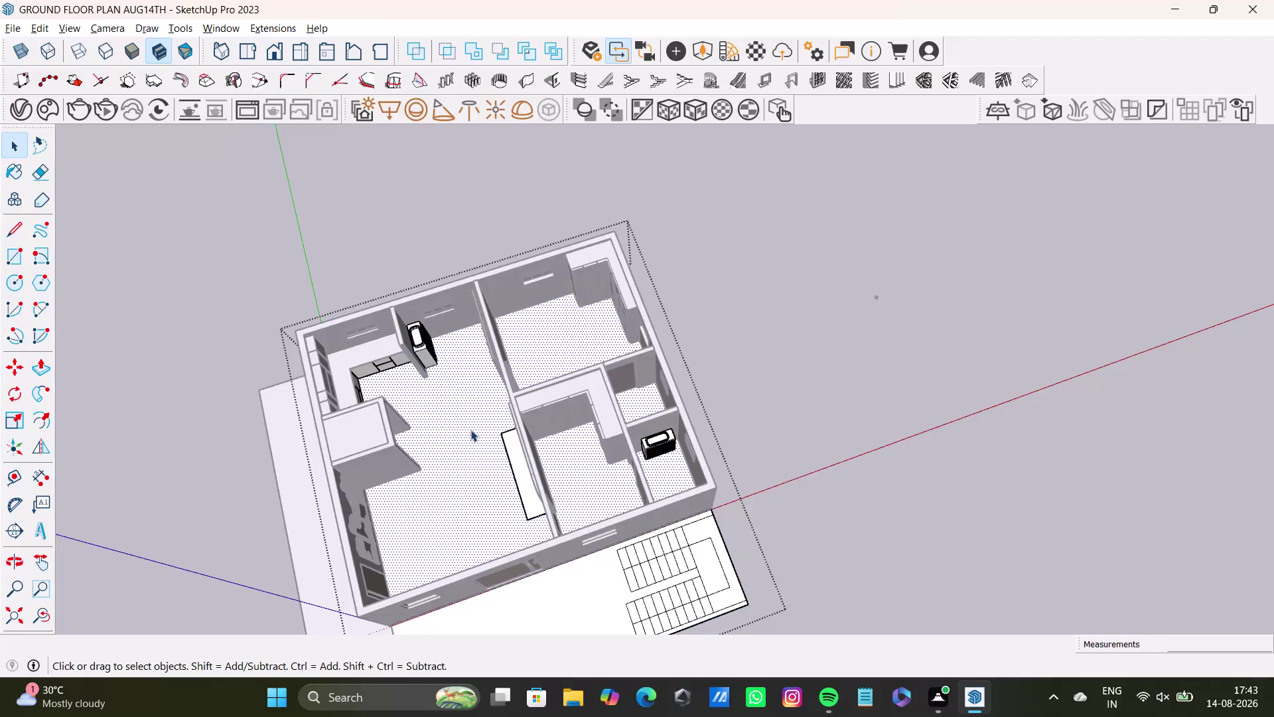
Orbit to a top-down view of the ground floor and activate the Paint Bucket tool.
click(471, 426)
scroll(up, 3)
middle_drag(476, 415, 496, 396)
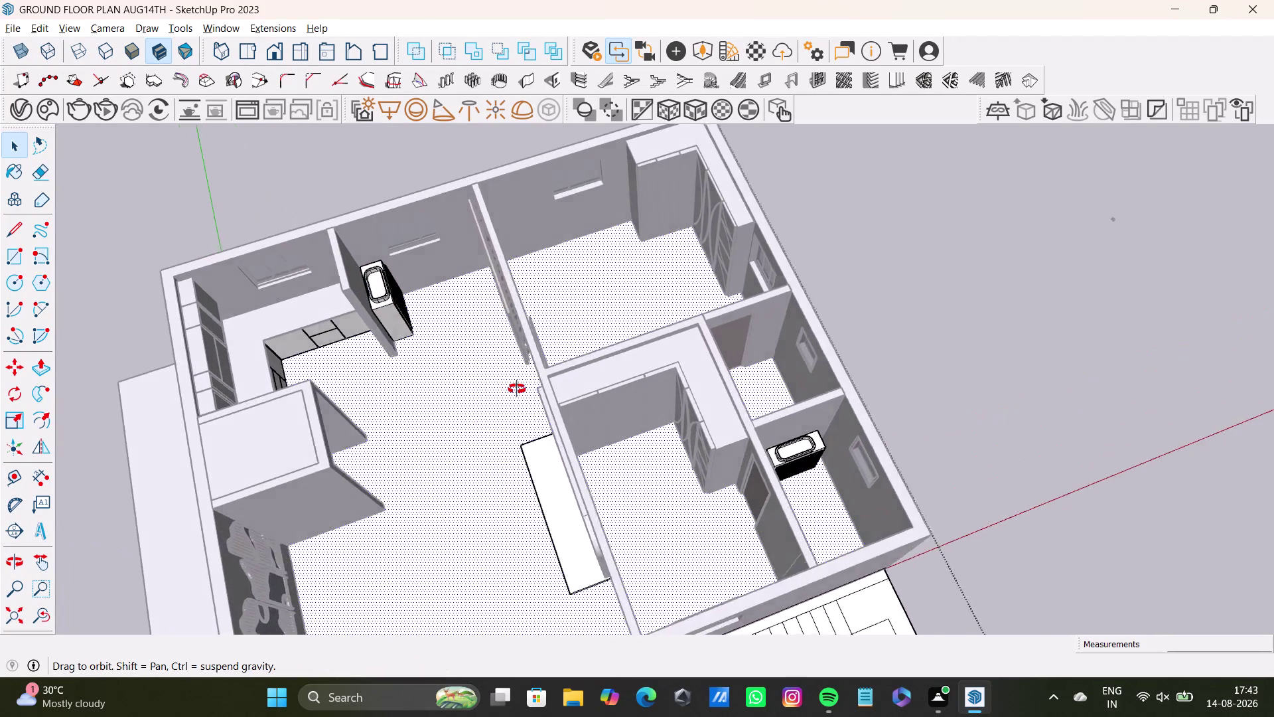
middle_drag(496, 396, 402, 490)
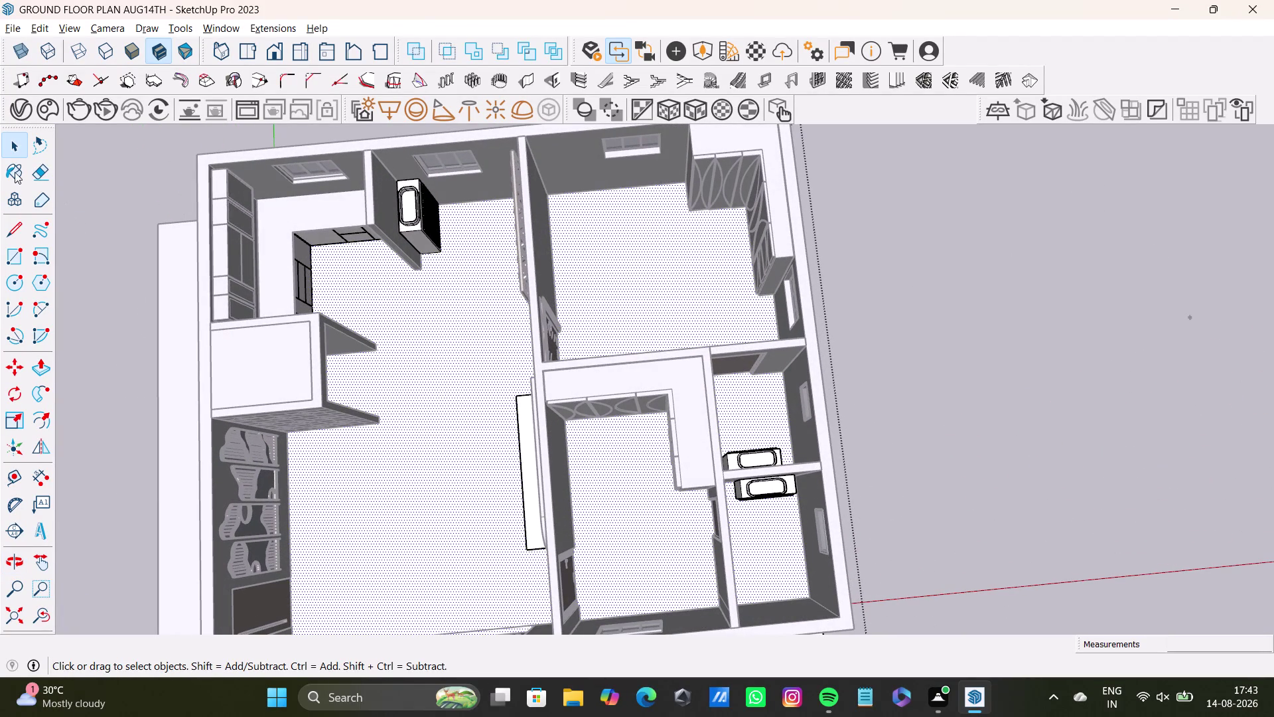
click(15, 170)
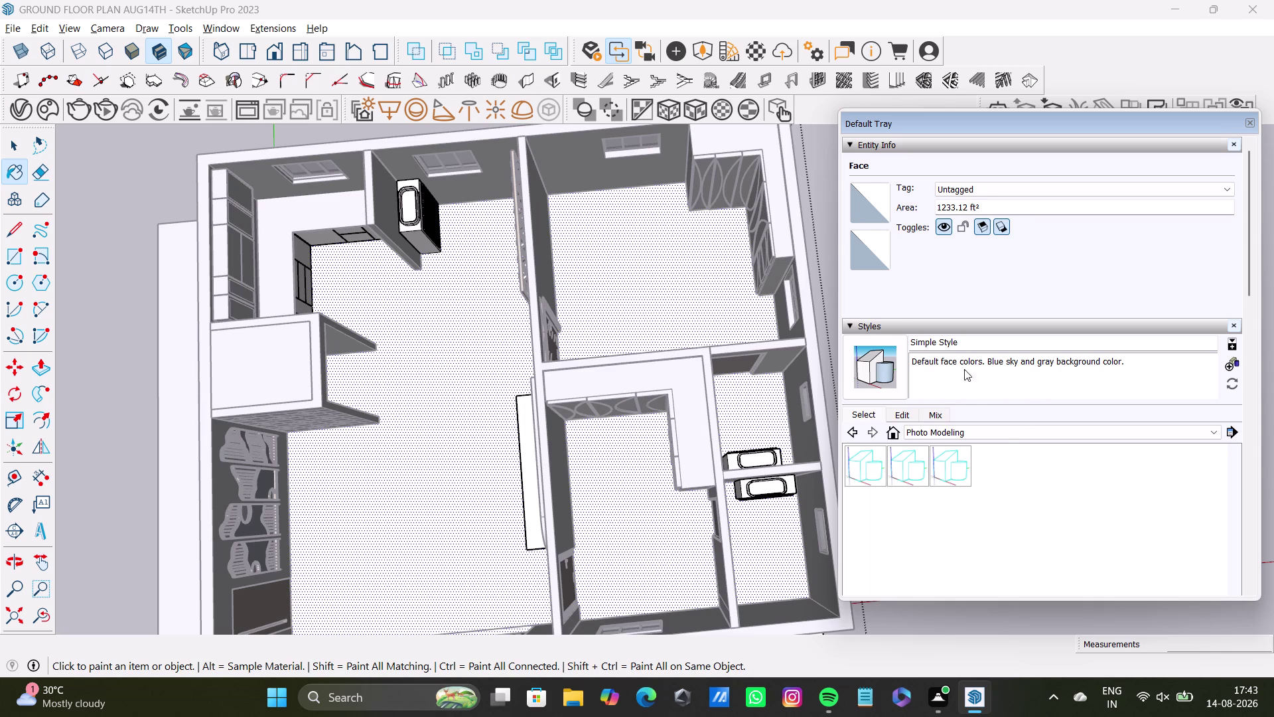
Browse the style collections and inspect the current style's edge settings.
scroll(down, 3)
click(992, 395)
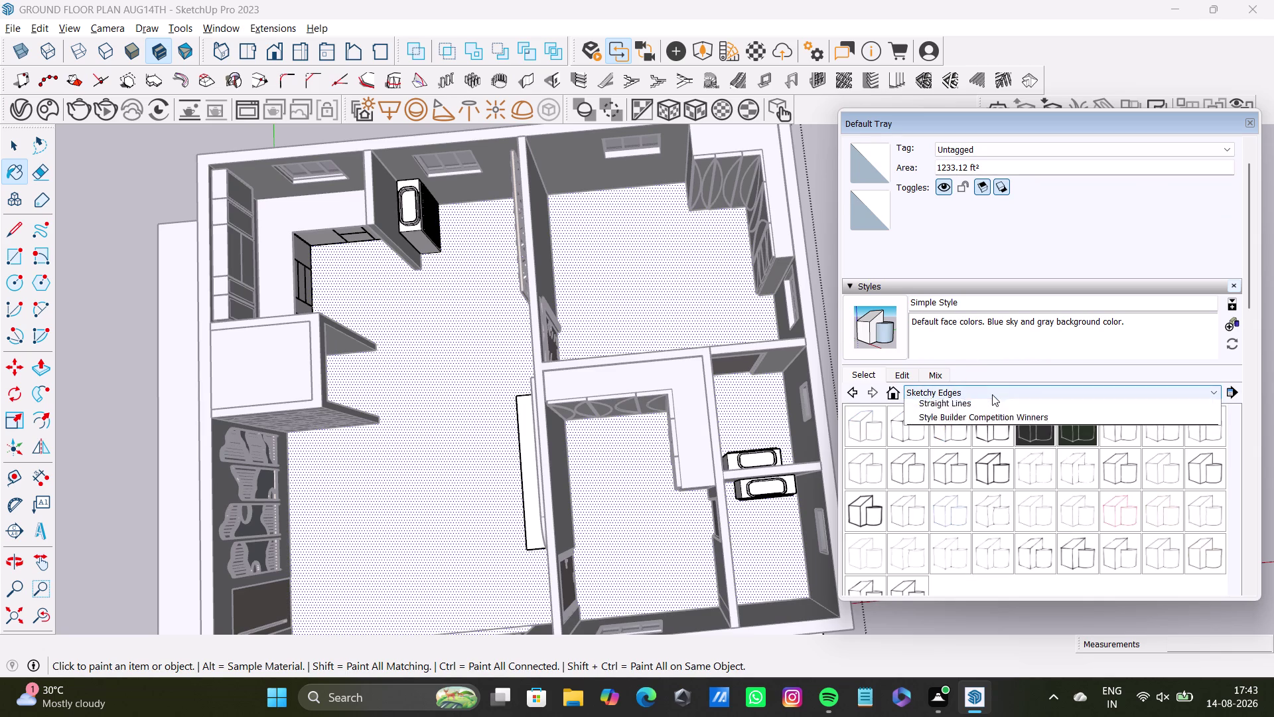
scroll(up, 3)
scroll(down, 3)
click(906, 374)
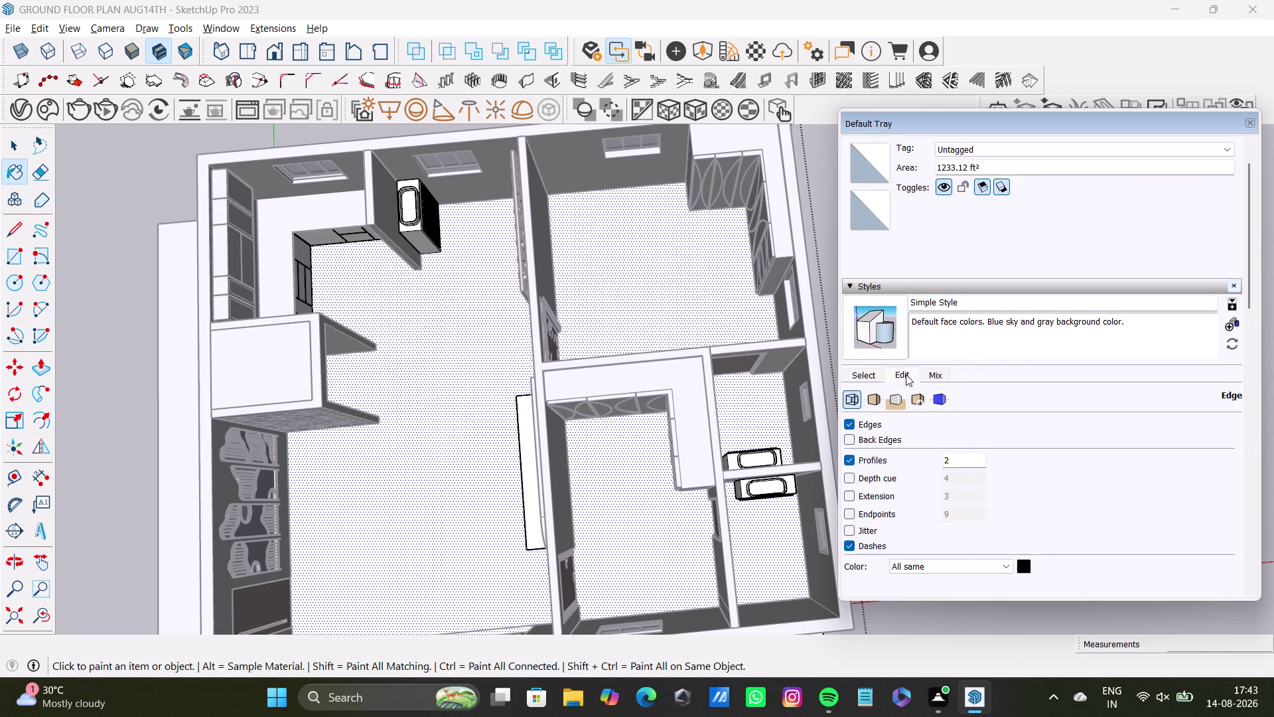
click(871, 375)
Try the Sketchy Edges Scribble Light style on the model, then undo it.
click(1133, 396)
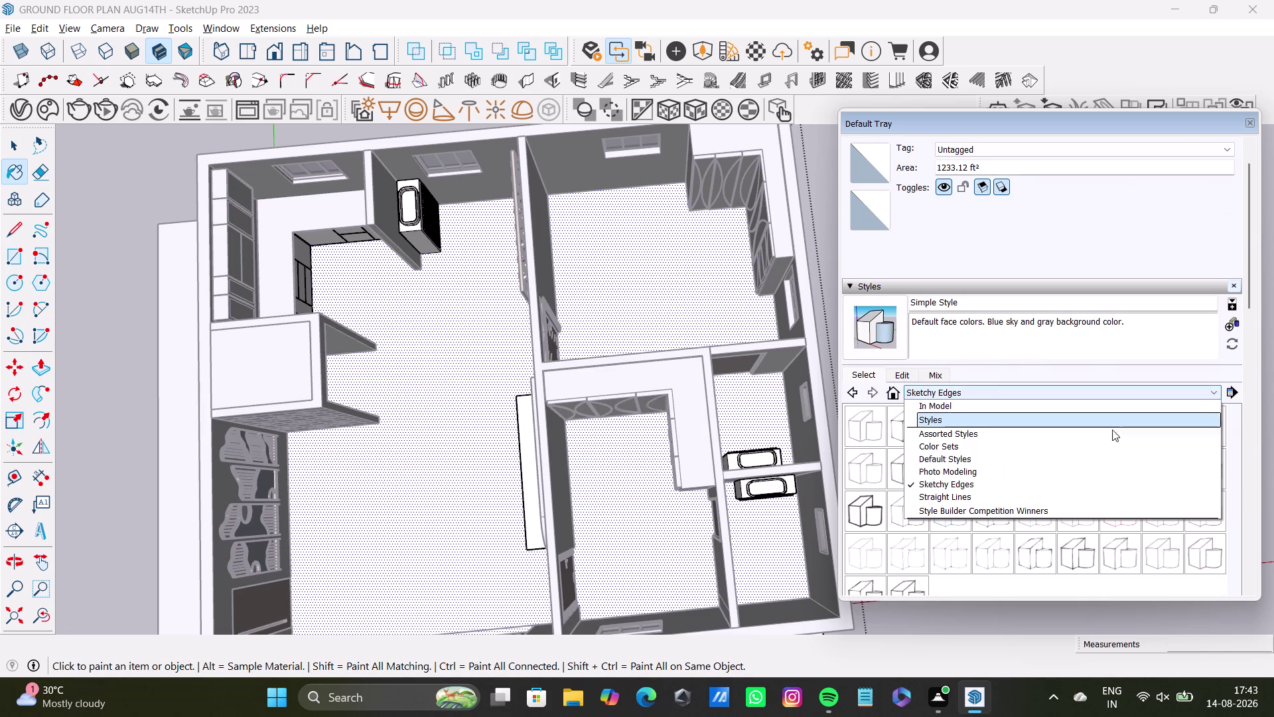
scroll(down, 3)
scroll(down, 3)
click(1102, 535)
scroll(down, 3)
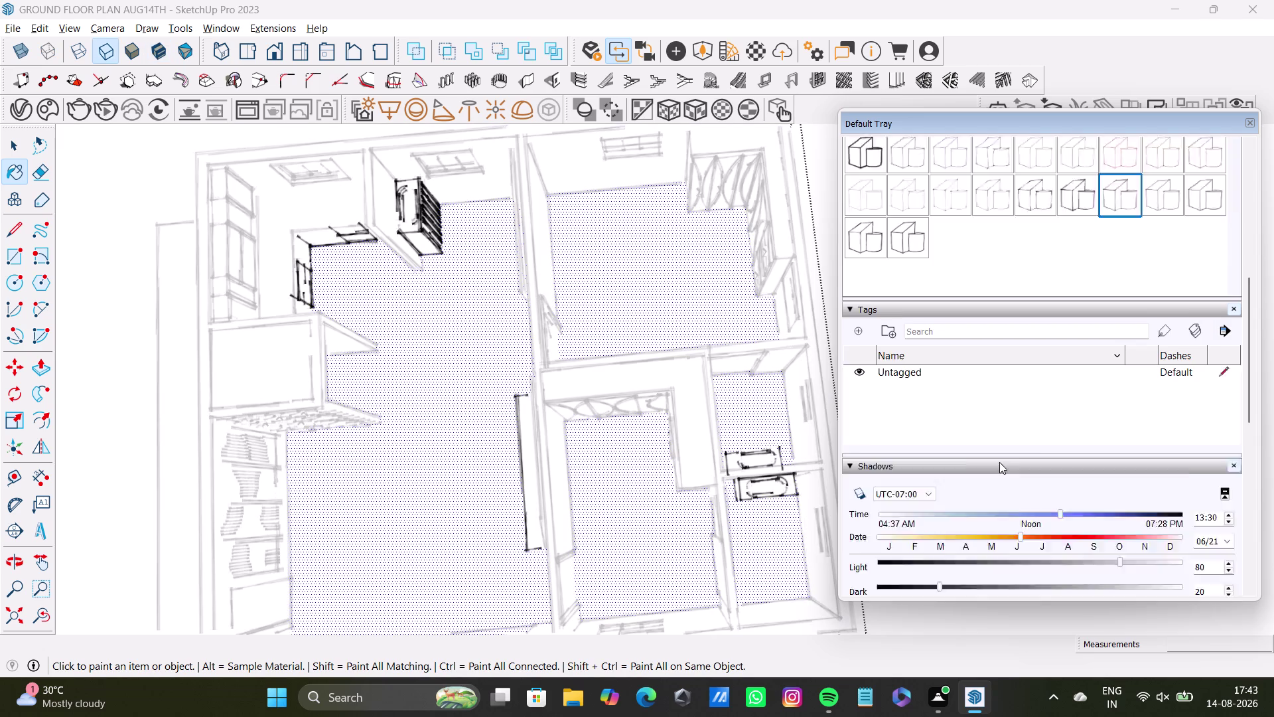
scroll(down, 3)
scroll(down, 3)
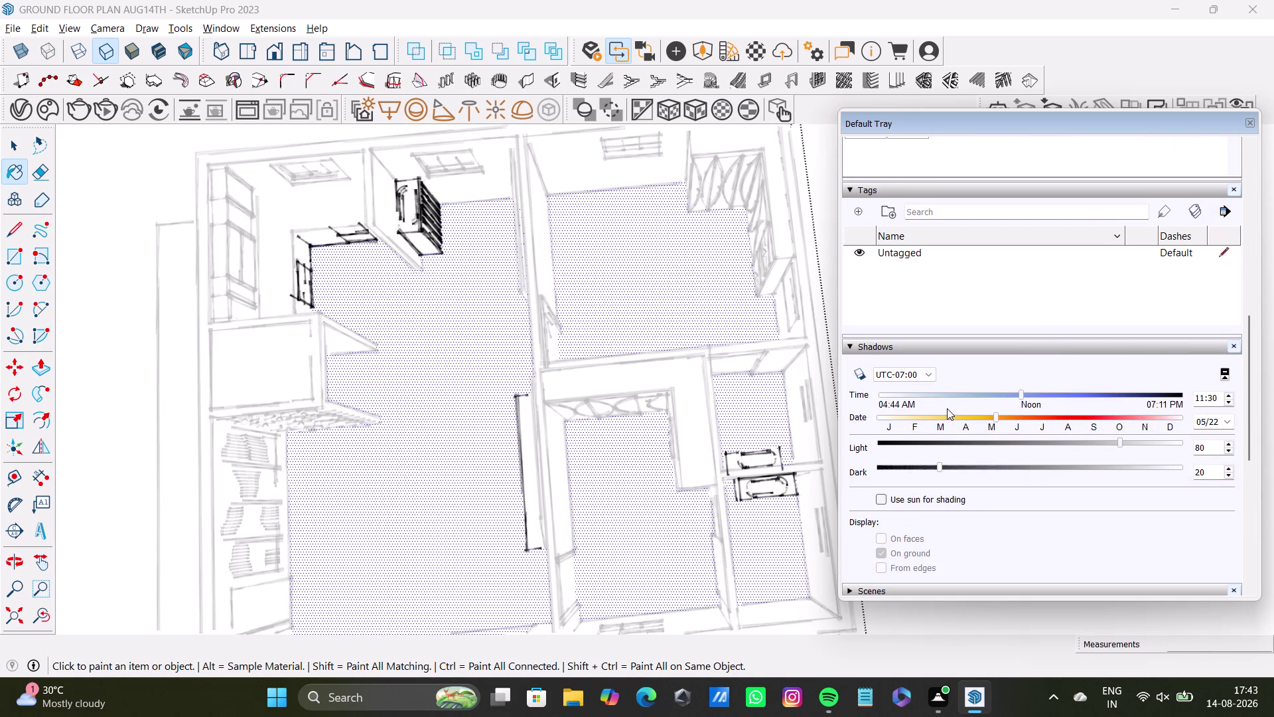
scroll(down, 3)
key(ctrl+z)
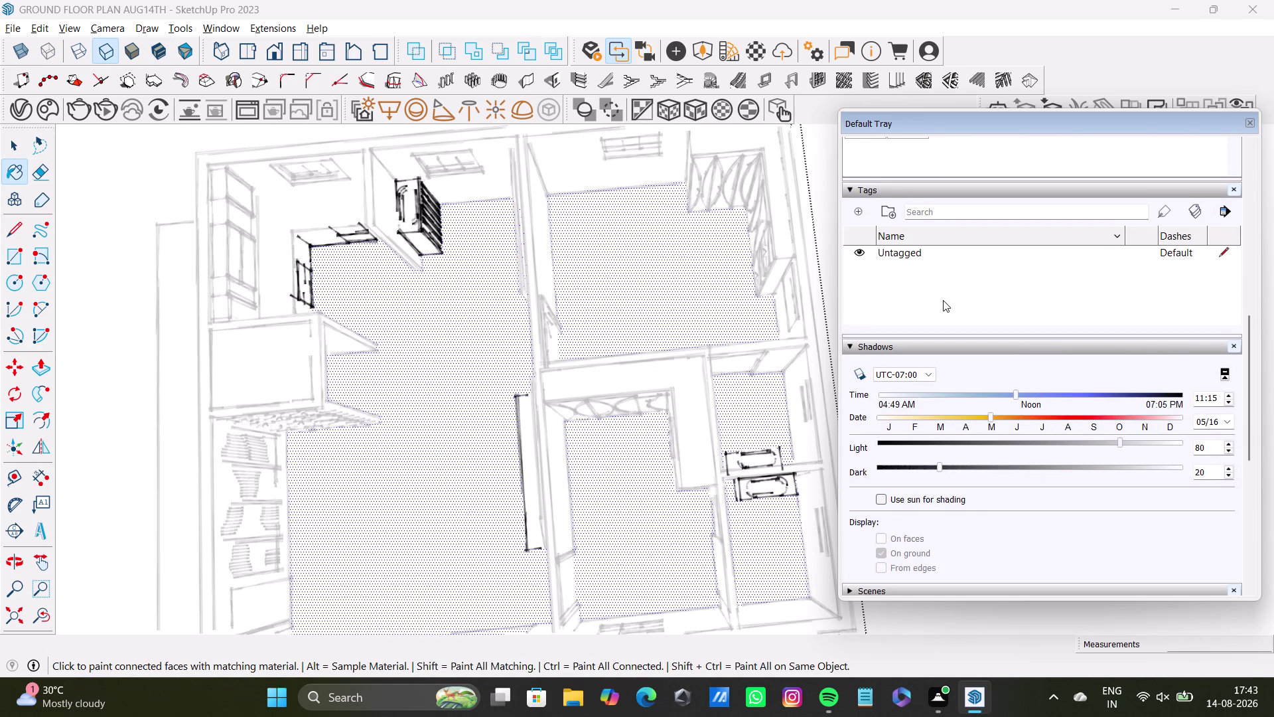
key(ctrl+z)
Orbit and zoom in closer to the ground floor rooms.
click(1247, 129)
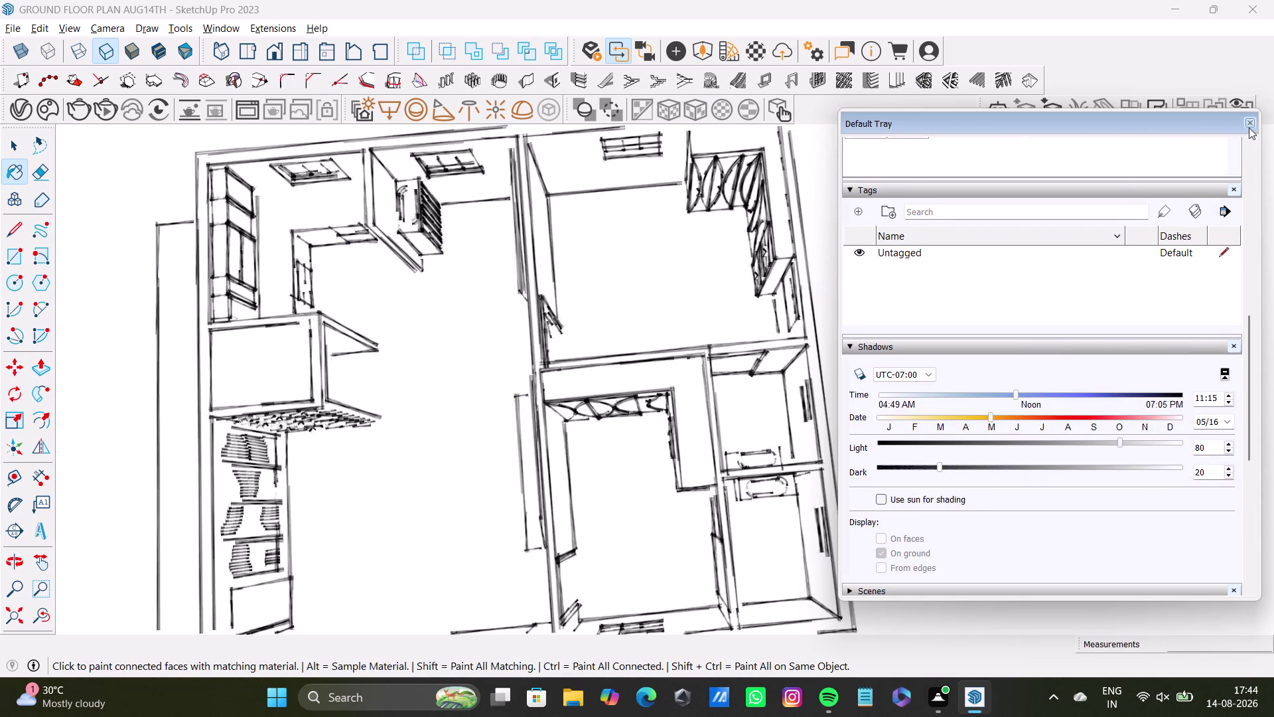
scroll(up, 3)
middle_drag(953, 350, 822, 276)
scroll(up, 3)
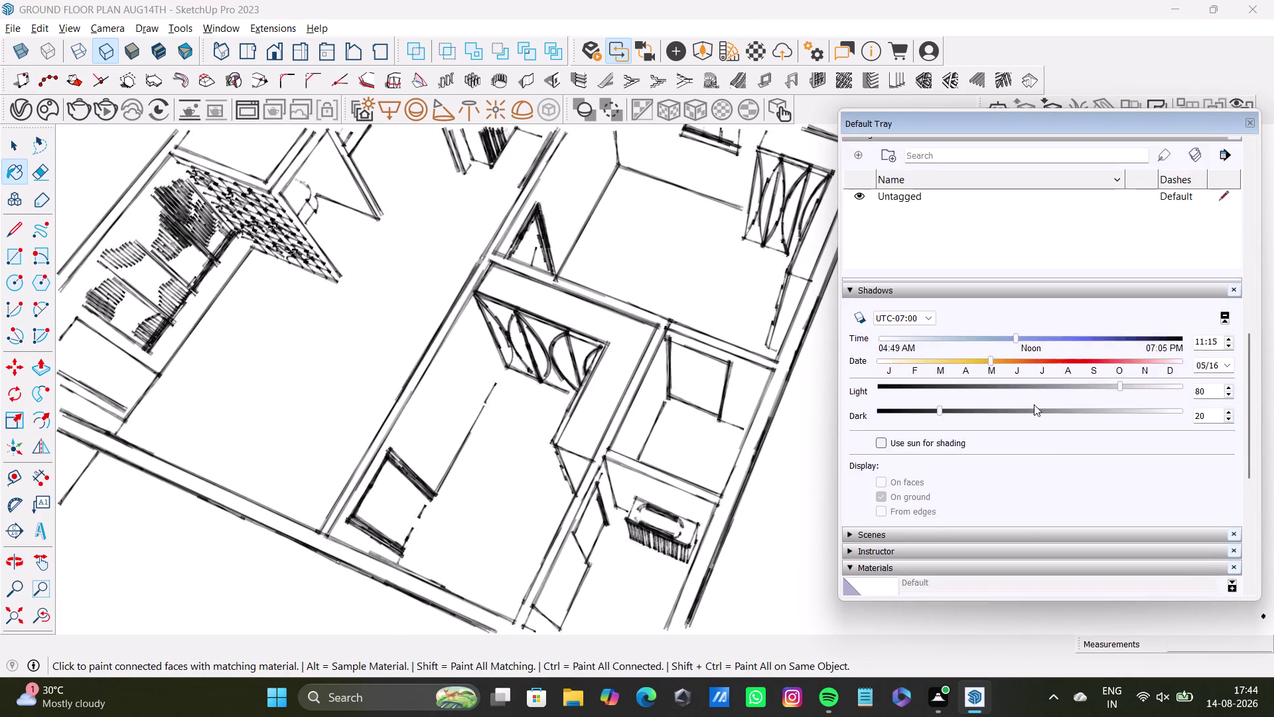
scroll(up, 3)
scroll(up, 3)
scroll(up, 3)
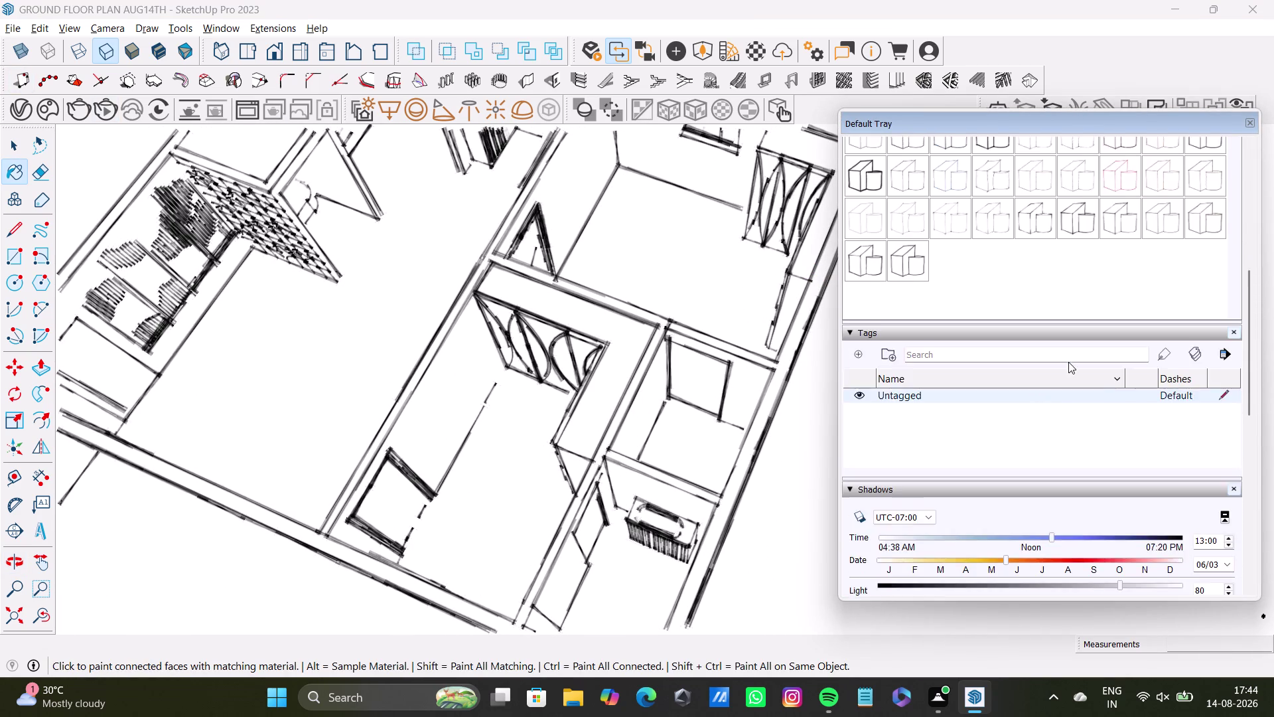
scroll(up, 3)
scroll(up, 3)
Apply the In Model Simple Style and bring up the Materials panel.
click(935, 299)
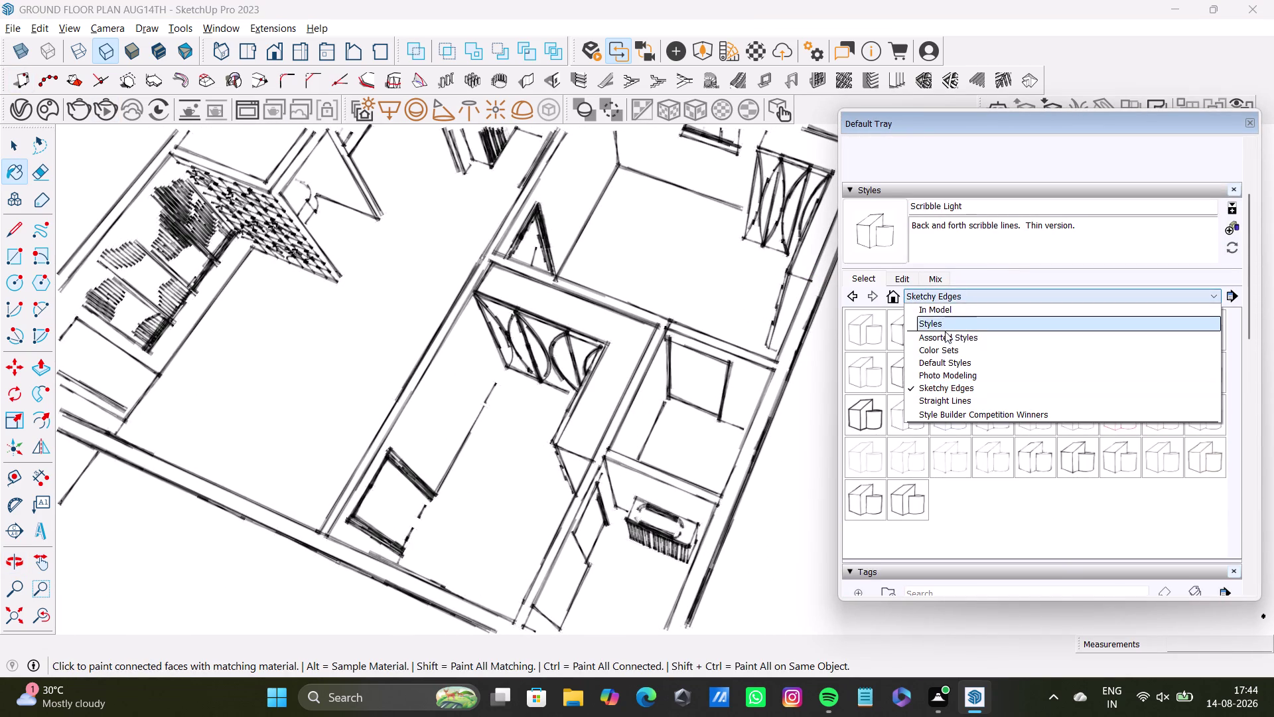
click(943, 313)
click(911, 330)
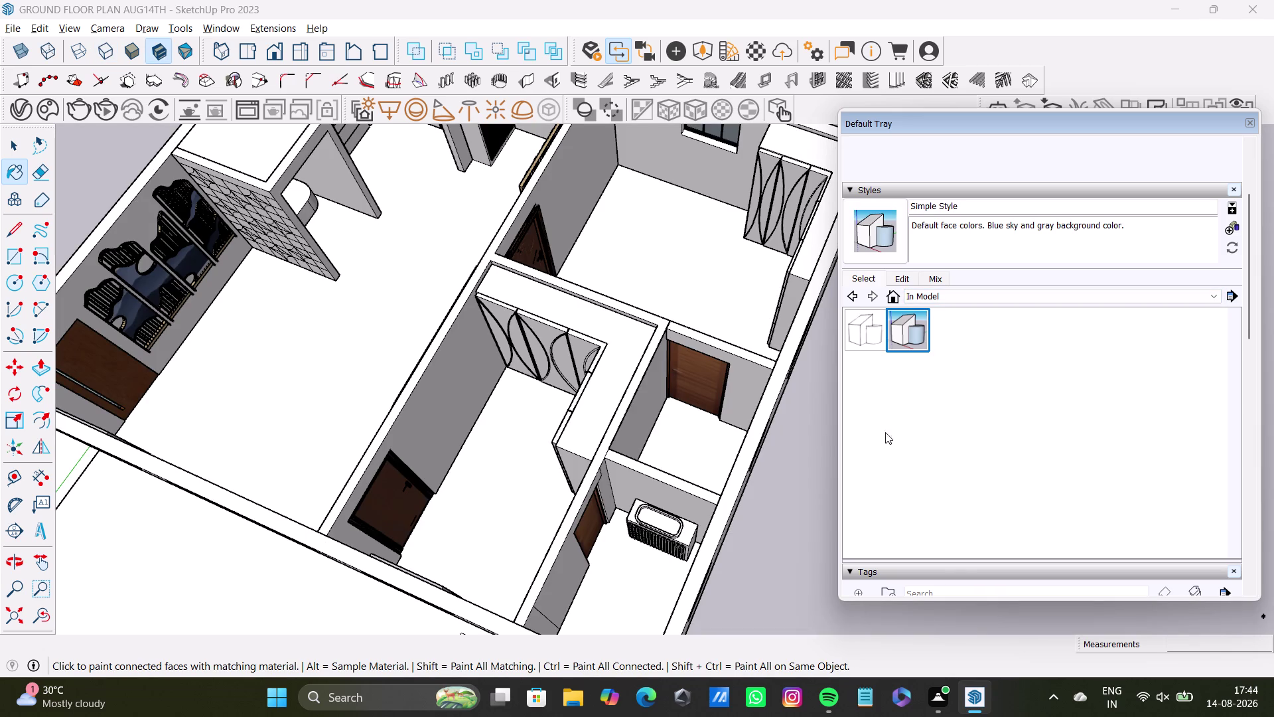
click(804, 526)
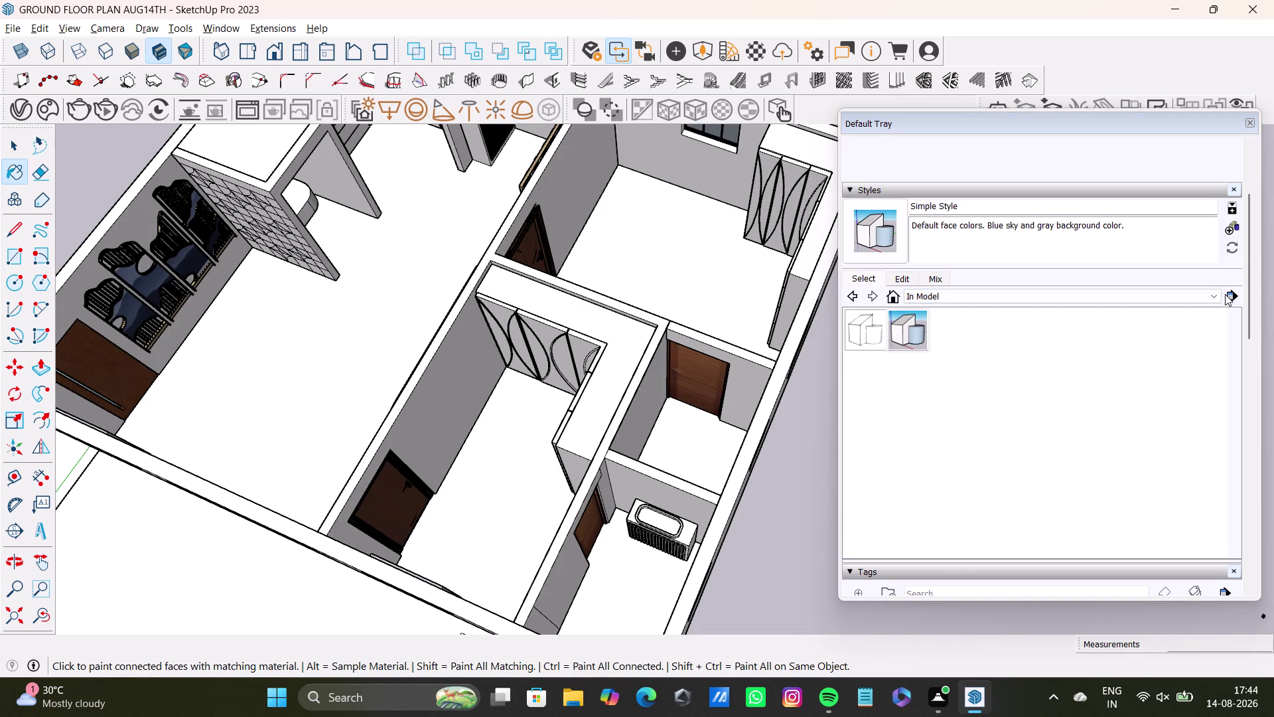
click(1215, 296)
click(1142, 490)
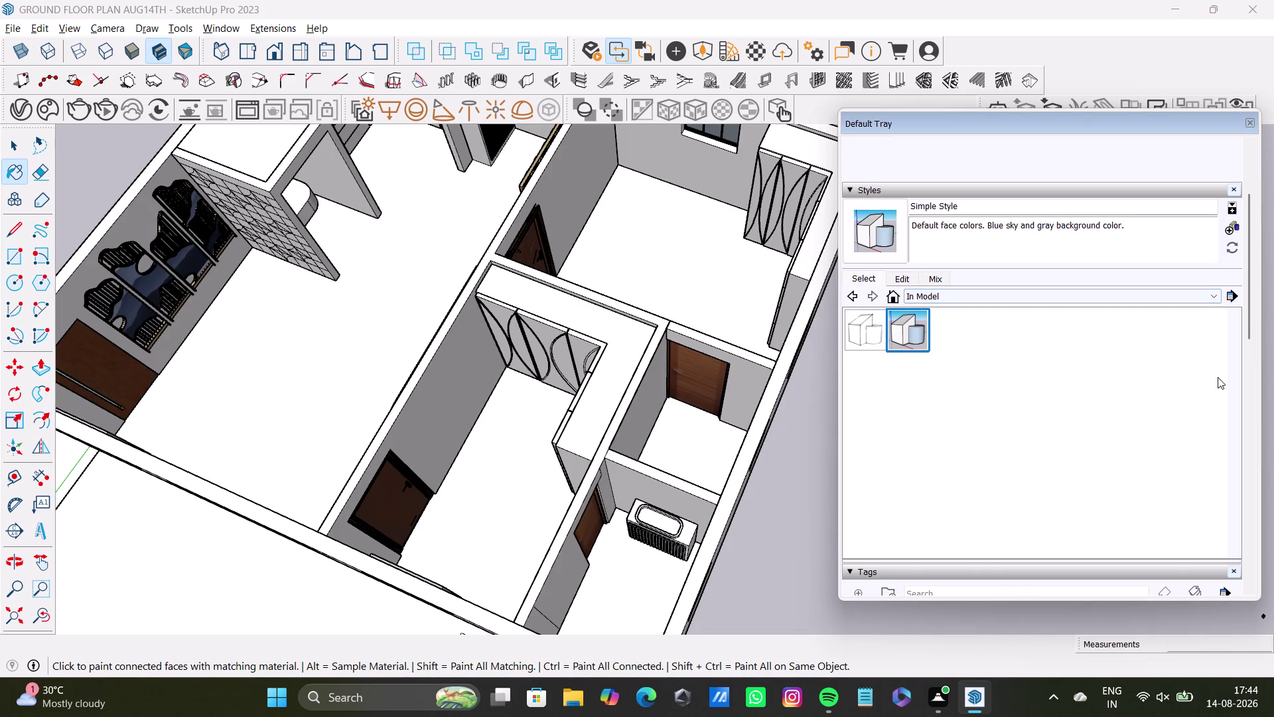
drag(1249, 312, 1256, 499)
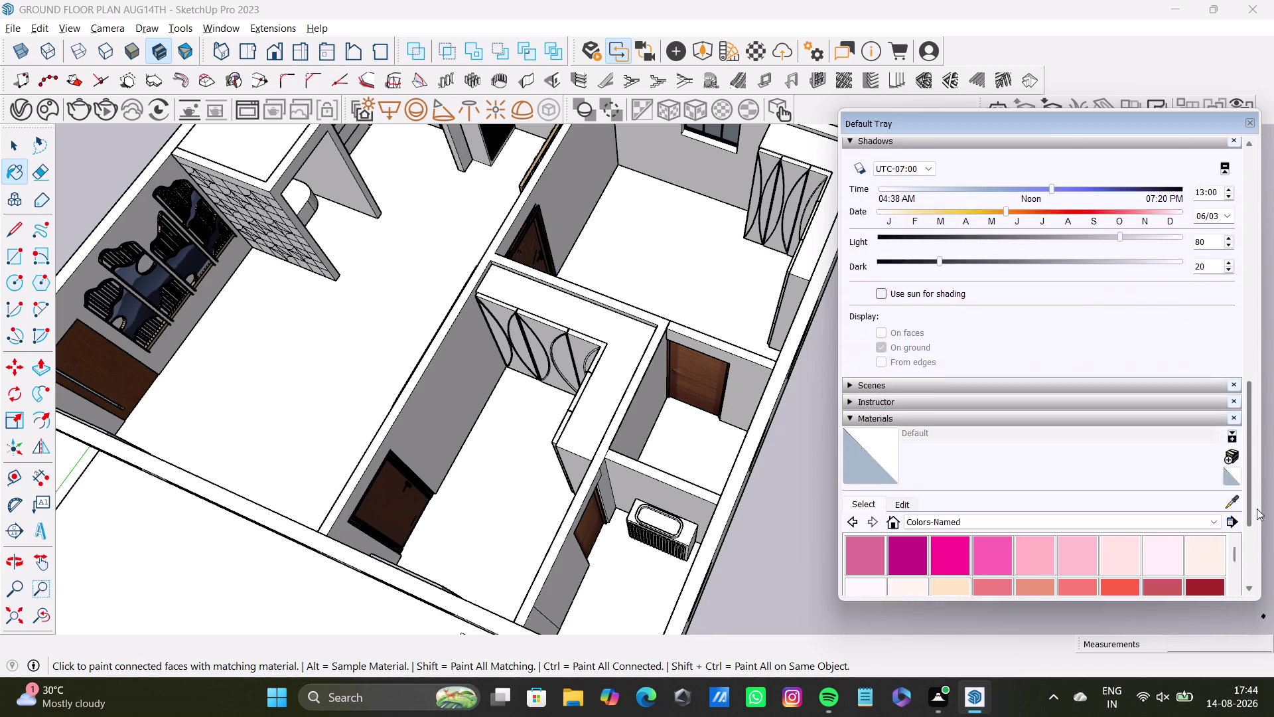
Switch the Materials tray from the light pink colours to the Tile collection.
drag(1257, 499, 1253, 553)
click(1026, 389)
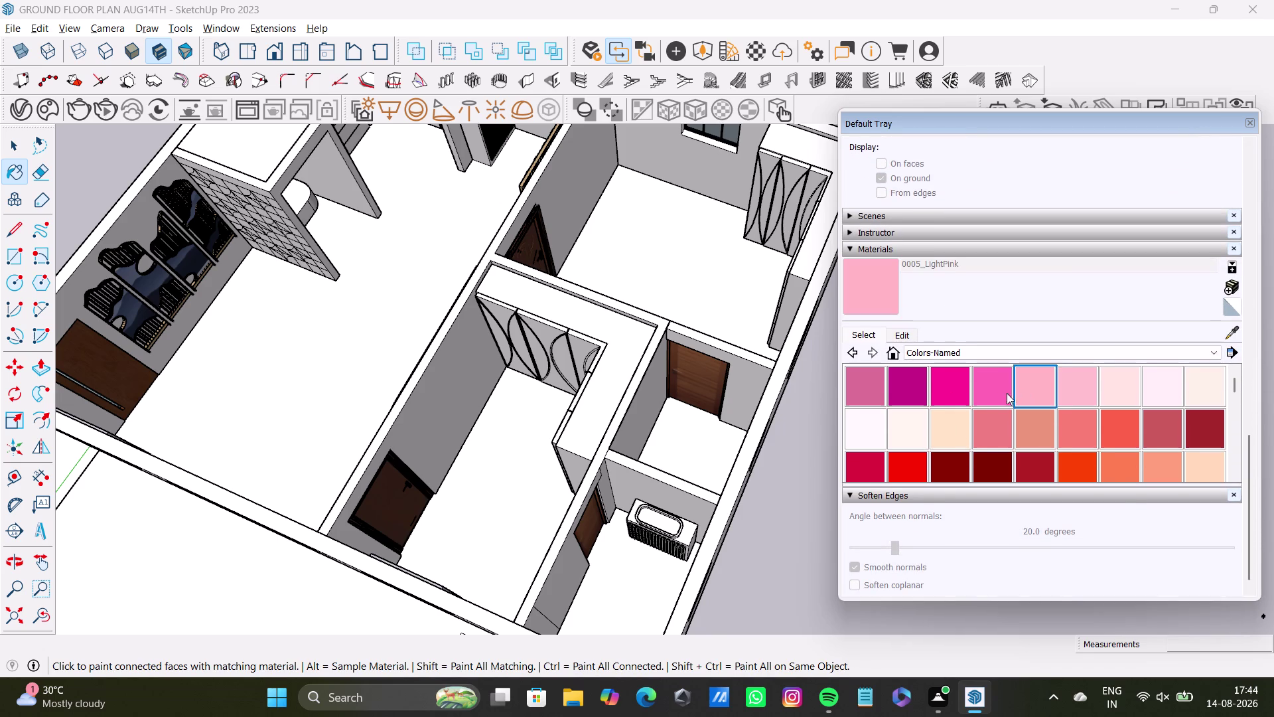
scroll(up, 3)
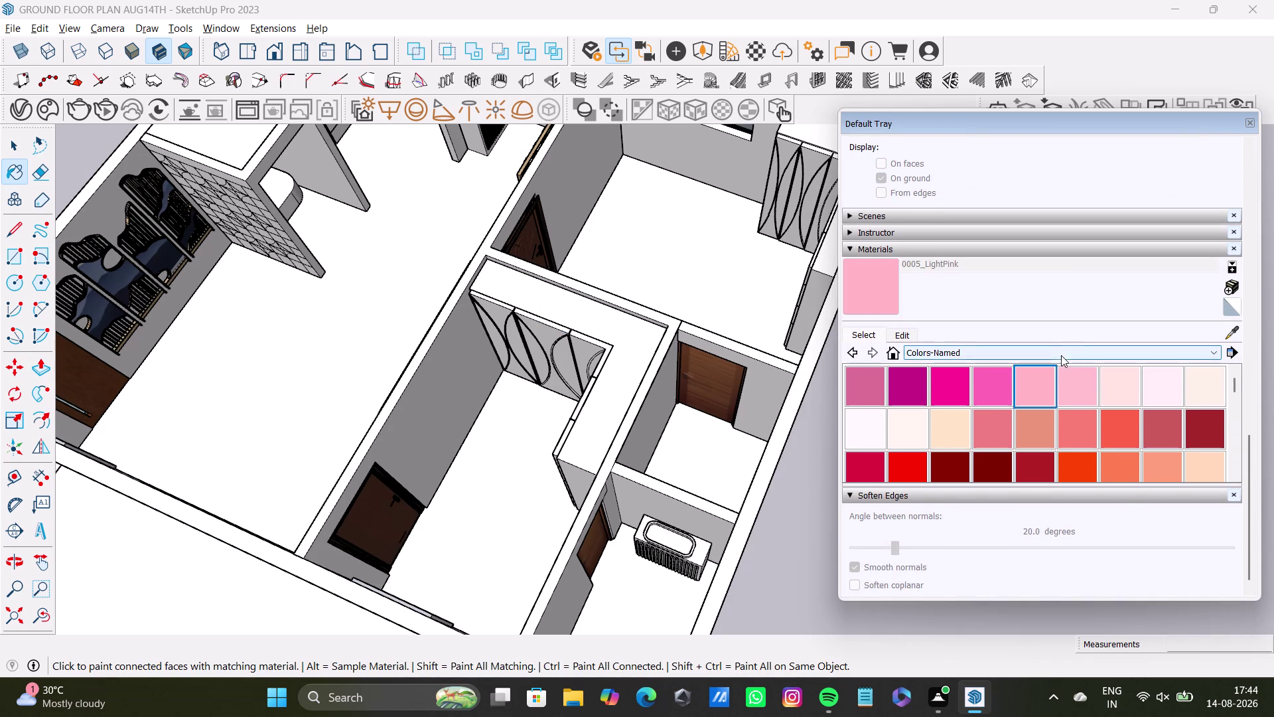
click(1061, 355)
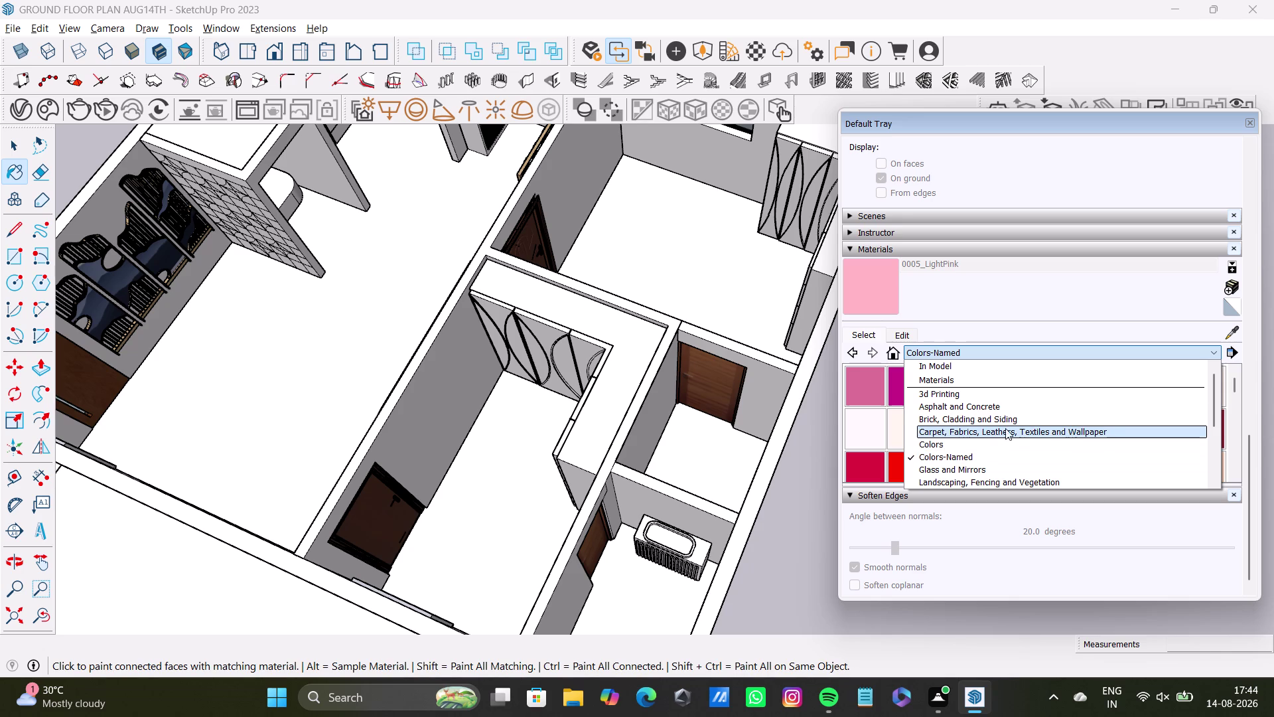
scroll(down, 3)
scroll(down, 3)
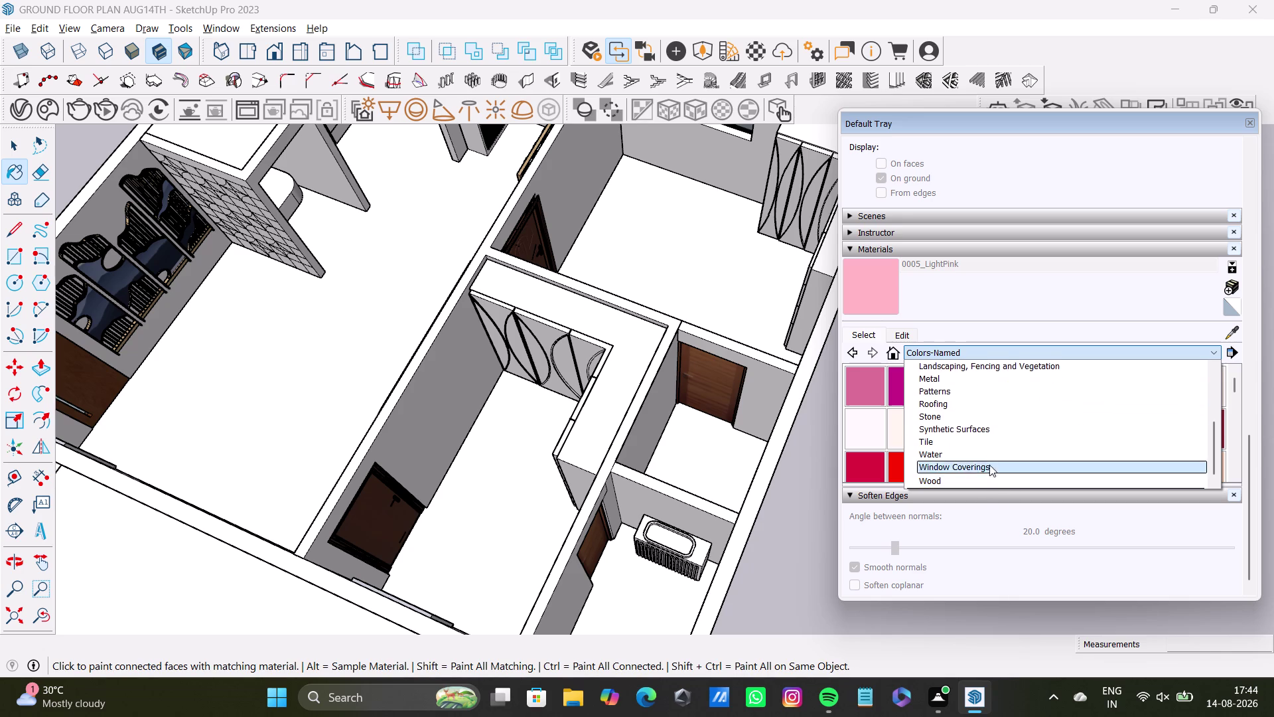
click(982, 445)
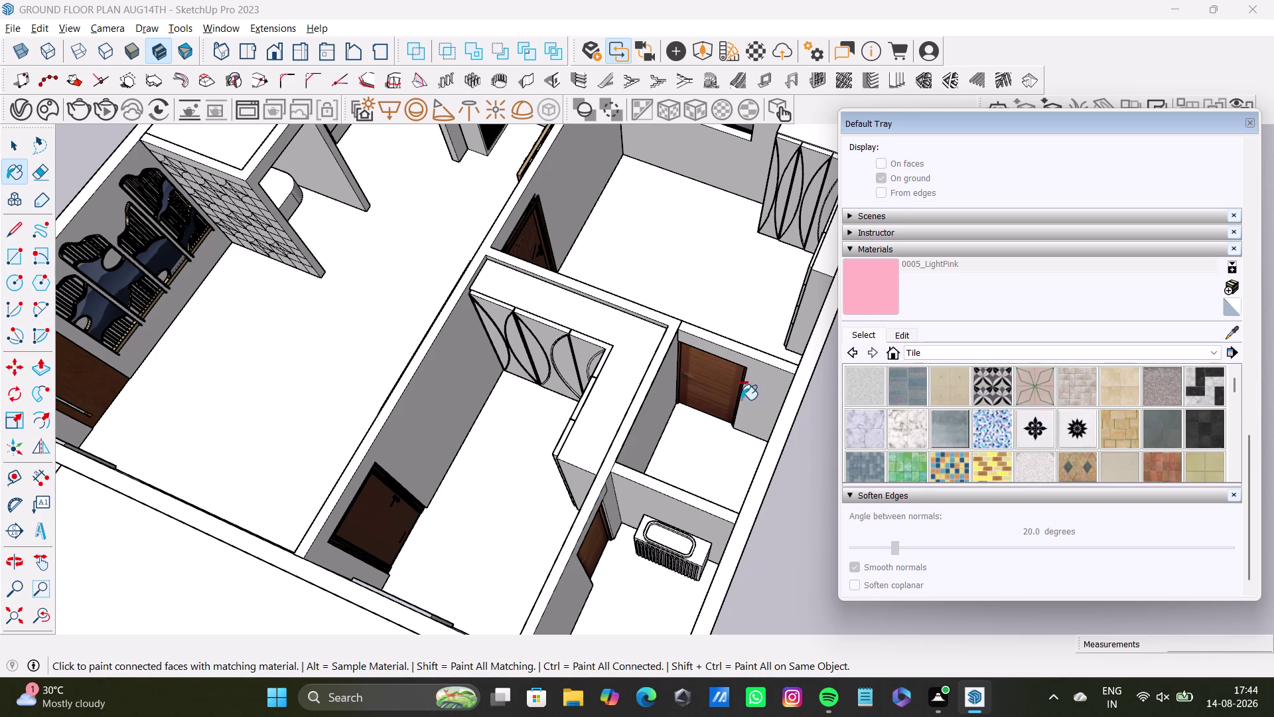
scroll(up, 3)
middle_drag(708, 445, 589, 441)
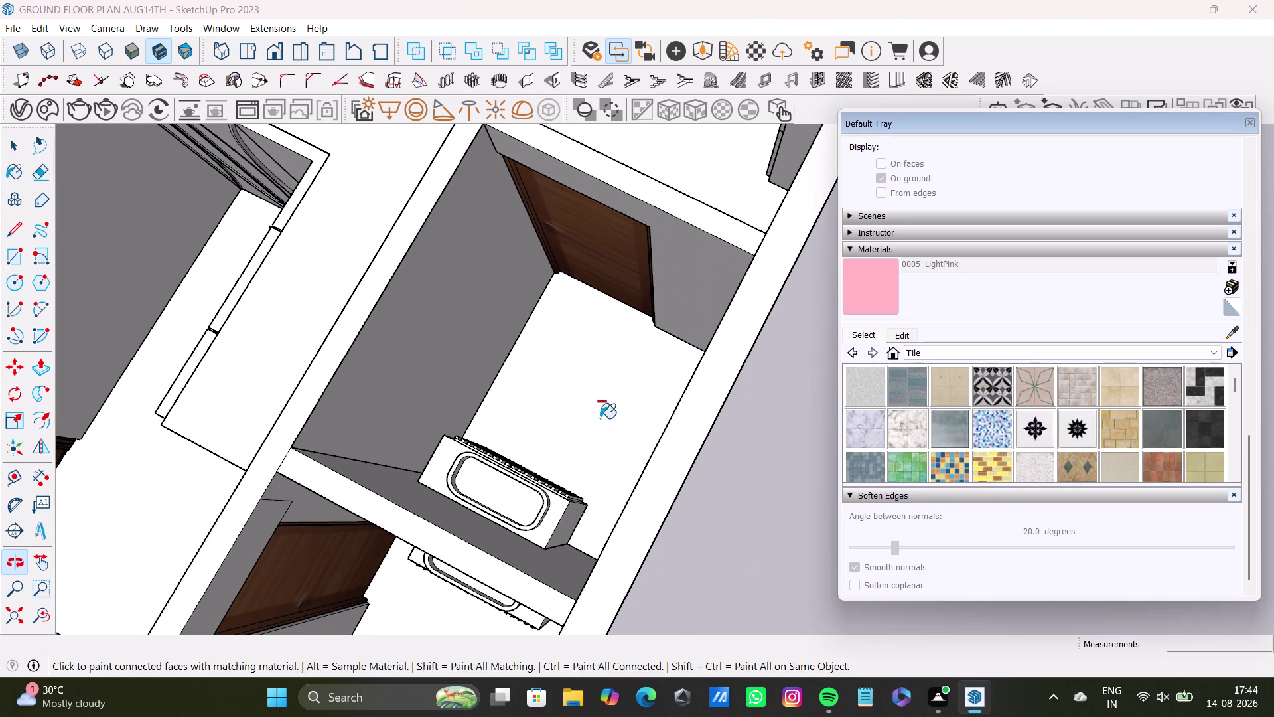
key(space)
click(599, 403)
middle_drag(653, 401, 734, 380)
scroll(down, 3)
middle_drag(650, 412, 697, 465)
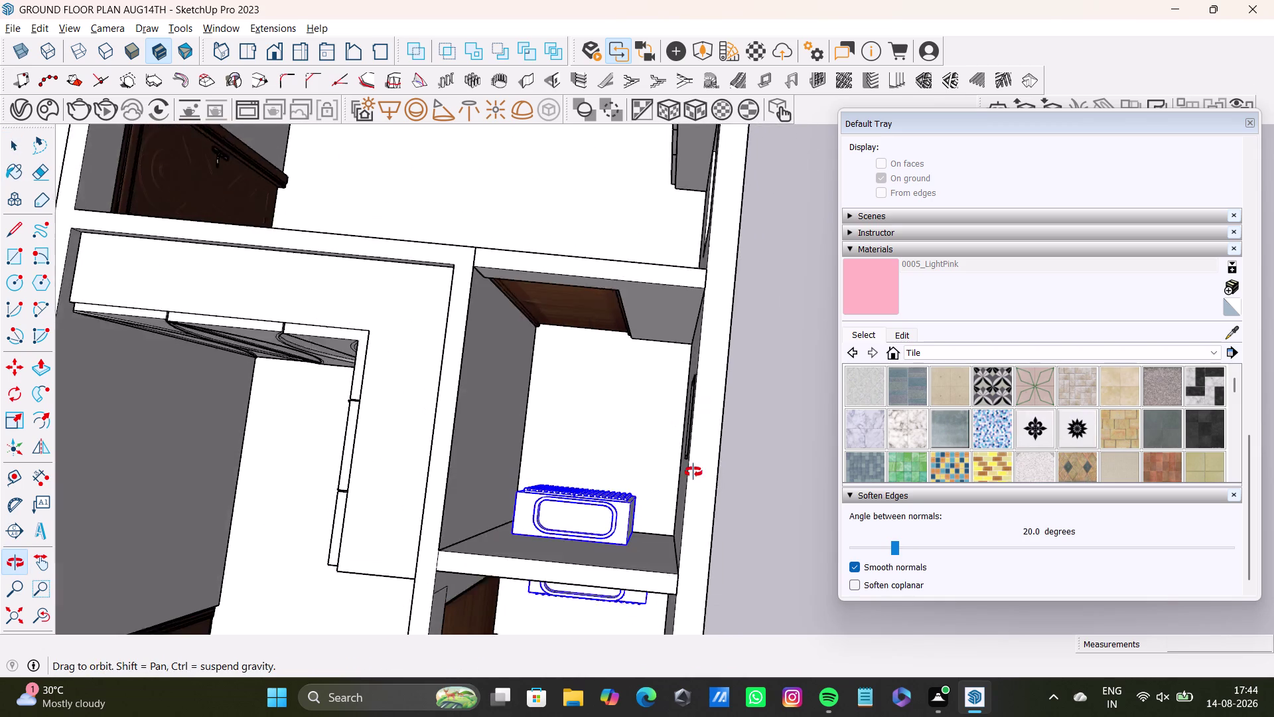
middle_drag(698, 465, 676, 482)
triple_click(629, 409)
click(629, 409)
double_click(628, 410)
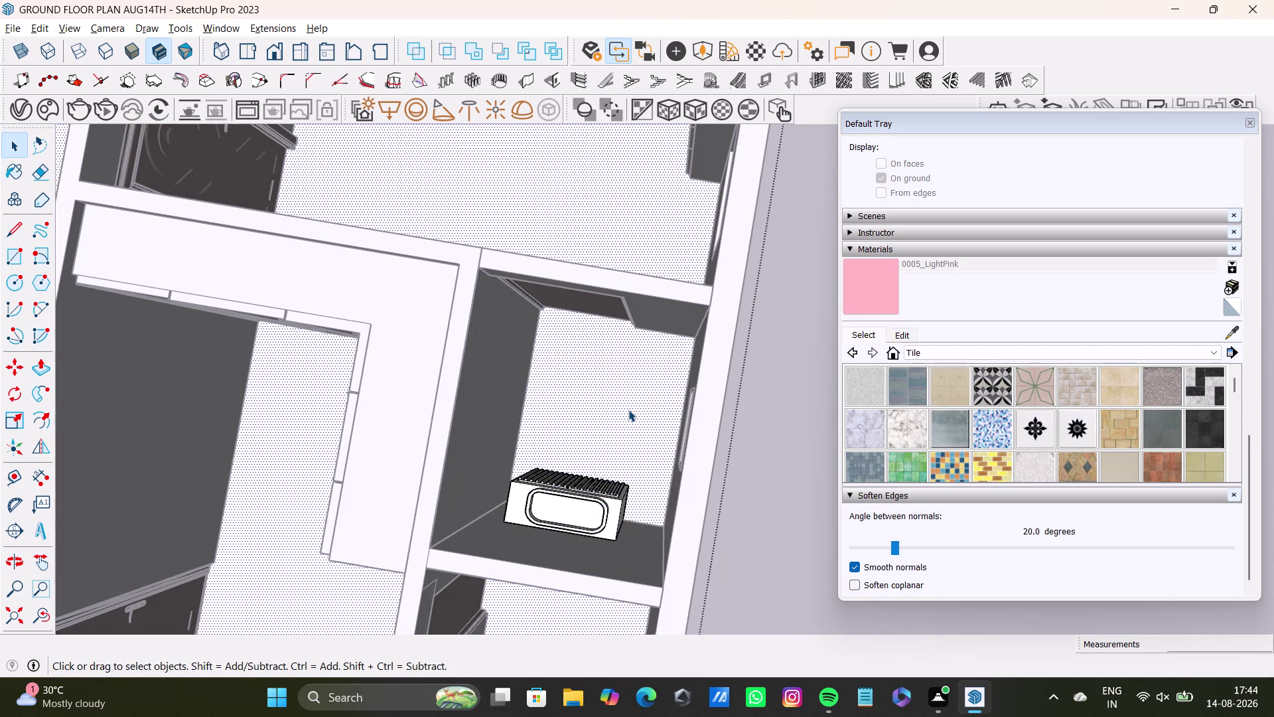
double_click(629, 409)
click(12, 255)
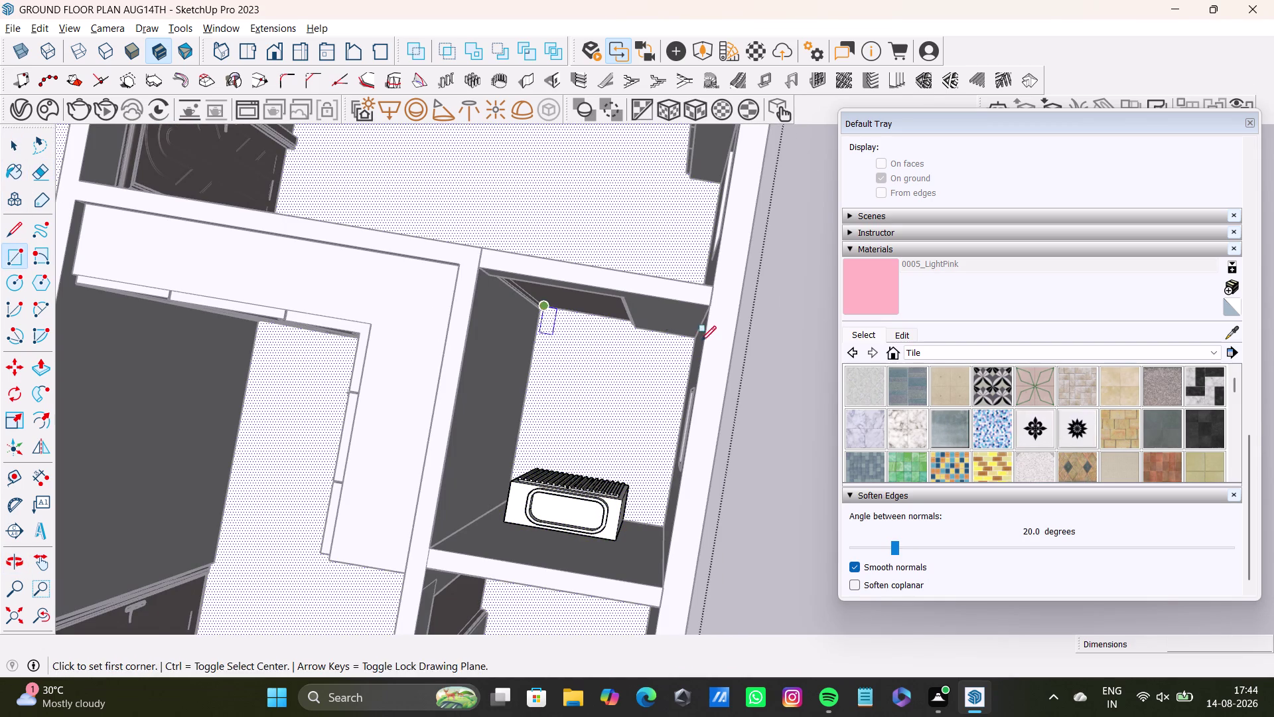
scroll(up, 3)
middle_drag(680, 348, 756, 264)
click(528, 276)
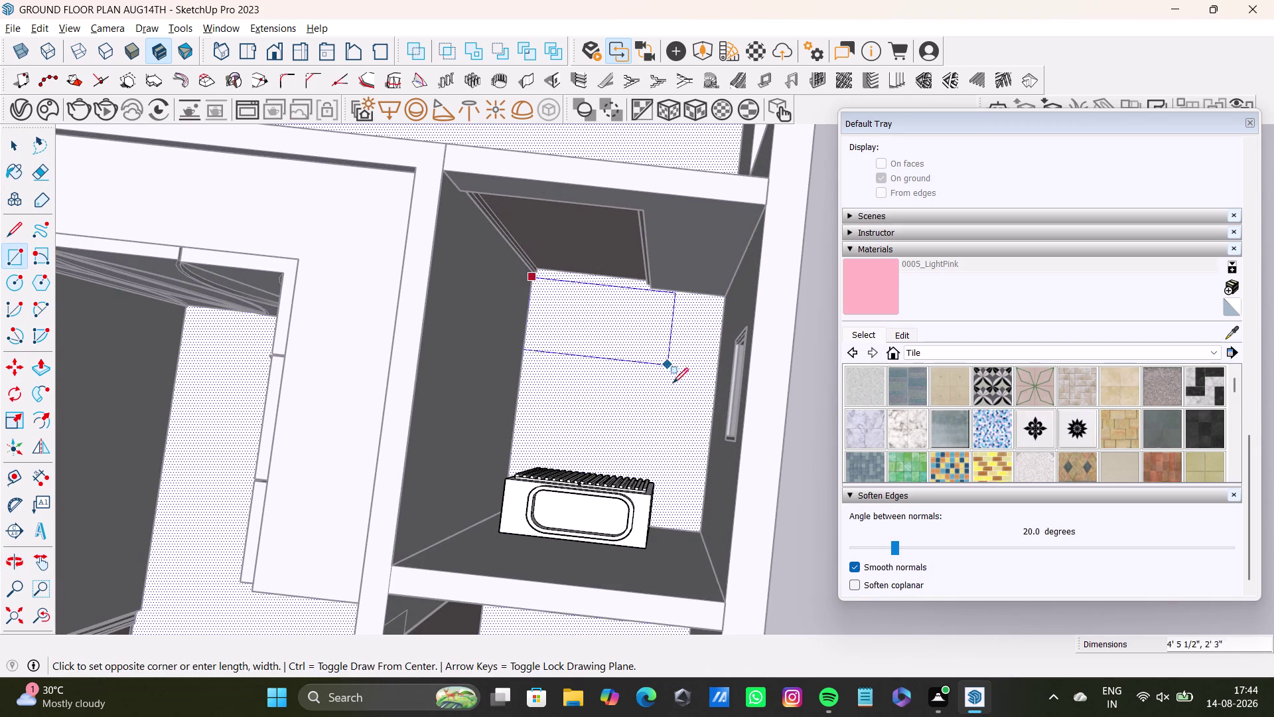
click(695, 530)
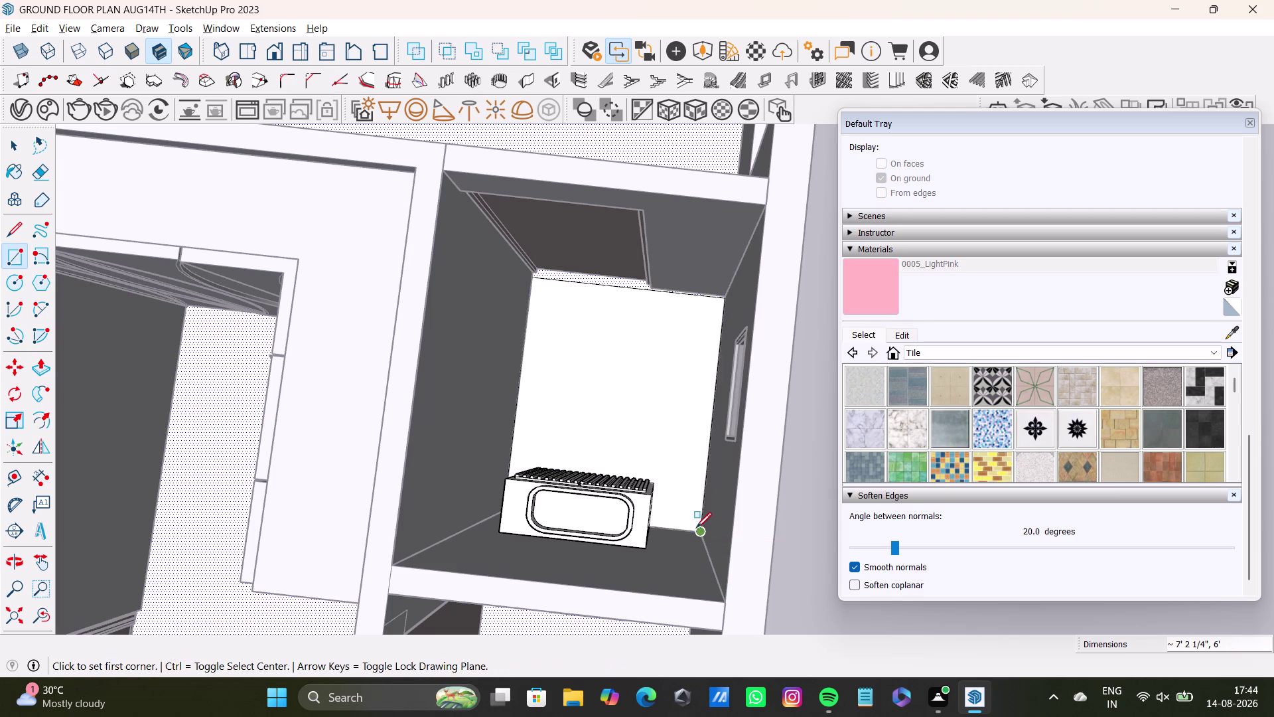
key(space)
scroll(up, 3)
middle_drag(644, 311, 570, 255)
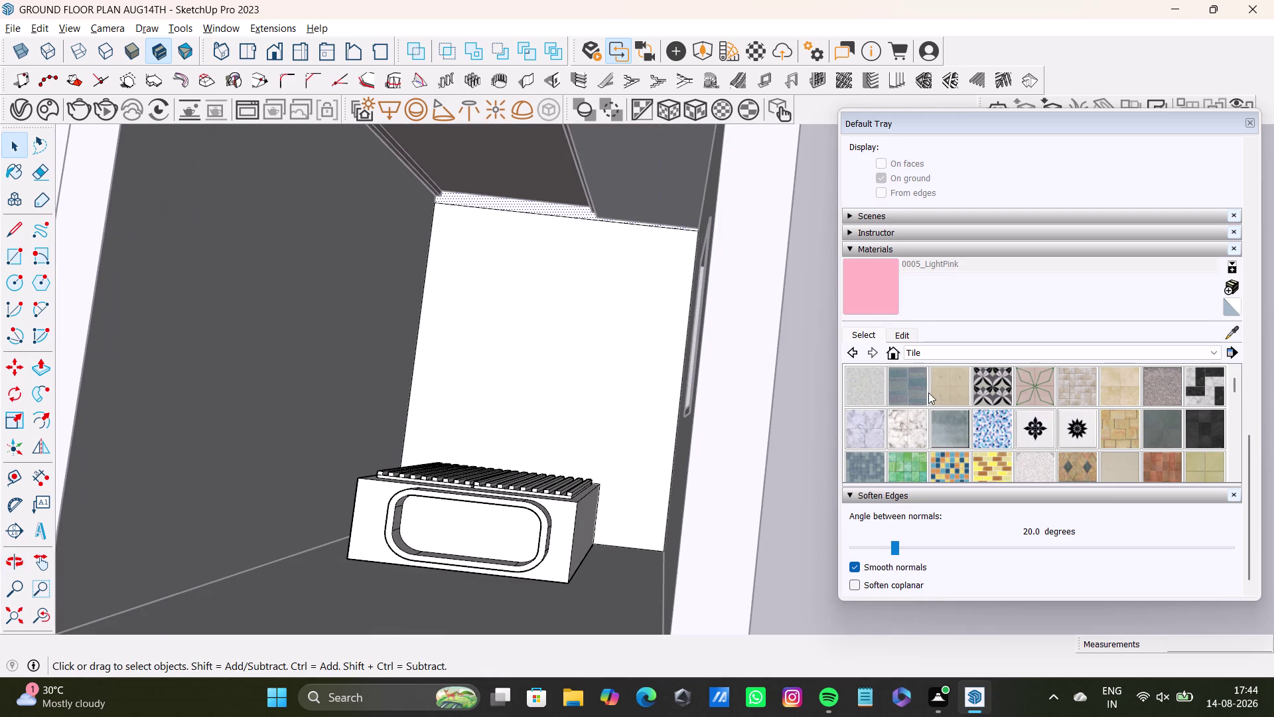
click(913, 392)
click(623, 351)
scroll(down, 3)
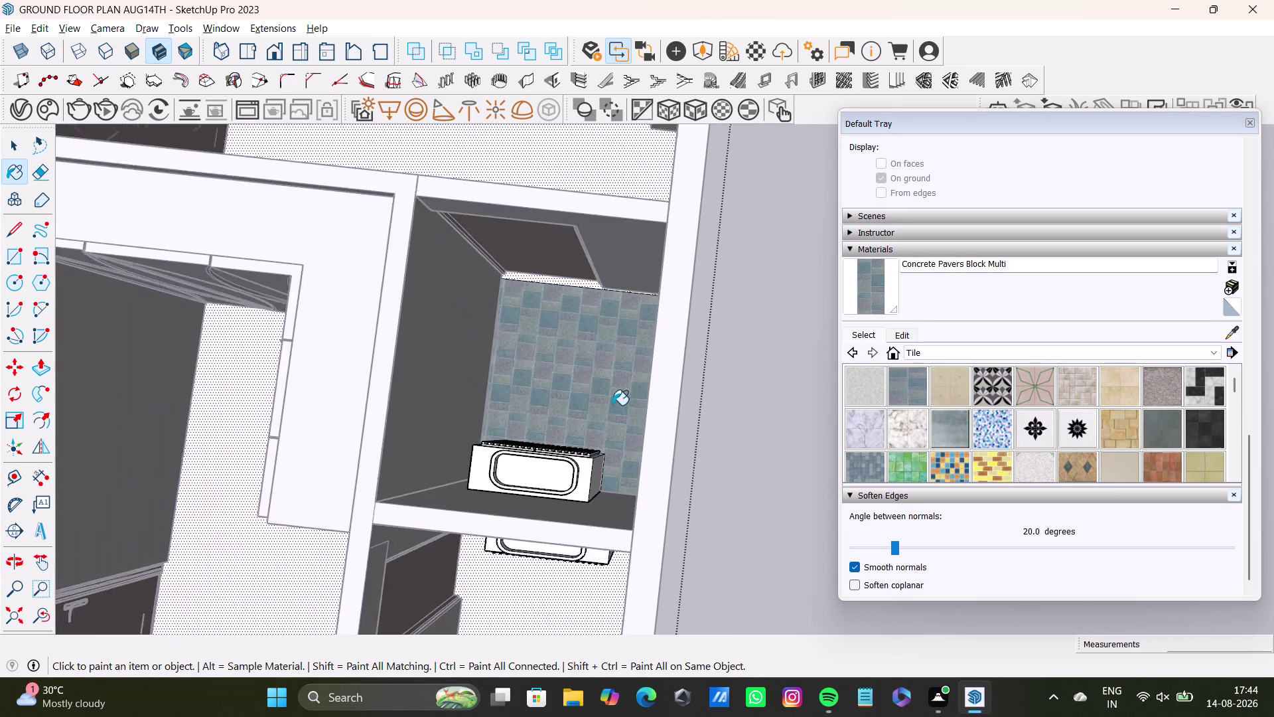
middle_drag(606, 380, 500, 358)
scroll(up, 3)
middle_drag(582, 284, 579, 353)
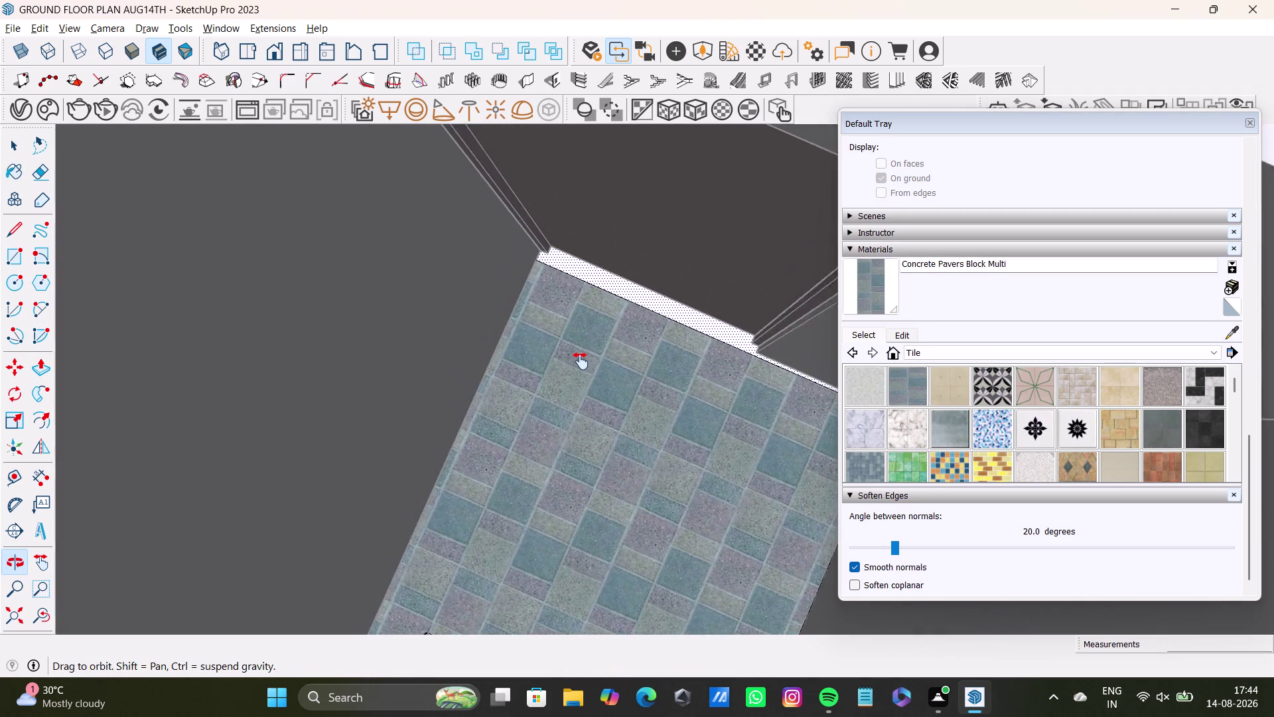
middle_drag(579, 353, 580, 399)
scroll(up, 3)
middle_drag(605, 337, 613, 293)
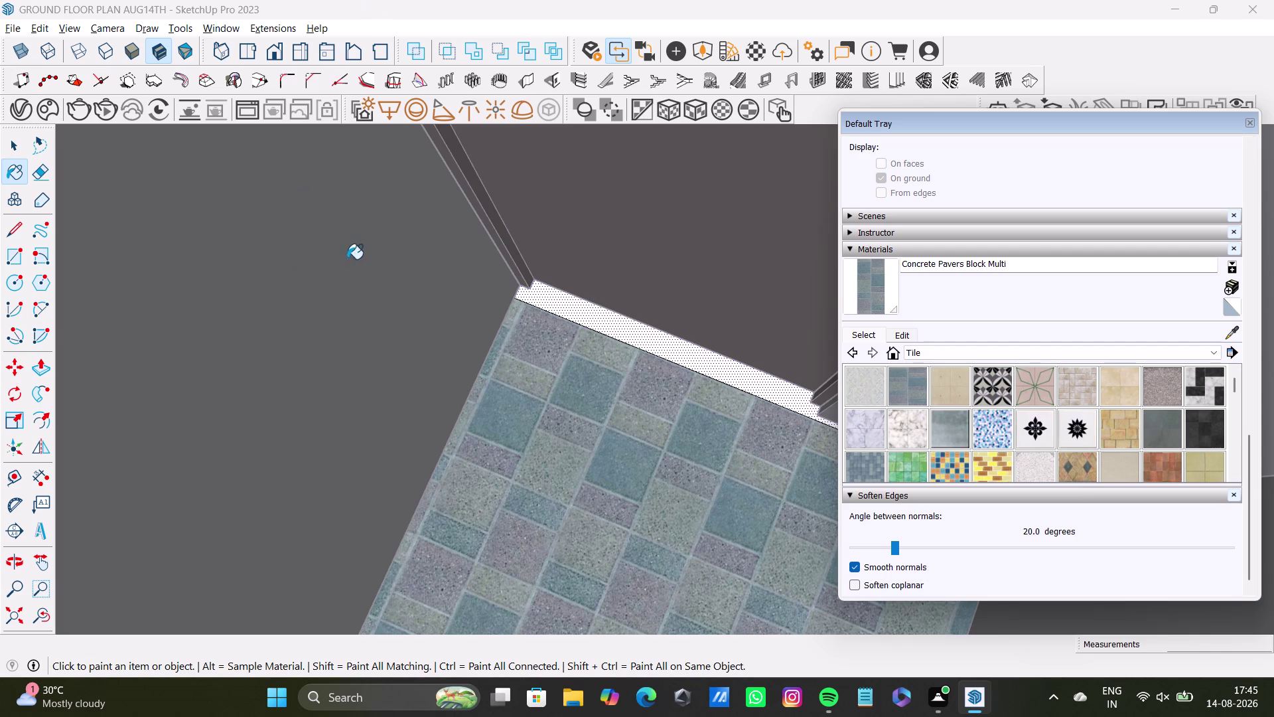
Draw a rectangle over the first white wall strip.
drag(999, 125, 1203, 464)
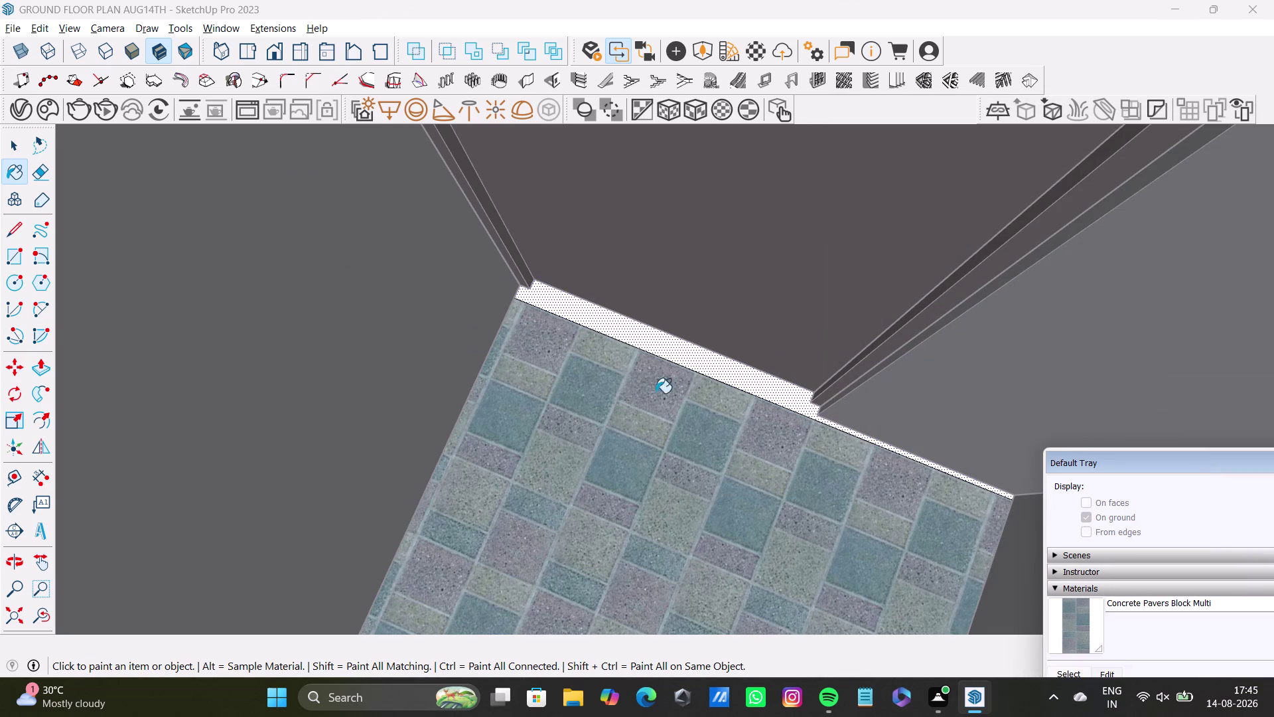
key(space)
key(space)
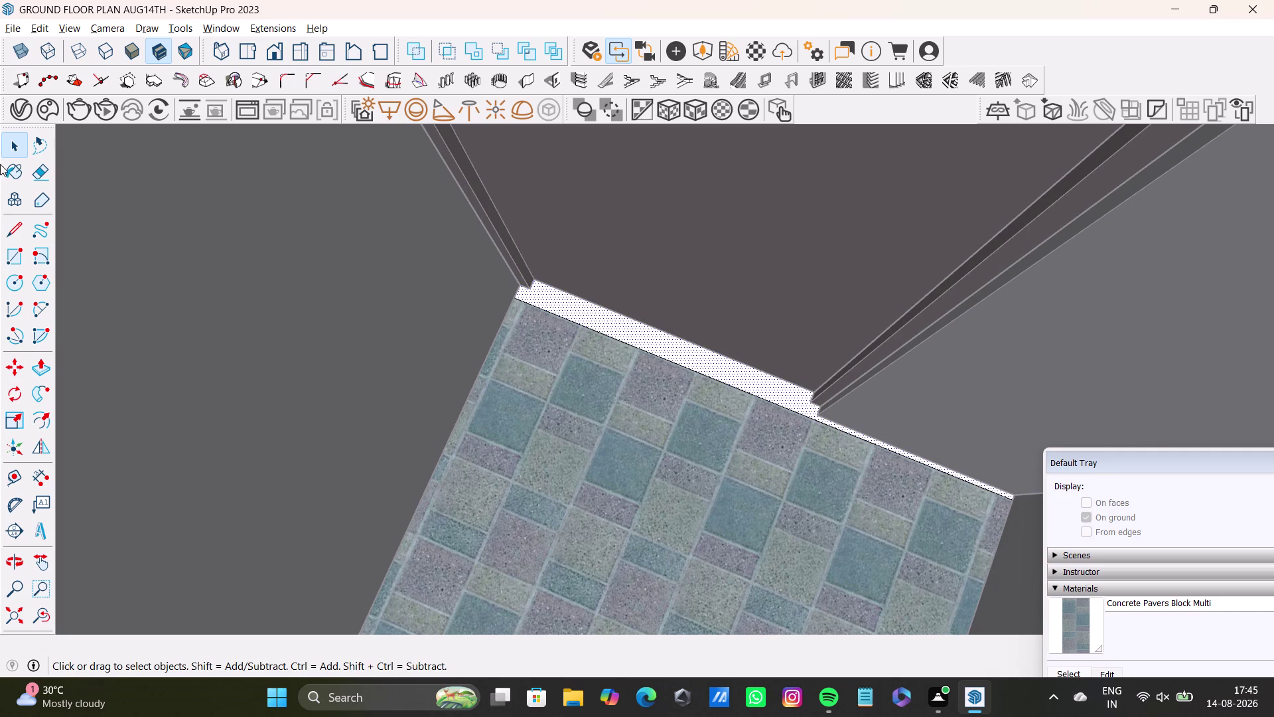
click(15, 254)
scroll(up, 3)
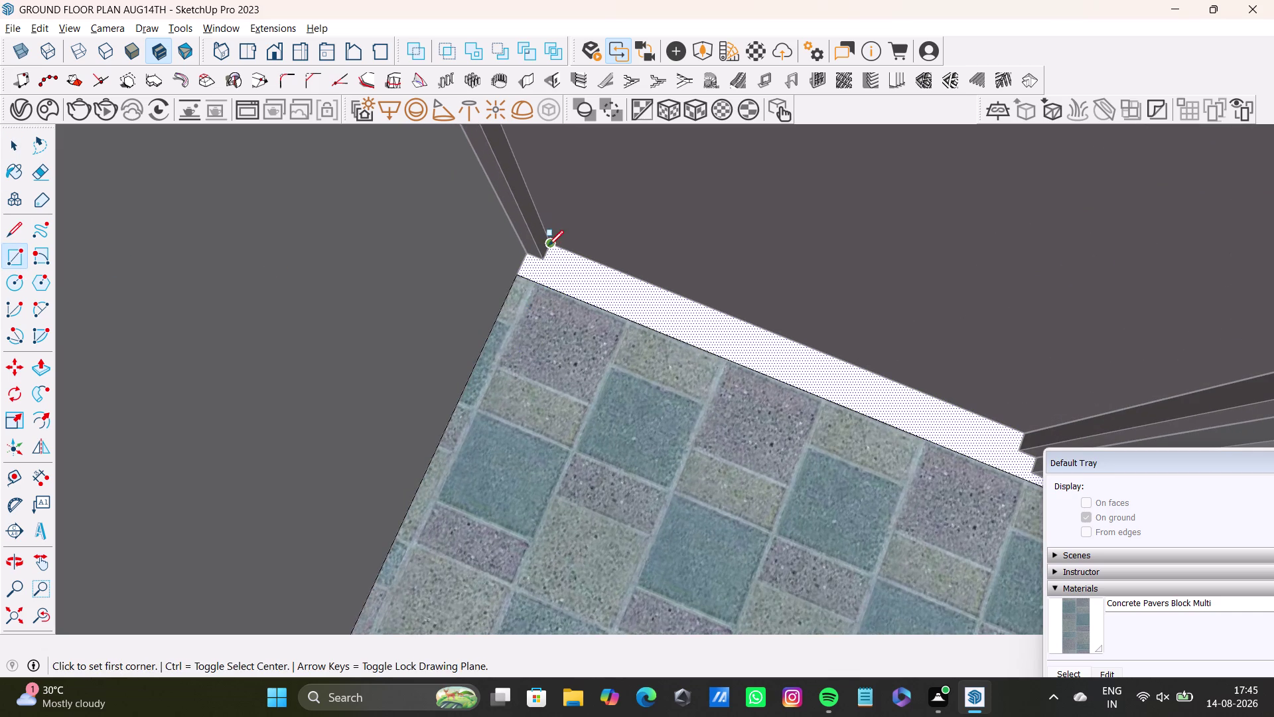
drag(550, 245, 568, 255)
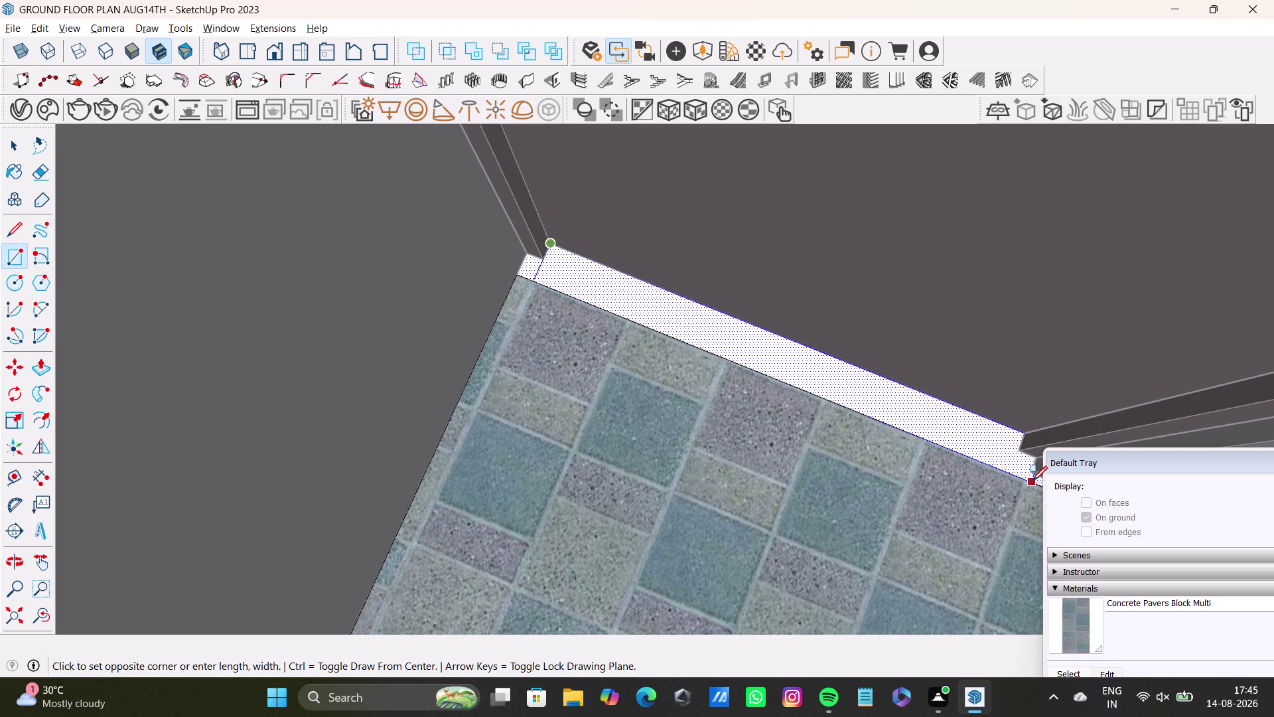
click(1032, 481)
Fill the wall strip with Concrete Pavers Block Multi tile.
click(1078, 623)
click(970, 446)
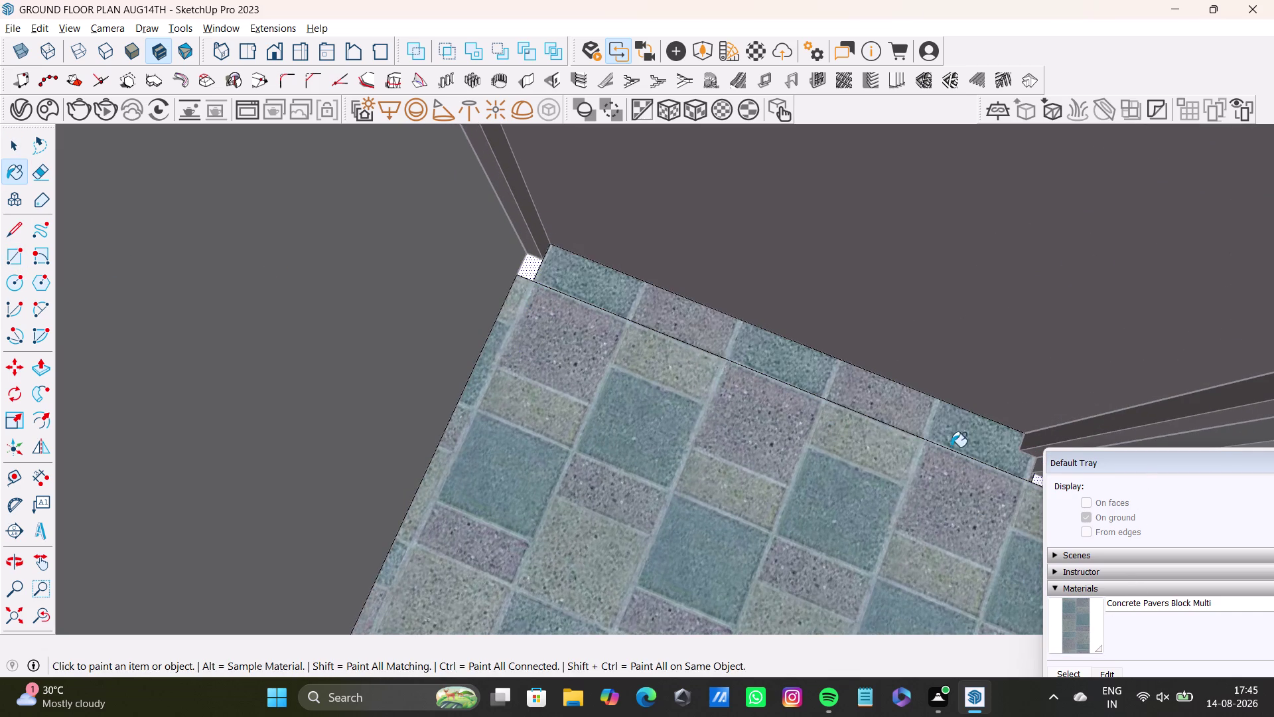
click(529, 273)
scroll(down, 3)
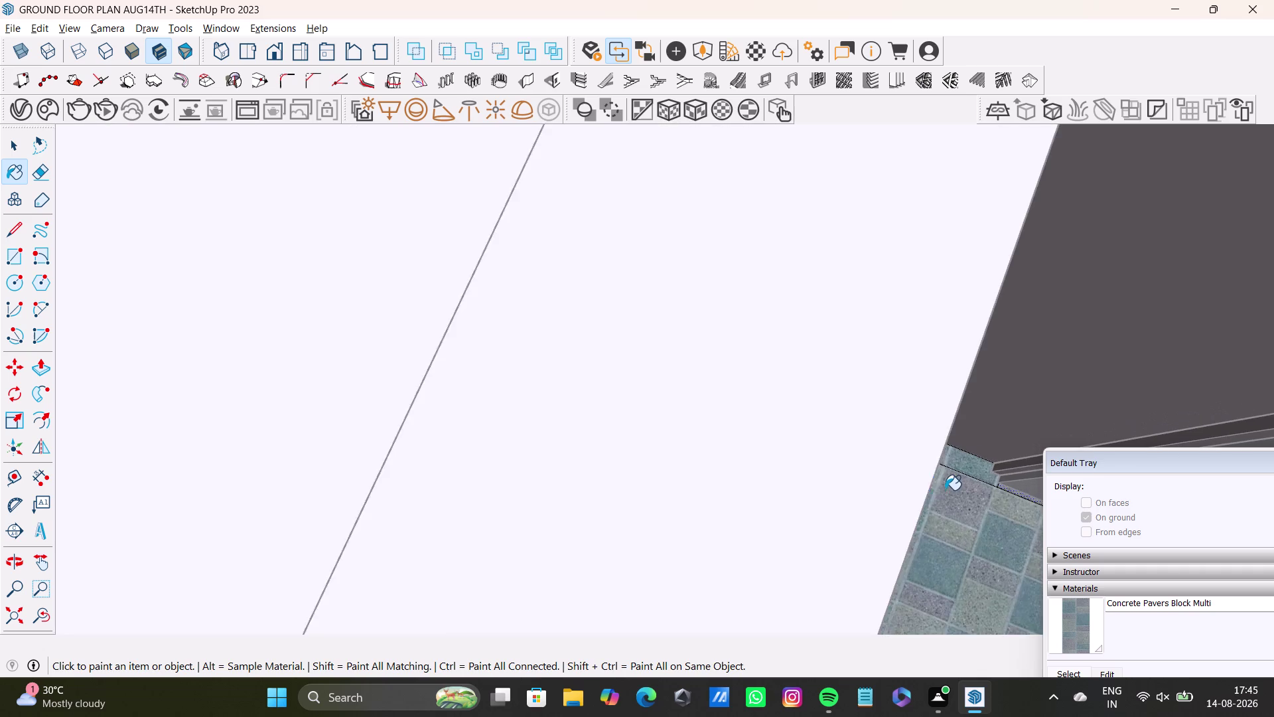
scroll(down, 3)
key(ctrl+z)
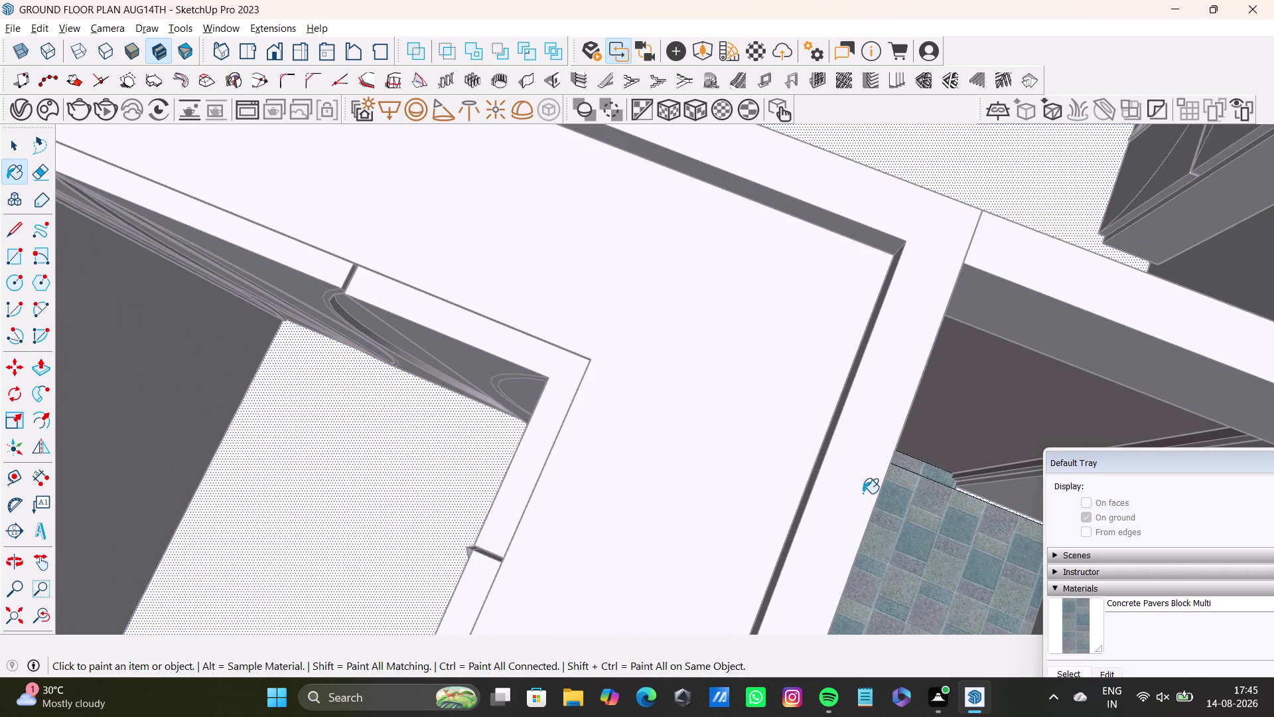
scroll(up, 3)
middle_drag(943, 468, 802, 444)
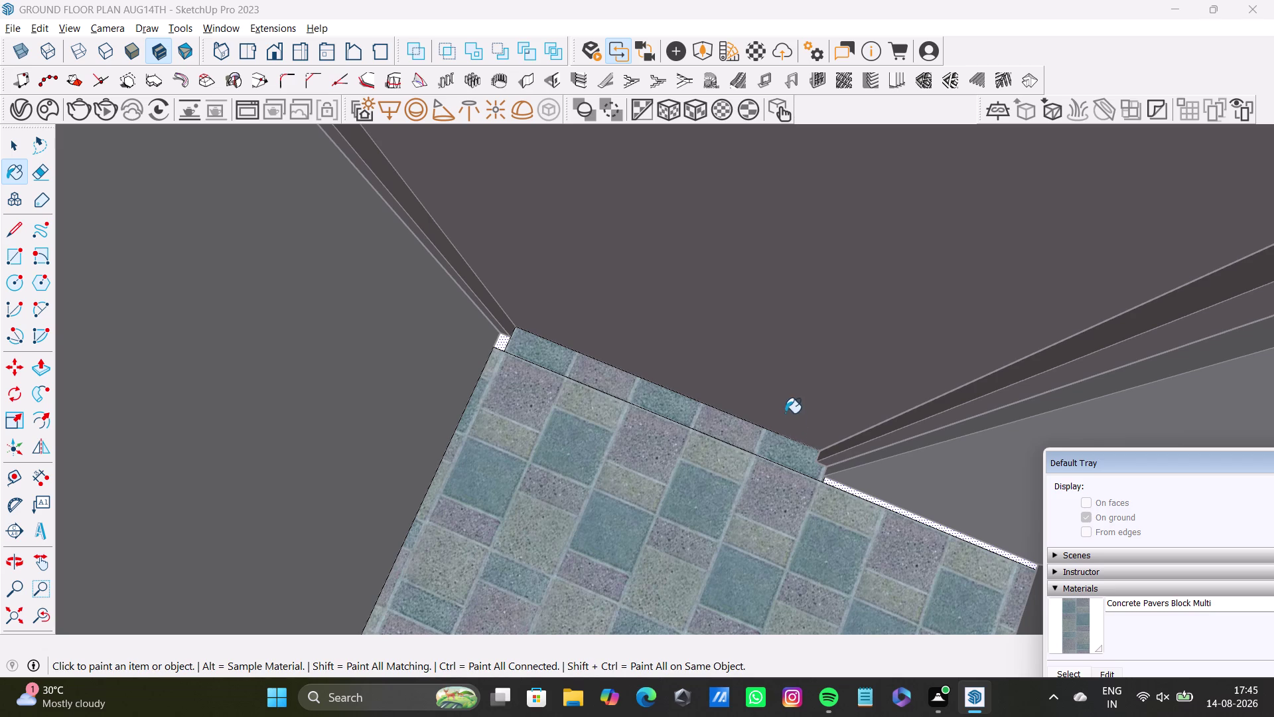
Draw a rectangle along the full length of the remaining untiled strip.
key(space)
scroll(up, 3)
middle_drag(849, 497, 736, 443)
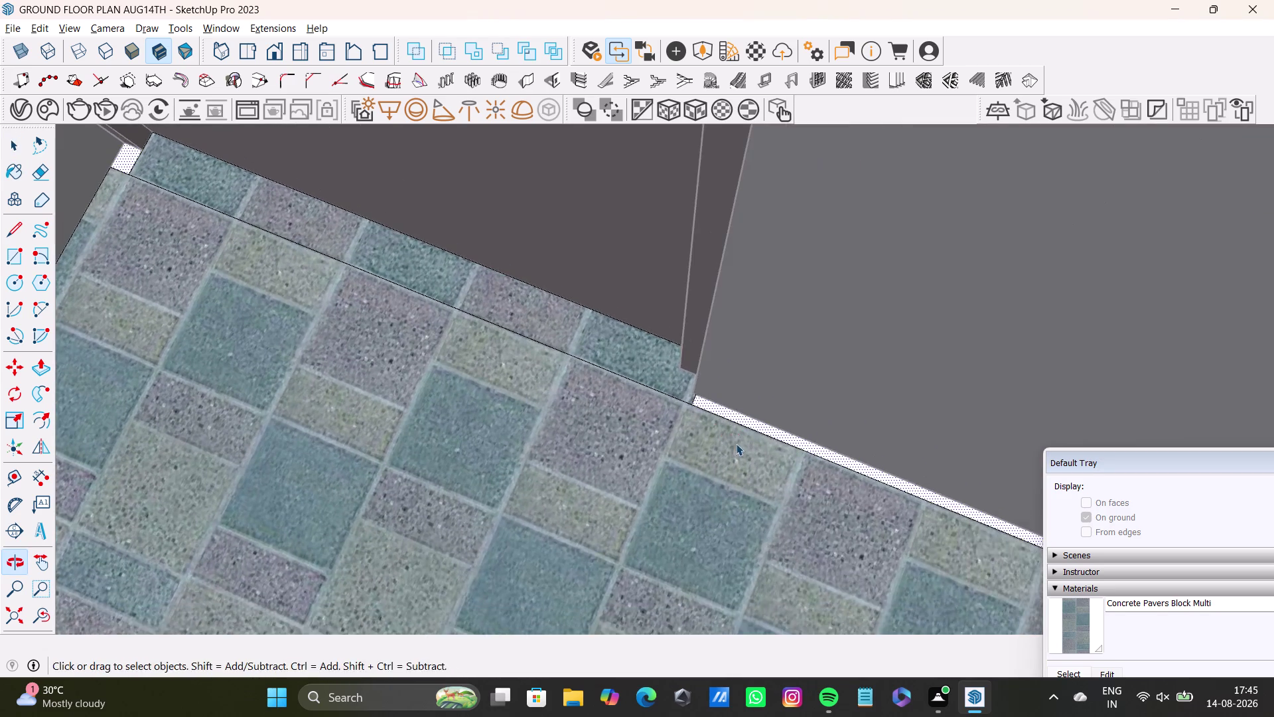
middle_drag(735, 447, 873, 452)
scroll(up, 3)
middle_drag(786, 483, 818, 444)
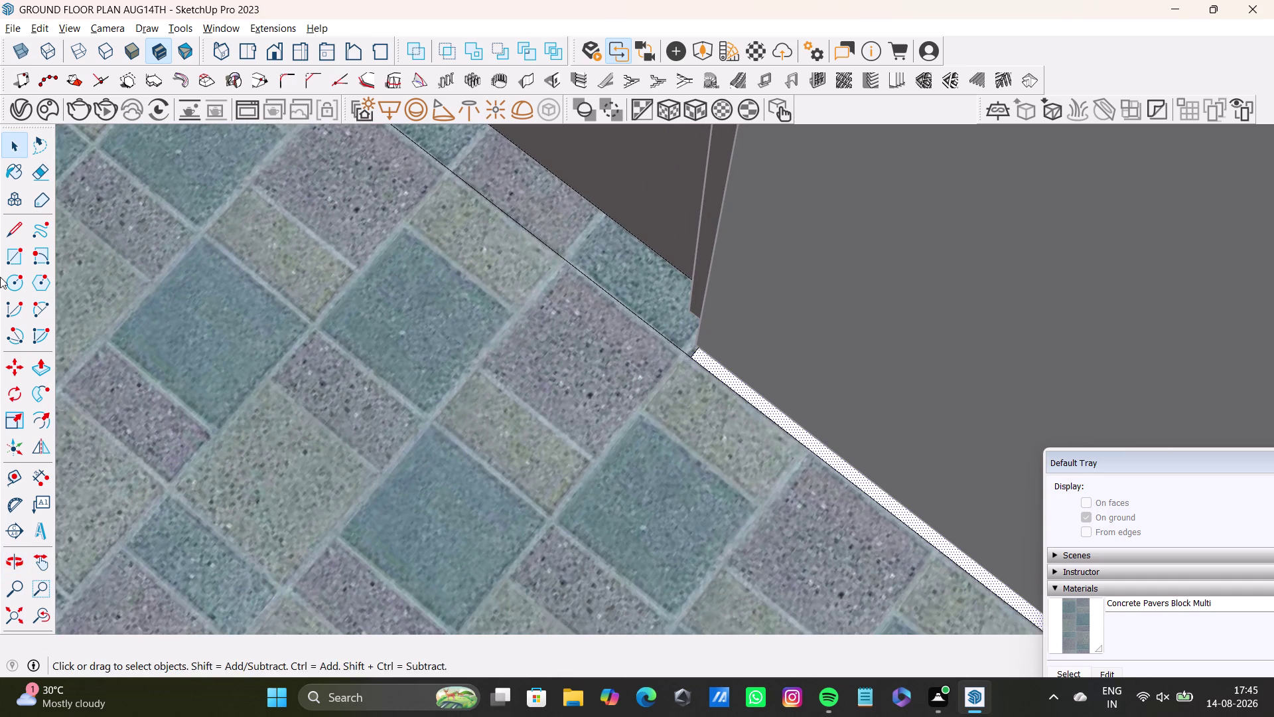
drag(13, 250, 23, 253)
scroll(up, 3)
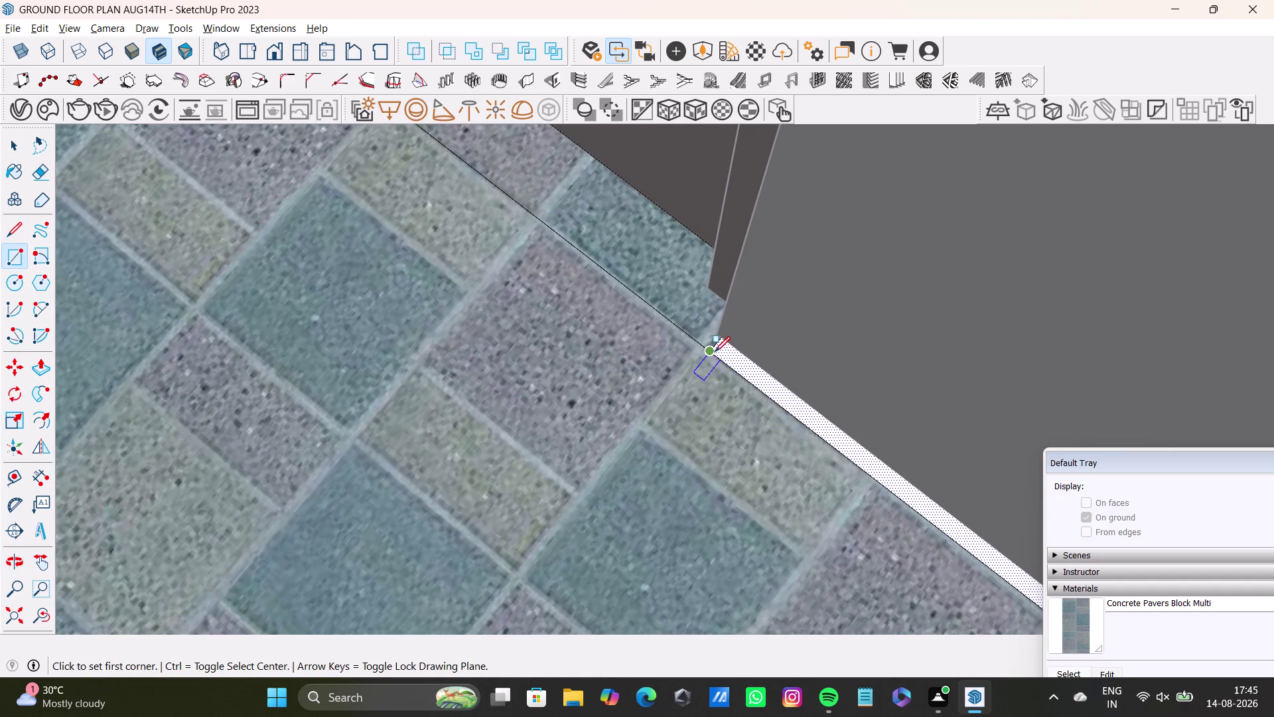
click(714, 352)
scroll(down, 3)
middle_drag(1029, 606, 898, 510)
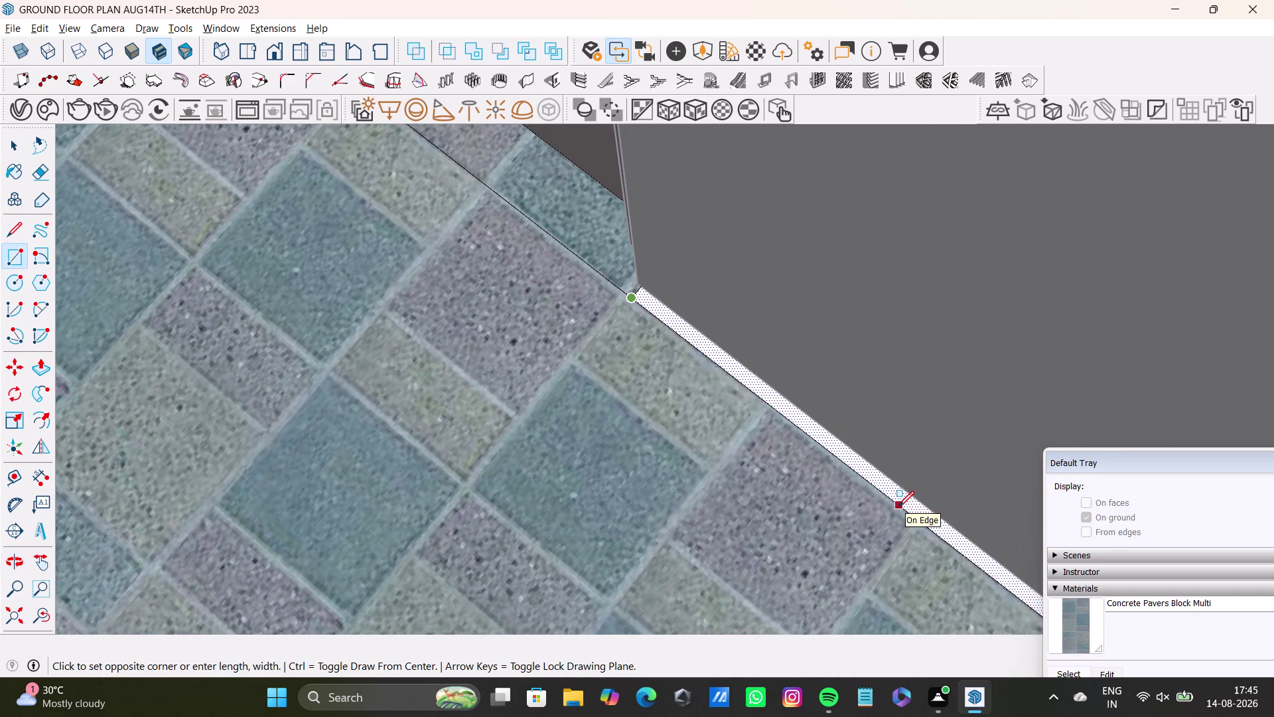
scroll(down, 3)
middle_drag(957, 545, 921, 433)
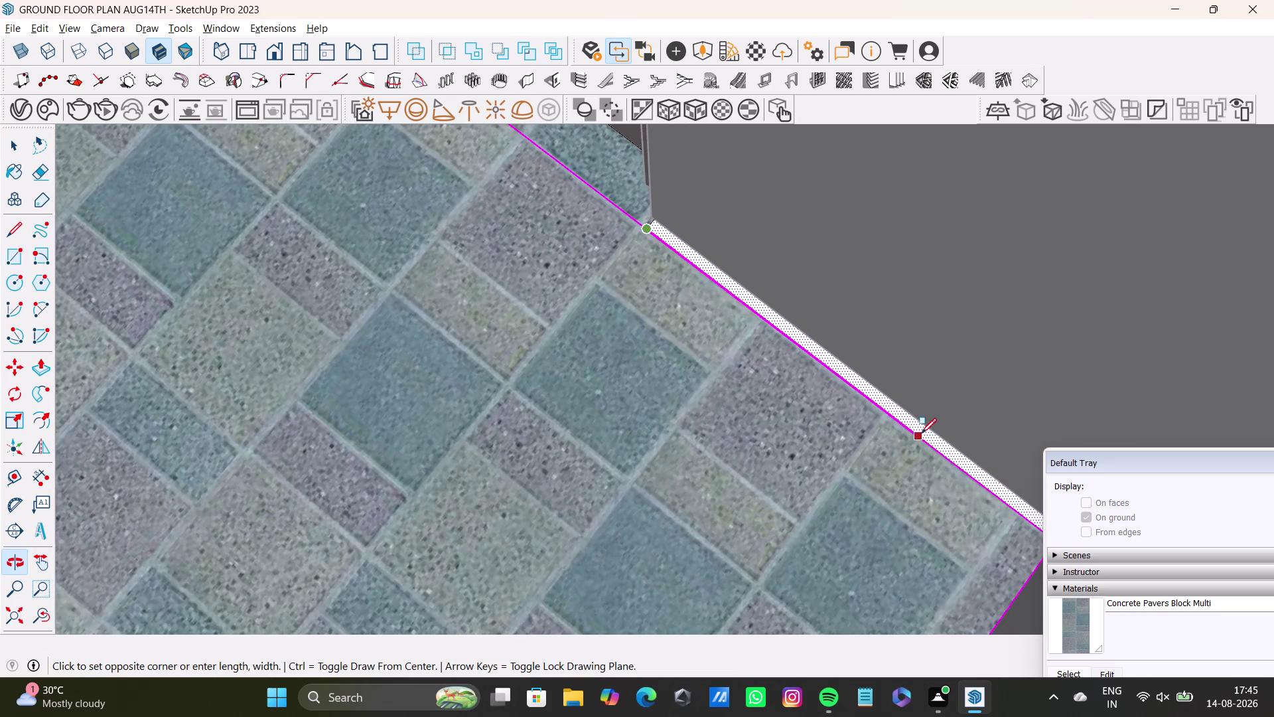
scroll(down, 3)
key(Up)
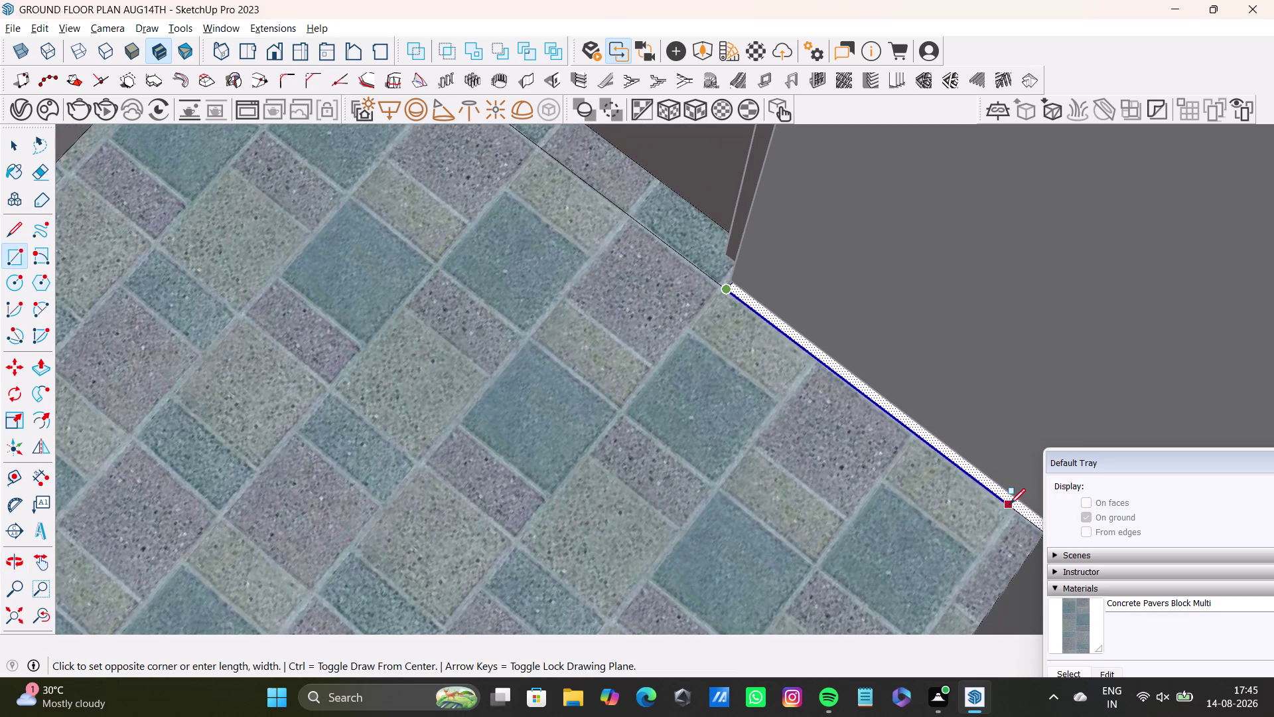
middle_drag(1035, 516, 947, 468)
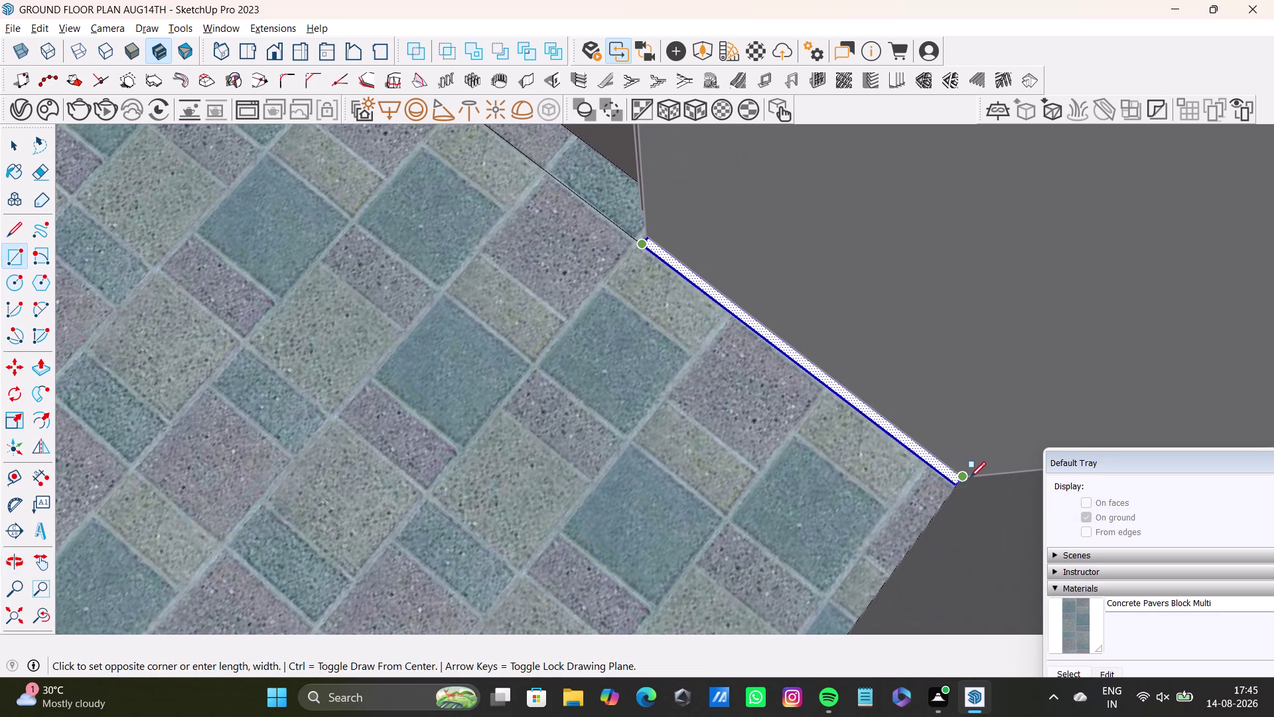
click(970, 479)
Tile the new strip with Concrete Pavers Block Multi.
key(space)
drag(1131, 461, 1053, 396)
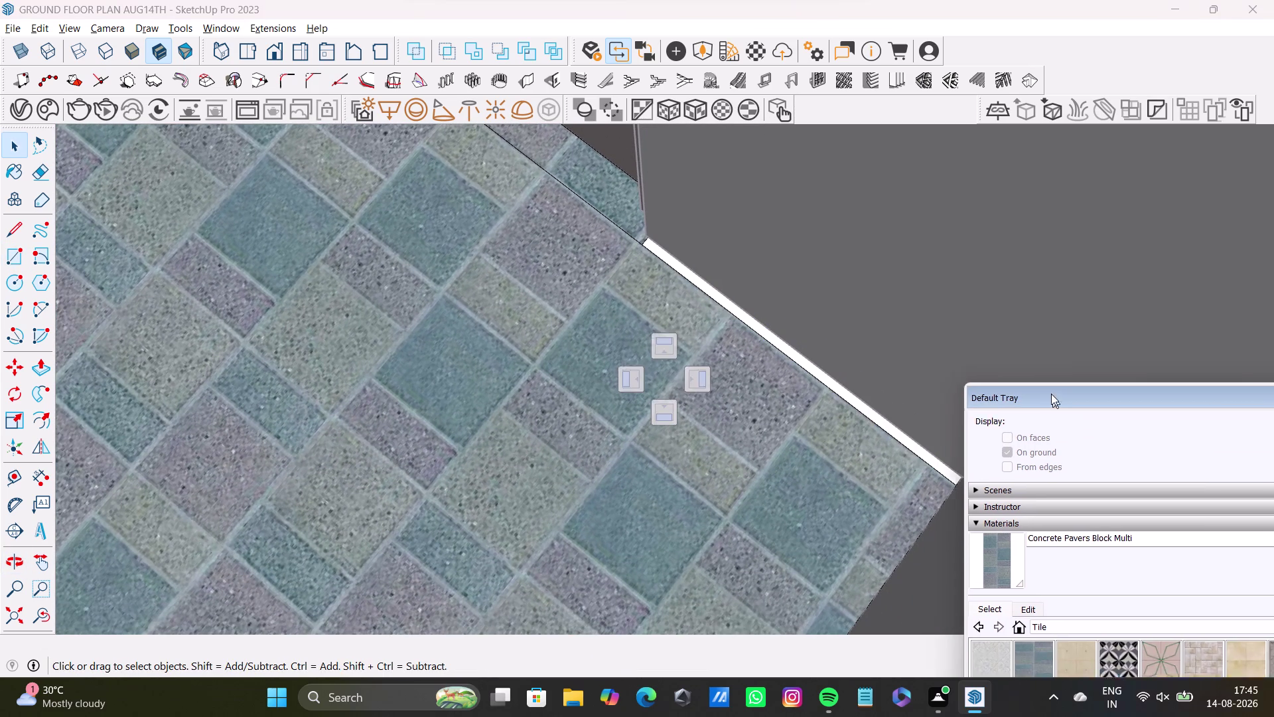
drag(1052, 396, 1095, 261)
click(1070, 528)
click(919, 453)
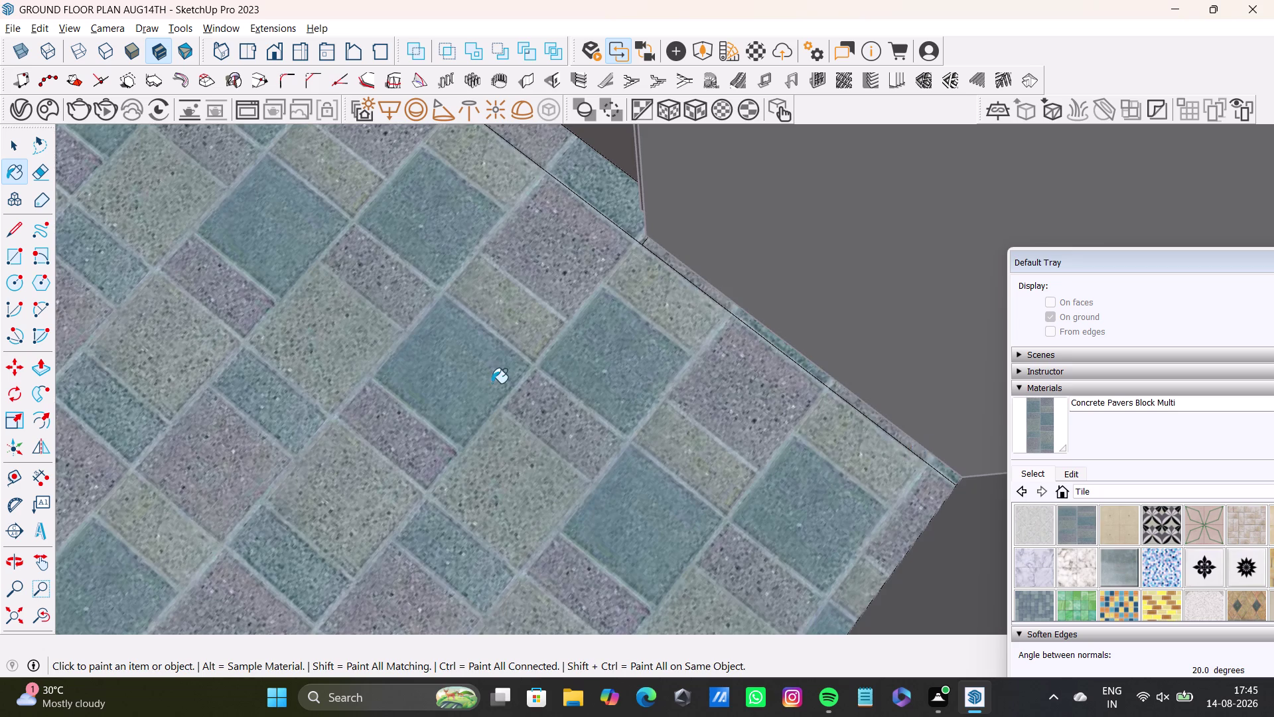
scroll(down, 3)
Draw a small rectangle over the corner gap.
middle_drag(502, 371, 794, 554)
scroll(up, 3)
middle_drag(609, 271, 642, 349)
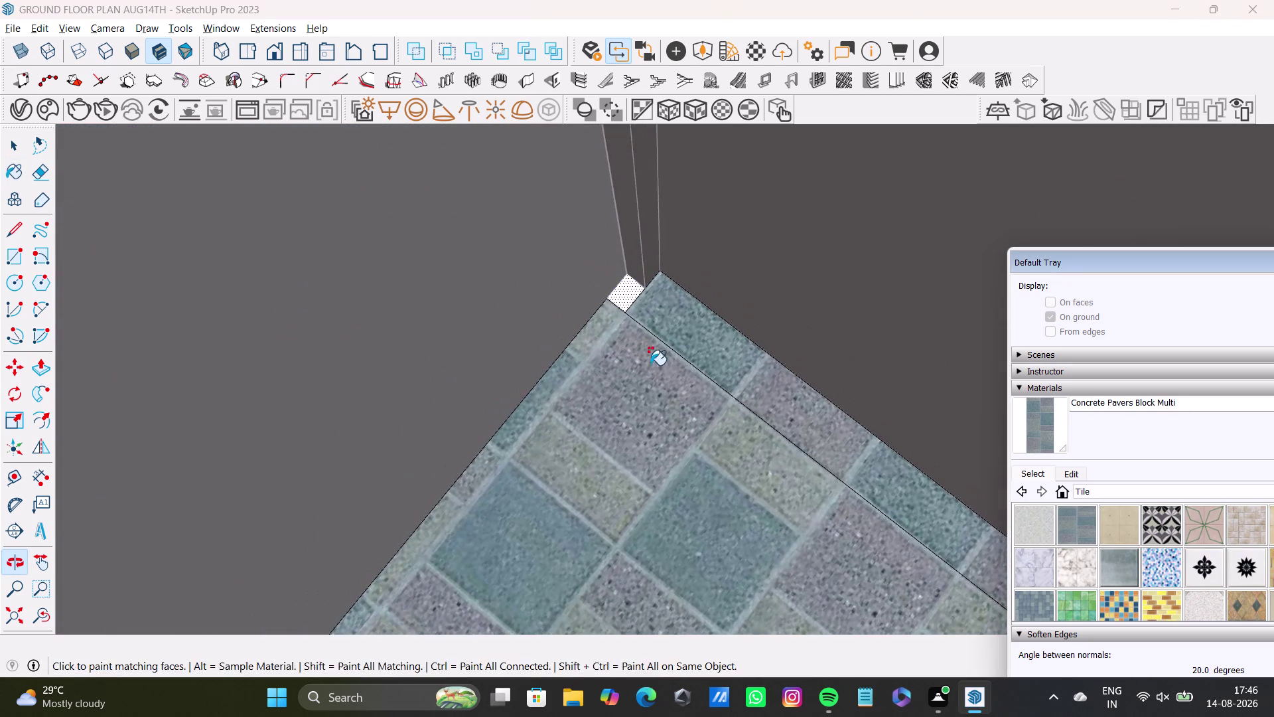
middle_drag(549, 305, 767, 225)
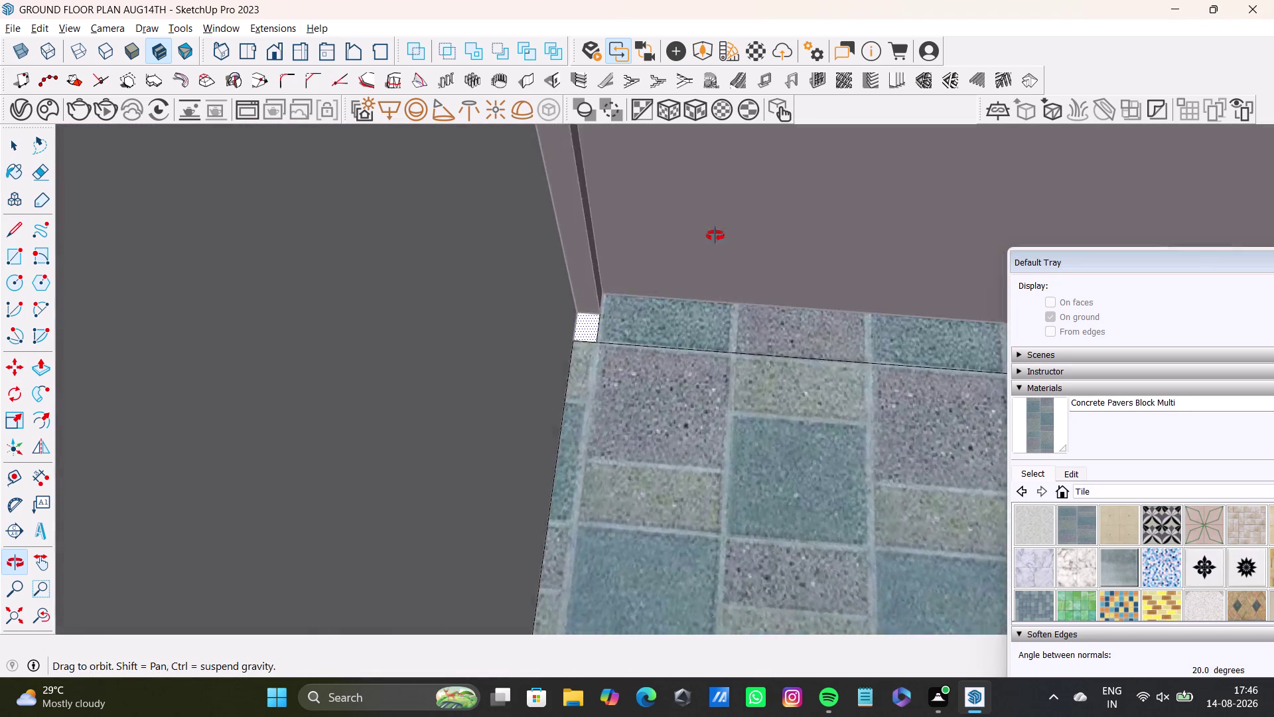
middle_drag(767, 225, 630, 240)
drag(12, 260, 22, 260)
scroll(up, 3)
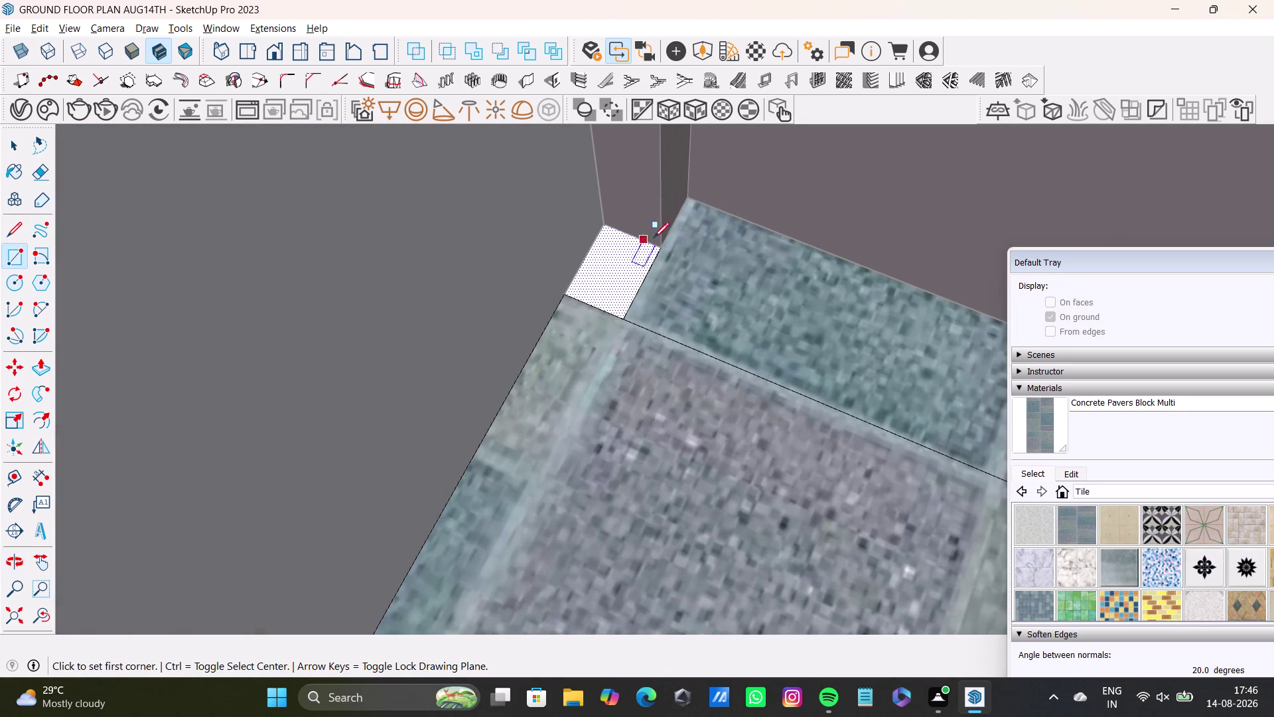
click(659, 248)
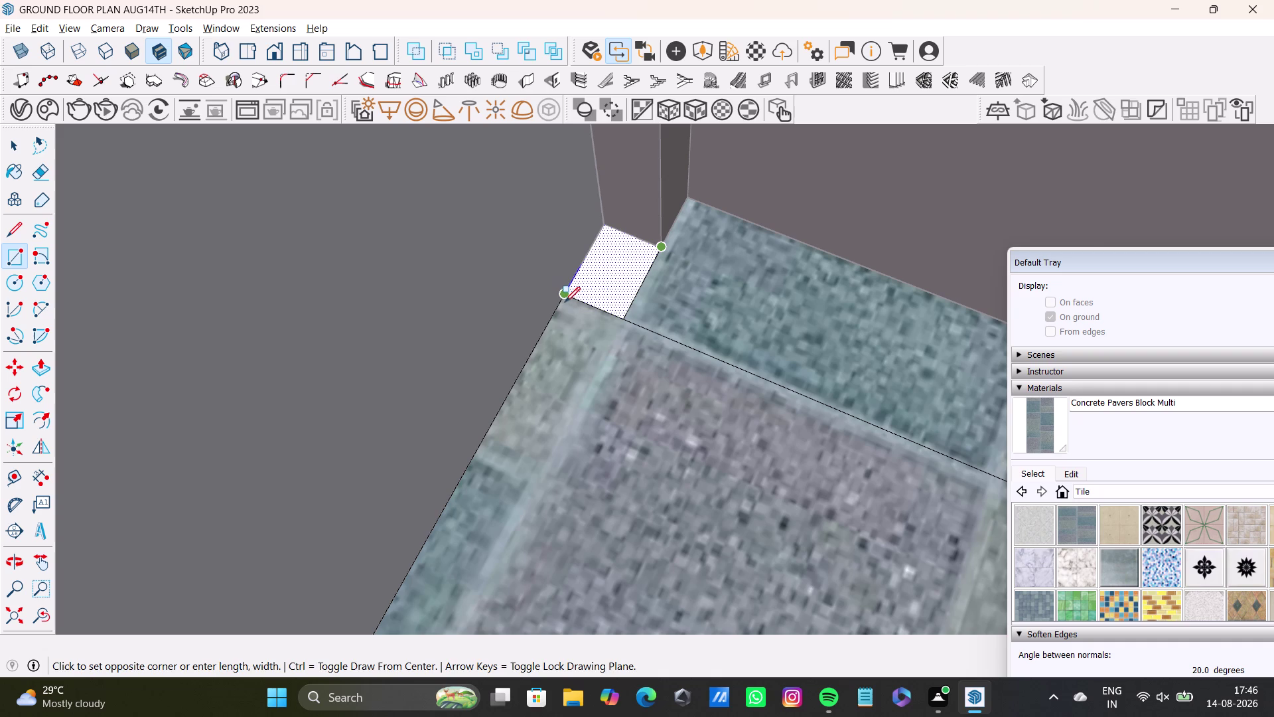
click(562, 296)
Tile the corner square with the pavers and view the whole room.
key(space)
click(1070, 526)
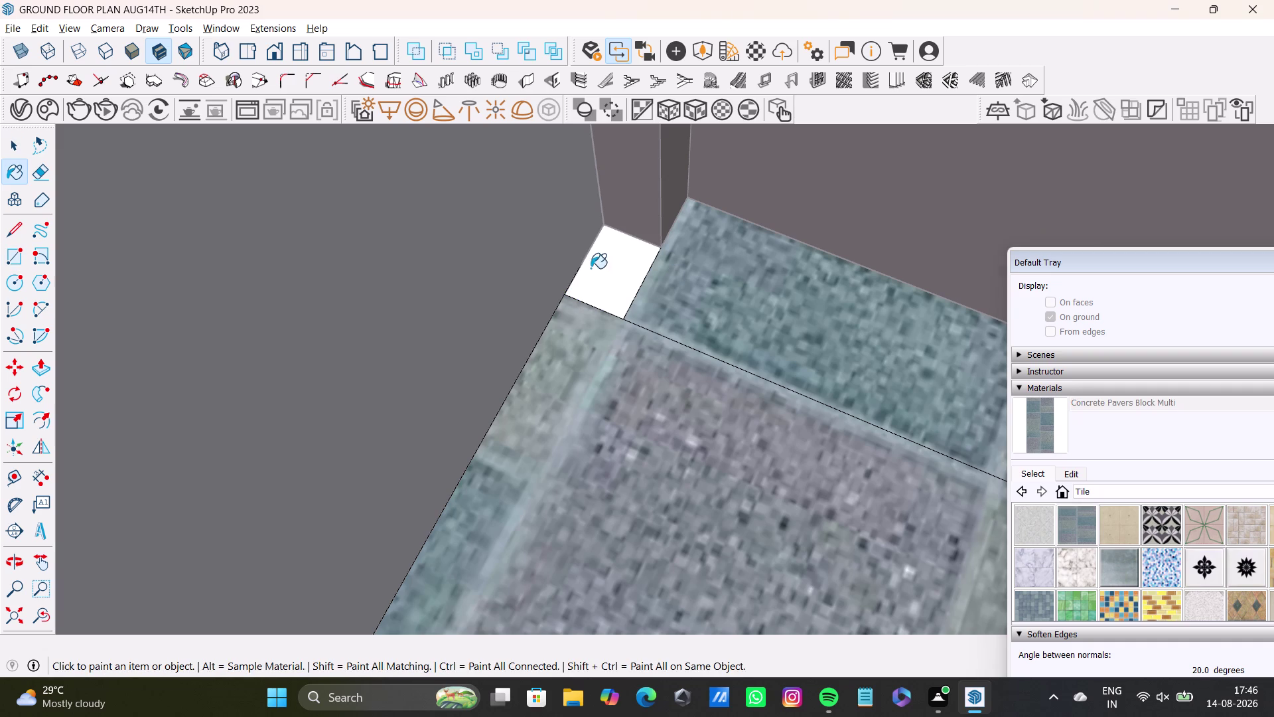
click(591, 268)
scroll(down, 3)
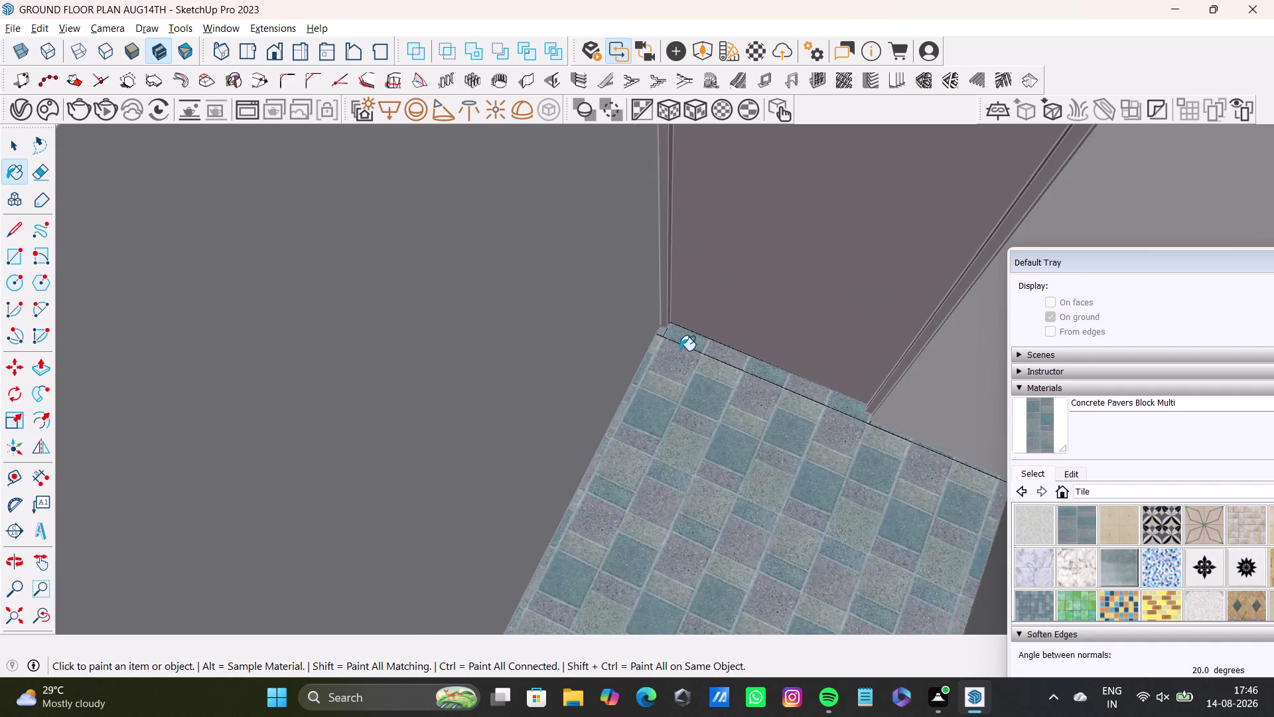
scroll(down, 3)
middle_drag(792, 410, 301, 470)
middle_drag(642, 483, 463, 464)
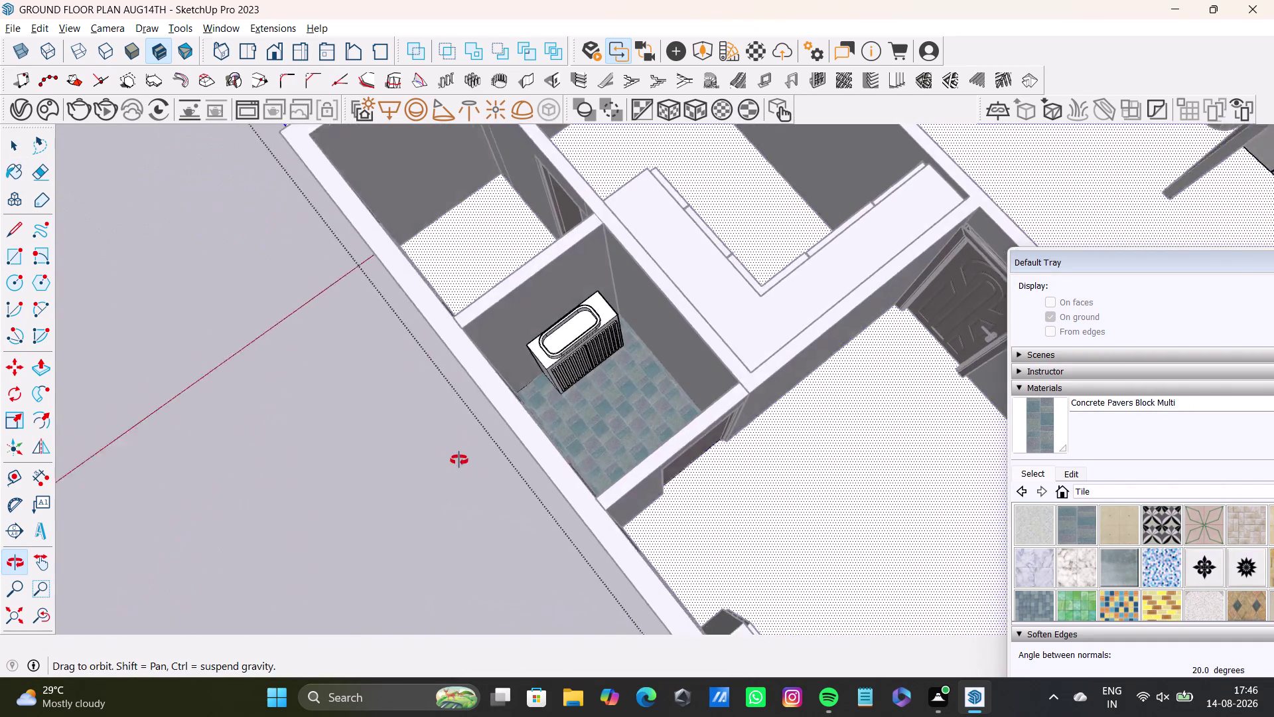
Orbit into the bathroom and begin a floor rectangle, then cancel it.
middle_drag(463, 464, 812, 528)
middle_drag(636, 439, 864, 352)
scroll(up, 3)
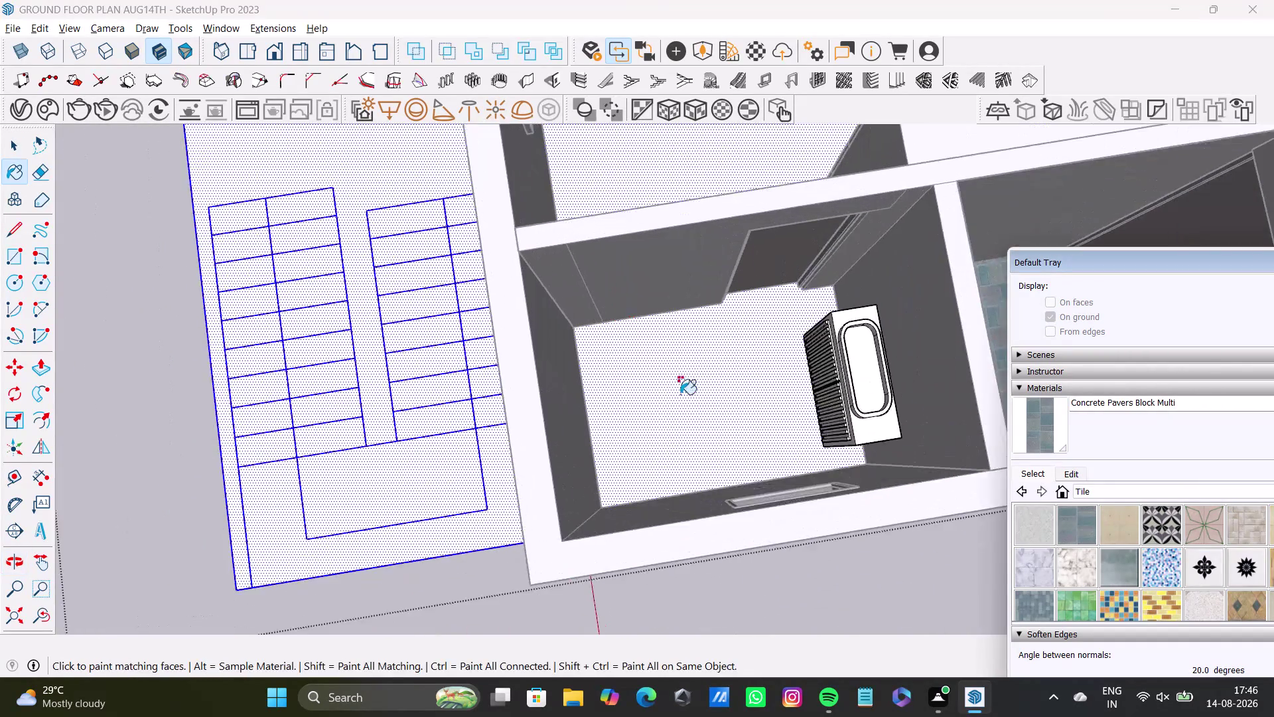
scroll(up, 3)
middle_drag(715, 402, 493, 435)
key(space)
middle_drag(517, 431, 584, 420)
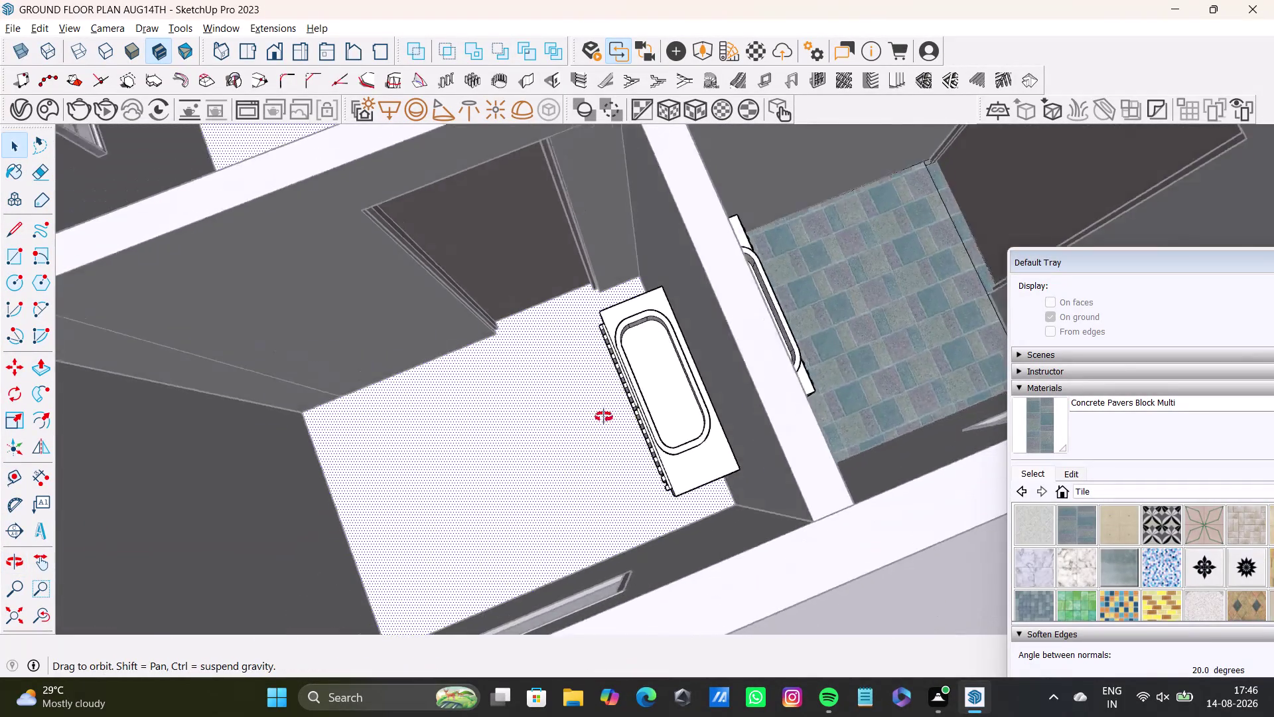
middle_drag(583, 420, 718, 396)
click(13, 260)
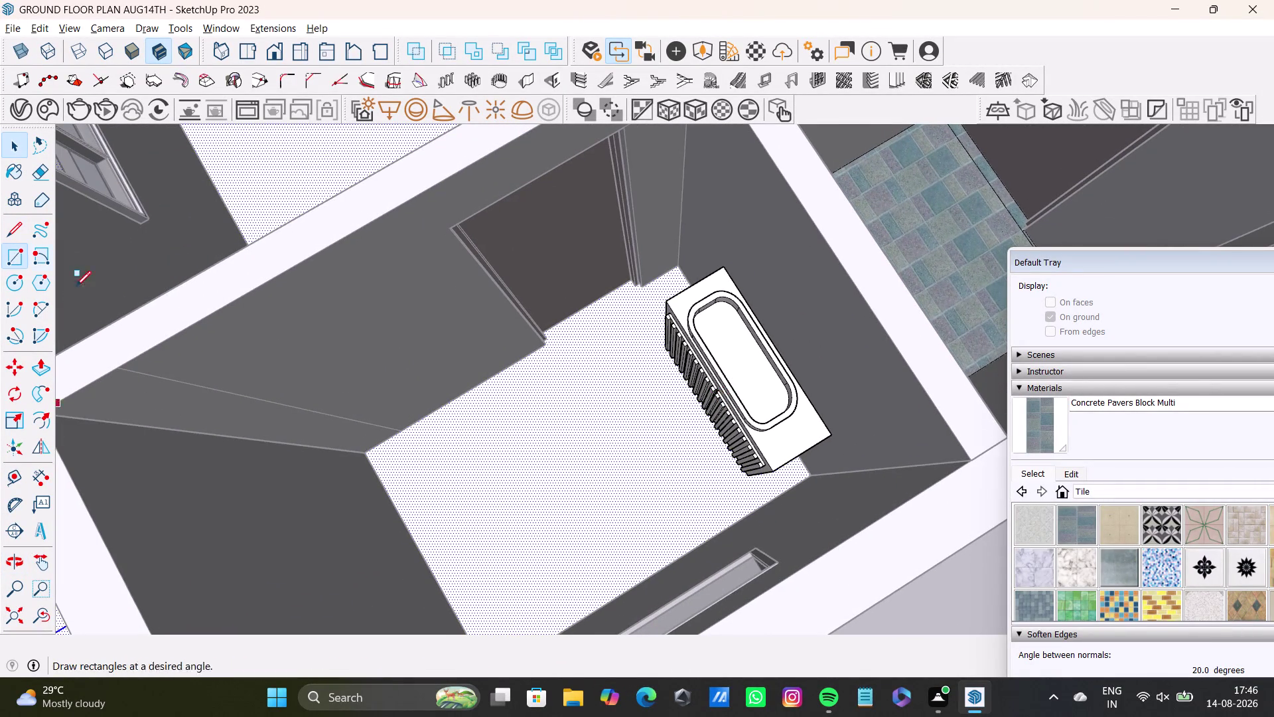
scroll(up, 3)
scroll(up, 3)
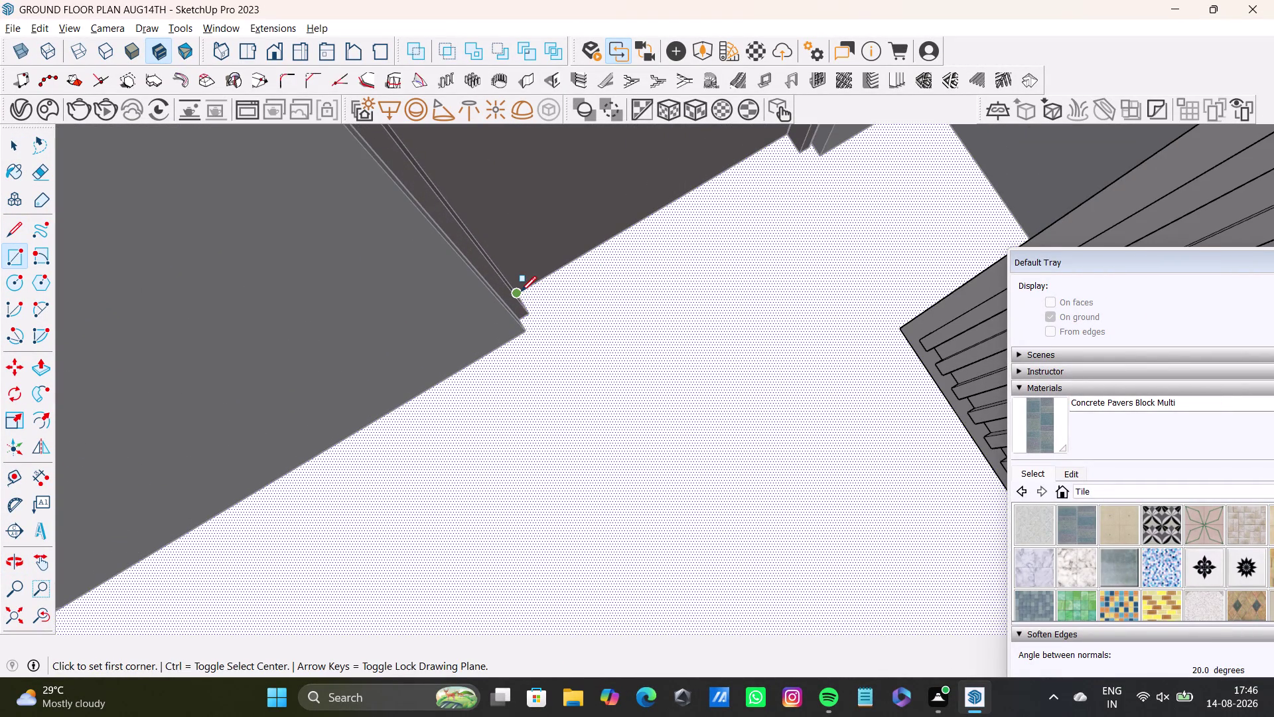
click(521, 292)
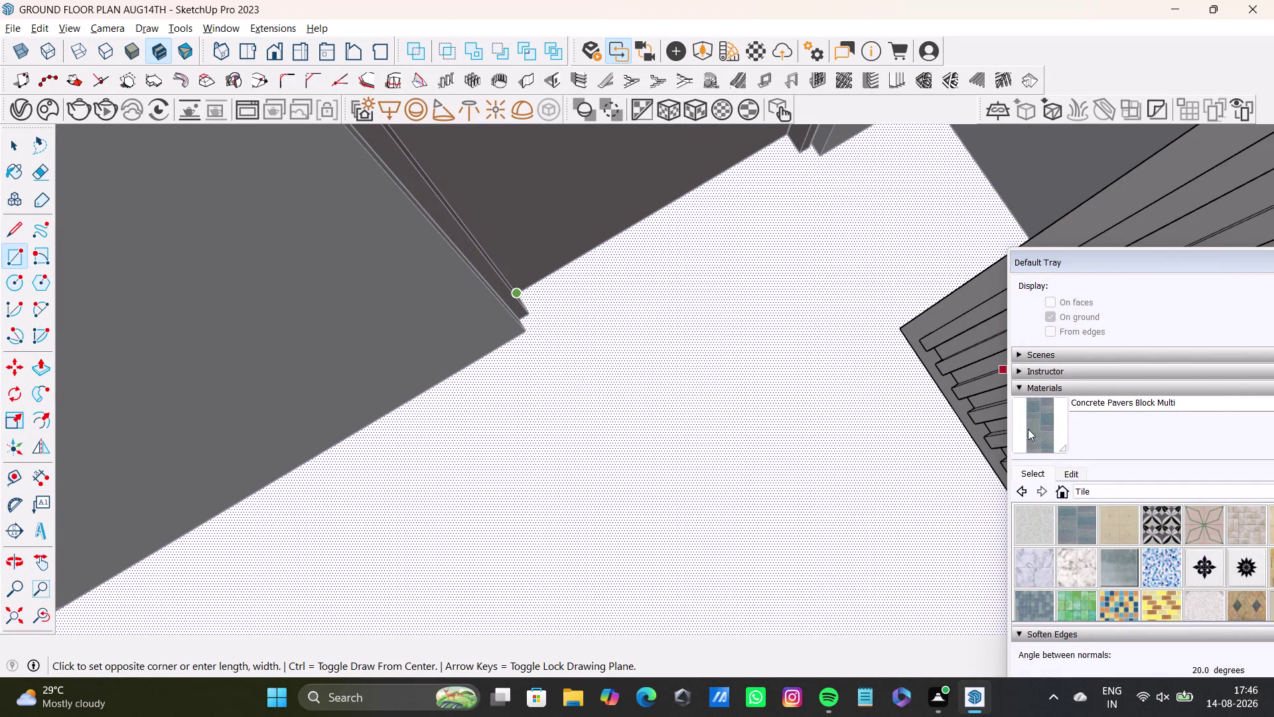
scroll(down, 3)
middle_drag(792, 537, 843, 348)
scroll(up, 3)
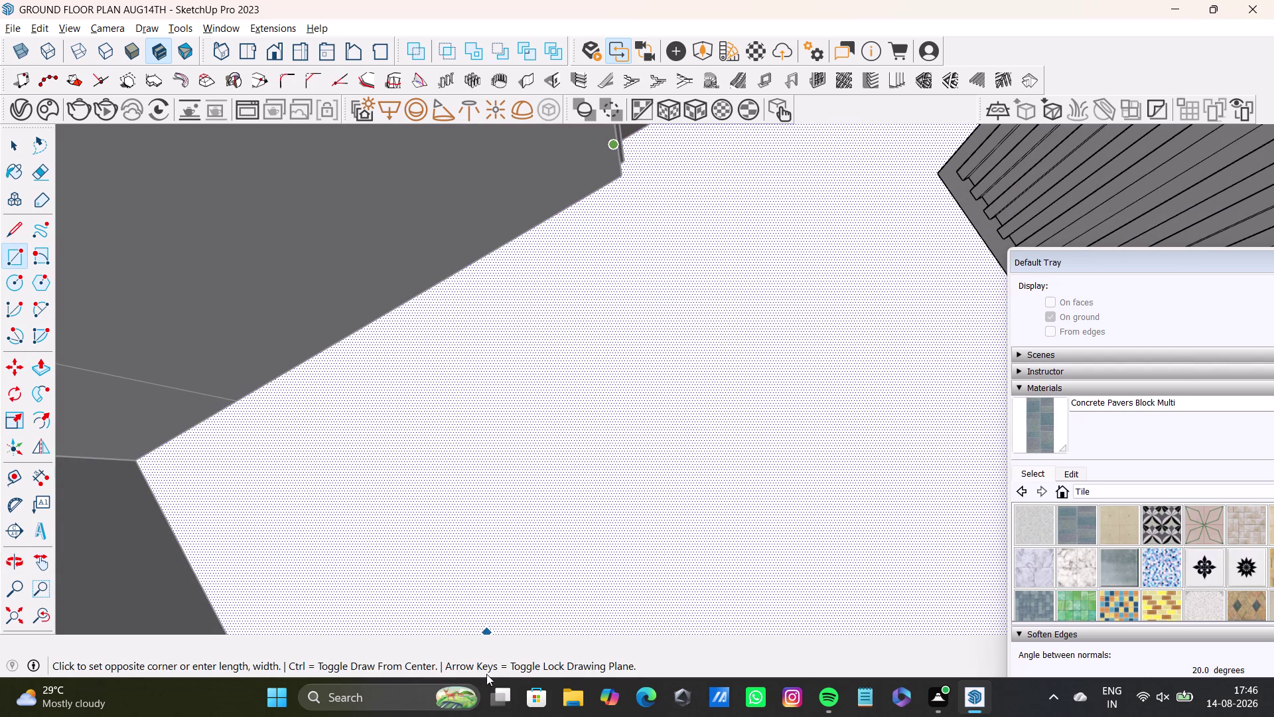
scroll(down, 3)
key(space)
Draw a rectangle over the bathroom floor beside the vanity.
middle_drag(464, 492, 523, 404)
middle_drag(529, 452, 814, 510)
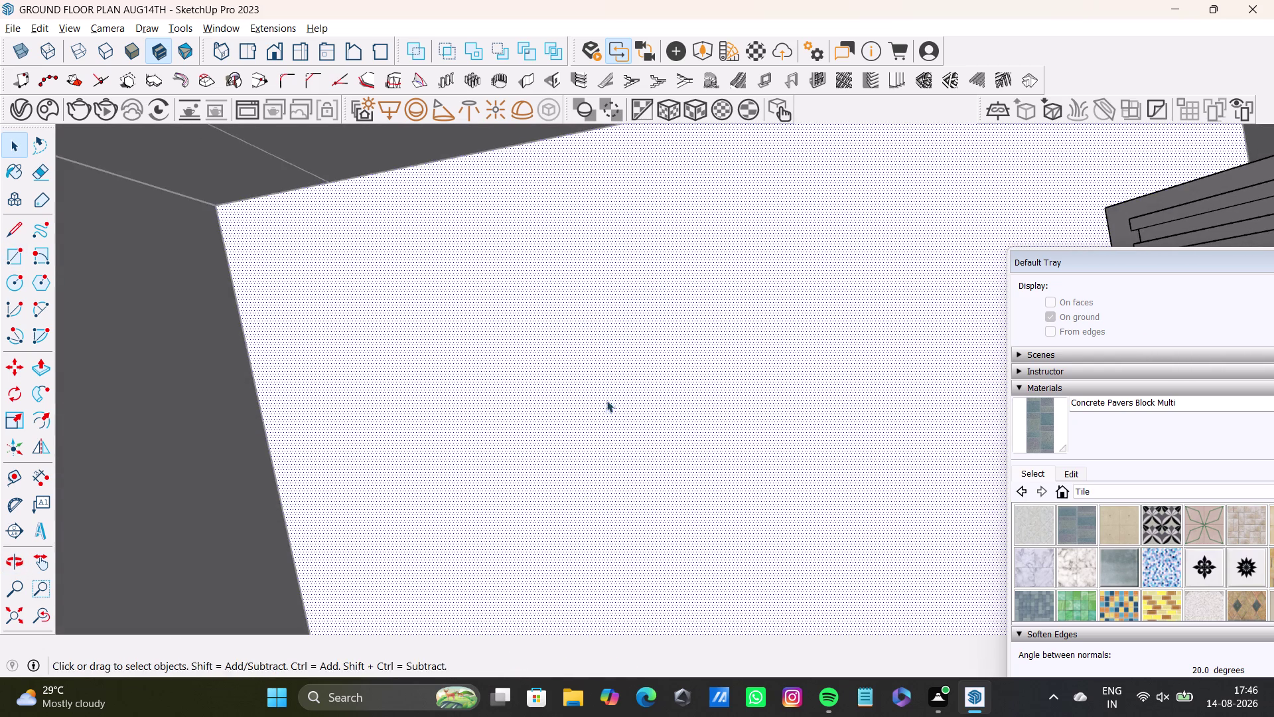
middle_drag(754, 586, 622, 402)
middle_drag(736, 526, 718, 661)
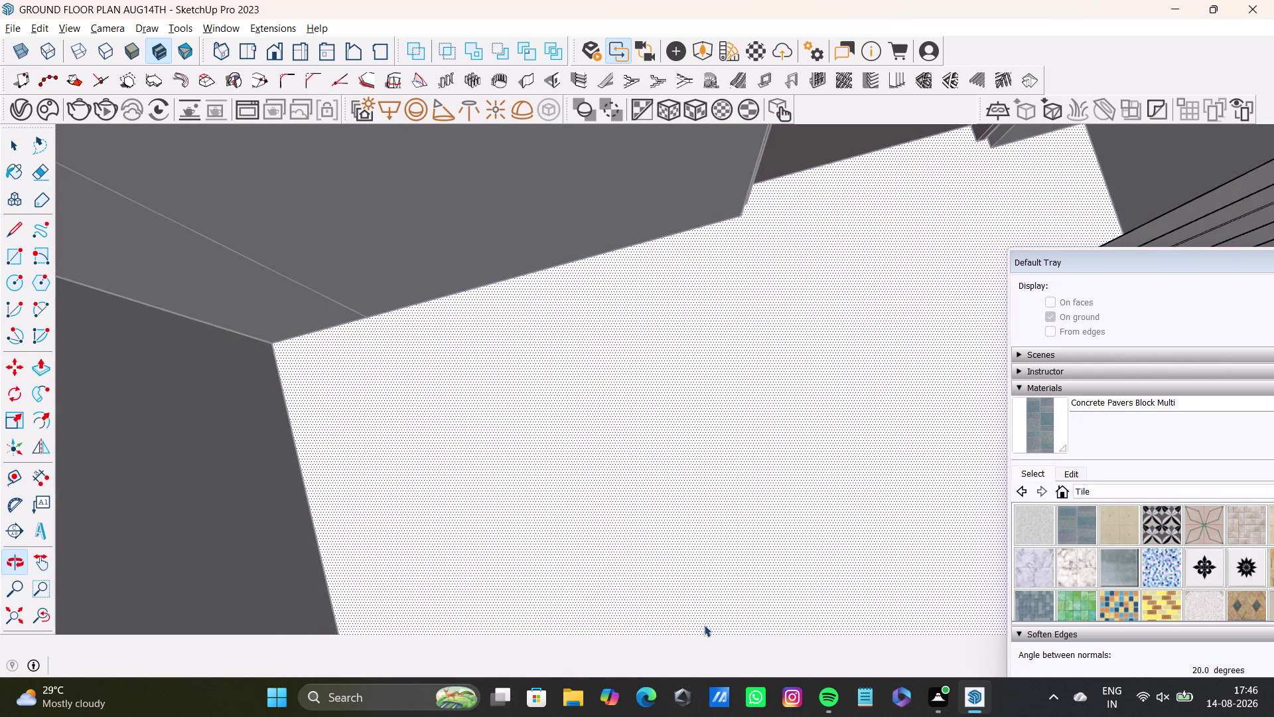
scroll(down, 3)
middle_drag(709, 555, 688, 478)
middle_drag(706, 513, 415, 526)
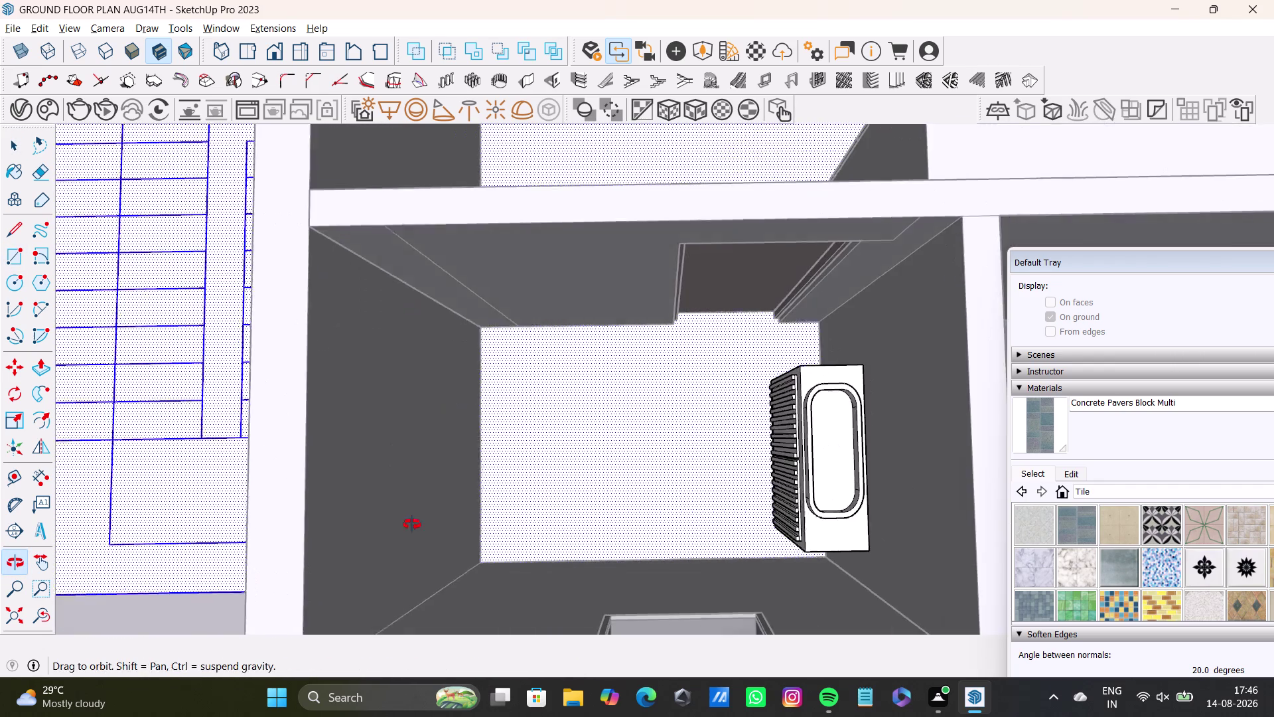
middle_drag(414, 525, 412, 523)
middle_drag(584, 521, 662, 584)
middle_drag(679, 585, 674, 481)
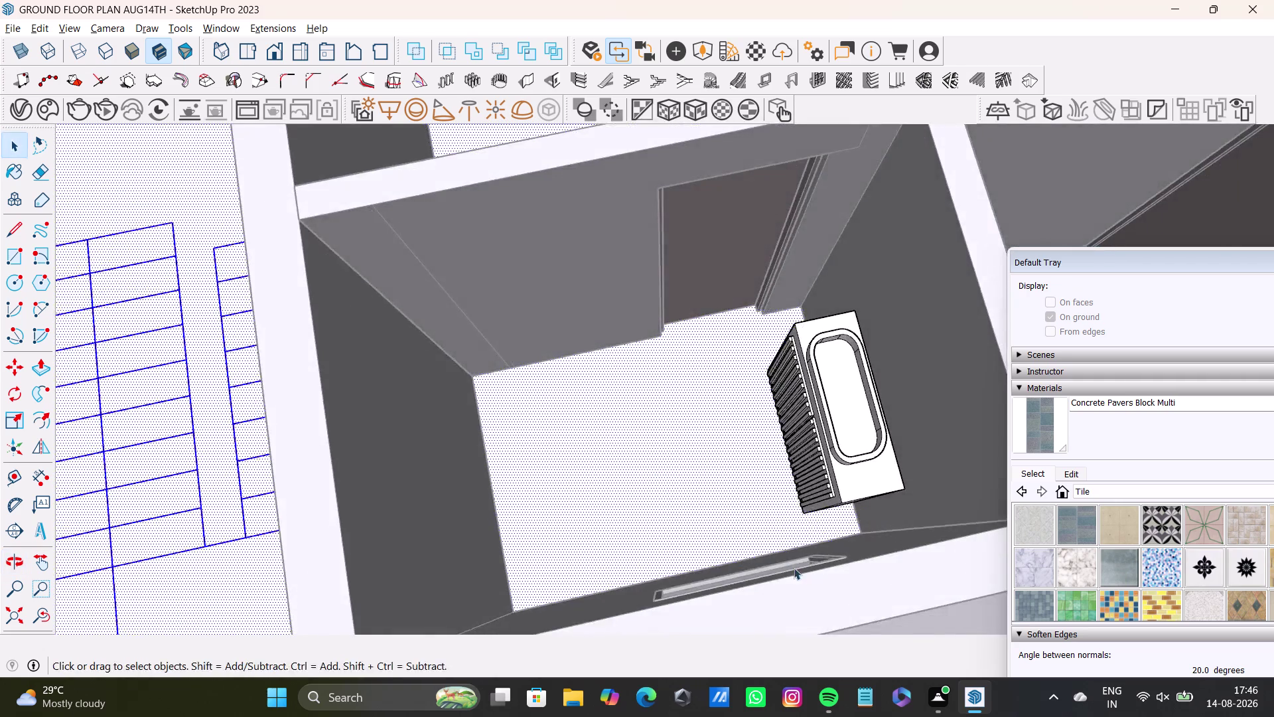
middle_drag(792, 572, 325, 556)
middle_drag(602, 496, 617, 567)
middle_drag(662, 542, 660, 621)
drag(12, 255, 17, 255)
scroll(up, 3)
middle_drag(576, 426, 557, 367)
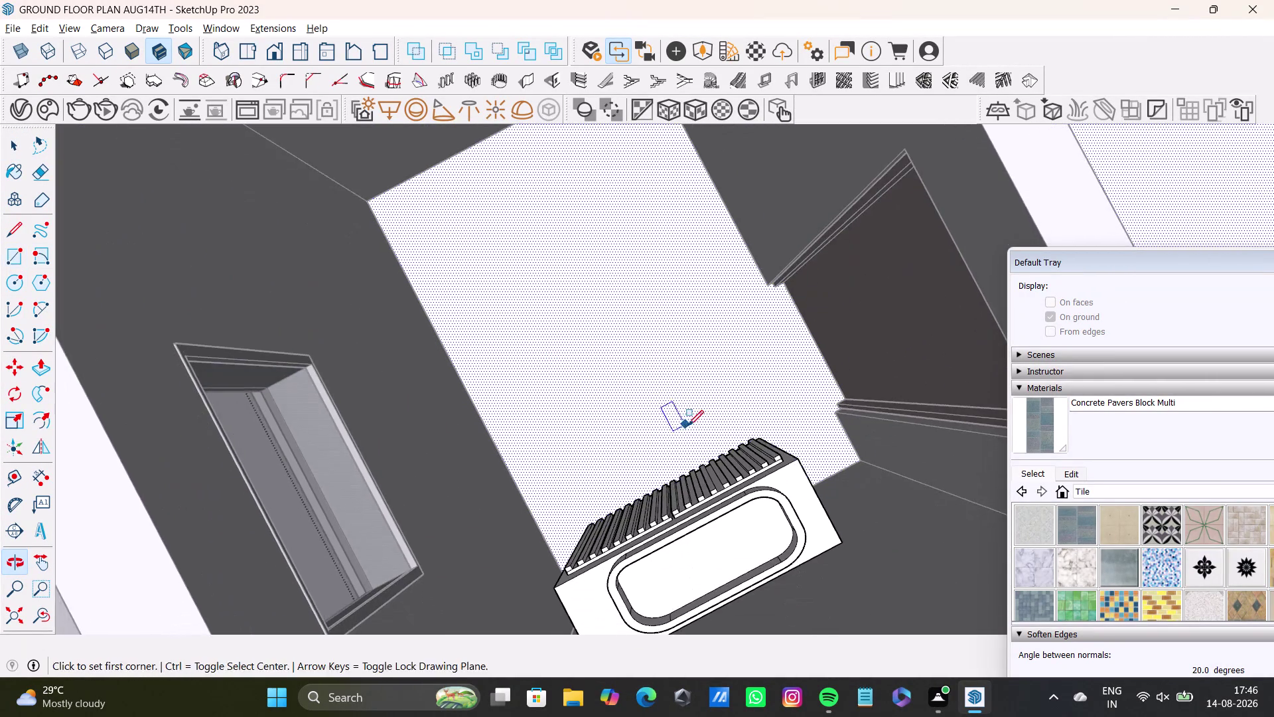
middle_drag(687, 428, 585, 366)
middle_drag(900, 573, 678, 617)
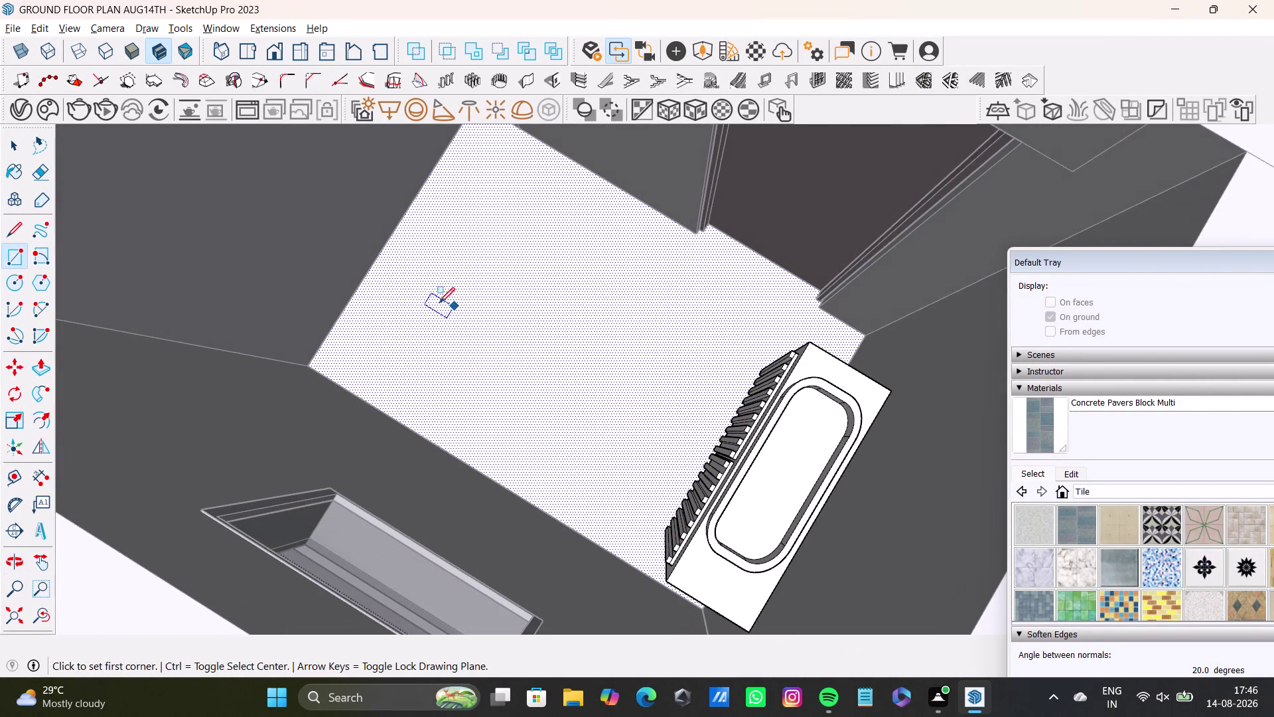
drag(313, 361, 331, 349)
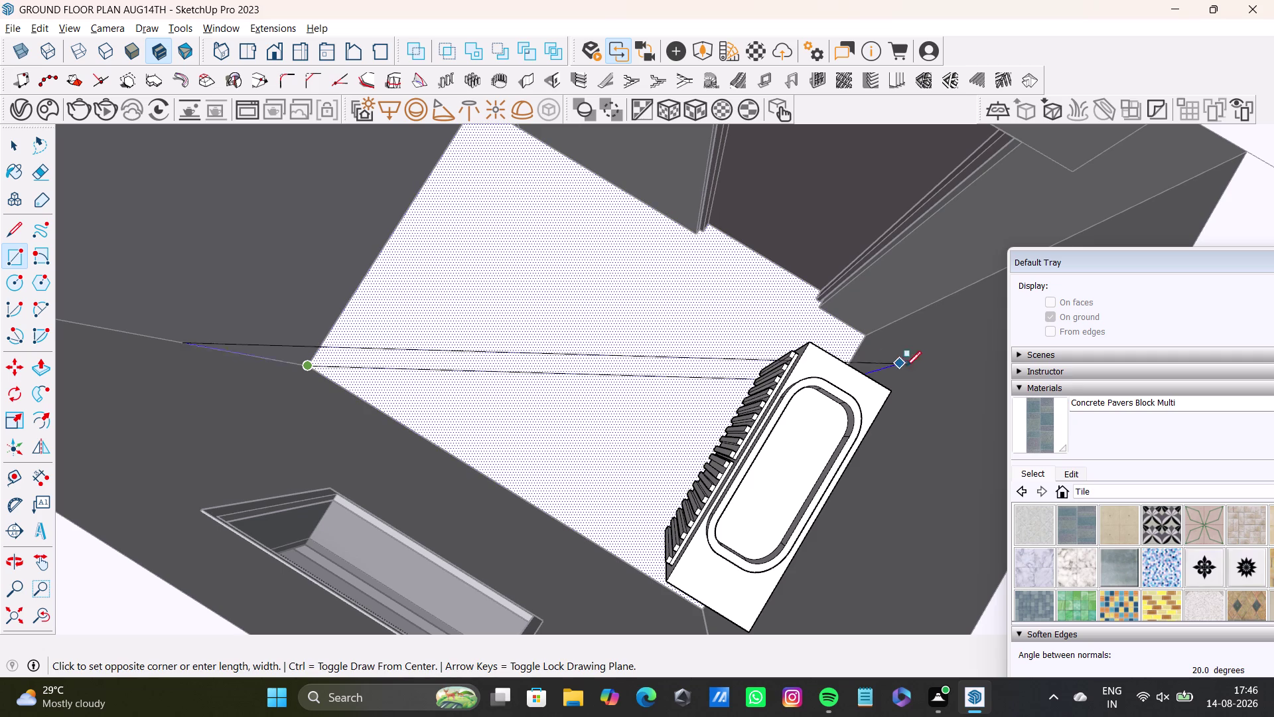
click(864, 332)
key(space)
Draw a rectangle over the threshold strip in front of the bathroom doorway.
scroll(up, 3)
middle_drag(743, 295, 720, 449)
middle_drag(719, 449, 848, 446)
scroll(up, 3)
middle_drag(643, 363, 819, 349)
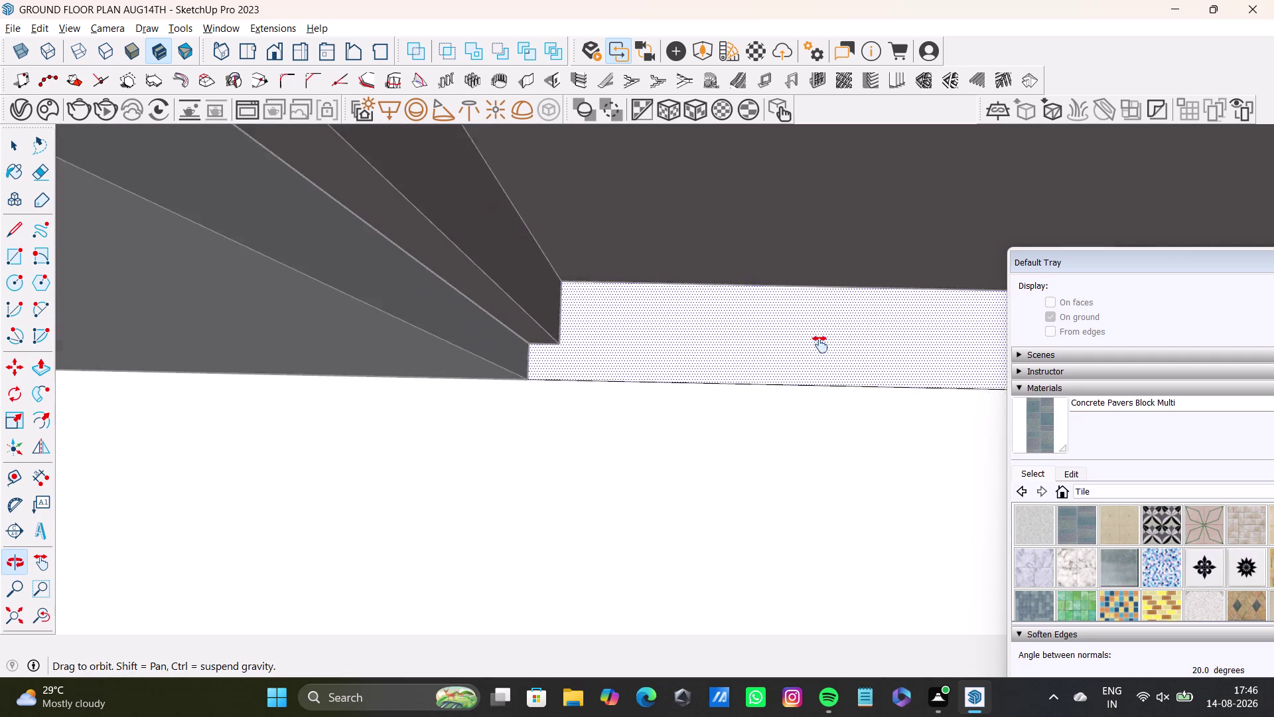
middle_drag(818, 349, 821, 341)
middle_drag(819, 408, 612, 323)
middle_click(626, 345)
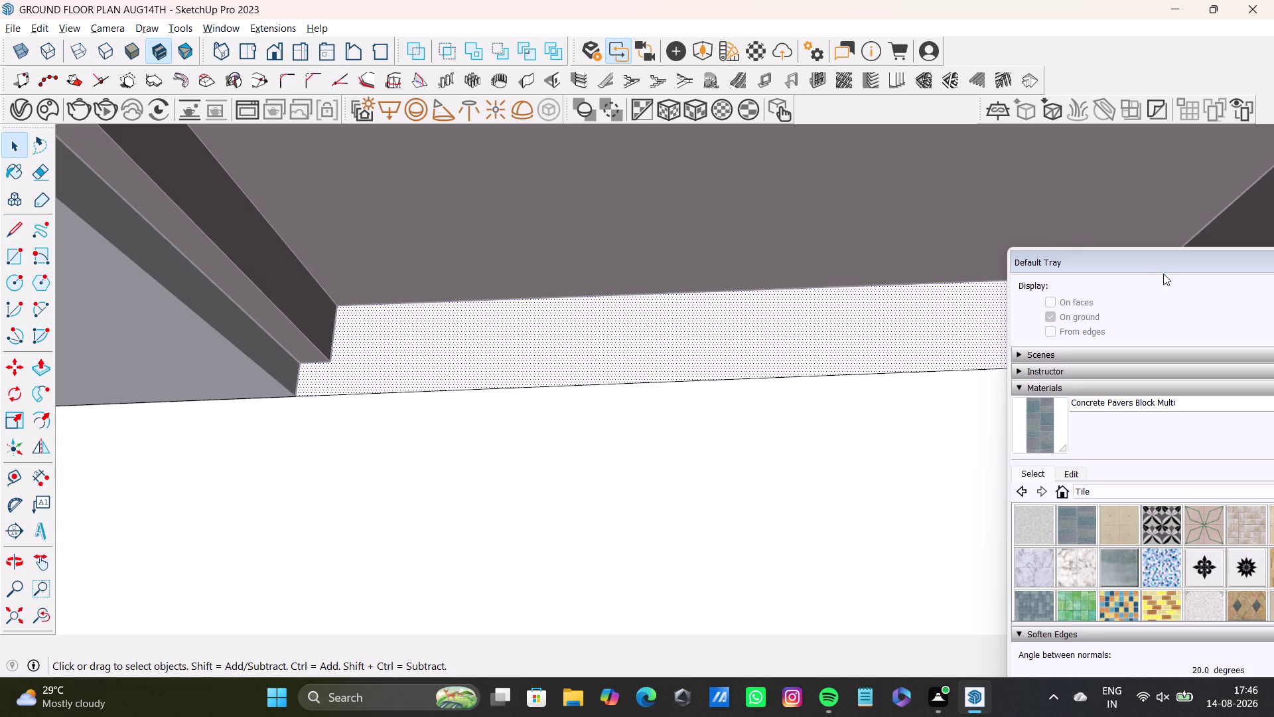
drag(1165, 264, 1169, 480)
click(21, 260)
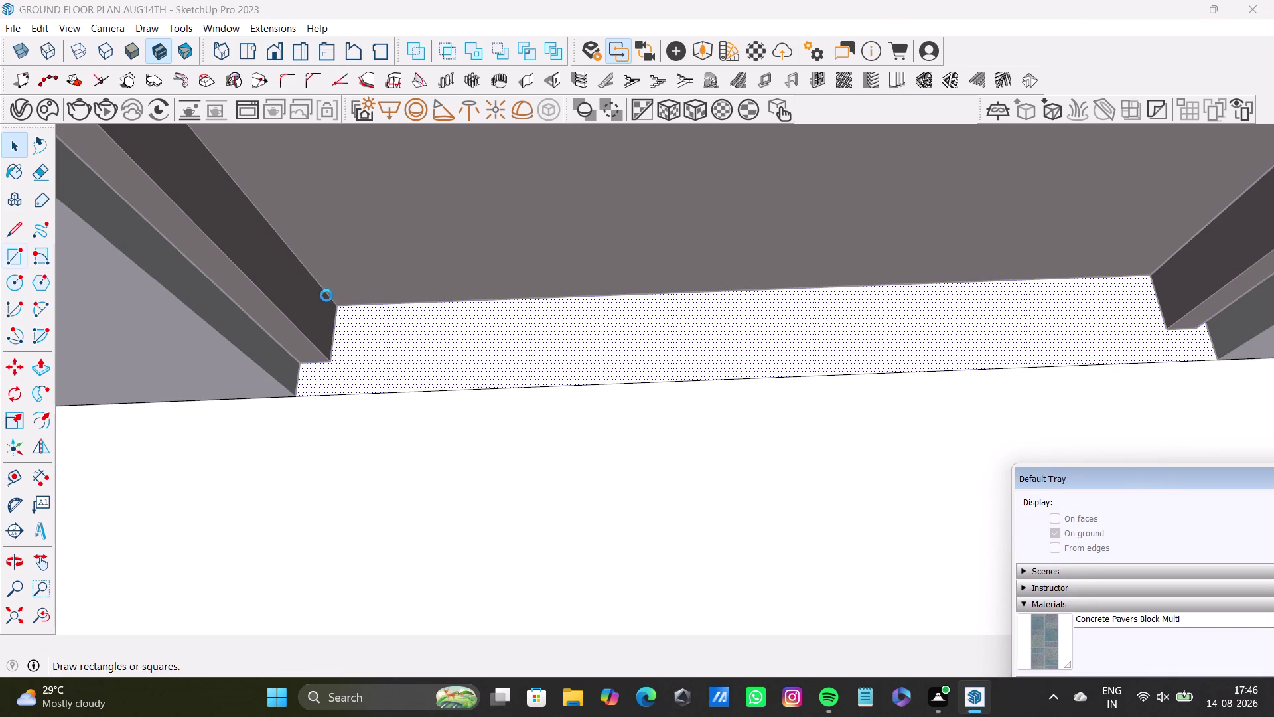
scroll(up, 3)
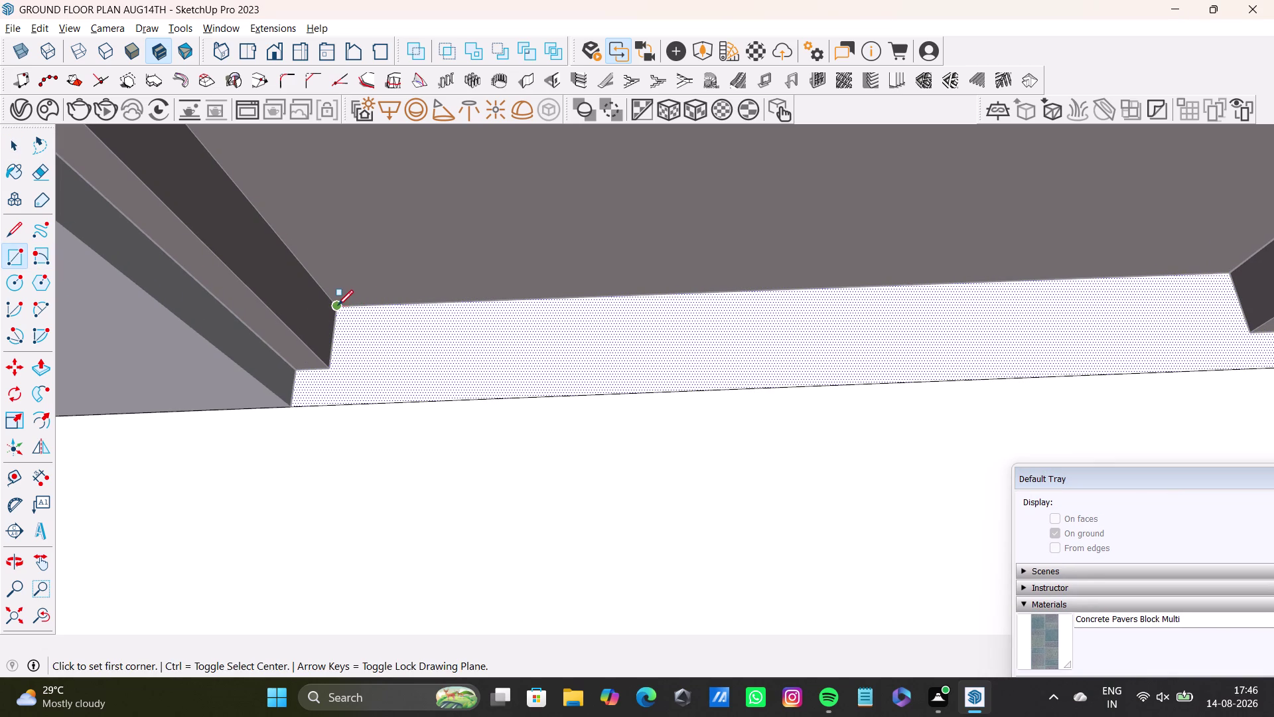
key(ctrl+s)
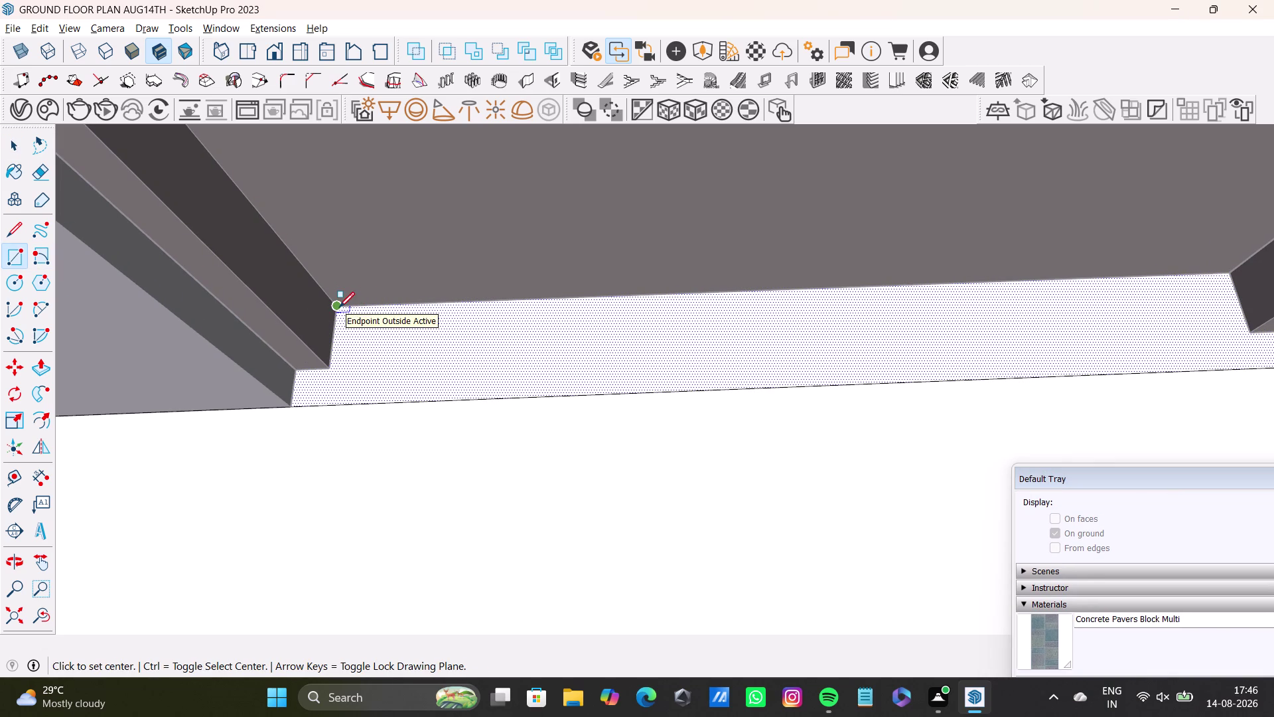
click(339, 305)
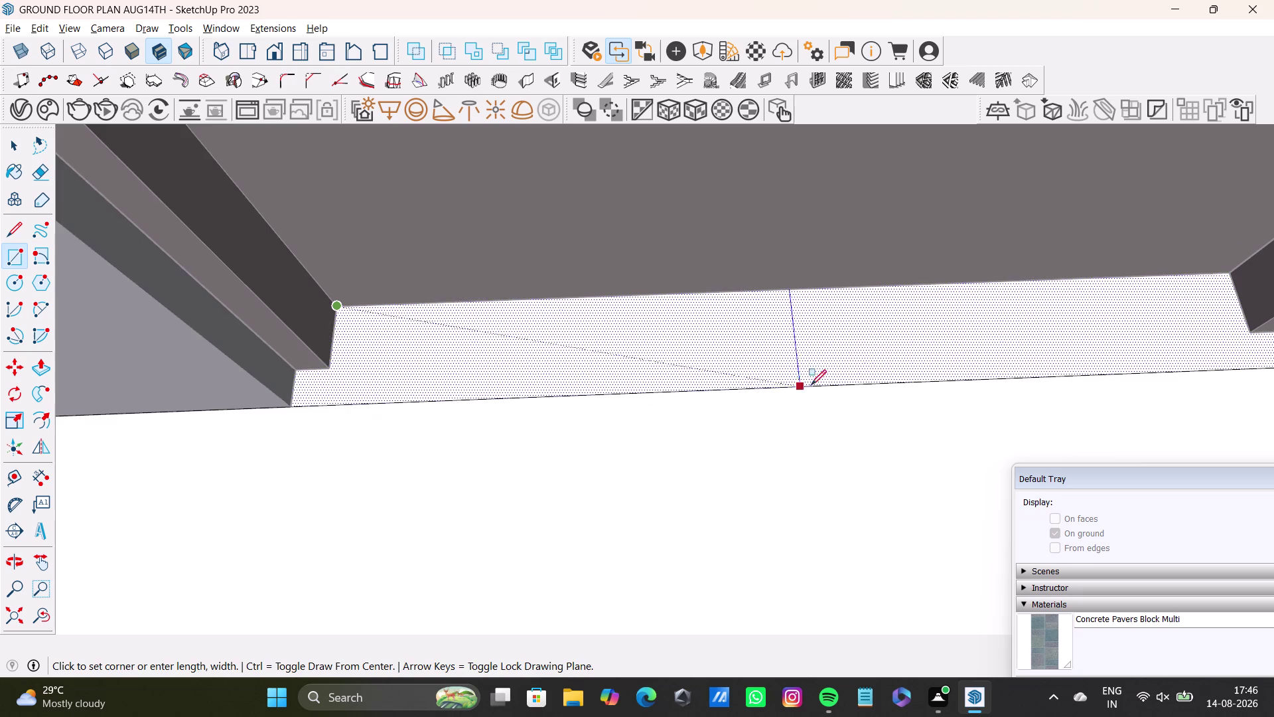
scroll(down, 3)
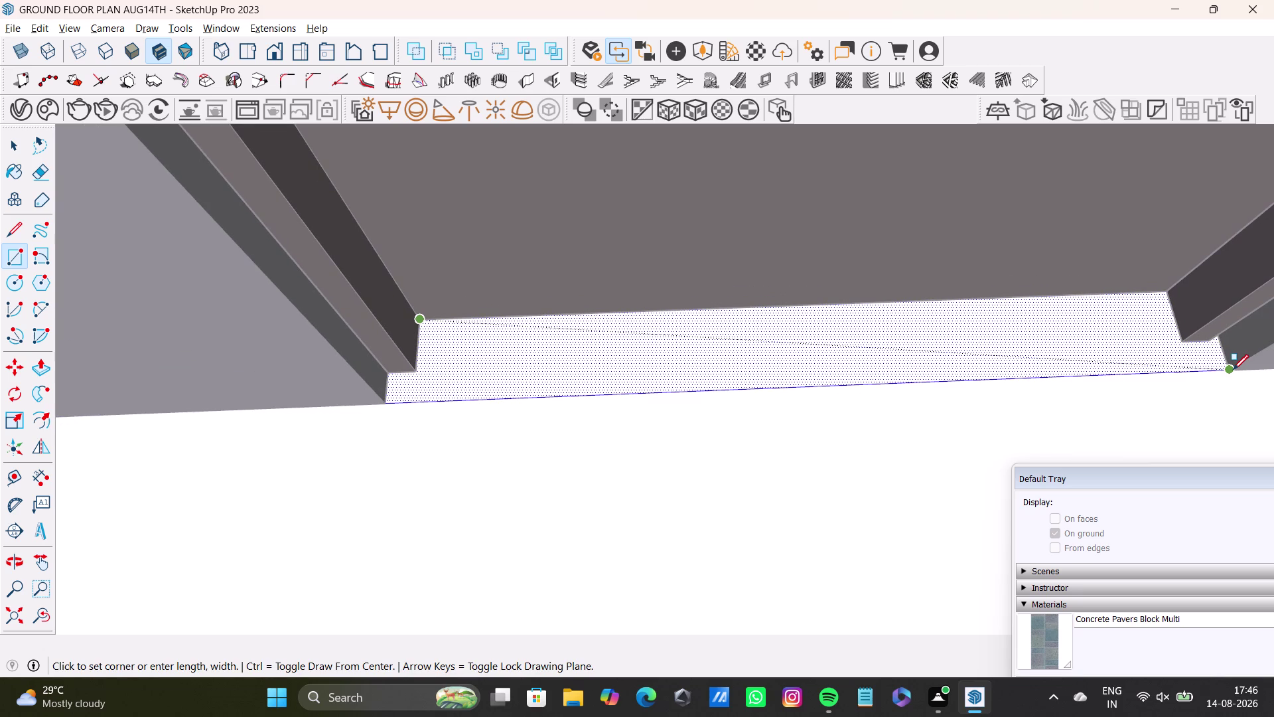
click(1235, 370)
key(space)
Paint the threshold strip with Concrete Pavers Block Multi.
scroll(down, 3)
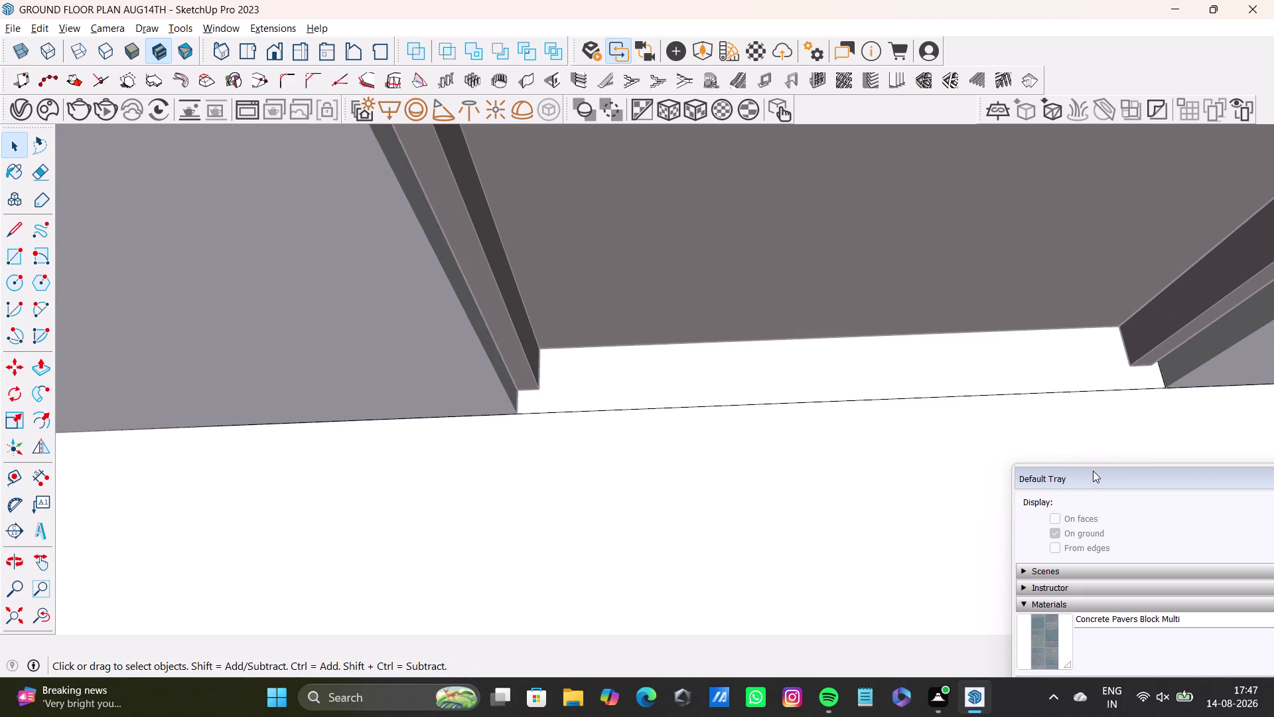
drag(1097, 473, 1093, 288)
click(1050, 451)
click(899, 378)
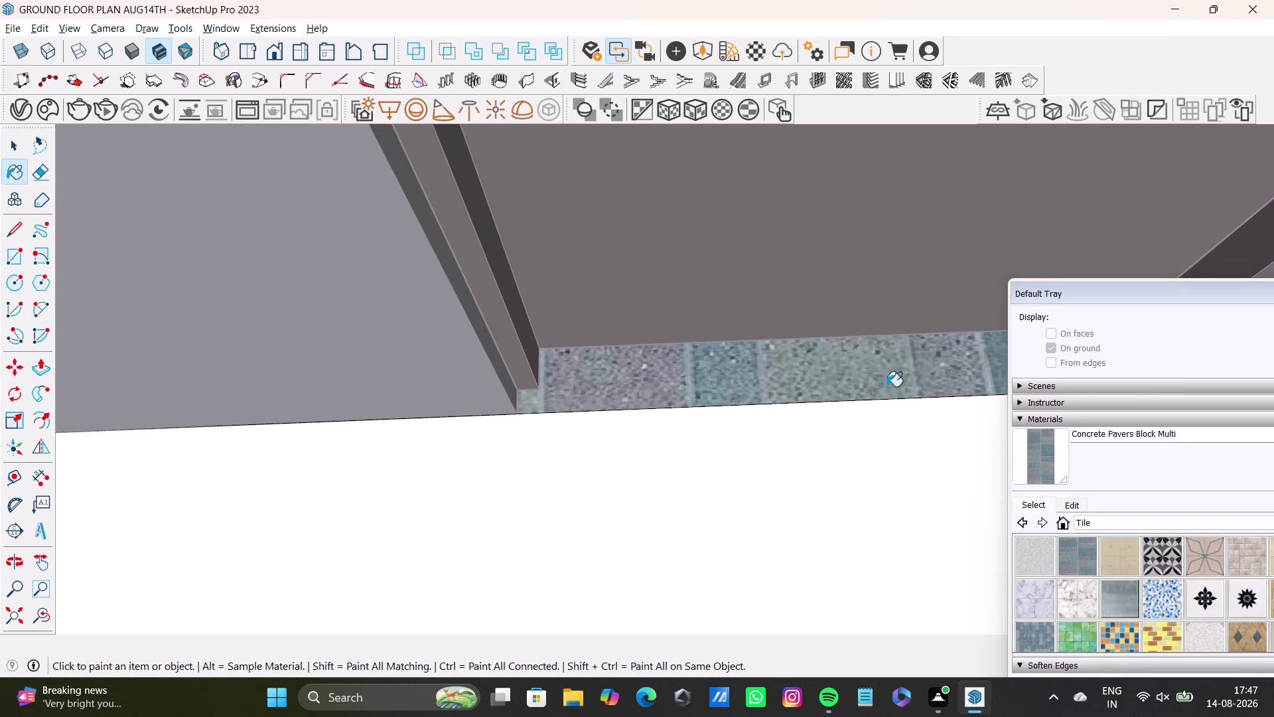
click(752, 467)
scroll(down, 3)
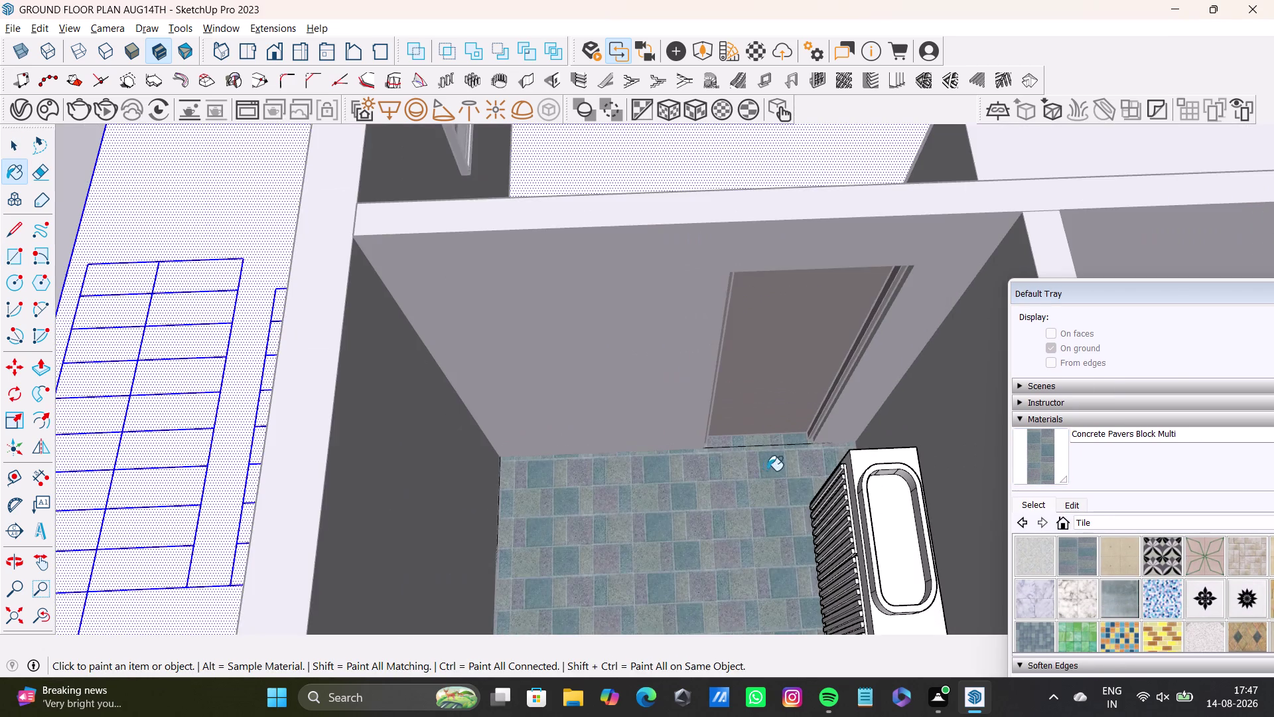
middle_drag(775, 496, 530, 369)
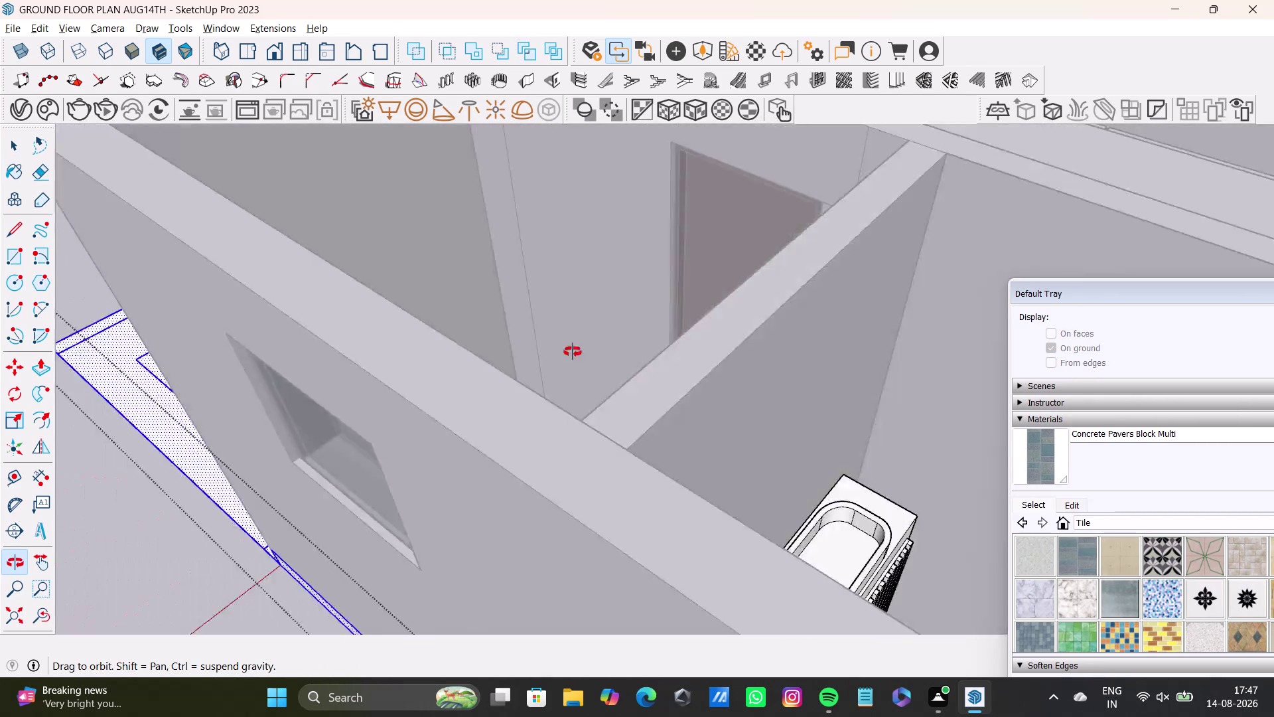
middle_drag(531, 369, 883, 548)
scroll(down, 3)
middle_drag(804, 474, 670, 464)
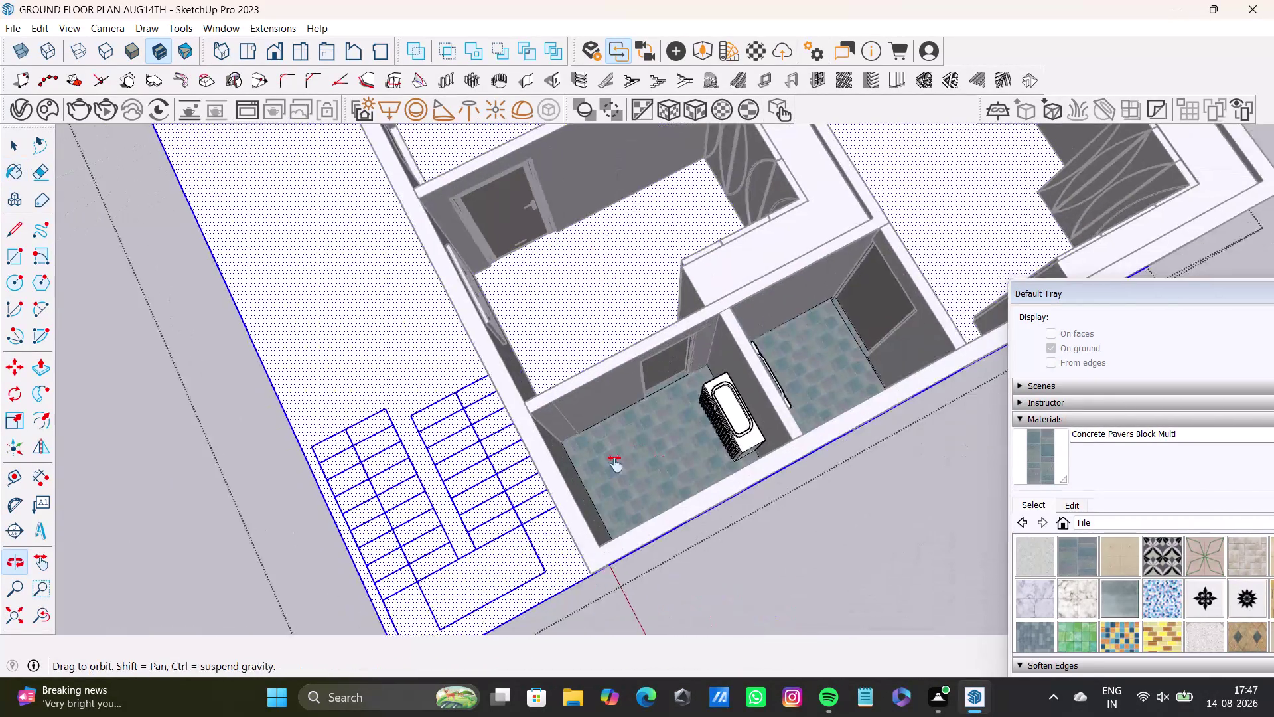
middle_drag(670, 464, 586, 464)
middle_drag(588, 396, 703, 343)
key(space)
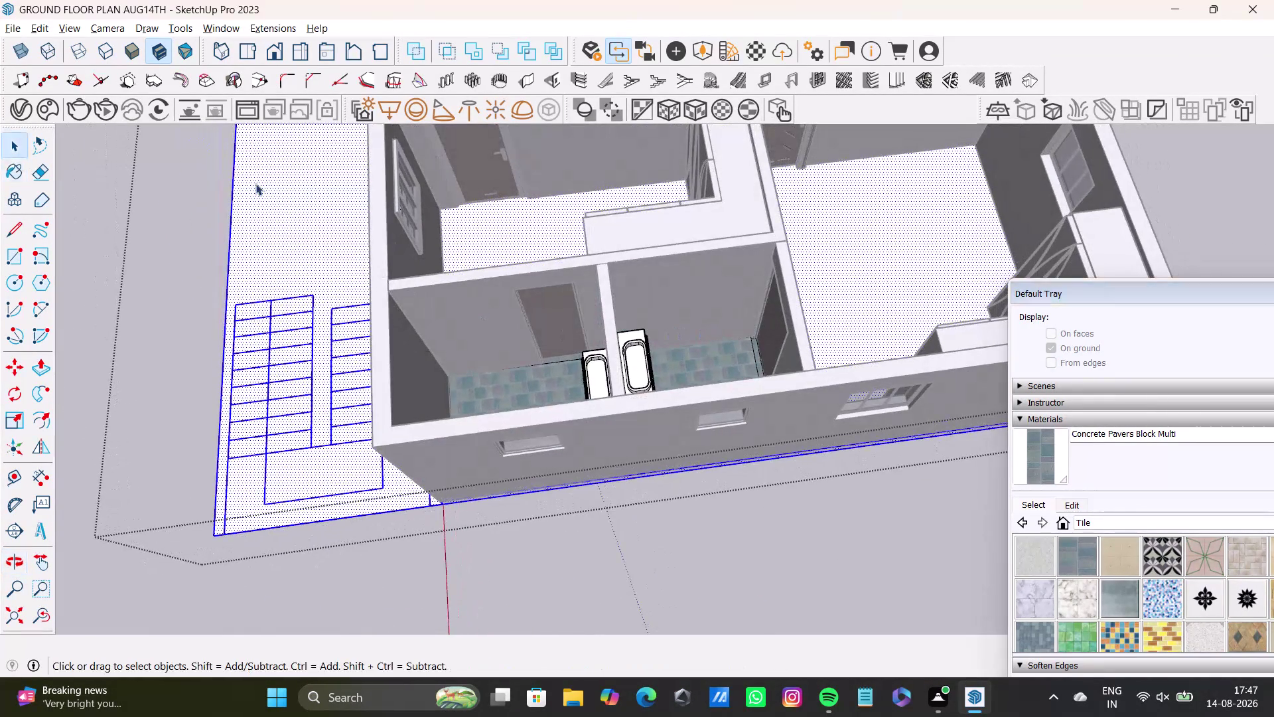
click(256, 183)
middle_drag(384, 276, 708, 325)
click(961, 248)
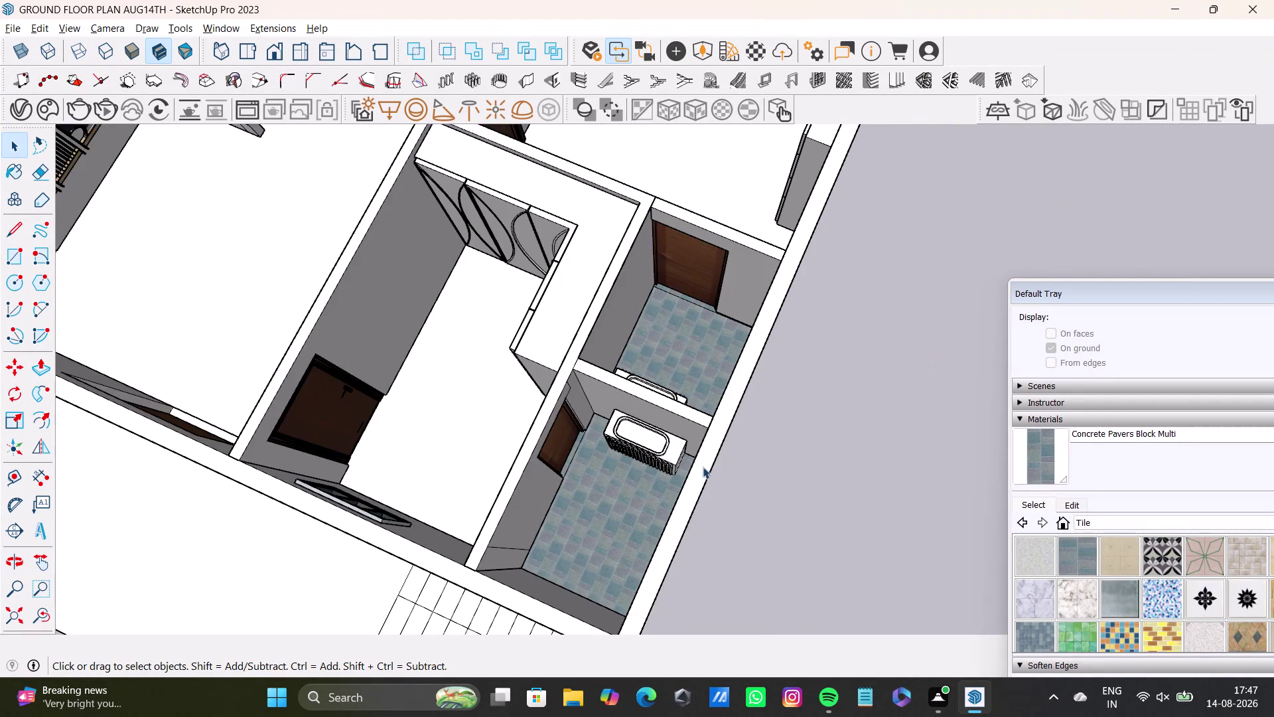
scroll(up, 3)
middle_drag(662, 445, 757, 332)
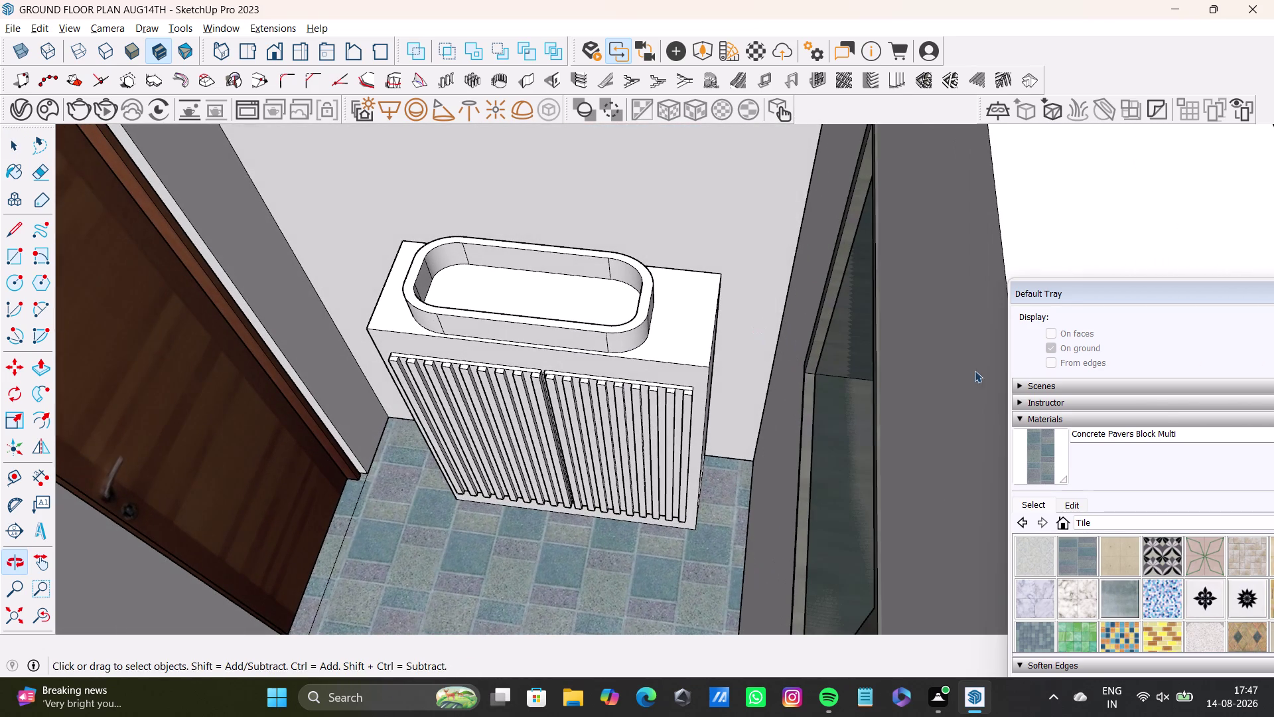
drag(1095, 289, 1070, 139)
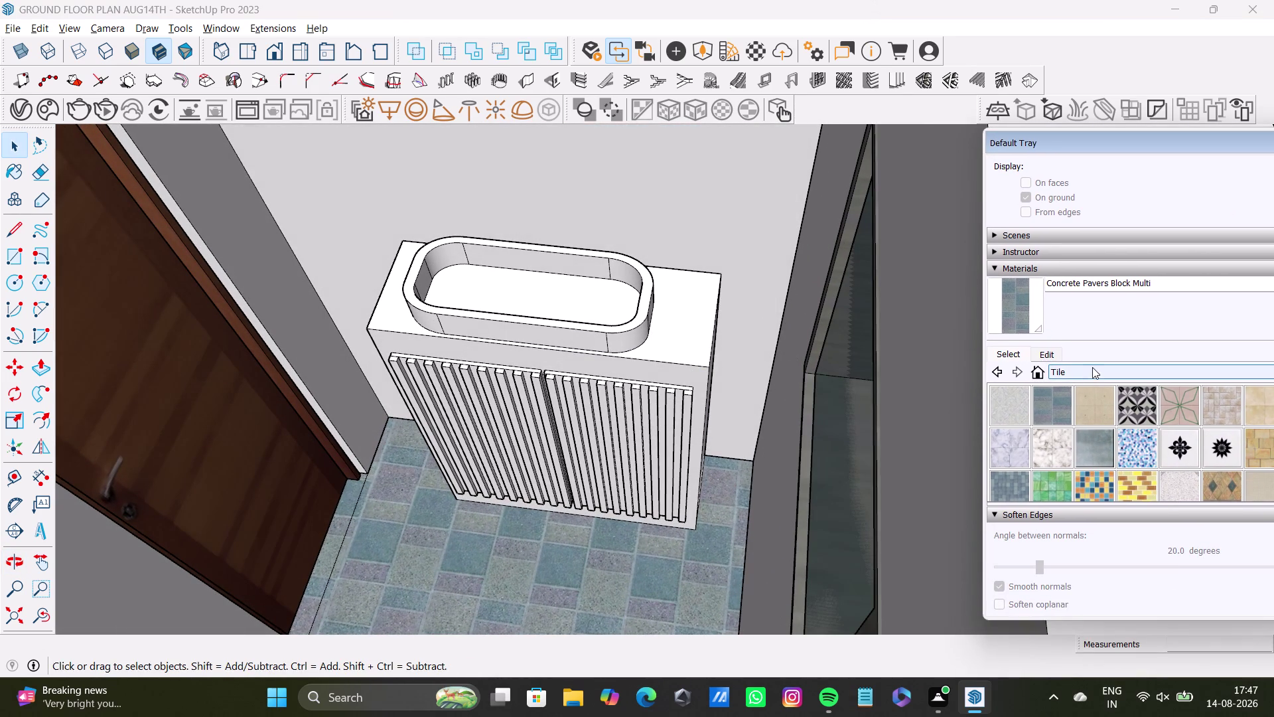
click(1092, 375)
scroll(up, 3)
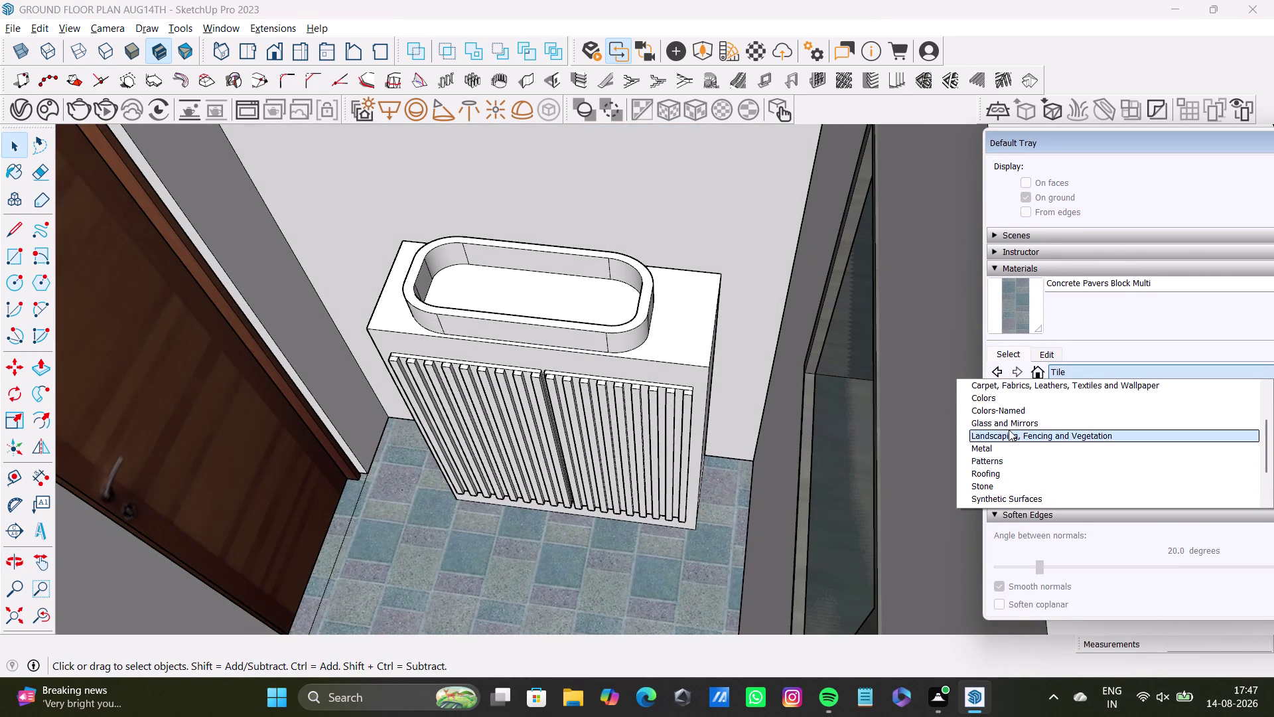
scroll(up, 3)
click(1003, 449)
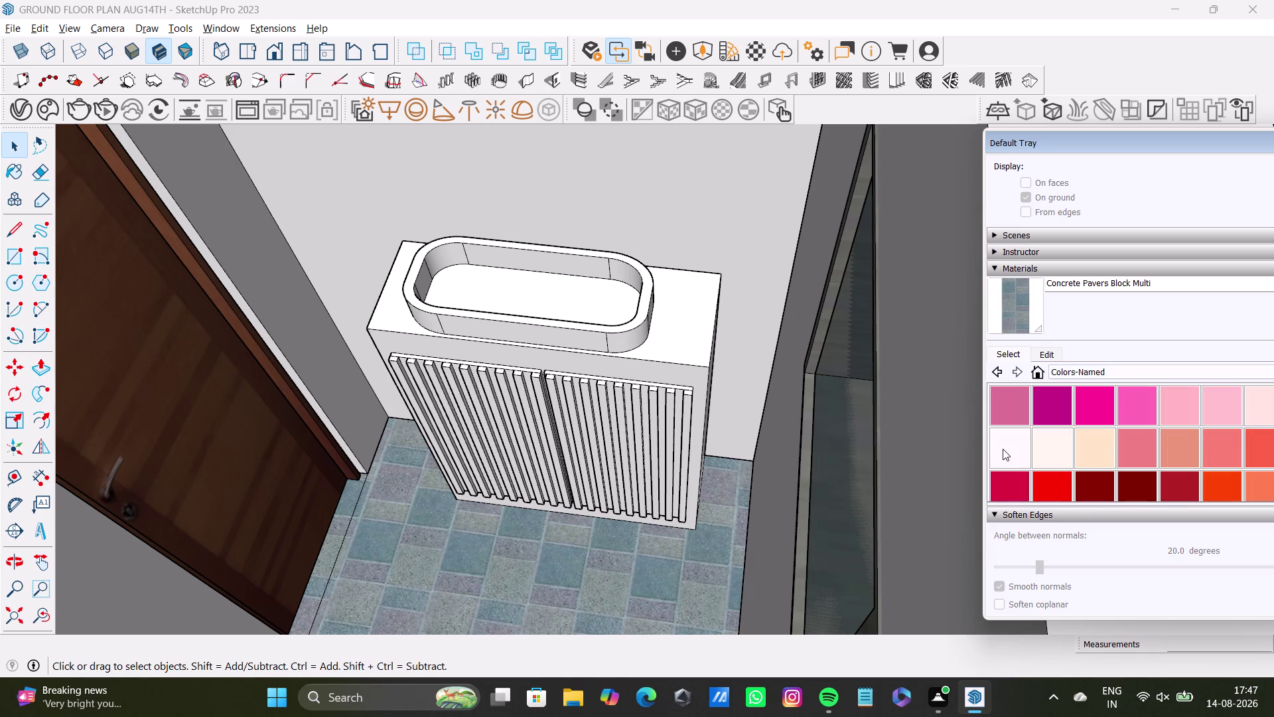
scroll(down, 3)
scroll(down, 3)
scroll(down, 3)
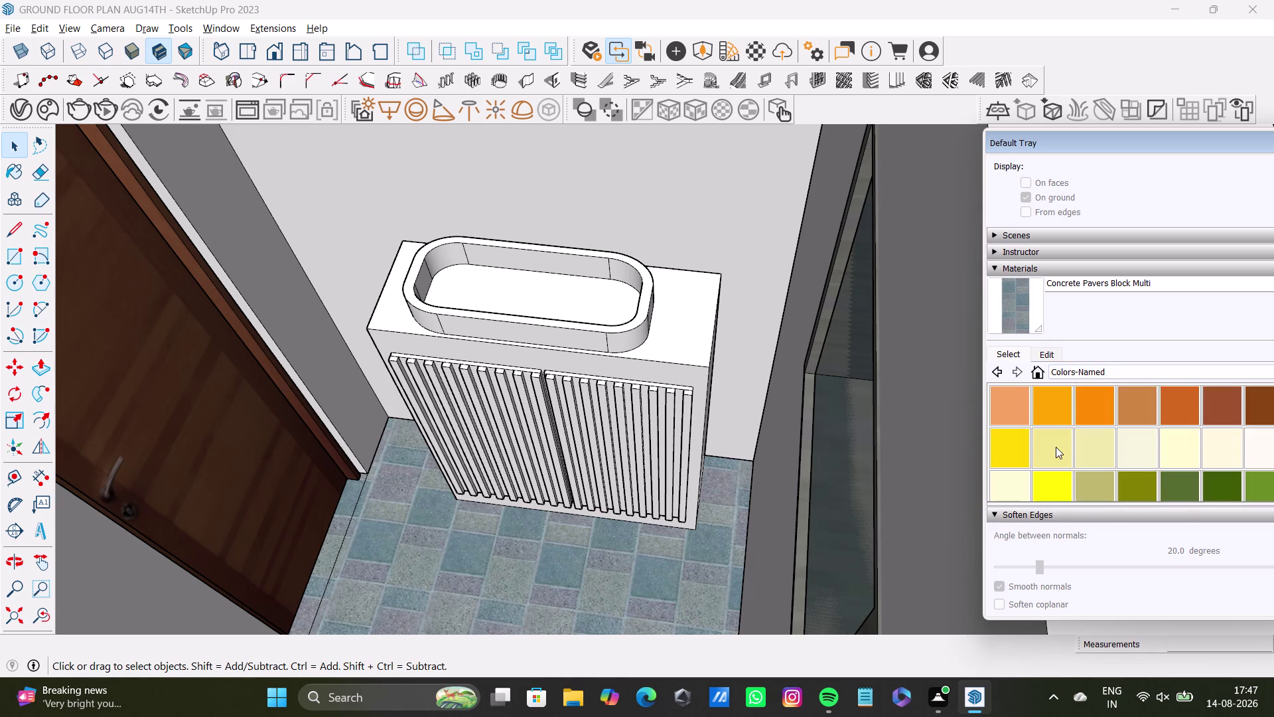
scroll(down, 3)
scroll(down, 3)
scroll(down, 3)
scroll(down, 3)
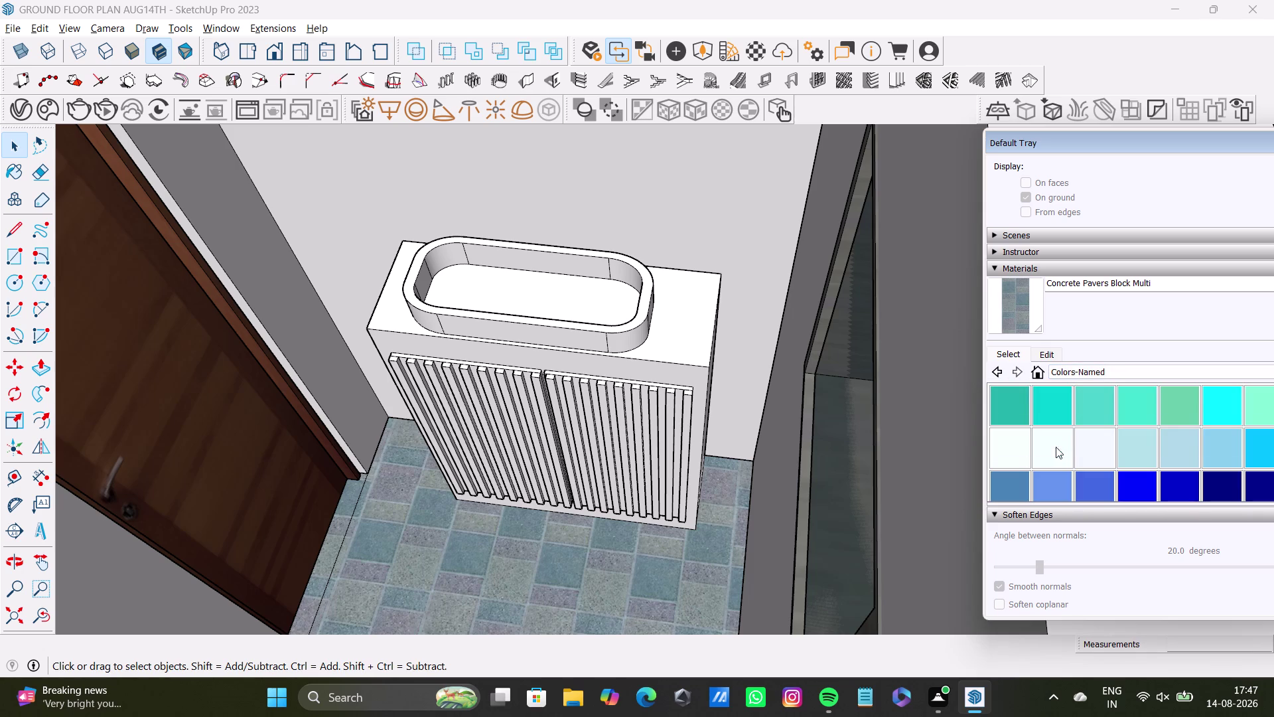
click(1175, 445)
scroll(up, 3)
click(687, 333)
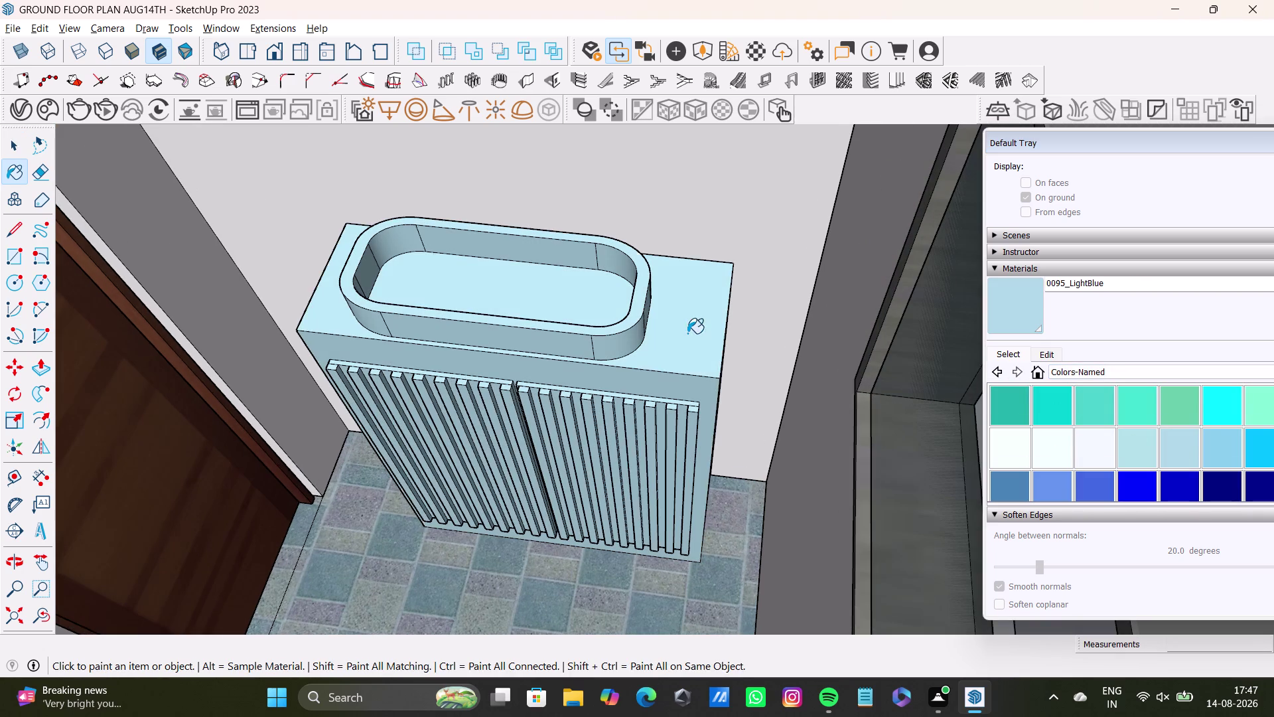
key(ctrl+z)
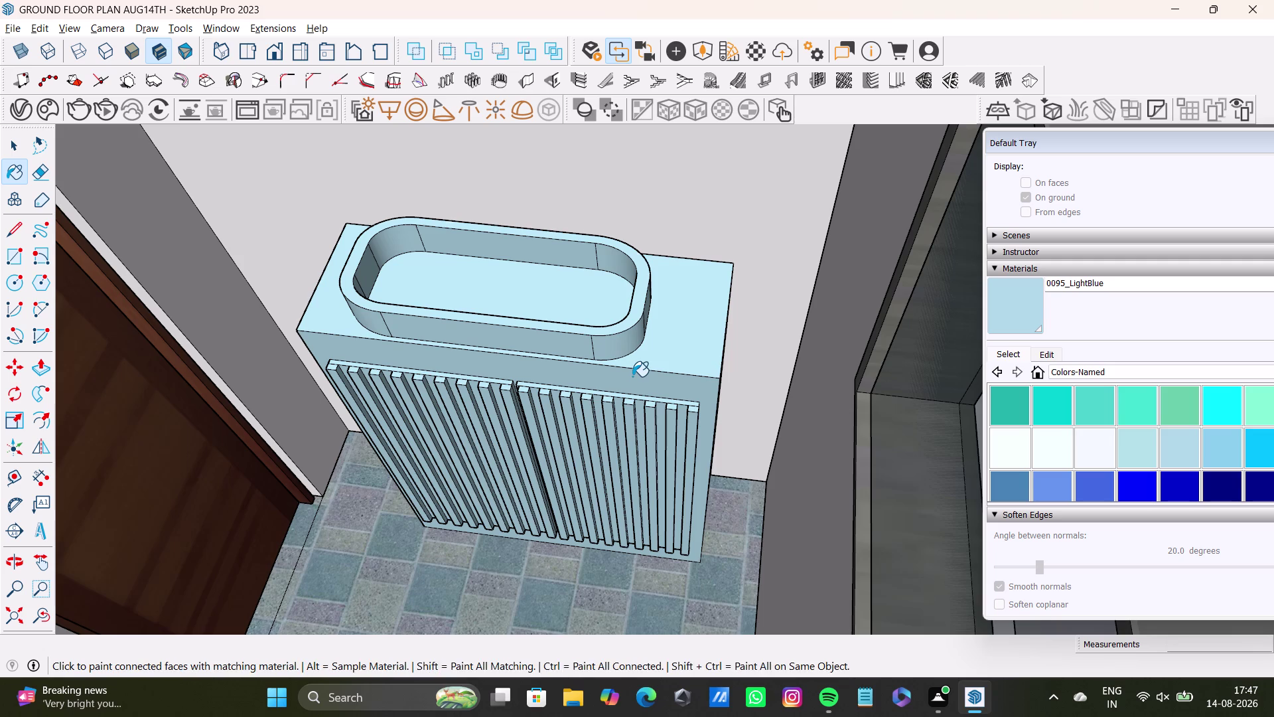
key(space)
triple_click(687, 359)
click(687, 359)
double_click(695, 367)
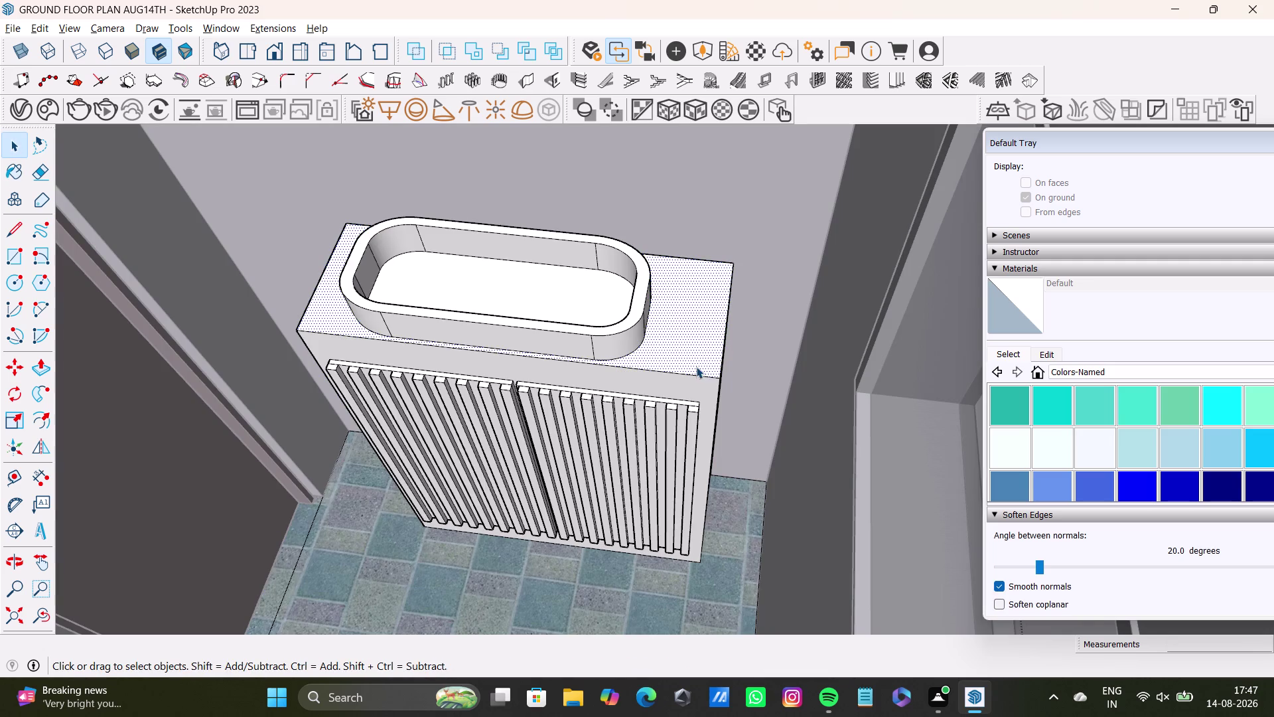
click(700, 393)
scroll(up, 3)
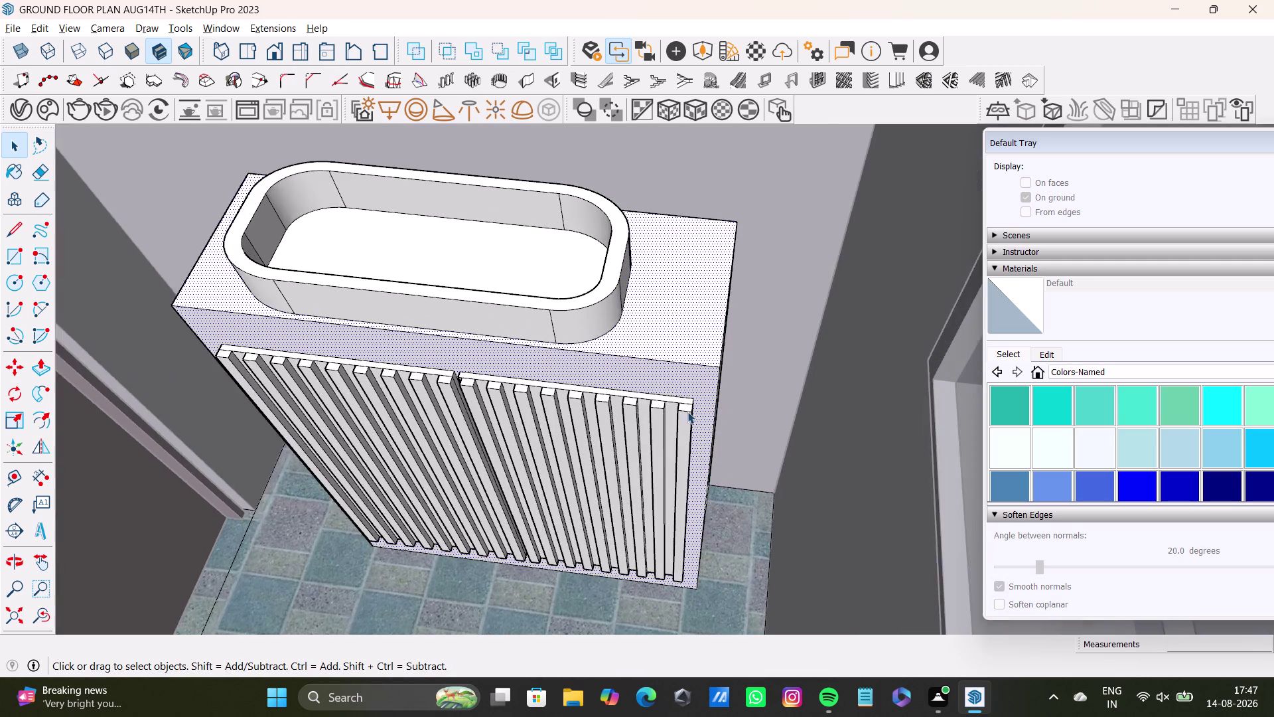
scroll(up, 3)
click(657, 409)
click(667, 393)
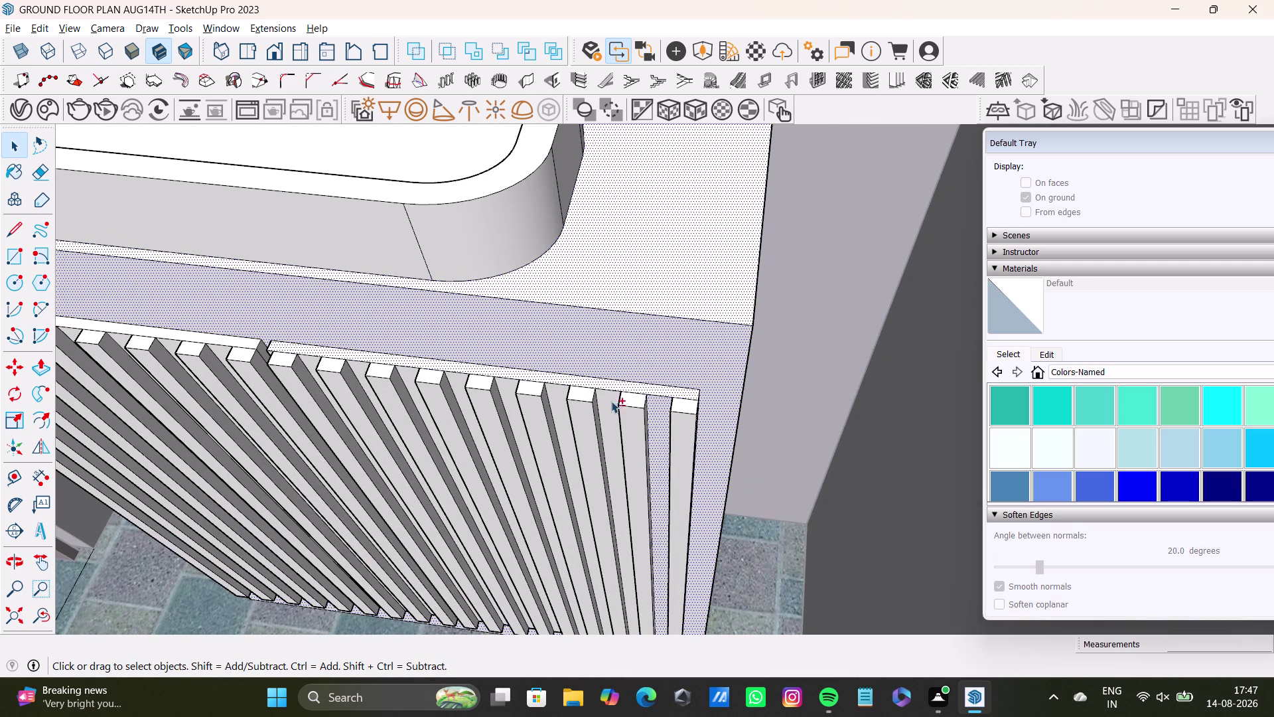
click(609, 404)
click(558, 397)
click(506, 386)
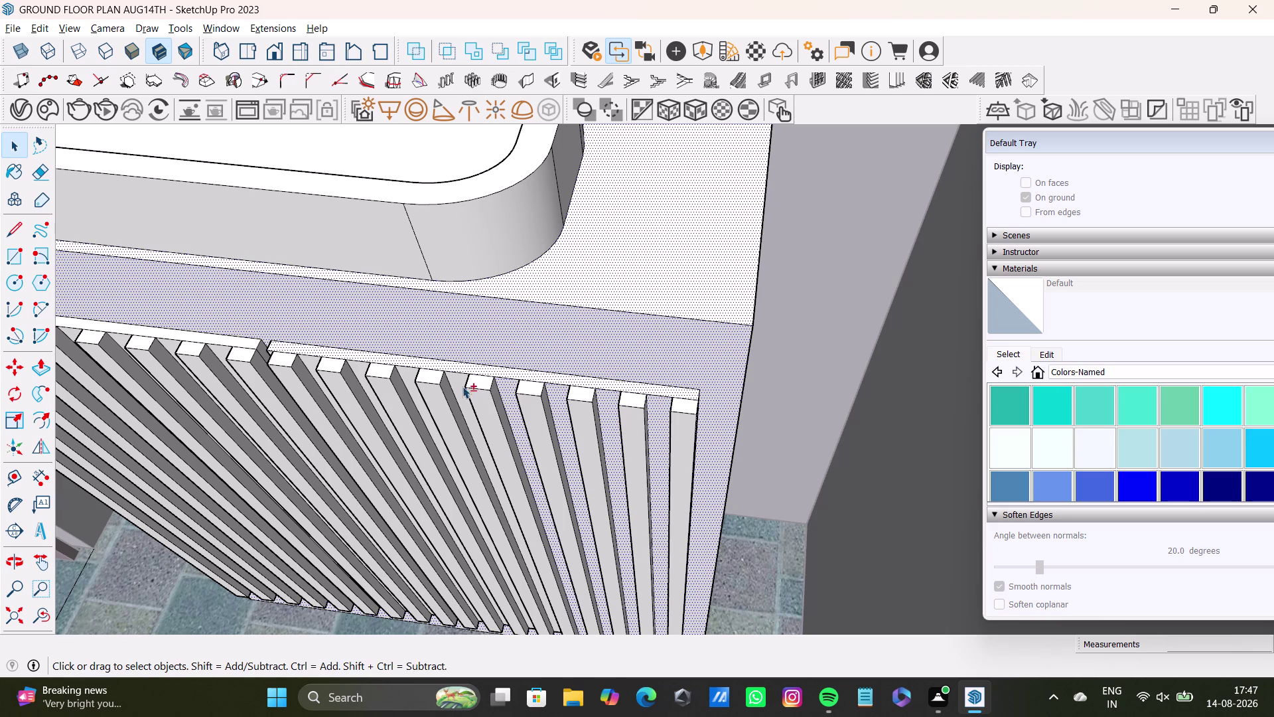
click(459, 386)
click(412, 371)
click(361, 365)
click(313, 359)
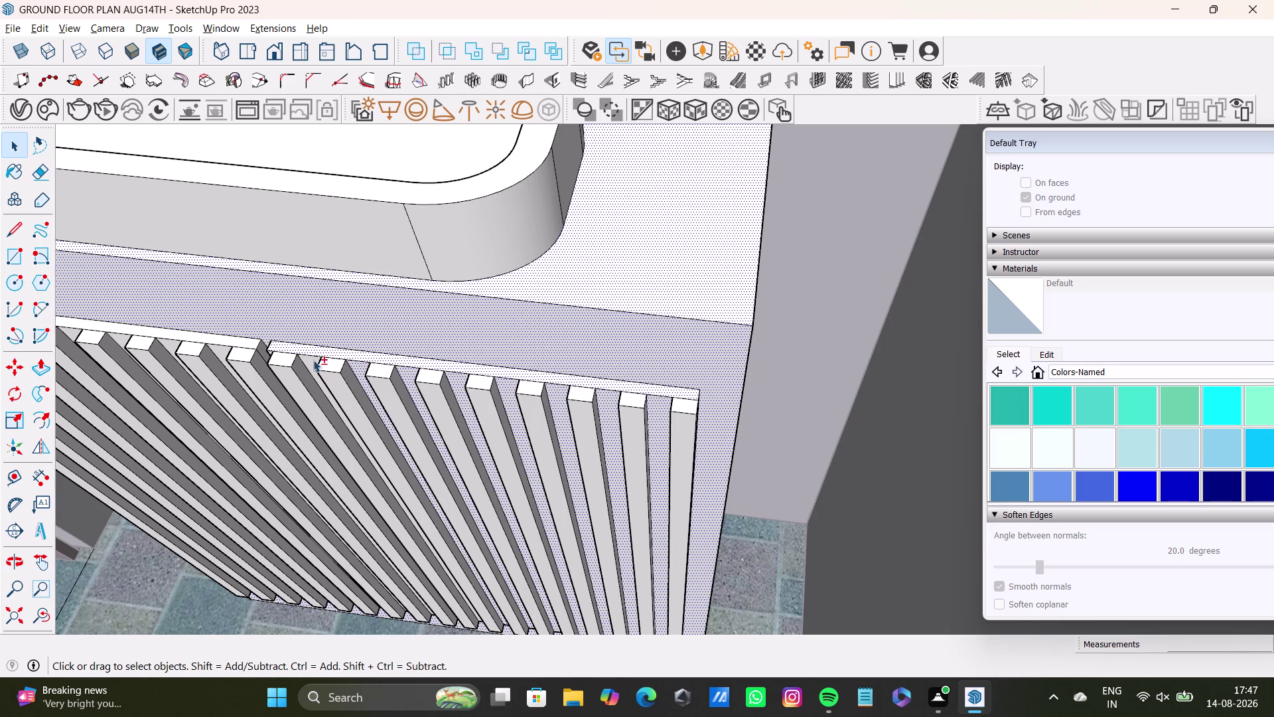
middle_drag(329, 356, 629, 331)
scroll(up, 3)
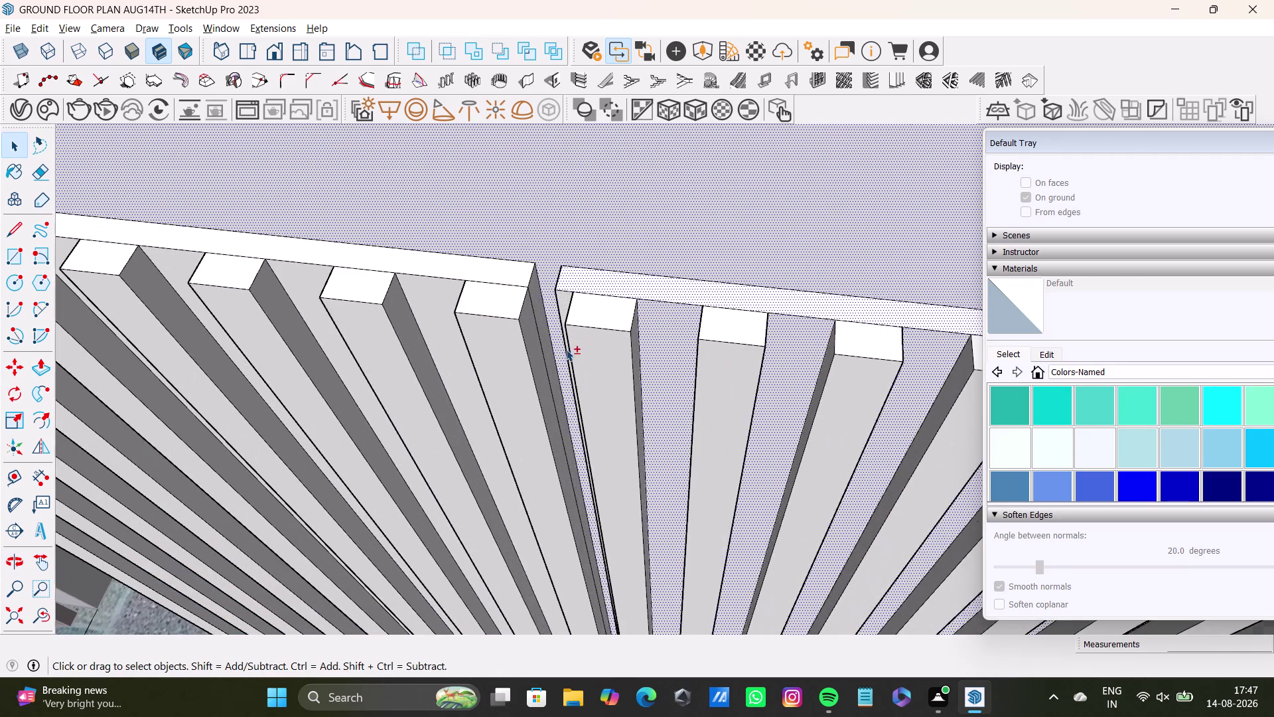
scroll(up, 3)
middle_drag(569, 346, 651, 333)
click(643, 295)
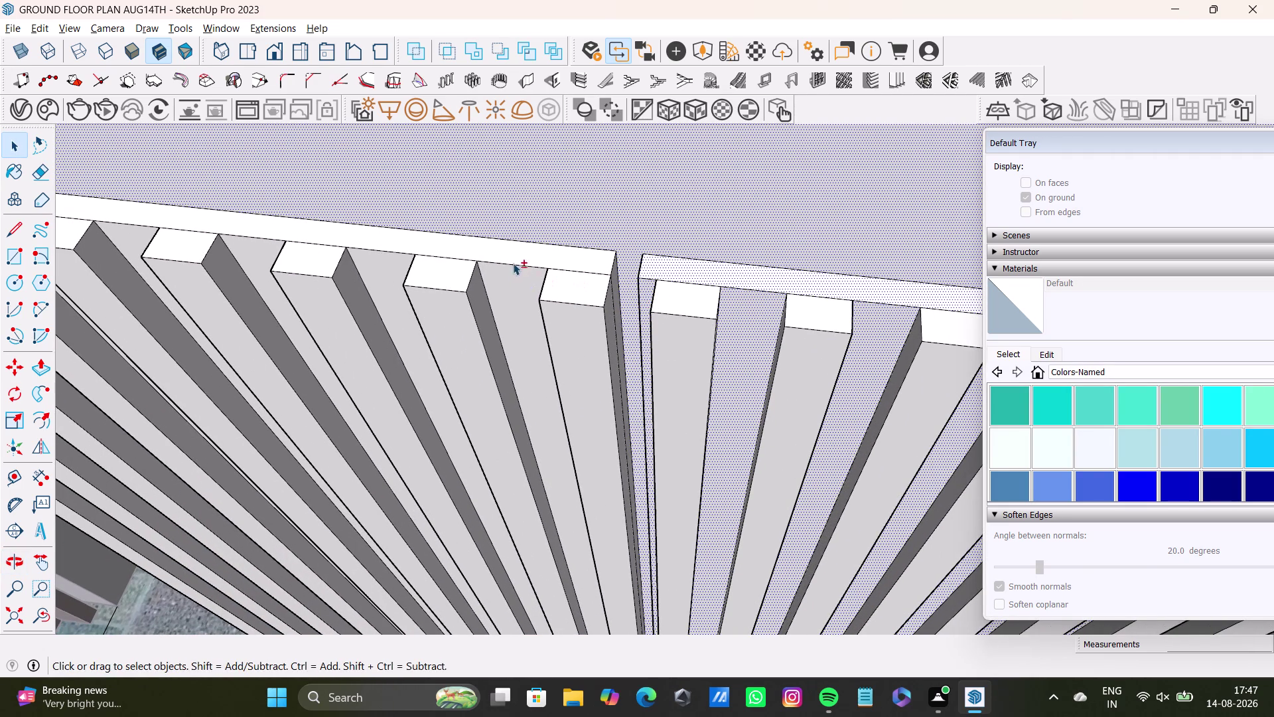
click(528, 253)
click(527, 285)
drag(384, 263, 406, 264)
click(749, 269)
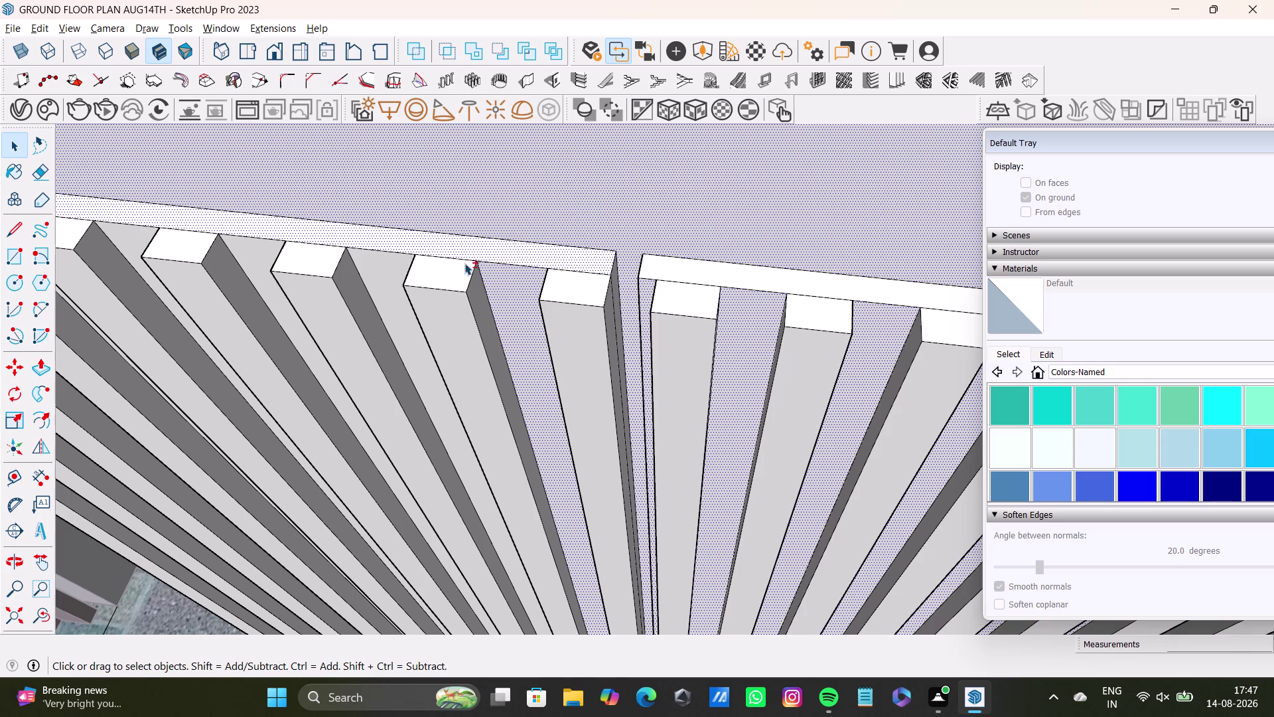
click(793, 288)
click(395, 285)
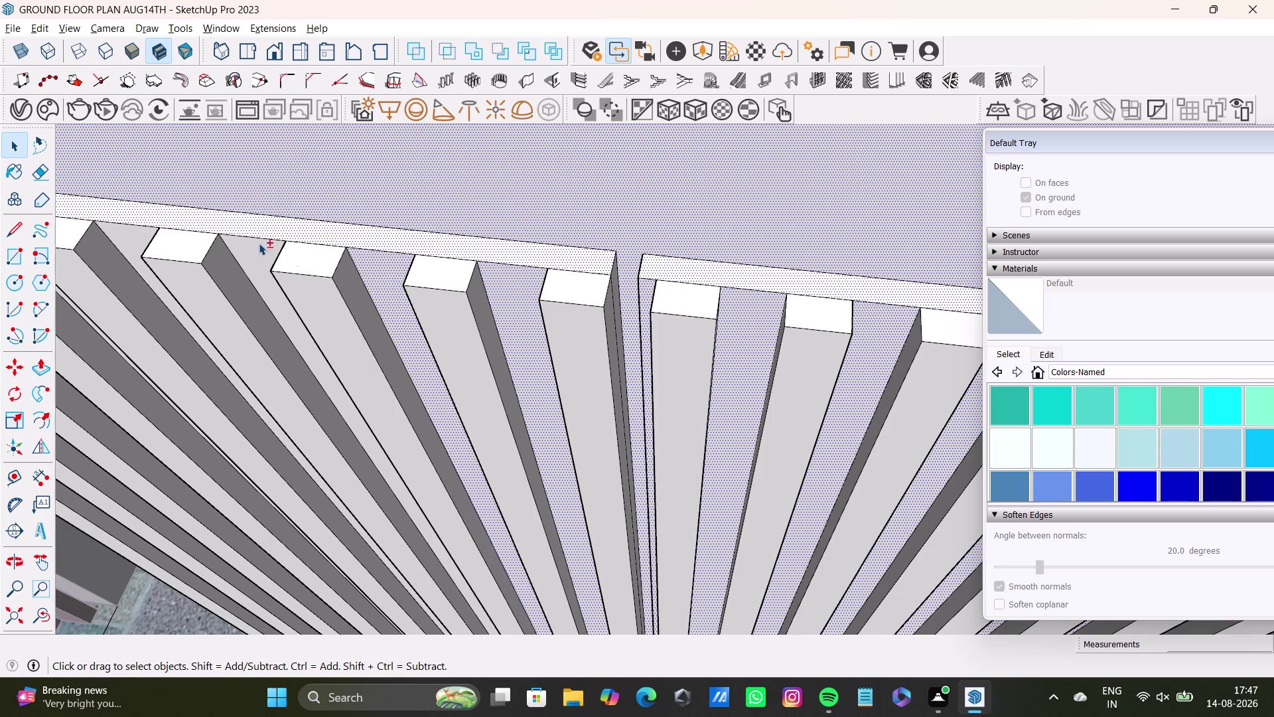
click(247, 248)
click(140, 235)
middle_drag(236, 273, 884, 260)
click(567, 313)
click(471, 315)
click(338, 306)
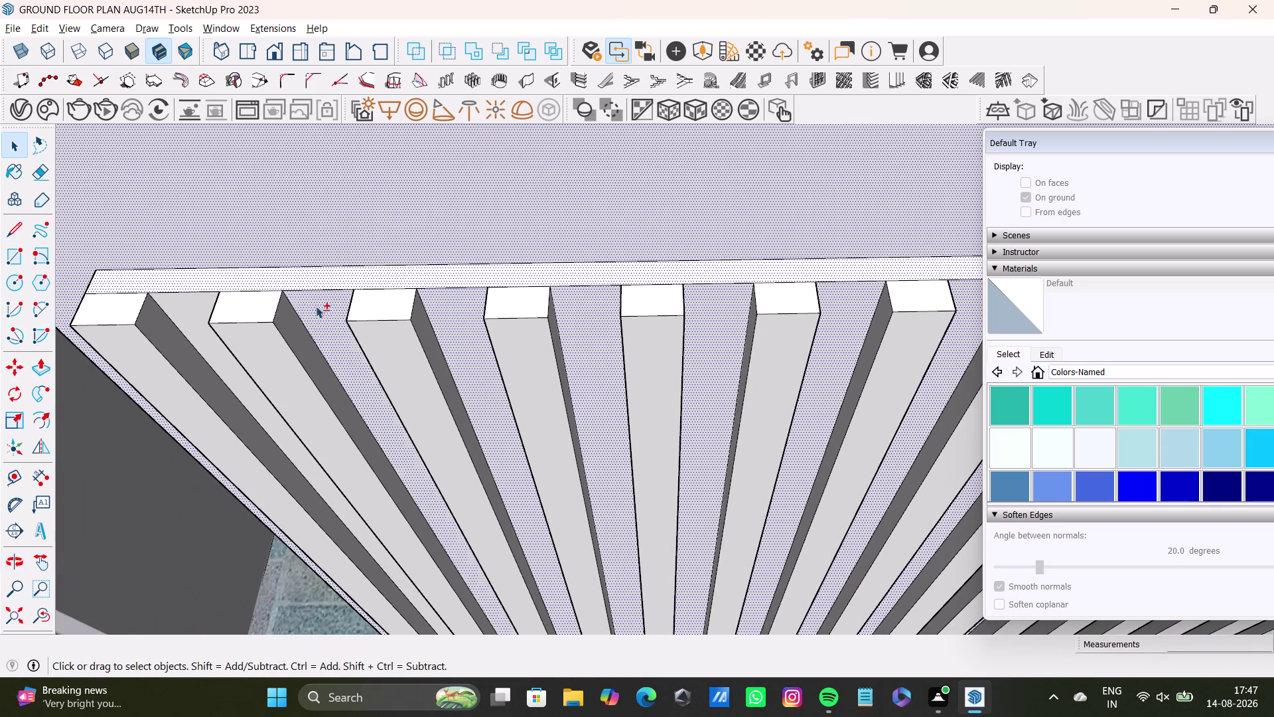
click(203, 303)
middle_drag(242, 334, 508, 317)
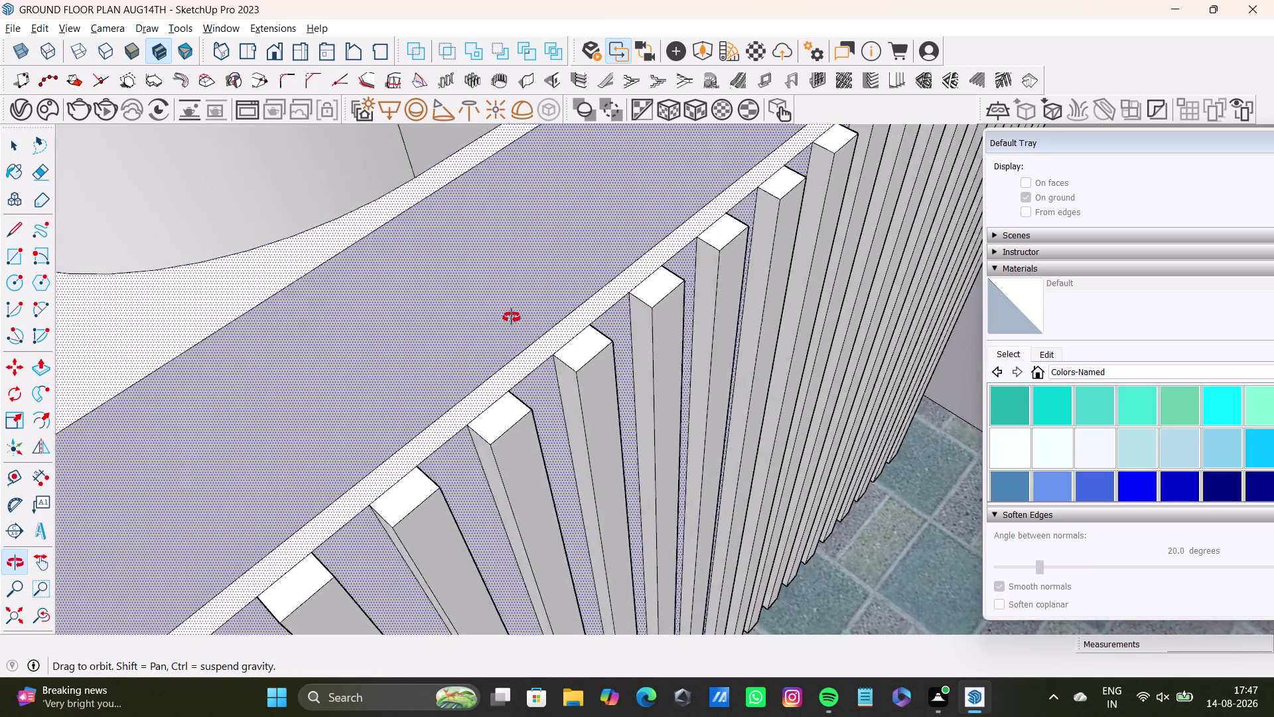
middle_drag(508, 318, 535, 315)
scroll(down, 3)
middle_drag(543, 362, 656, 253)
click(389, 331)
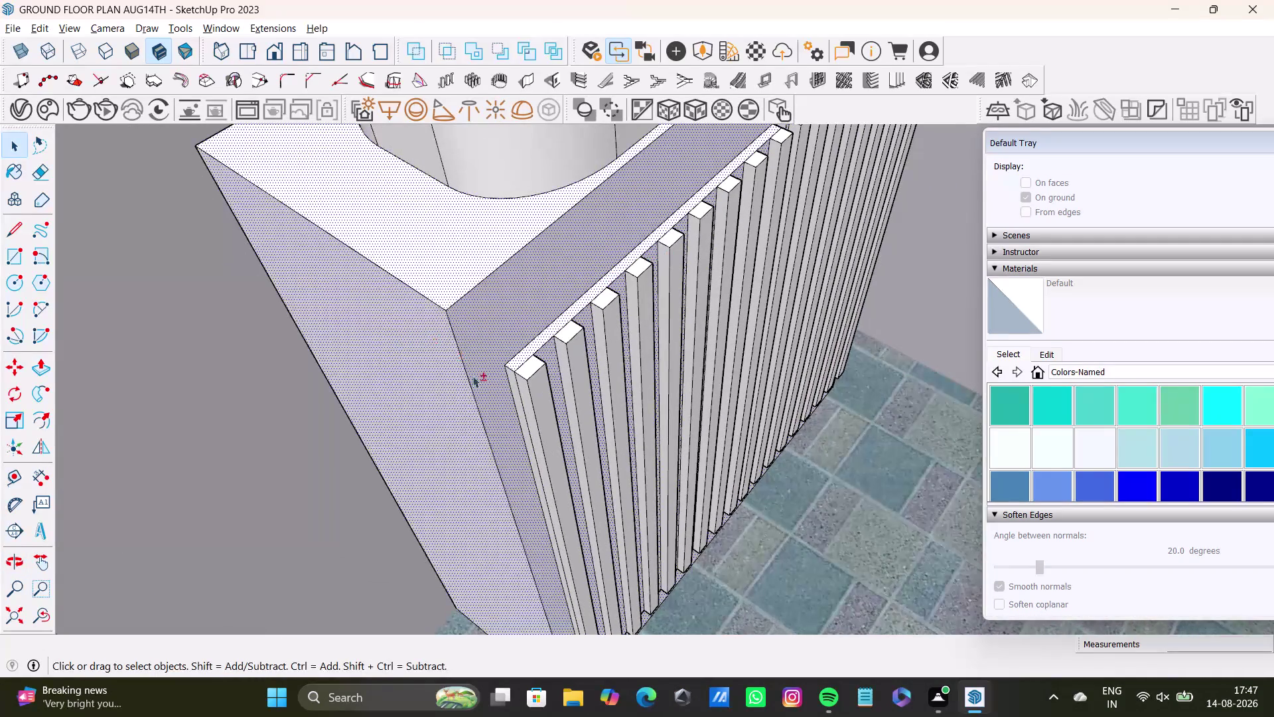
scroll(up, 3)
click(501, 382)
scroll(down, 3)
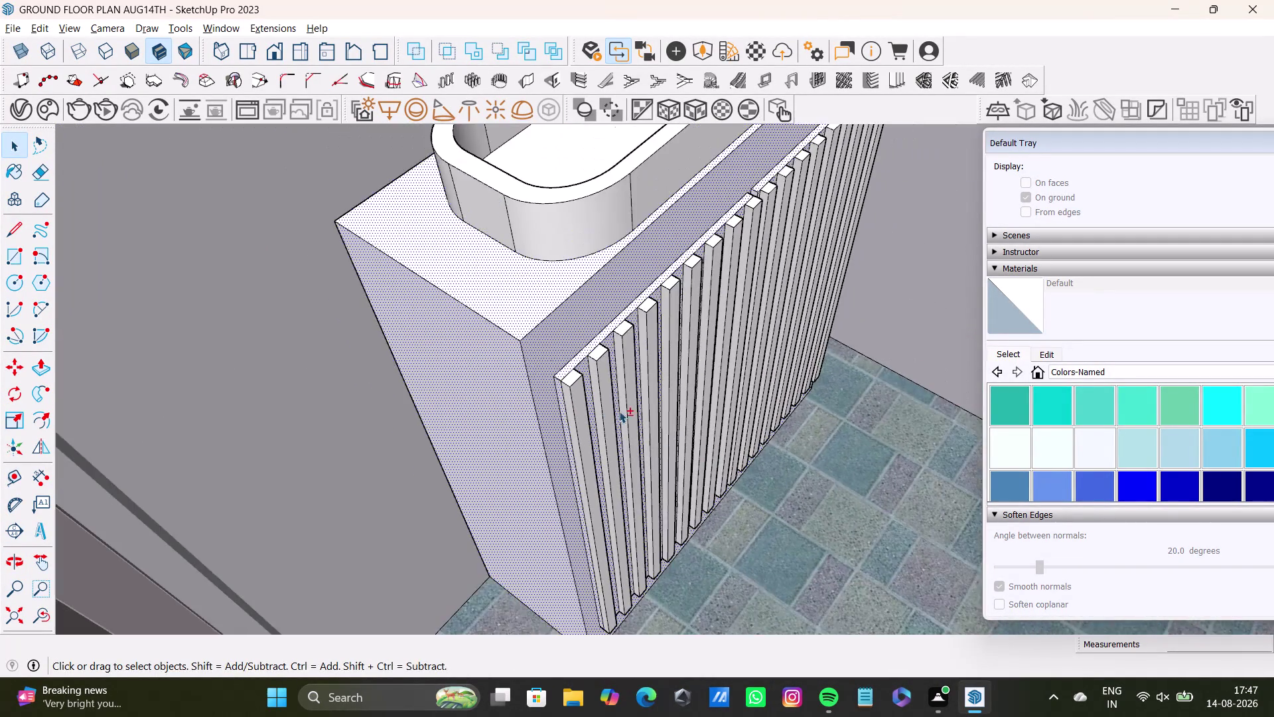
middle_drag(708, 450, 665, 325)
scroll(up, 3)
scroll(down, 3)
click(16, 623)
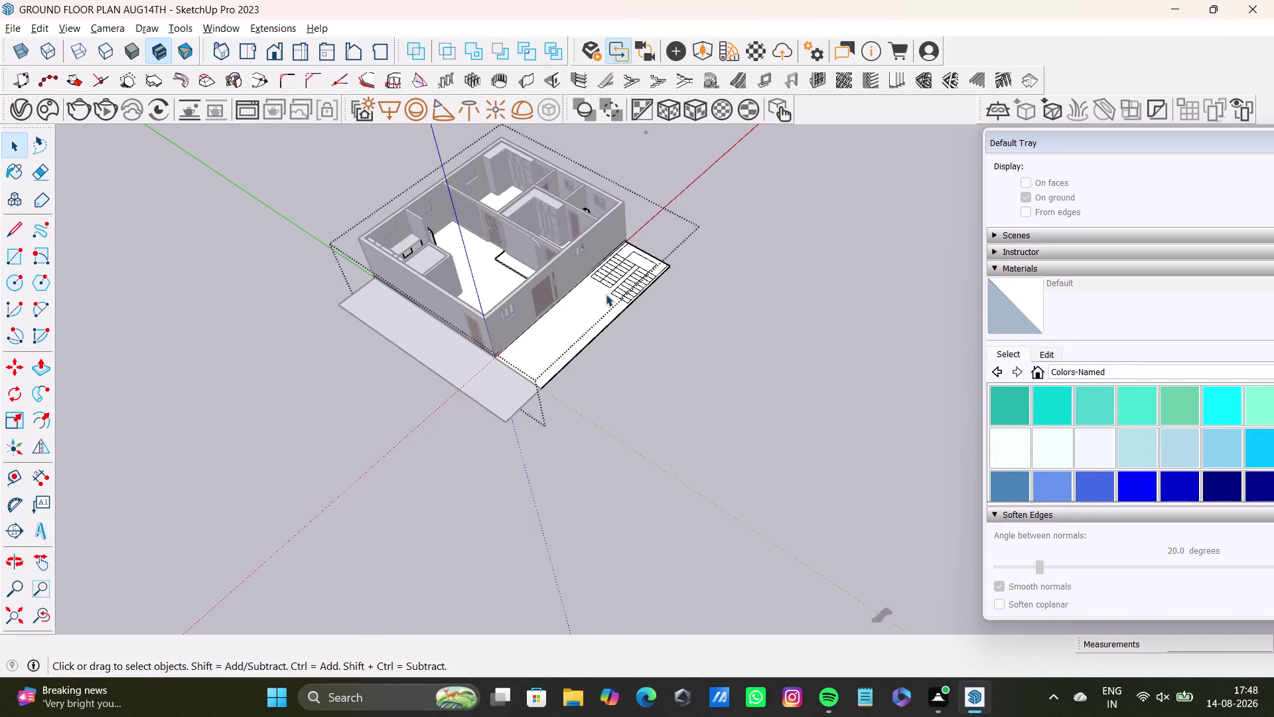
Orbit into the bathroom to face the vanity's slatted front.
scroll(up, 3)
middle_drag(577, 223, 576, 228)
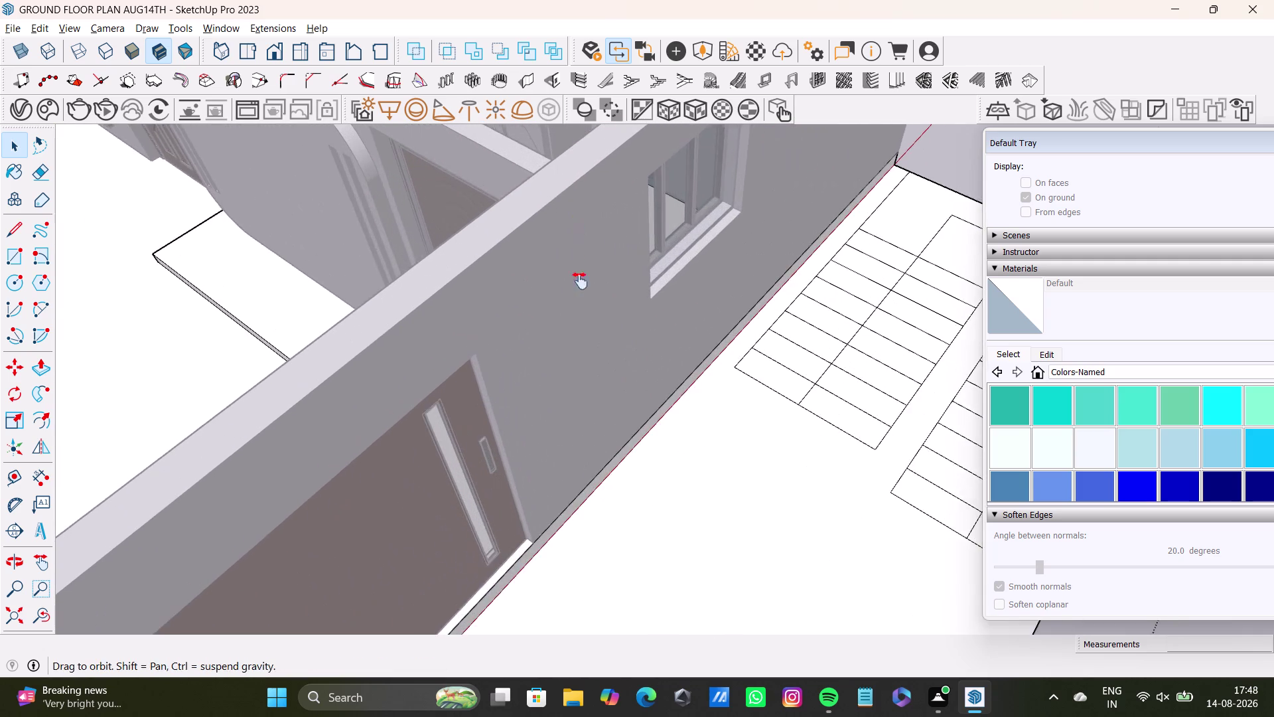
middle_drag(577, 227, 590, 658)
middle_drag(558, 279, 339, 344)
scroll(up, 3)
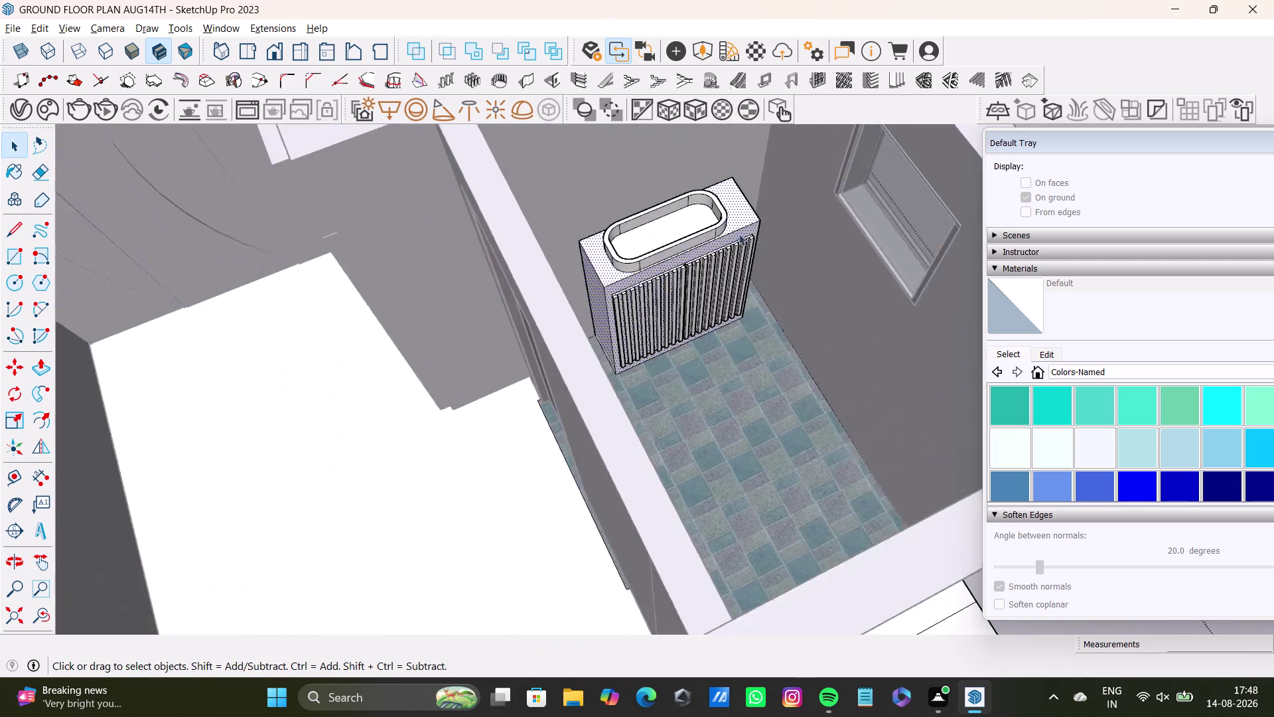
scroll(up, 3)
middle_drag(772, 262, 757, 272)
middle_drag(771, 287, 458, 286)
middle_drag(574, 258, 695, 300)
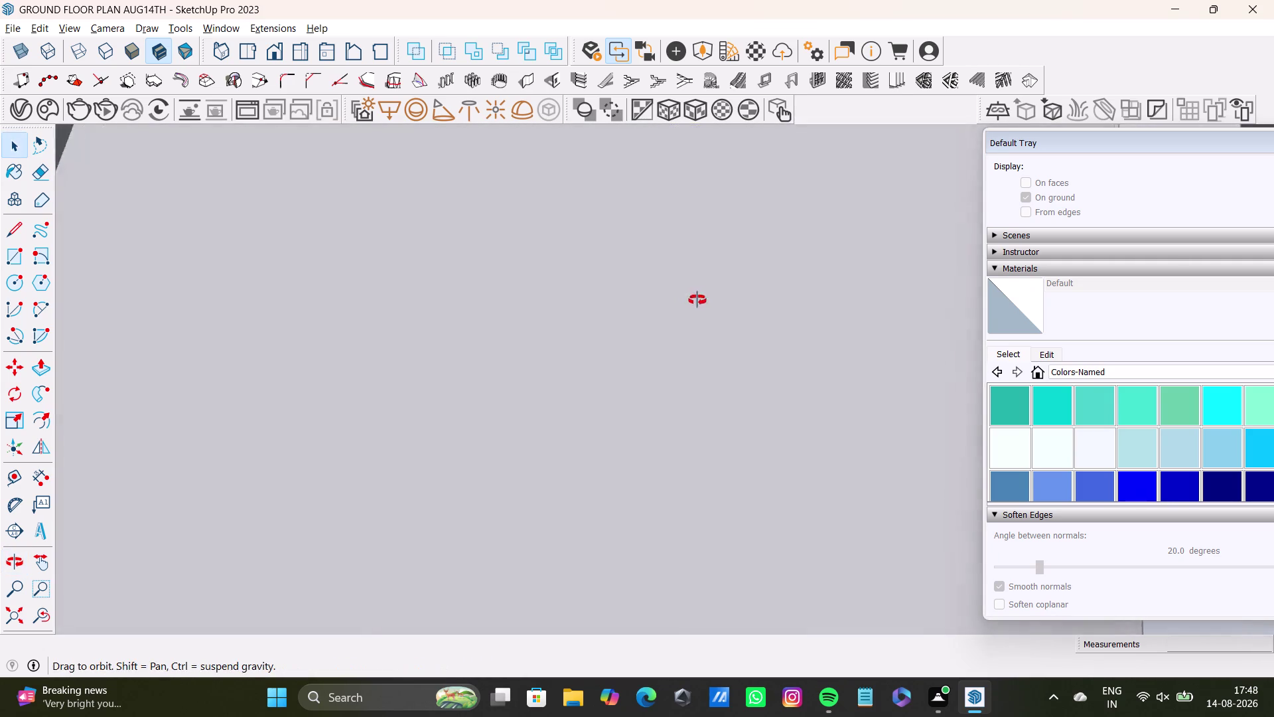
middle_drag(695, 300, 832, 298)
Select 0095_LightBlue from the Colors-Named materials as the active paint.
click(33, 610)
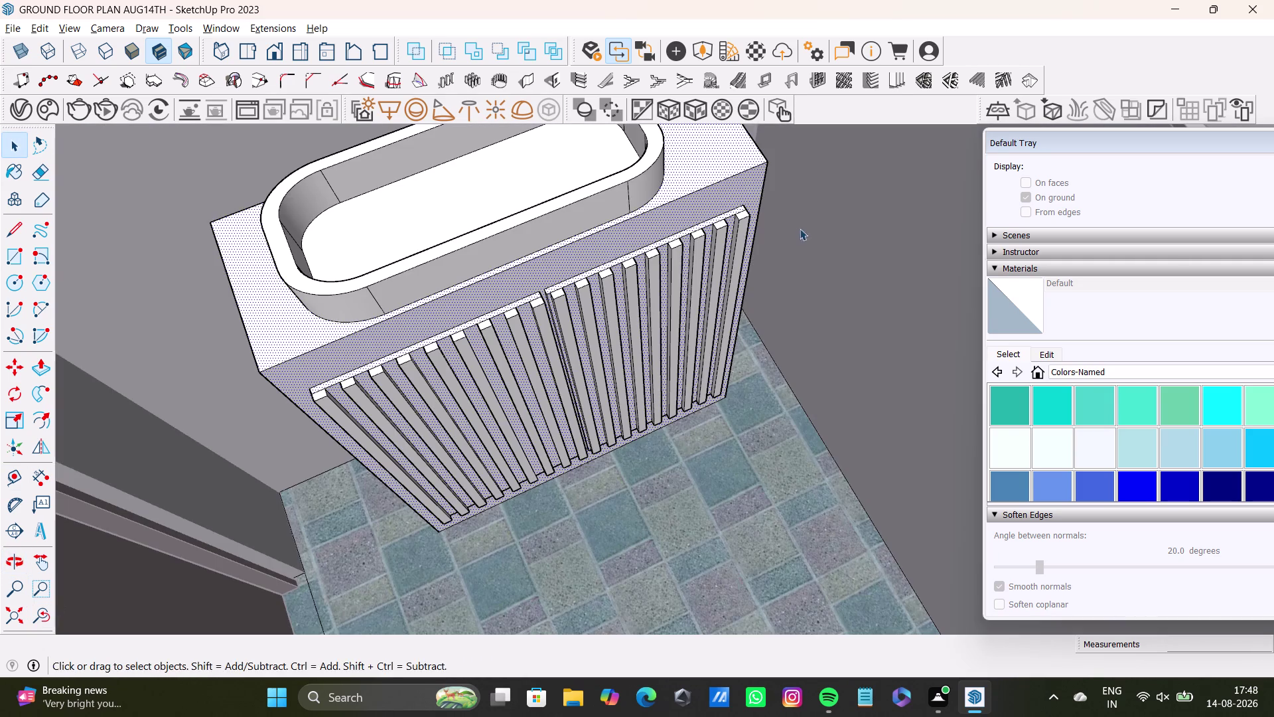
middle_drag(804, 242, 787, 398)
middle_drag(785, 403, 653, 442)
scroll(up, 3)
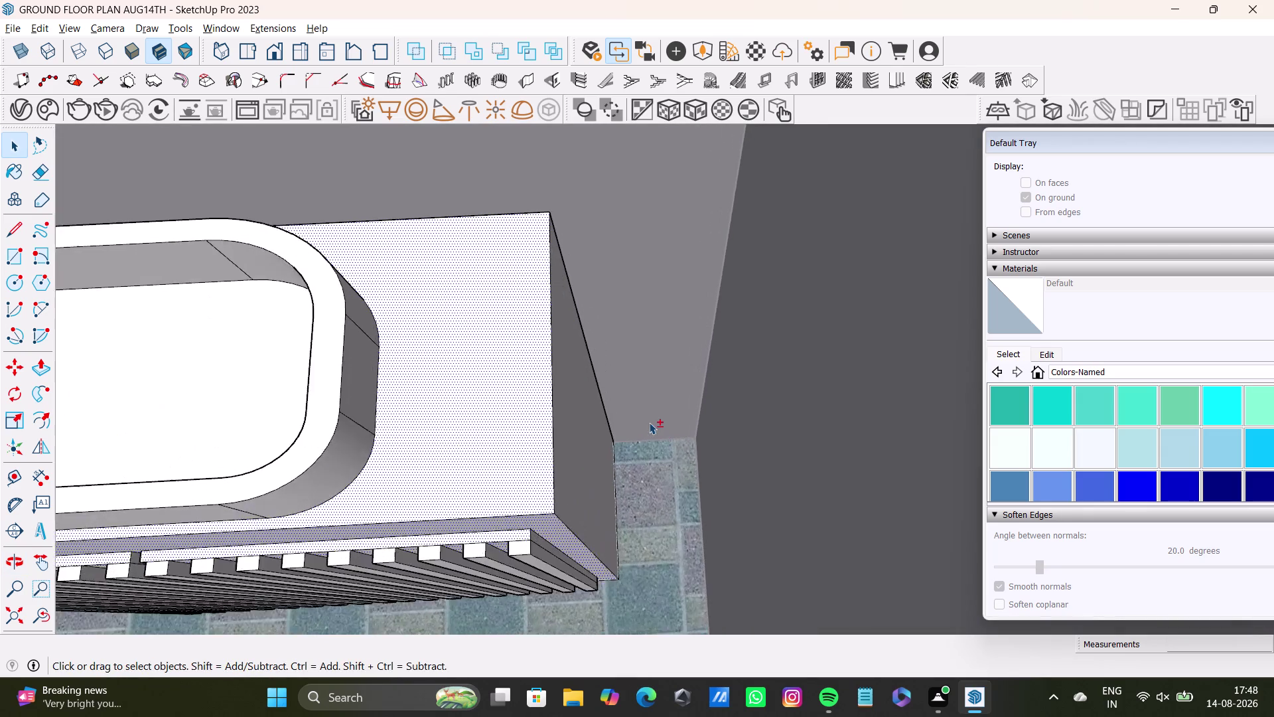
scroll(up, 3)
click(533, 410)
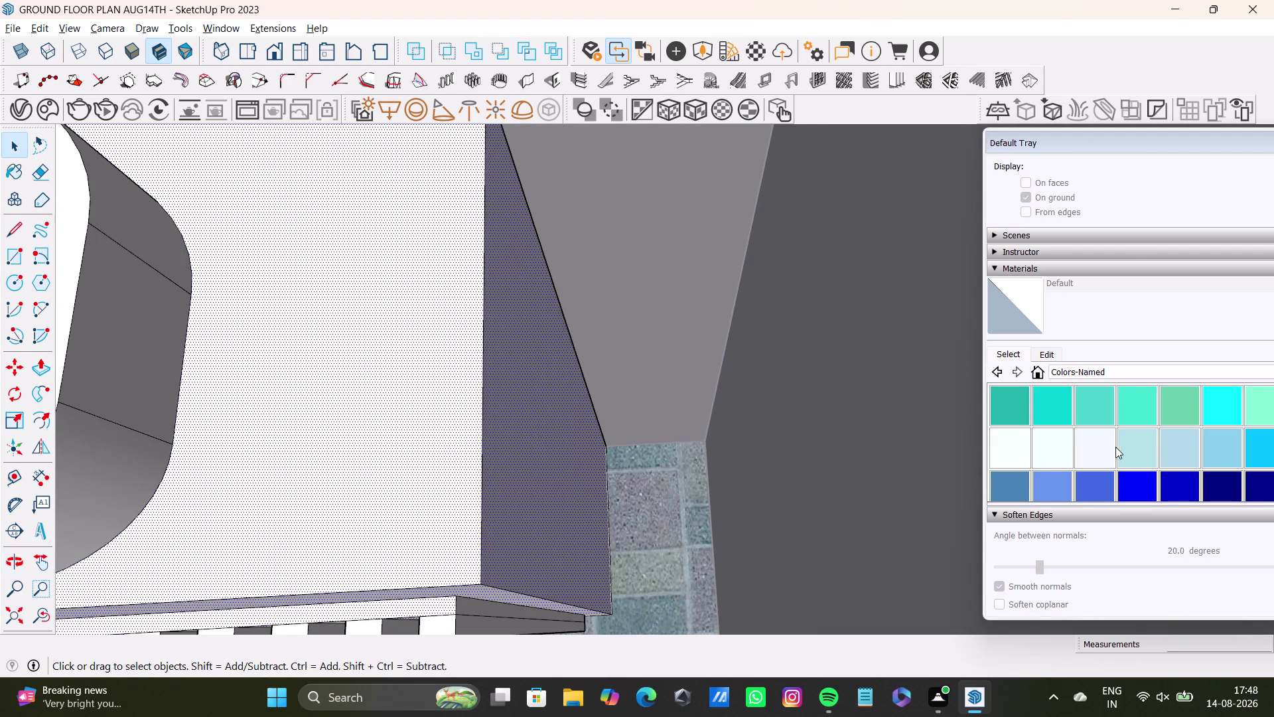
click(1128, 452)
click(1176, 453)
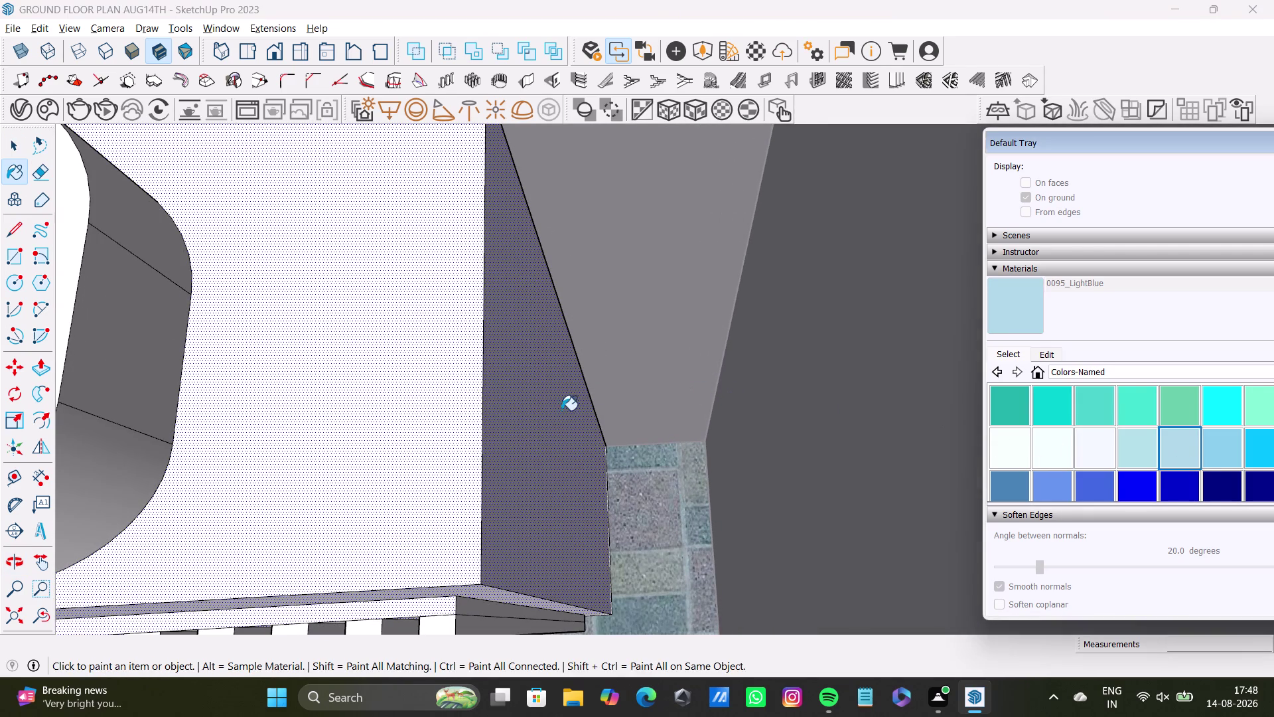
Paint the vanity cabinet light blue.
click(554, 410)
scroll(down, 3)
middle_drag(565, 430, 847, 296)
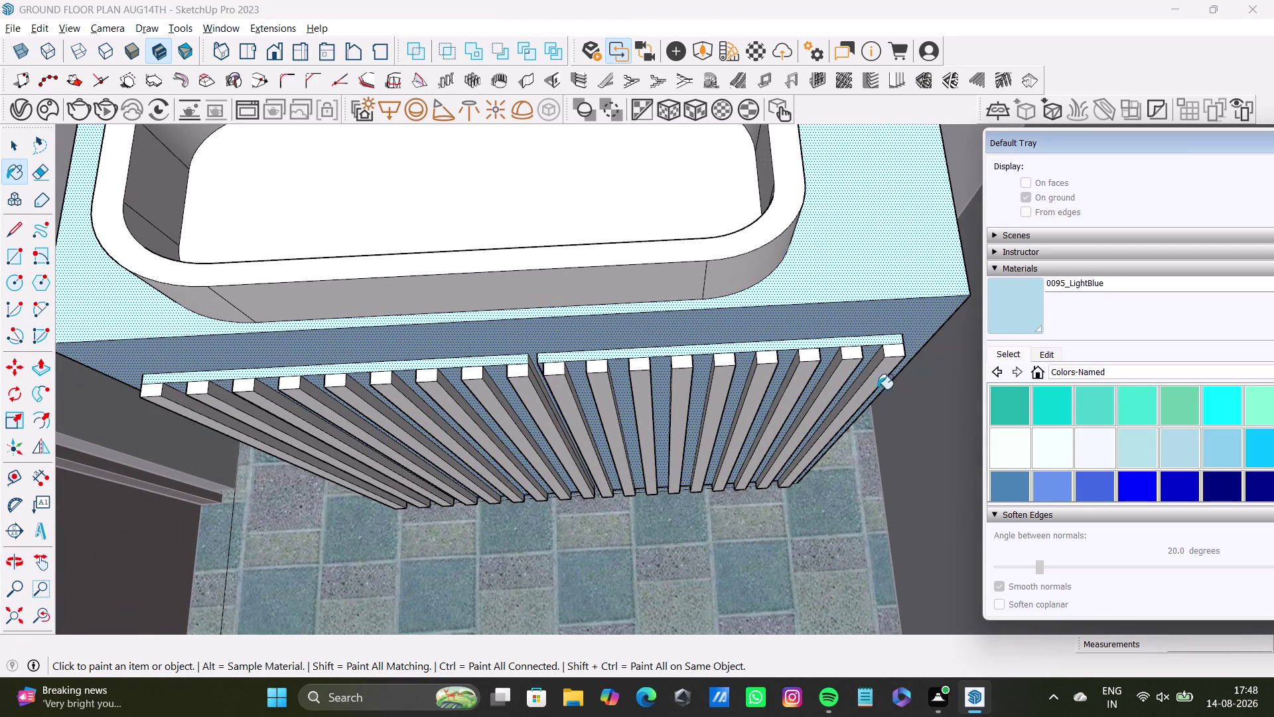
Load Wood Veneer 02 from the Wood materials collection.
click(1106, 369)
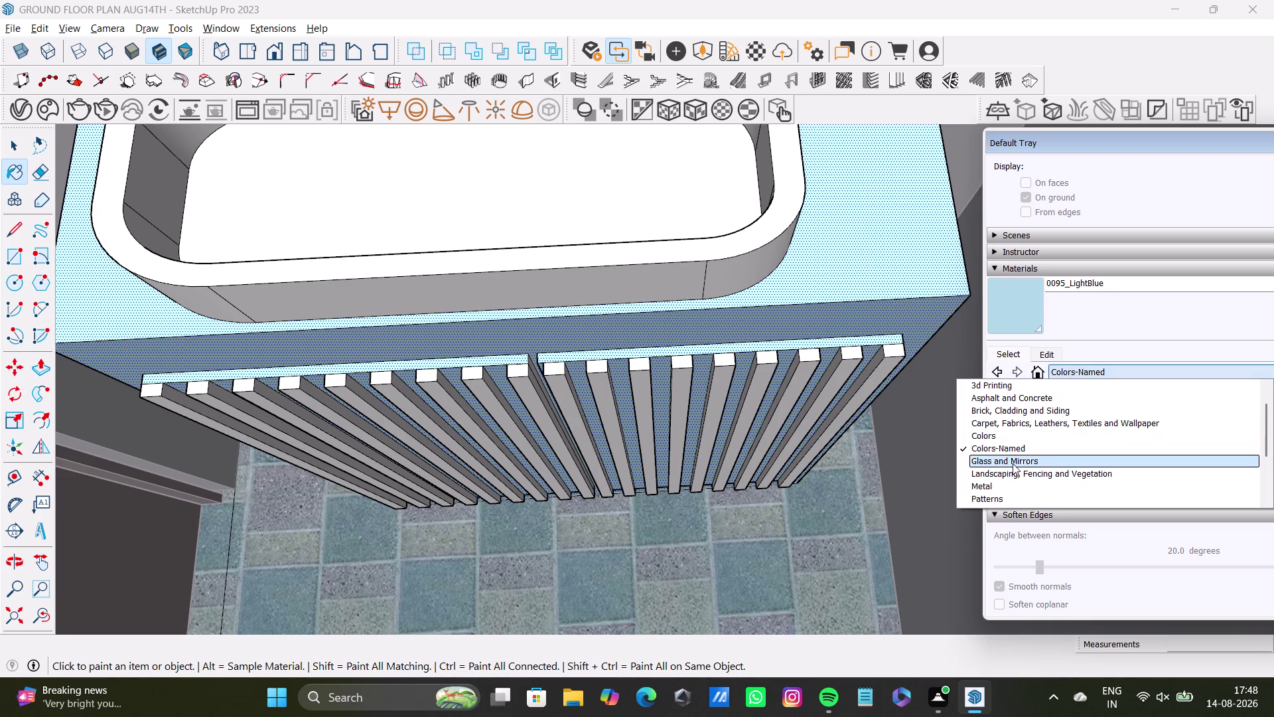
scroll(down, 3)
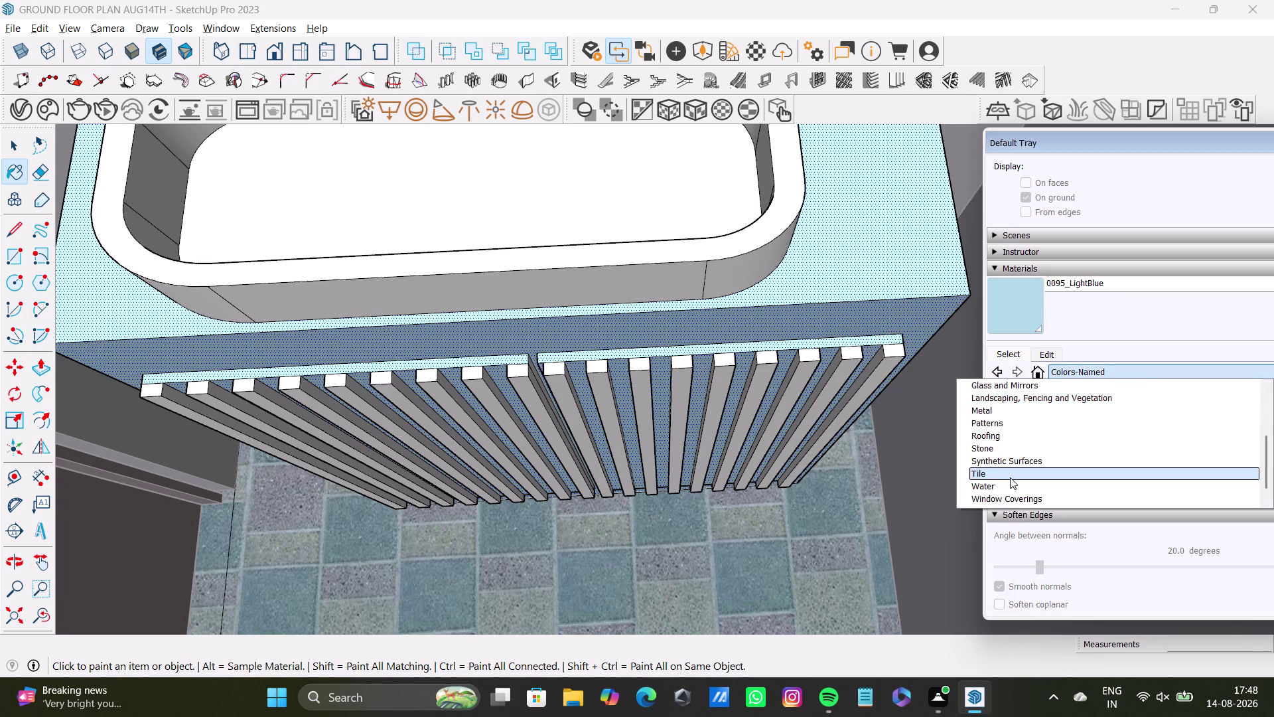
scroll(down, 3)
scroll(down, 3)
click(996, 501)
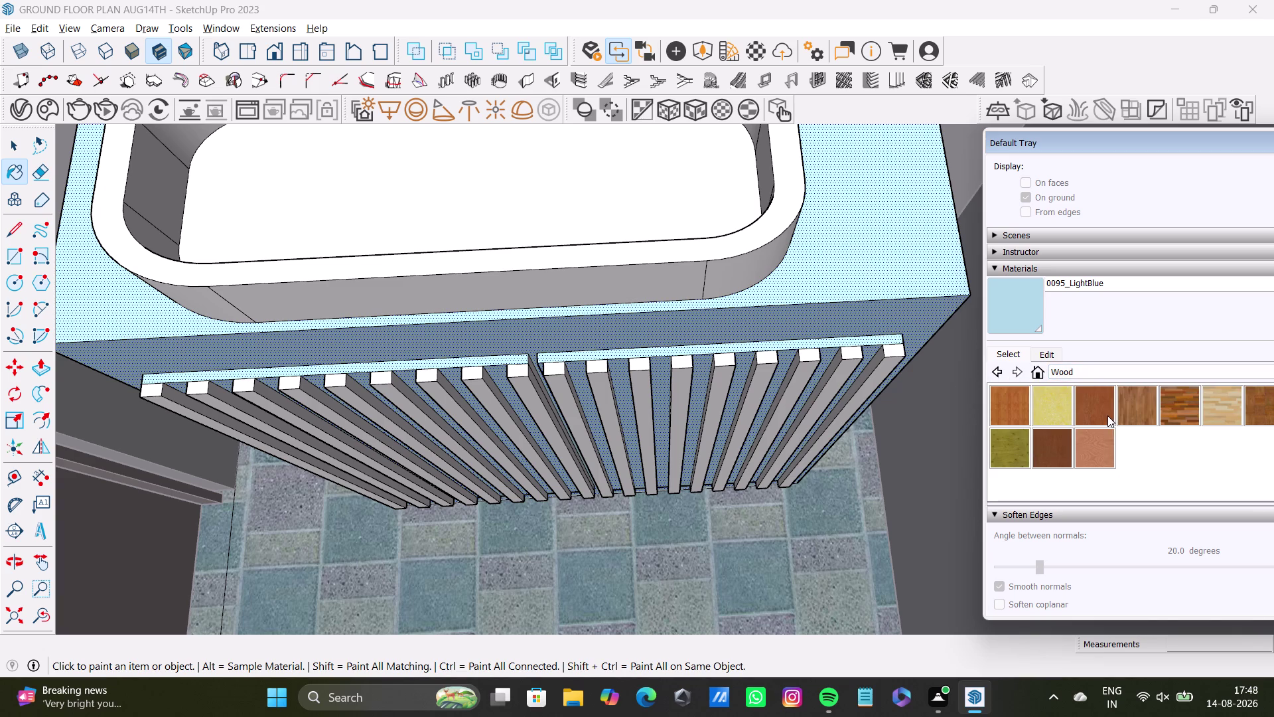
click(1092, 455)
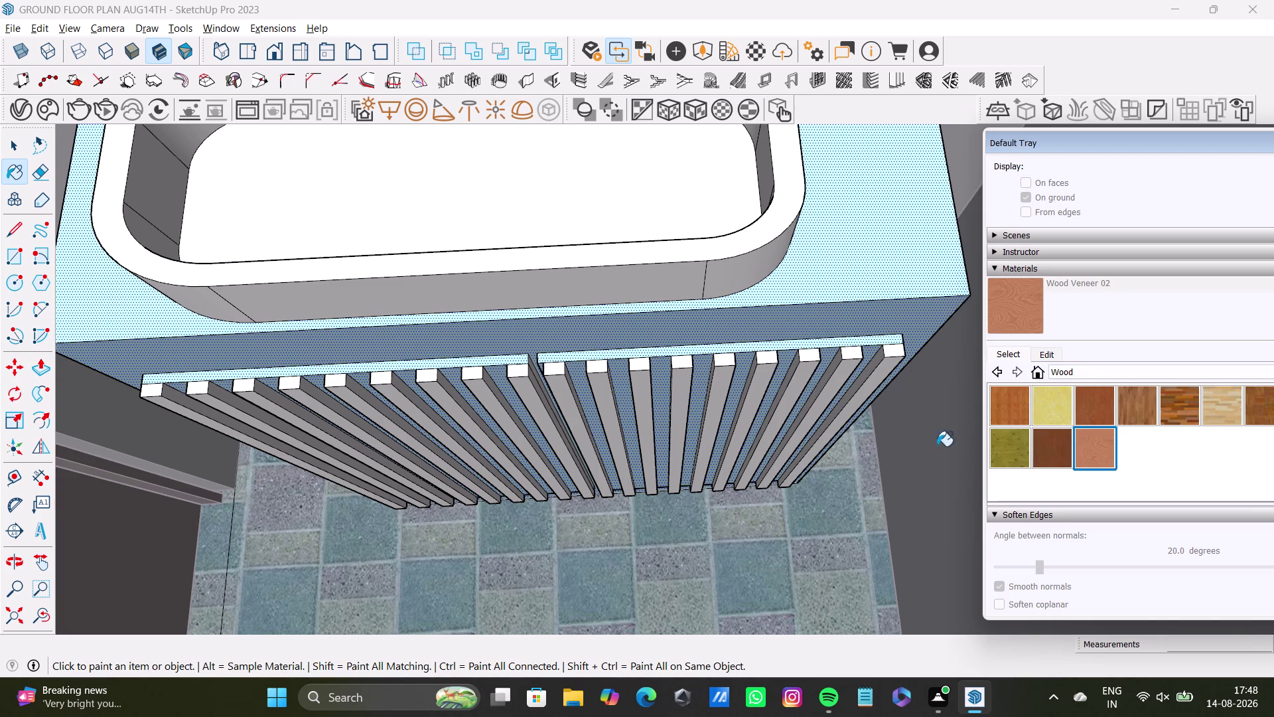
scroll(up, 3)
key(space)
Select the vanity's slats and all geometry connected to them.
click(904, 366)
double_click(902, 361)
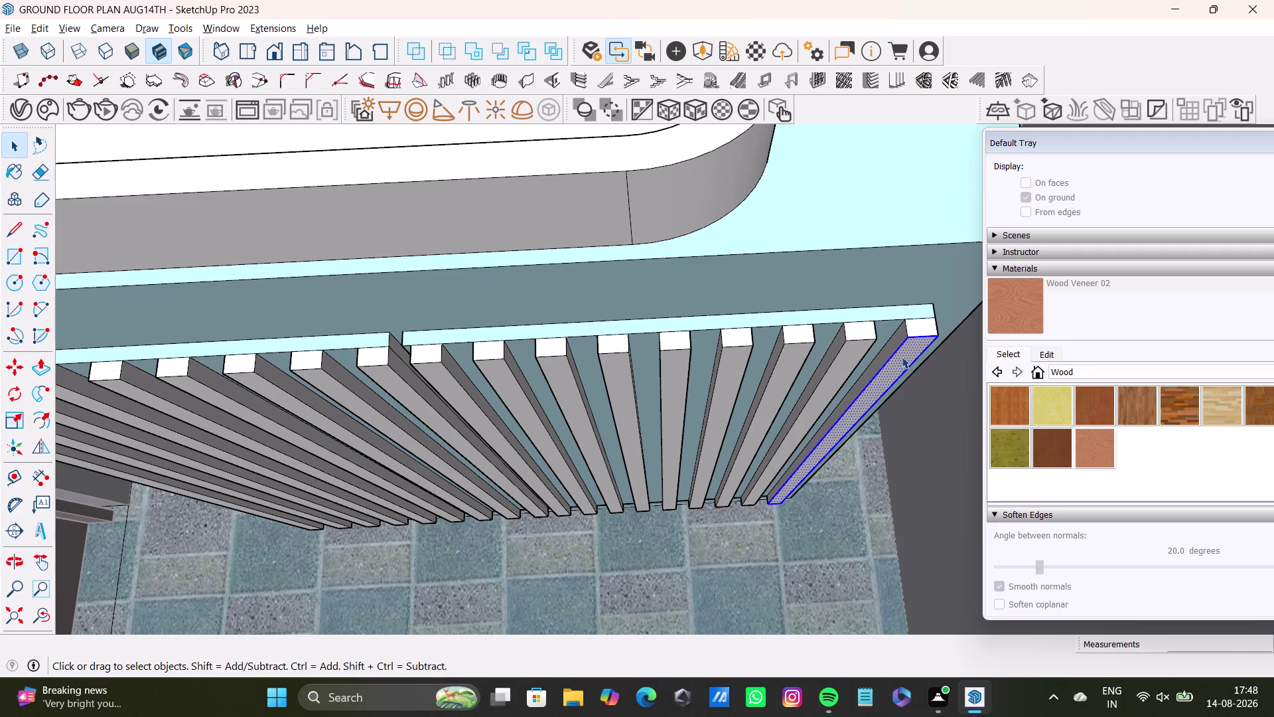
double_click(918, 329)
double_click(899, 346)
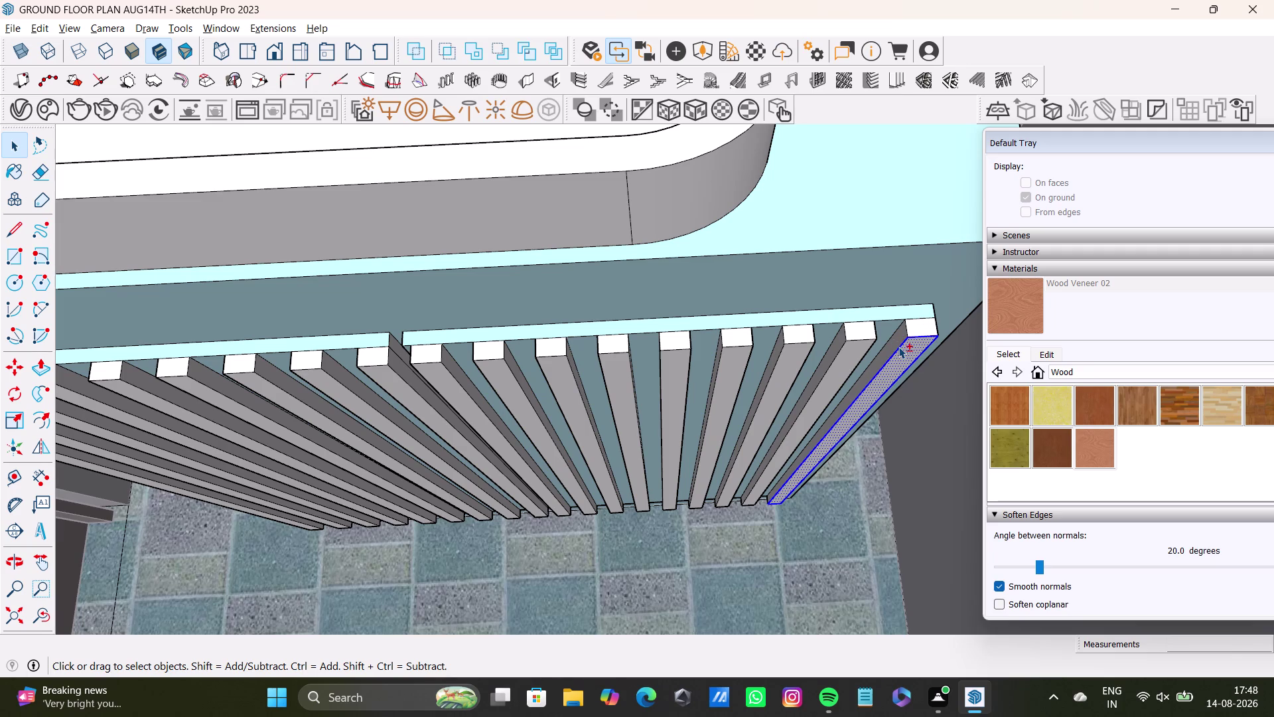
double_click(903, 341)
double_click(919, 327)
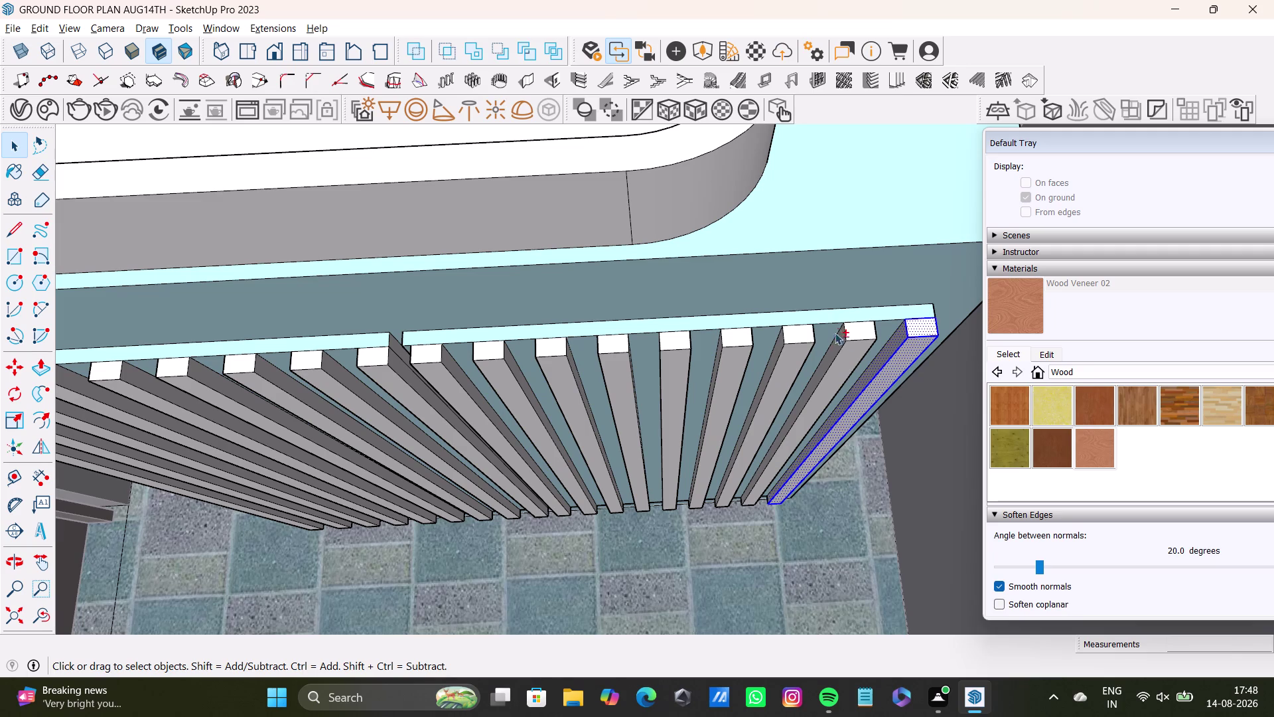
double_click(857, 335)
double_click(852, 352)
triple_click(842, 342)
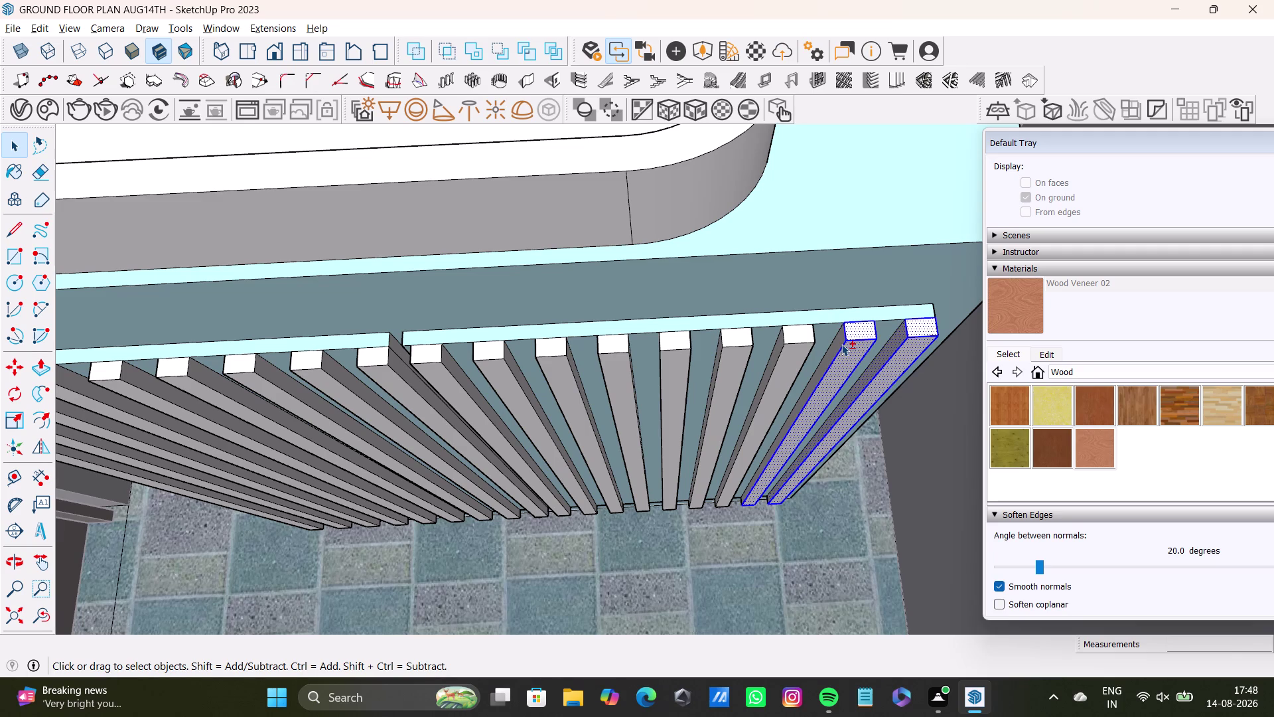
click(841, 344)
Zoom out over the vanity in the tiled bathroom and switch on smooth normals.
scroll(down, 3)
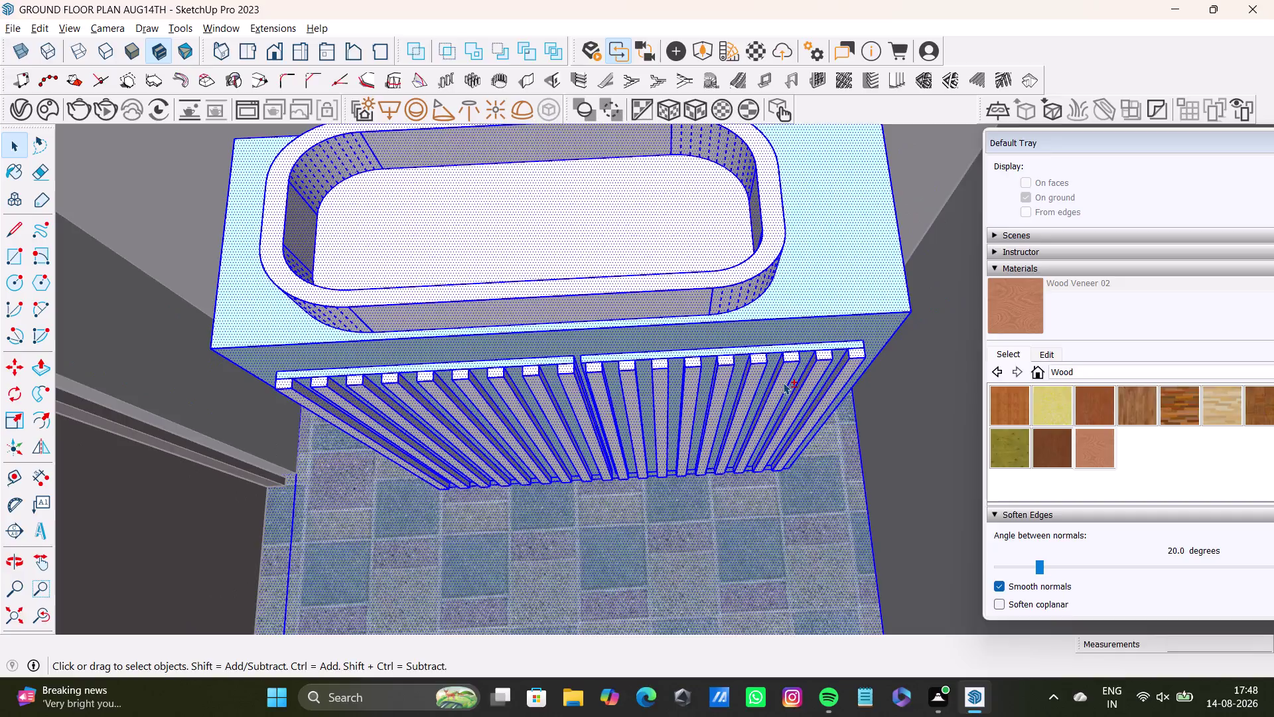
middle_drag(783, 382, 806, 363)
scroll(down, 3)
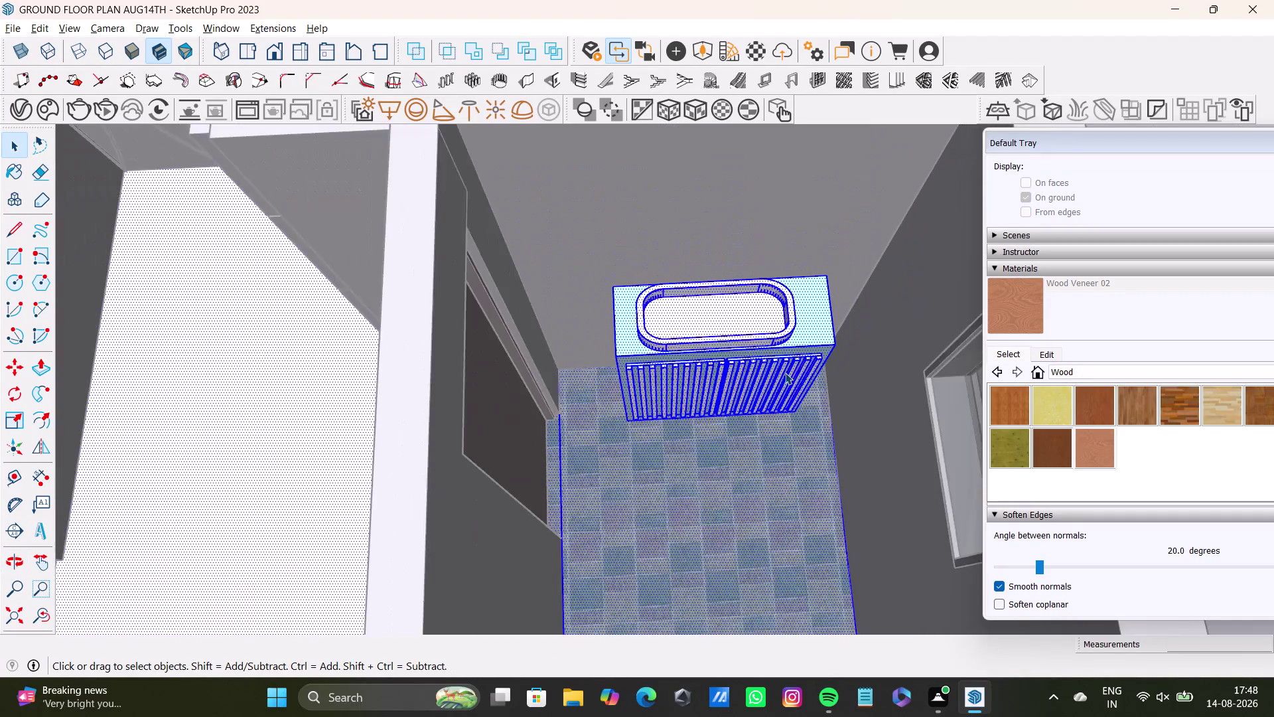
scroll(down, 3)
key(space)
click(962, 177)
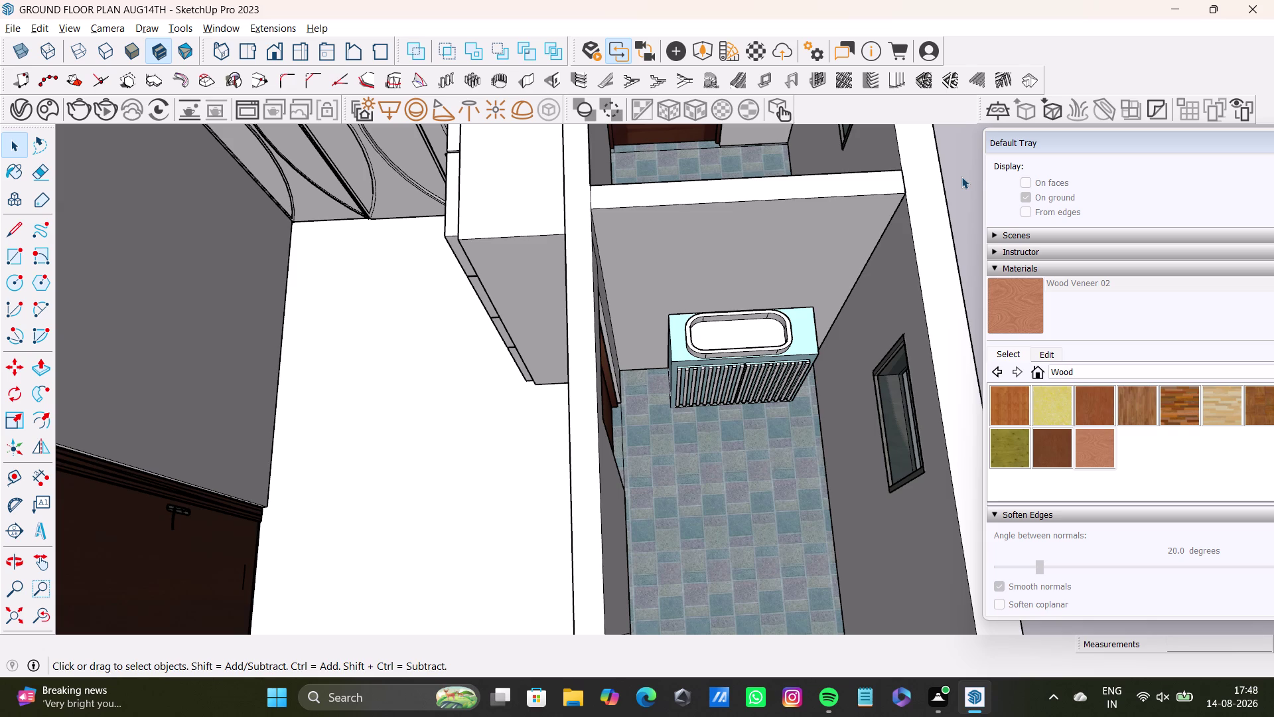
Orbit to face the vanity front and select the first few vertical slats.
key(space)
scroll(up, 3)
middle_drag(761, 379, 774, 340)
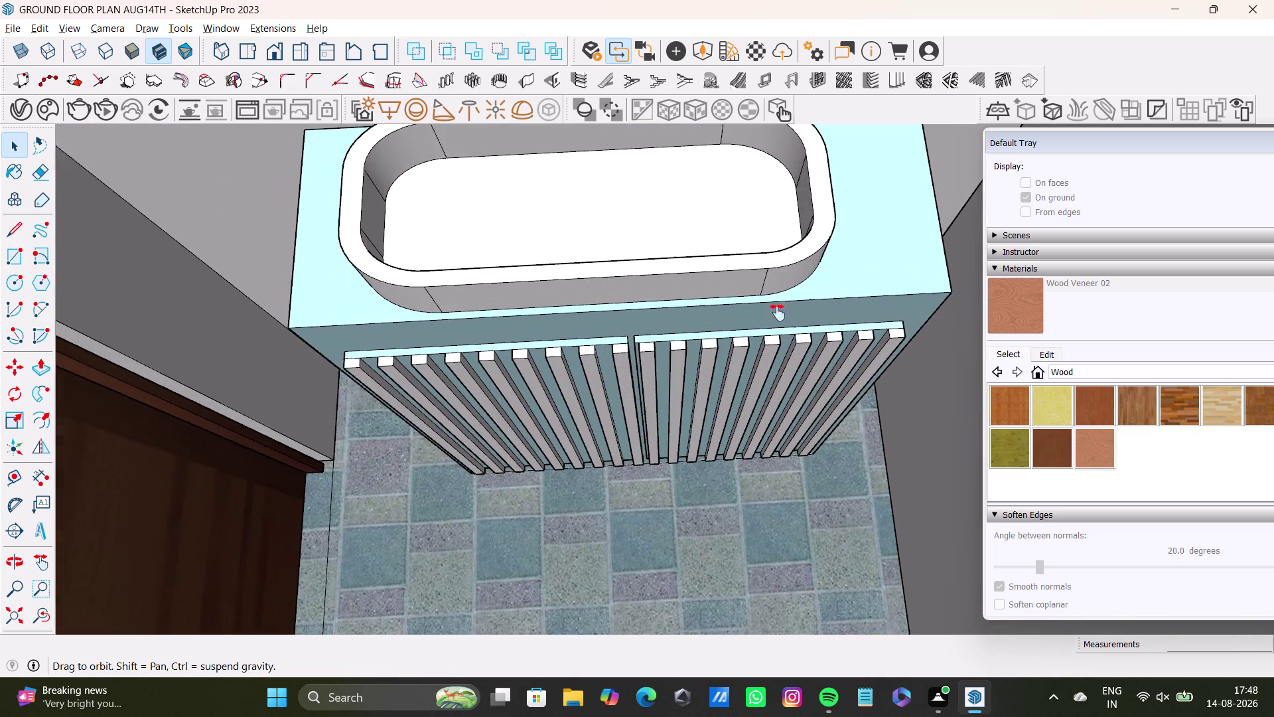
middle_drag(774, 340, 778, 267)
triple_click(777, 279)
triple_click(777, 280)
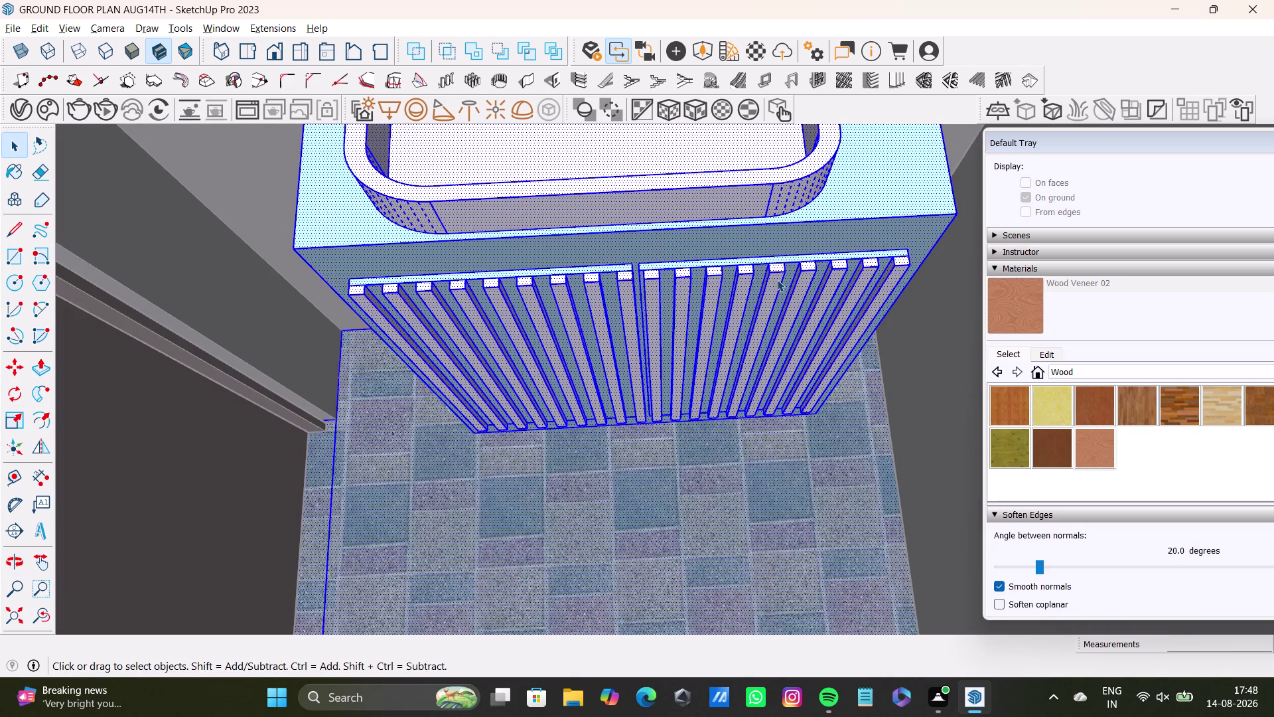
click(777, 279)
double_click(772, 282)
scroll(up, 3)
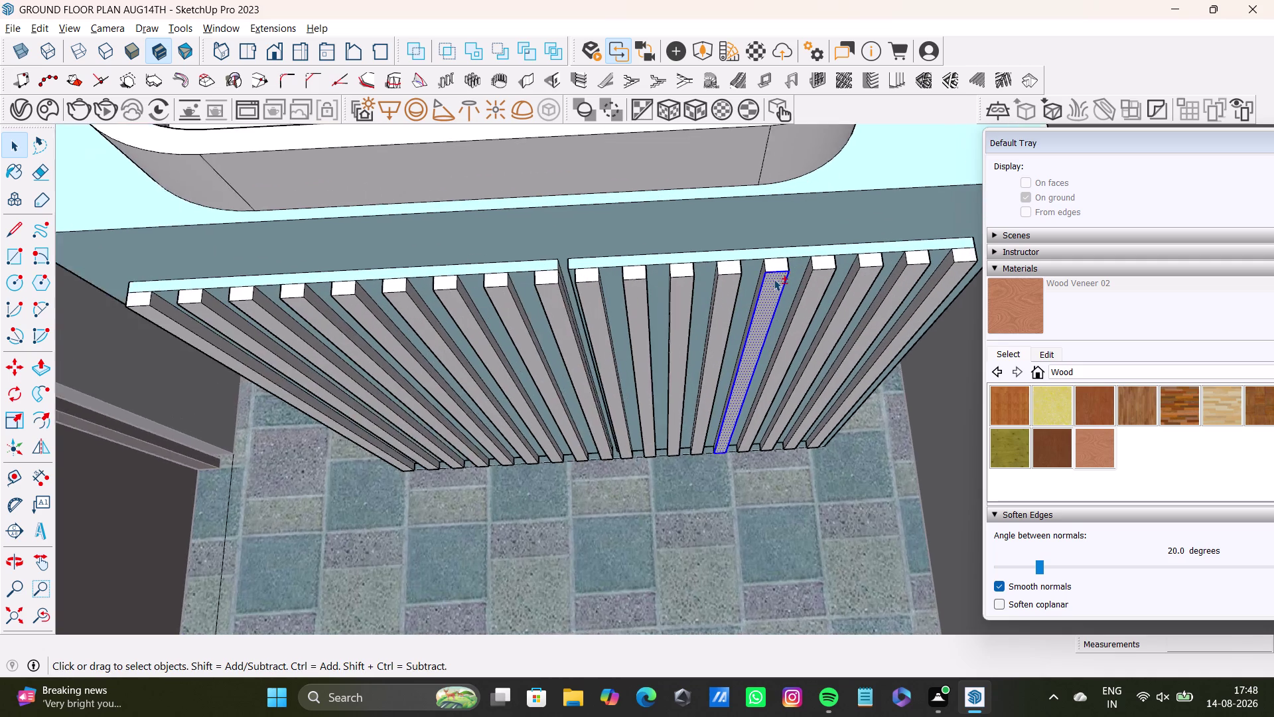
scroll(up, 3)
double_click(781, 264)
double_click(838, 256)
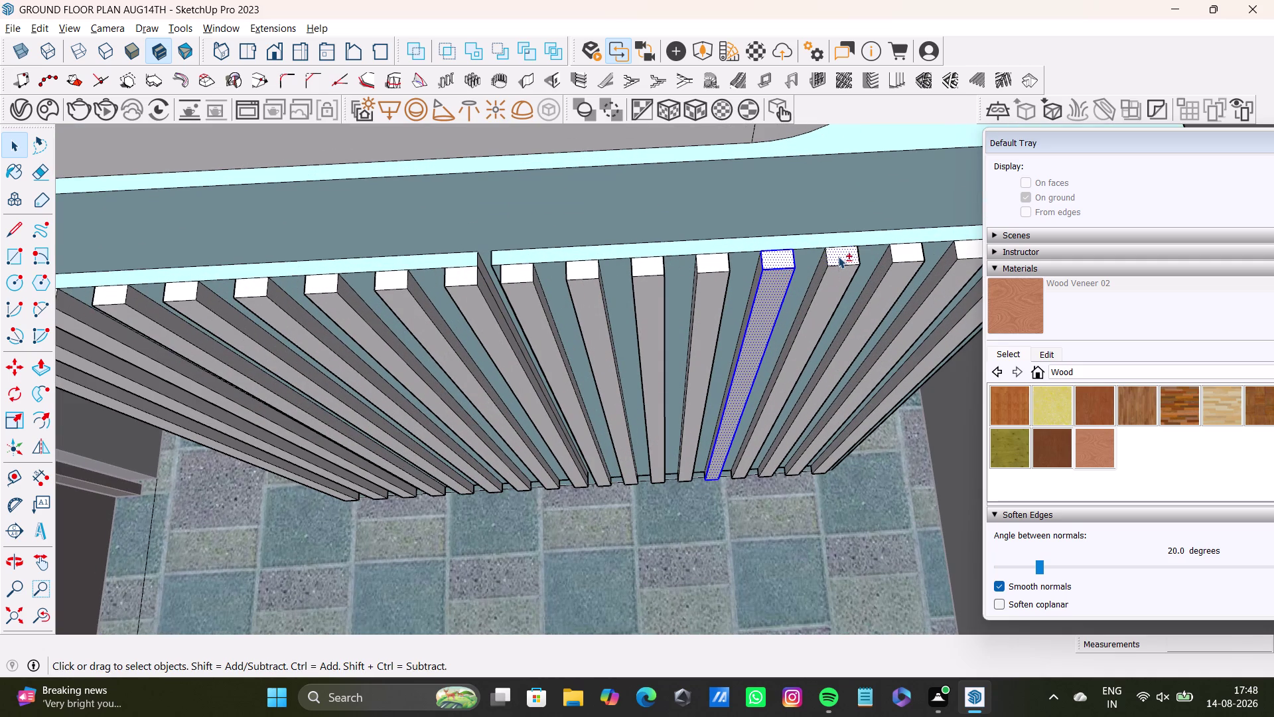
double_click(836, 278)
triple_click(824, 269)
click(822, 270)
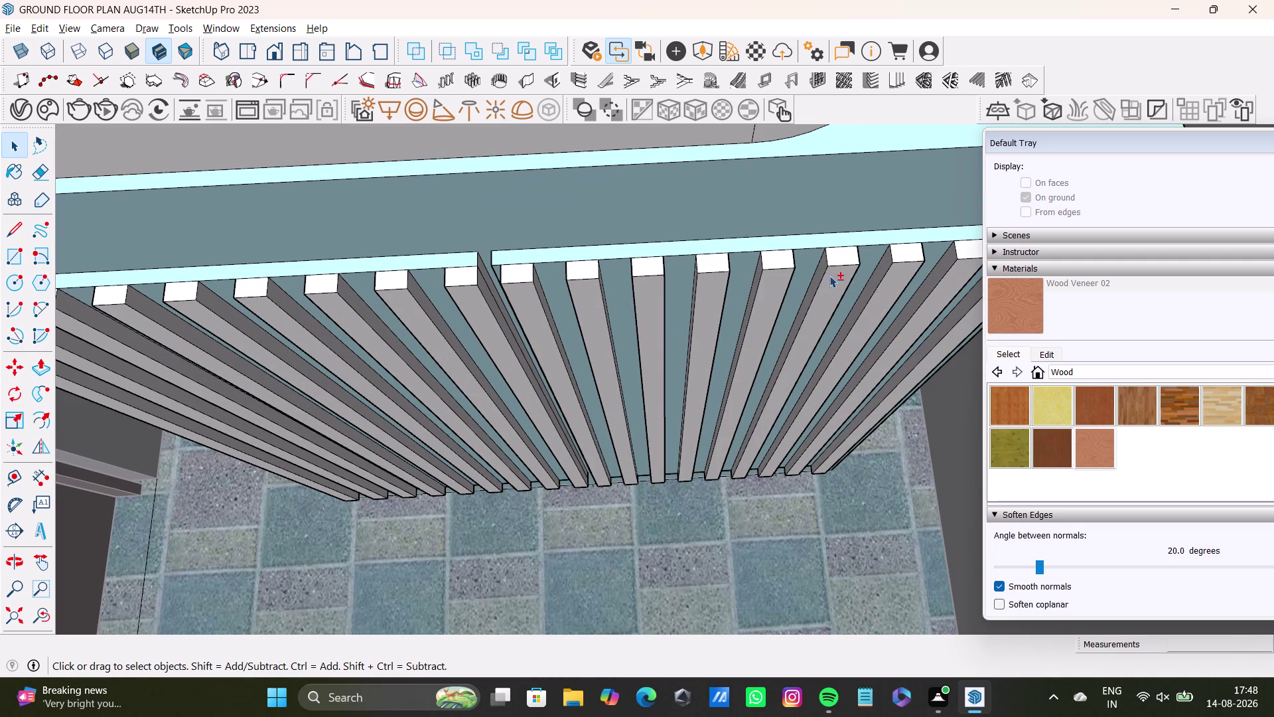
double_click(830, 275)
double_click(842, 259)
double_click(821, 270)
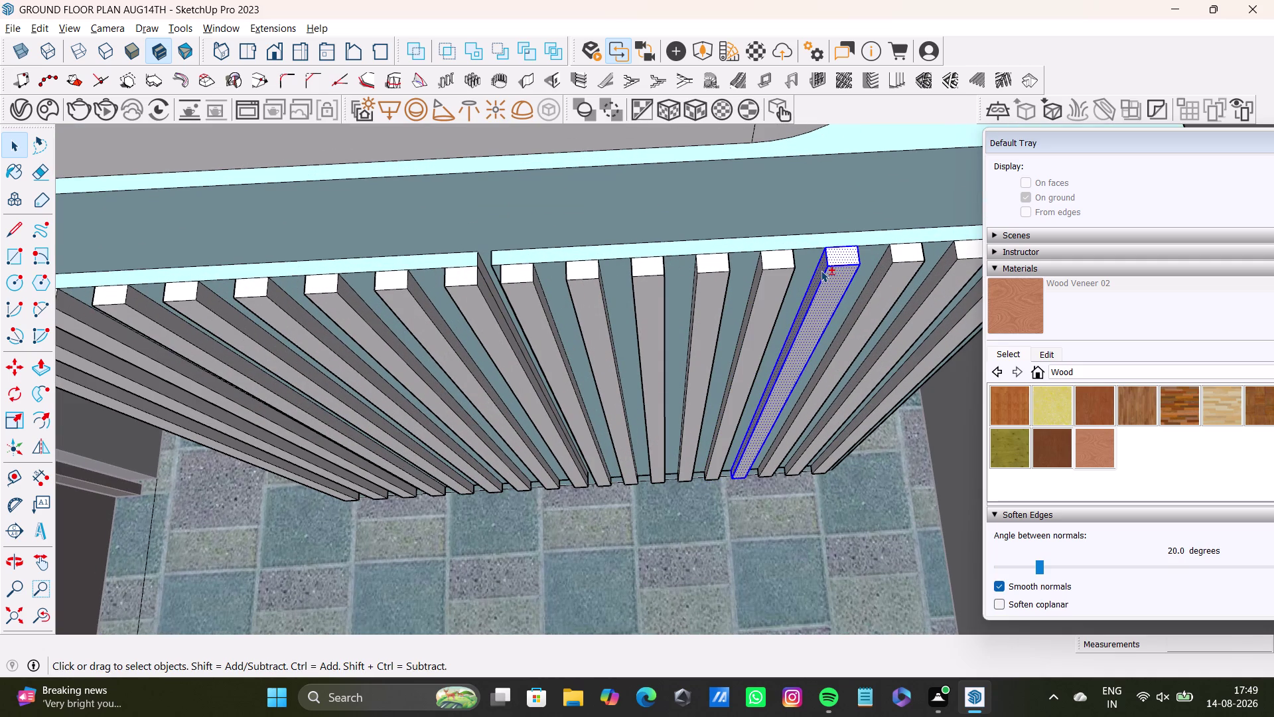
double_click(776, 267)
double_click(760, 273)
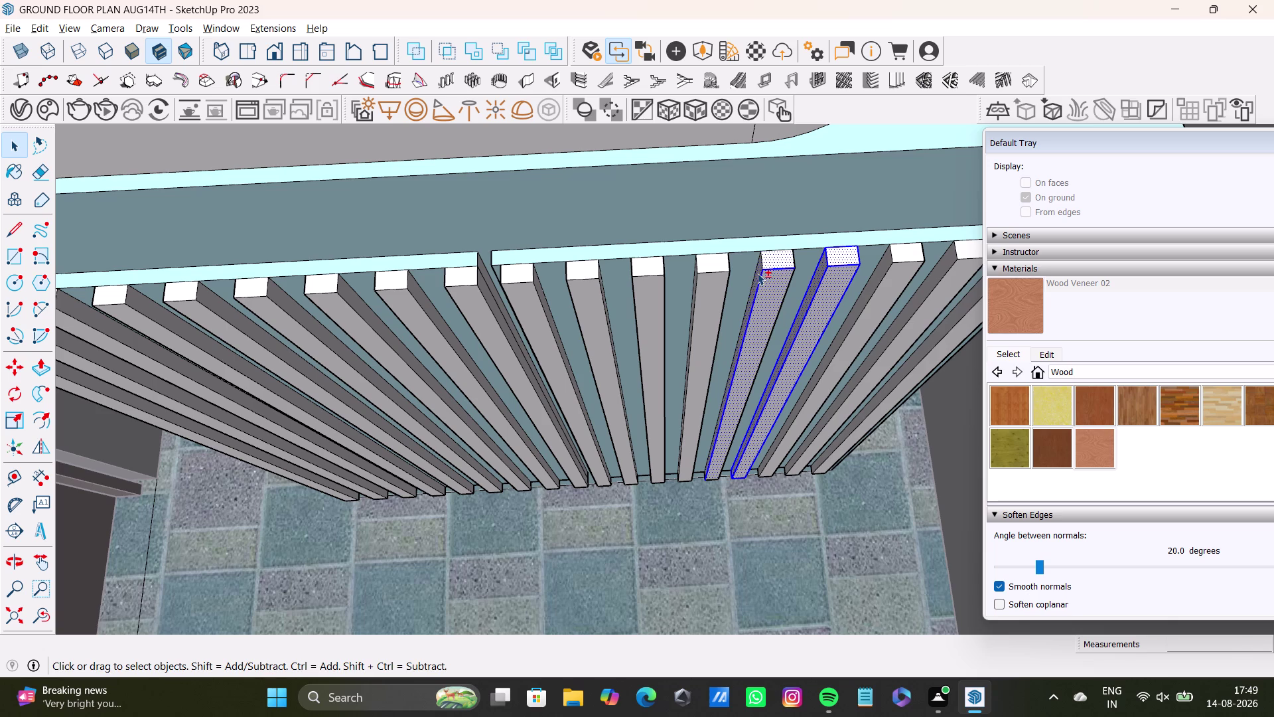
Add the next run of slats along the cabinet front to the selection.
middle_drag(750, 294, 827, 282)
double_click(702, 249)
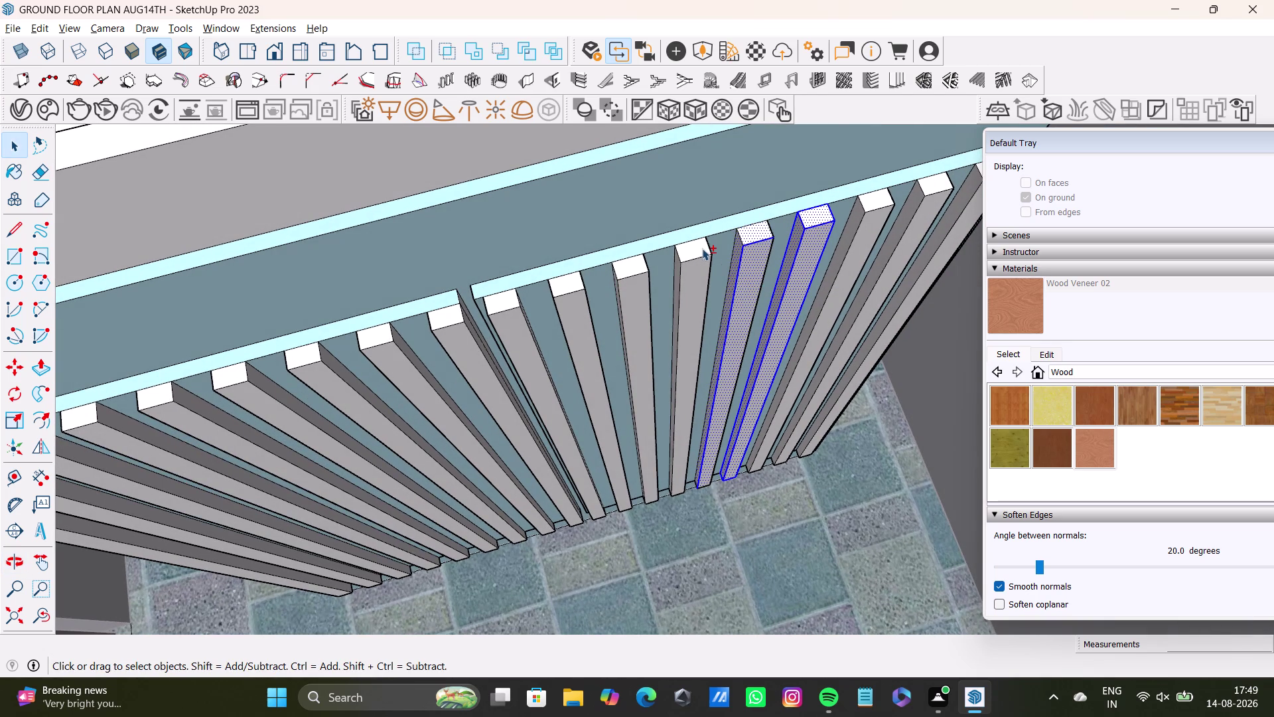
double_click(700, 276)
middle_drag(698, 276, 767, 251)
scroll(up, 3)
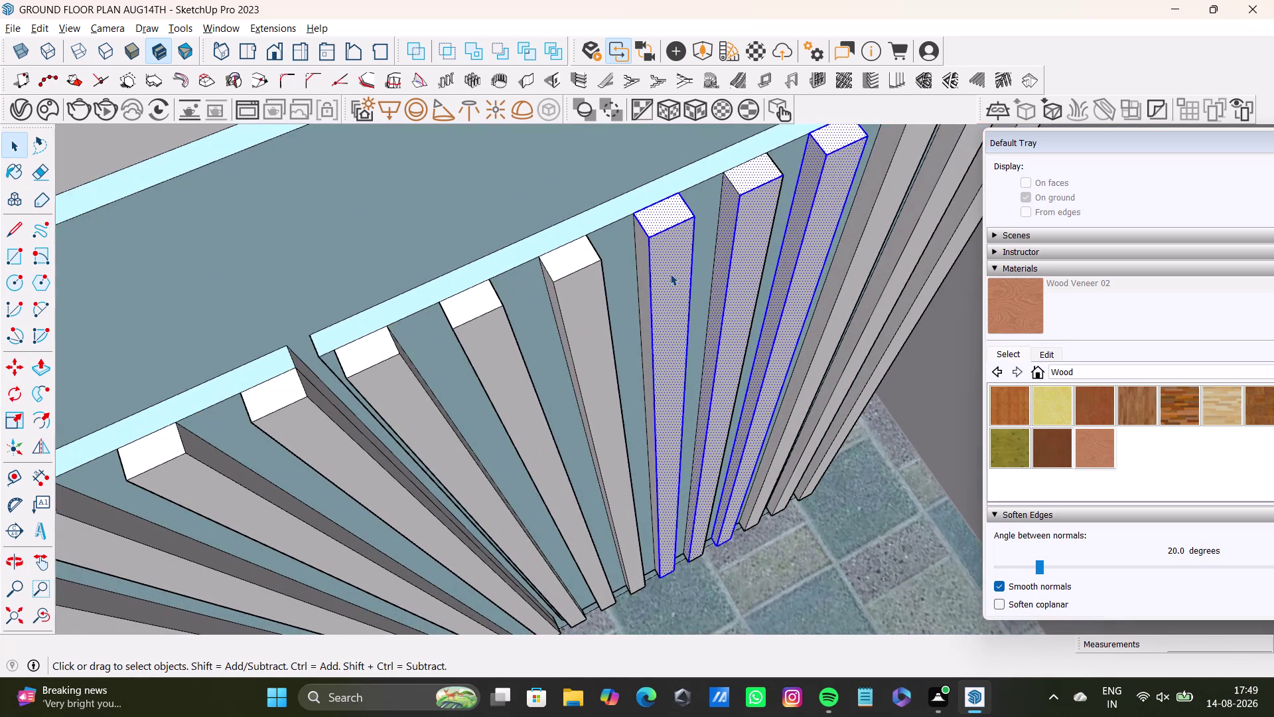
scroll(up, 3)
click(638, 242)
click(558, 252)
click(564, 287)
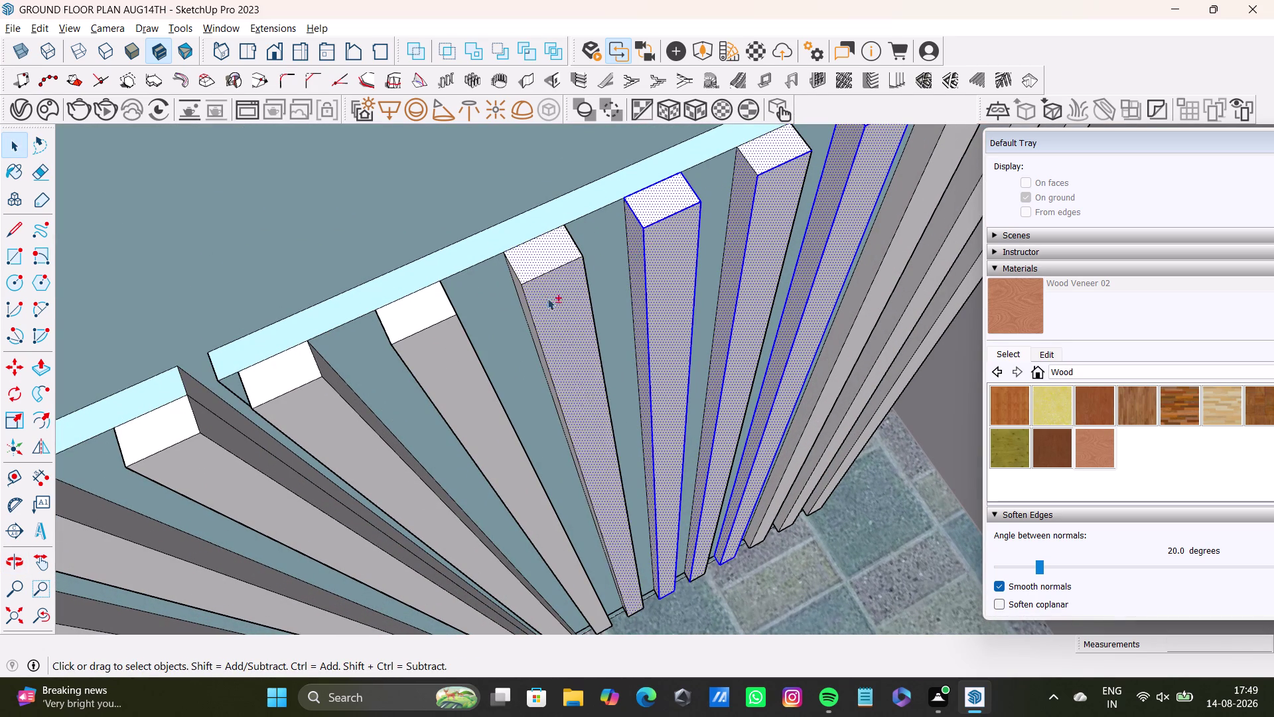
middle_drag(570, 321, 684, 253)
click(513, 329)
middle_drag(608, 348, 523, 369)
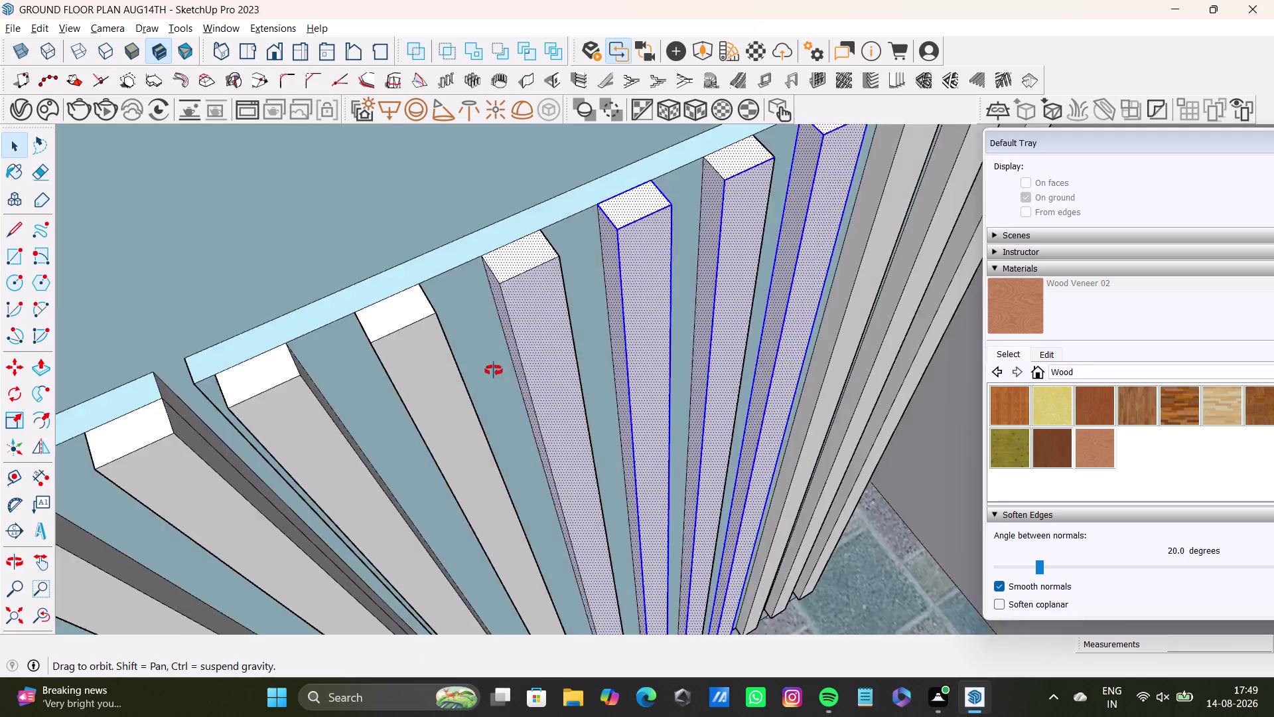
middle_drag(523, 369, 291, 321)
click(587, 217)
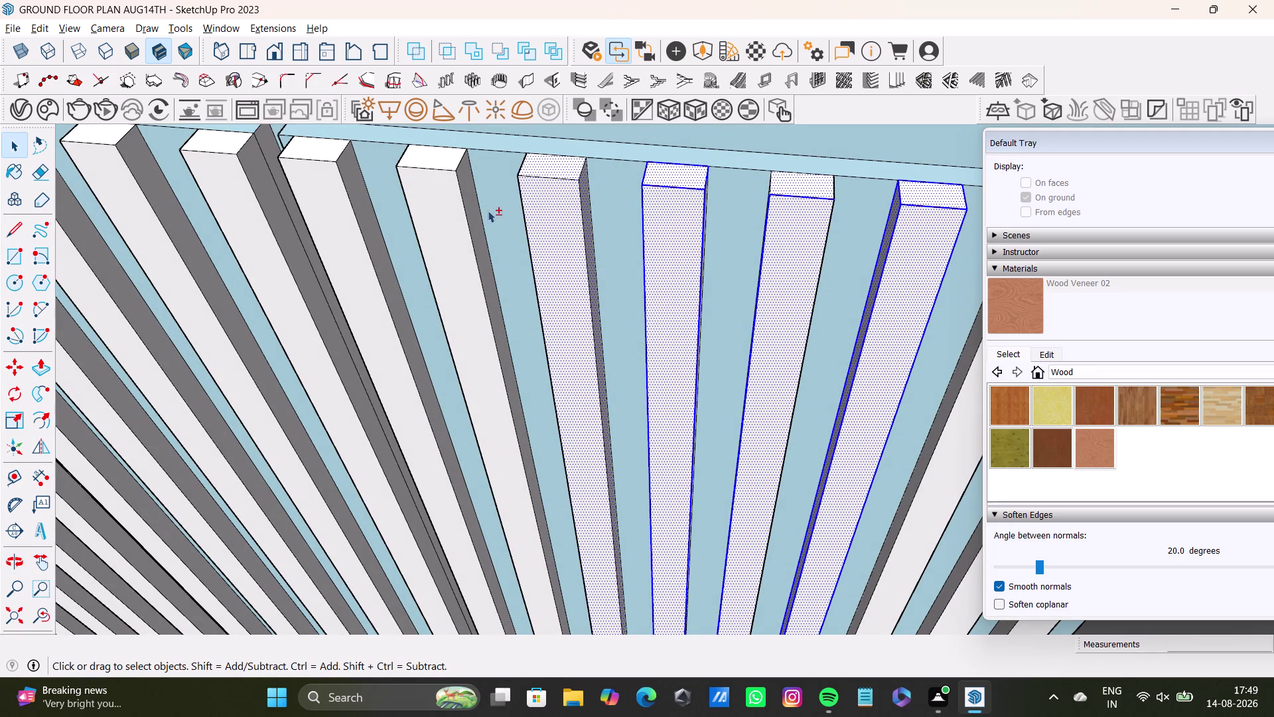
click(477, 209)
click(454, 157)
click(464, 178)
click(450, 205)
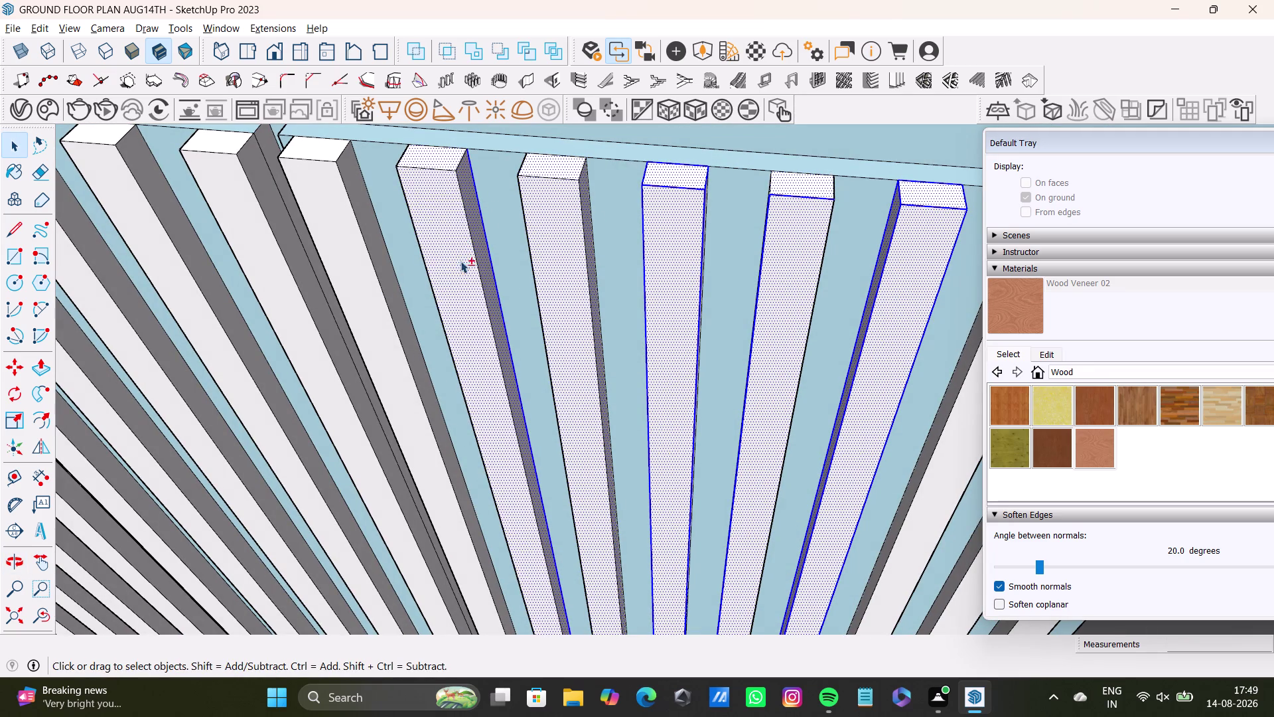
middle_drag(462, 266, 633, 319)
middle_drag(631, 321, 894, 319)
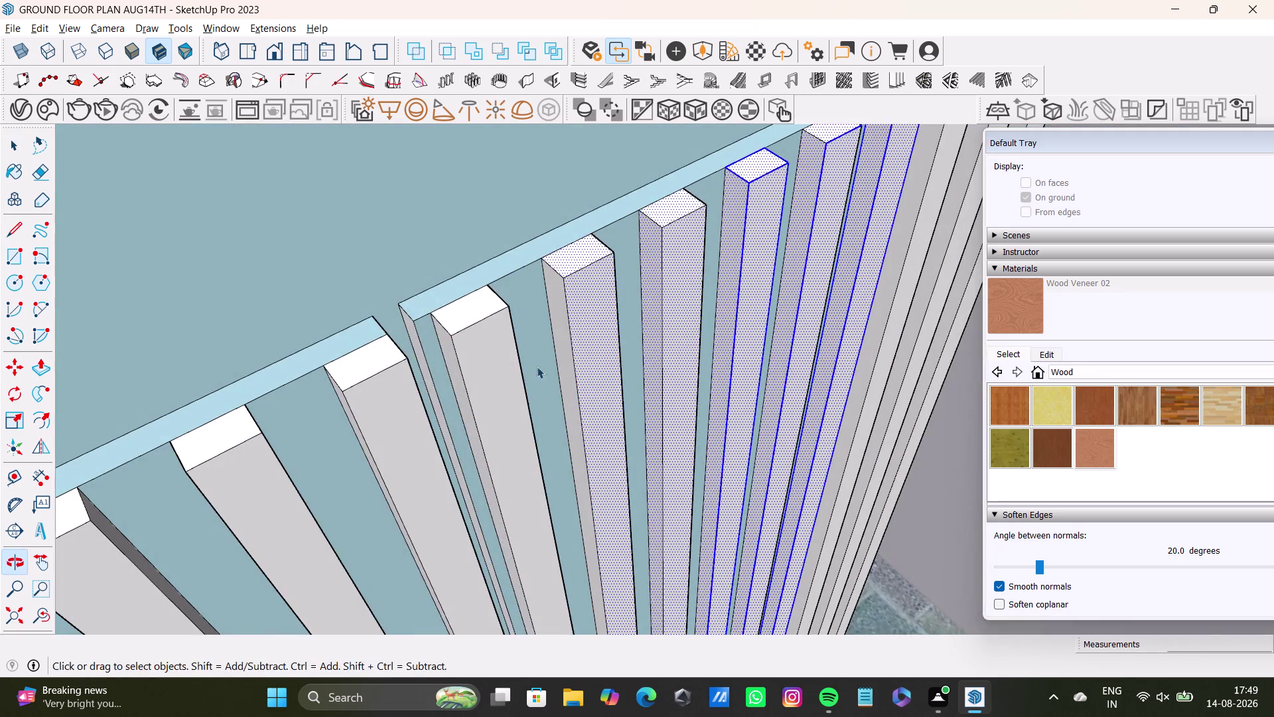
middle_drag(551, 340, 578, 263)
click(591, 256)
click(511, 280)
click(502, 222)
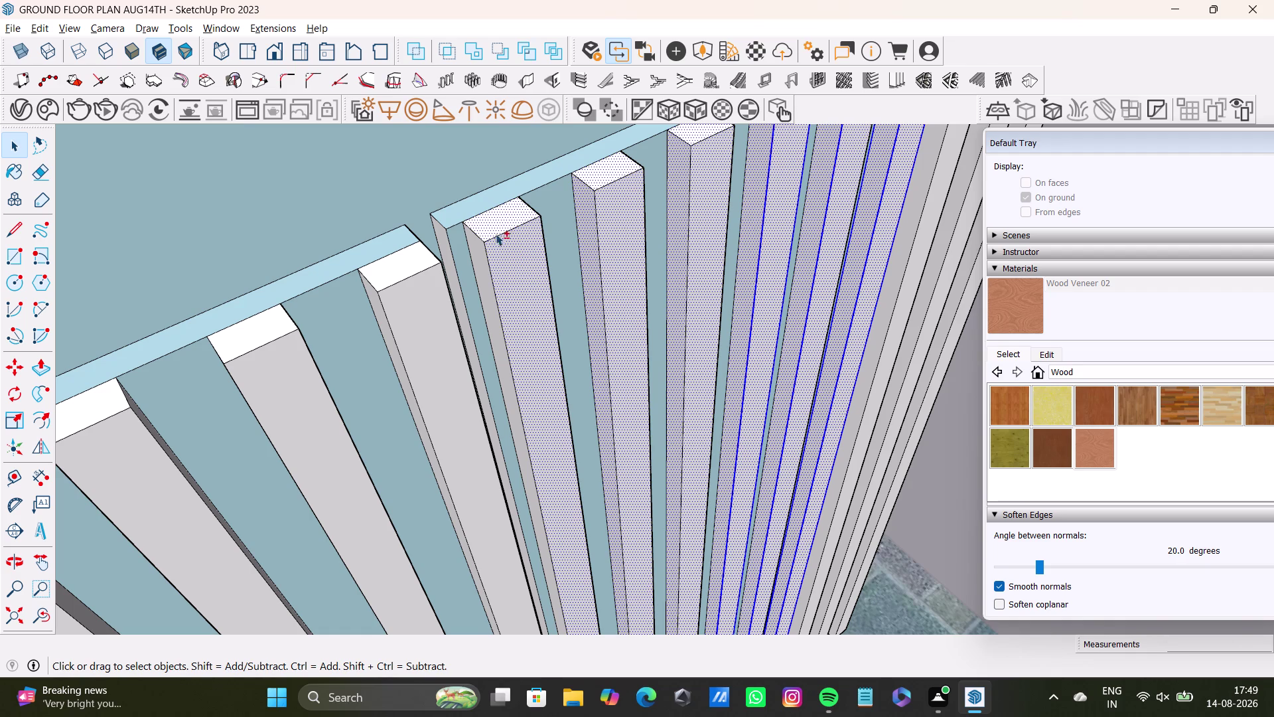
click(479, 251)
click(422, 304)
click(405, 266)
click(377, 307)
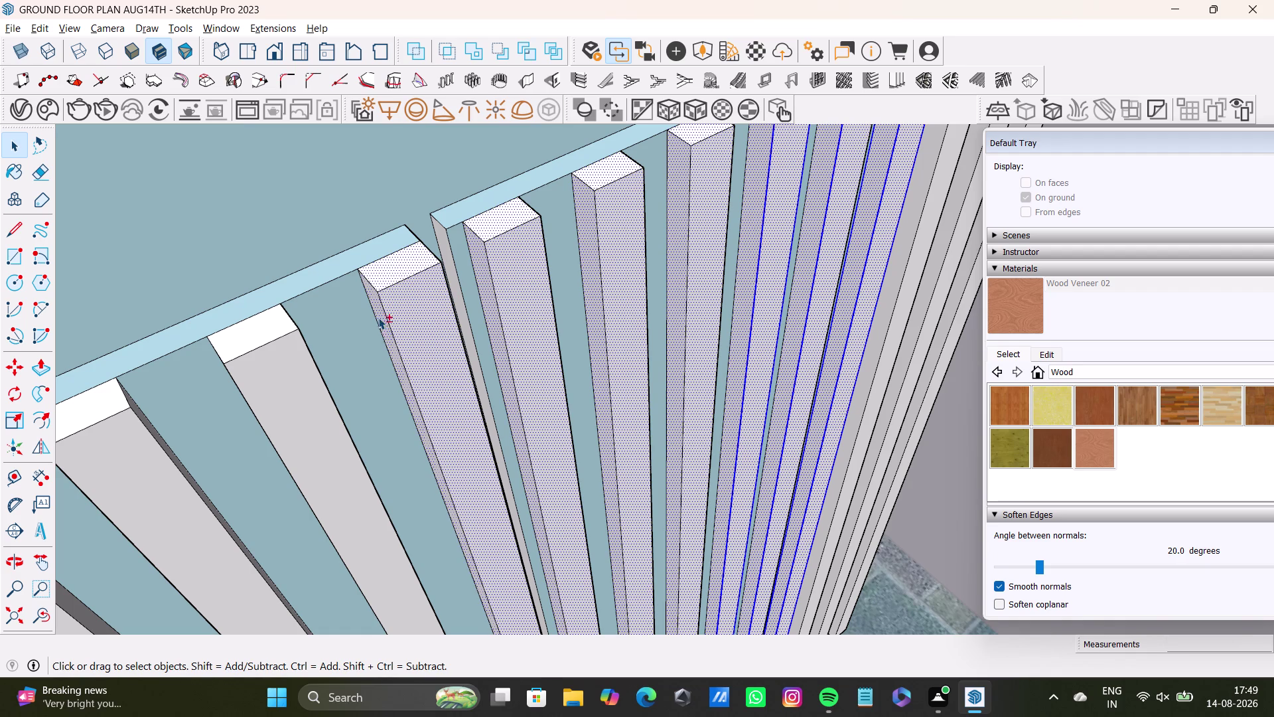
drag(224, 339, 233, 342)
click(265, 370)
click(249, 336)
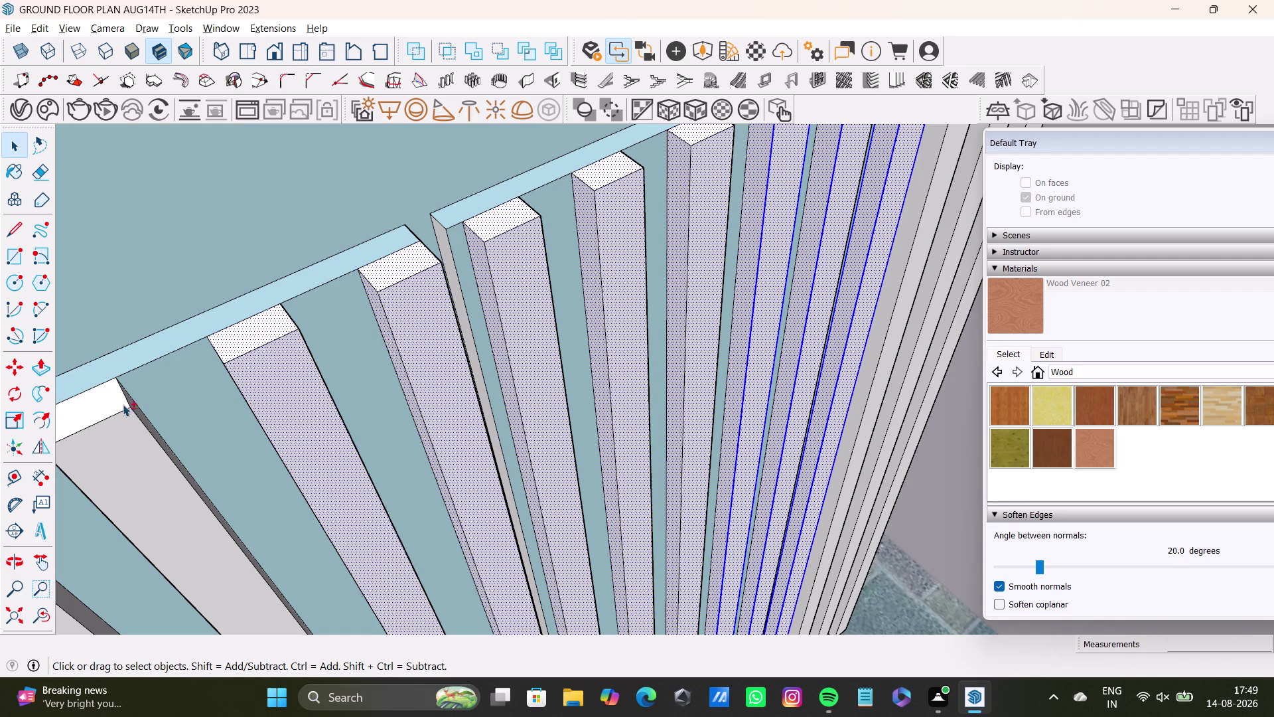
click(101, 409)
click(125, 449)
Zoom in and add the left-hand slats, through the last slat on the left.
middle_drag(244, 478, 0, 418)
scroll(up, 3)
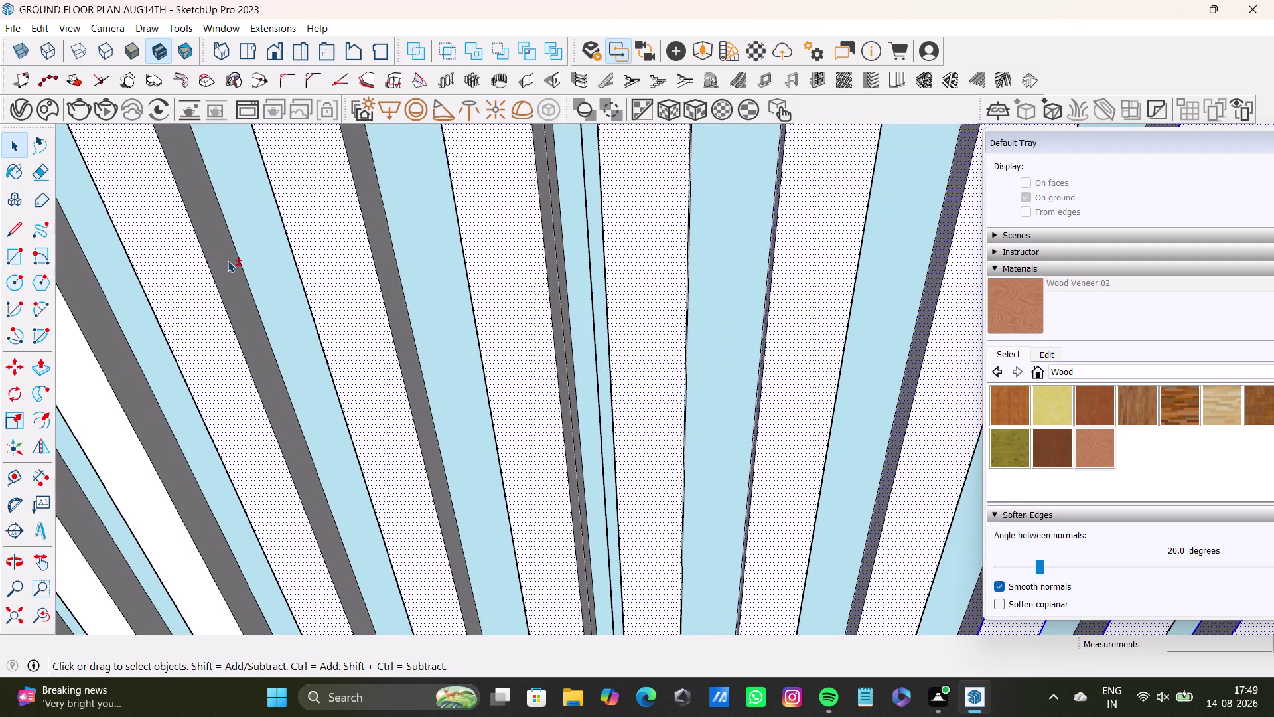
click(228, 260)
click(391, 289)
click(560, 318)
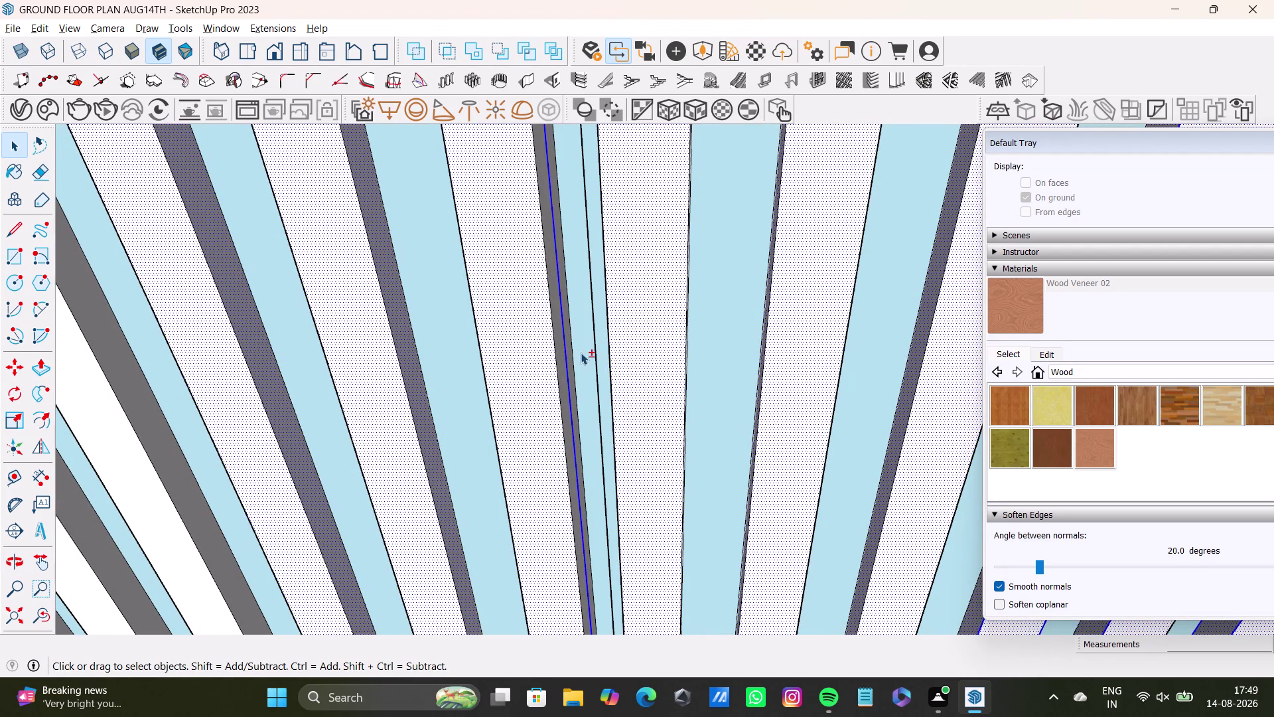
click(569, 346)
scroll(down, 3)
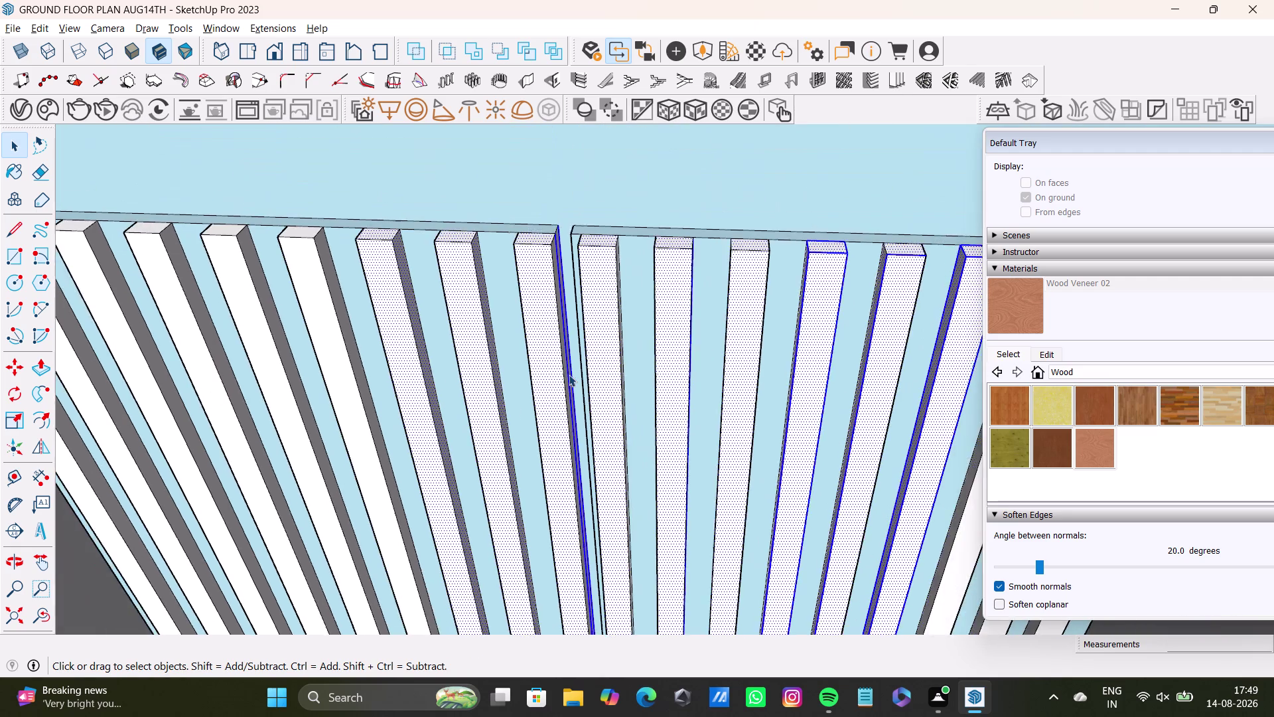
middle_drag(570, 372, 426, 395)
scroll(up, 3)
click(574, 236)
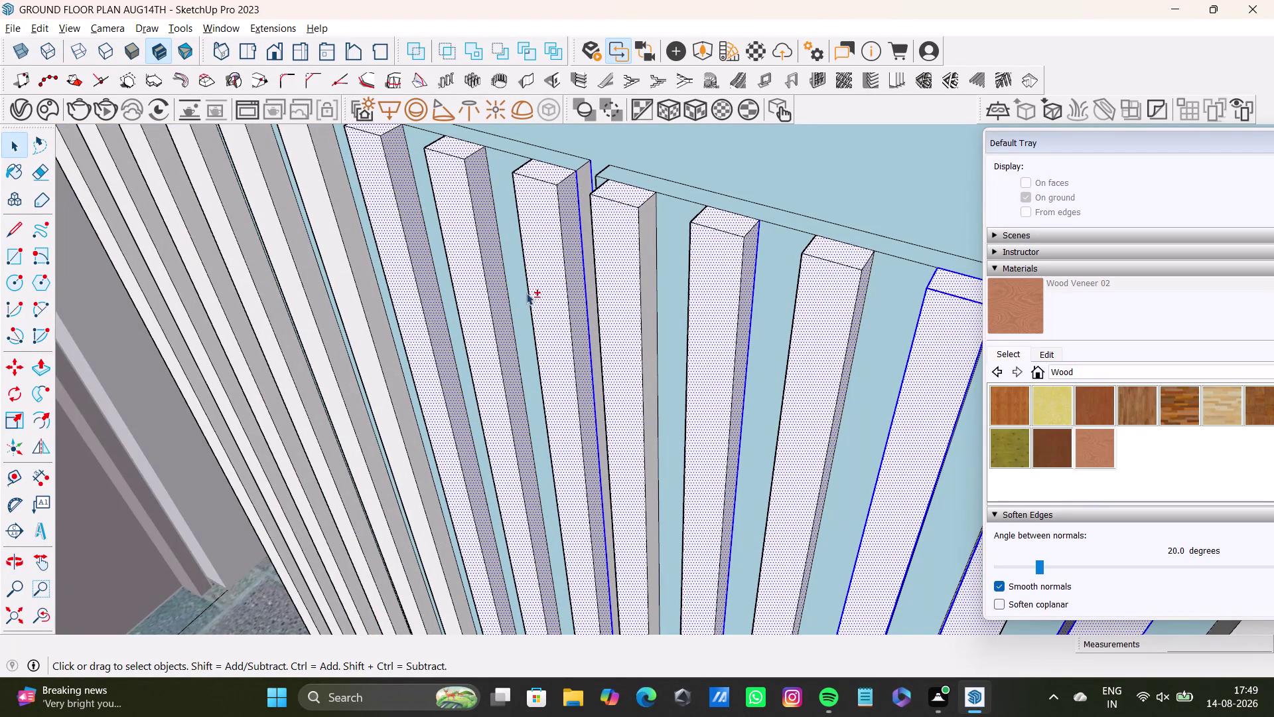
click(650, 255)
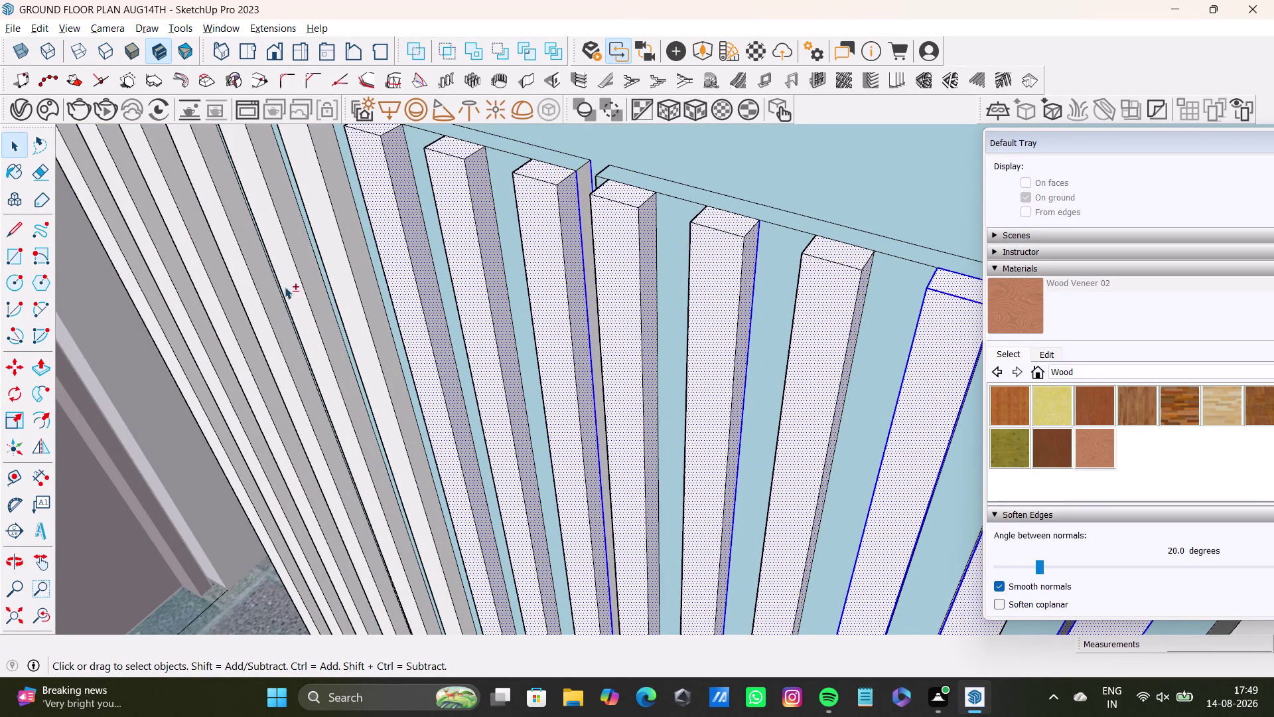
scroll(down, 3)
middle_drag(254, 281, 424, 367)
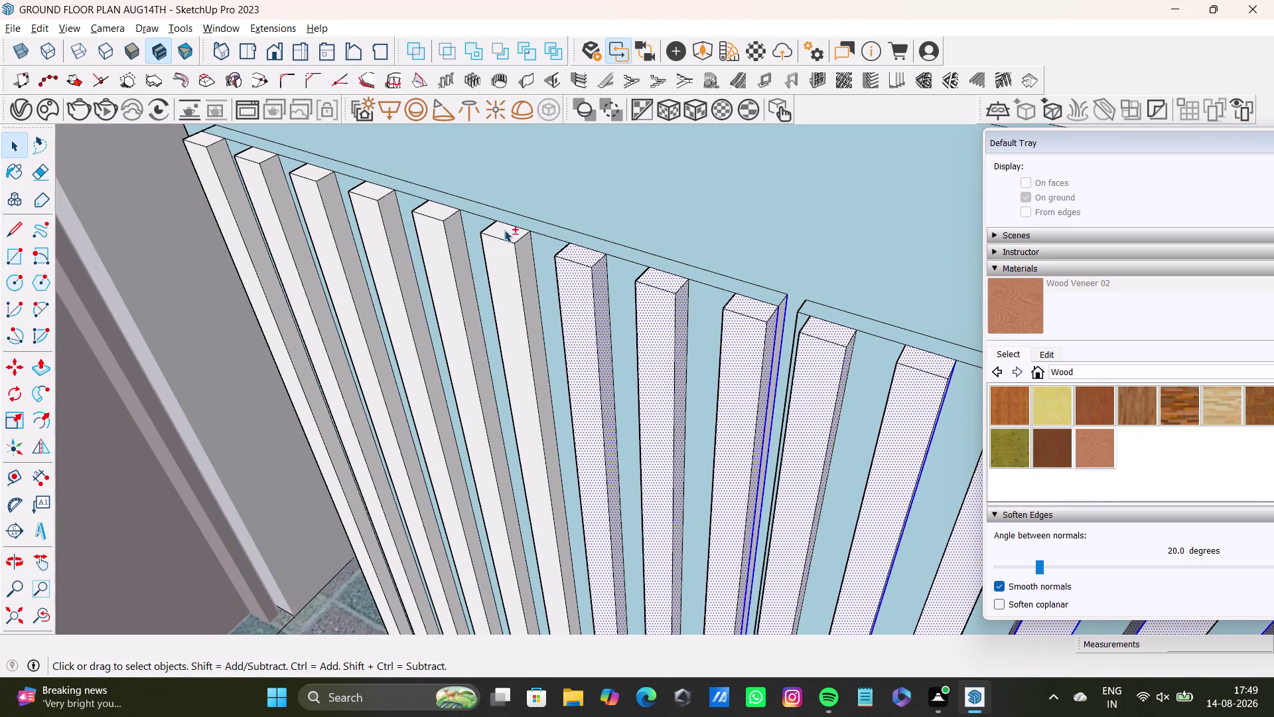
click(504, 230)
click(505, 256)
click(524, 251)
click(432, 210)
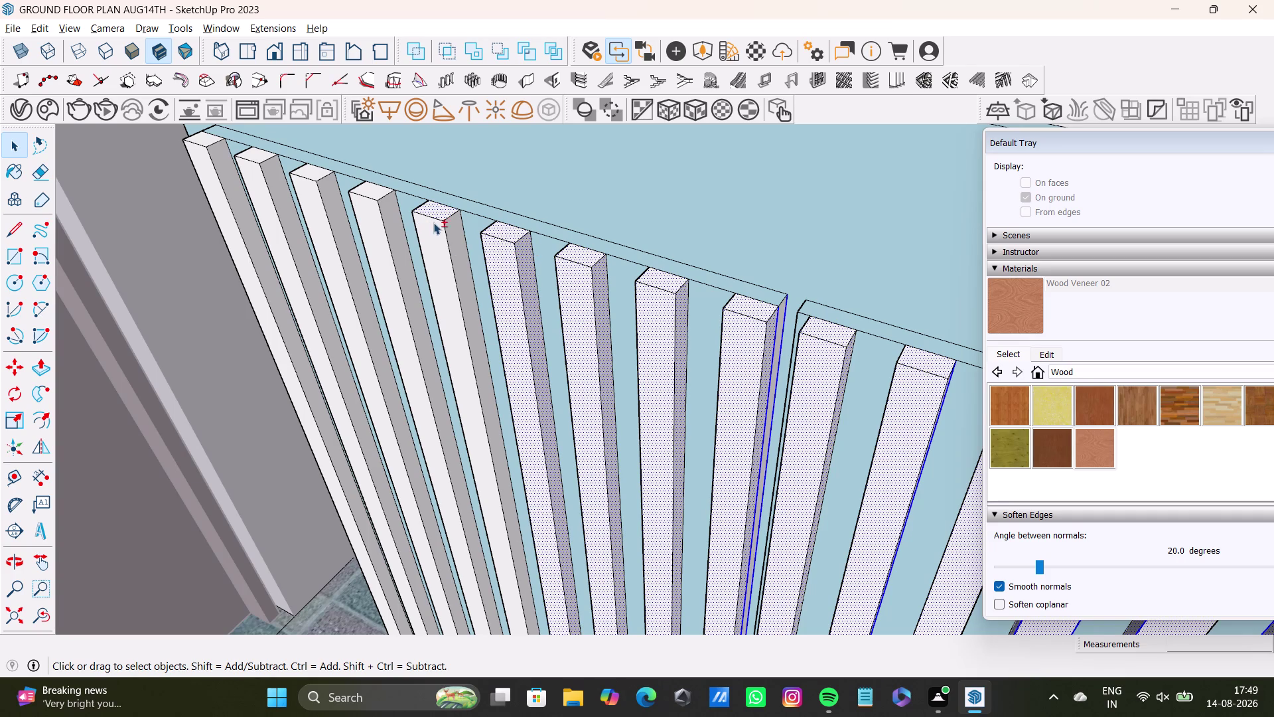
click(435, 238)
click(450, 234)
click(368, 187)
drag(367, 216, 377, 220)
click(391, 219)
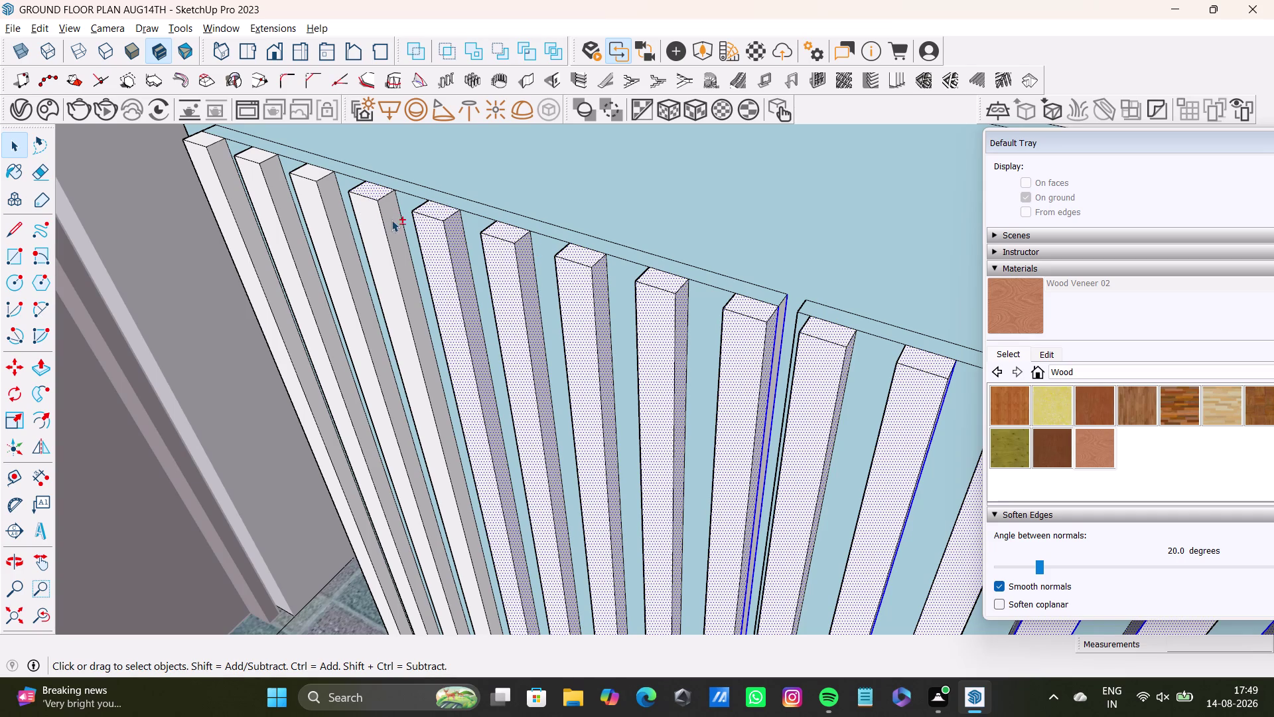
click(369, 222)
click(315, 173)
click(312, 193)
click(327, 194)
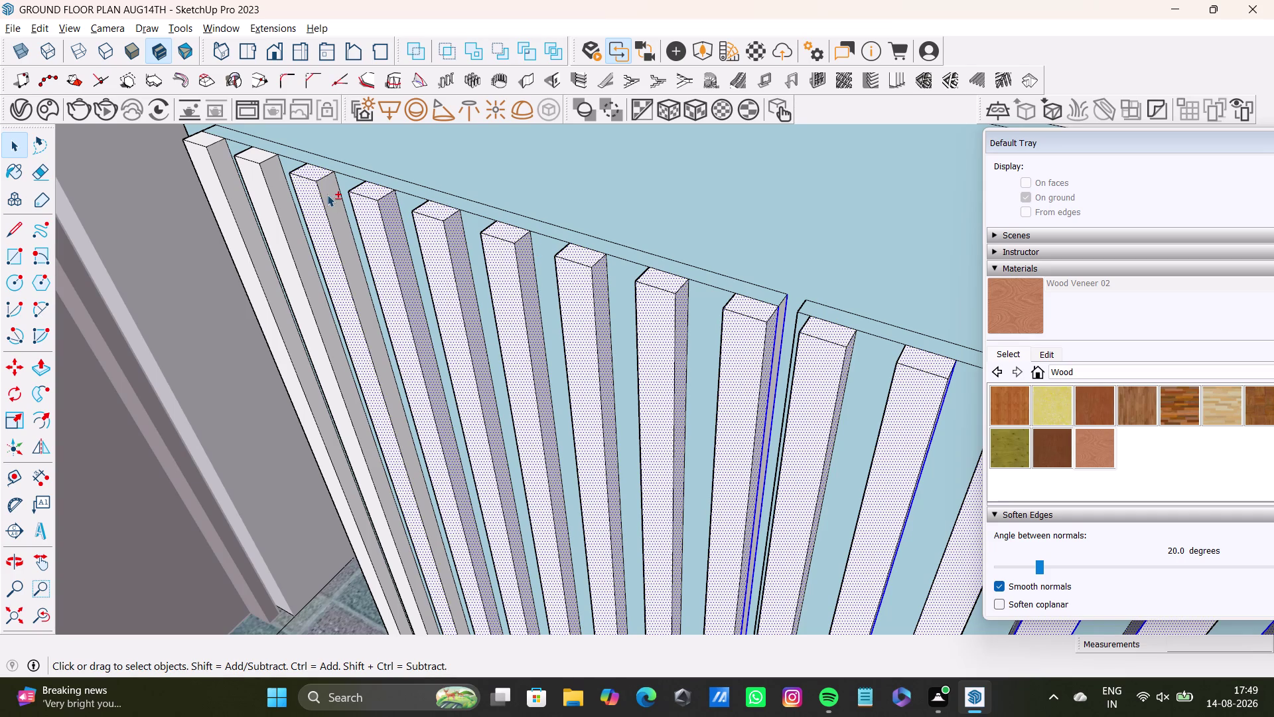
click(267, 149)
click(253, 167)
click(256, 155)
click(273, 170)
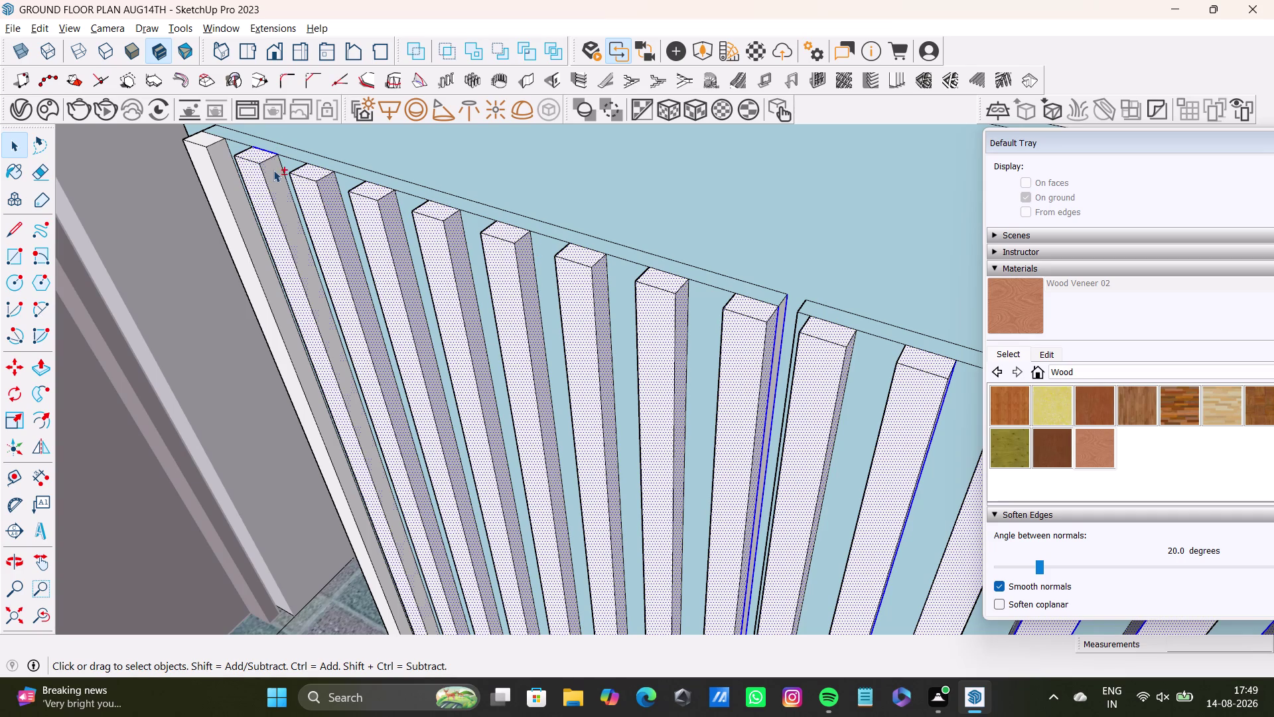
click(205, 136)
click(207, 162)
click(219, 162)
click(211, 138)
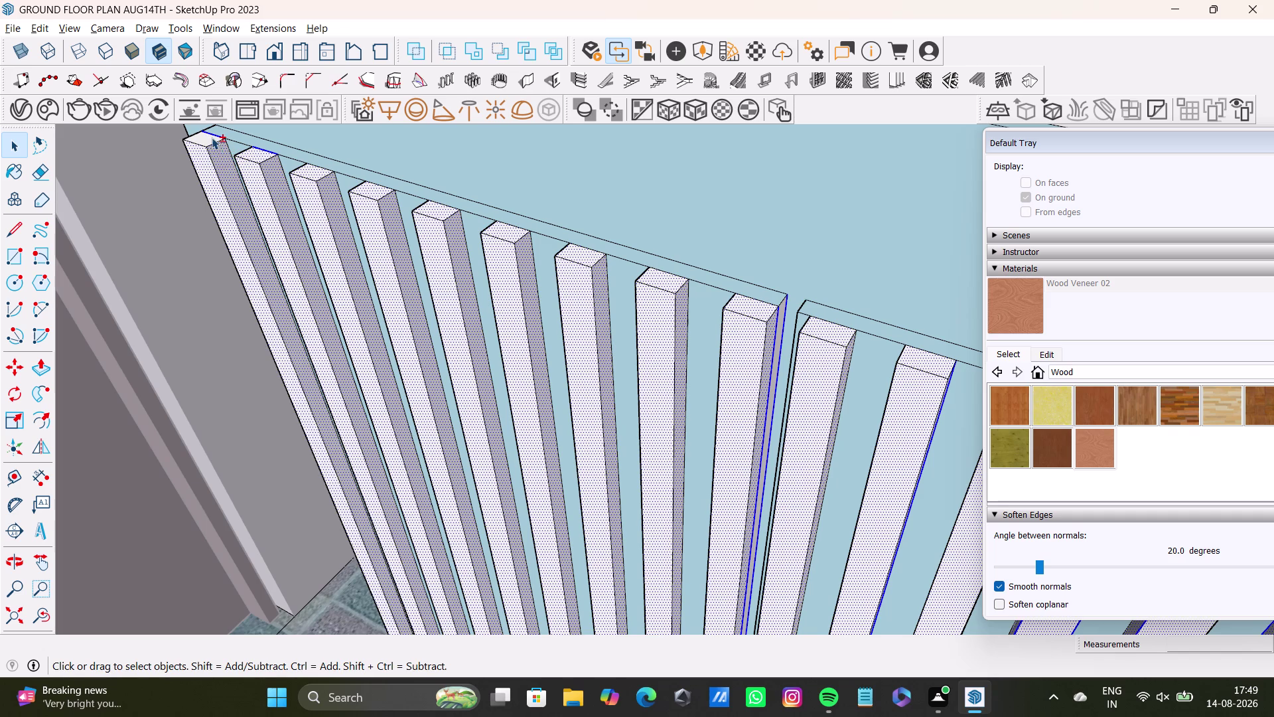
Add the remaining middle slats and the outermost end slat to the selection.
middle_drag(324, 295, 729, 314)
middle_drag(684, 385, 691, 370)
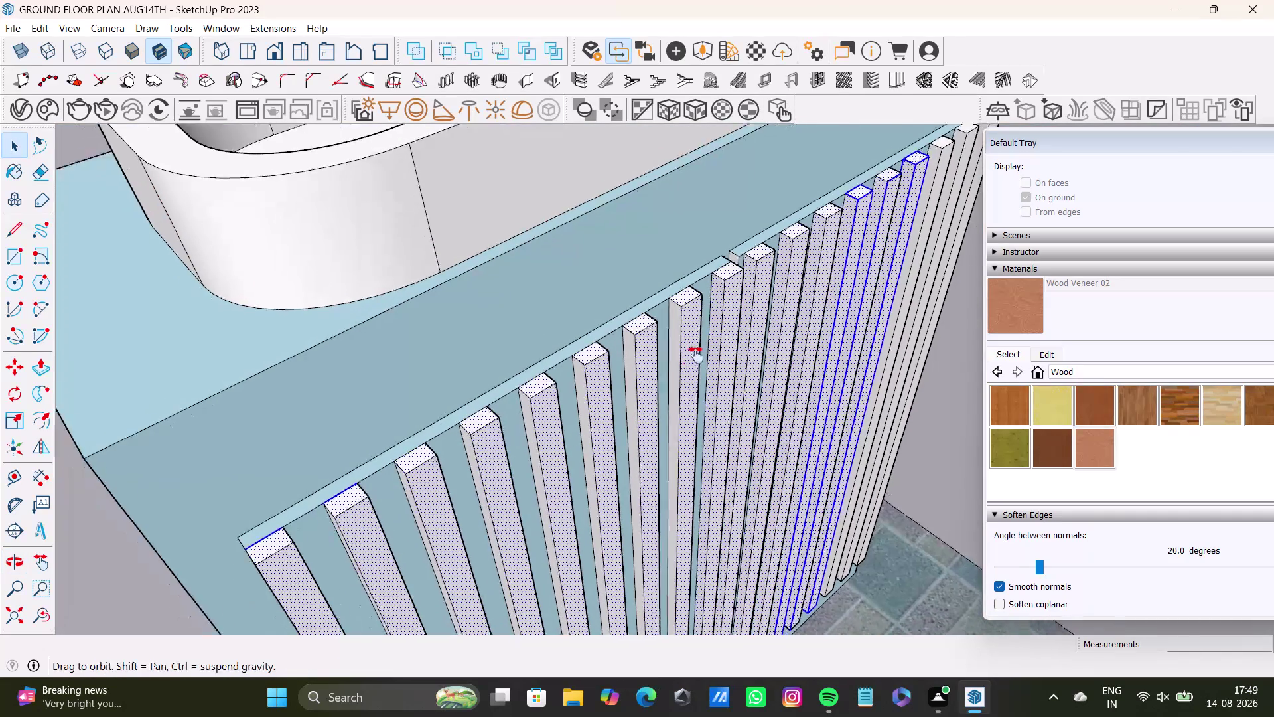
middle_drag(692, 369, 710, 260)
click(694, 230)
click(653, 248)
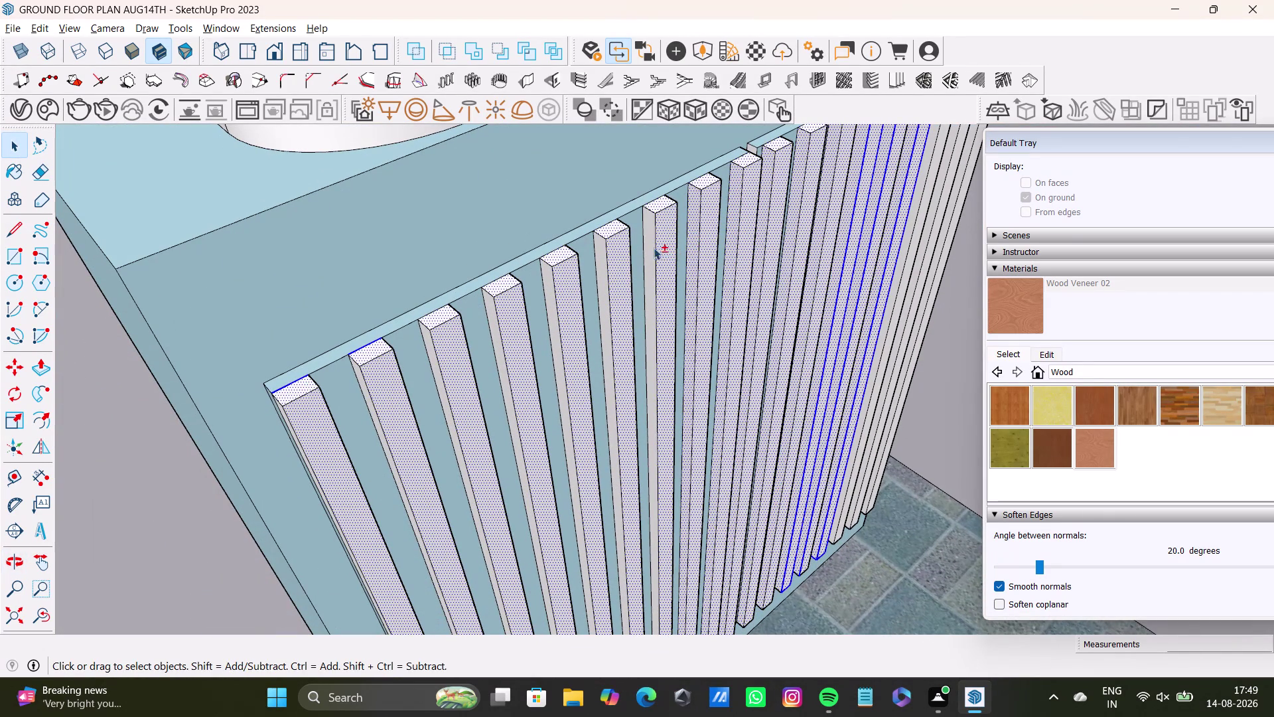
click(603, 264)
click(645, 230)
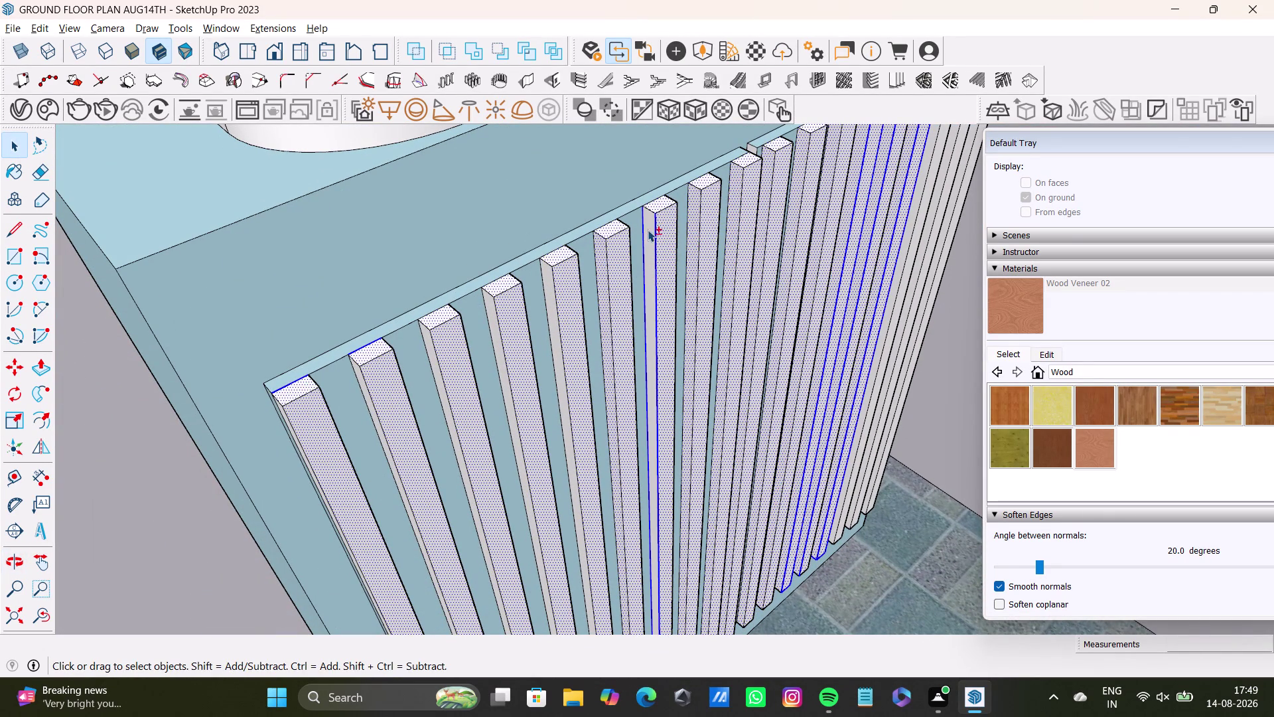
click(650, 242)
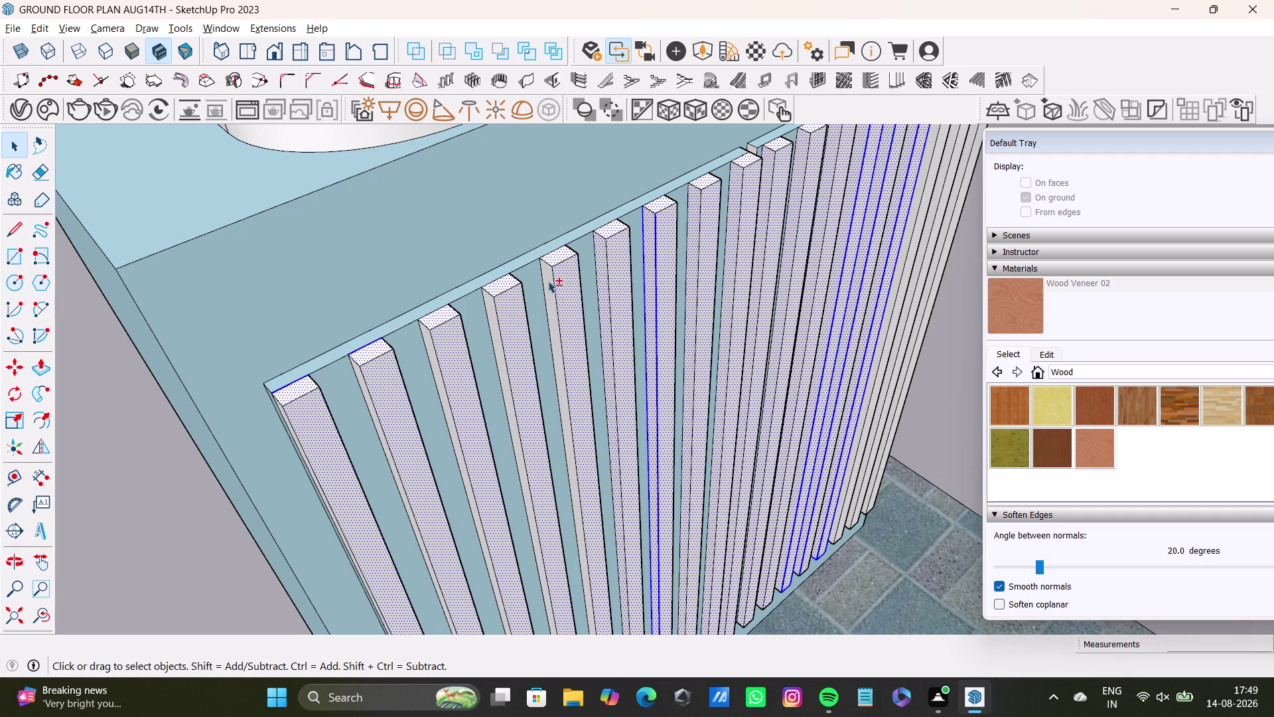
click(548, 281)
click(501, 326)
click(494, 326)
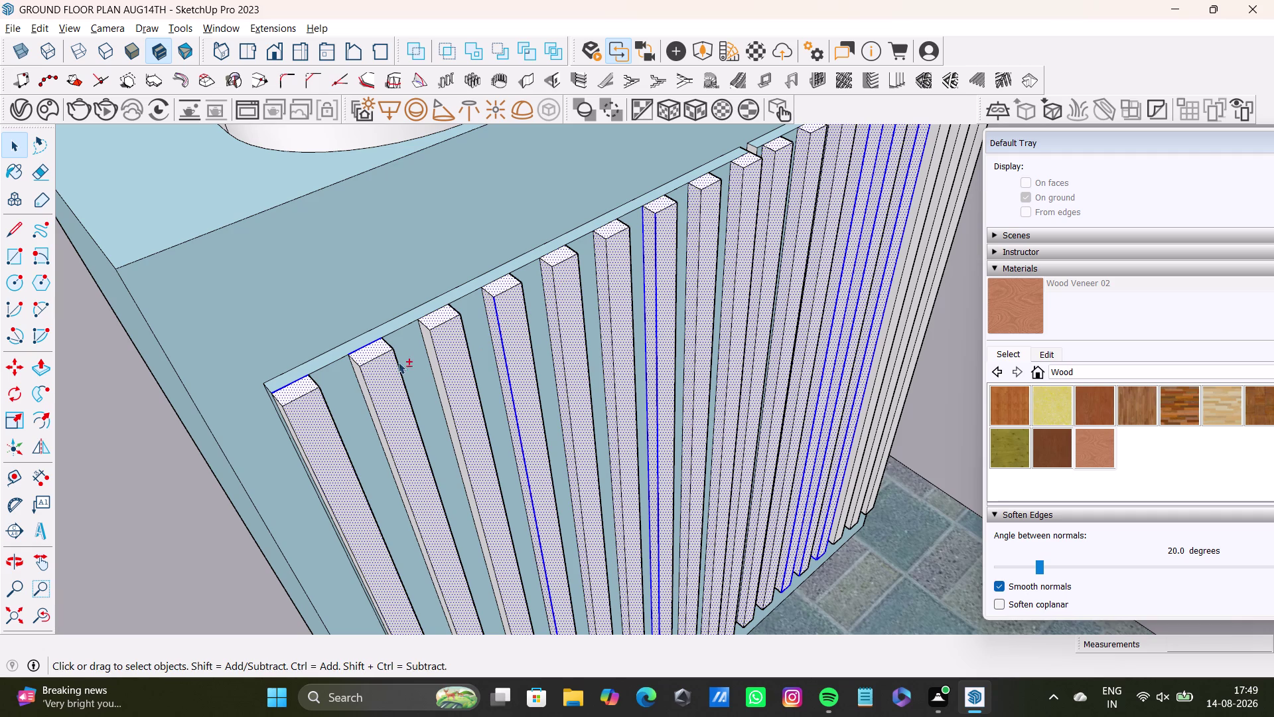
click(426, 340)
click(362, 387)
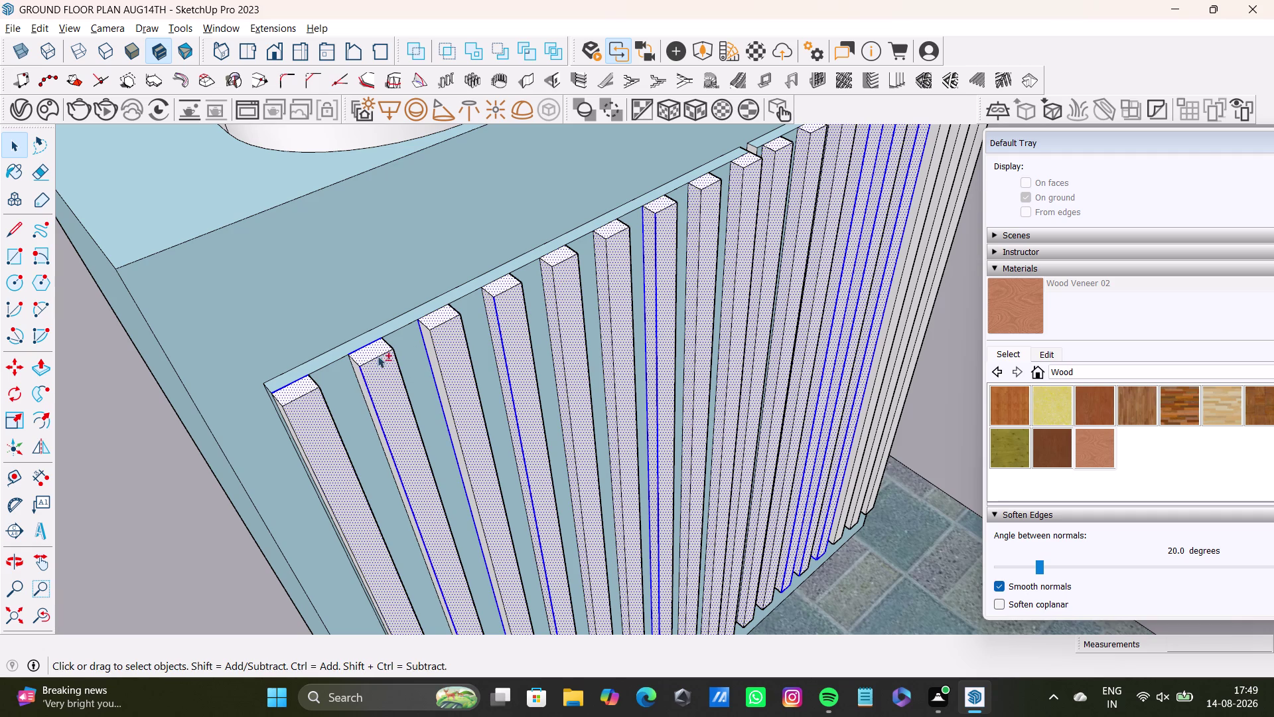
scroll(up, 3)
click(356, 368)
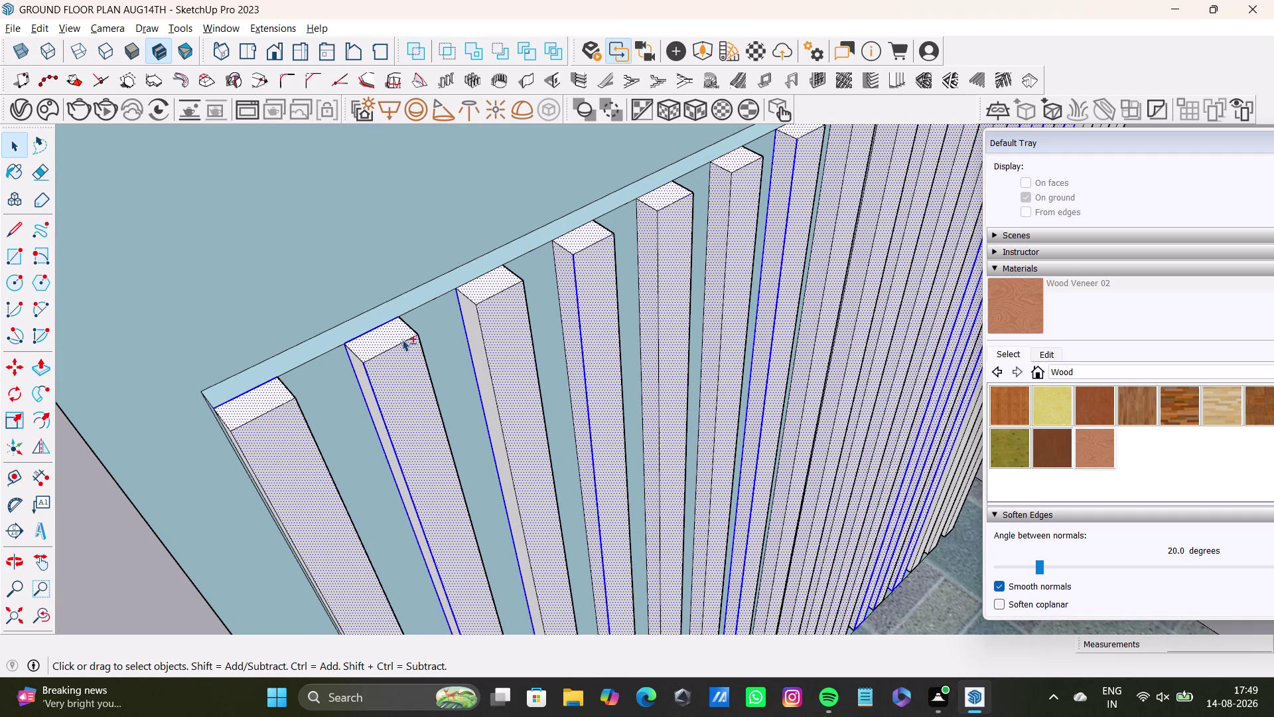
click(471, 315)
click(361, 373)
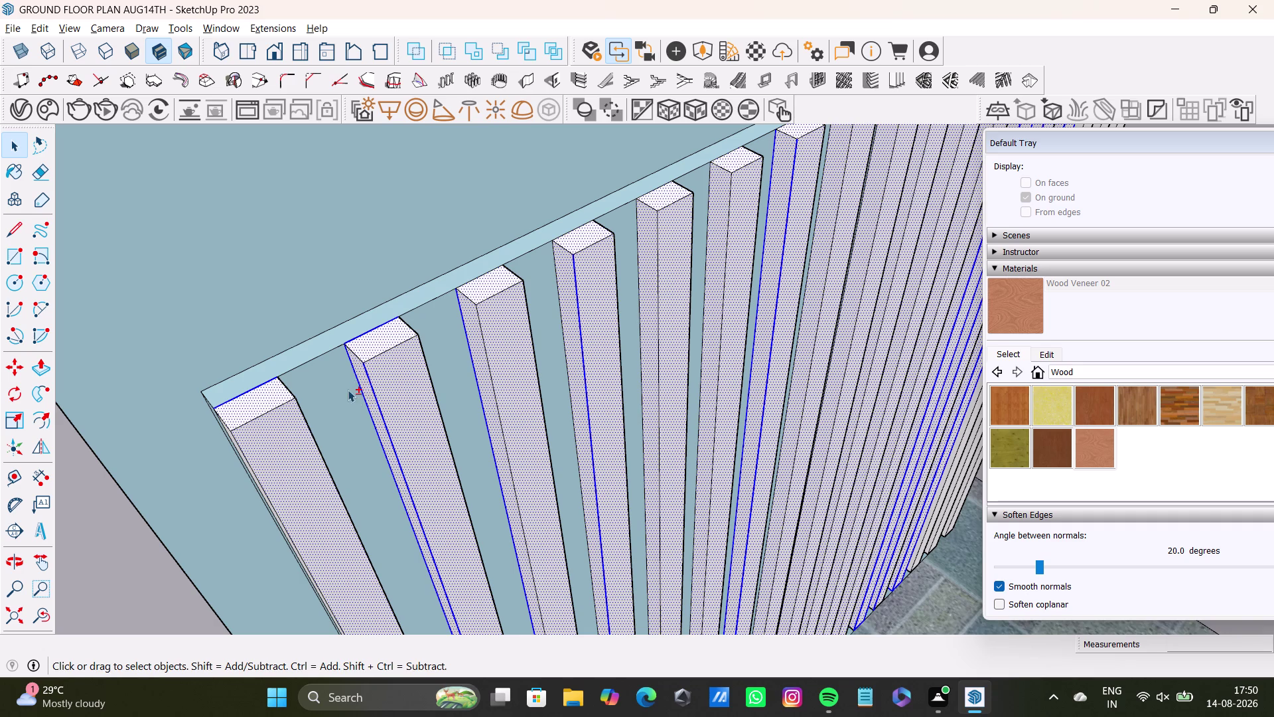
middle_drag(378, 407, 469, 285)
middle_drag(343, 377, 421, 370)
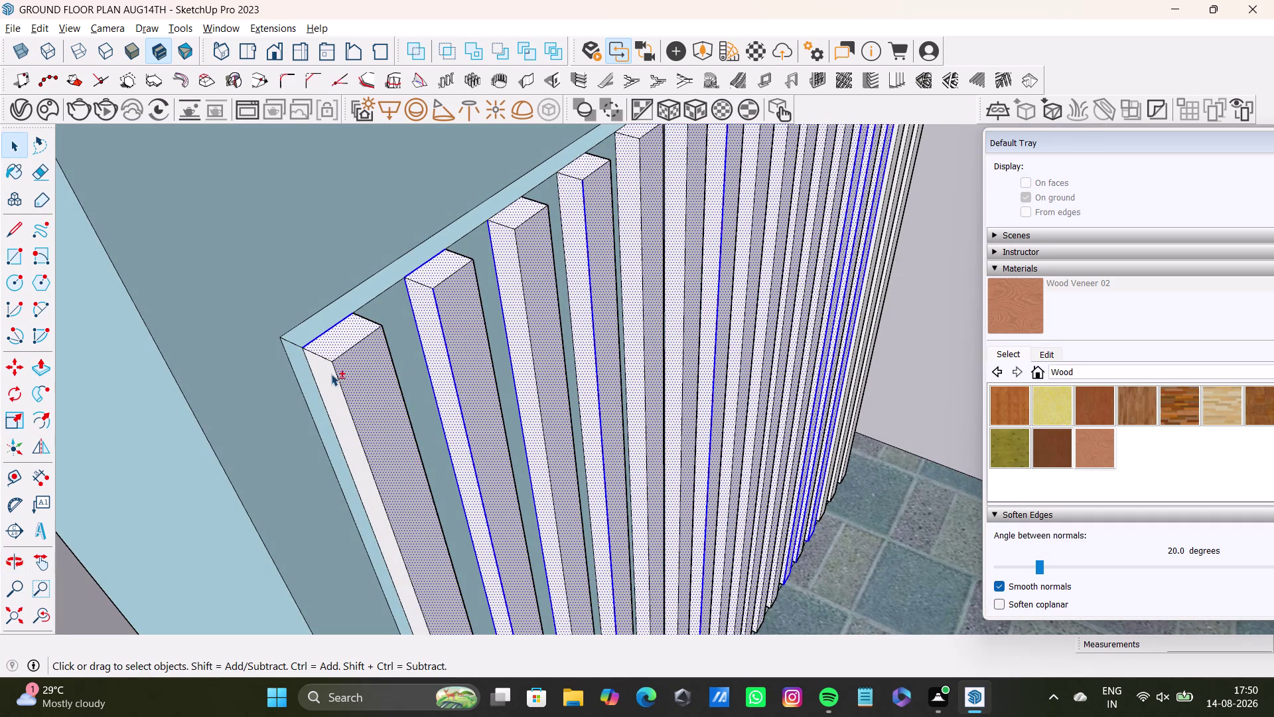
click(332, 373)
middle_drag(465, 359, 354, 338)
scroll(down, 3)
middle_drag(501, 318, 366, 374)
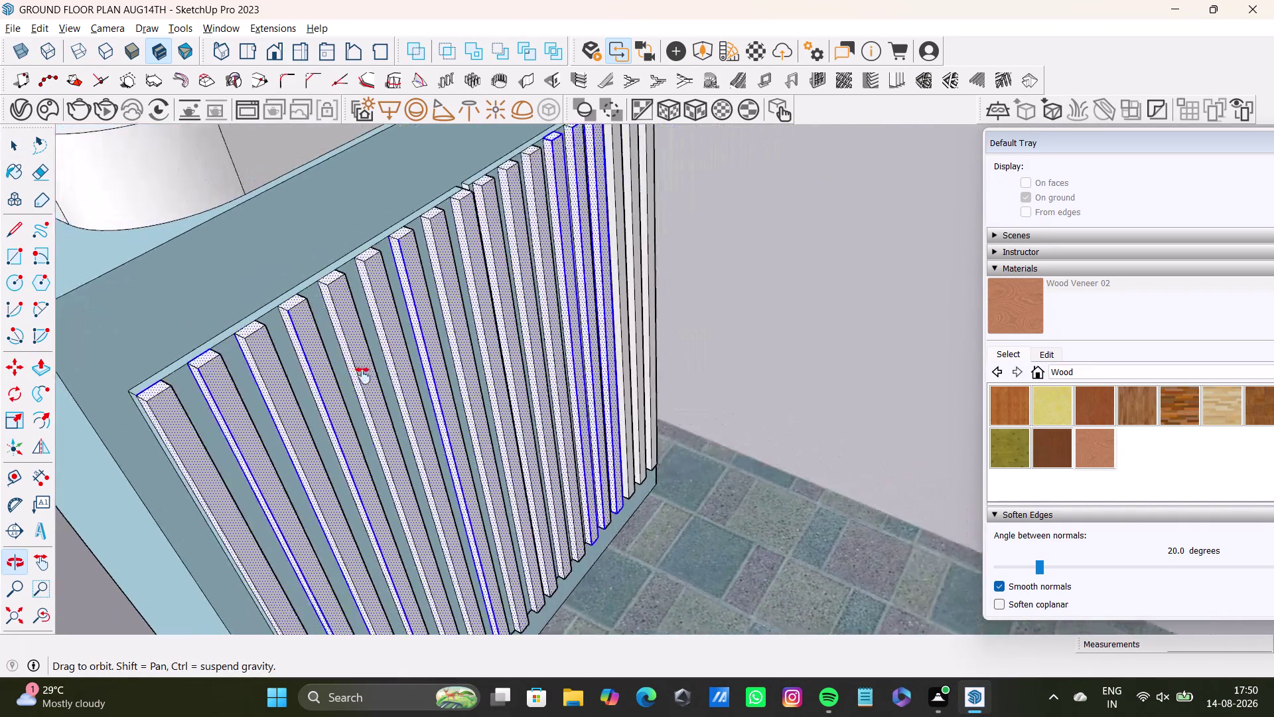
middle_drag(366, 374, 355, 466)
scroll(up, 3)
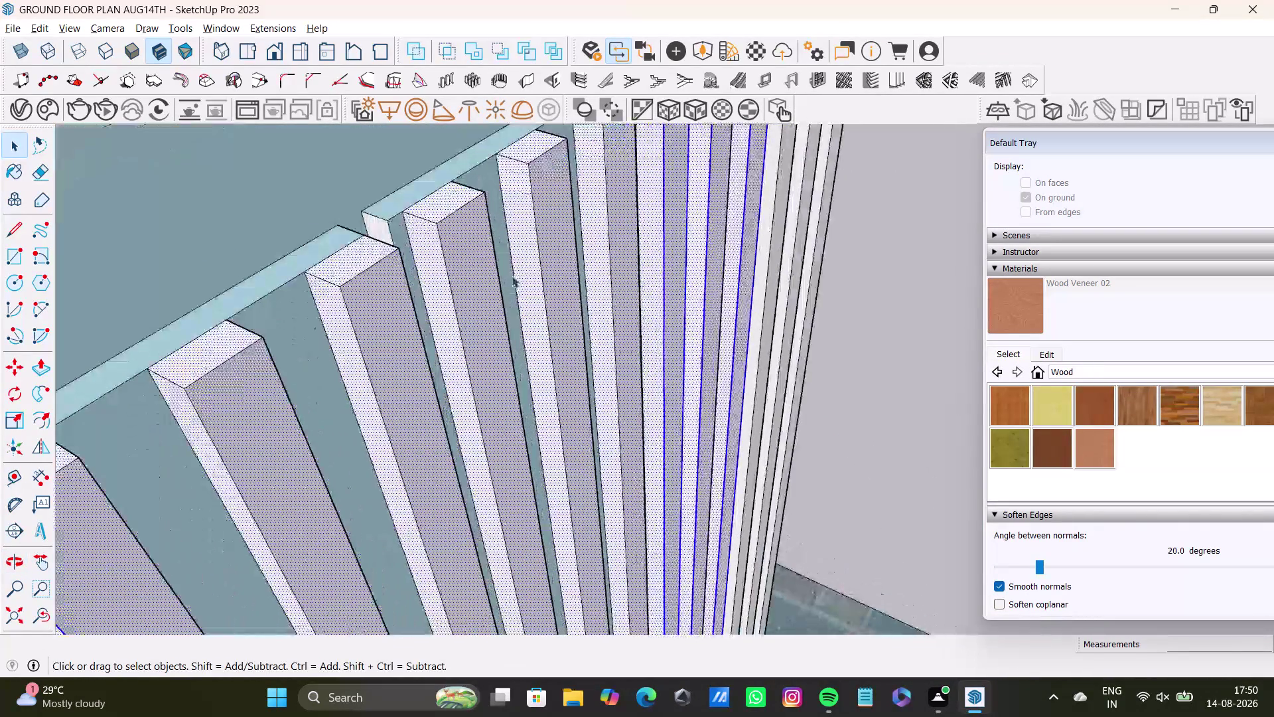
middle_drag(513, 275, 358, 447)
scroll(down, 3)
middle_drag(621, 285, 511, 345)
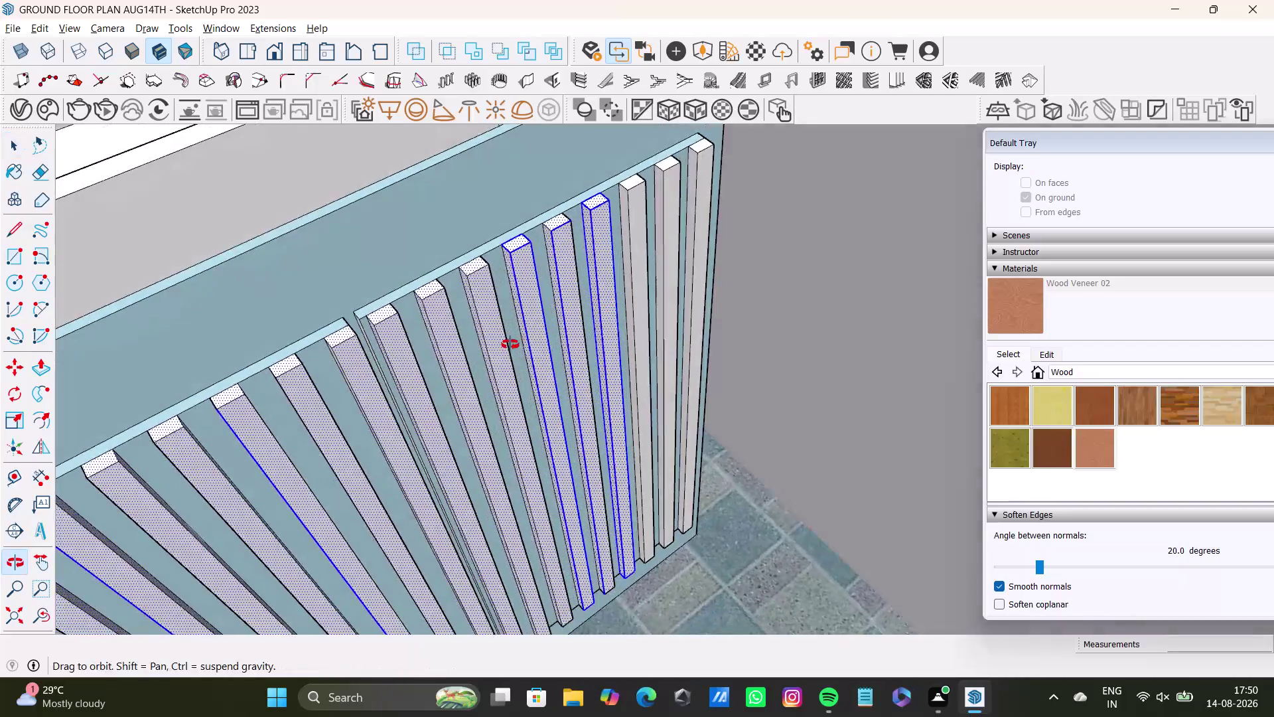
middle_drag(511, 346, 511, 342)
middle_drag(521, 328, 380, 417)
scroll(up, 3)
middle_drag(500, 321, 522, 305)
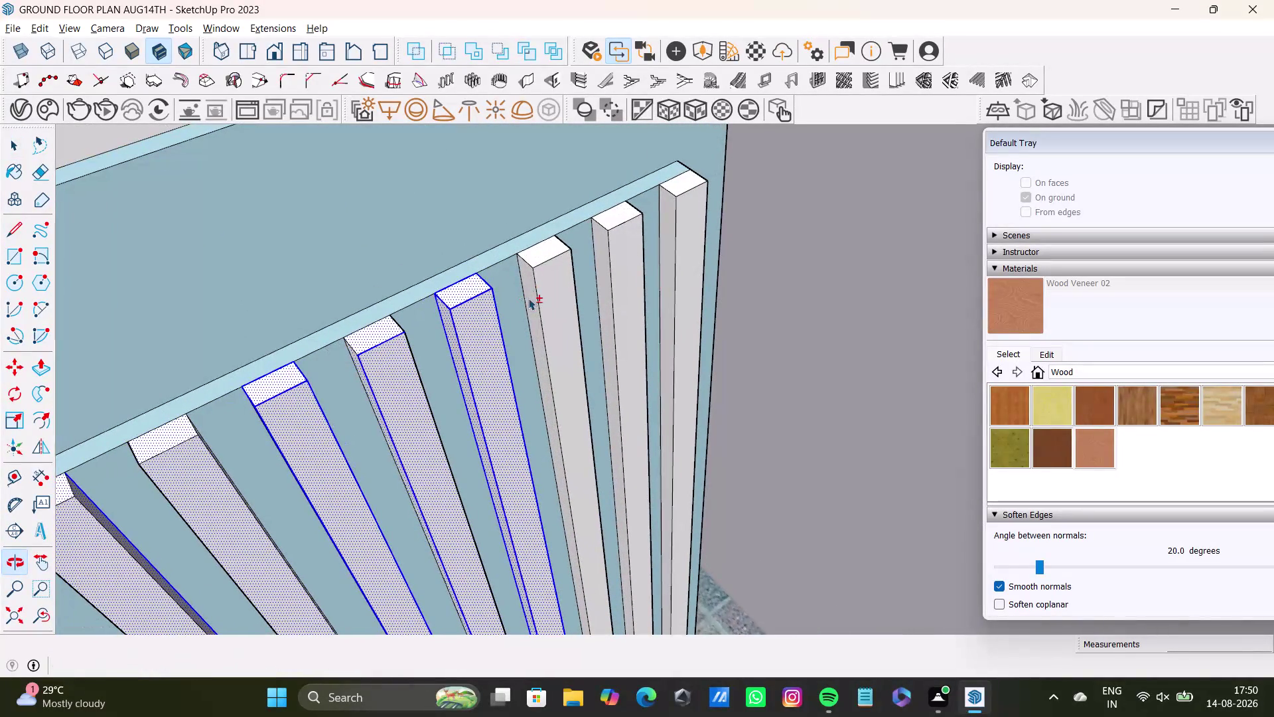
Add the far-side slats to the selection, up to the last end slat.
click(537, 256)
click(549, 282)
click(524, 284)
click(532, 285)
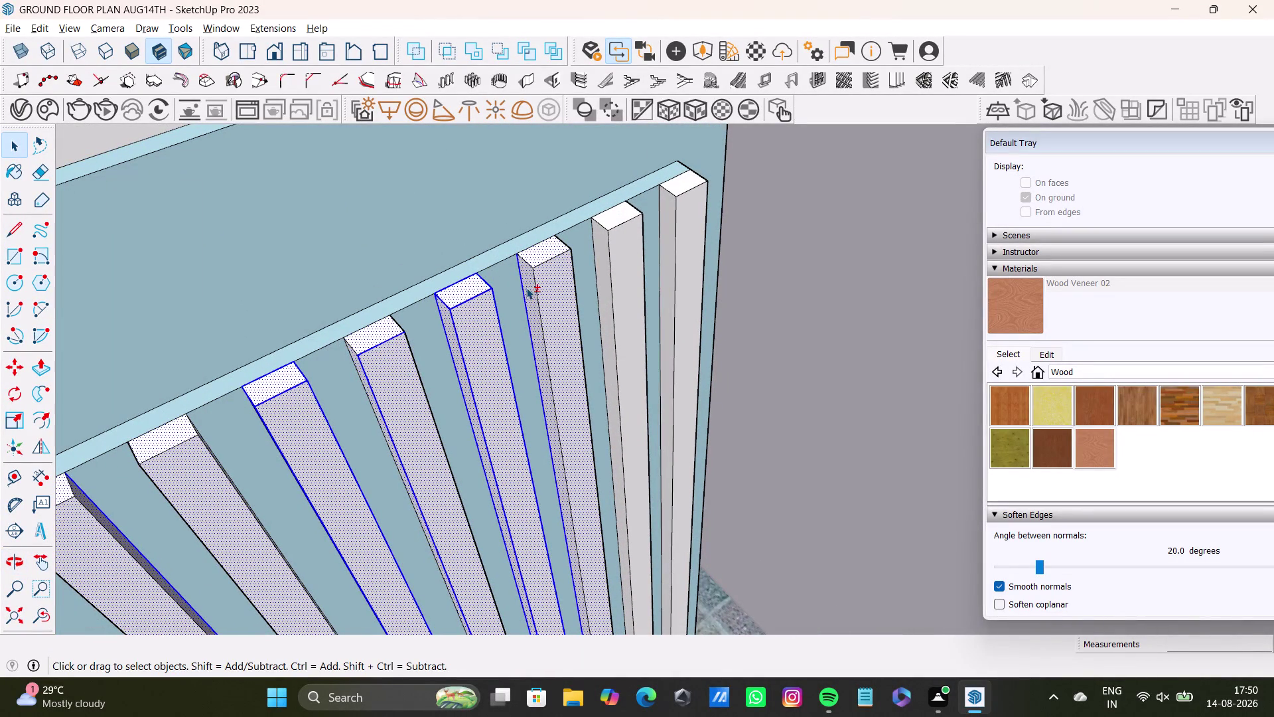
click(611, 214)
click(615, 247)
click(599, 250)
middle_drag(629, 305, 581, 327)
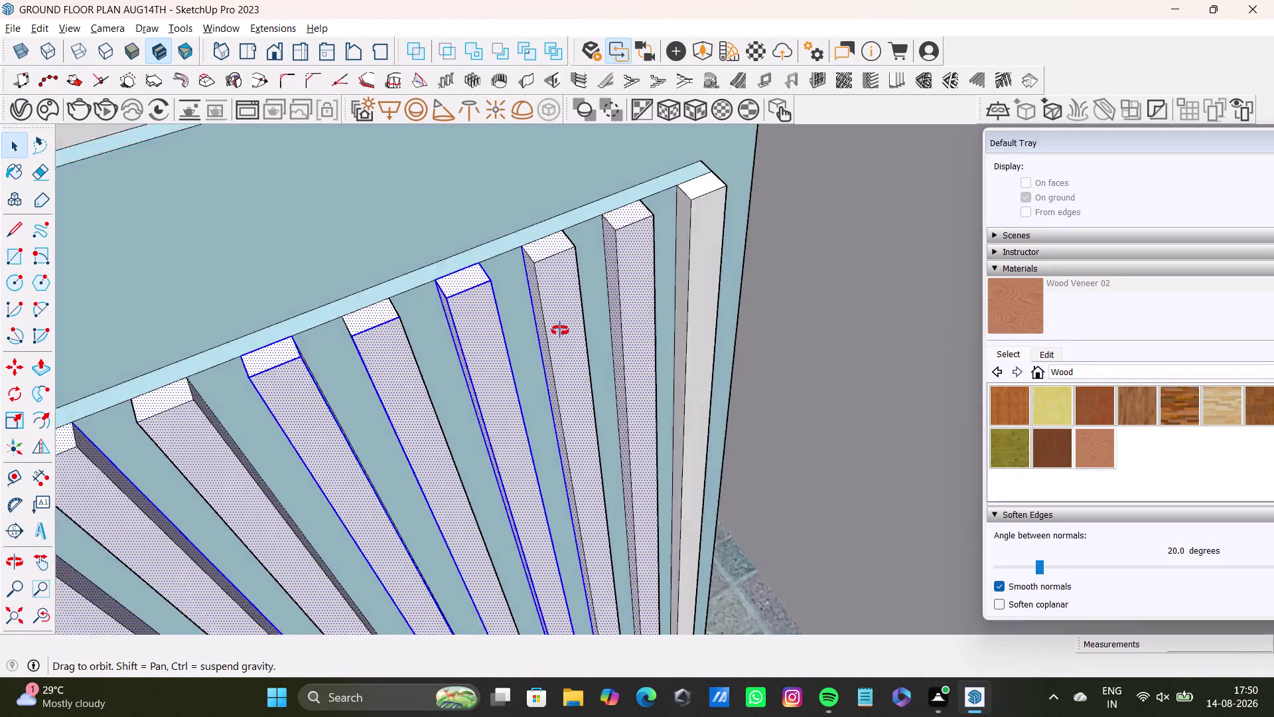
middle_drag(581, 327, 146, 222)
scroll(up, 3)
click(532, 167)
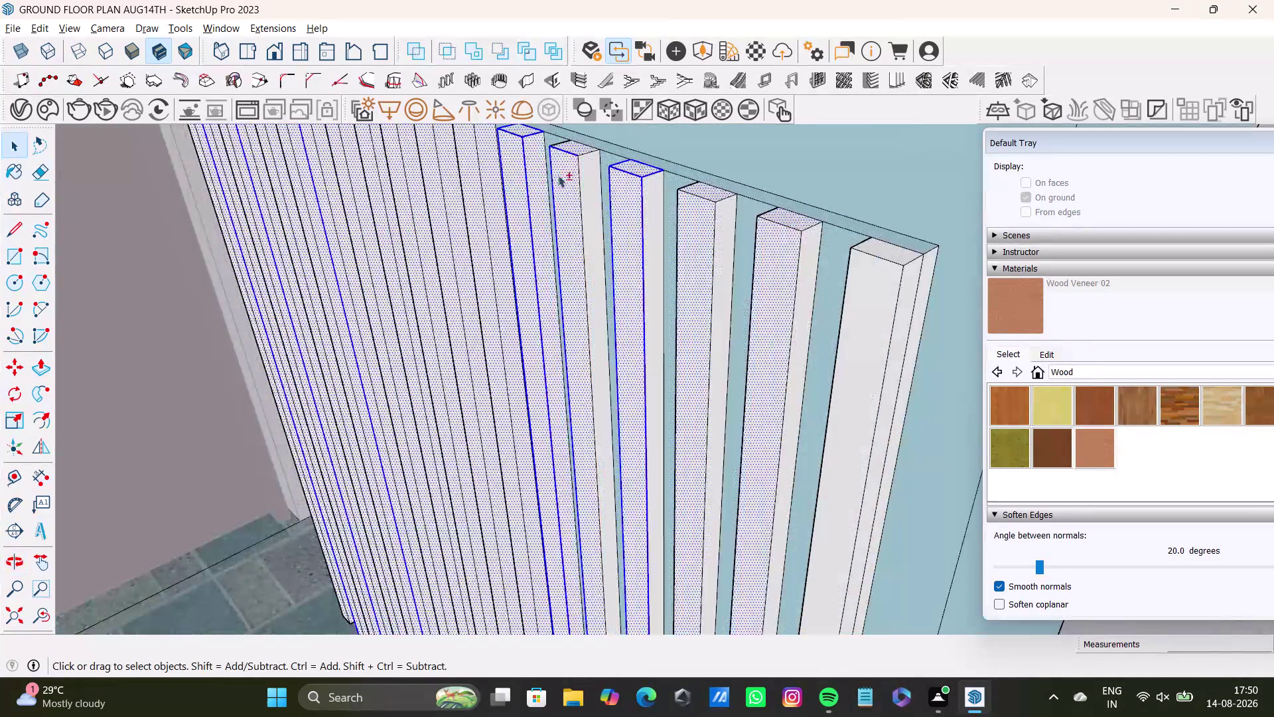
click(590, 185)
click(647, 205)
click(724, 231)
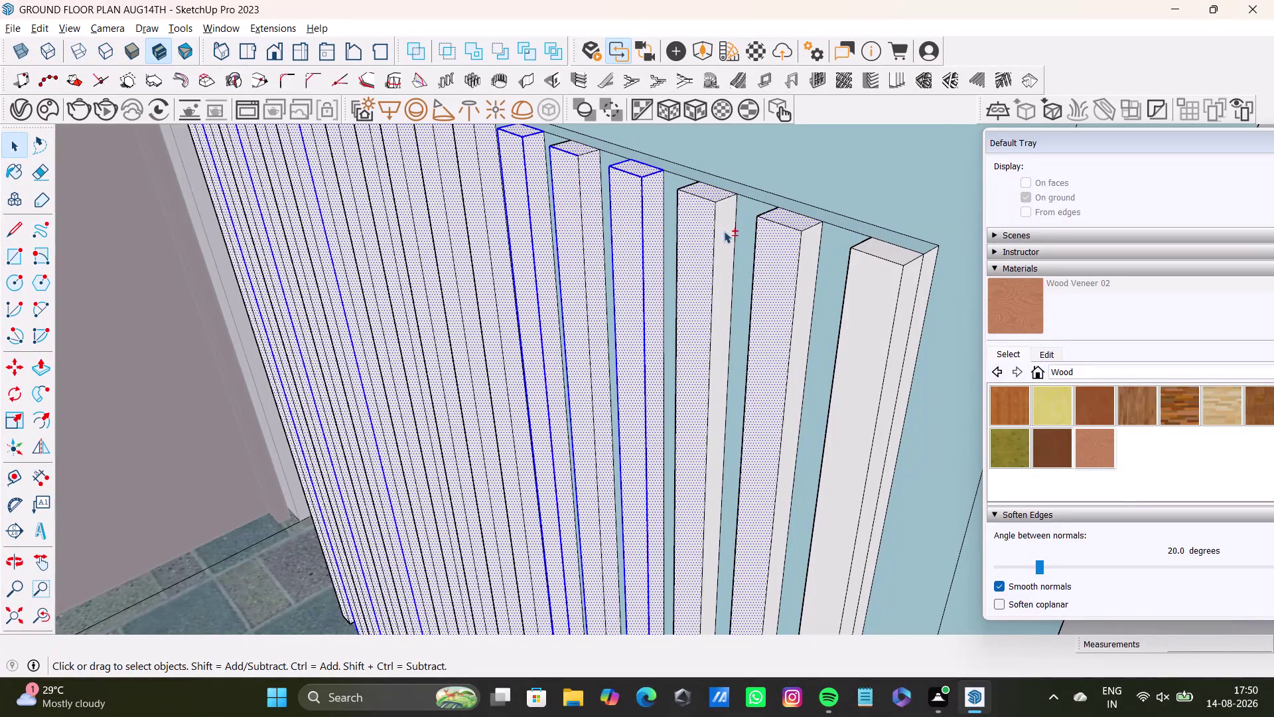
click(810, 266)
click(874, 276)
click(891, 251)
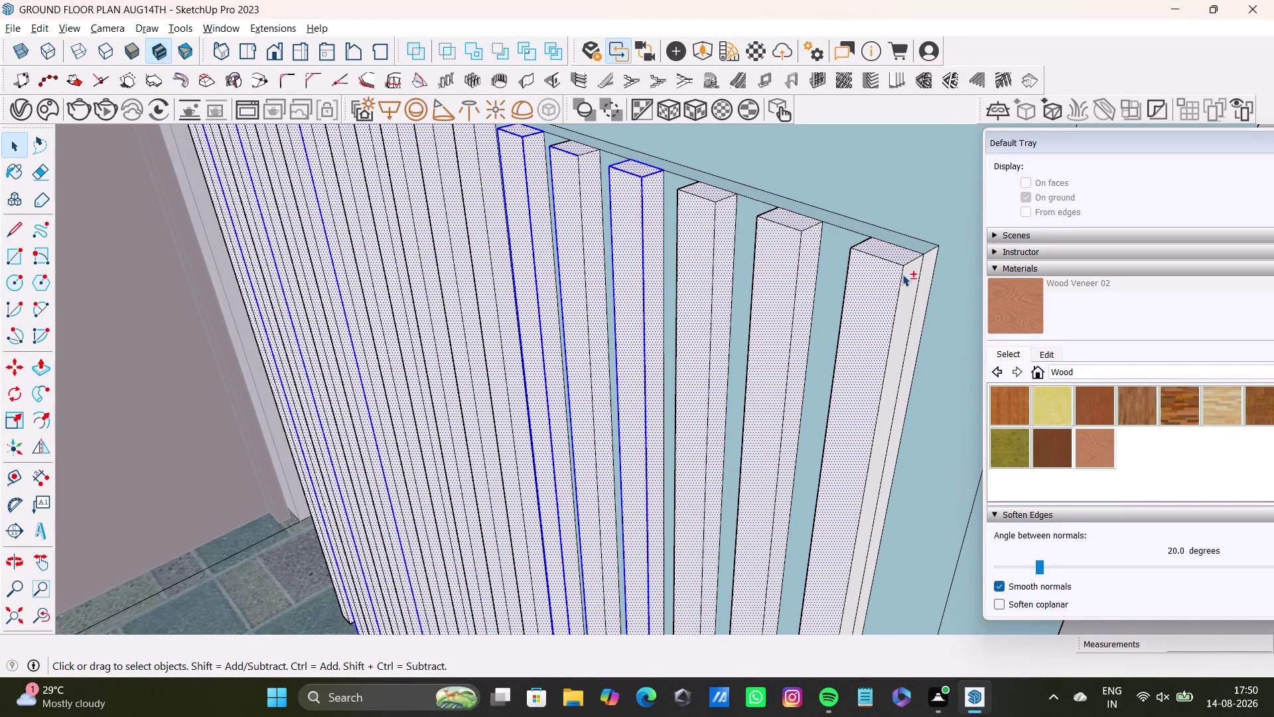
click(903, 279)
click(904, 319)
Check the slat selection, add one missed slat, and return to the previous view.
middle_drag(818, 400, 1035, 430)
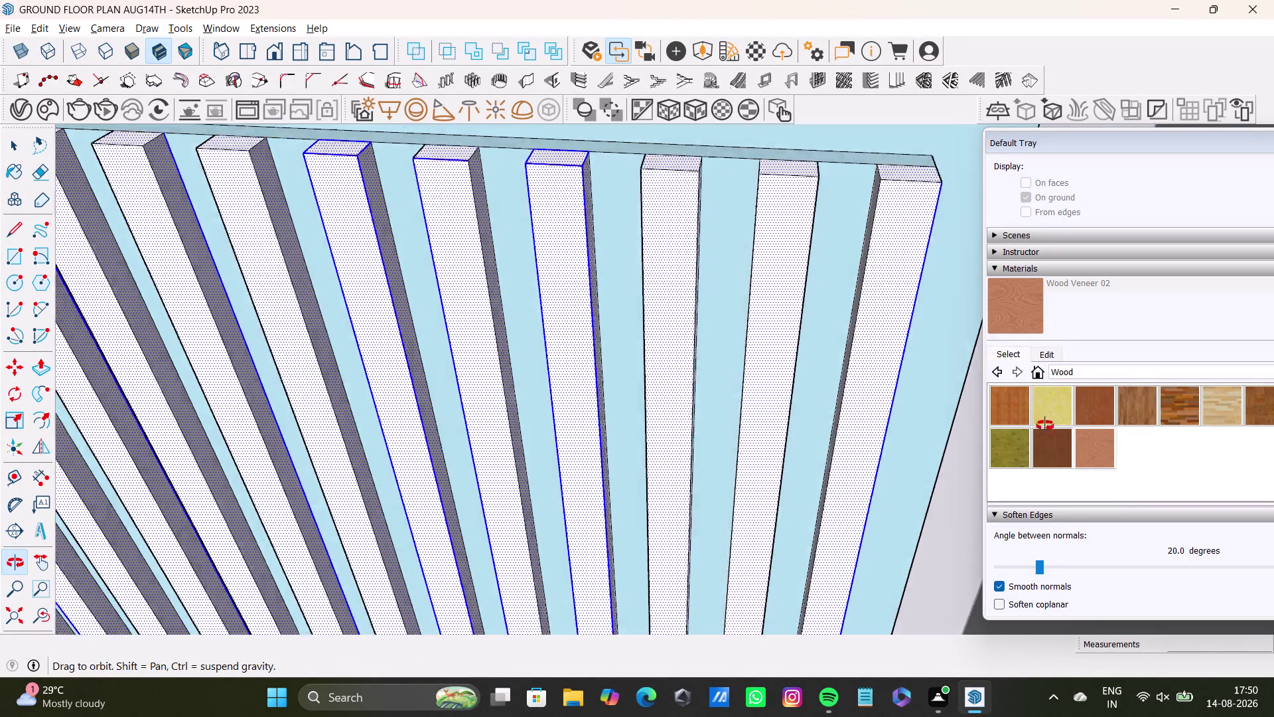
middle_drag(1036, 431, 1057, 414)
middle_drag(810, 337, 777, 421)
middle_drag(767, 425, 907, 384)
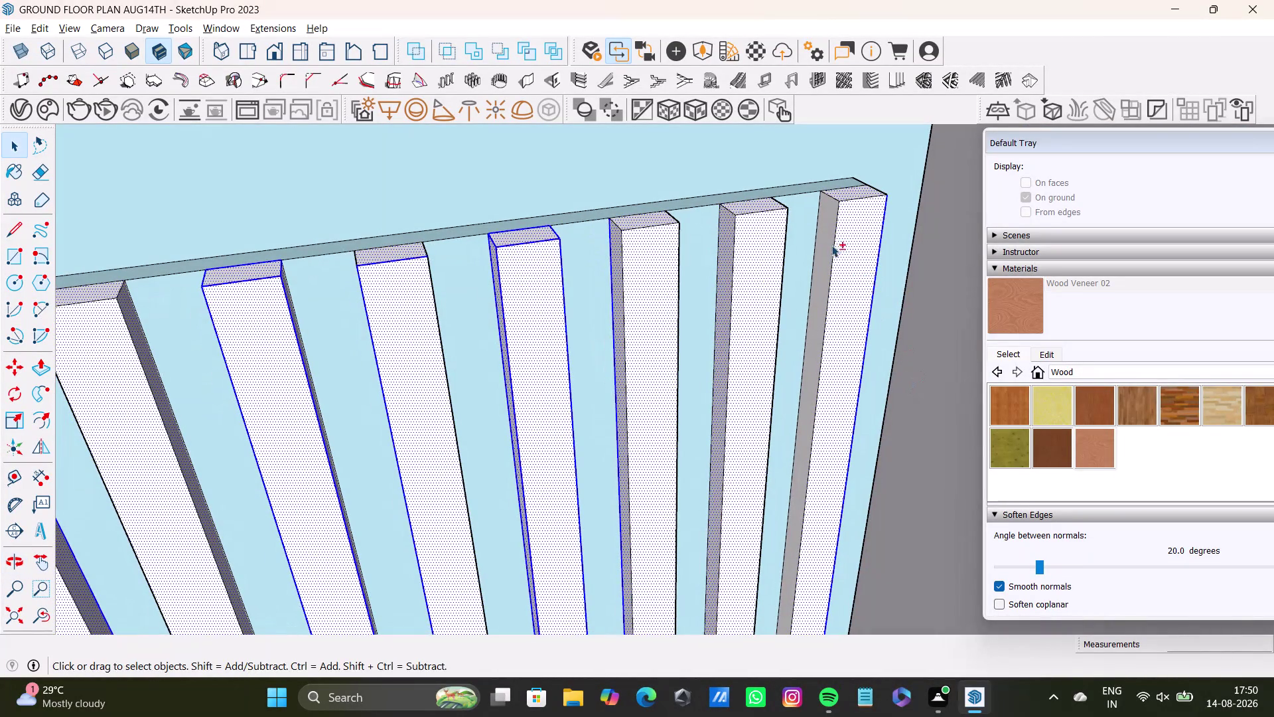
click(826, 245)
scroll(down, 3)
scroll(up, 3)
scroll(down, 3)
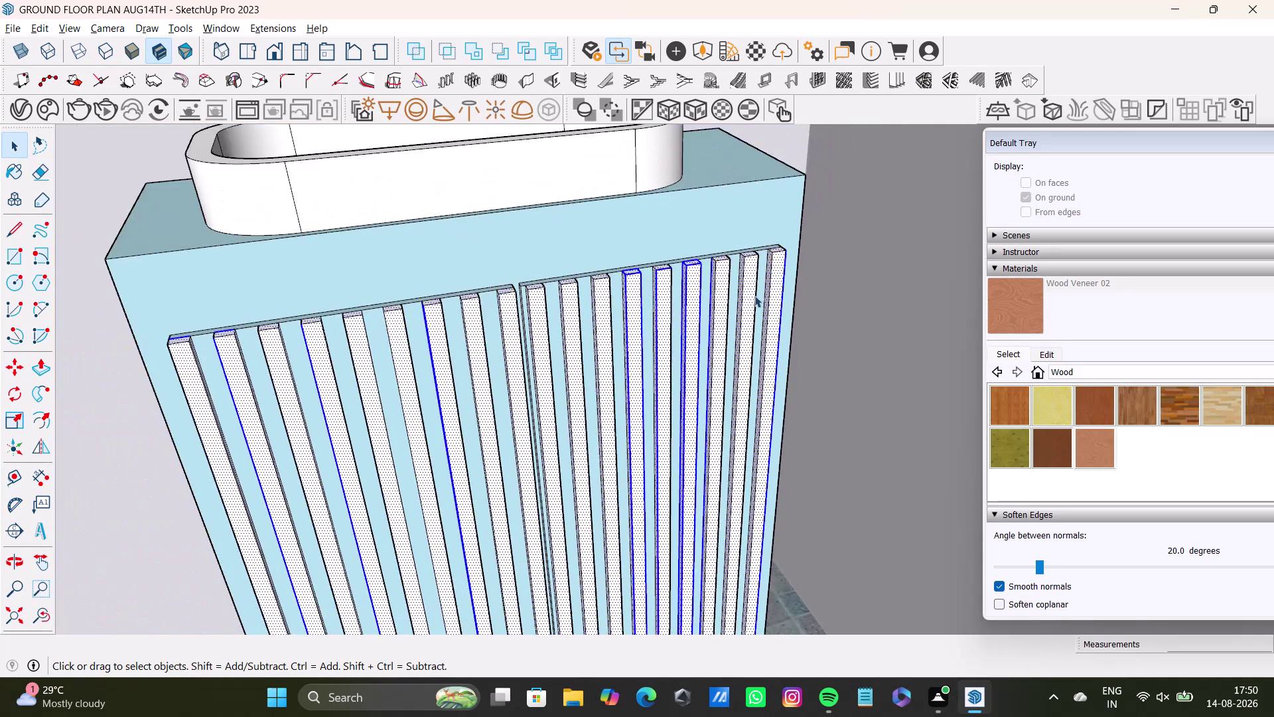
scroll(down, 3)
middle_drag(754, 295, 740, 277)
click(34, 626)
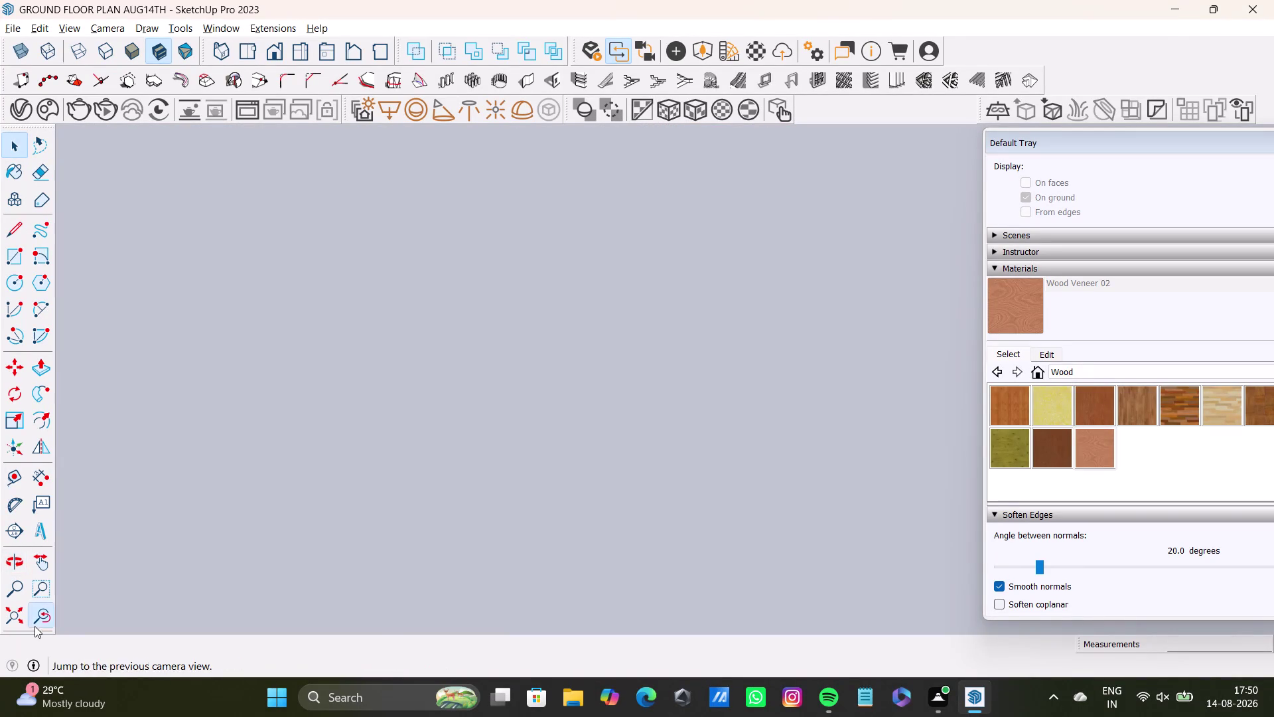
click(40, 615)
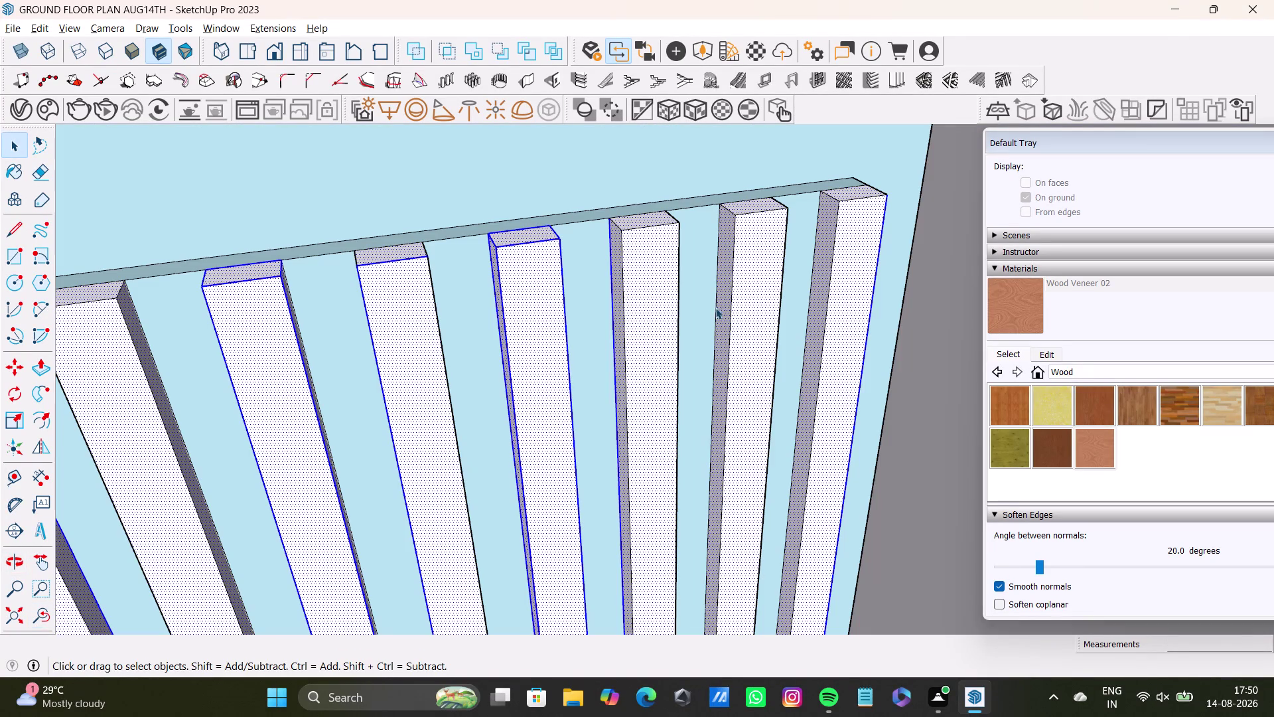
click(1011, 299)
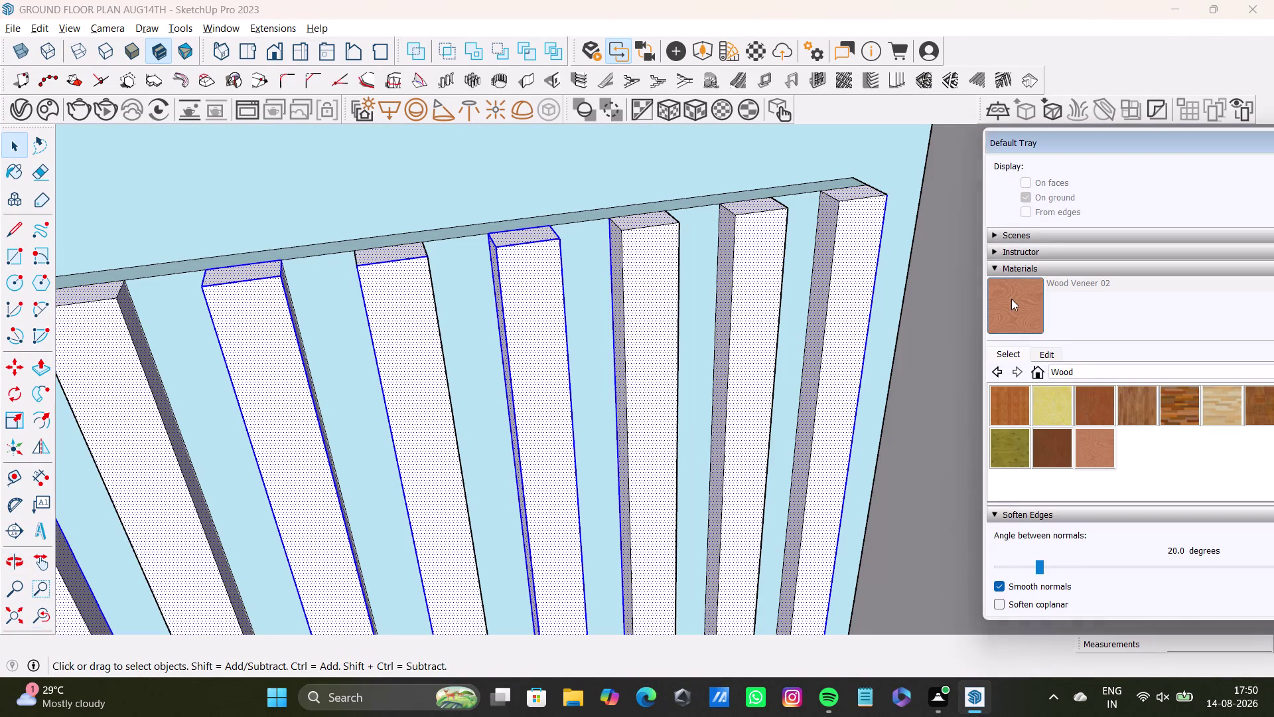
Pick Wood Veneer 02 and paint the selected vertical slats with it.
click(864, 237)
scroll(down, 3)
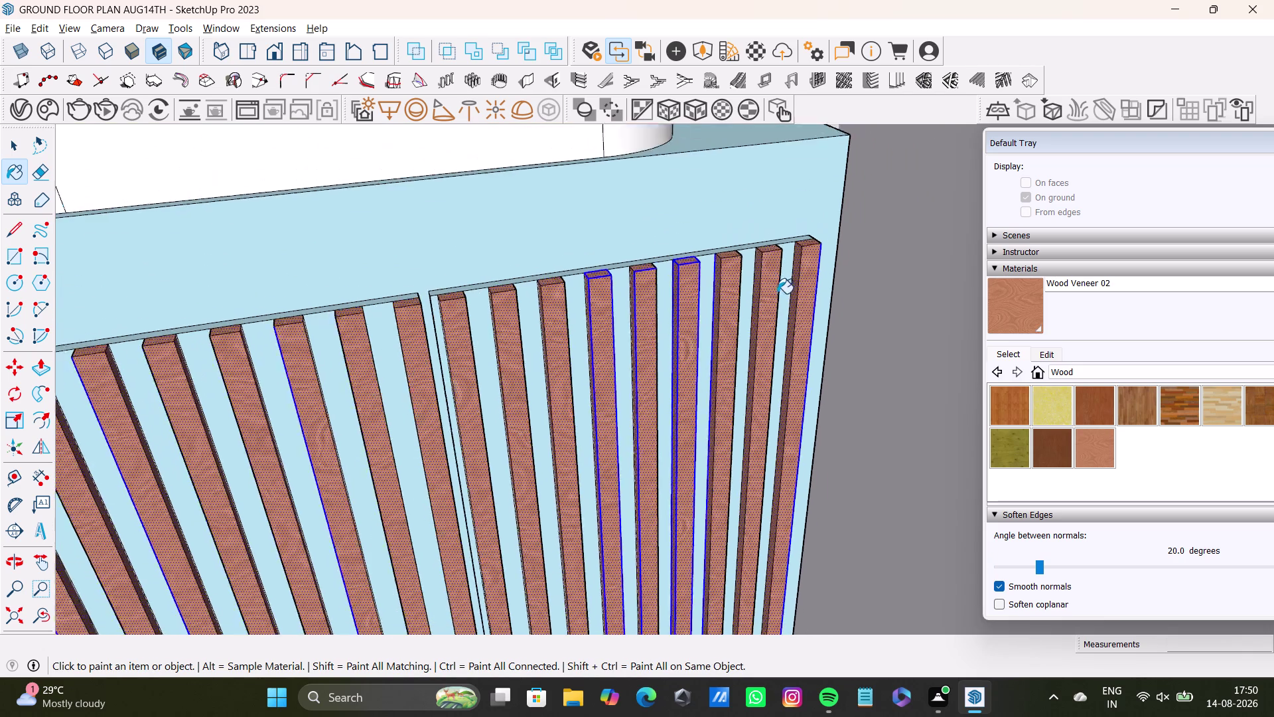
scroll(down, 3)
scroll(down, 3)
middle_drag(744, 305, 739, 300)
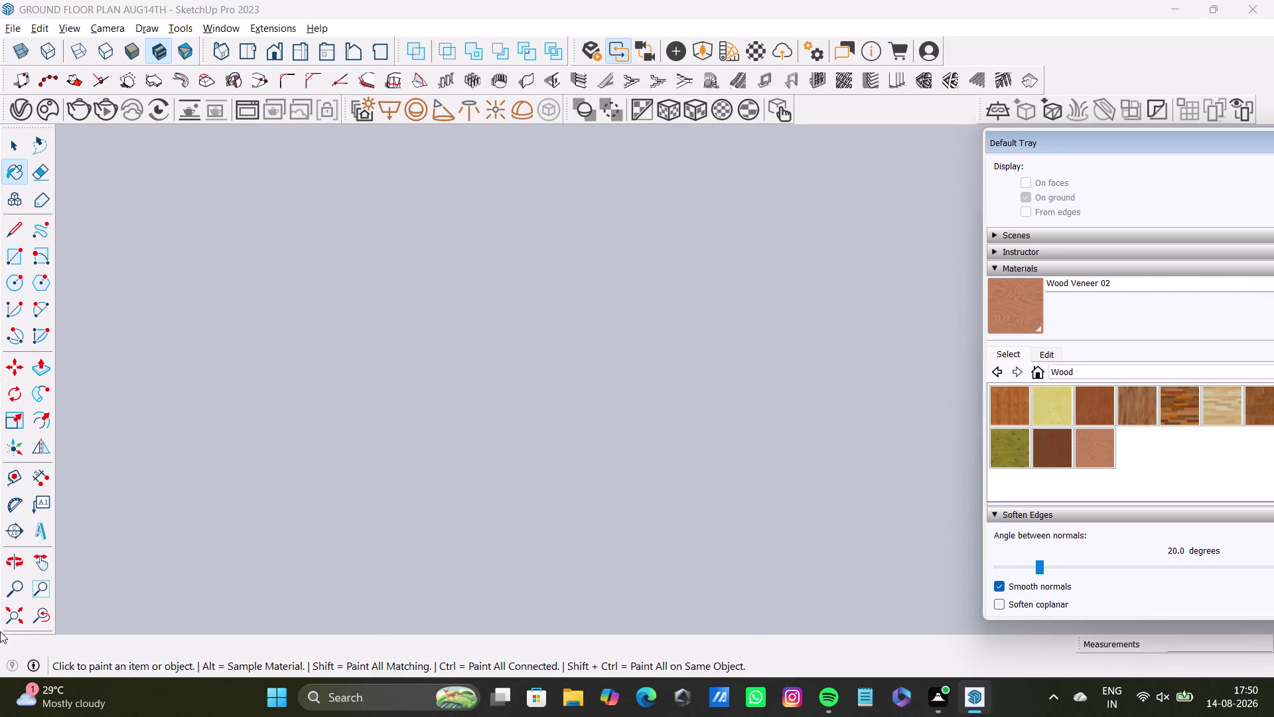
click(11, 624)
click(37, 613)
scroll(up, 3)
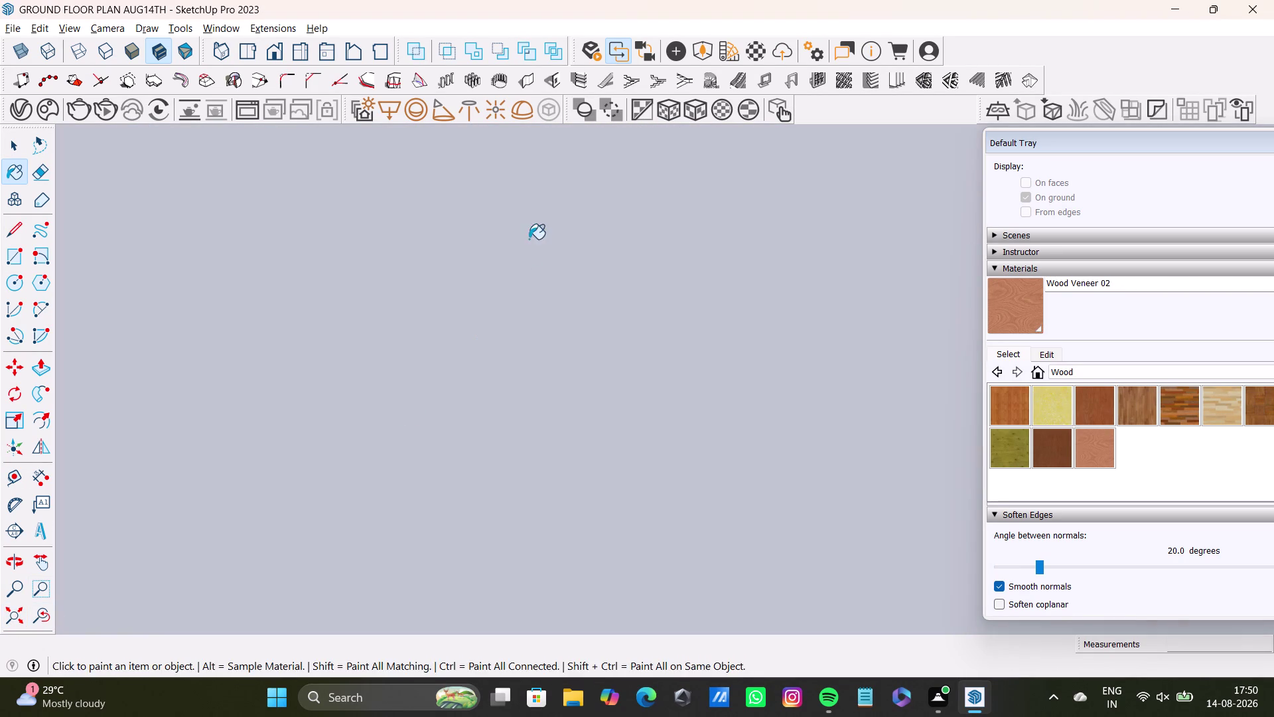
scroll(up, 3)
click(8, 615)
scroll(up, 3)
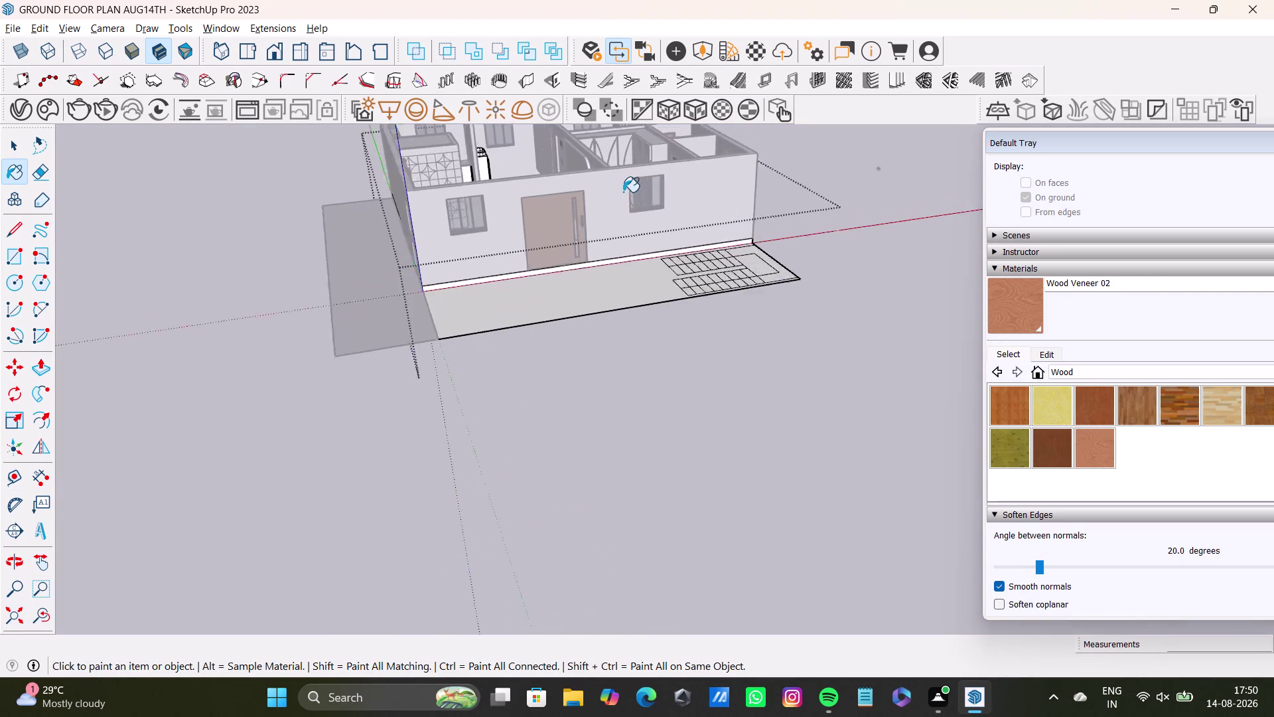
scroll(up, 3)
Orbit back down into the washroom to face the washbasin cabinet.
middle_drag(705, 169, 696, 498)
scroll(up, 3)
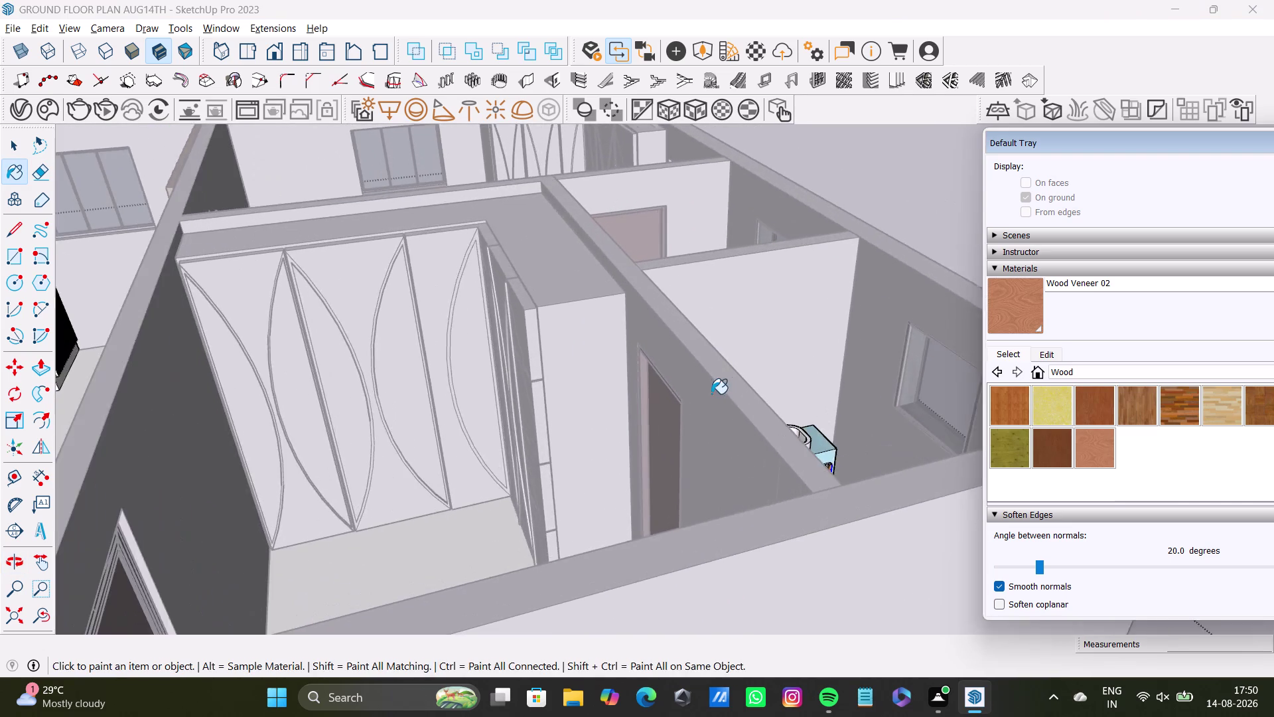
middle_drag(729, 405, 410, 417)
middle_drag(532, 380, 501, 359)
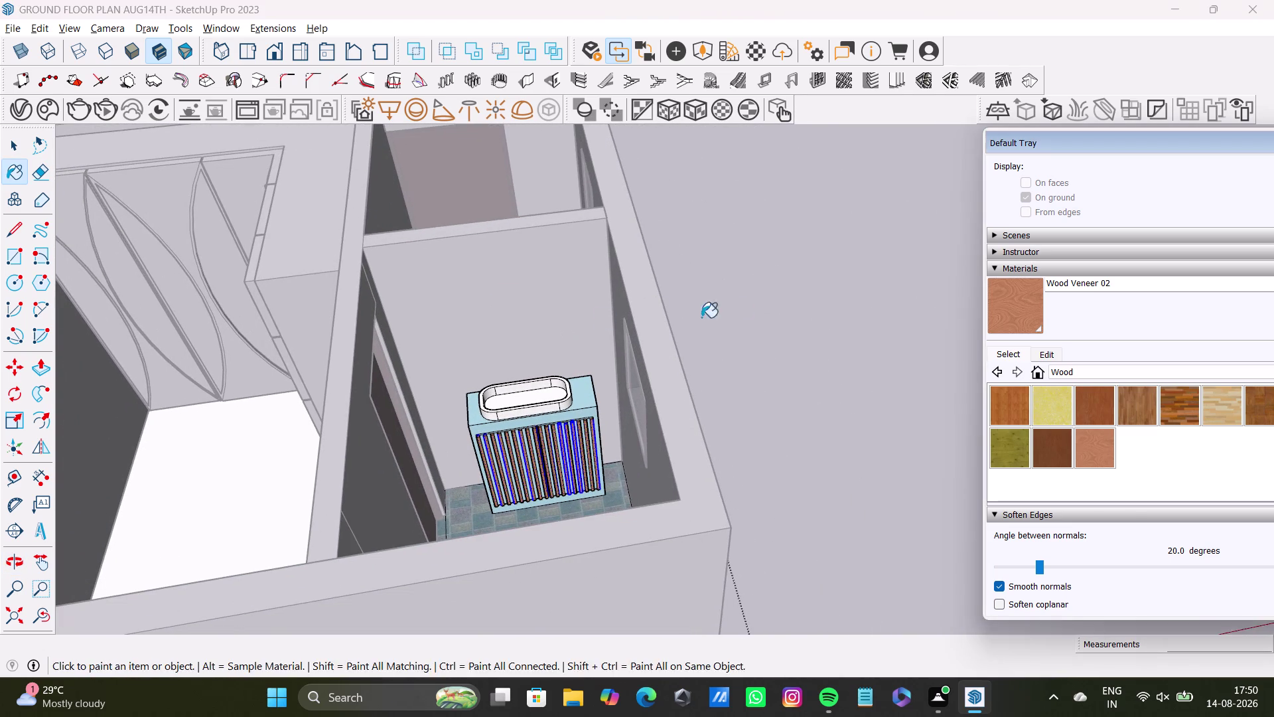
key(space)
click(784, 289)
scroll(up, 3)
middle_drag(547, 394, 578, 345)
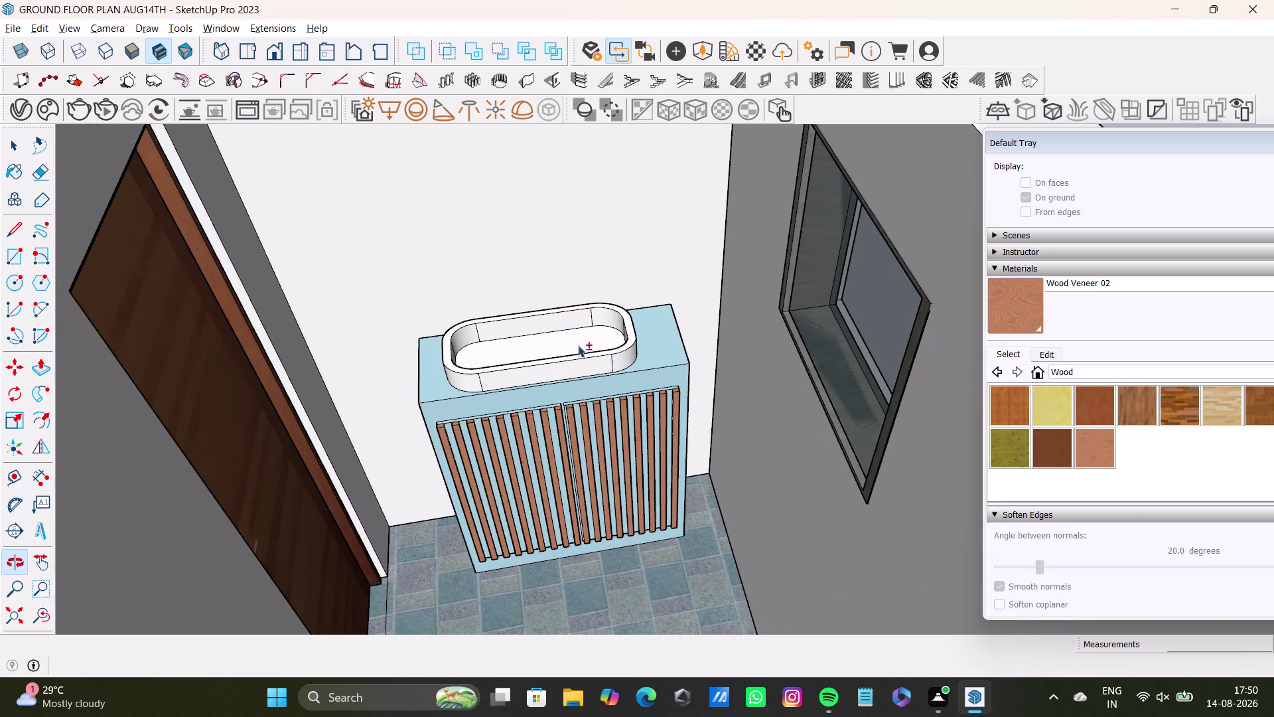
Open the bathtub for editing and select the basin's bottom surfaces.
double_click(593, 364)
double_click(593, 358)
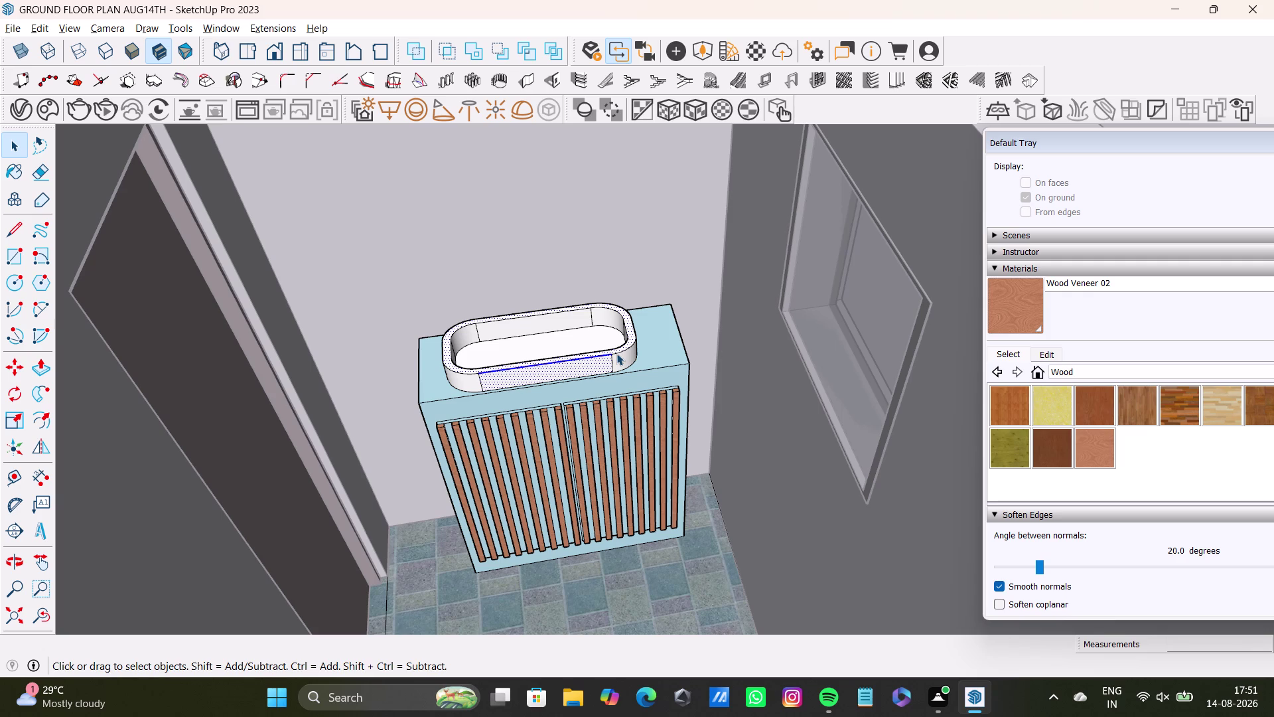
click(562, 346)
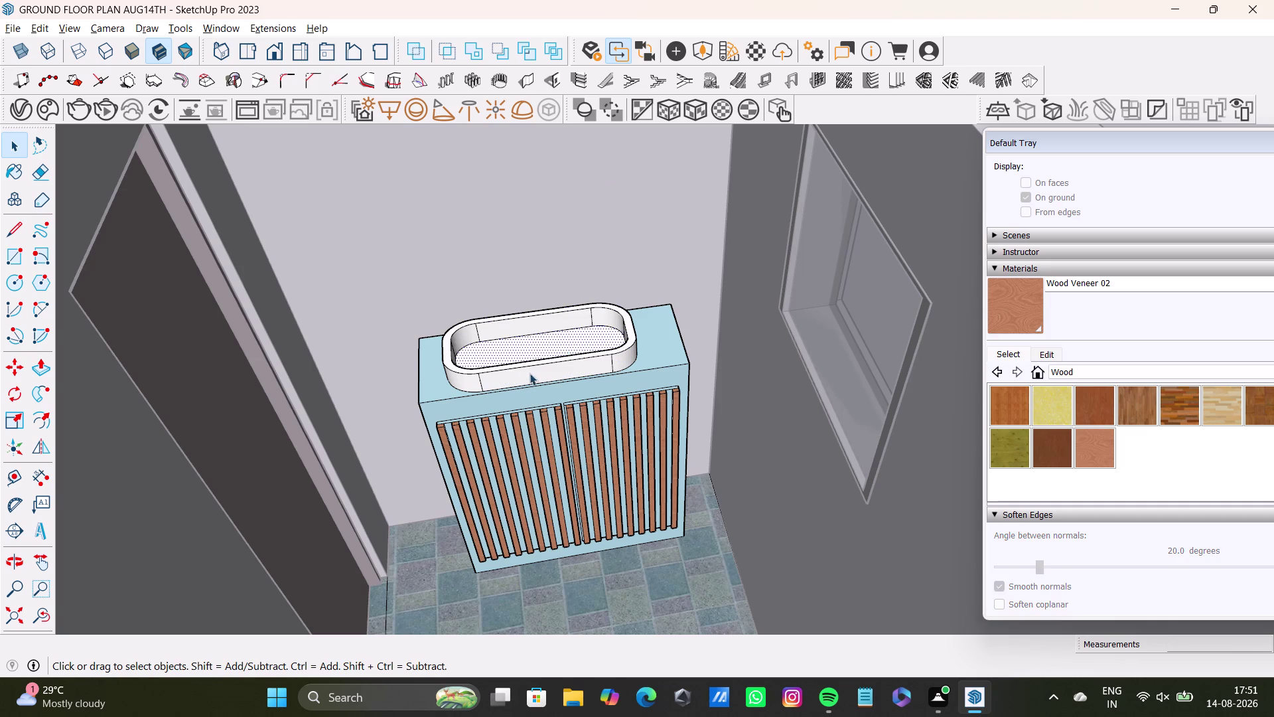
scroll(up, 3)
click(428, 400)
click(432, 397)
click(521, 402)
double_click(522, 394)
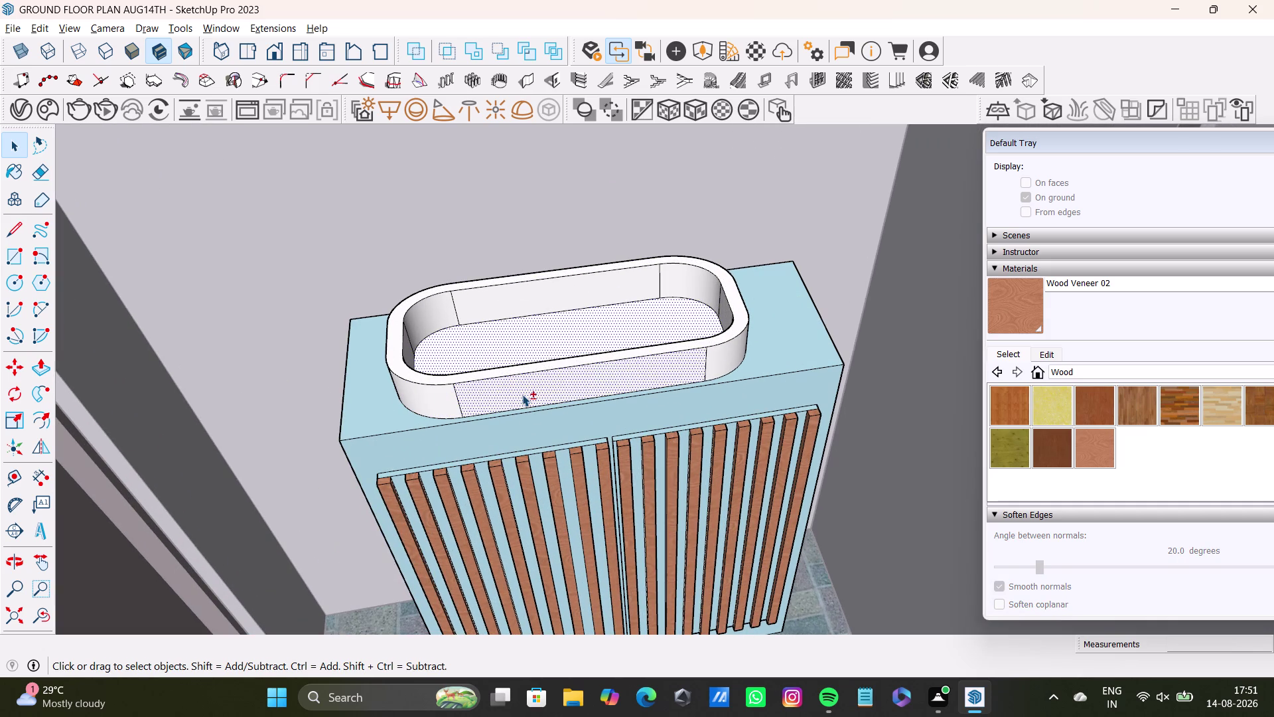
Add the basin's front inner wall, curved corner, other faces and floor to the selection.
double_click(438, 392)
double_click(421, 379)
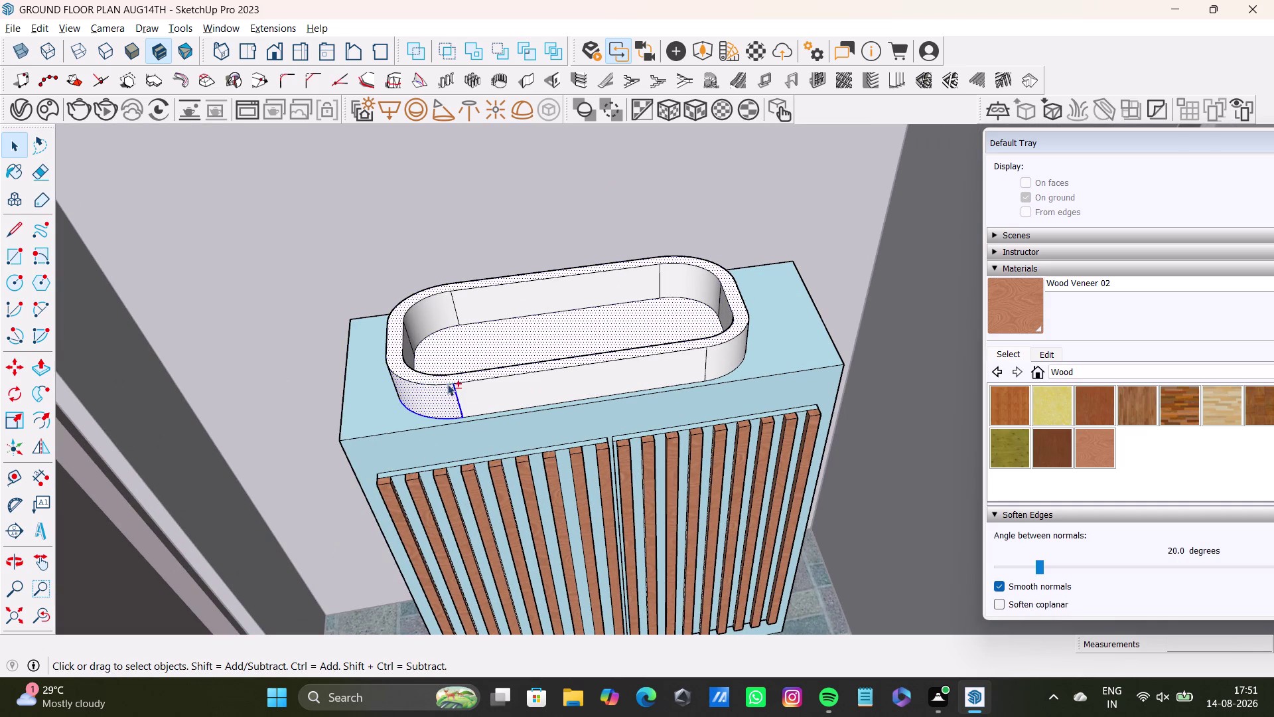
double_click(487, 387)
click(732, 349)
click(693, 286)
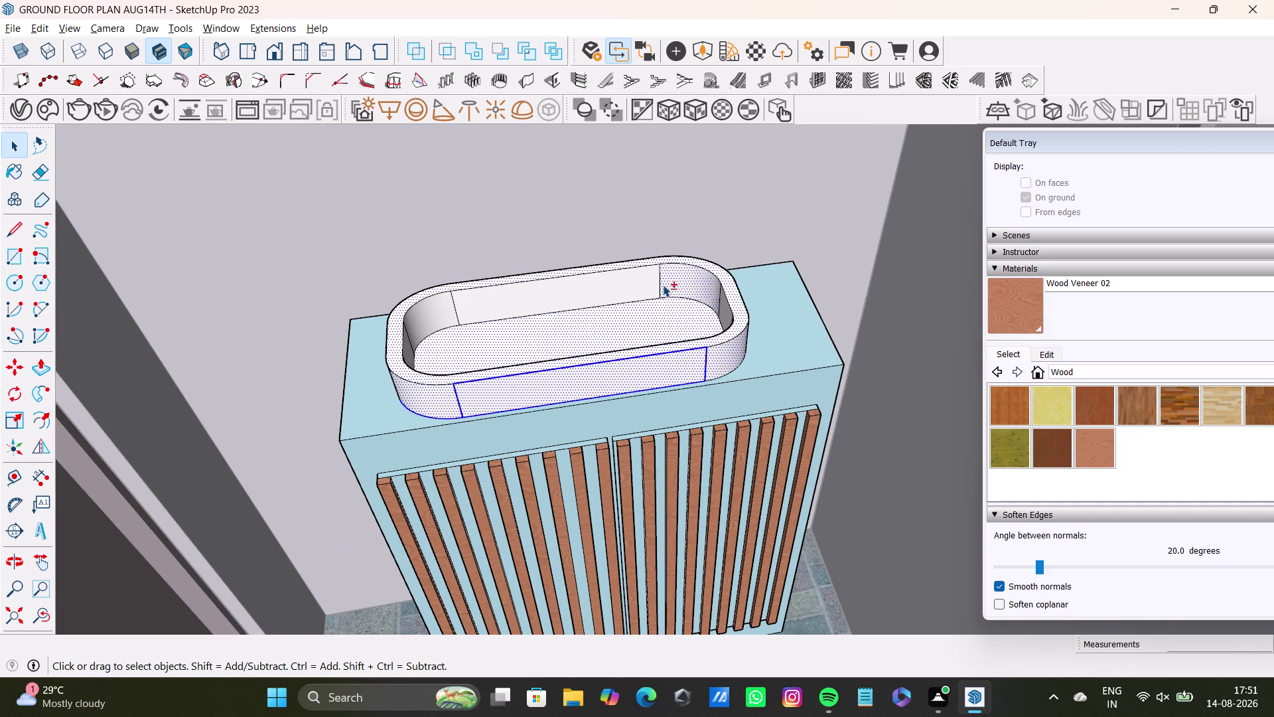
click(639, 281)
click(421, 320)
click(409, 349)
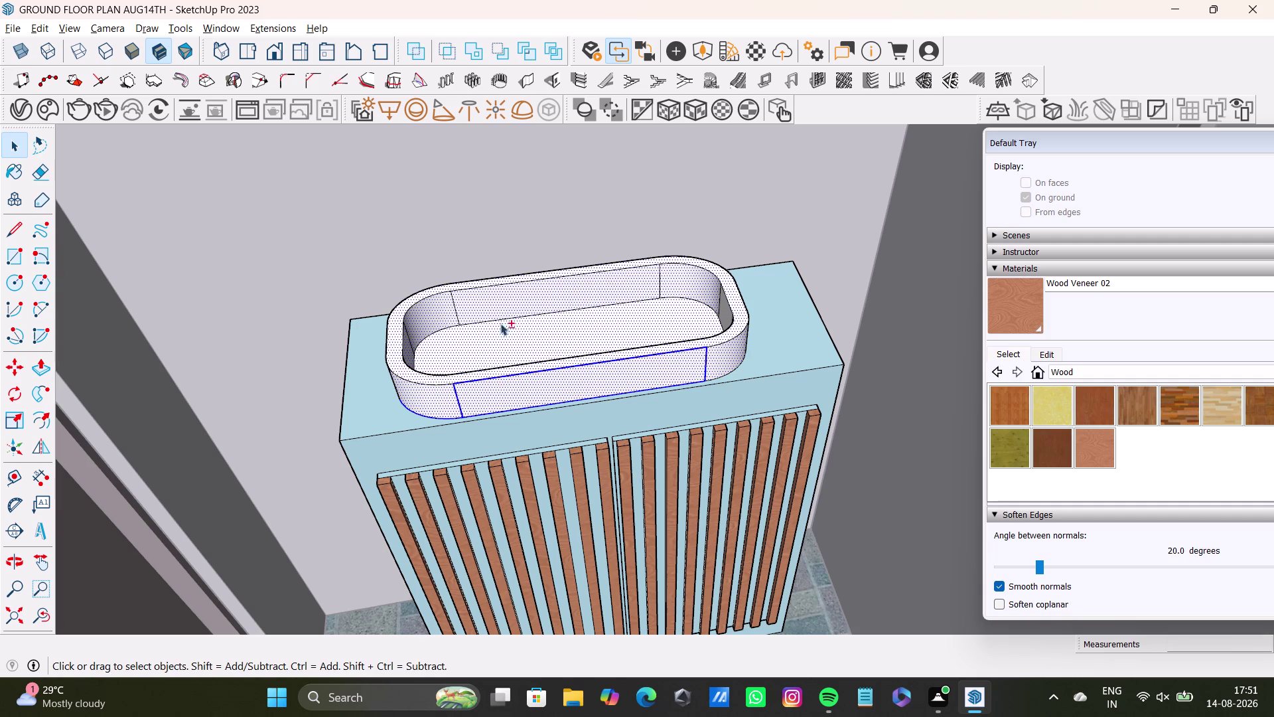
click(726, 315)
Orbit out over the whole floor plan and back around the bathtub.
middle_drag(718, 339, 856, 308)
middle_drag(855, 308, 617, 462)
click(14, 610)
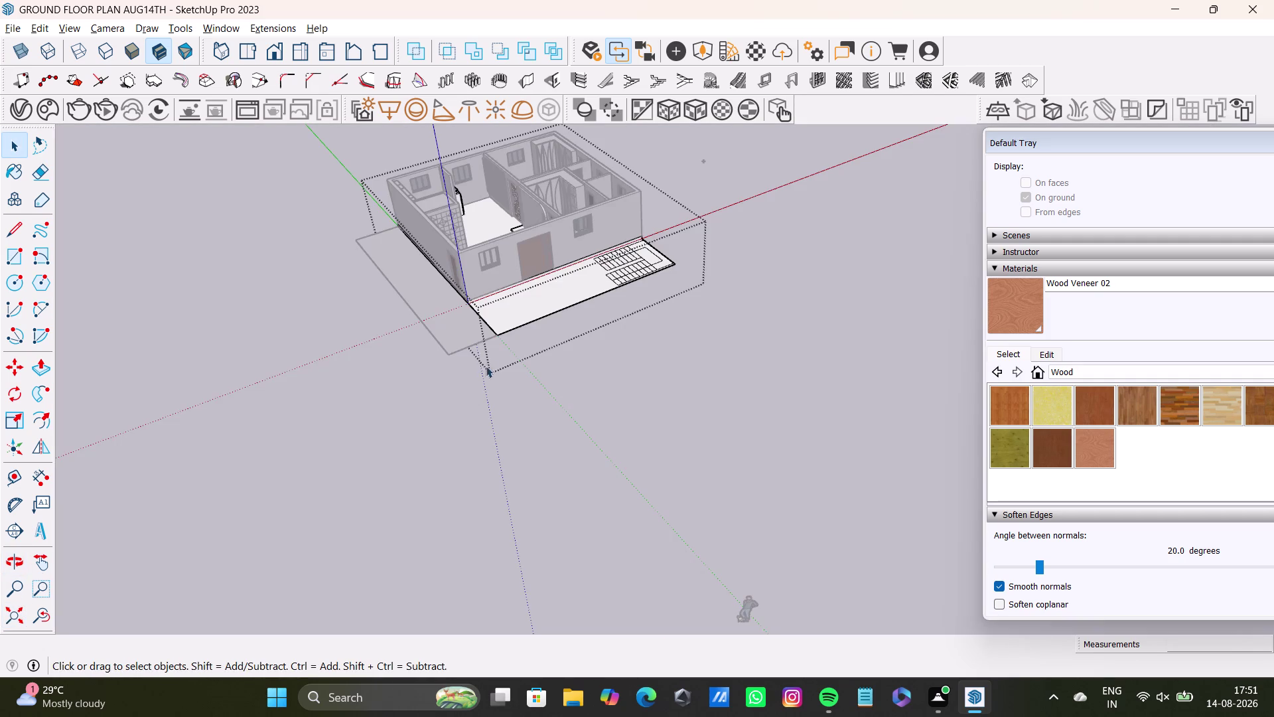
scroll(up, 3)
middle_drag(625, 235, 582, 263)
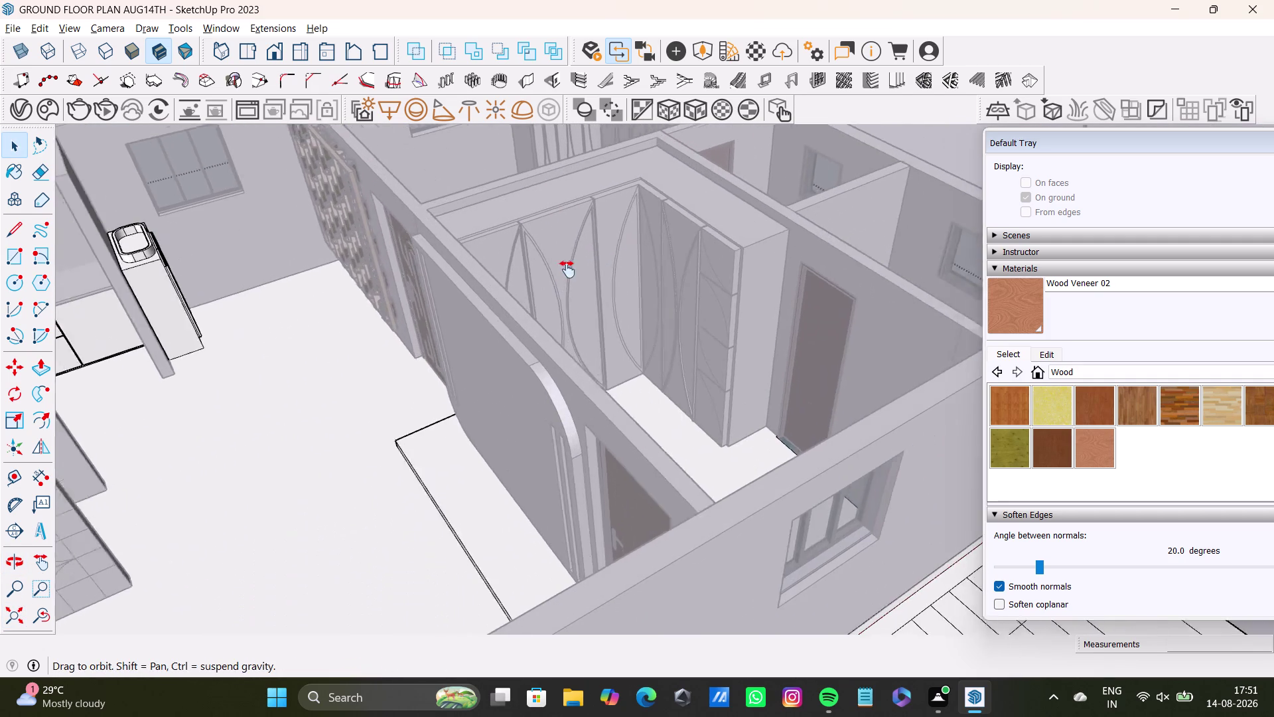
middle_drag(582, 263, 320, 428)
scroll(up, 3)
middle_drag(621, 486, 587, 374)
scroll(up, 3)
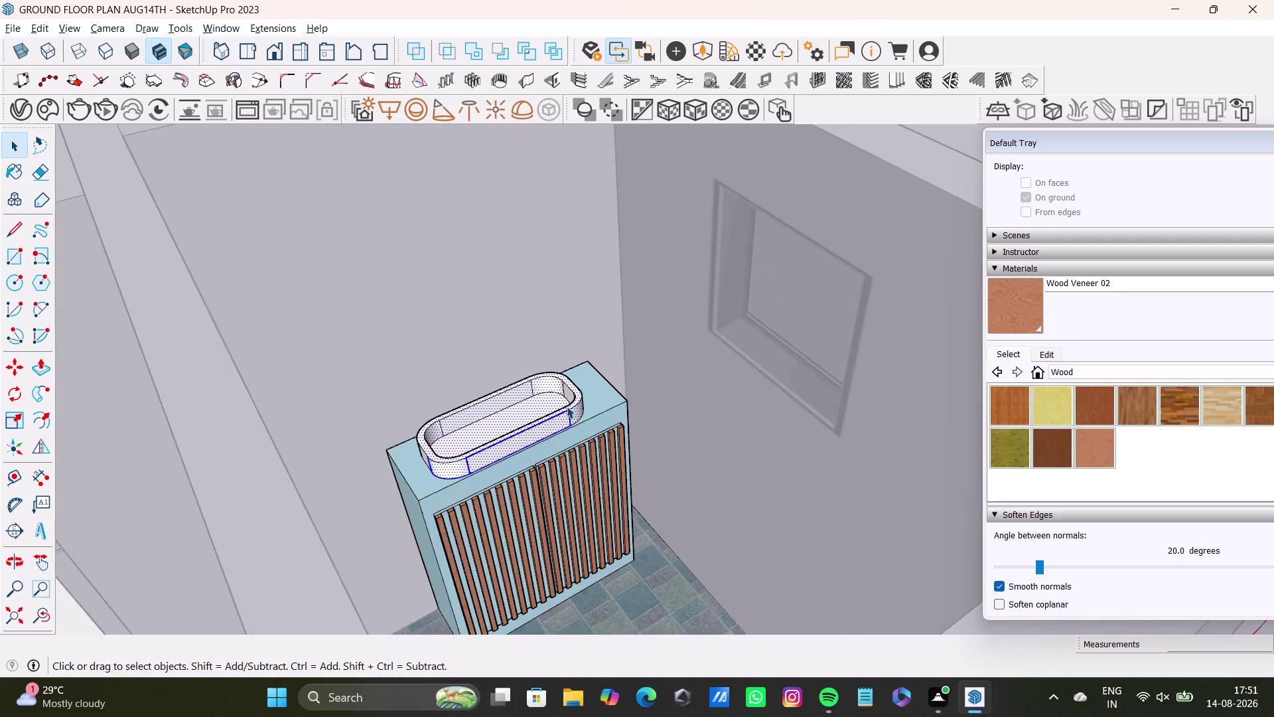
scroll(up, 3)
scroll(up, 3)
middle_drag(551, 412, 544, 372)
scroll(up, 3)
middle_drag(545, 380, 615, 372)
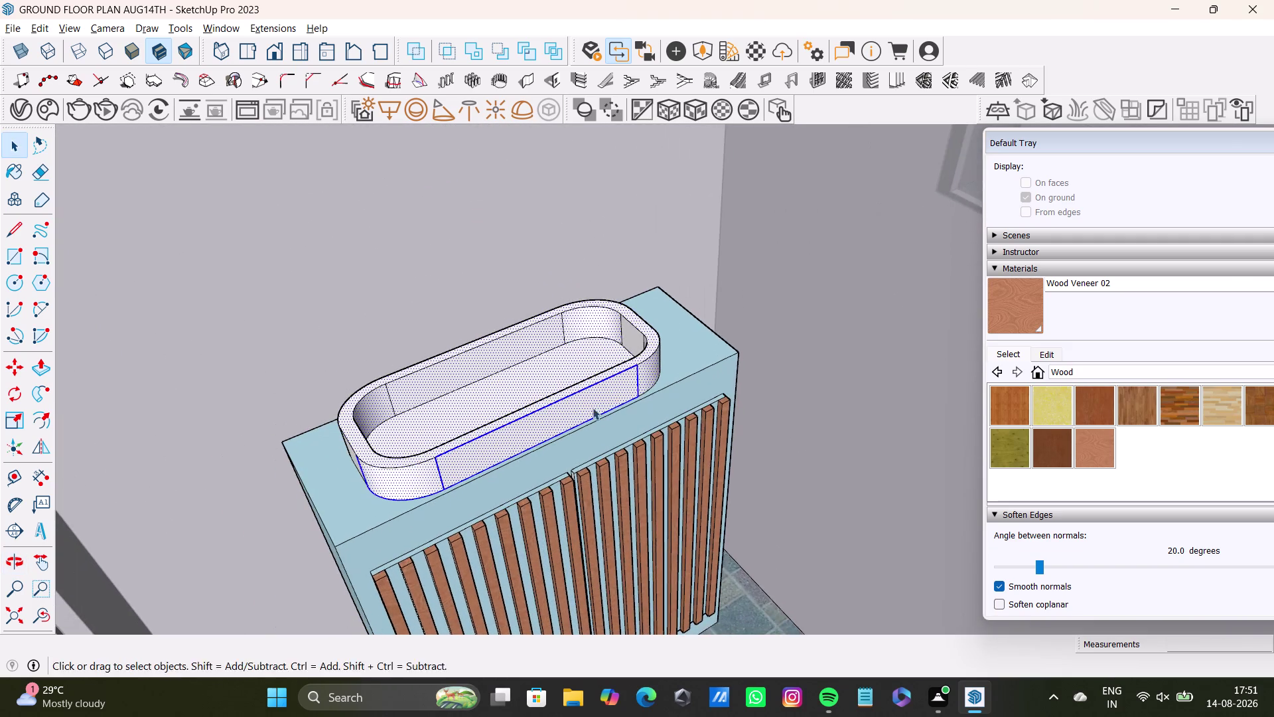
middle_drag(593, 408, 727, 442)
Add the tub's end walls to the selection and show the material category list.
click(608, 352)
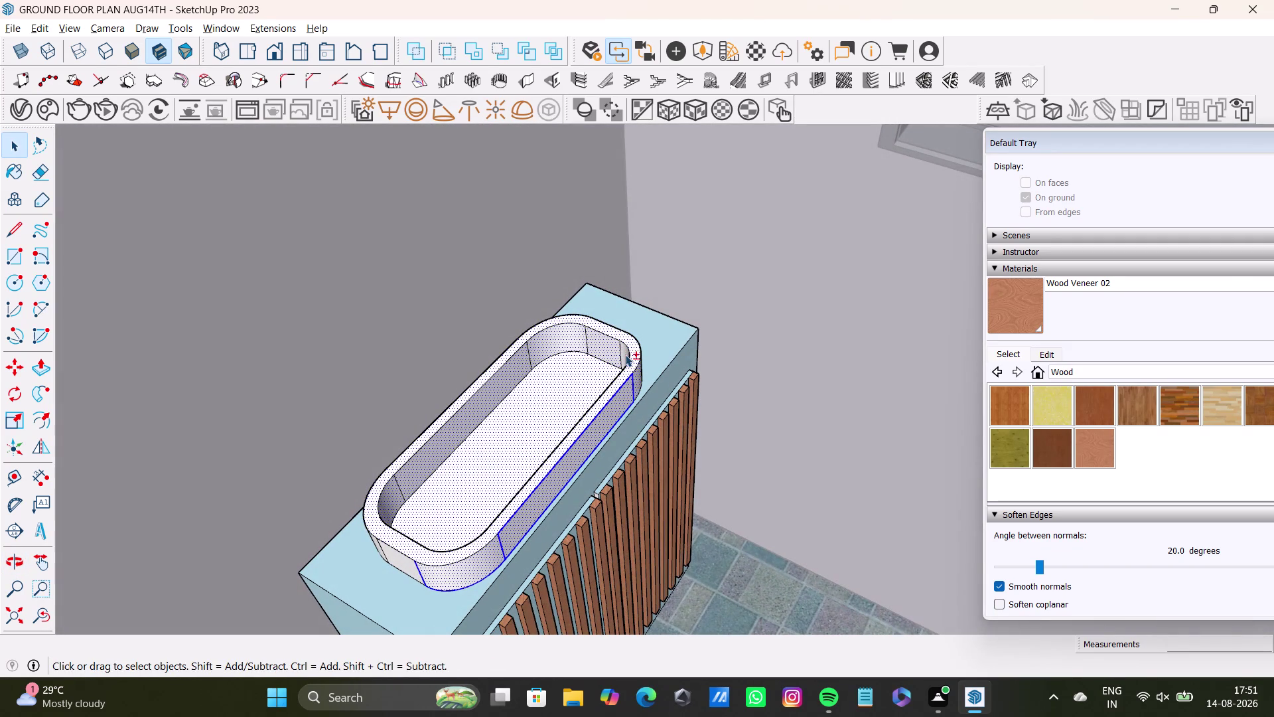
click(625, 354)
middle_drag(623, 387, 635, 468)
middle_drag(611, 437, 550, 353)
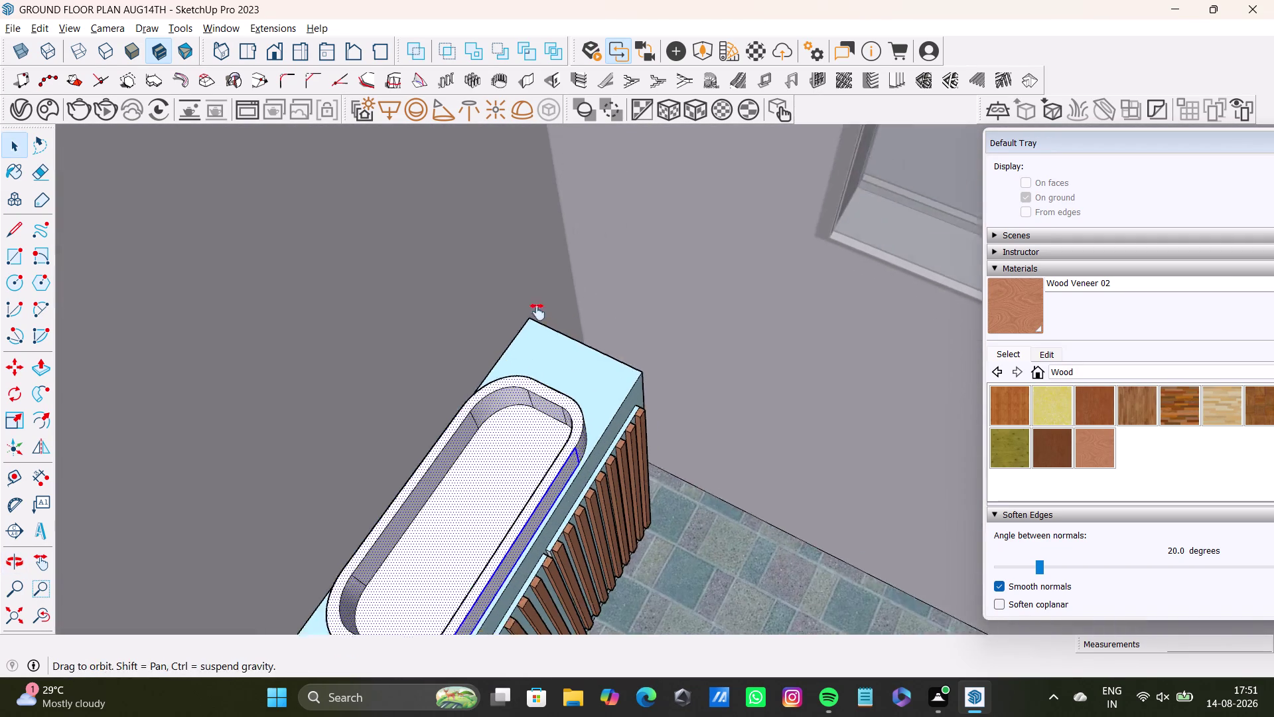
middle_drag(550, 353, 531, 278)
click(1170, 373)
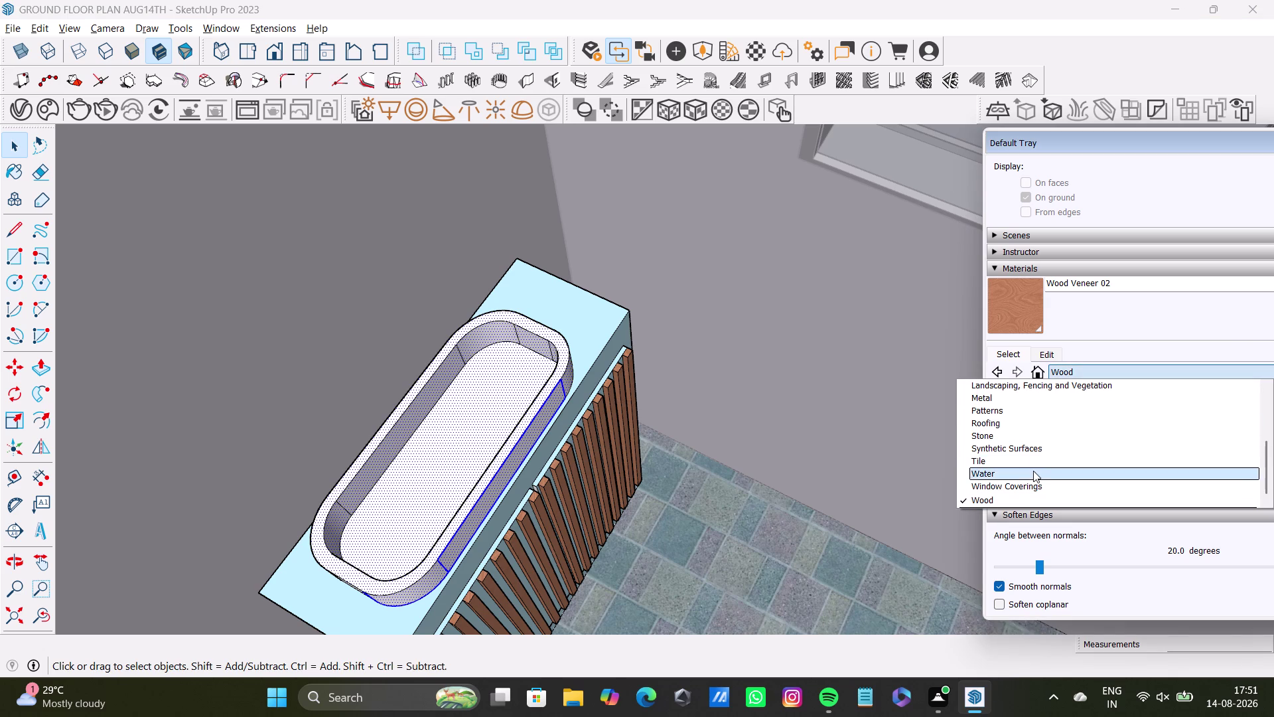
Paint the selected basin faces with Carrera Marble from the Stone collection.
click(1004, 439)
scroll(up, 3)
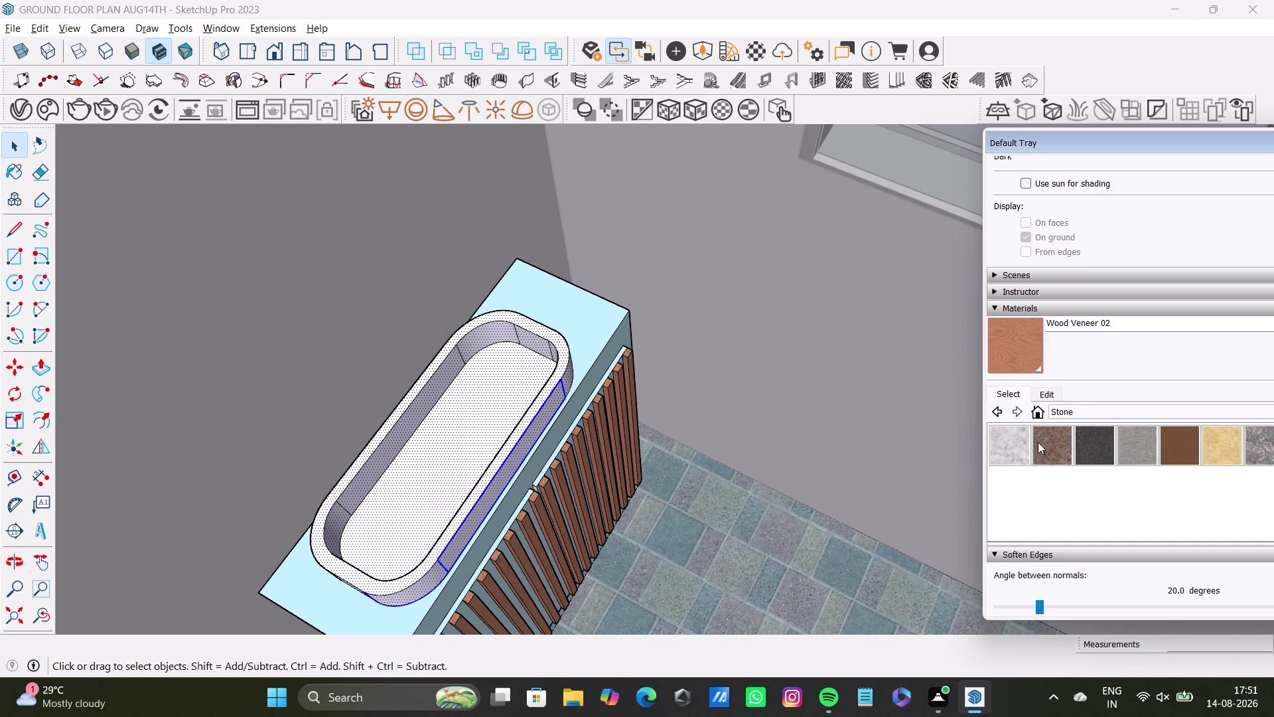
click(1018, 444)
click(562, 362)
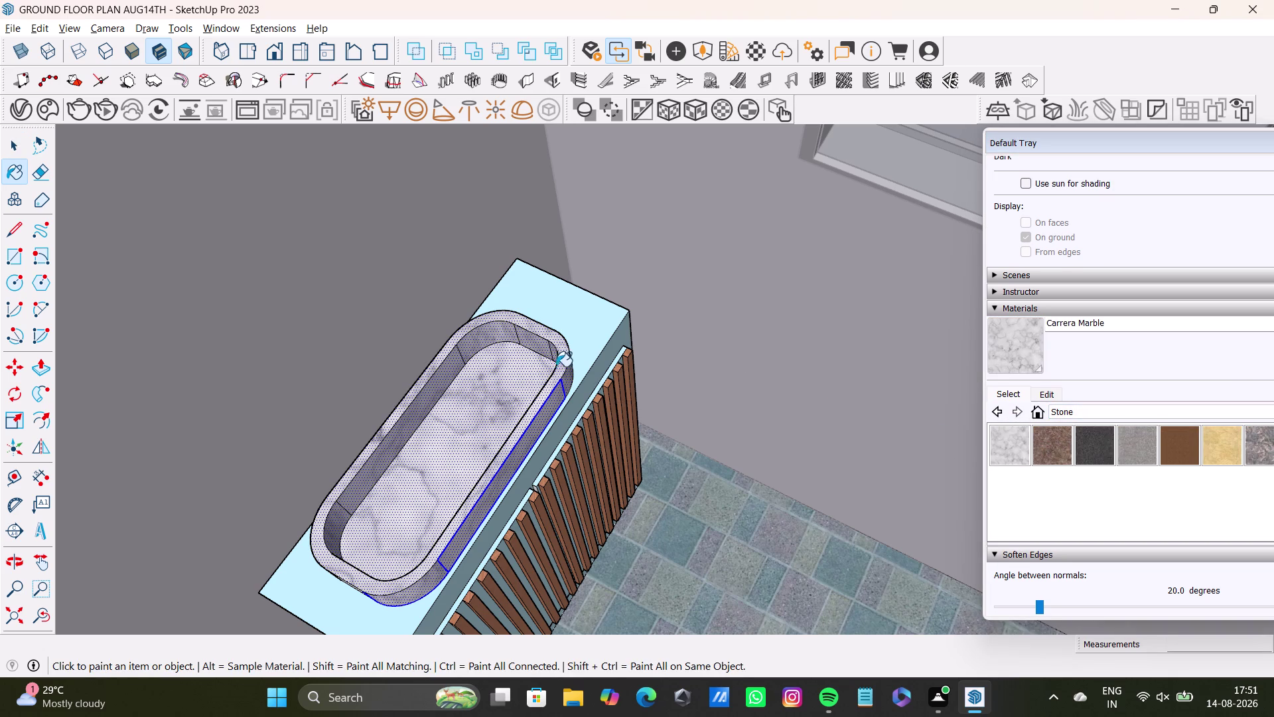
key(space)
Clear the selection and orbit around the bathroom.
scroll(down, 3)
click(804, 185)
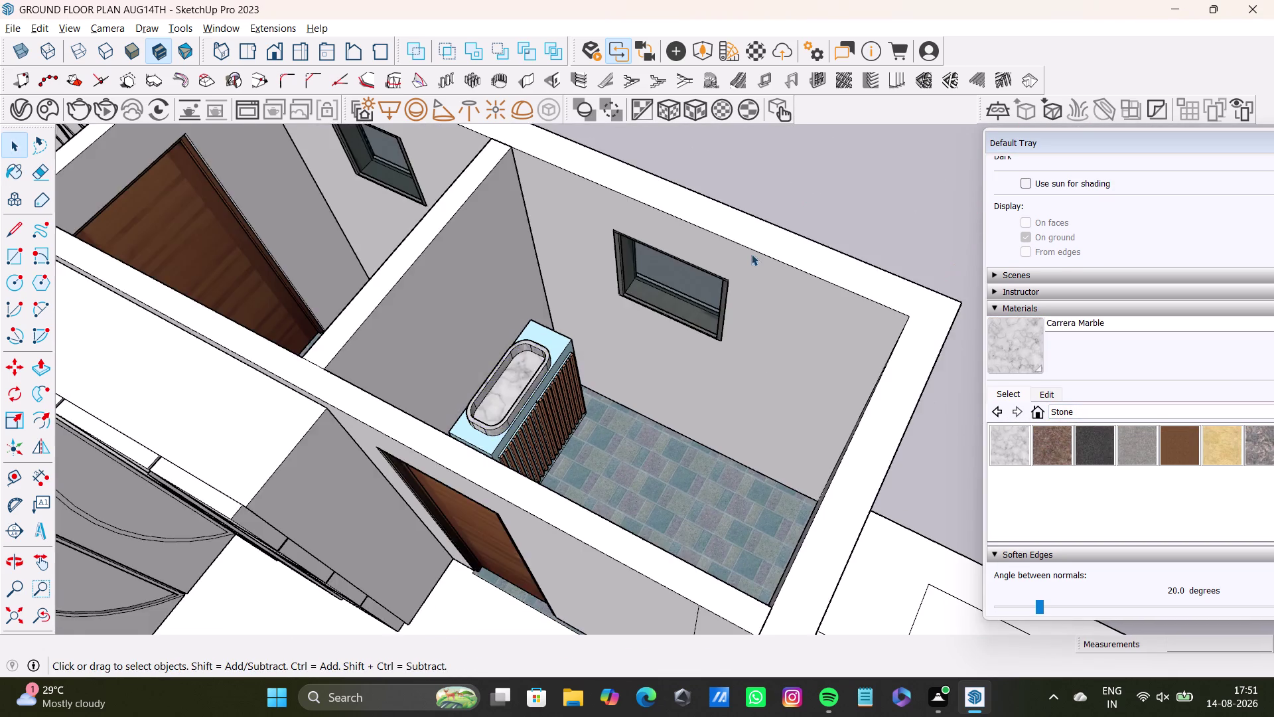
middle_drag(779, 359, 527, 332)
middle_drag(614, 333, 690, 590)
scroll(up, 3)
middle_drag(553, 413, 980, 488)
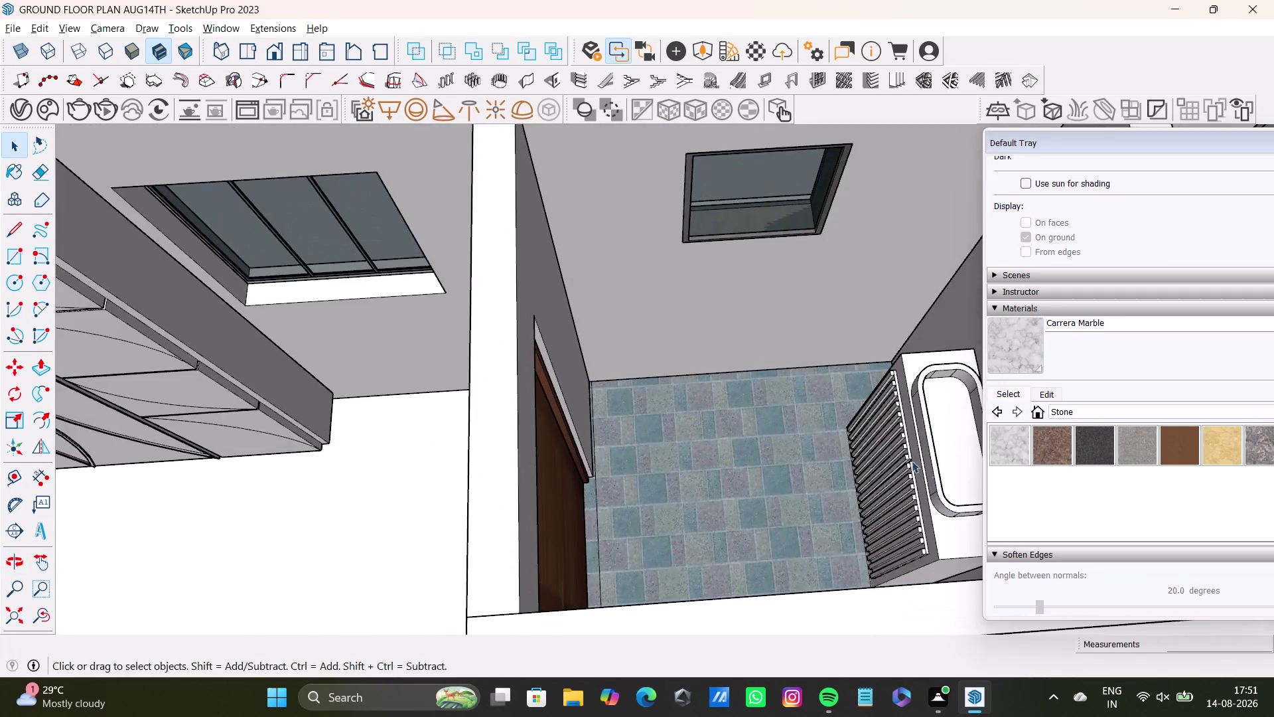
Orbit down toward the bathtub and select the whole bathtub unit.
middle_drag(759, 360, 475, 350)
middle_drag(474, 375, 818, 407)
middle_drag(766, 411, 744, 252)
scroll(up, 3)
middle_drag(720, 380, 708, 301)
click(724, 342)
triple_click(727, 346)
triple_click(727, 344)
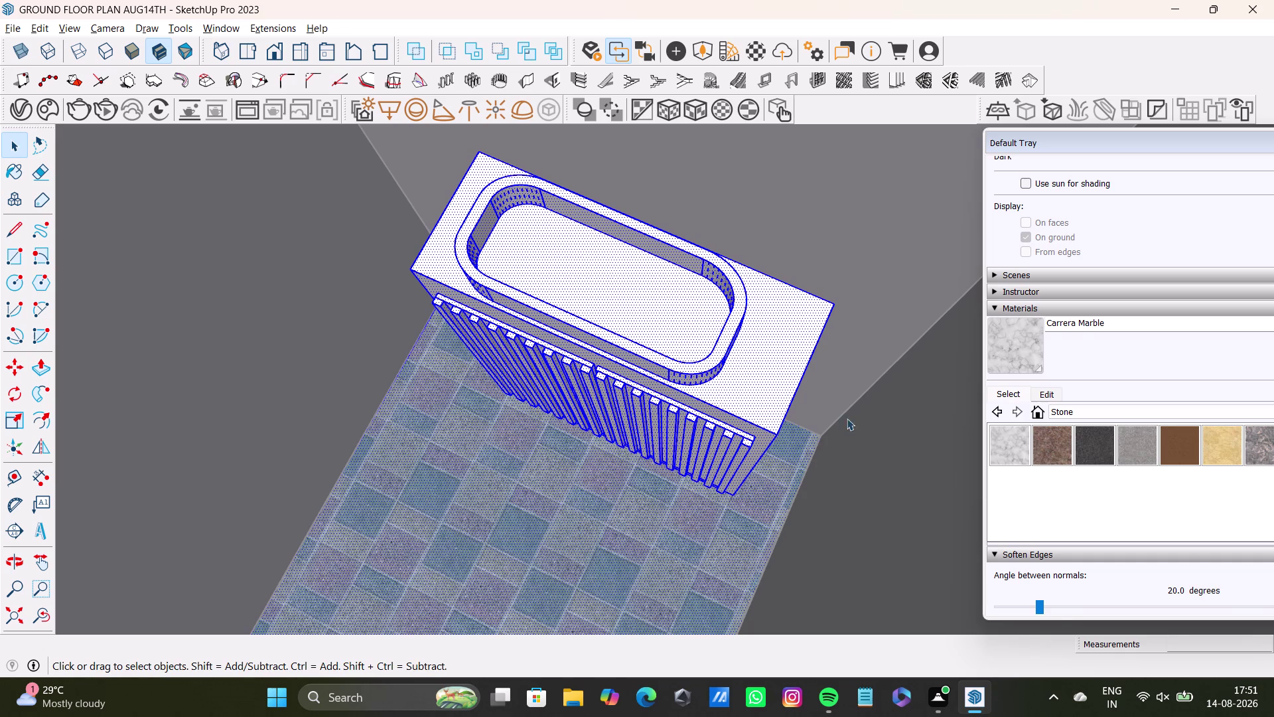
drag(1011, 500, 1026, 503)
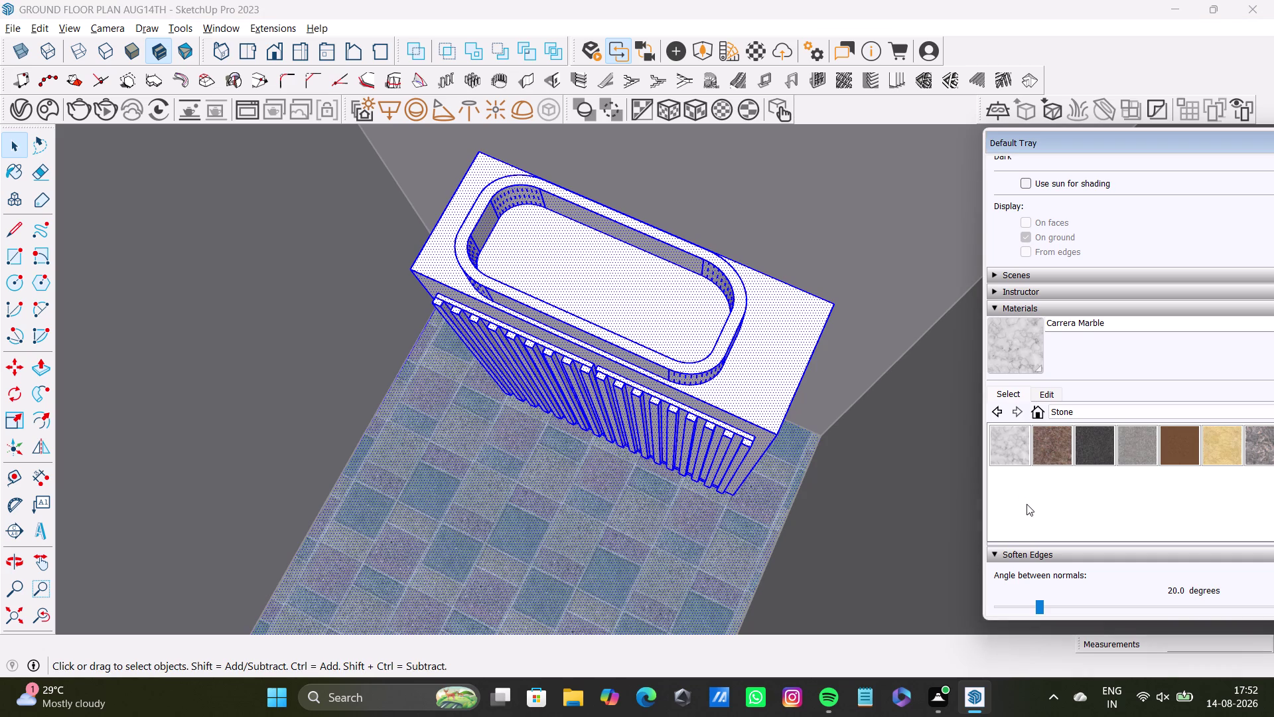
click(1027, 504)
scroll(up, 3)
scroll(up, 3)
click(720, 390)
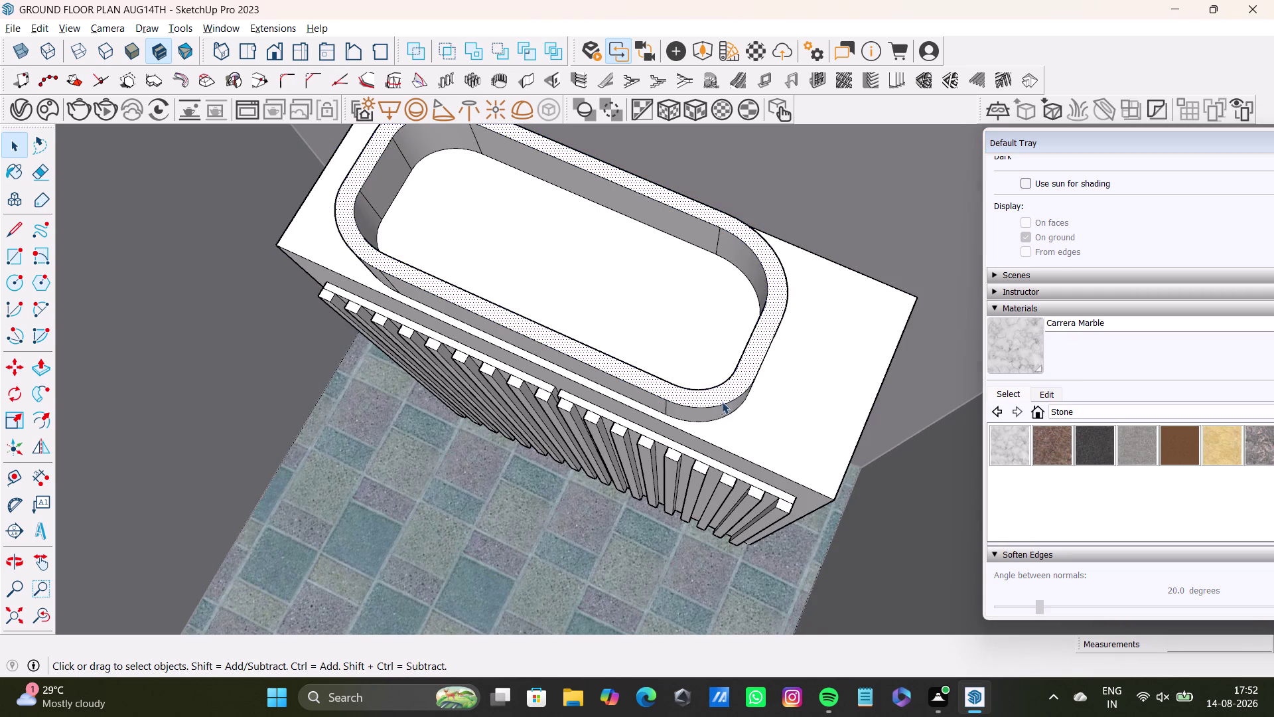
Clear the selection and click curved edges and faces of the basin.
scroll(up, 3)
click(714, 406)
click(706, 416)
click(626, 395)
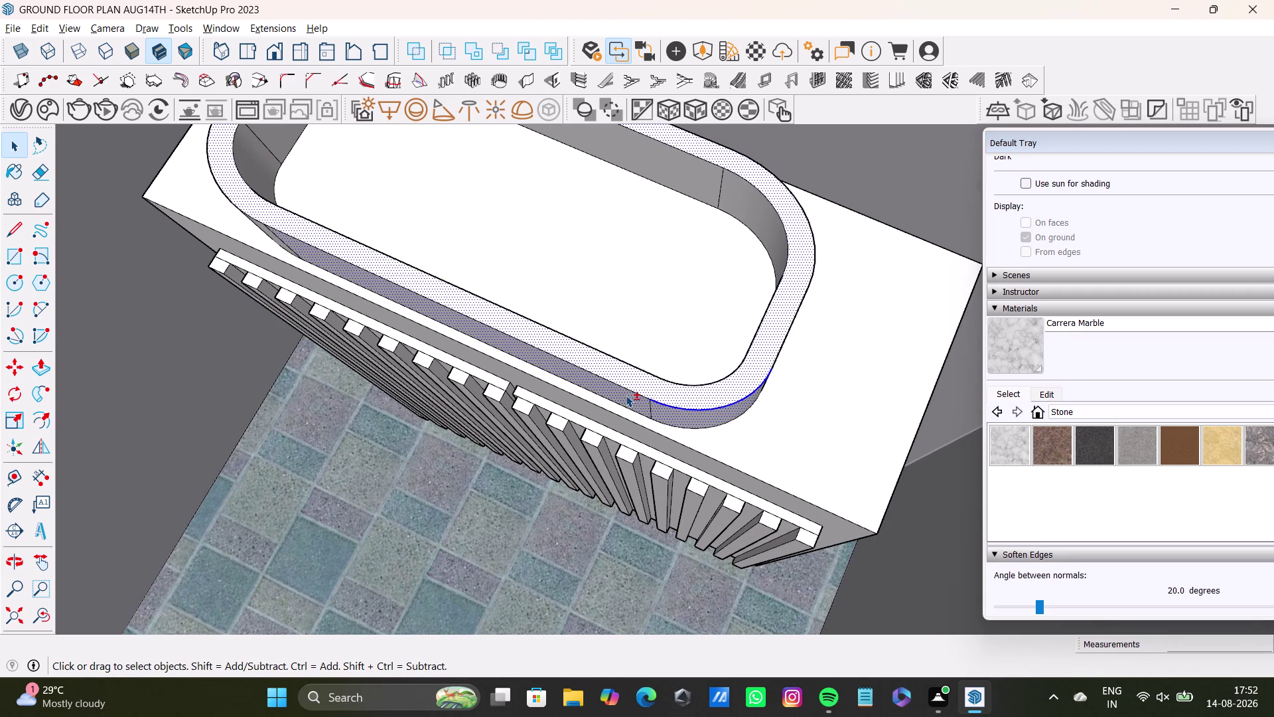
click(716, 302)
click(754, 206)
click(688, 173)
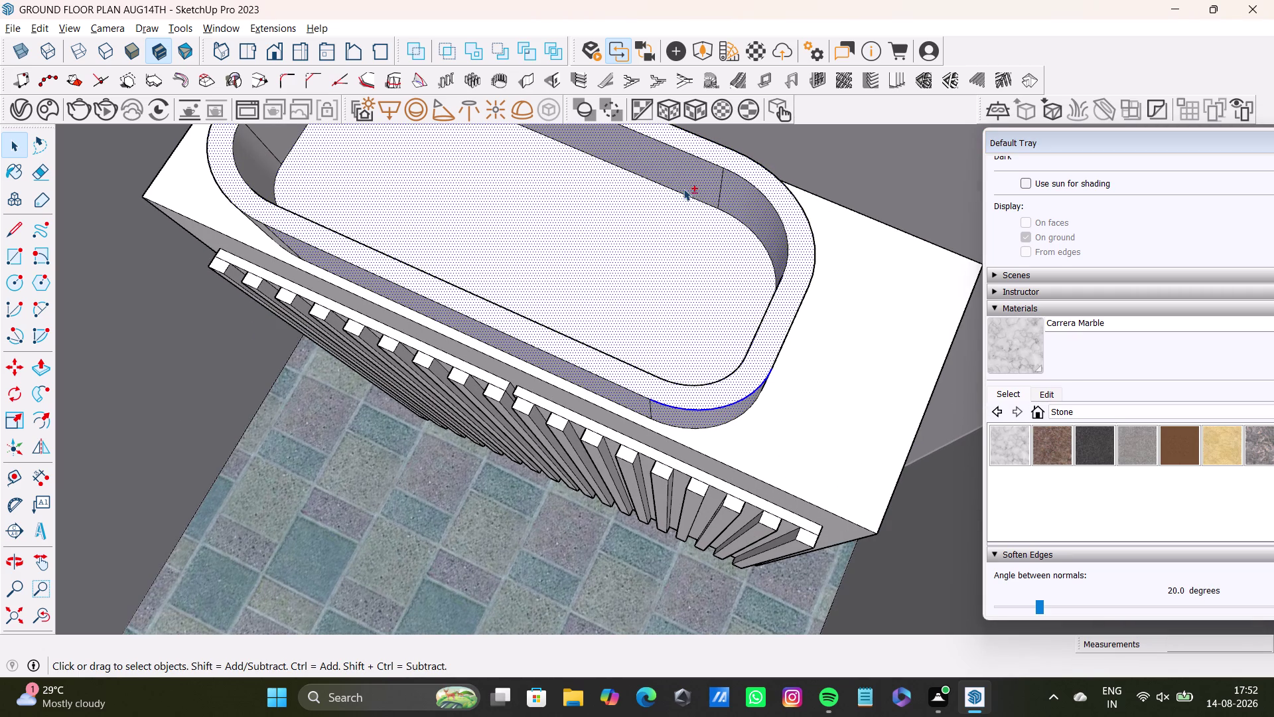
middle_drag(703, 223, 777, 385)
click(451, 219)
click(362, 255)
click(339, 336)
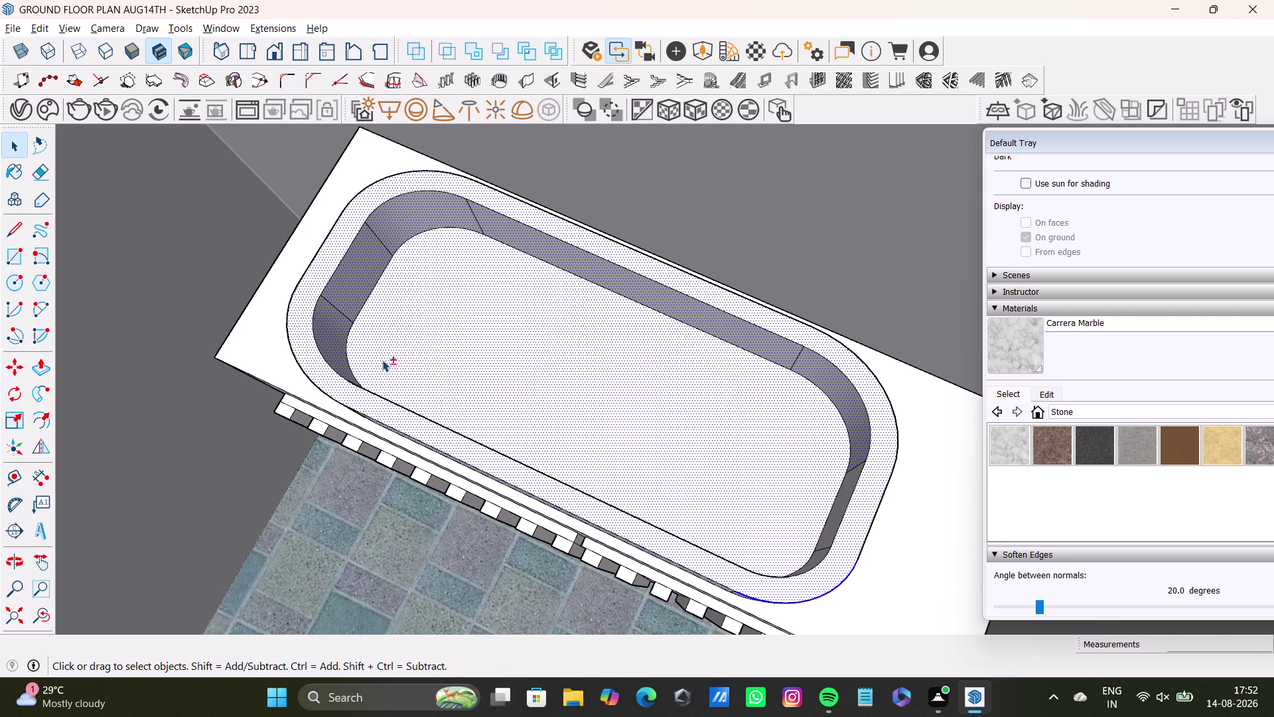
Orbit around the bathtub while clicking more of its surfaces.
middle_drag(541, 395, 438, 381)
middle_drag(429, 422, 648, 404)
middle_drag(593, 430, 800, 320)
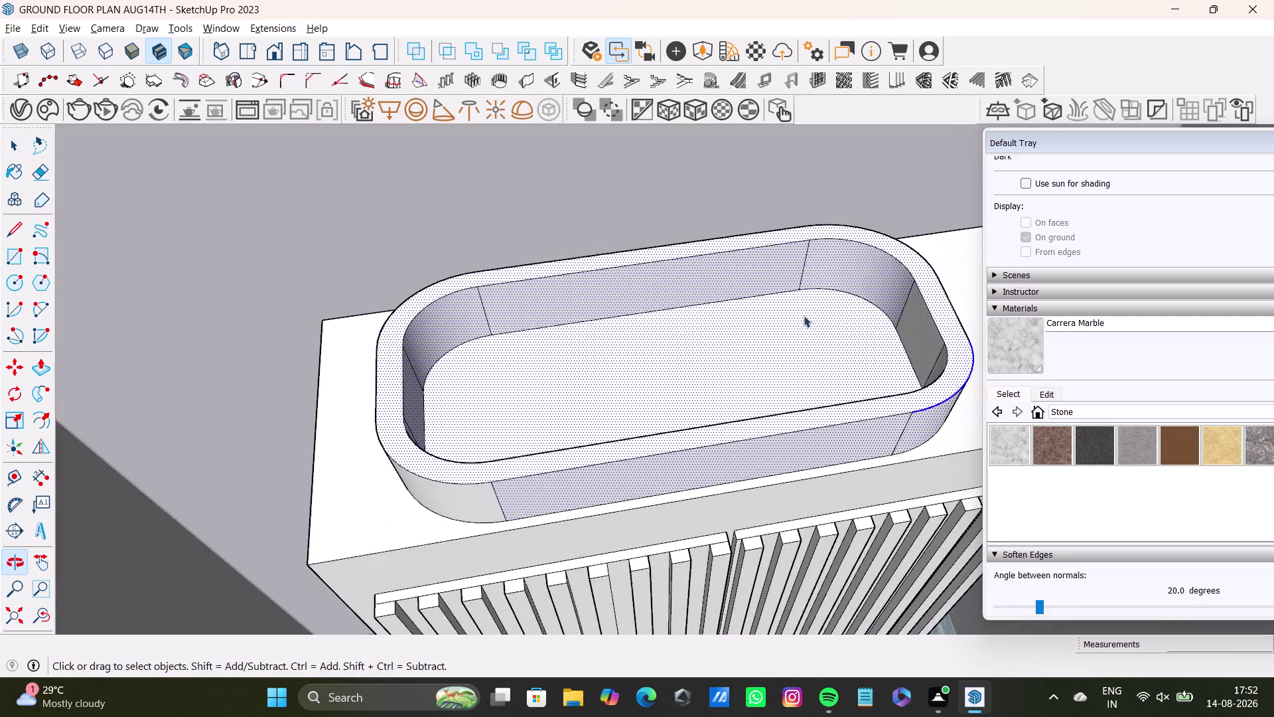
middle_drag(611, 452, 643, 308)
drag(471, 358, 481, 359)
click(498, 353)
middle_drag(689, 329, 363, 304)
middle_drag(560, 255, 734, 272)
click(730, 201)
click(771, 228)
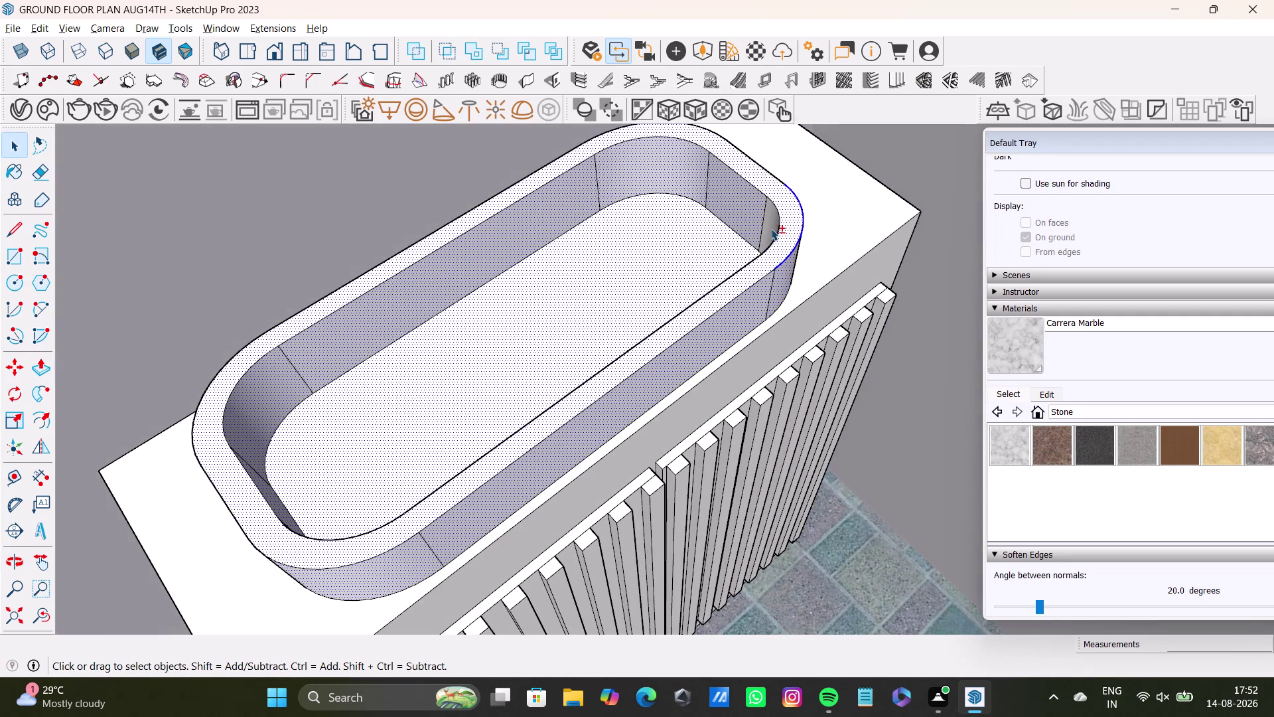
Orbit to inspect the tub's side, clicking further surfaces along it.
middle_drag(608, 378, 694, 328)
middle_drag(649, 373, 989, 351)
middle_drag(724, 450, 795, 422)
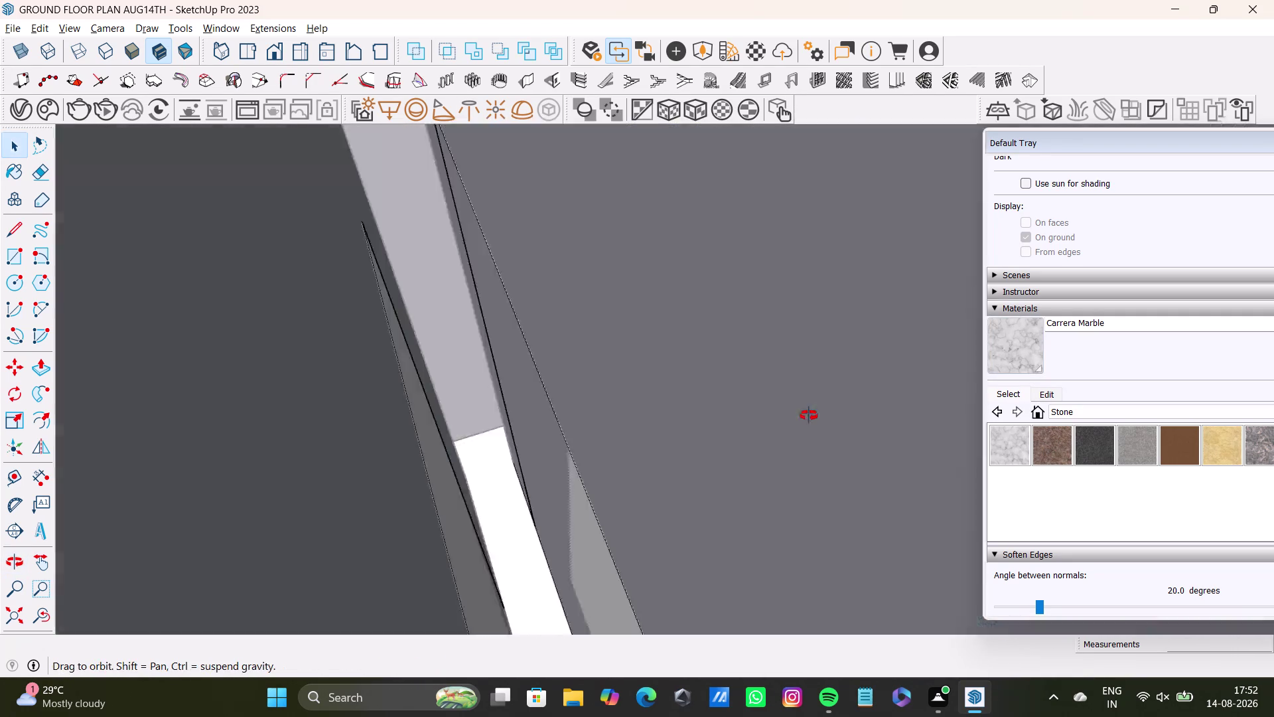
middle_drag(795, 422, 680, 449)
scroll(up, 3)
middle_drag(544, 435, 547, 423)
middle_drag(489, 415, 619, 419)
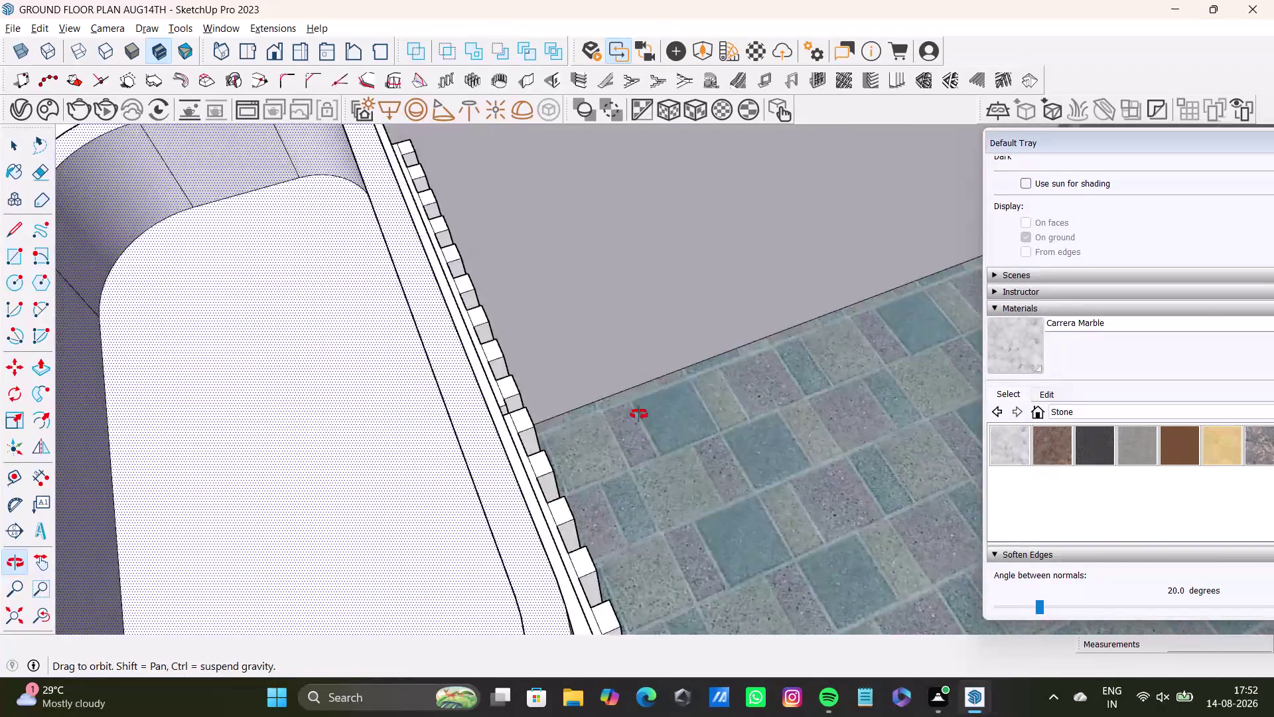
middle_drag(619, 419, 729, 371)
click(462, 480)
middle_drag(549, 488, 571, 424)
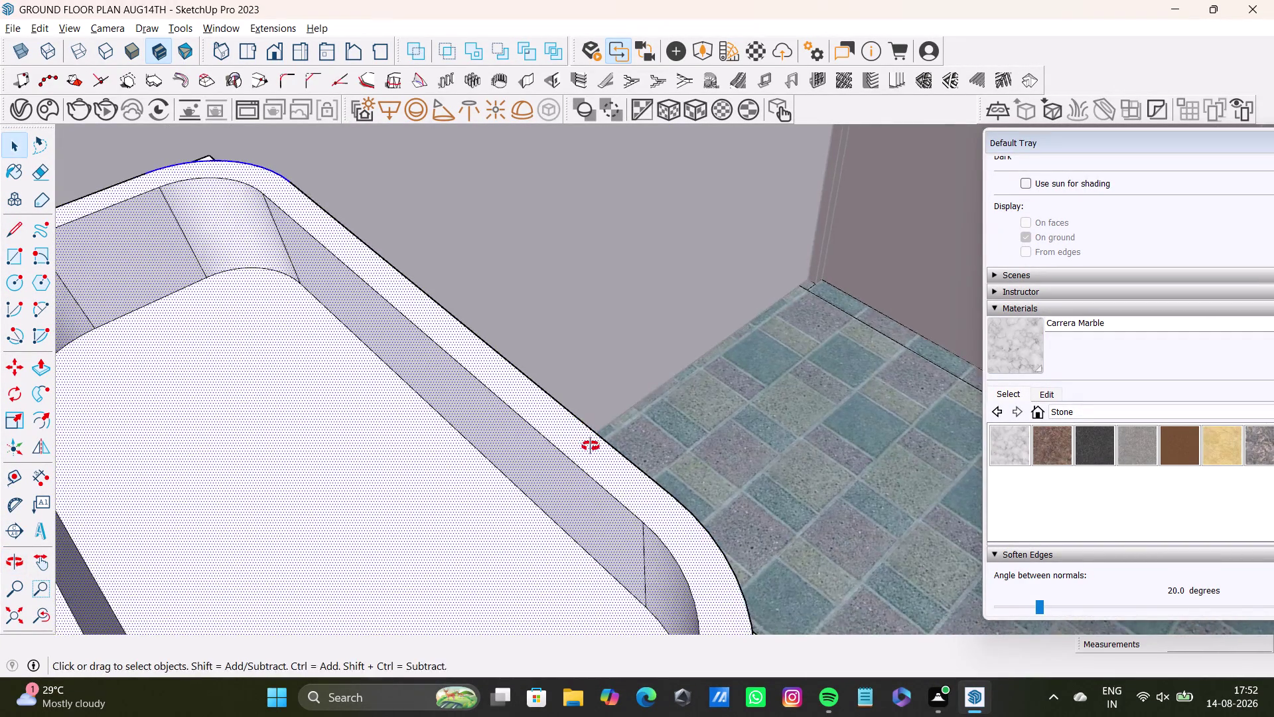
middle_drag(590, 446, 240, 472)
scroll(down, 3)
click(384, 453)
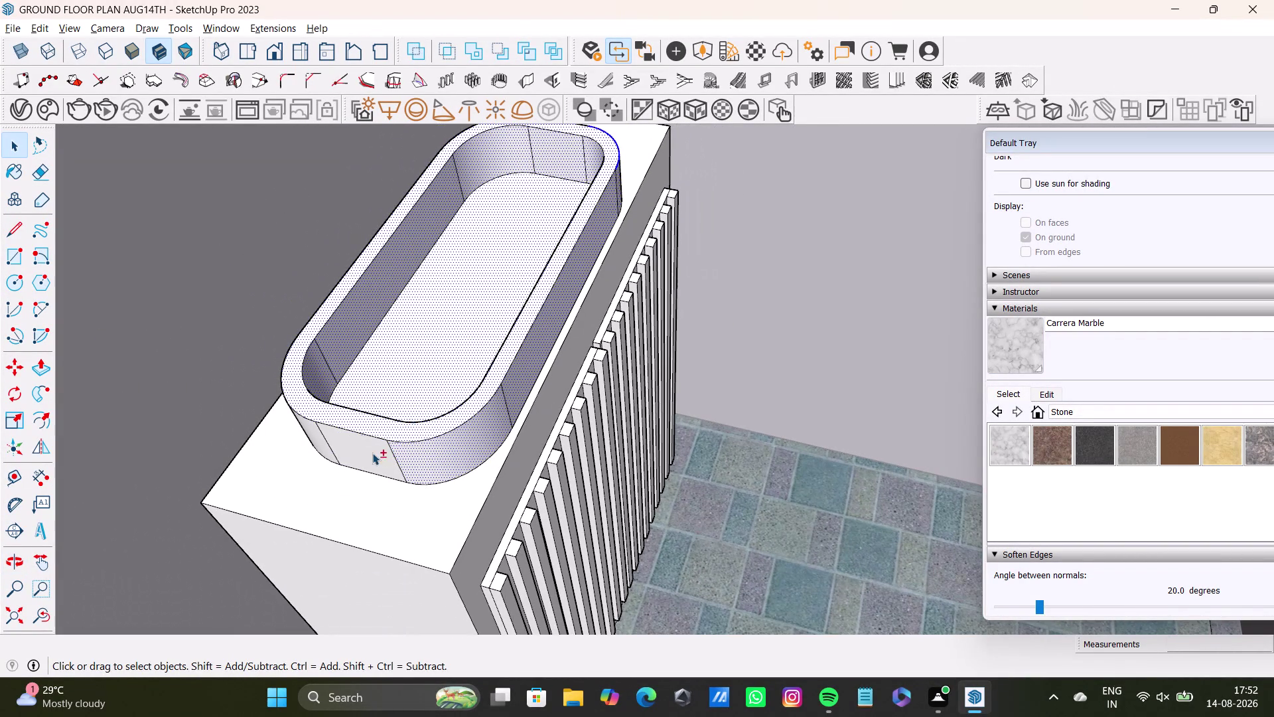
click(305, 432)
Orbit around the slatted front and back over the tub's basin.
middle_drag(483, 417, 385, 499)
middle_drag(543, 356, 265, 376)
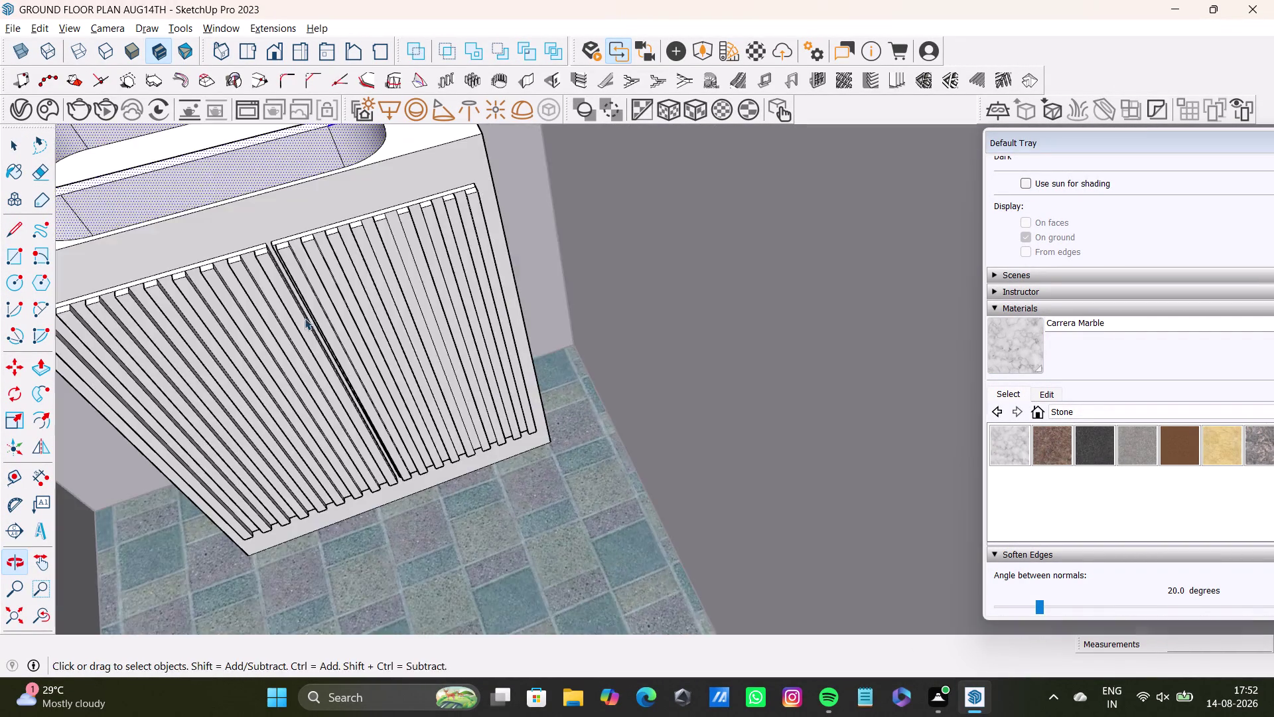
middle_drag(356, 261, 525, 508)
scroll(up, 3)
middle_drag(543, 434, 321, 470)
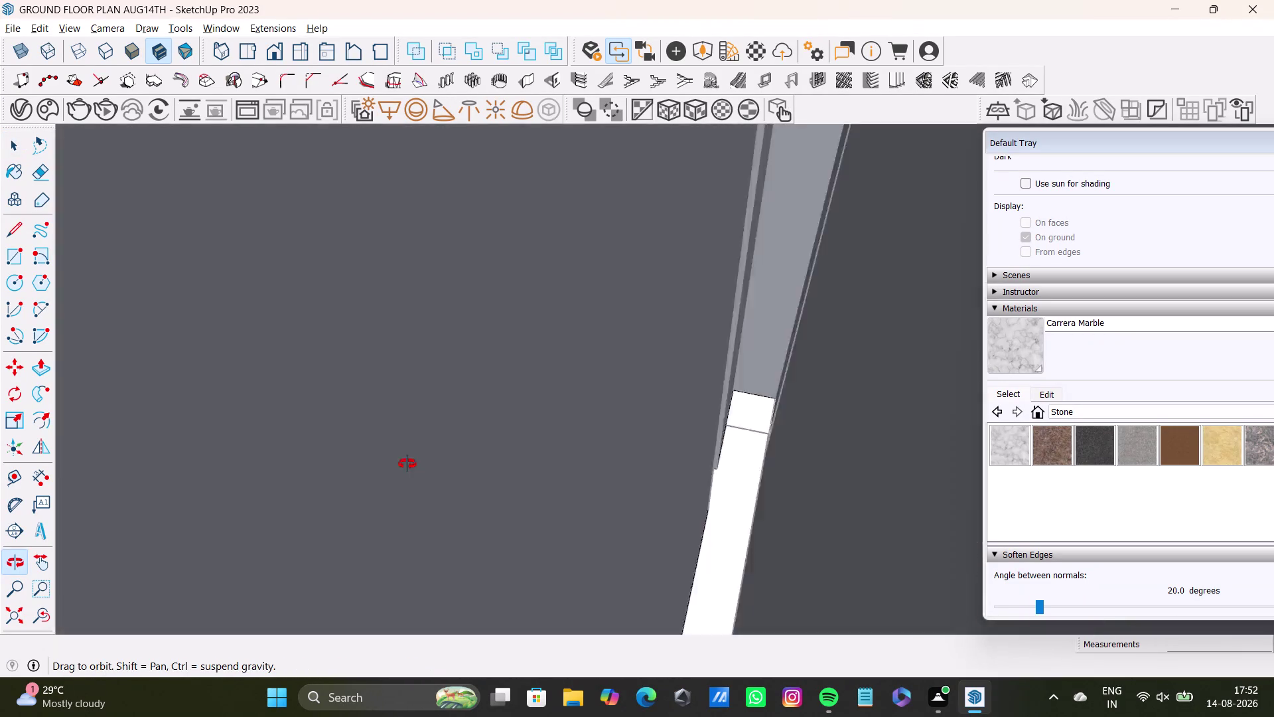
middle_drag(320, 470, 536, 458)
middle_drag(533, 370, 595, 351)
middle_drag(600, 338, 579, 529)
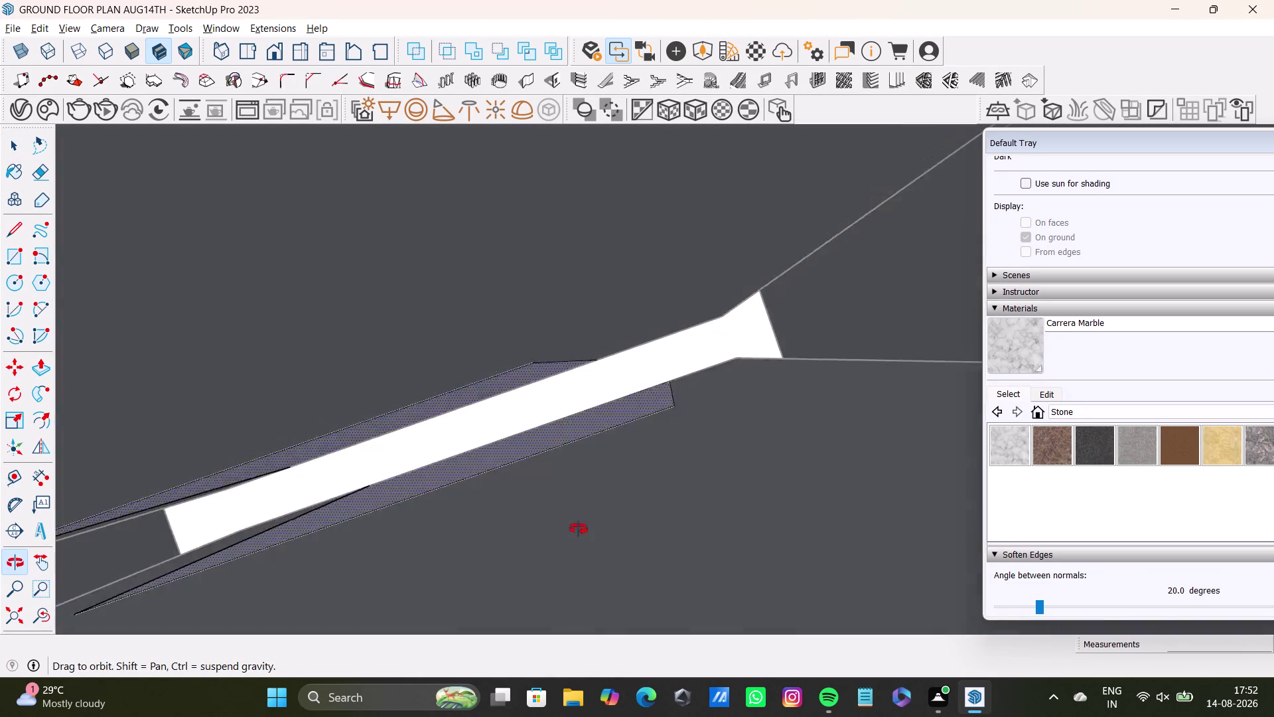
middle_drag(579, 529, 581, 465)
scroll(up, 3)
middle_drag(581, 465, 406, 397)
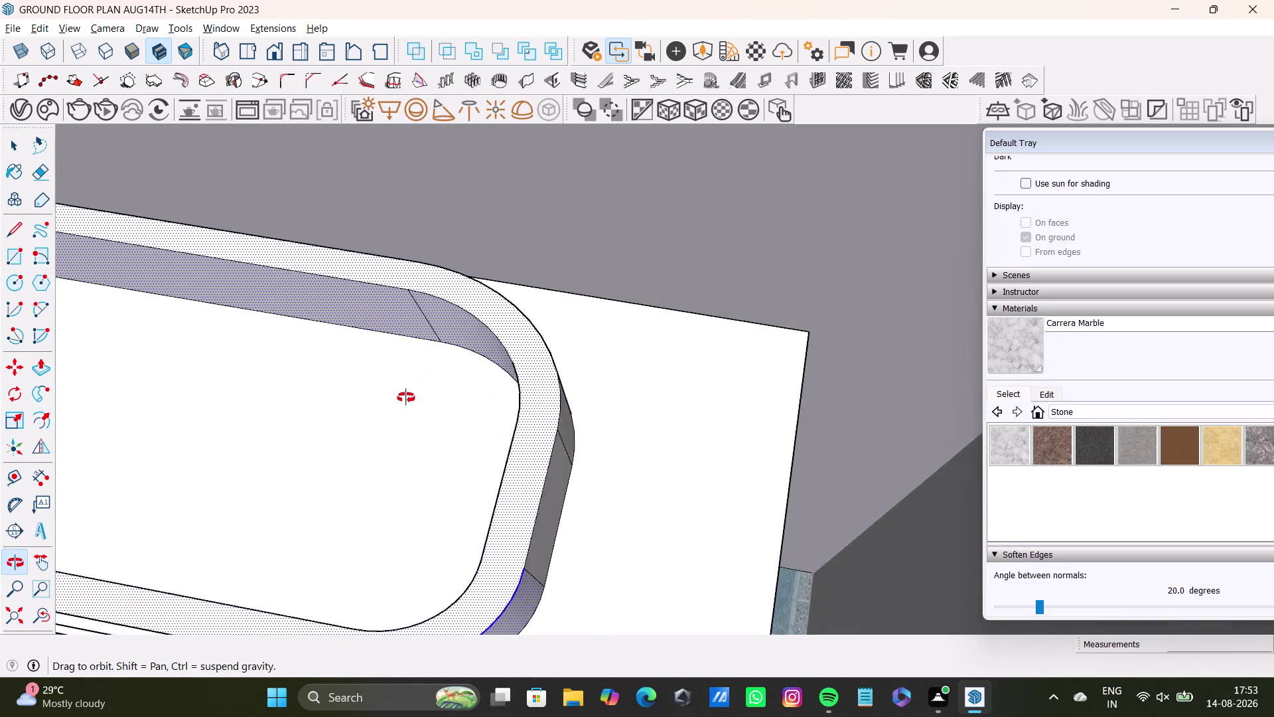
middle_drag(406, 398, 366, 353)
Select the basin's inner floor and walls and paint them Carrera Marble.
click(545, 471)
click(565, 422)
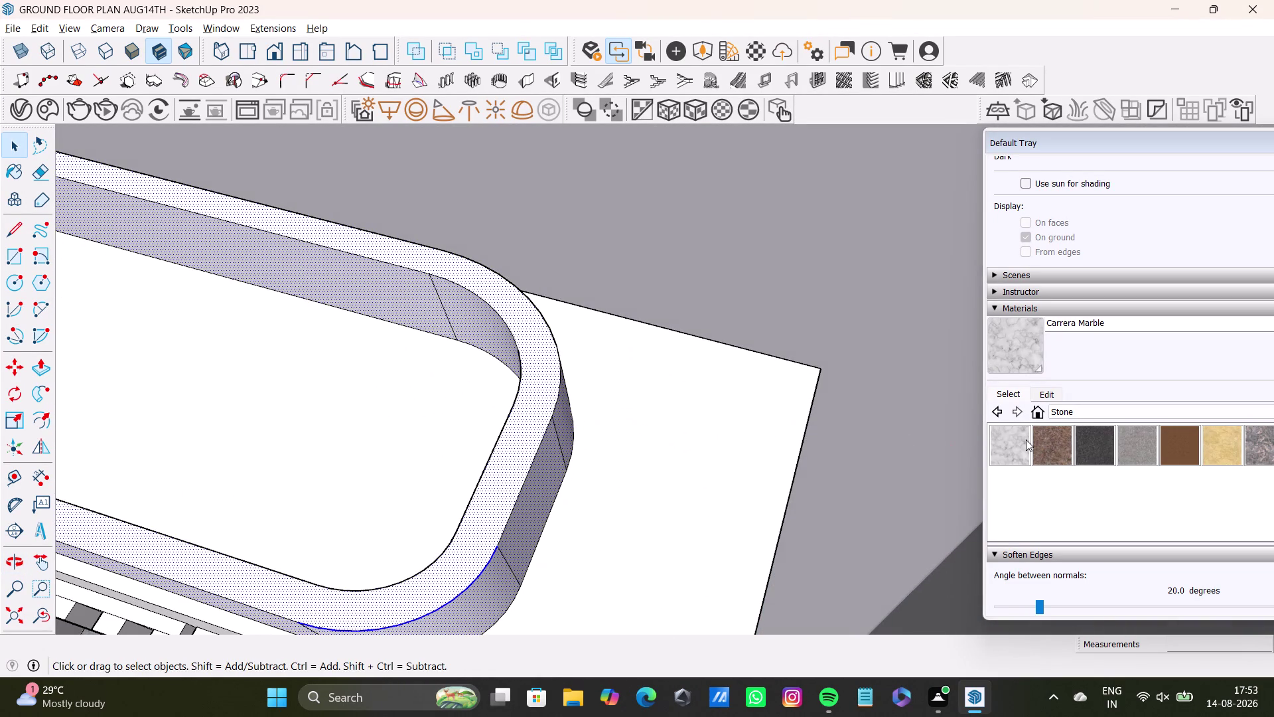
click(1024, 440)
click(549, 365)
Paint the basin surfaces and basin rim with Carrera Marble.
click(459, 388)
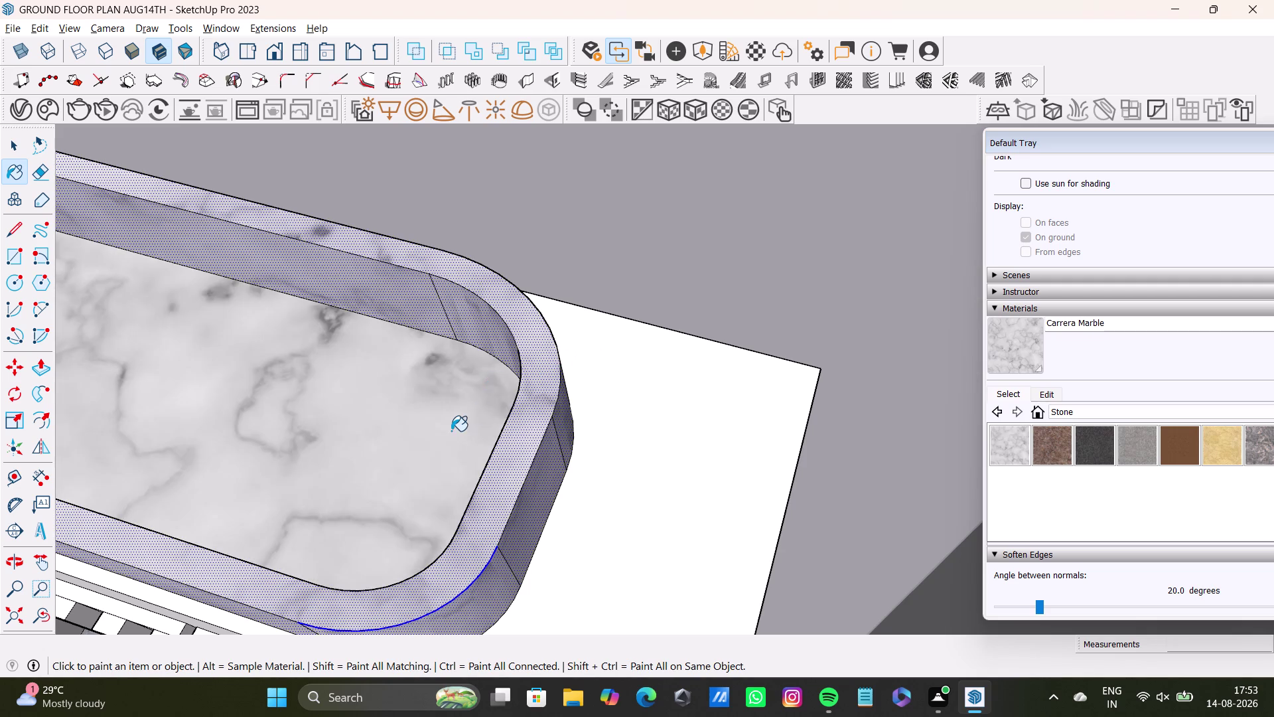
scroll(down, 3)
middle_drag(452, 434, 603, 391)
click(19, 615)
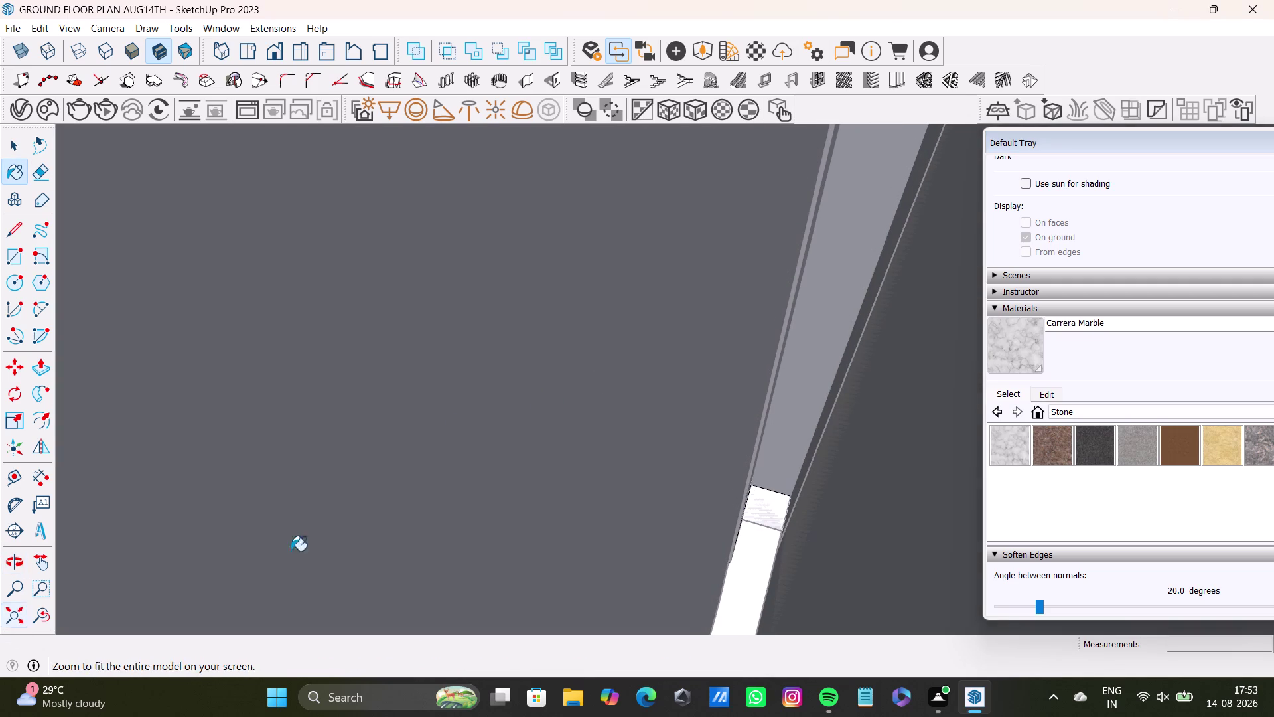
scroll(up, 3)
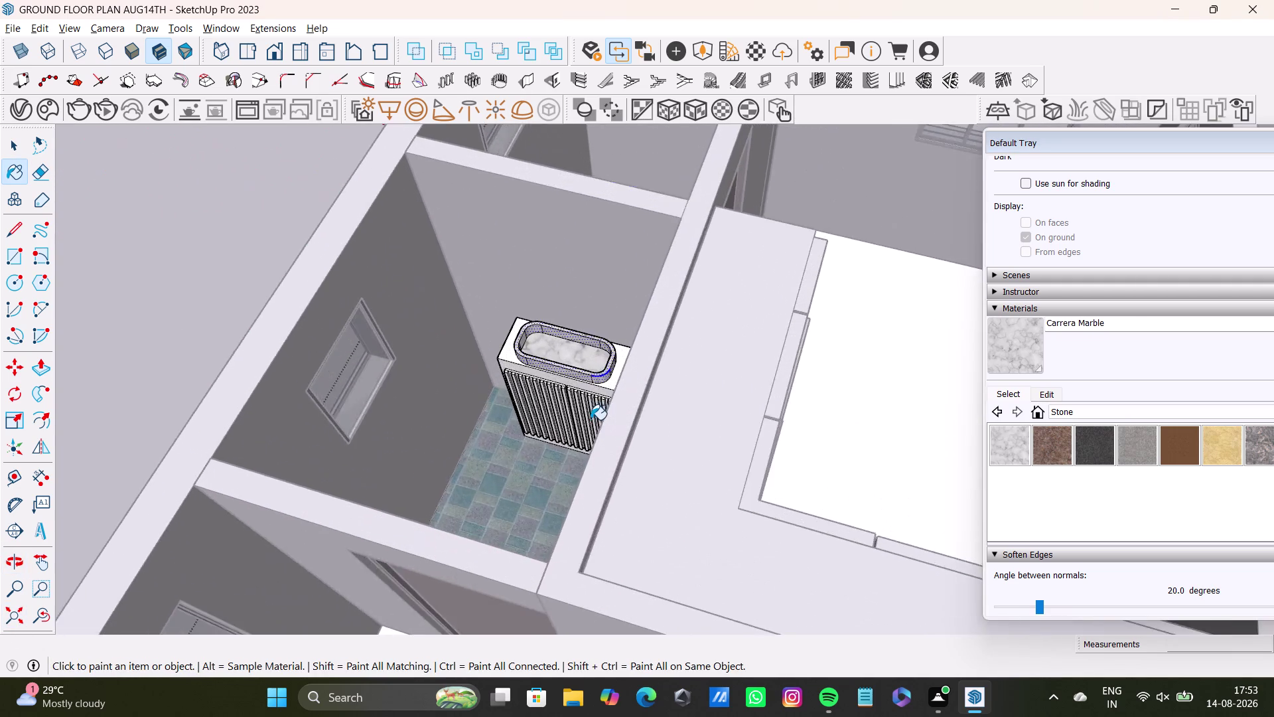
scroll(up, 3)
key(space)
middle_drag(557, 466, 712, 466)
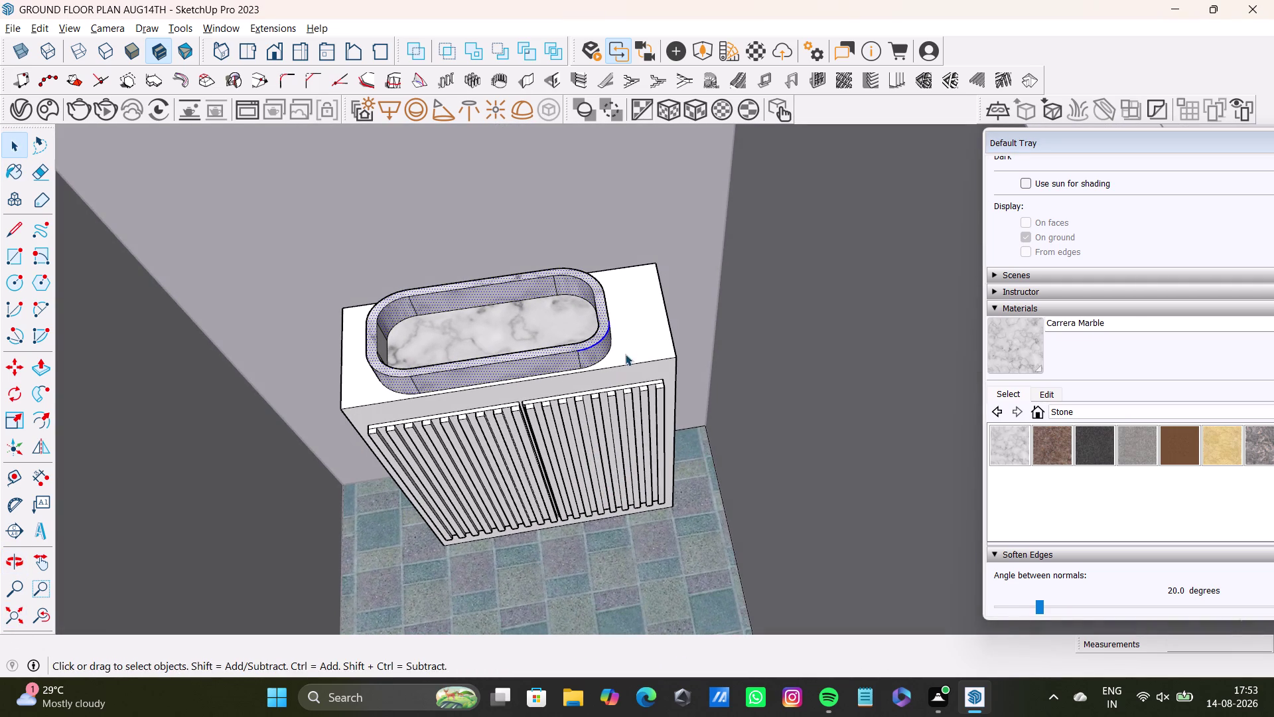
click(635, 332)
click(650, 370)
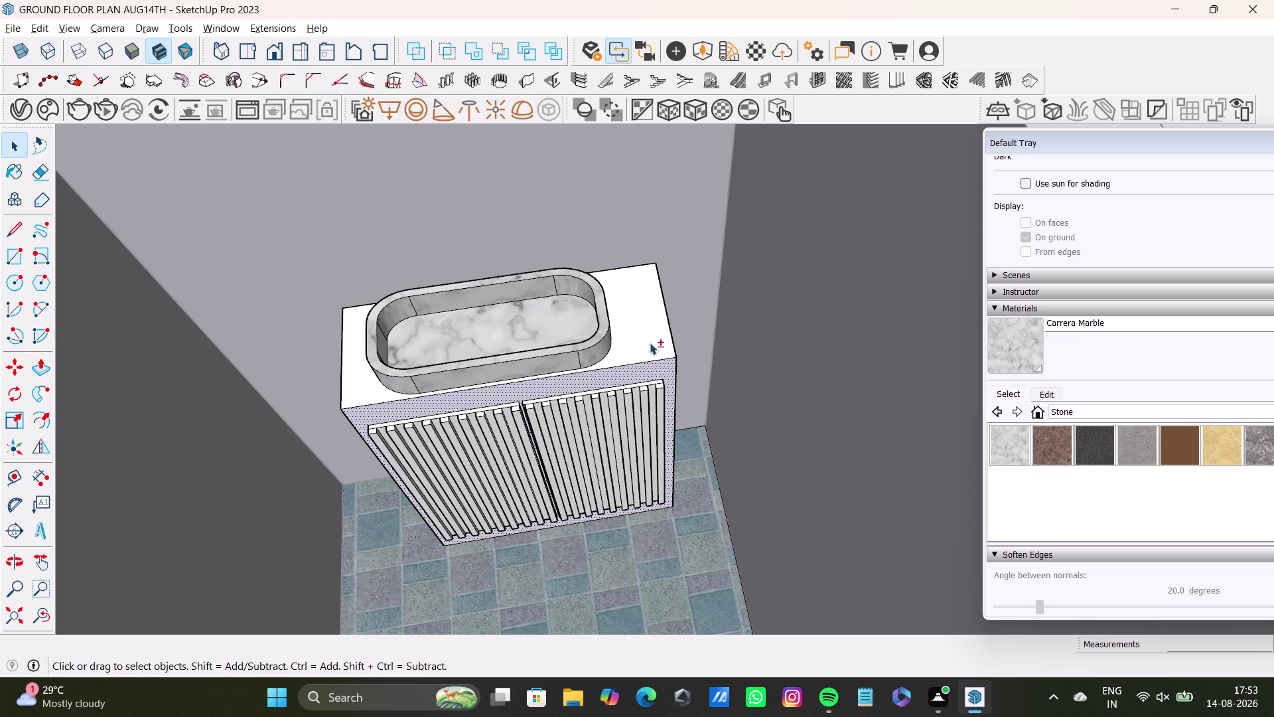
Orbit around the vanity cabinet to inspect its corner and side faces.
click(649, 342)
middle_drag(670, 364, 623, 387)
scroll(up, 3)
scroll(up, 3)
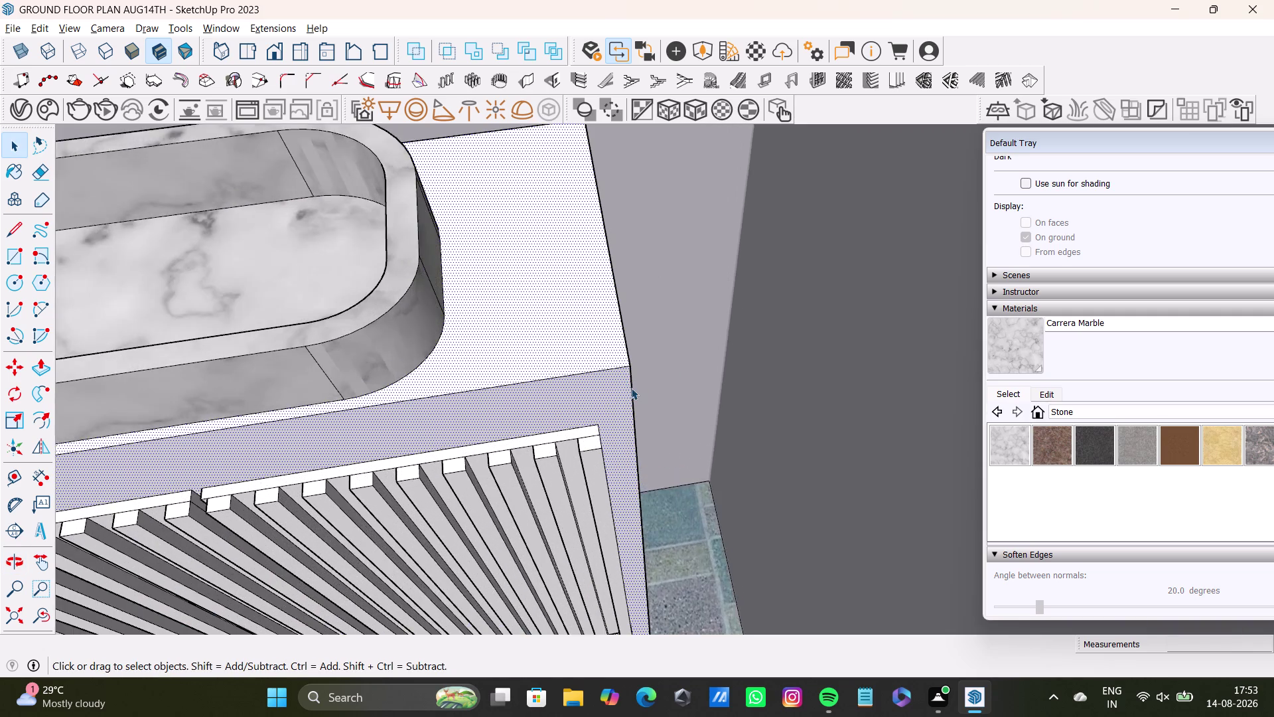
scroll(up, 3)
middle_drag(631, 388, 627, 364)
middle_drag(622, 376, 472, 414)
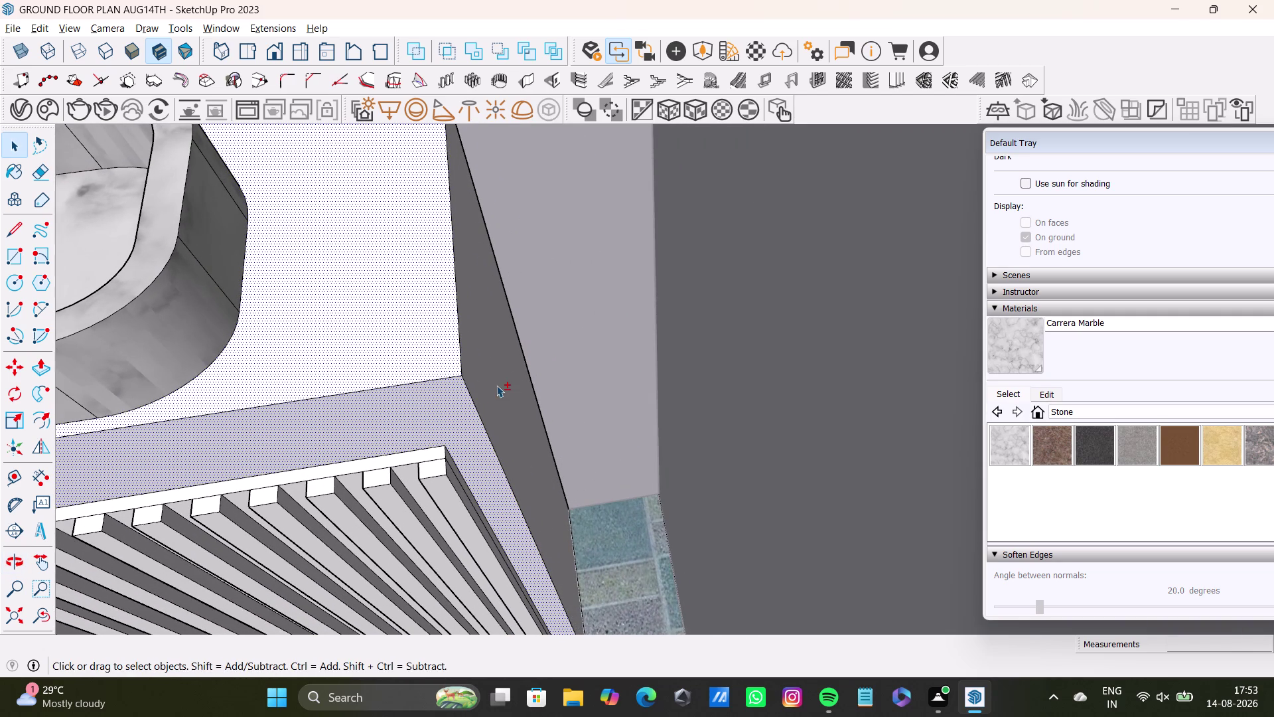
click(499, 384)
scroll(down, 3)
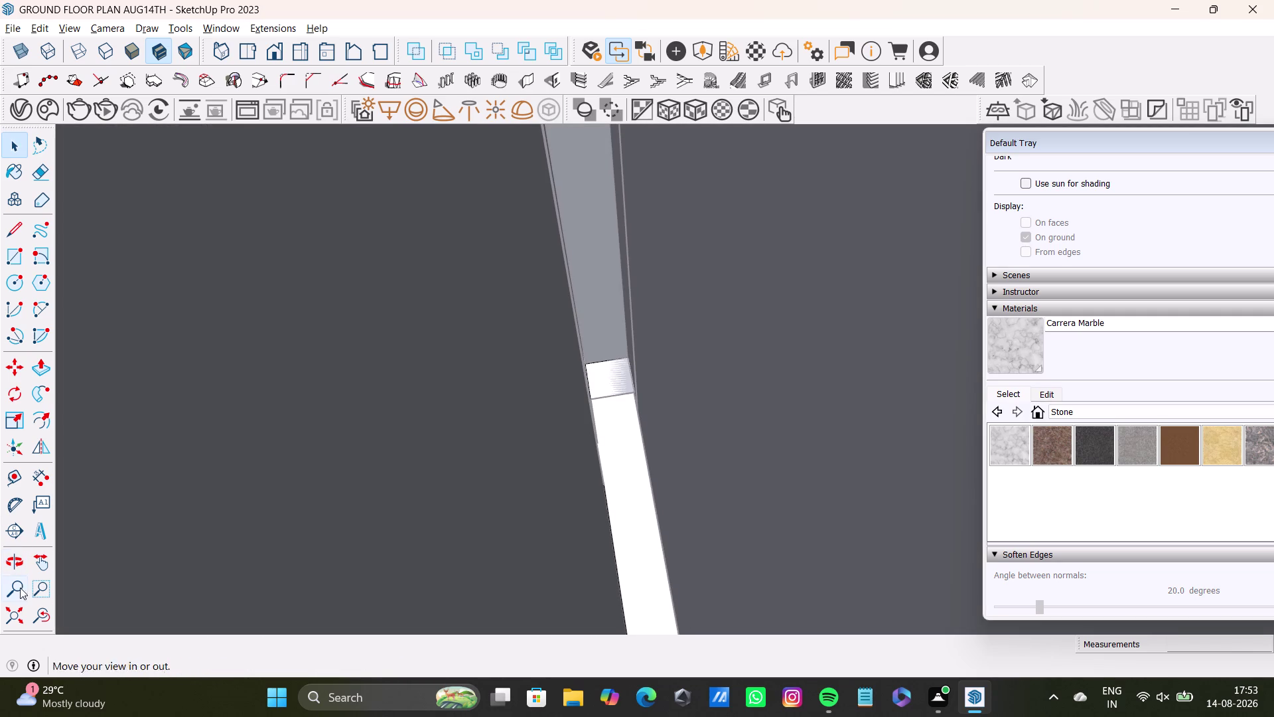
Zoom out and orbit back around the vanity to view the whole bathroom.
click(16, 611)
scroll(up, 3)
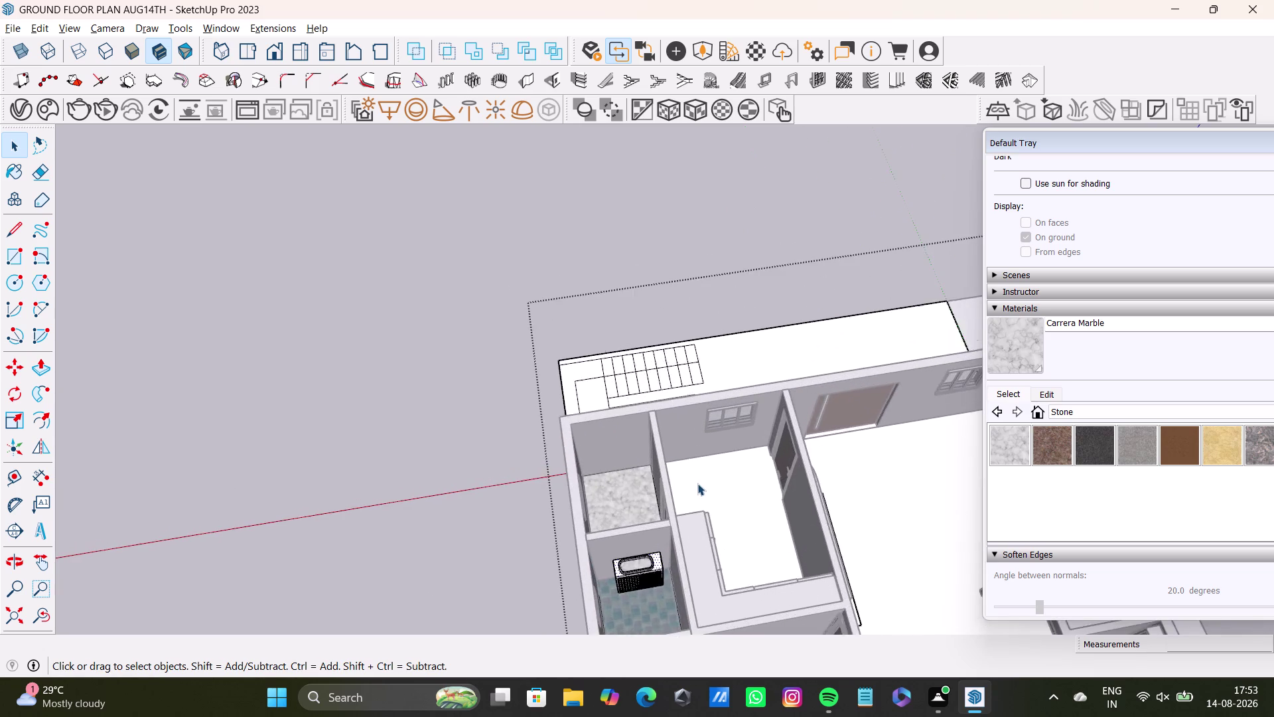
scroll(up, 3)
middle_drag(648, 527, 703, 309)
scroll(up, 3)
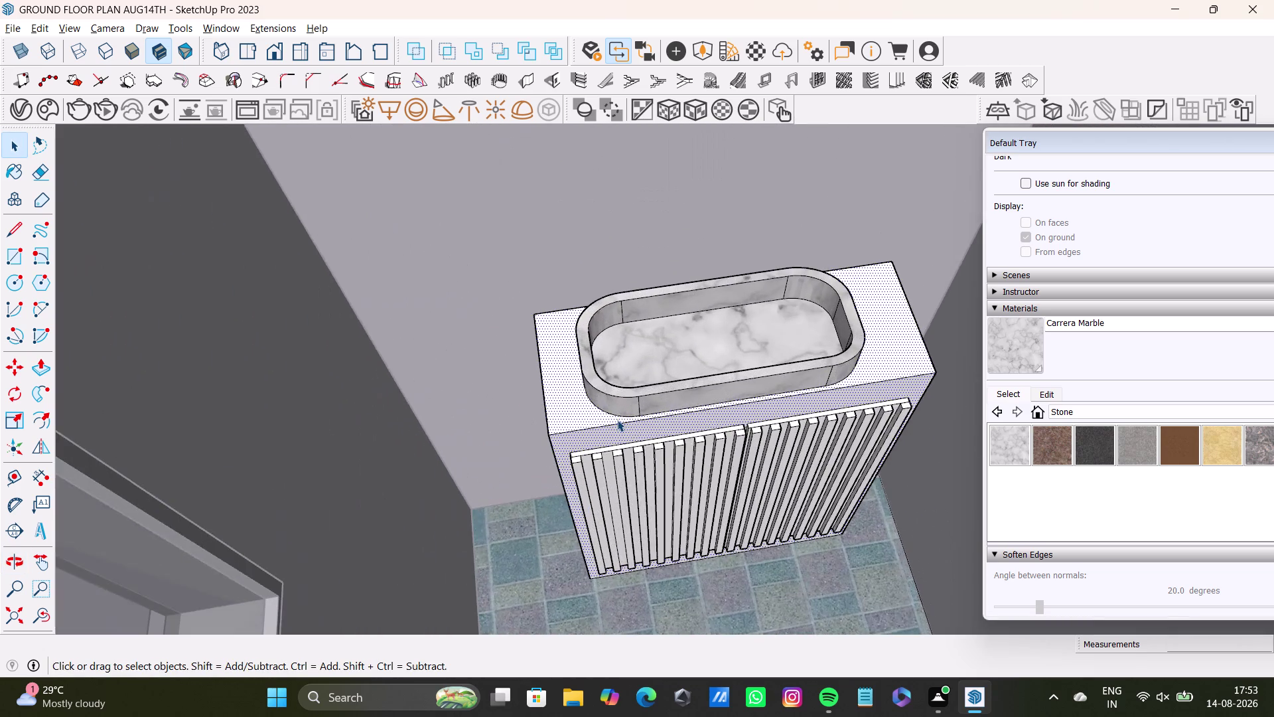
middle_drag(617, 419, 611, 354)
middle_drag(571, 361, 516, 355)
middle_drag(505, 381, 661, 397)
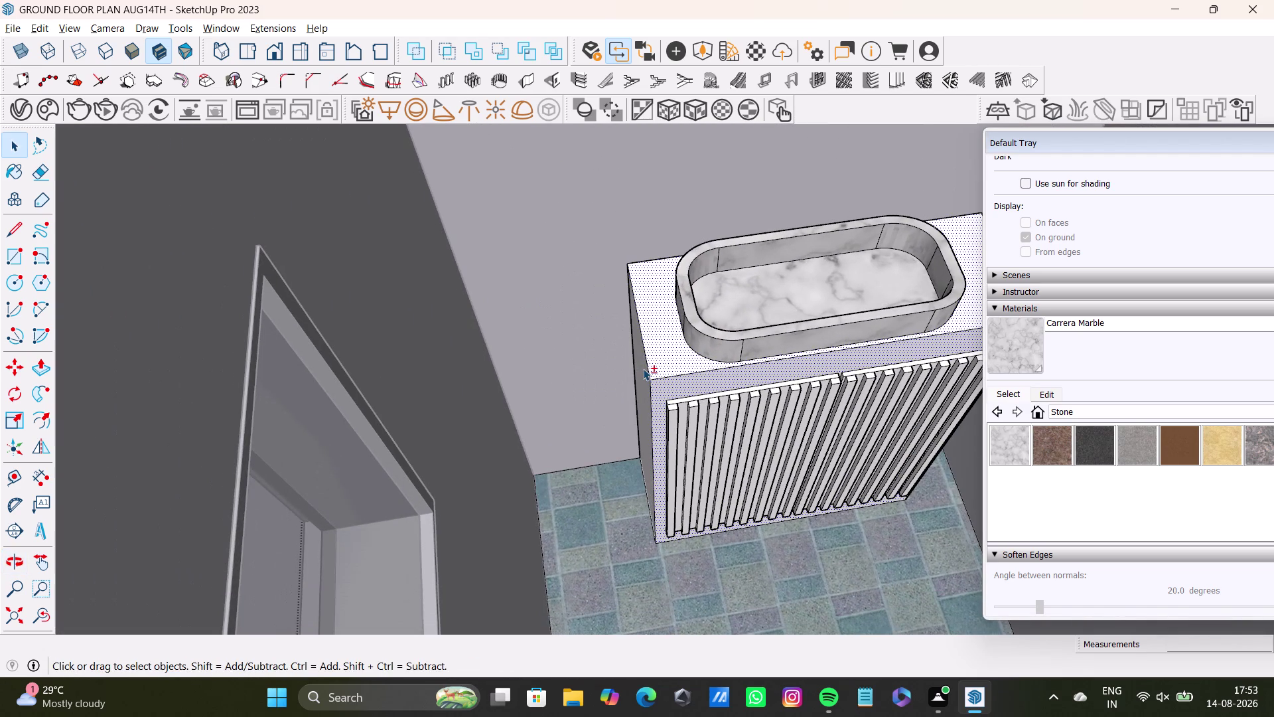
click(643, 369)
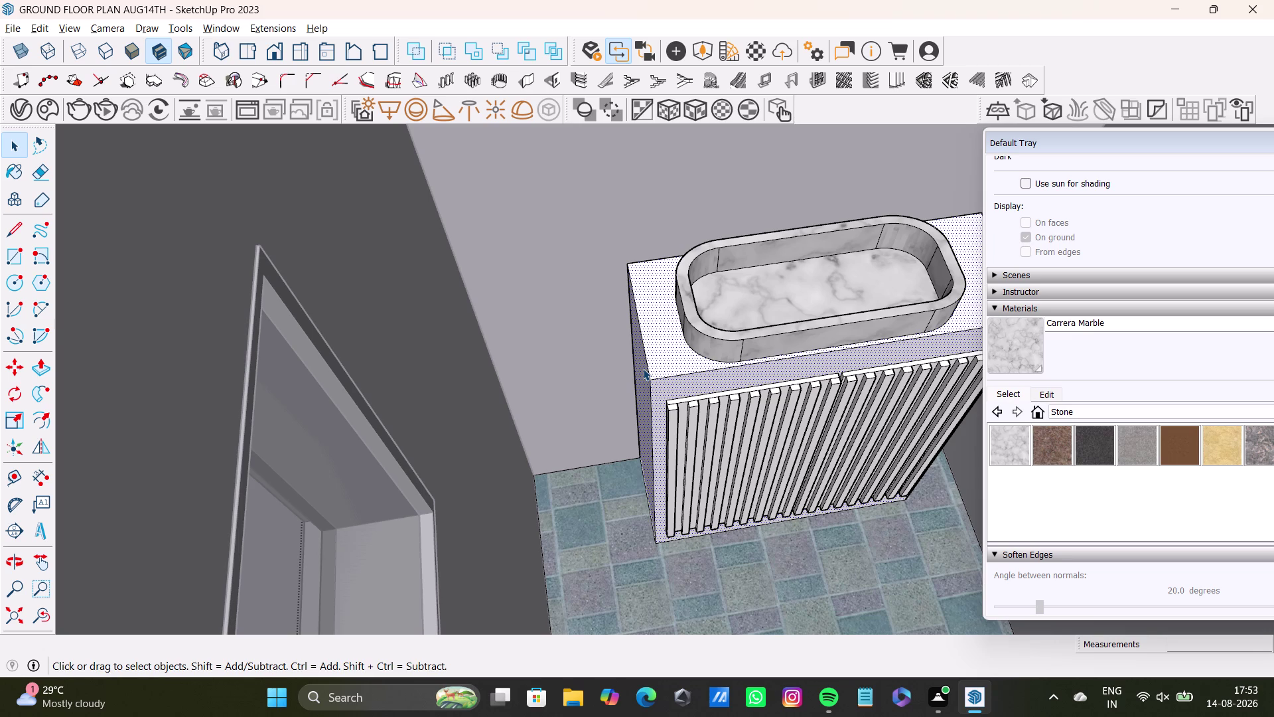
scroll(down, 3)
middle_drag(729, 395, 471, 416)
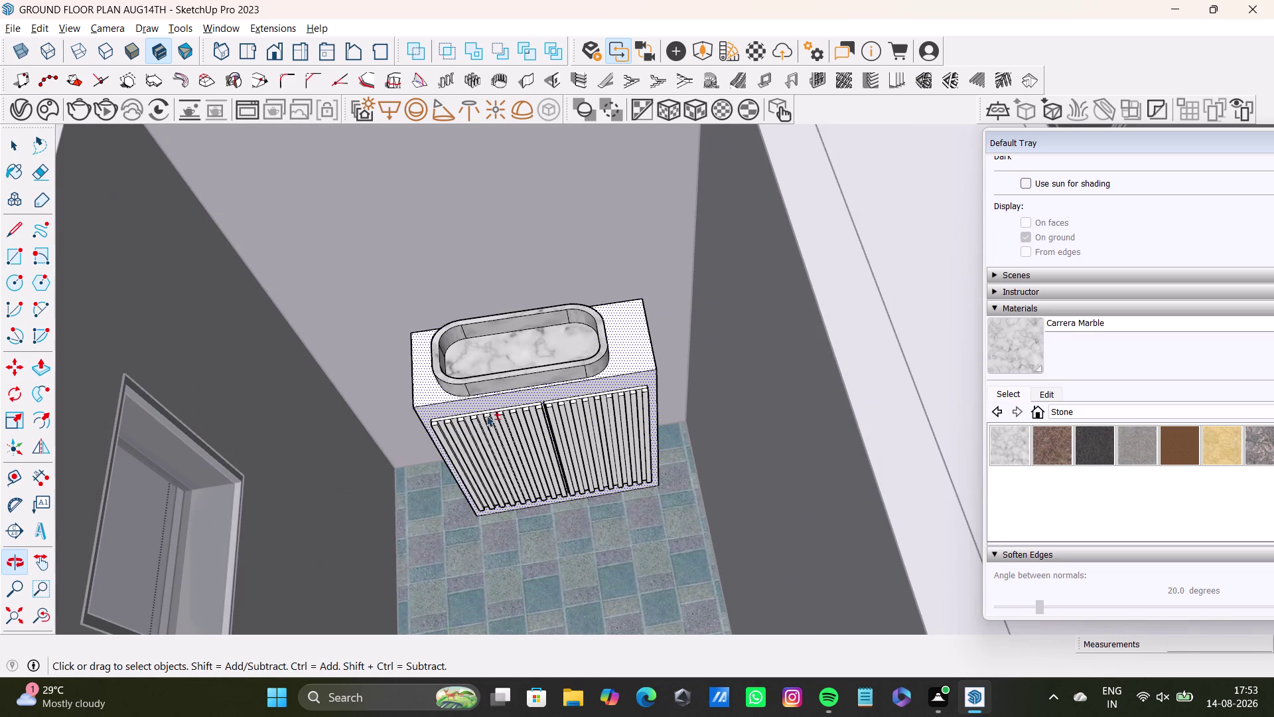
Pick 0095_LightBlue from the Colors-Named material collection.
click(1074, 409)
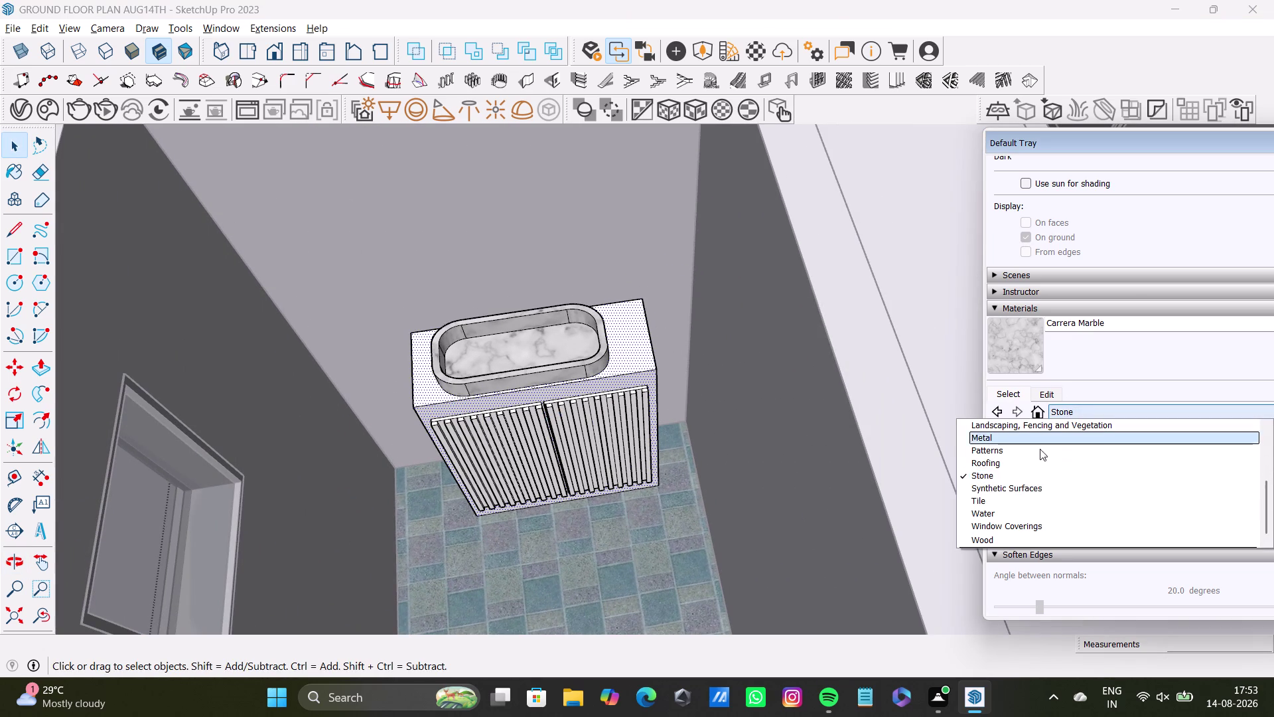
scroll(up, 3)
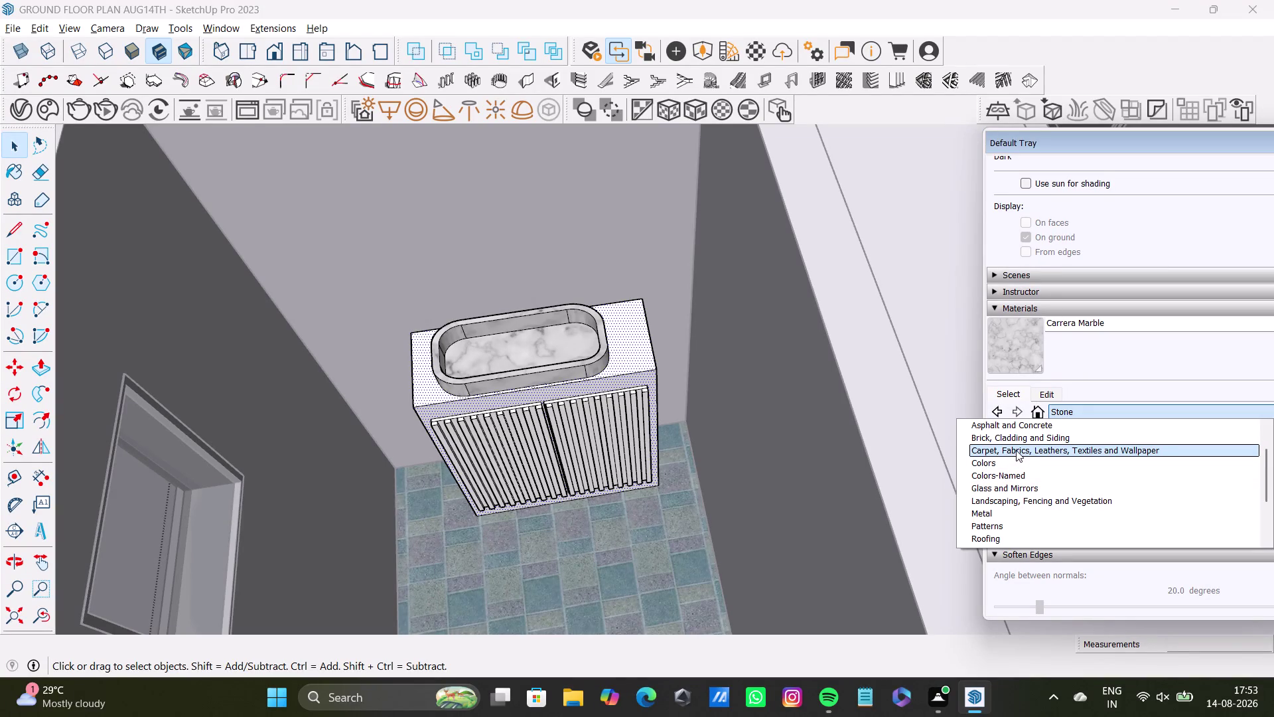
click(1014, 470)
scroll(down, 3)
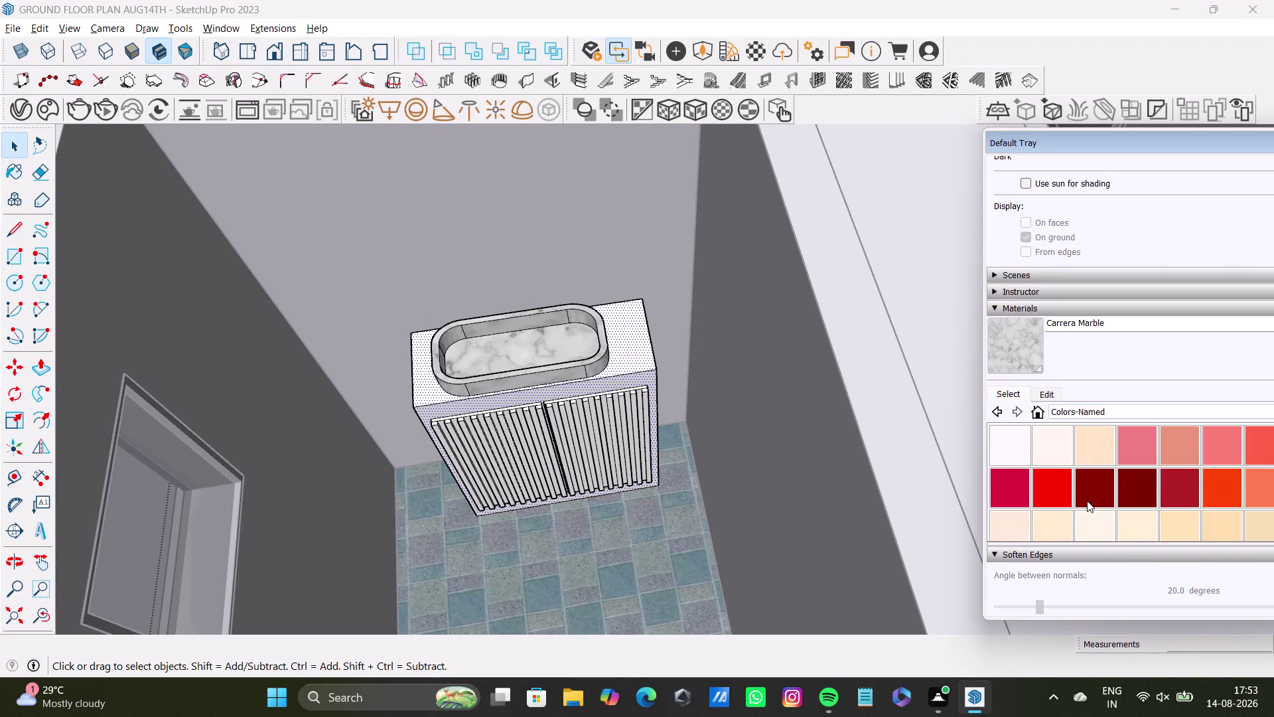
scroll(down, 3)
scroll(down, 3)
scroll(down, 3)
scroll(down, 3)
scroll(down, 3)
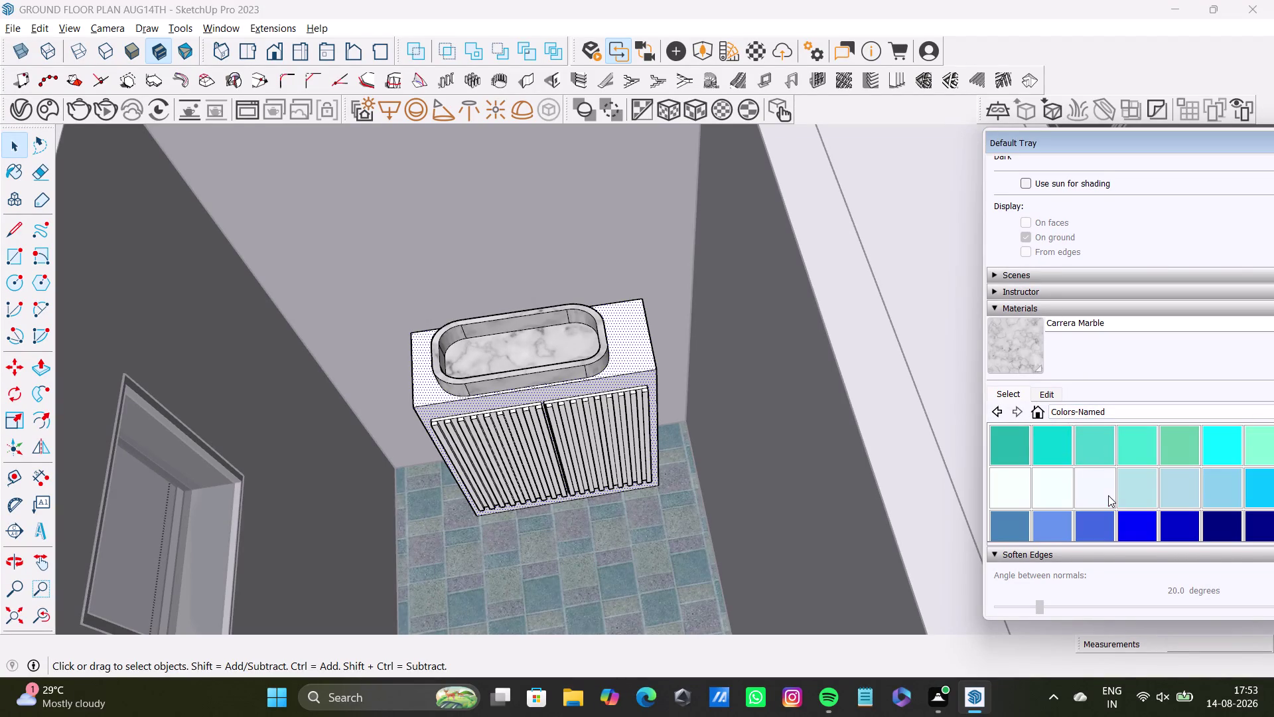
click(1169, 487)
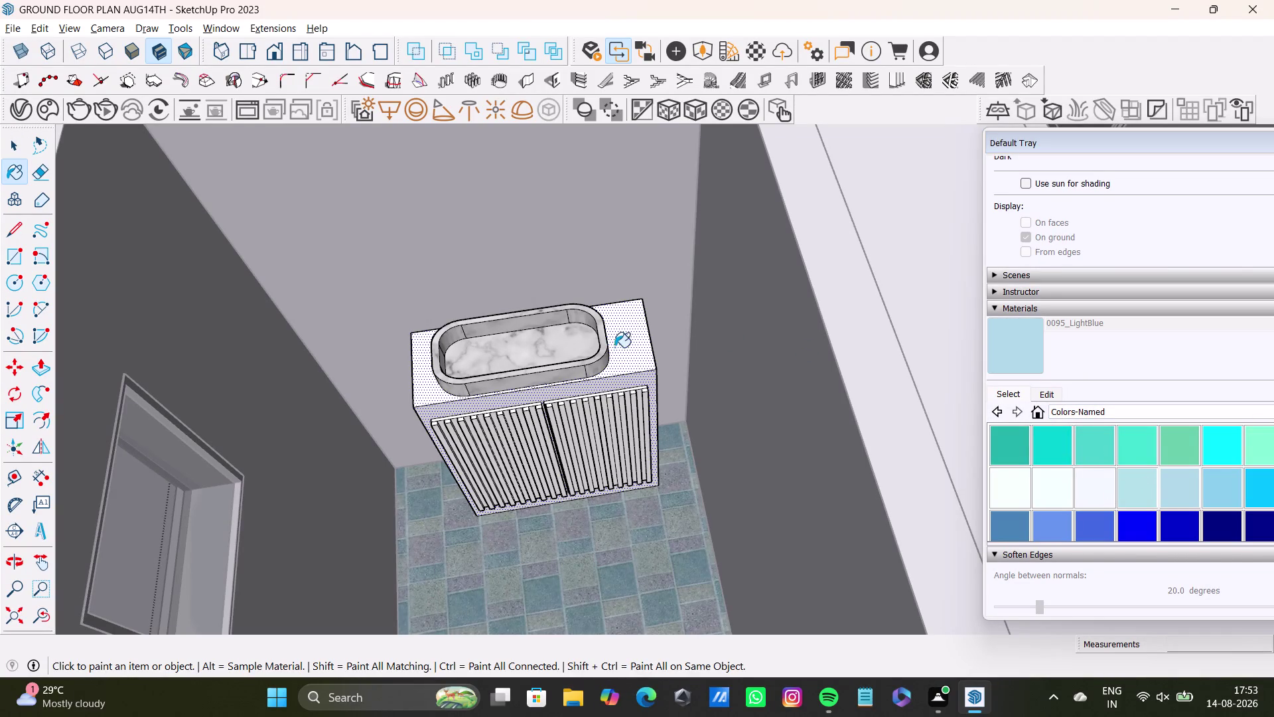
Paint the vanity cabinet body light blue and begin selecting door slats.
click(636, 360)
key(space)
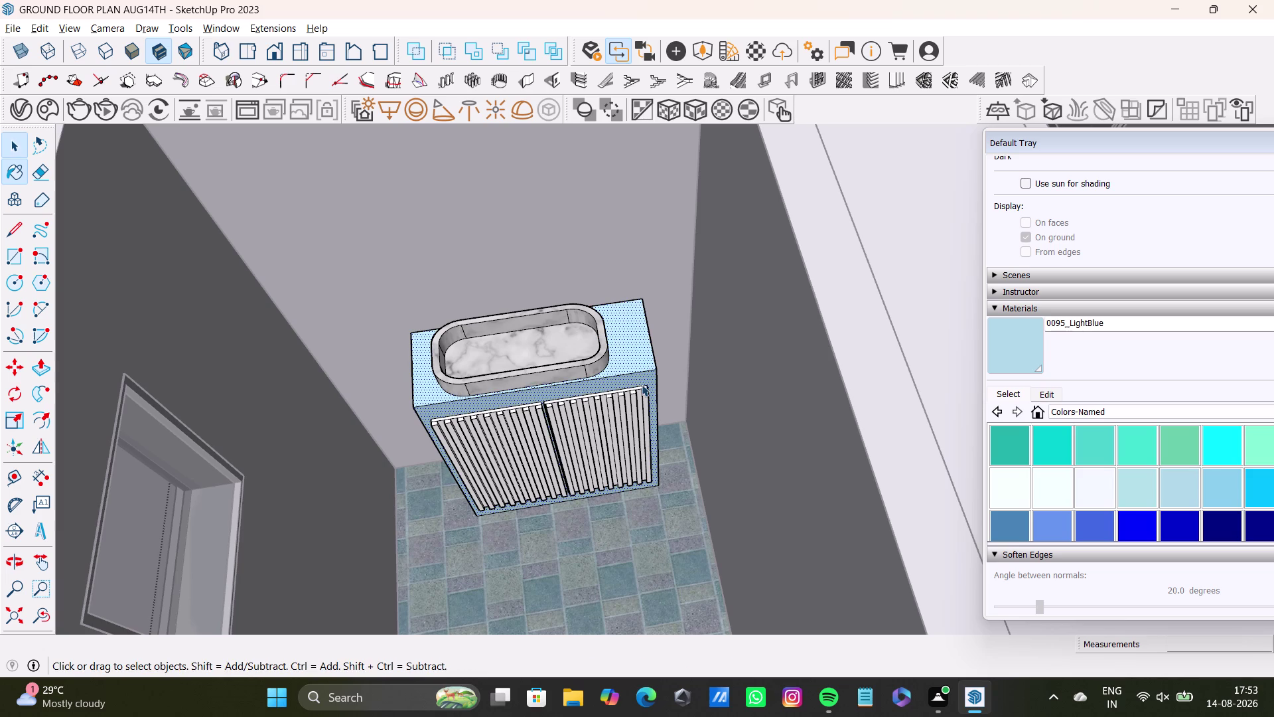
scroll(up, 3)
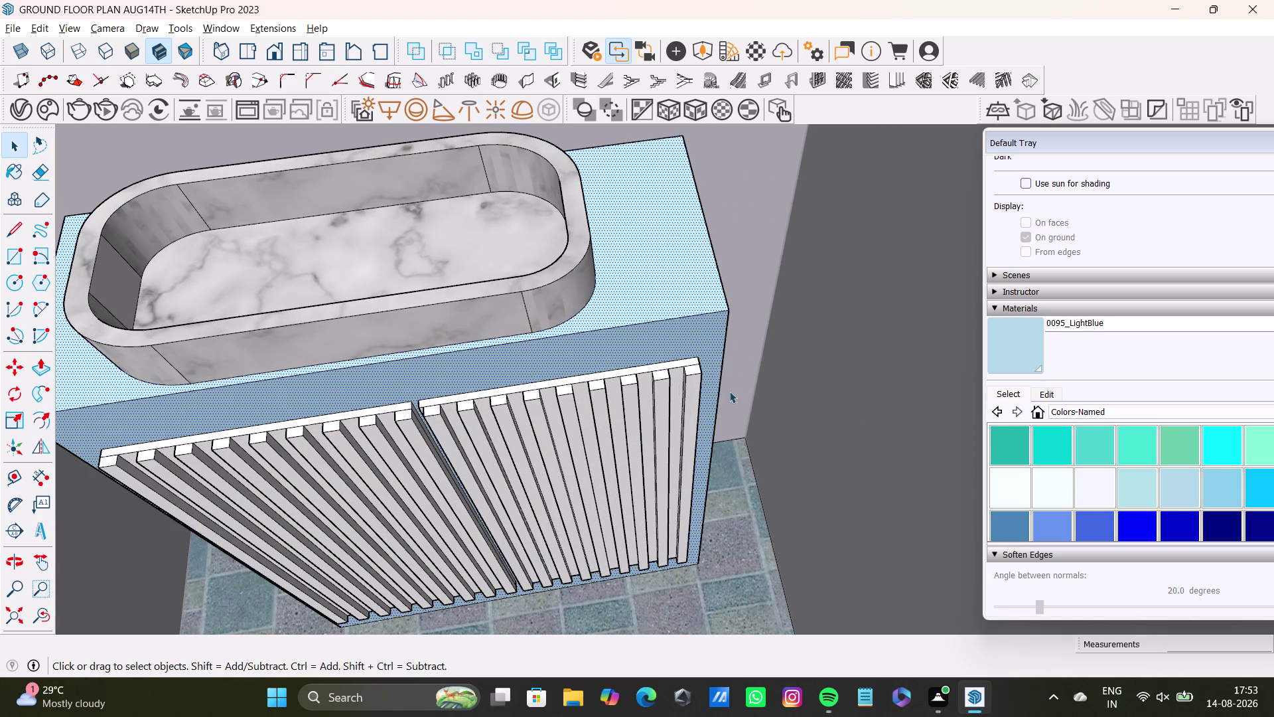
click(679, 381)
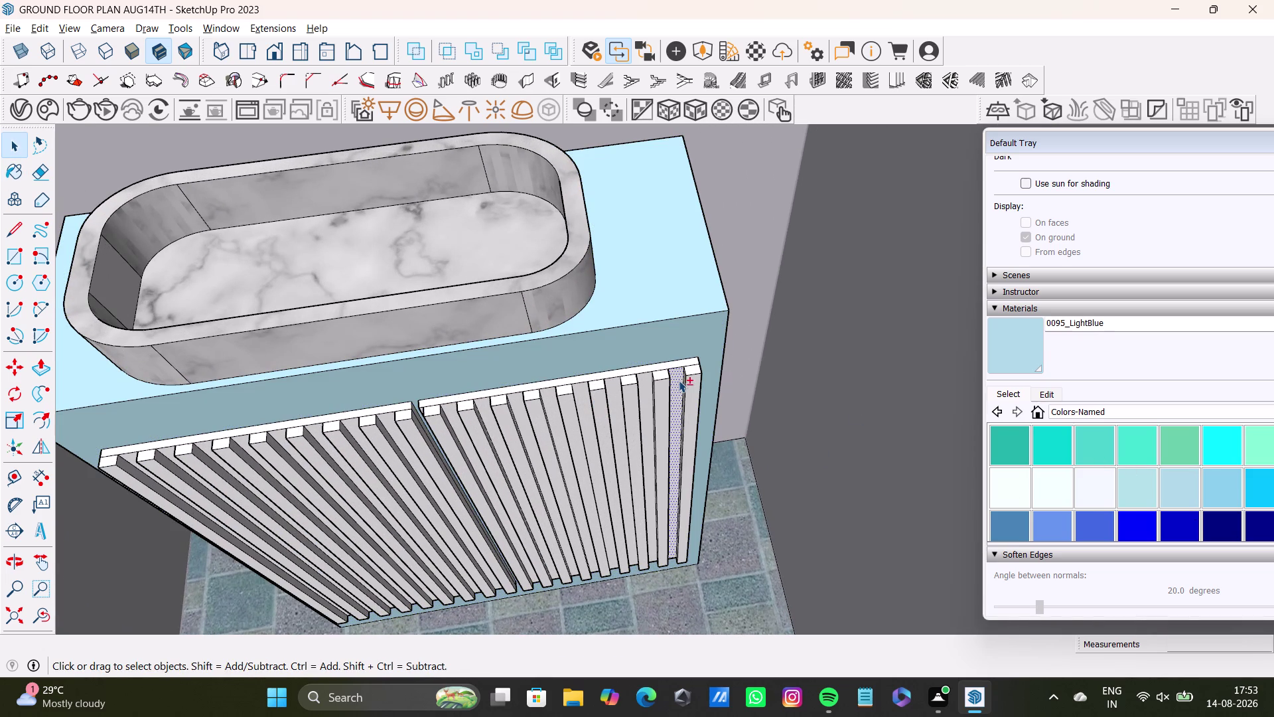
click(673, 367)
scroll(up, 3)
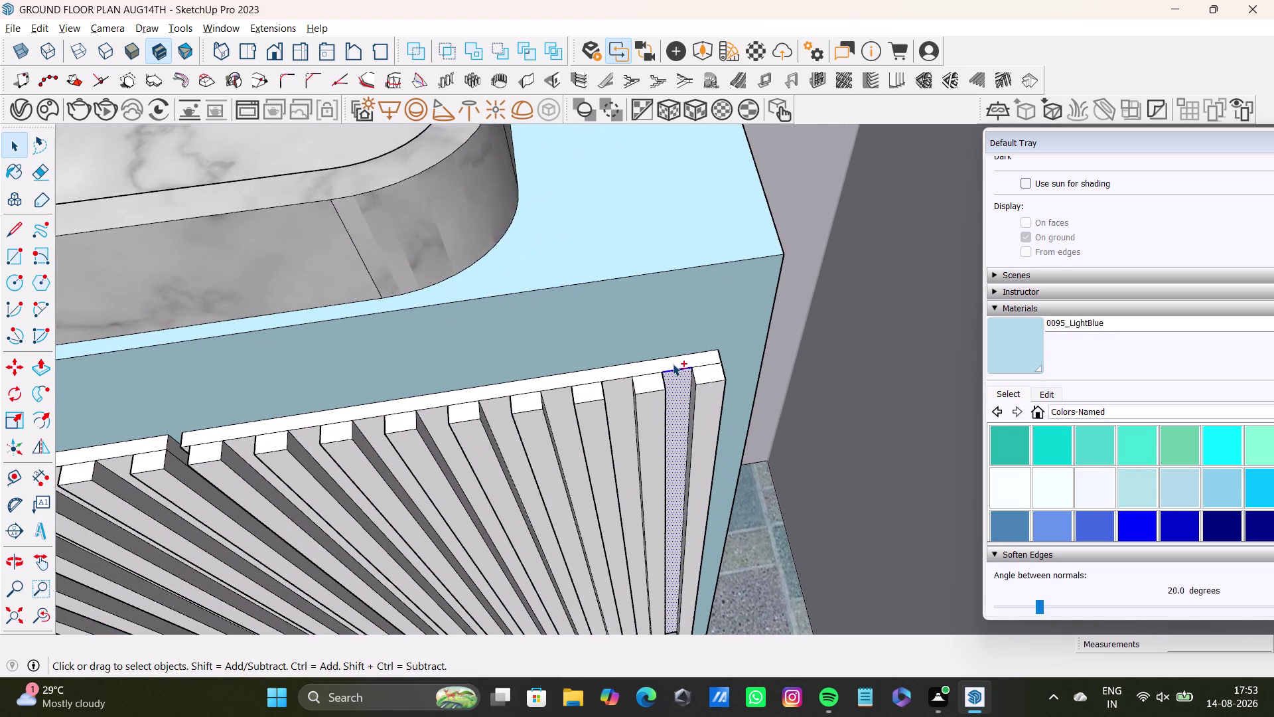
Add the right-hand run of door slats to the selection.
click(676, 369)
click(677, 363)
click(620, 392)
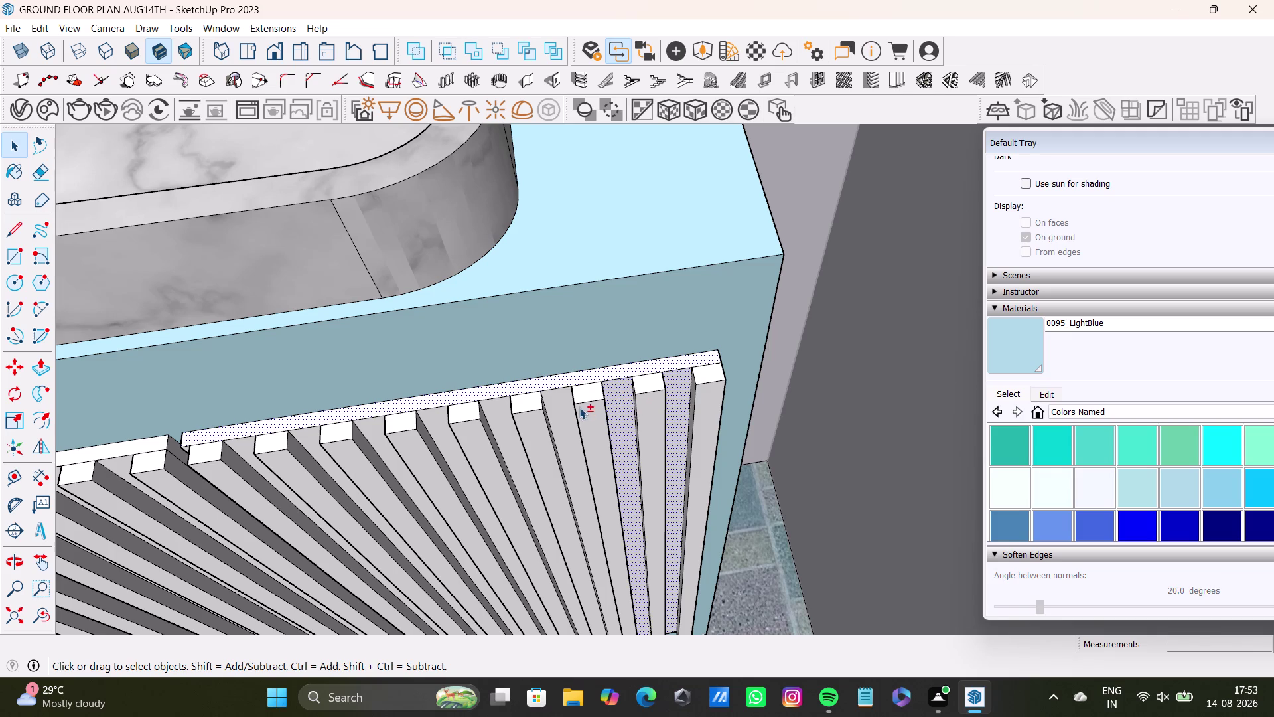
click(562, 406)
click(507, 417)
click(429, 420)
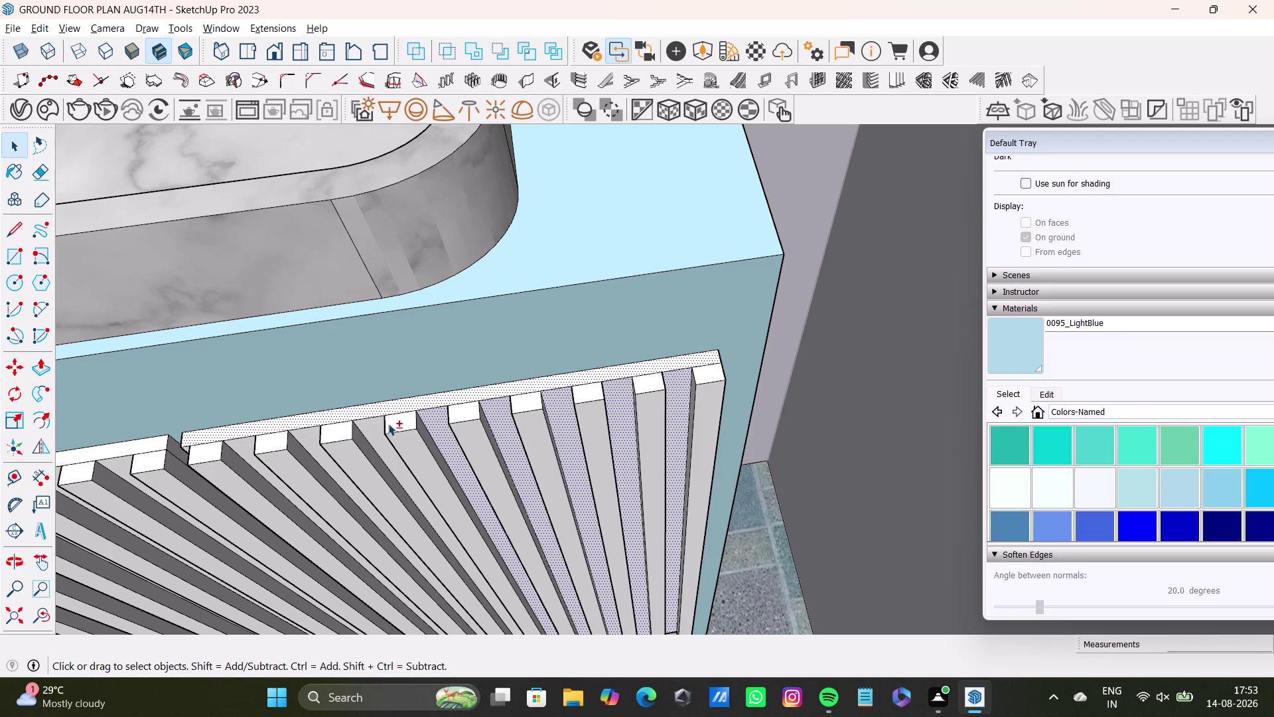
click(375, 433)
click(309, 438)
Orbit along the doors and add the left door slats to the selection.
middle_drag(335, 428, 542, 315)
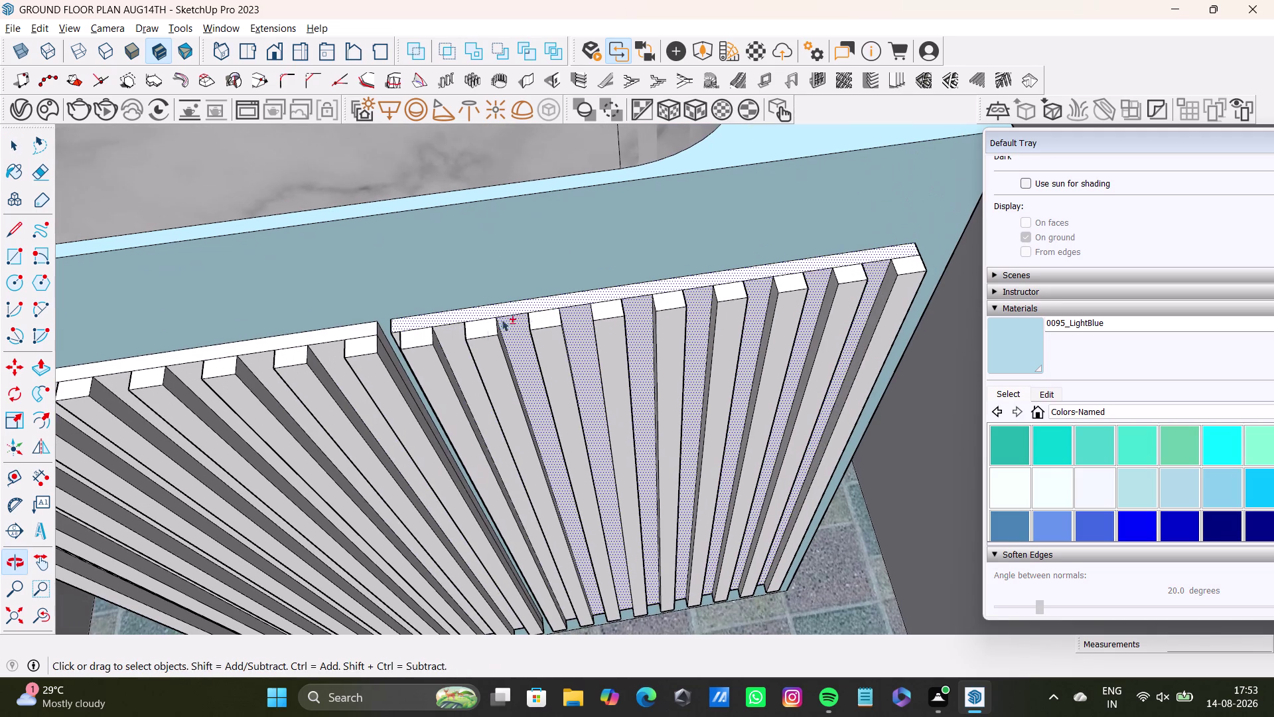
click(453, 340)
click(369, 334)
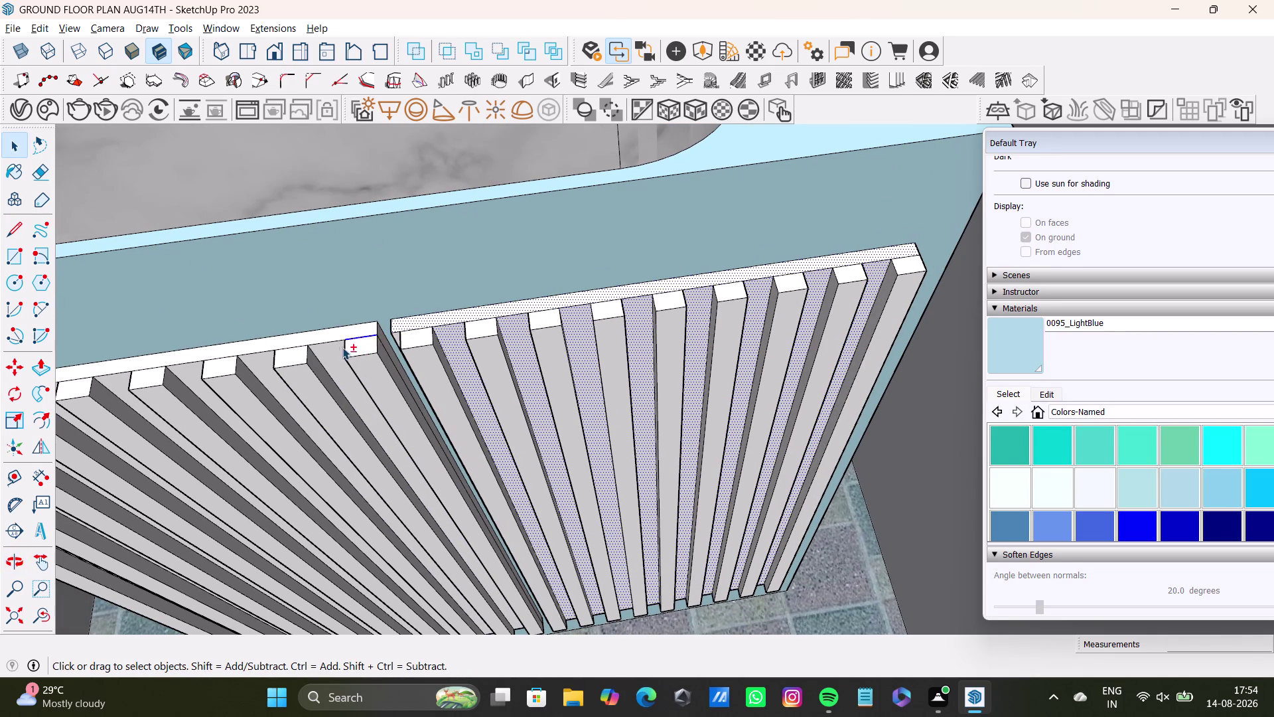
click(329, 347)
click(335, 331)
click(260, 363)
click(188, 369)
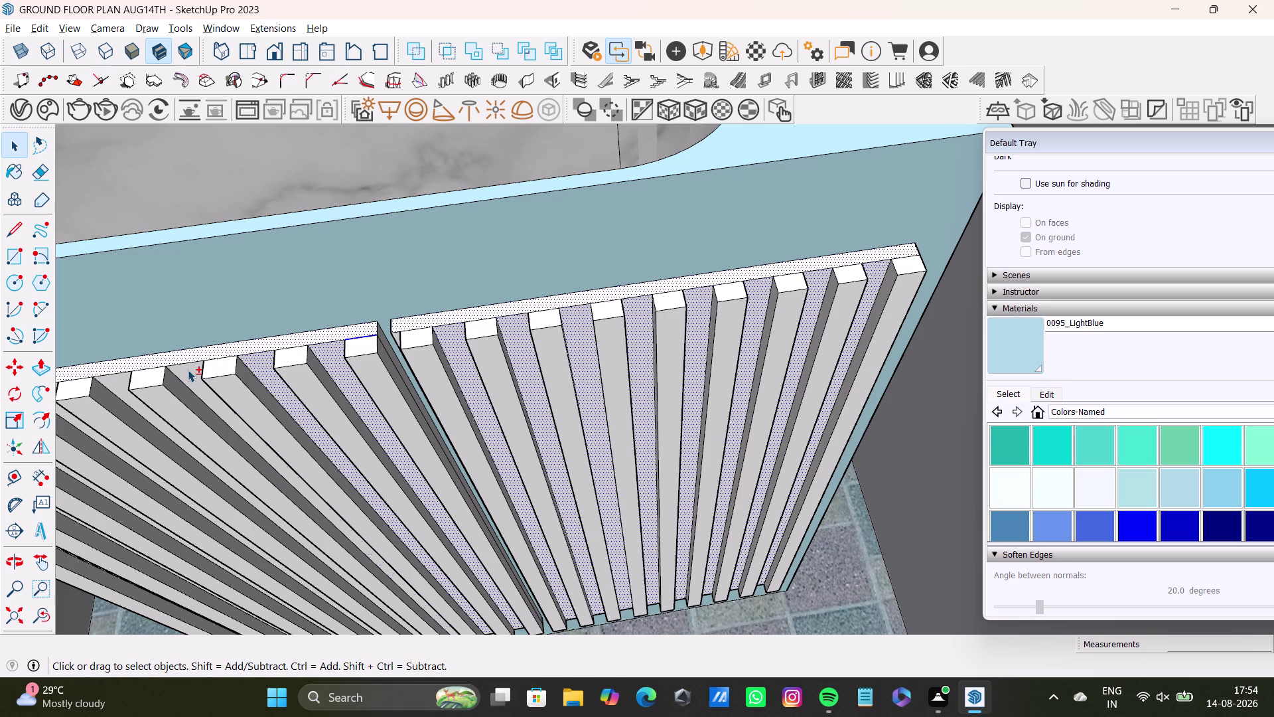
click(115, 379)
middle_drag(181, 371, 464, 263)
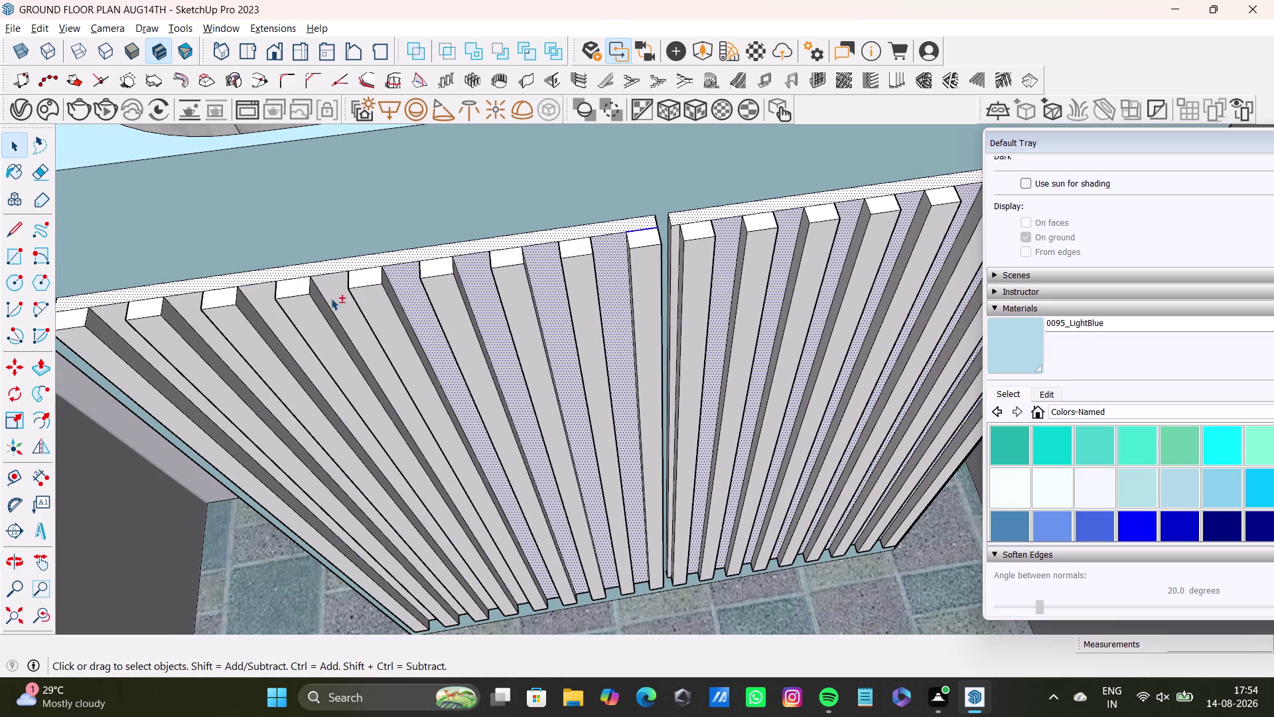
click(340, 296)
click(255, 300)
click(196, 299)
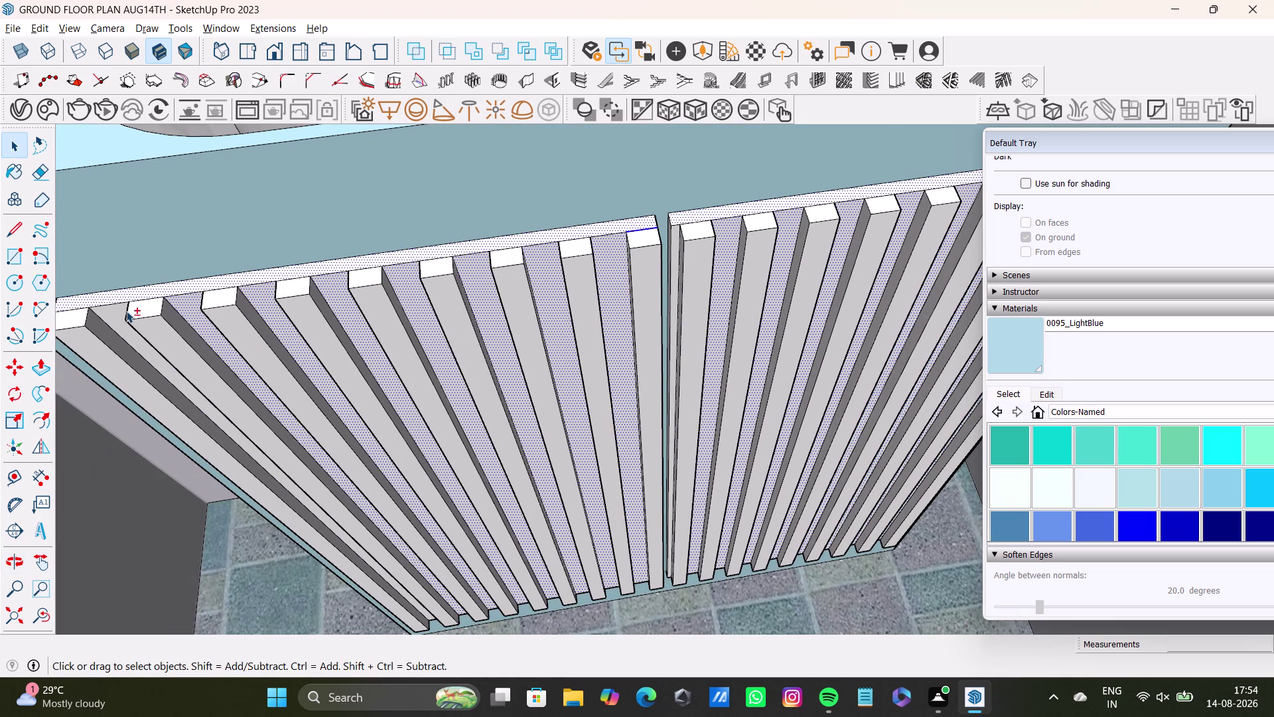
Paint the remaining cabinet faces with 0095_LightBlue.
click(115, 313)
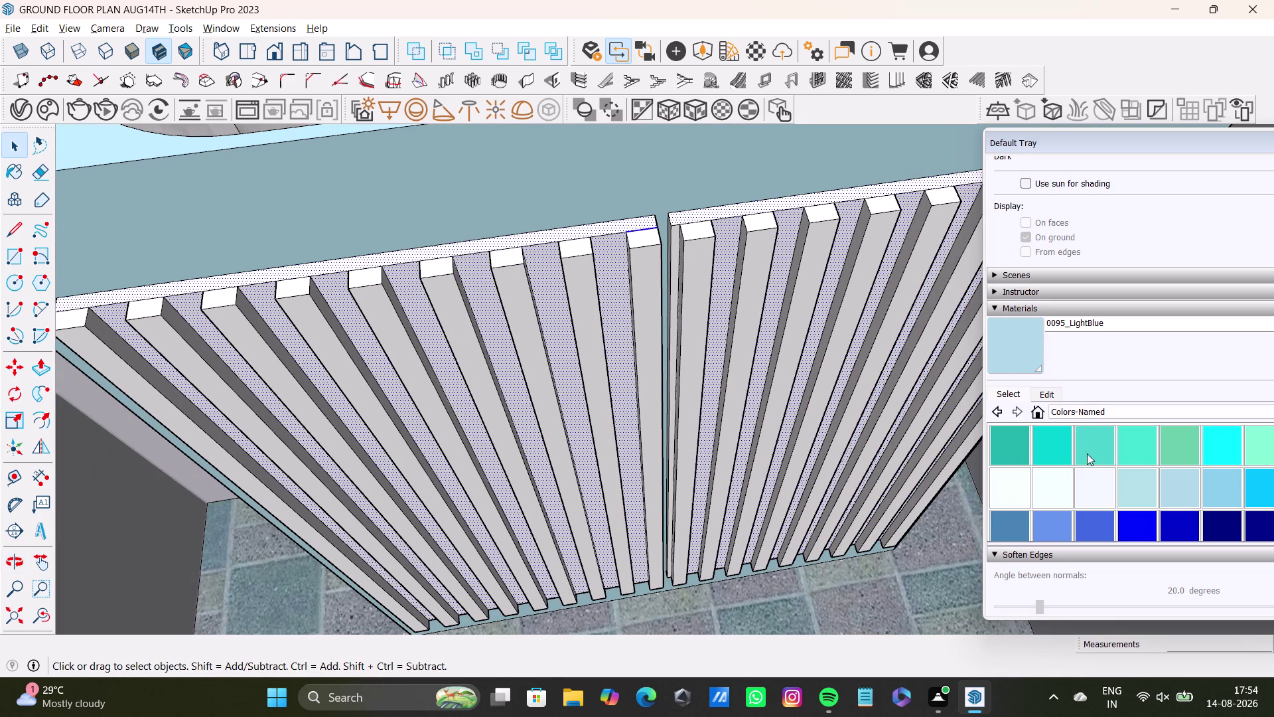
click(1012, 358)
click(903, 187)
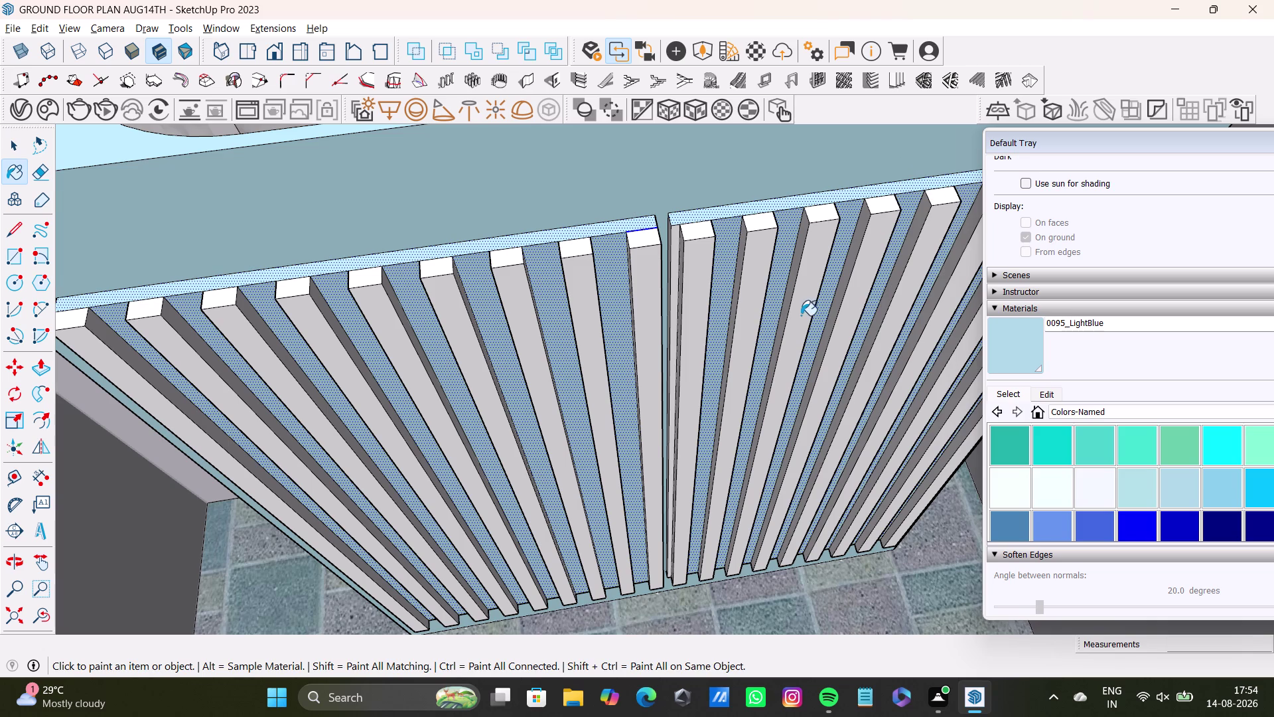
key(space)
scroll(down, 3)
Orbit and zoom in close to the right-hand end of the slatted doors.
middle_drag(821, 347, 682, 370)
scroll(up, 3)
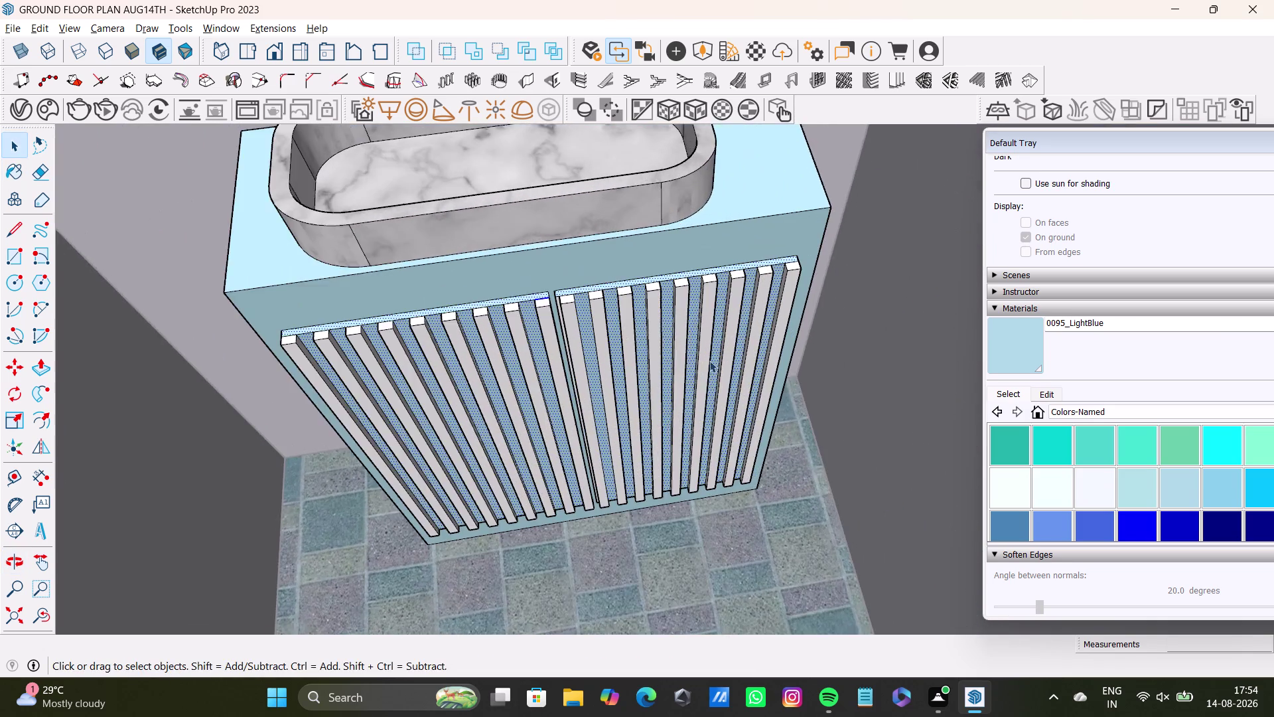
scroll(up, 3)
middle_drag(710, 360, 656, 338)
scroll(up, 3)
middle_drag(788, 342, 833, 328)
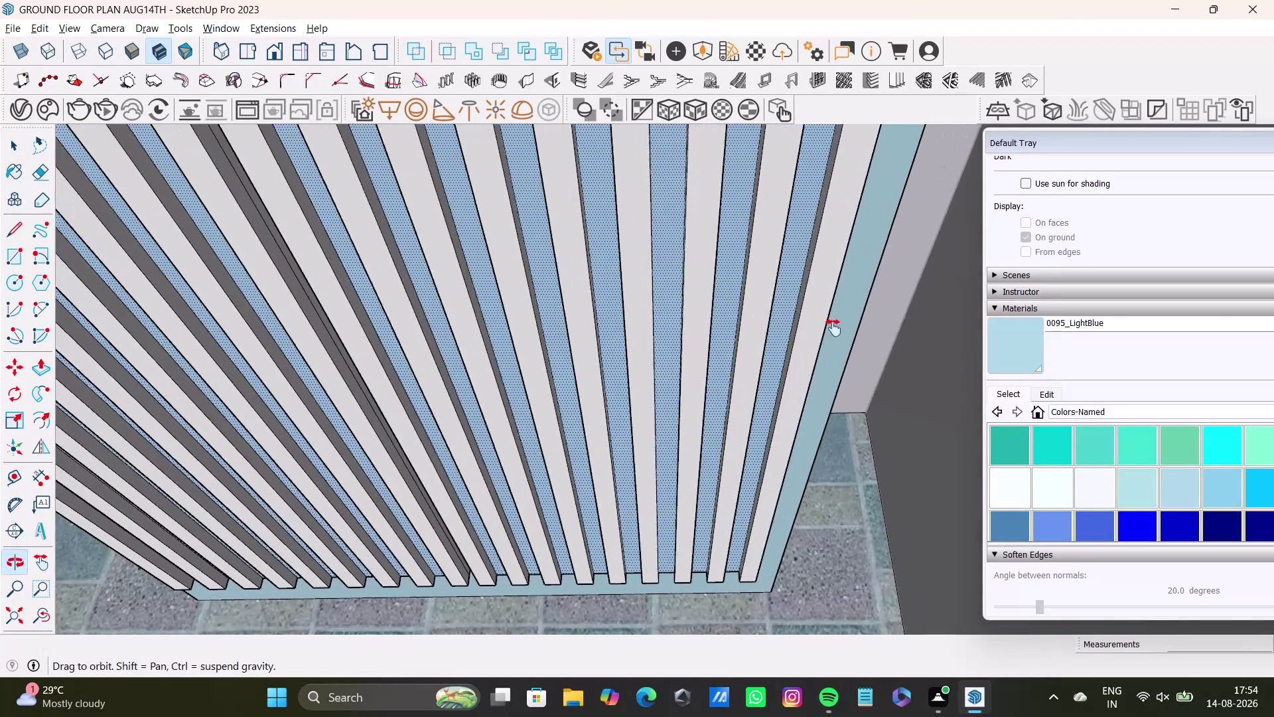
middle_drag(833, 328, 834, 326)
scroll(down, 3)
scroll(up, 3)
scroll(down, 3)
middle_drag(807, 281, 745, 310)
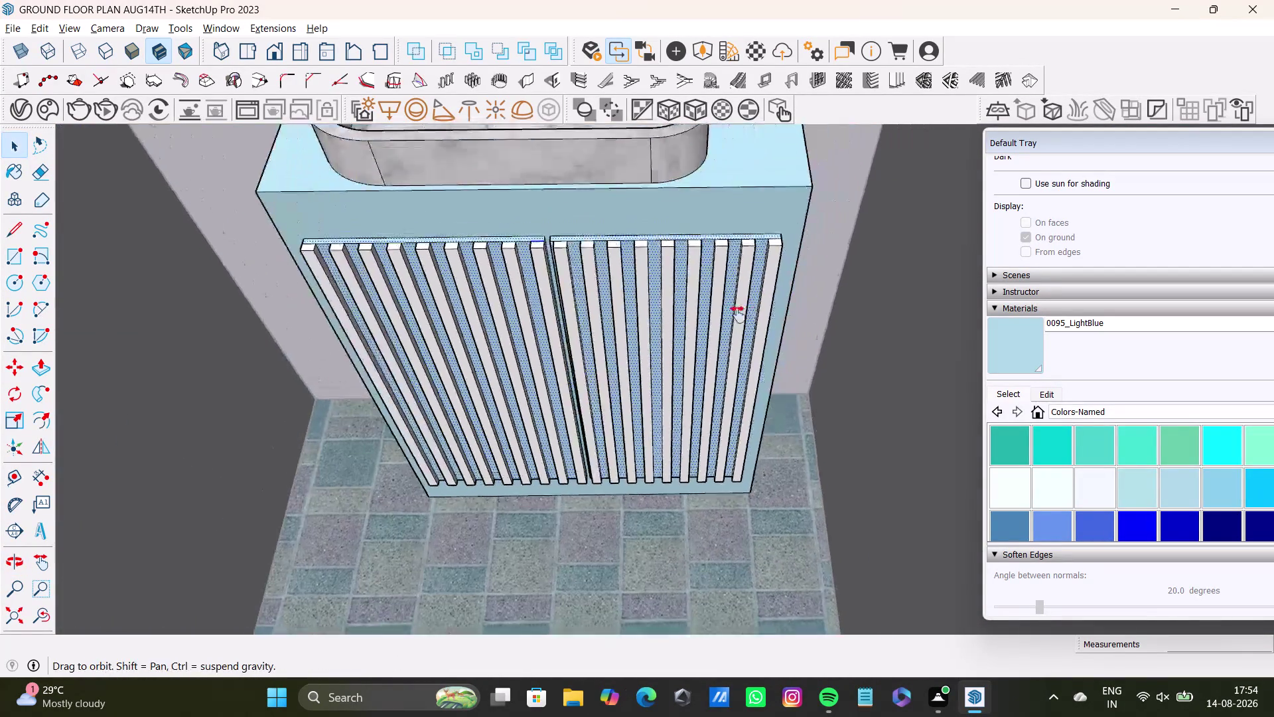
middle_drag(746, 310, 734, 319)
scroll(up, 3)
Select the end slat and add its neighbouring slats to the selection.
double_click(762, 269)
scroll(up, 3)
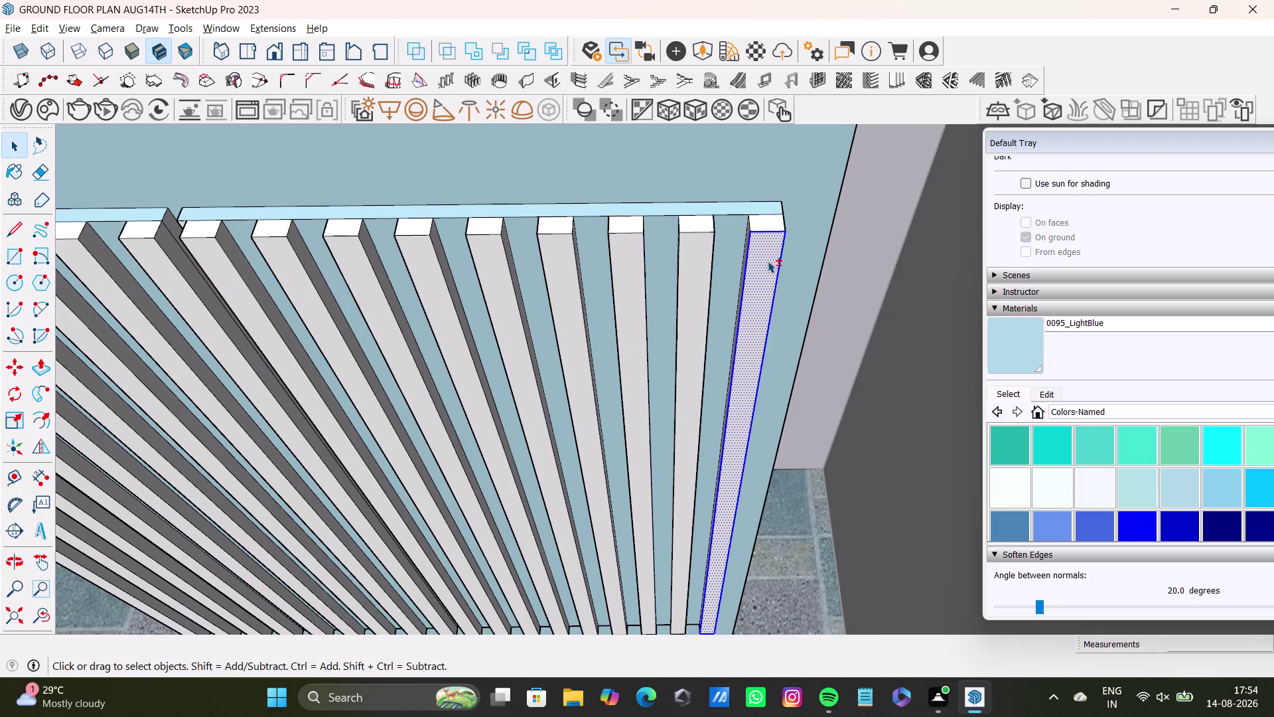
scroll(up, 3)
middle_drag(768, 261, 728, 322)
middle_drag(713, 373, 807, 345)
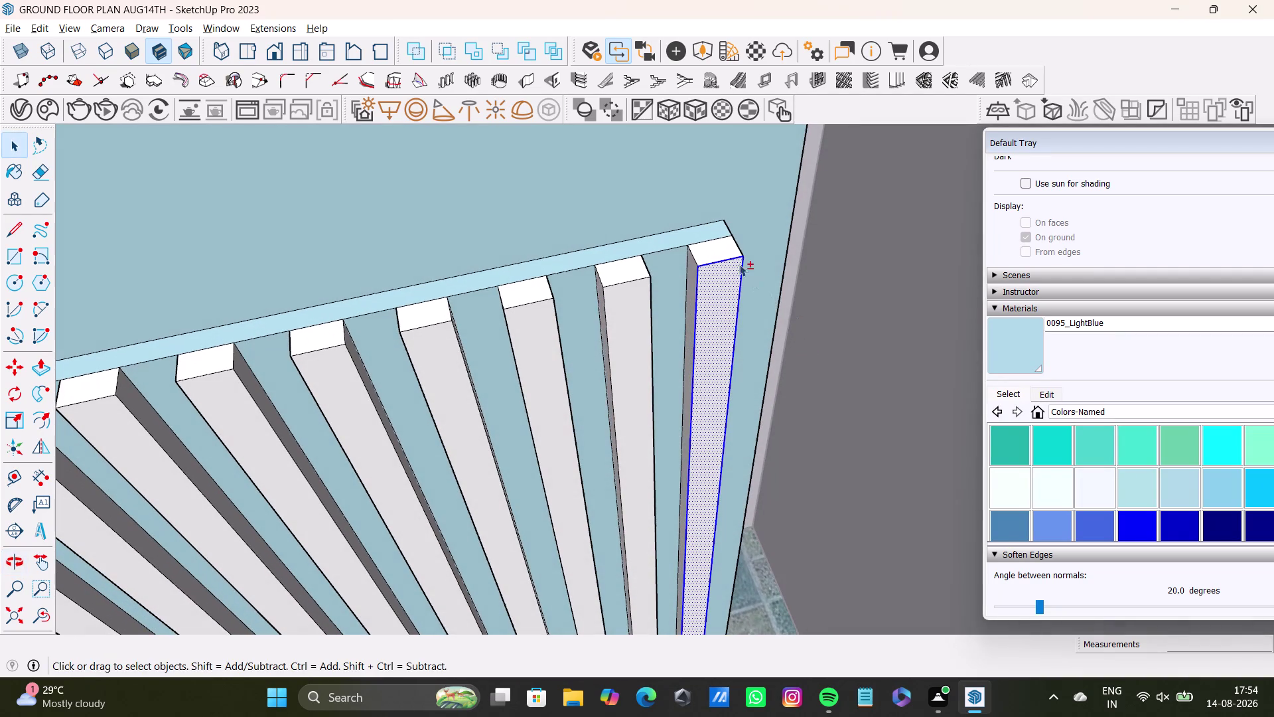
click(726, 244)
click(689, 267)
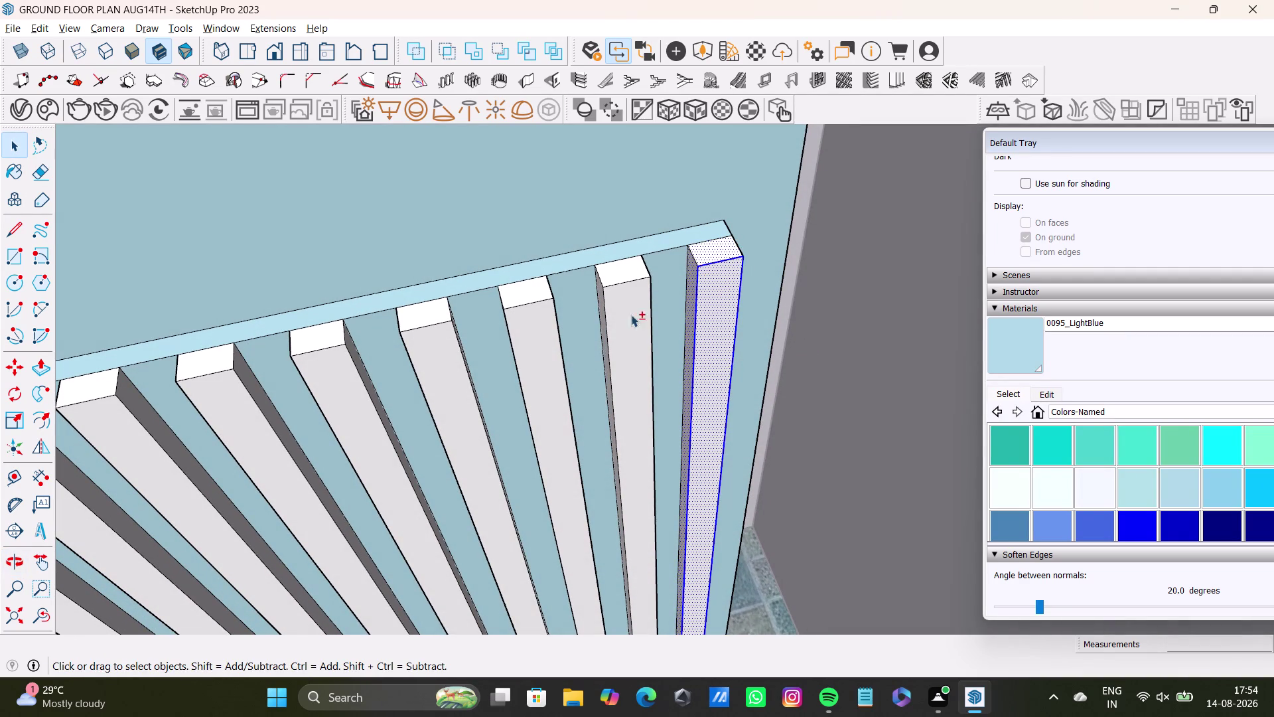
click(629, 270)
click(632, 307)
click(602, 292)
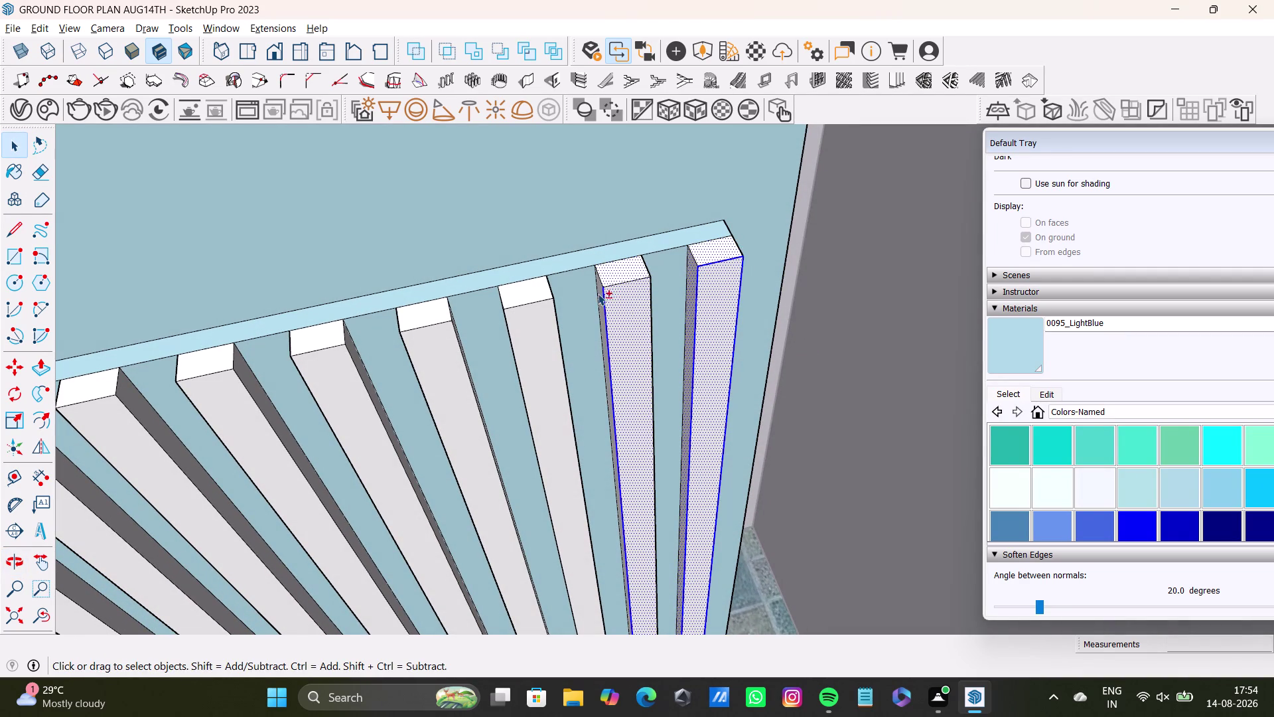
click(599, 289)
click(536, 294)
click(544, 335)
drag(548, 362, 609, 324)
Add the third, fourth and fifth slats to the selection.
middle_drag(577, 374, 718, 295)
click(535, 330)
click(536, 334)
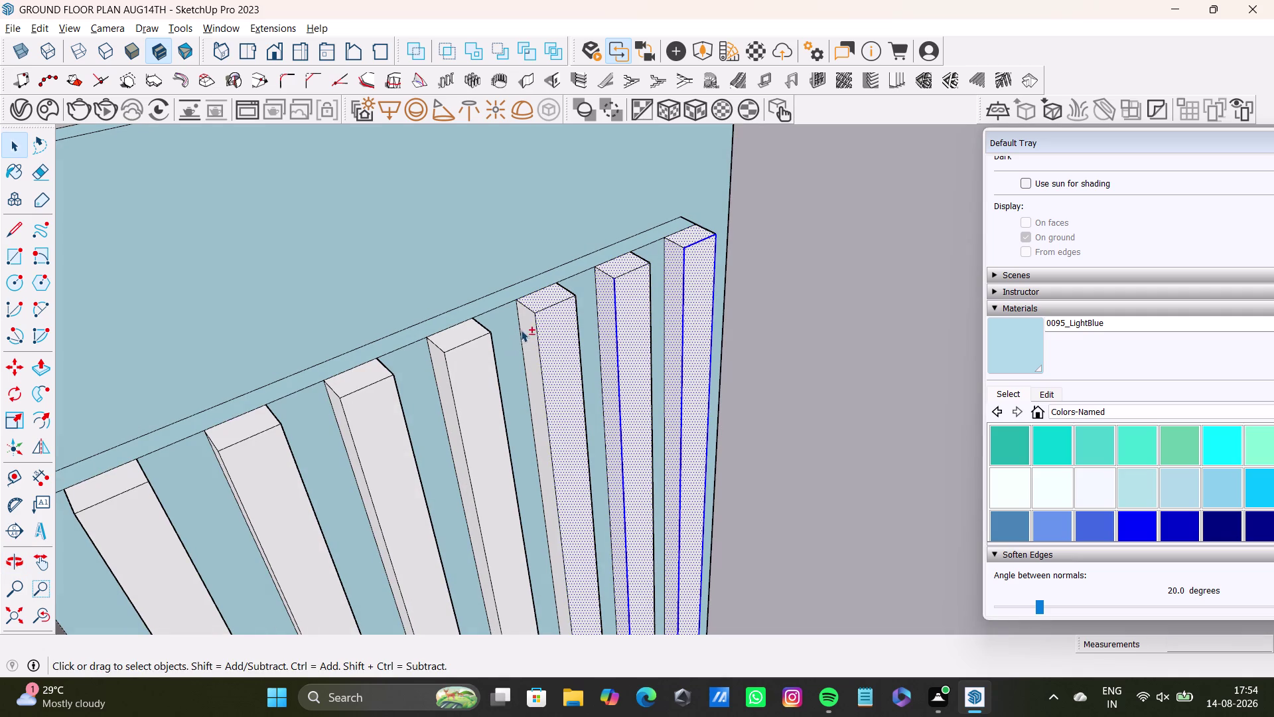
click(527, 327)
click(457, 331)
click(478, 363)
click(441, 361)
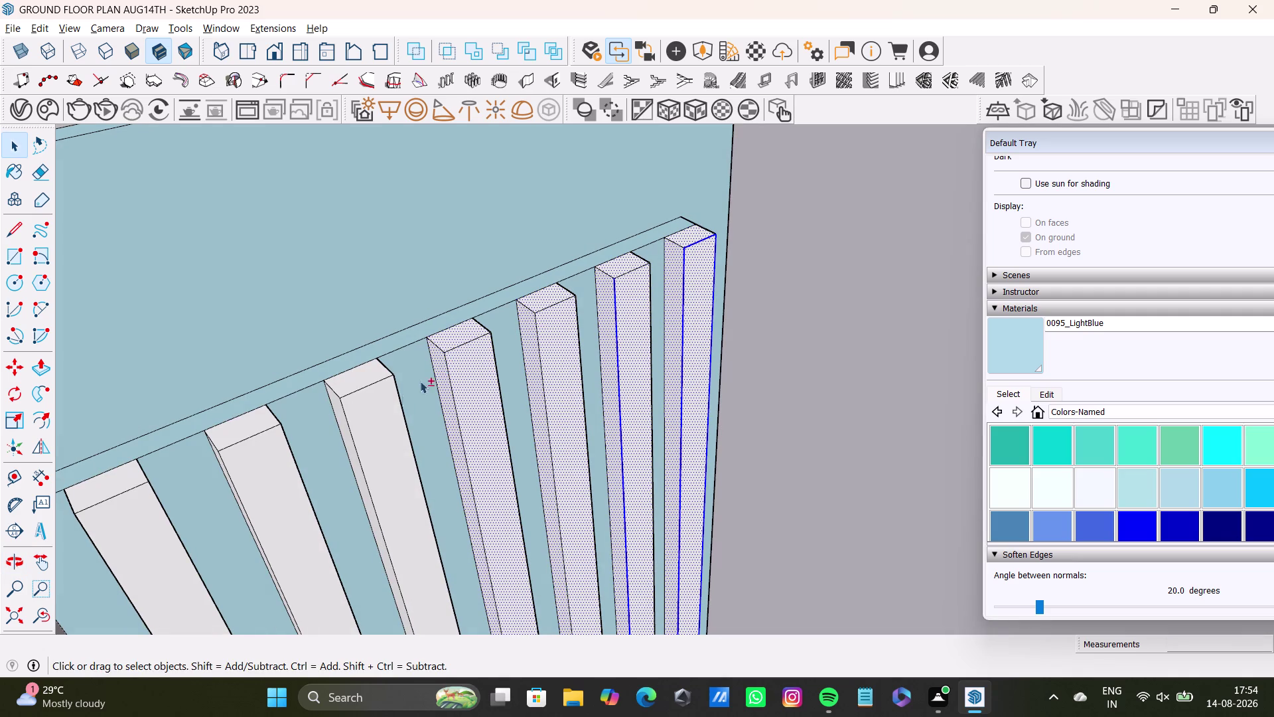
click(352, 375)
click(366, 410)
click(337, 407)
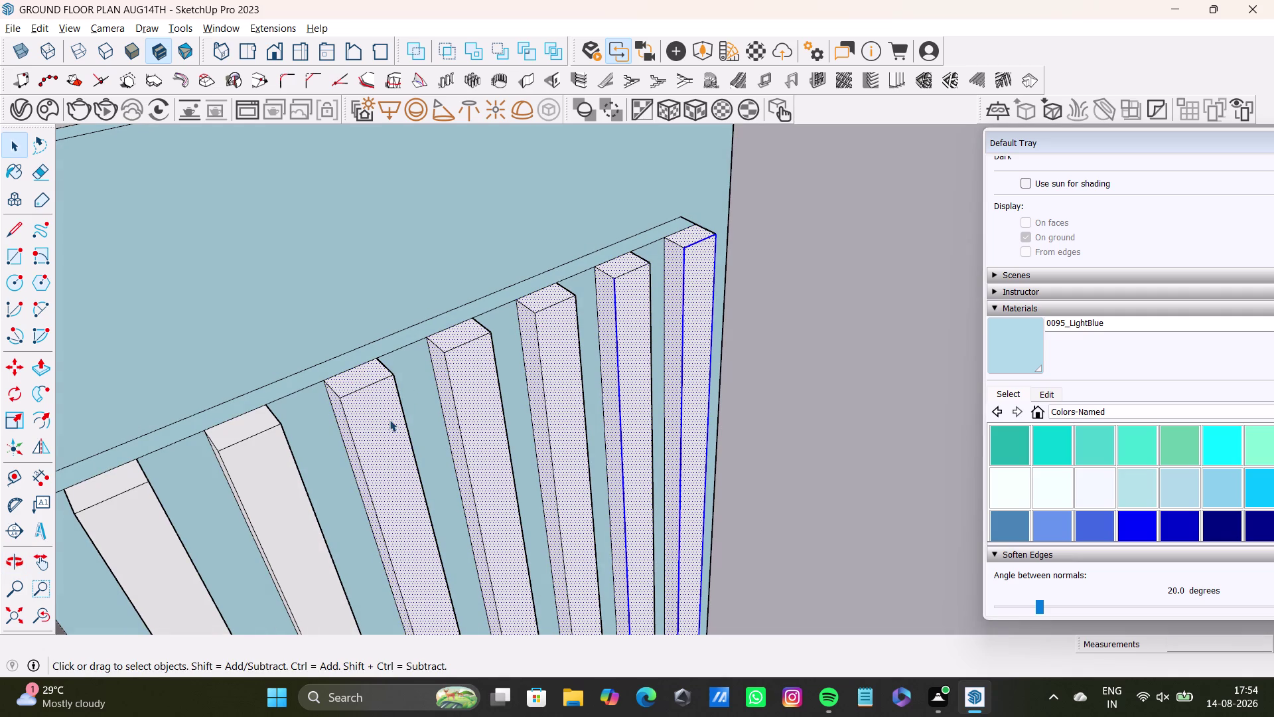
scroll(down, 3)
Add slats further left, then restart the selection from a single slat.
middle_drag(389, 419, 550, 249)
click(437, 241)
click(443, 258)
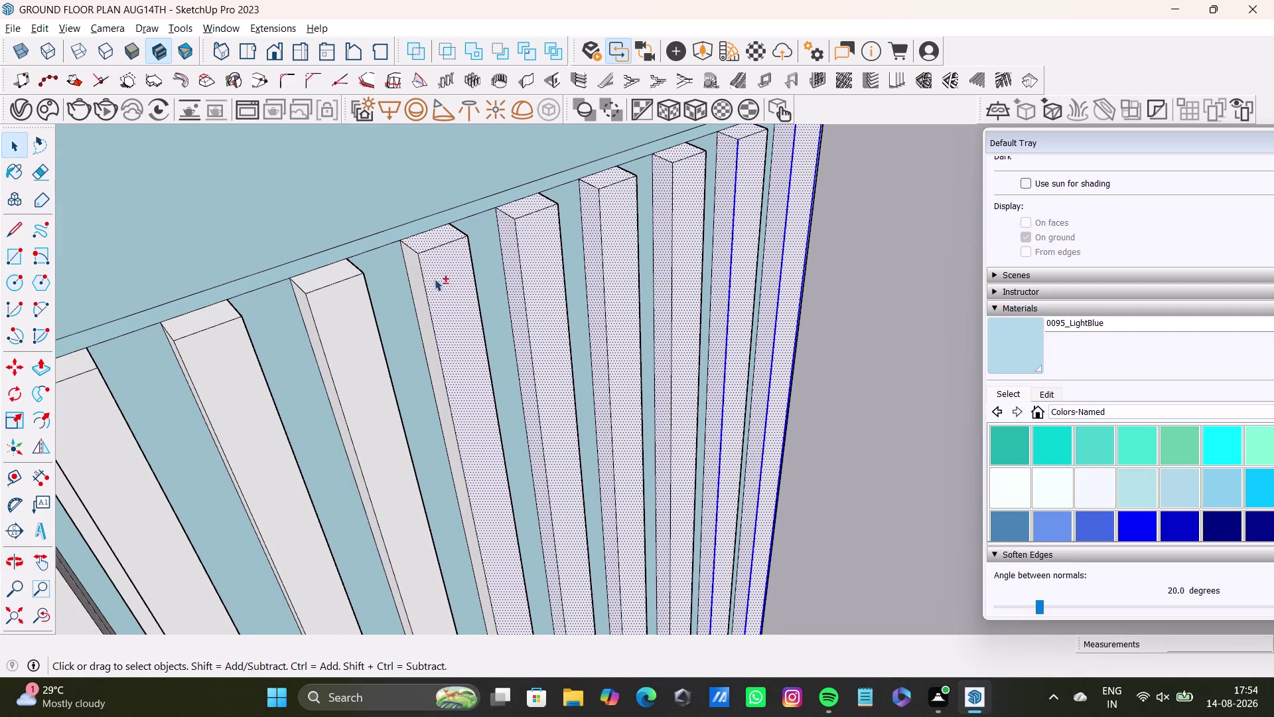
click(413, 273)
click(321, 278)
click(354, 327)
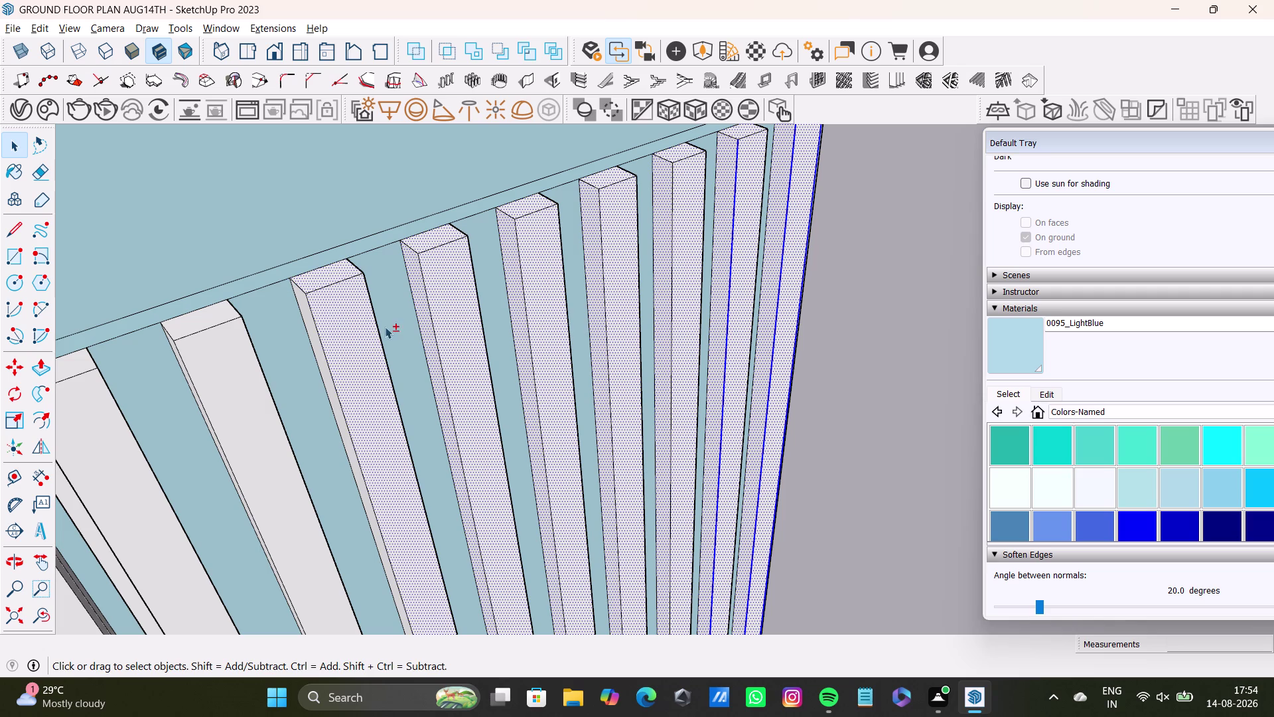
middle_drag(405, 368, 473, 343)
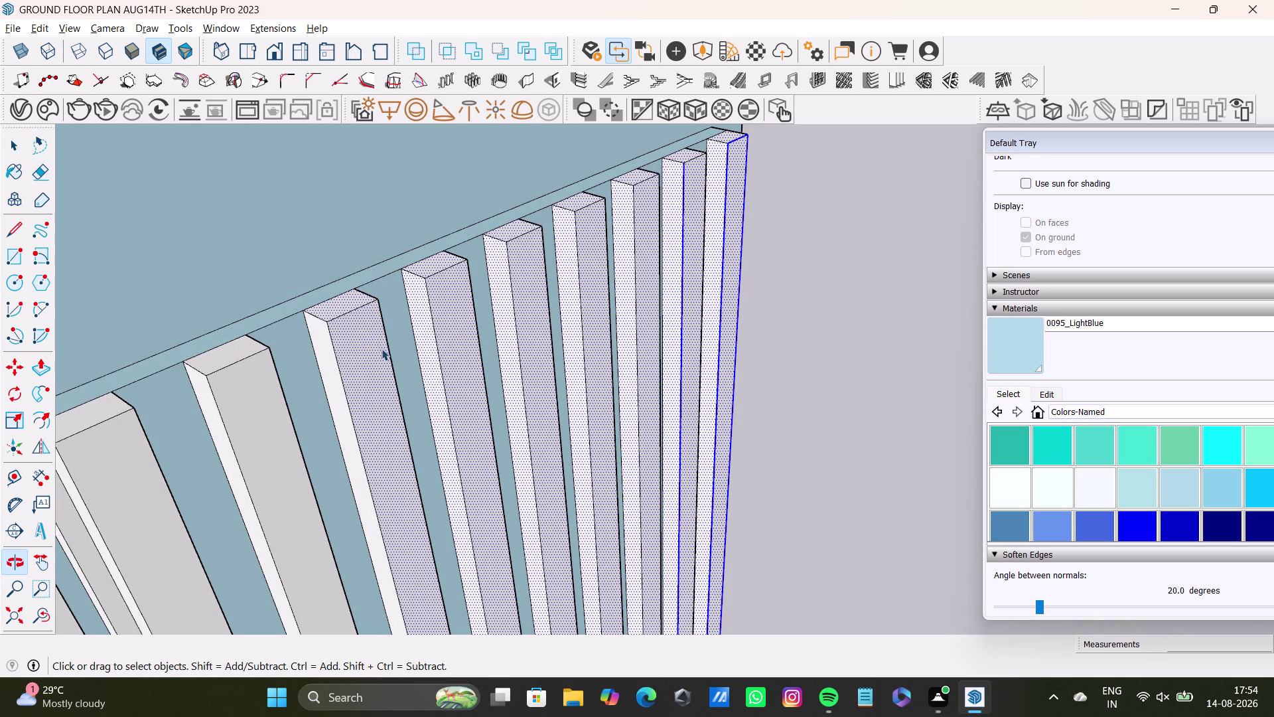
click(318, 336)
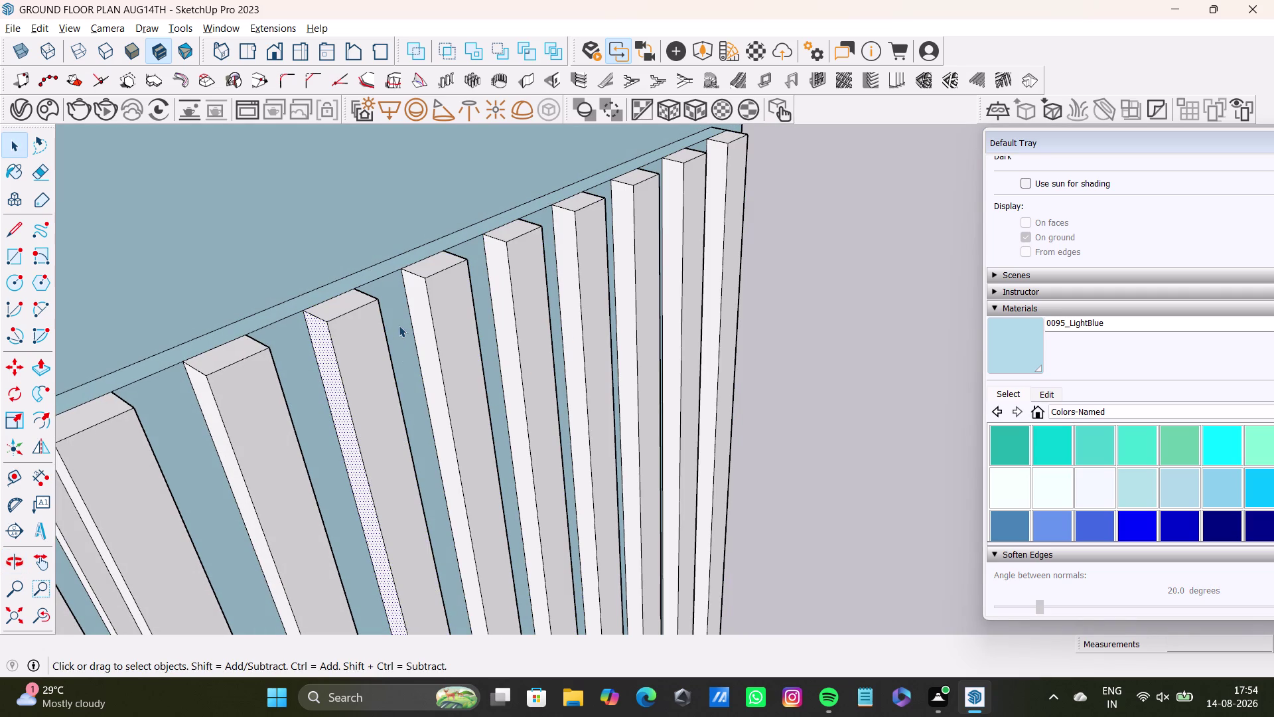
click(341, 299)
click(361, 329)
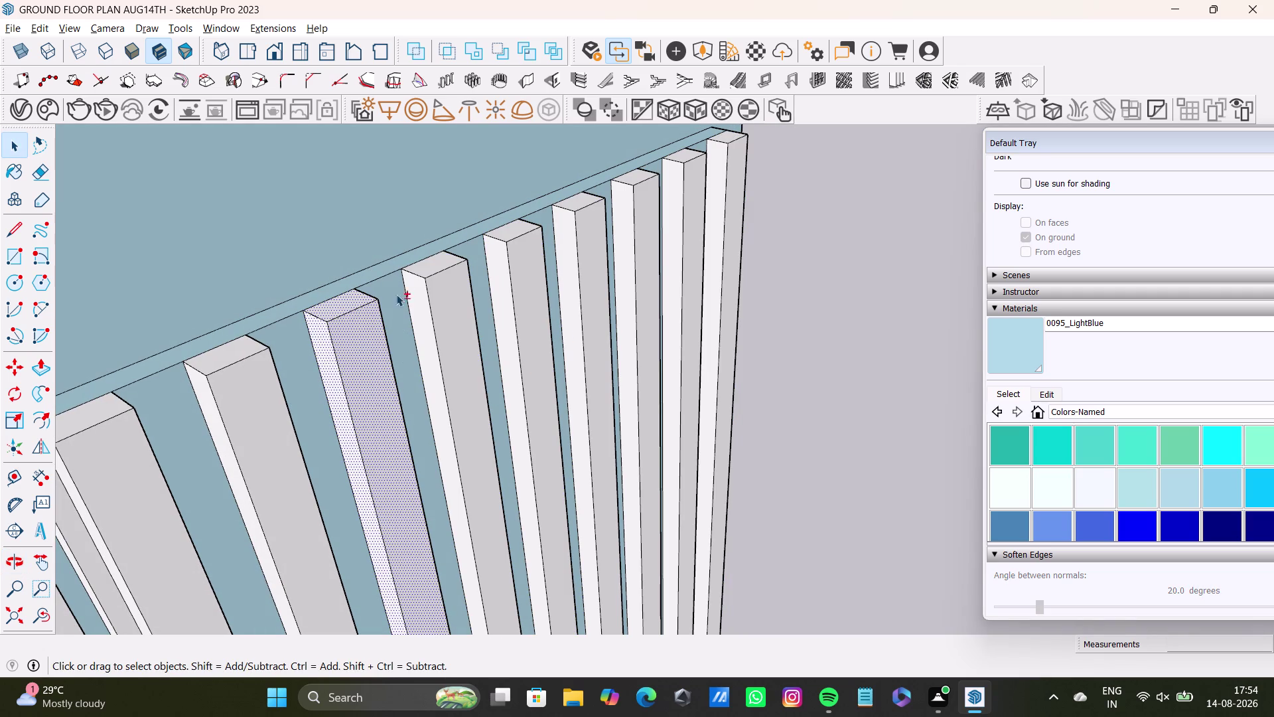
click(430, 261)
click(449, 297)
click(420, 297)
click(507, 232)
click(521, 249)
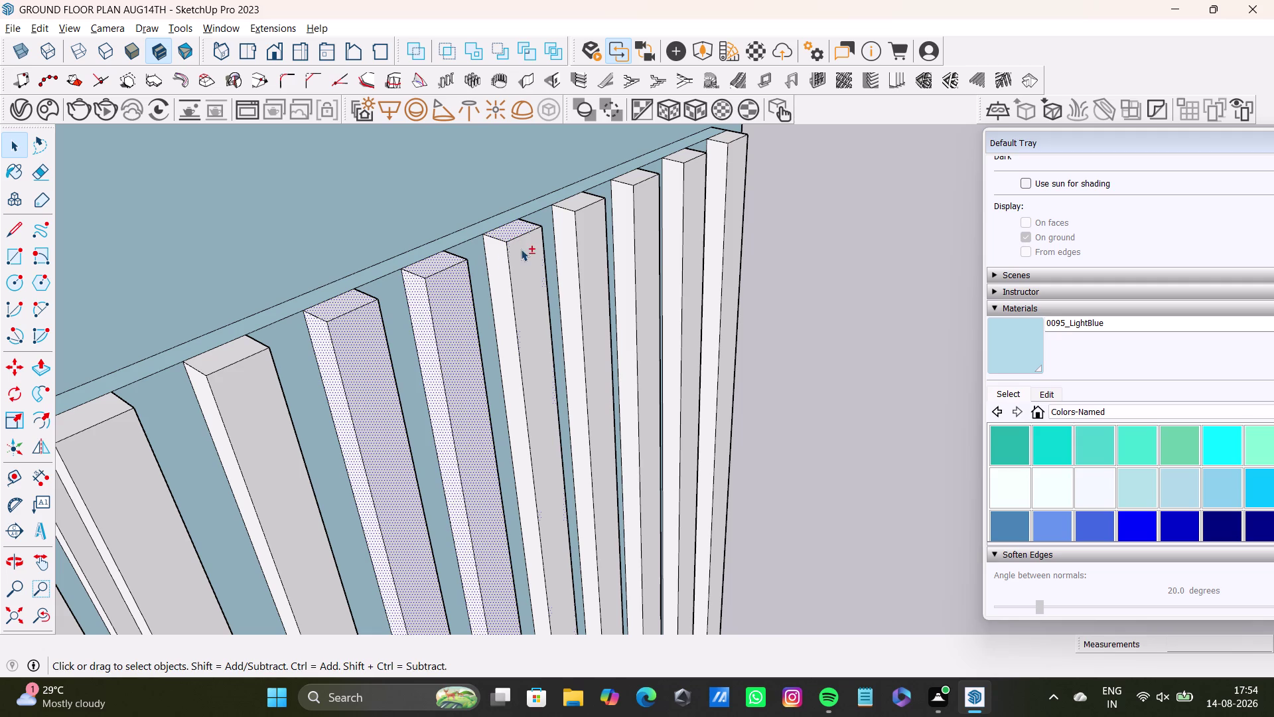
click(497, 253)
click(583, 198)
click(590, 228)
click(564, 235)
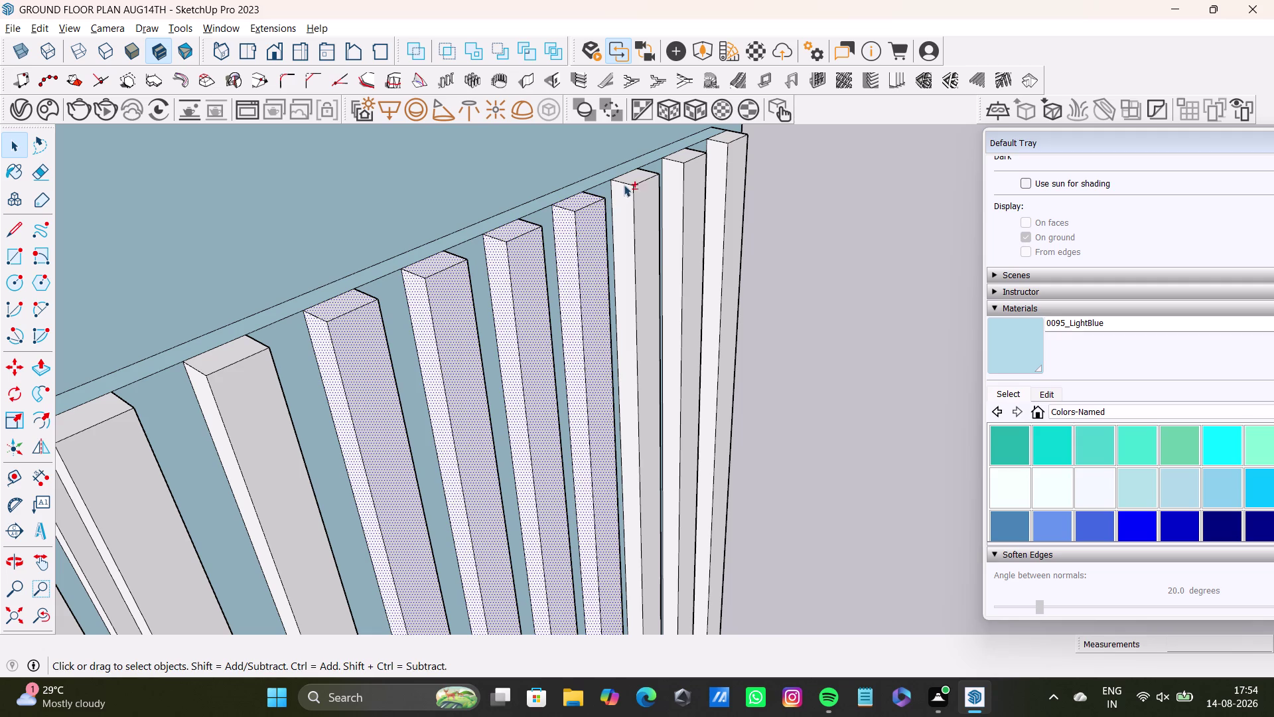
click(633, 177)
click(645, 208)
click(626, 213)
click(690, 149)
click(697, 180)
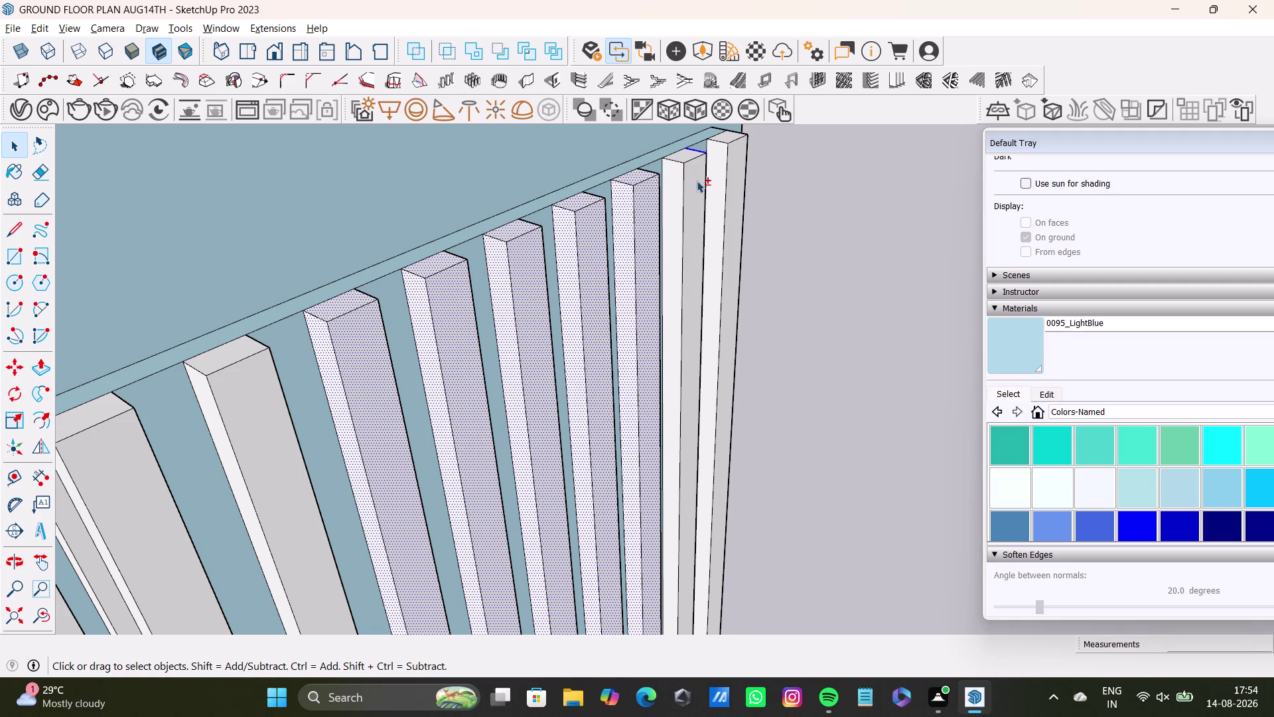
click(674, 184)
click(683, 157)
click(724, 139)
click(723, 170)
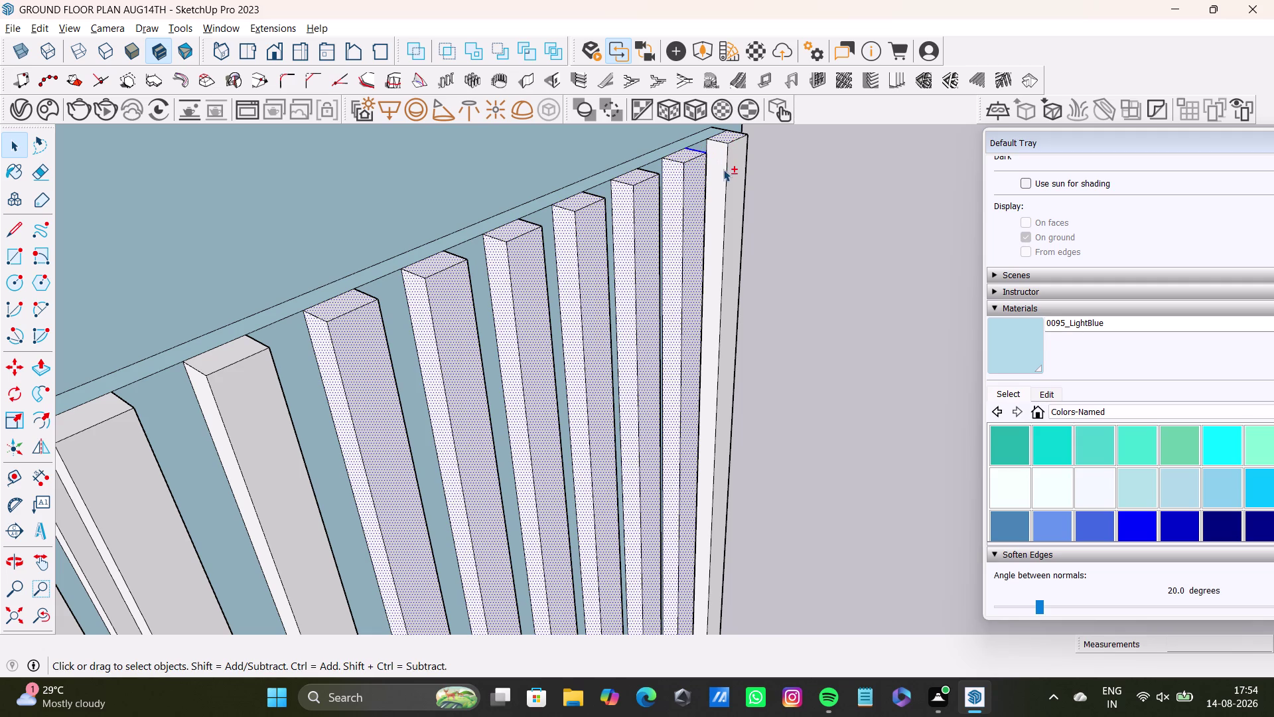
click(735, 164)
middle_drag(648, 250, 788, 120)
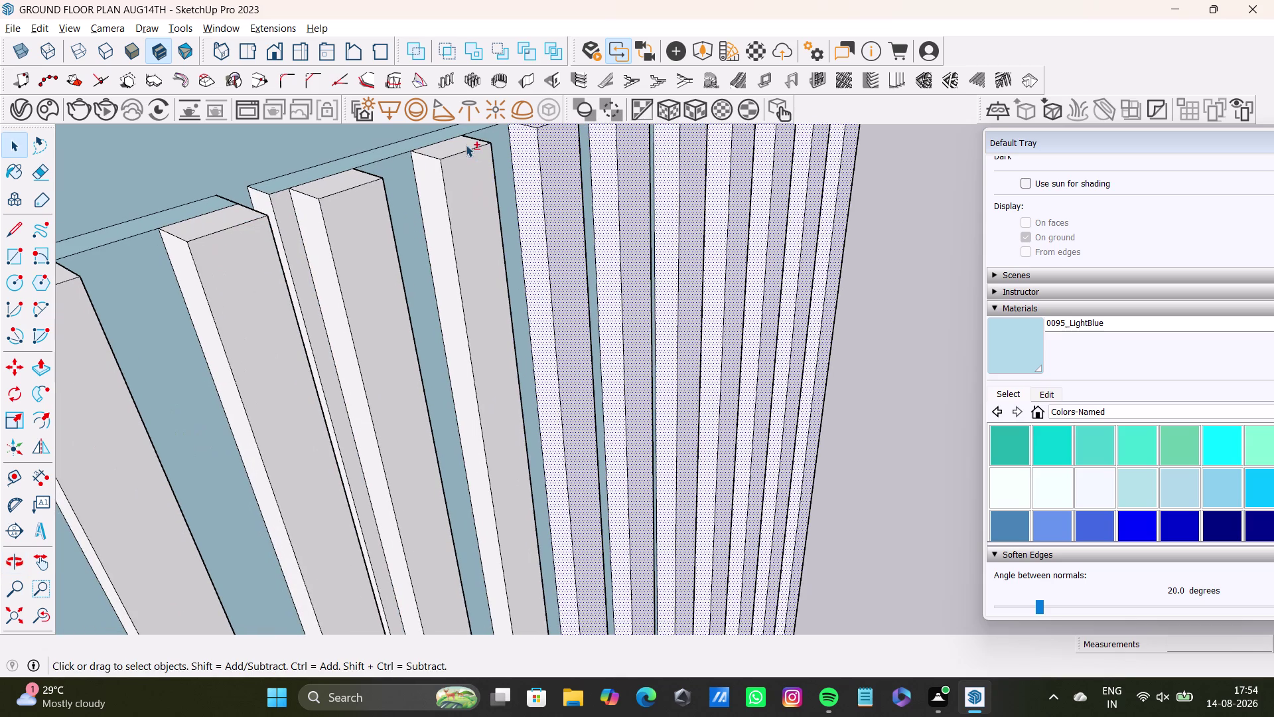
click(466, 145)
click(472, 169)
click(327, 184)
click(343, 227)
click(309, 222)
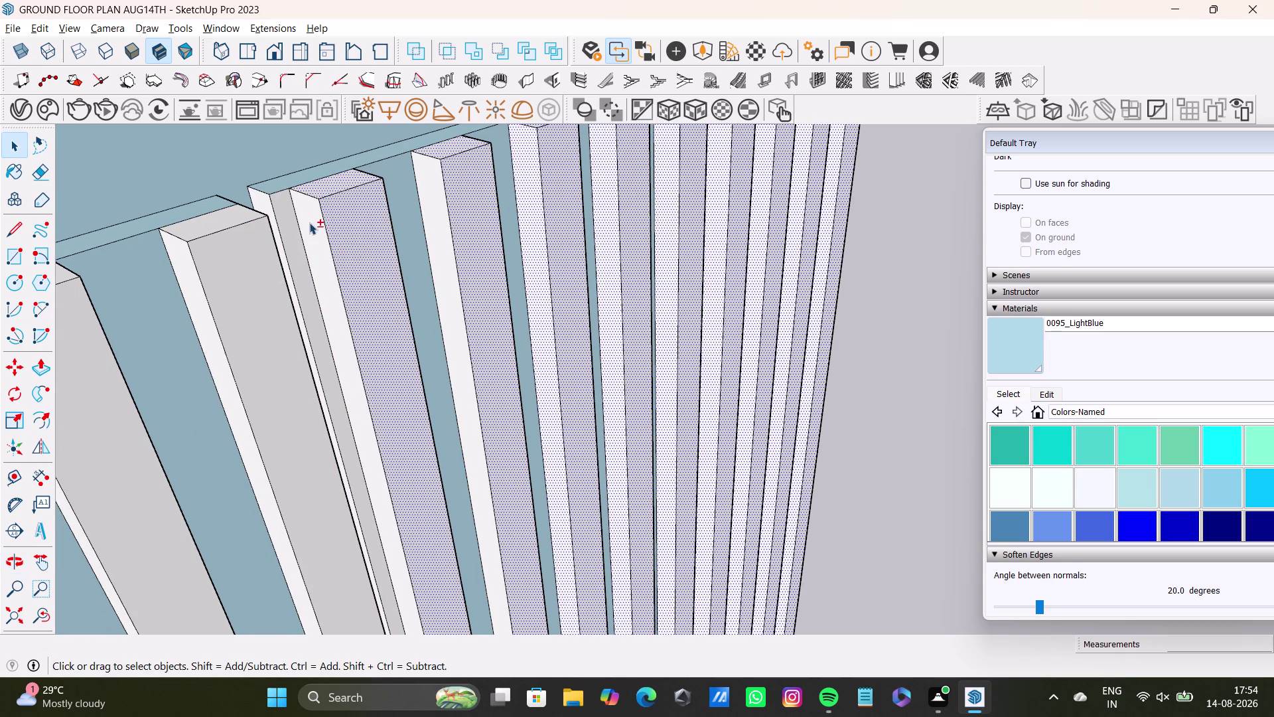
middle_drag(361, 249, 485, 209)
click(370, 180)
click(380, 229)
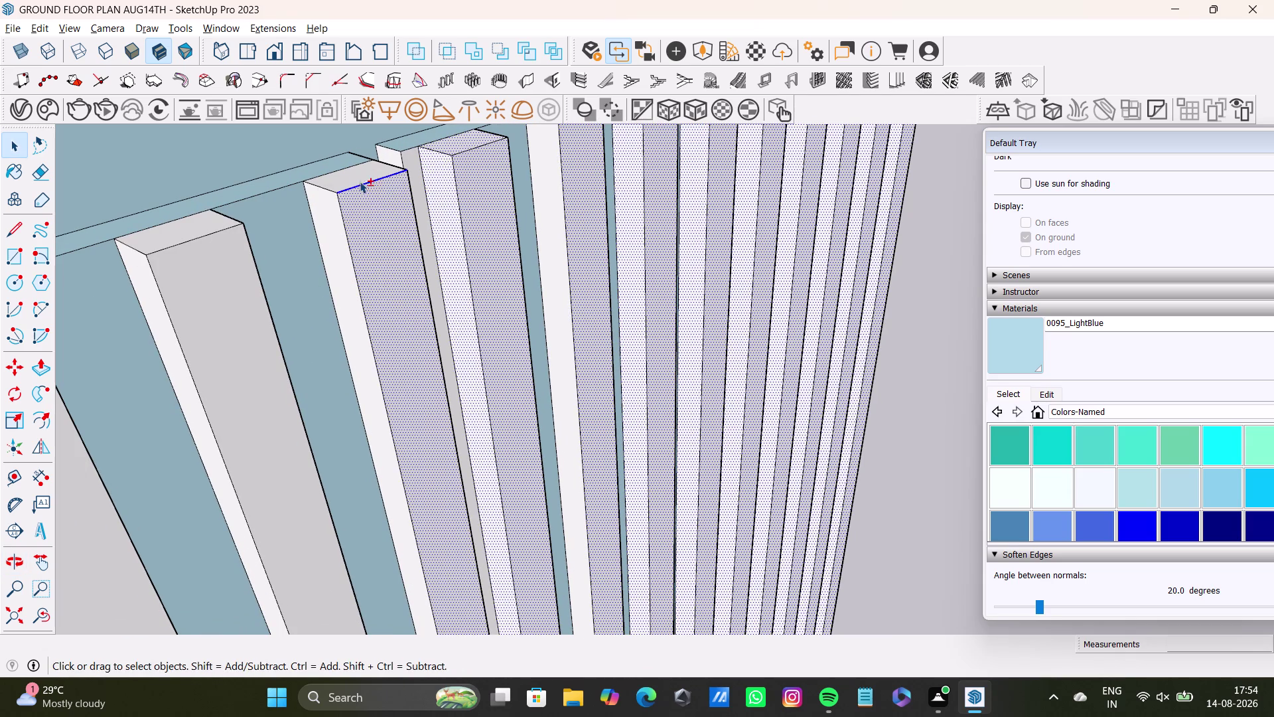
click(358, 171)
scroll(down, 3)
middle_drag(350, 287, 515, 235)
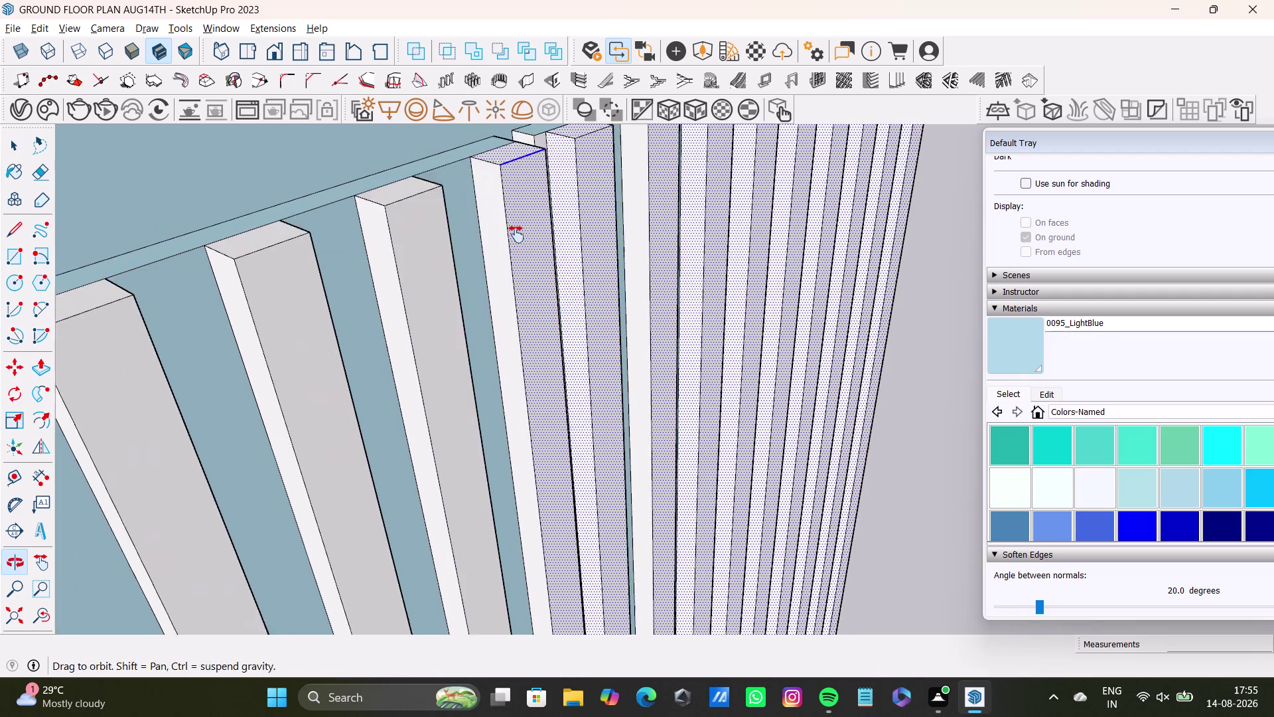
middle_drag(514, 235, 517, 235)
click(511, 217)
click(402, 185)
click(429, 218)
click(423, 232)
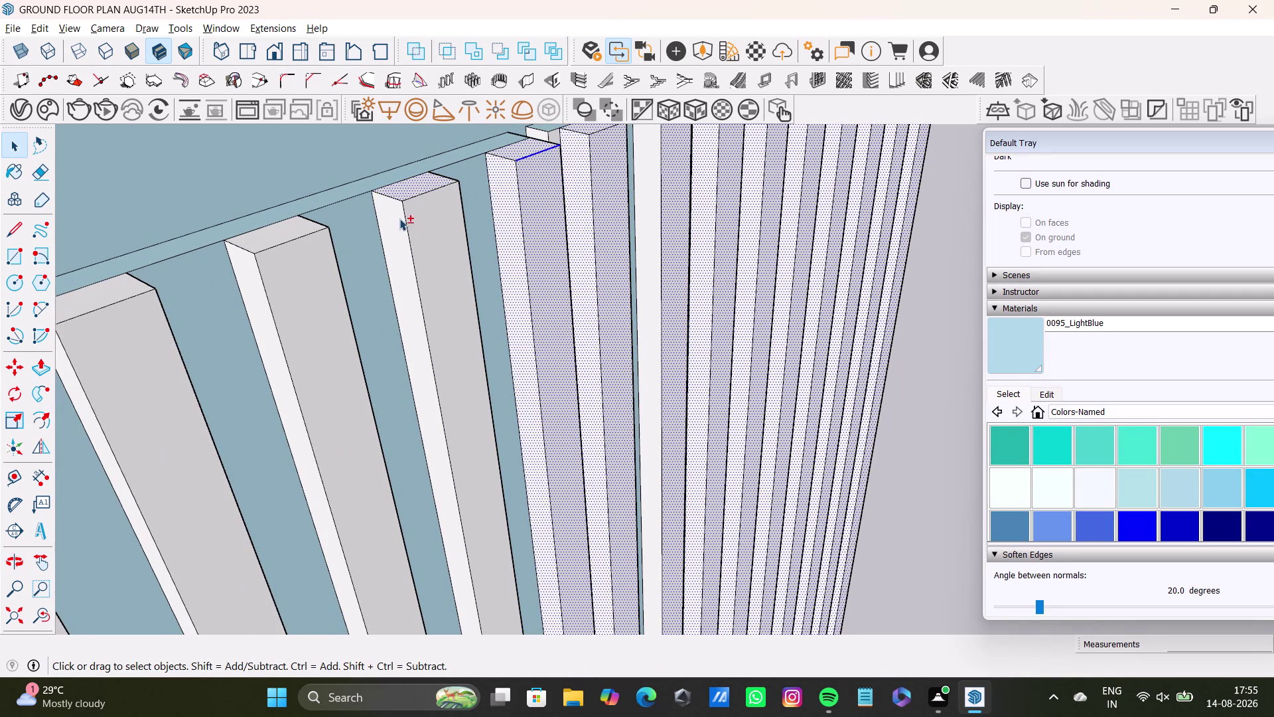
click(395, 217)
click(420, 220)
click(286, 222)
click(299, 263)
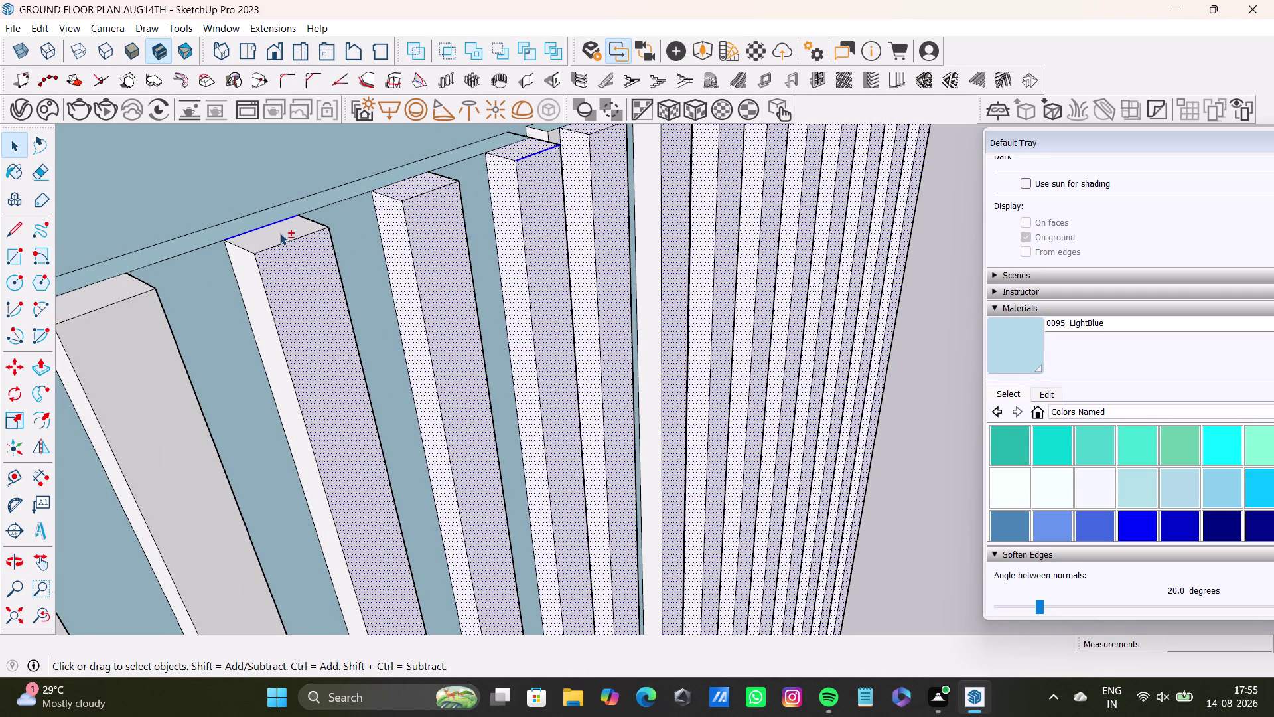
click(280, 233)
click(253, 277)
middle_drag(290, 336, 459, 246)
click(294, 194)
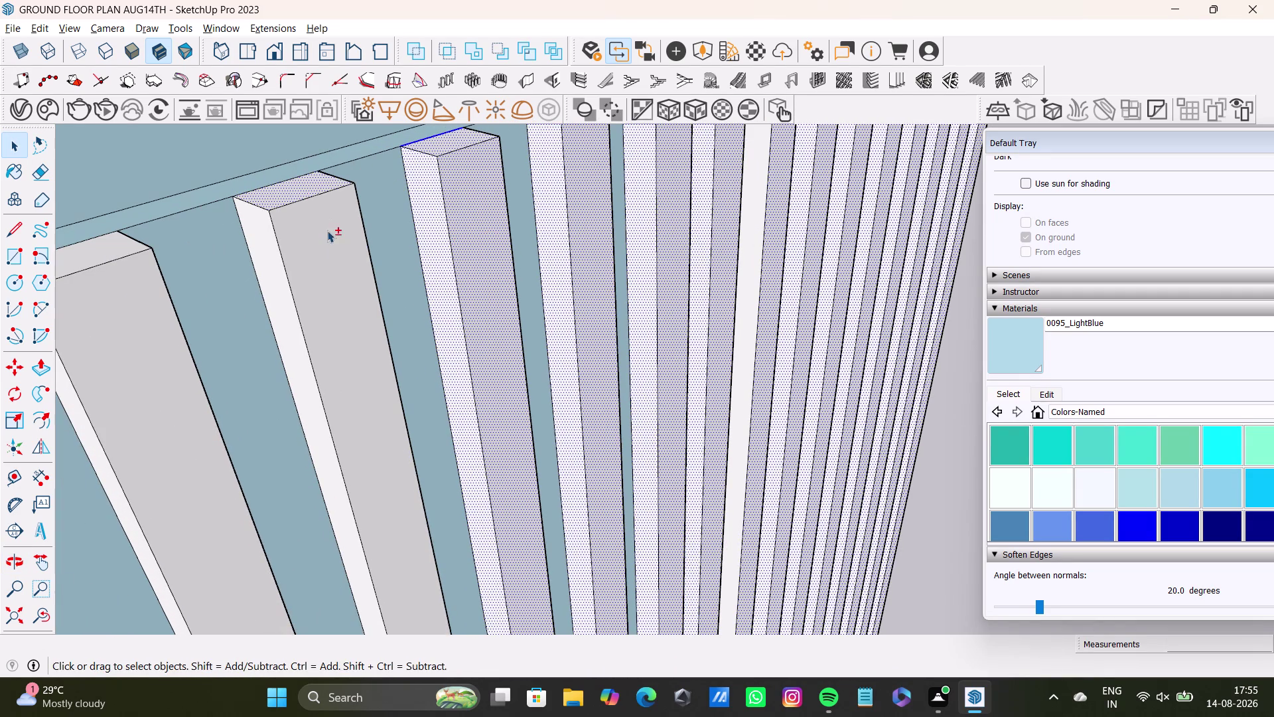
click(332, 244)
click(270, 258)
scroll(down, 3)
middle_drag(288, 298, 409, 251)
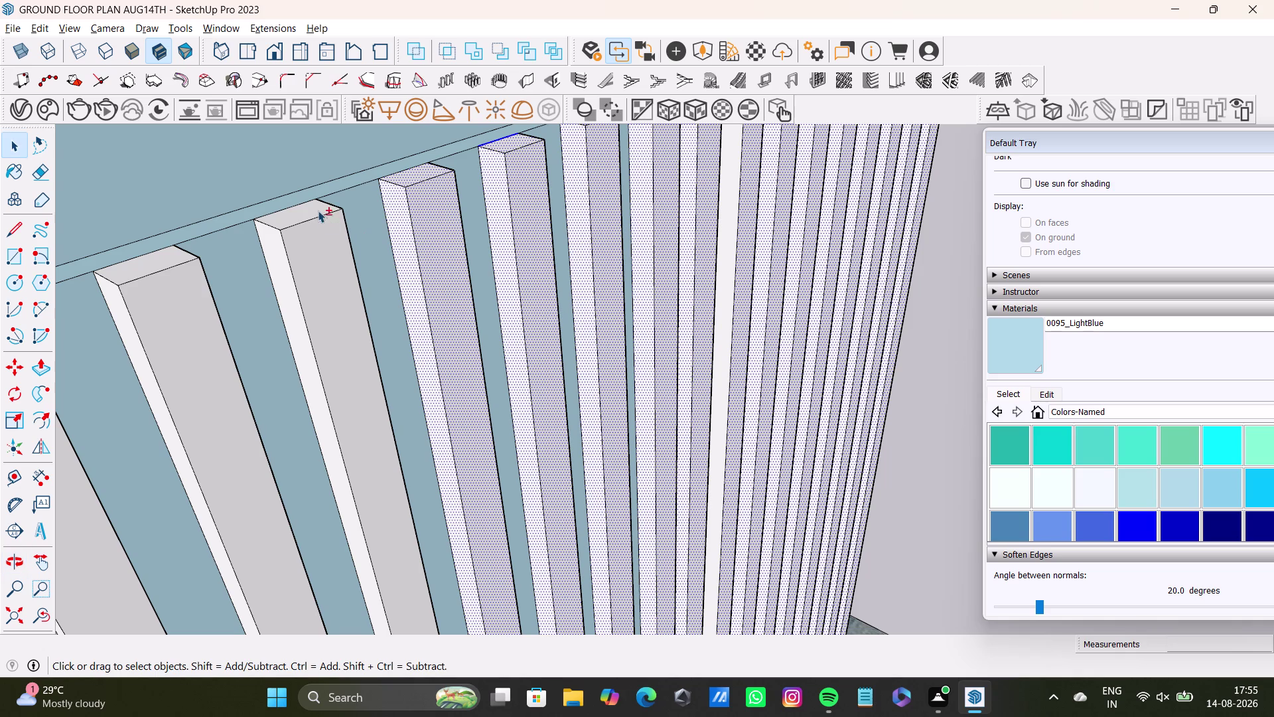
click(297, 206)
click(318, 238)
click(311, 212)
click(279, 247)
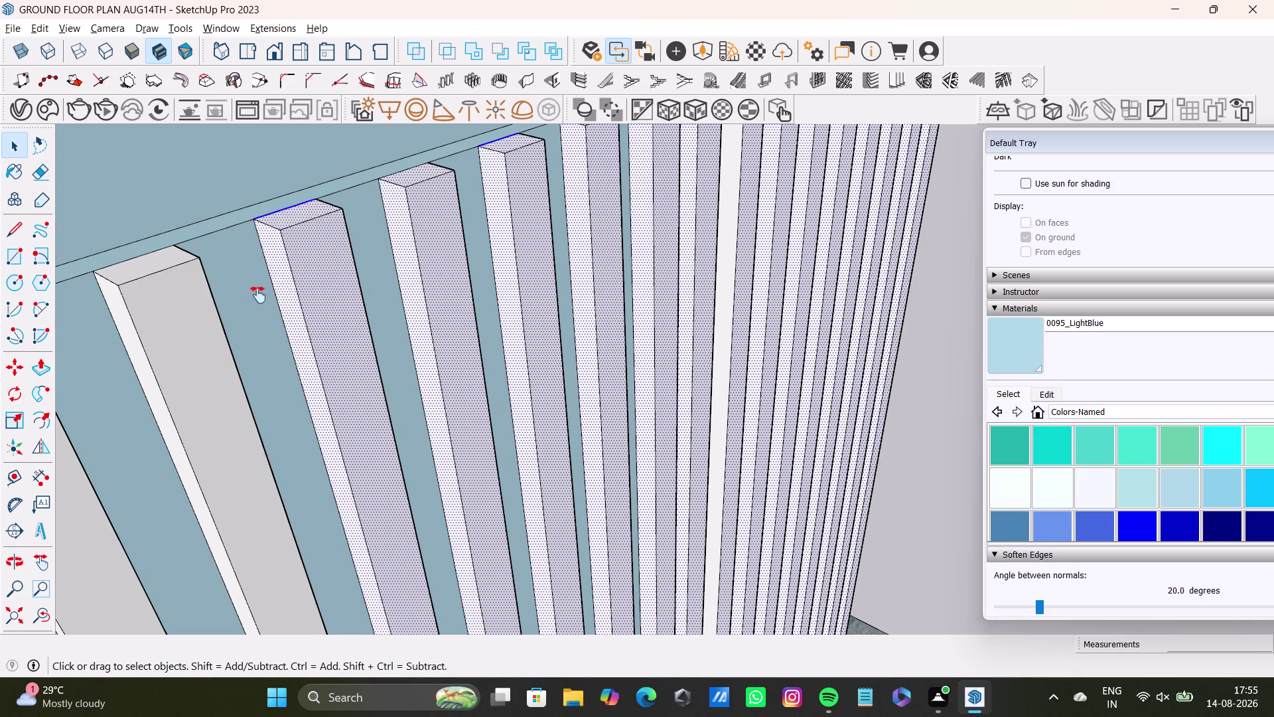
middle_drag(258, 295, 386, 260)
click(305, 217)
click(316, 264)
click(268, 260)
scroll(down, 3)
middle_drag(298, 298, 321, 298)
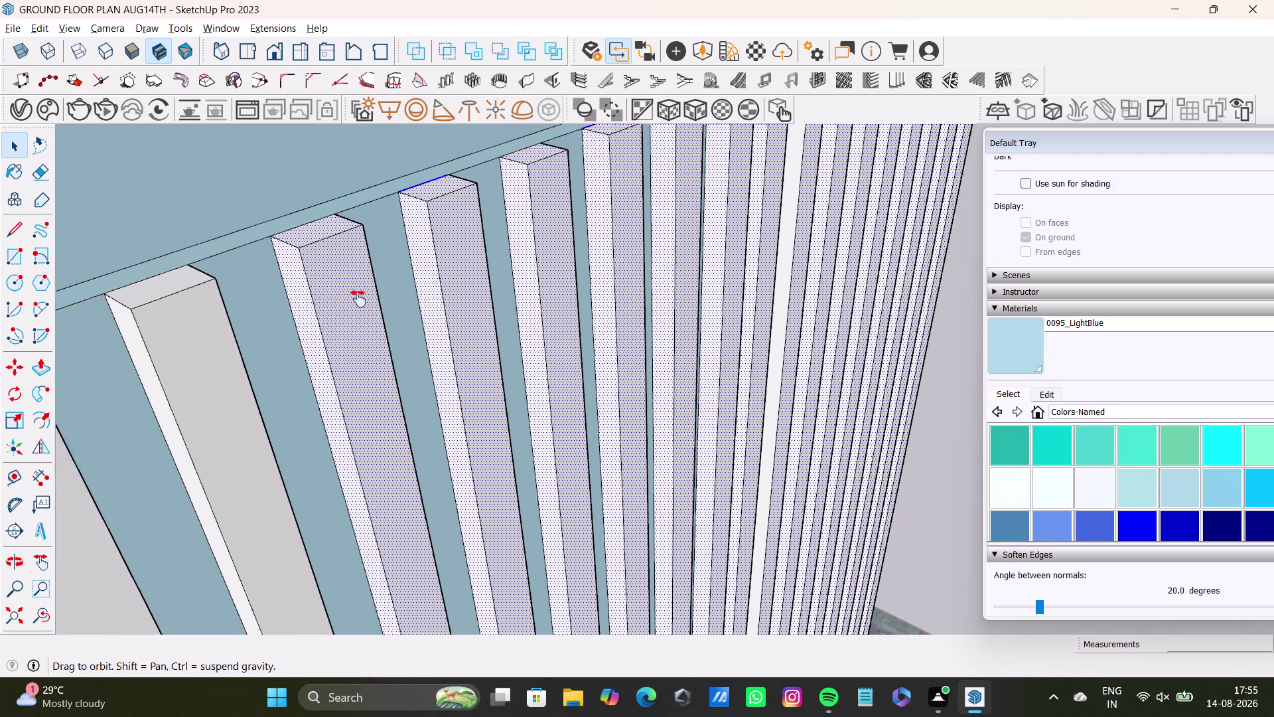
middle_drag(321, 298, 470, 284)
click(340, 270)
click(350, 308)
click(305, 318)
middle_drag(318, 336, 520, 278)
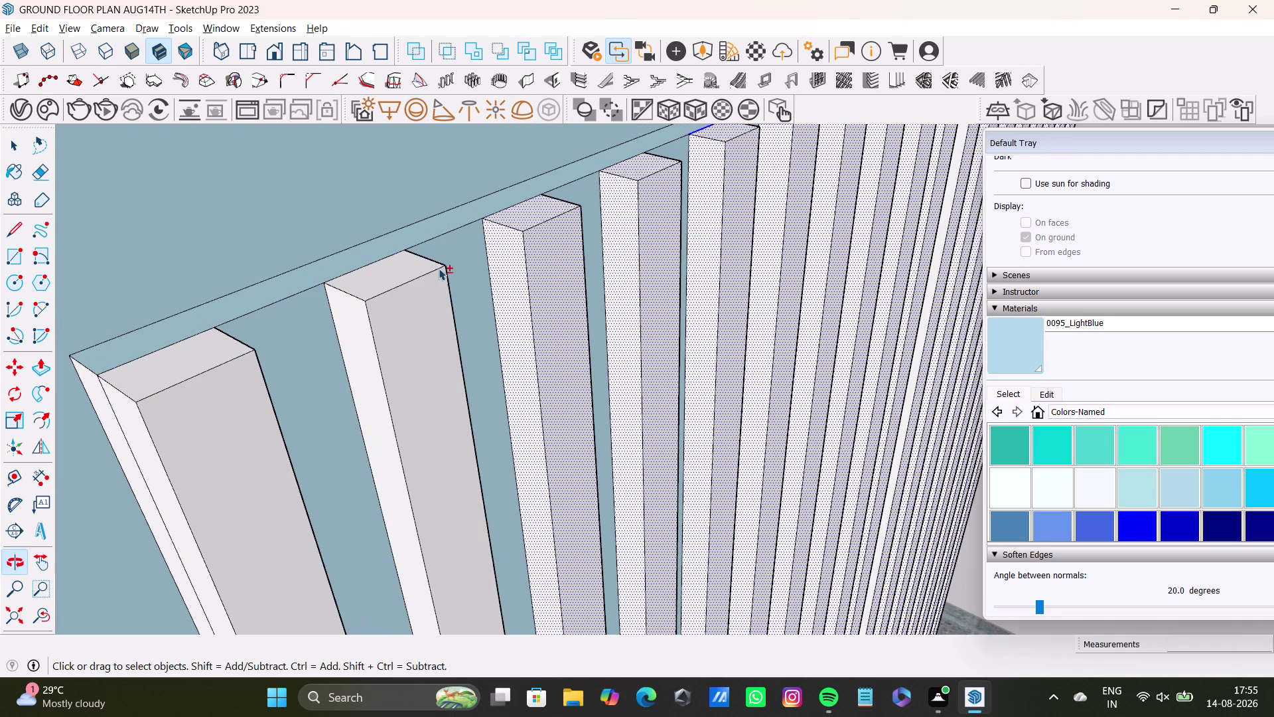
click(406, 276)
click(416, 317)
click(350, 333)
drag(173, 375, 173, 381)
click(184, 427)
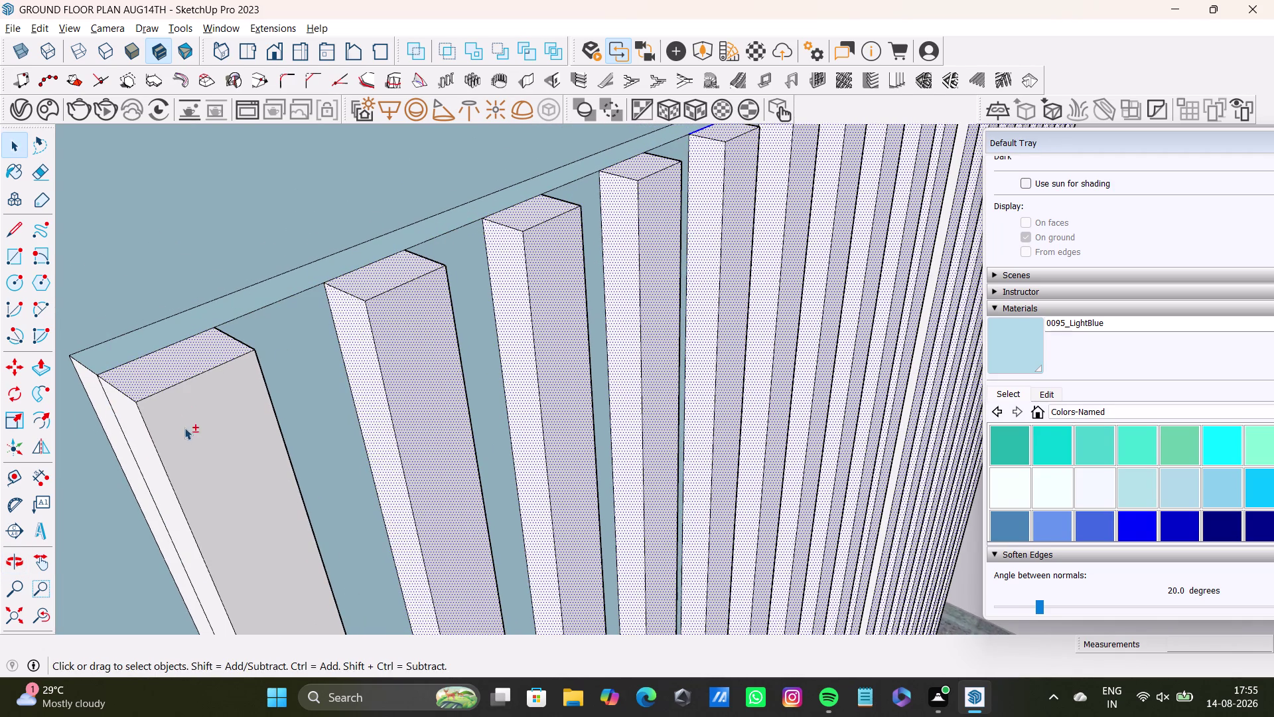
click(132, 431)
middle_drag(304, 459, 204, 436)
middle_drag(284, 451, 37, 441)
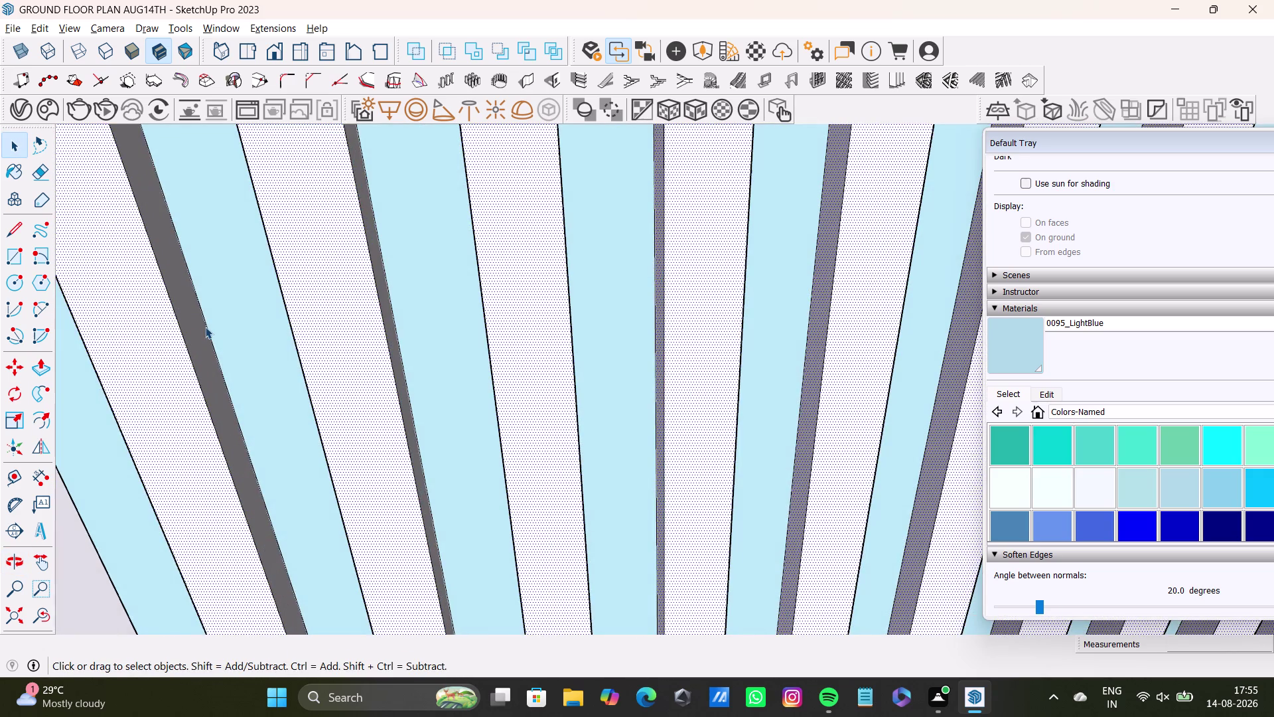
scroll(down, 3)
middle_drag(704, 435, 518, 465)
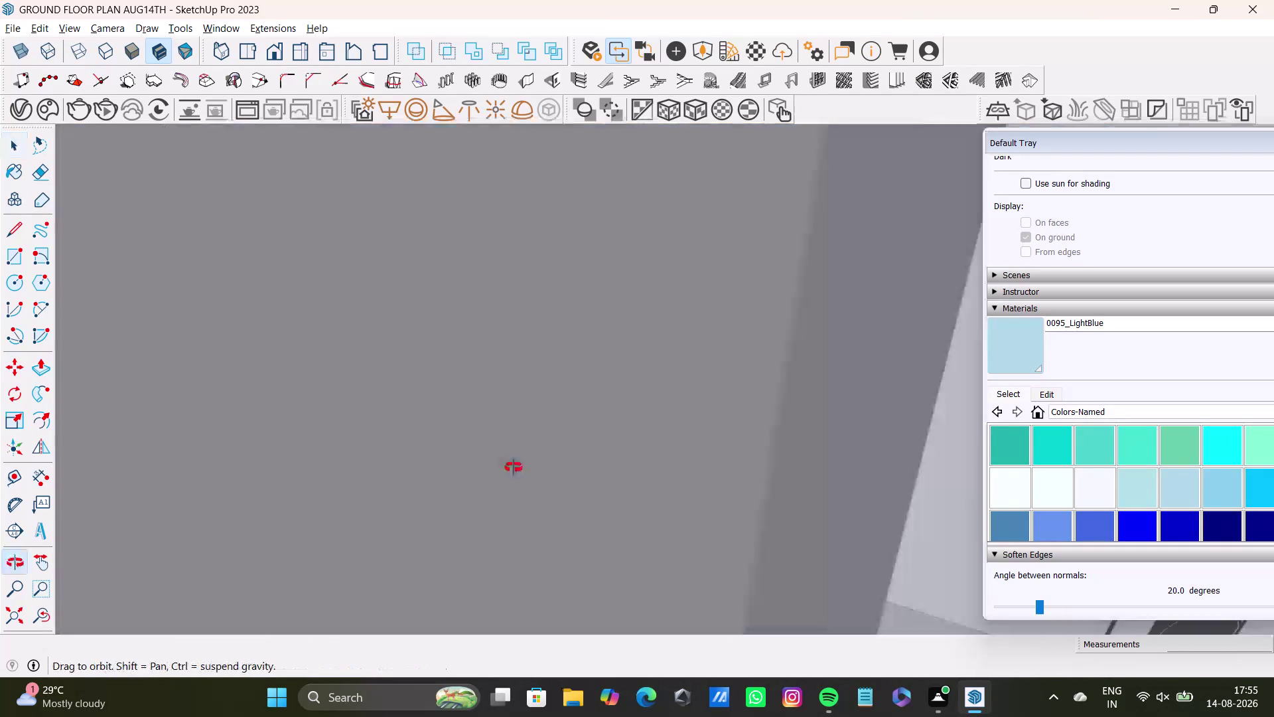
middle_drag(519, 465, 513, 467)
click(47, 608)
scroll(up, 3)
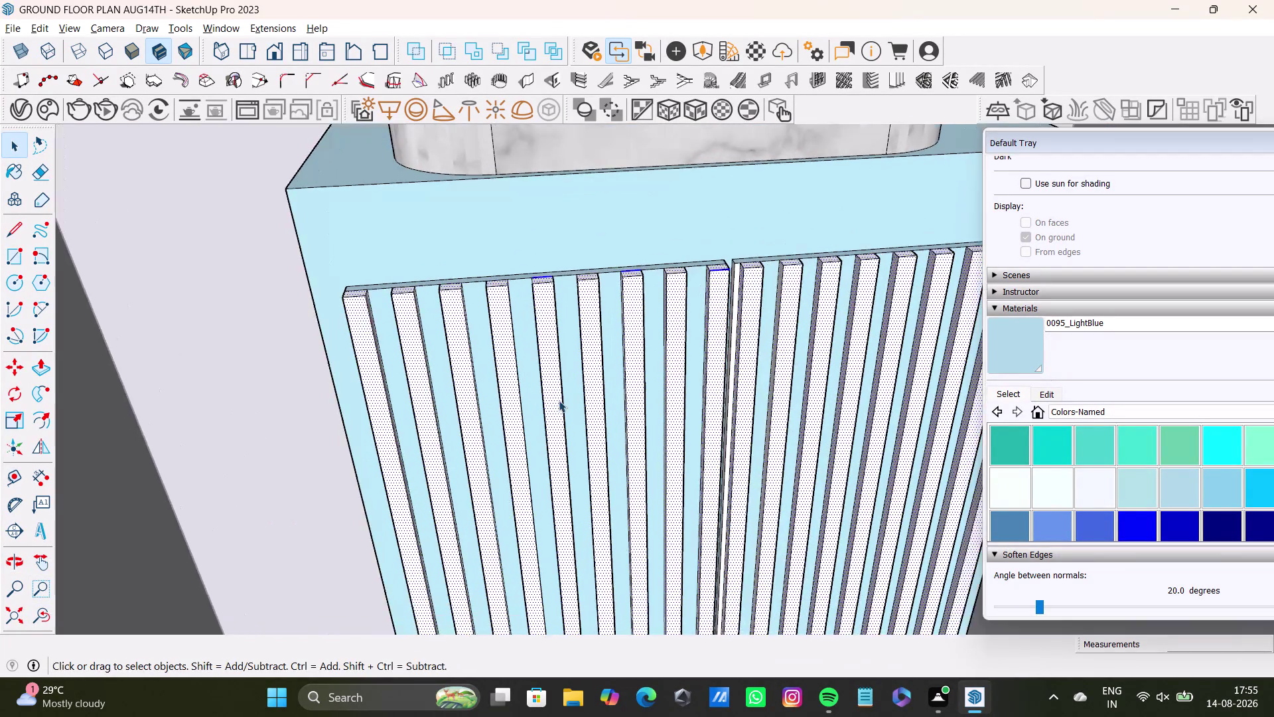
middle_drag(597, 419, 469, 414)
scroll(up, 3)
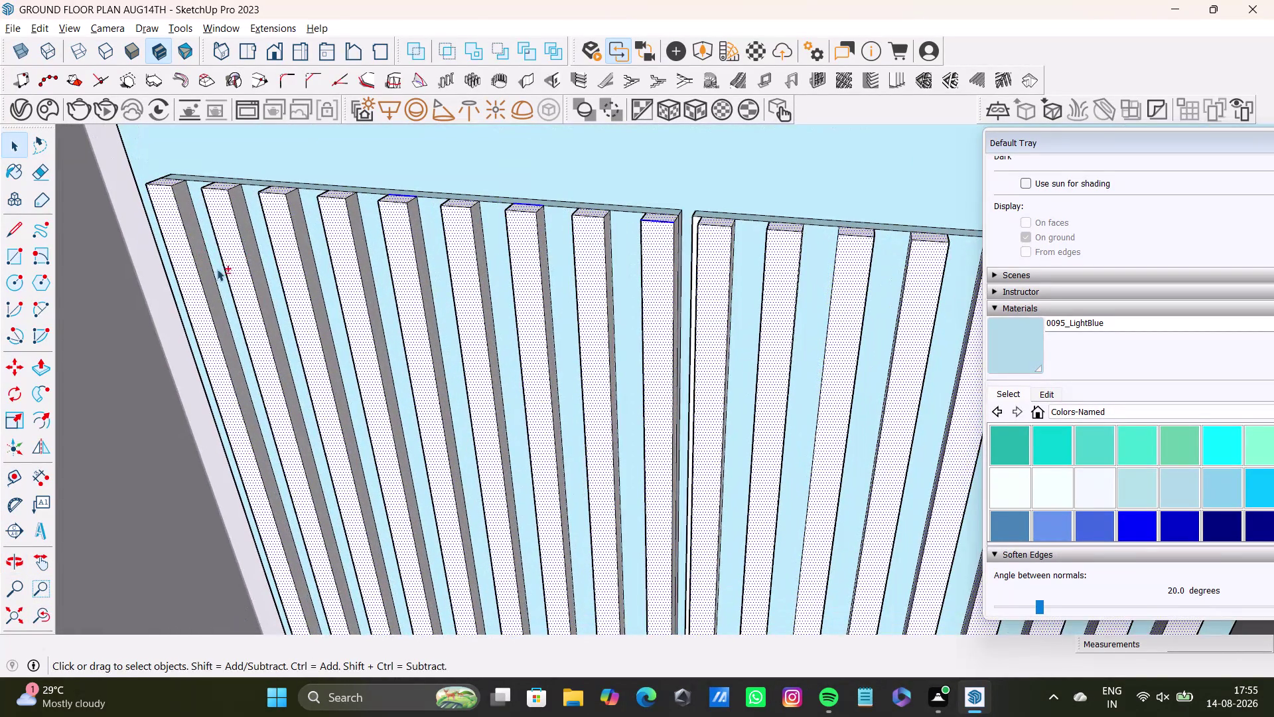
click(207, 276)
click(249, 250)
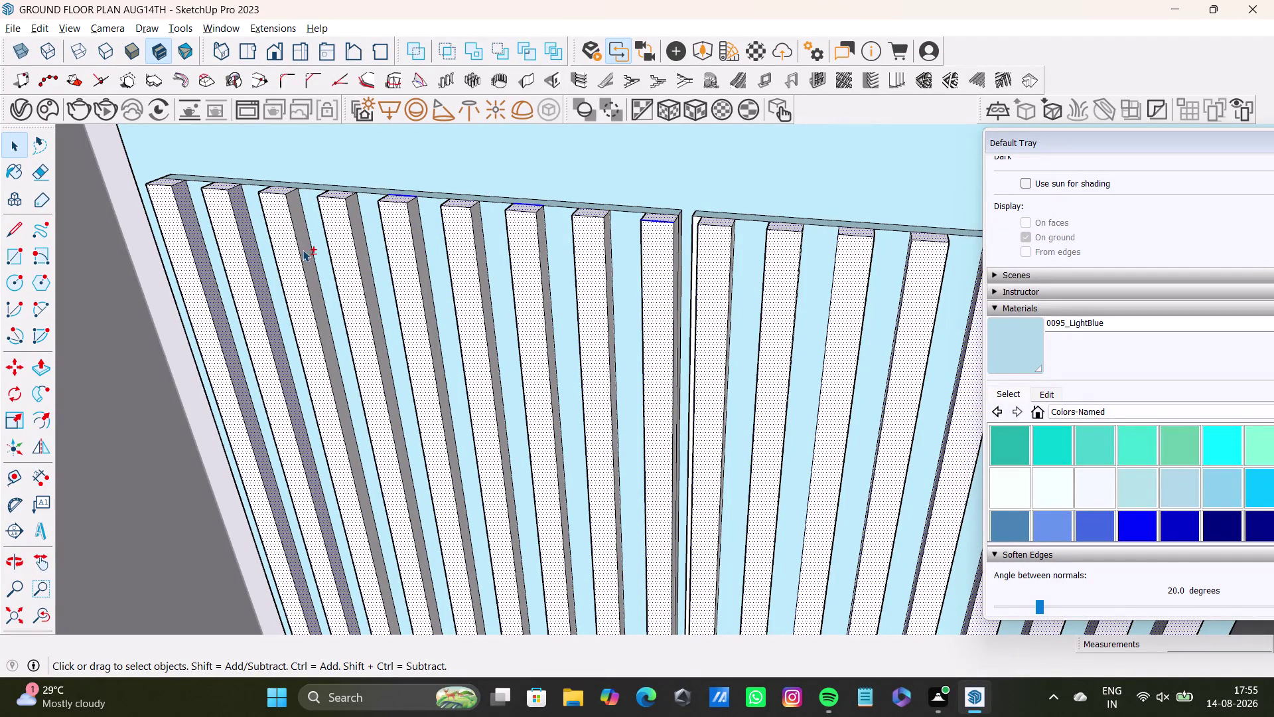
click(303, 249)
click(363, 254)
click(424, 264)
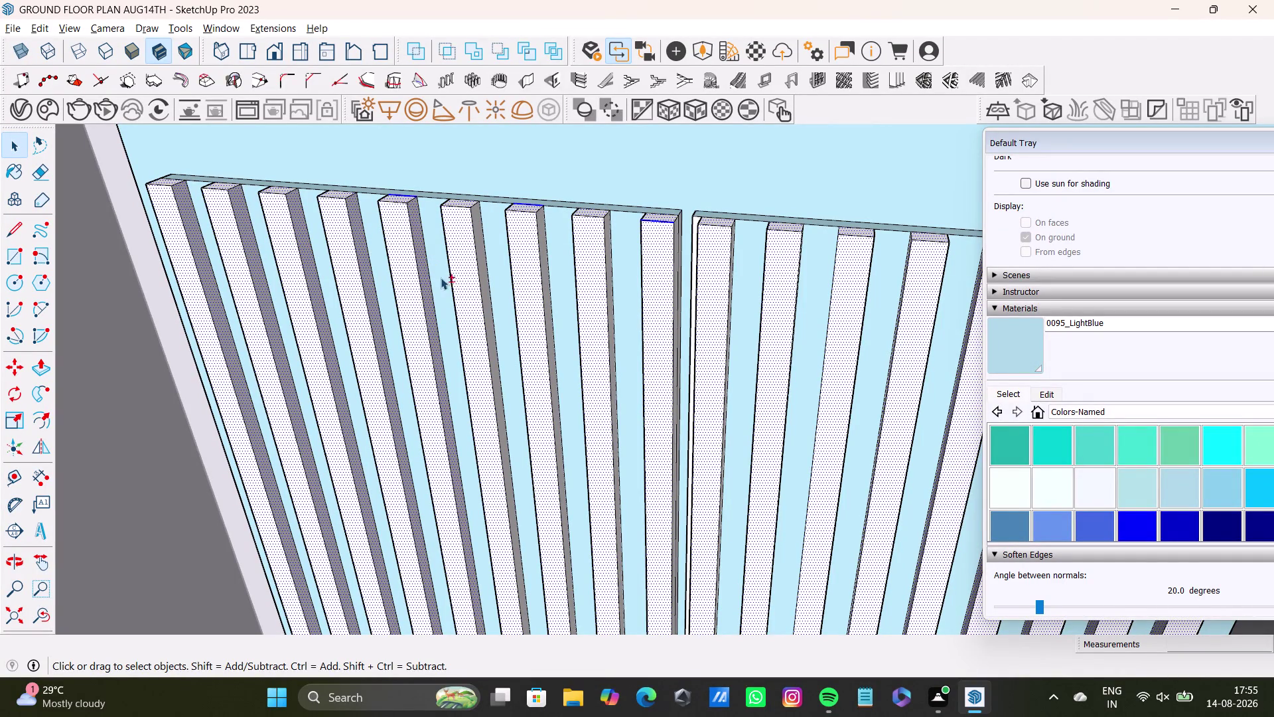
click(482, 268)
click(548, 276)
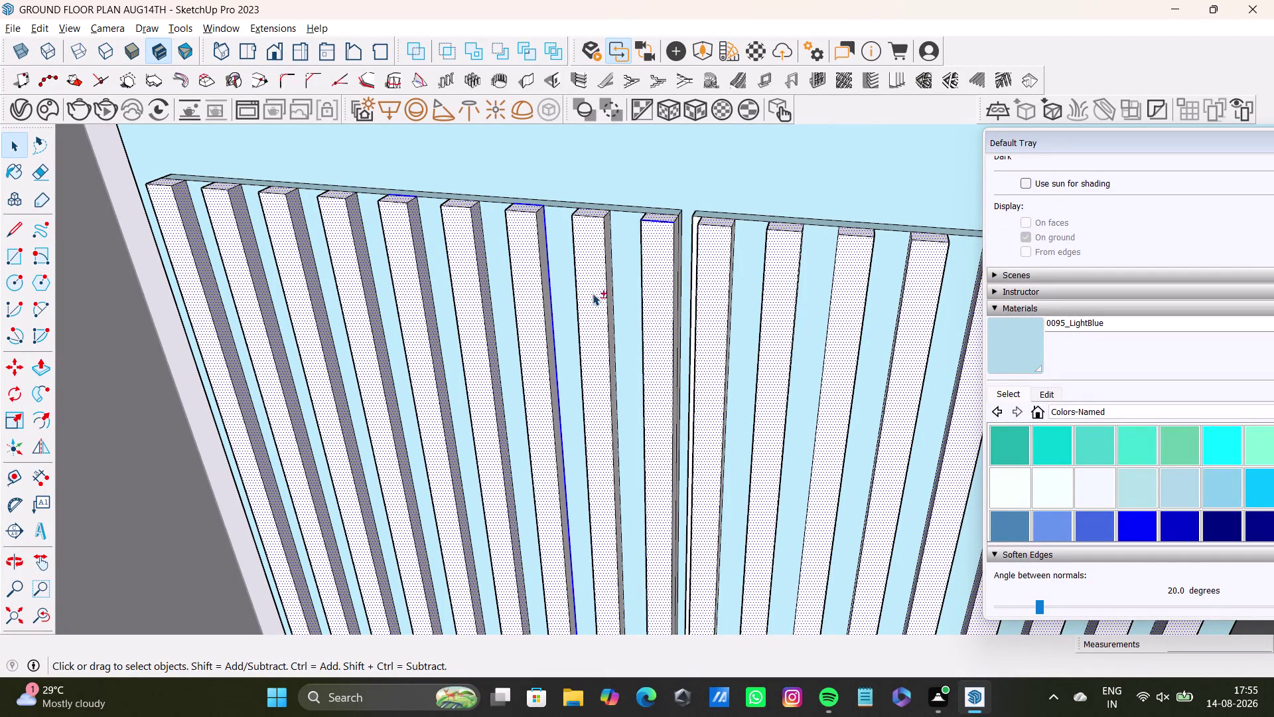
middle_drag(600, 335, 511, 335)
scroll(up, 3)
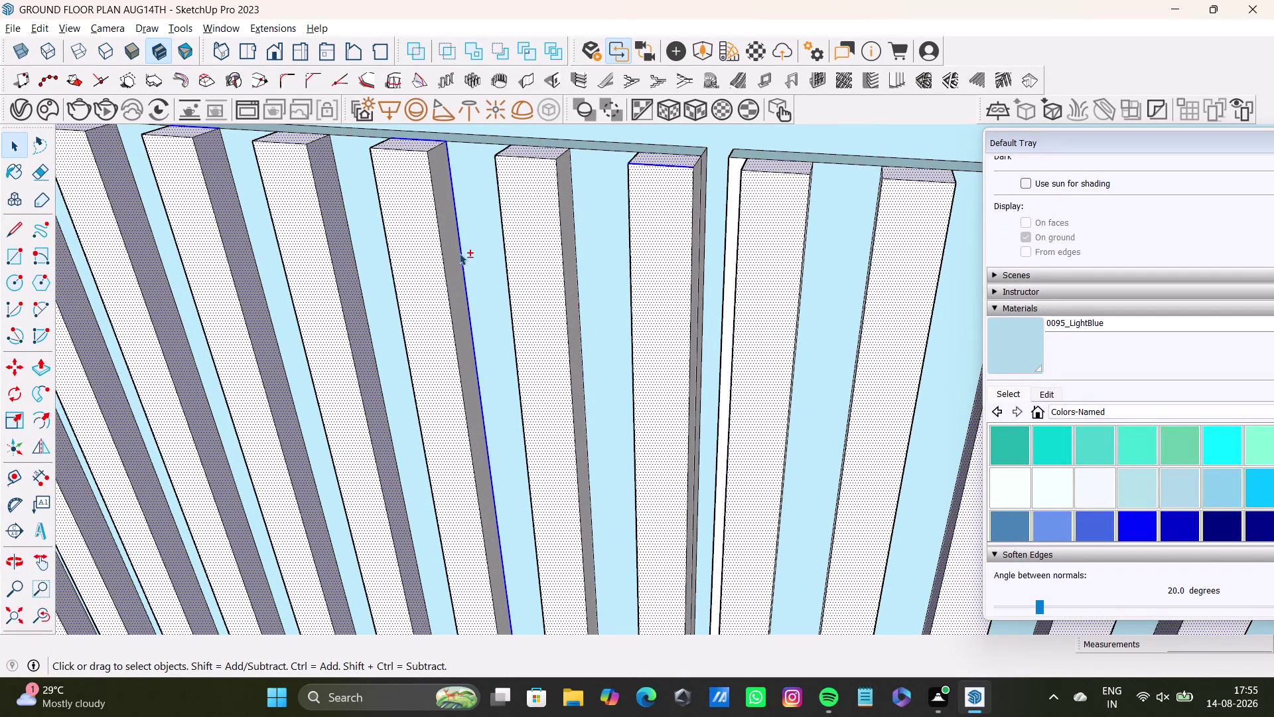
click(454, 254)
click(572, 272)
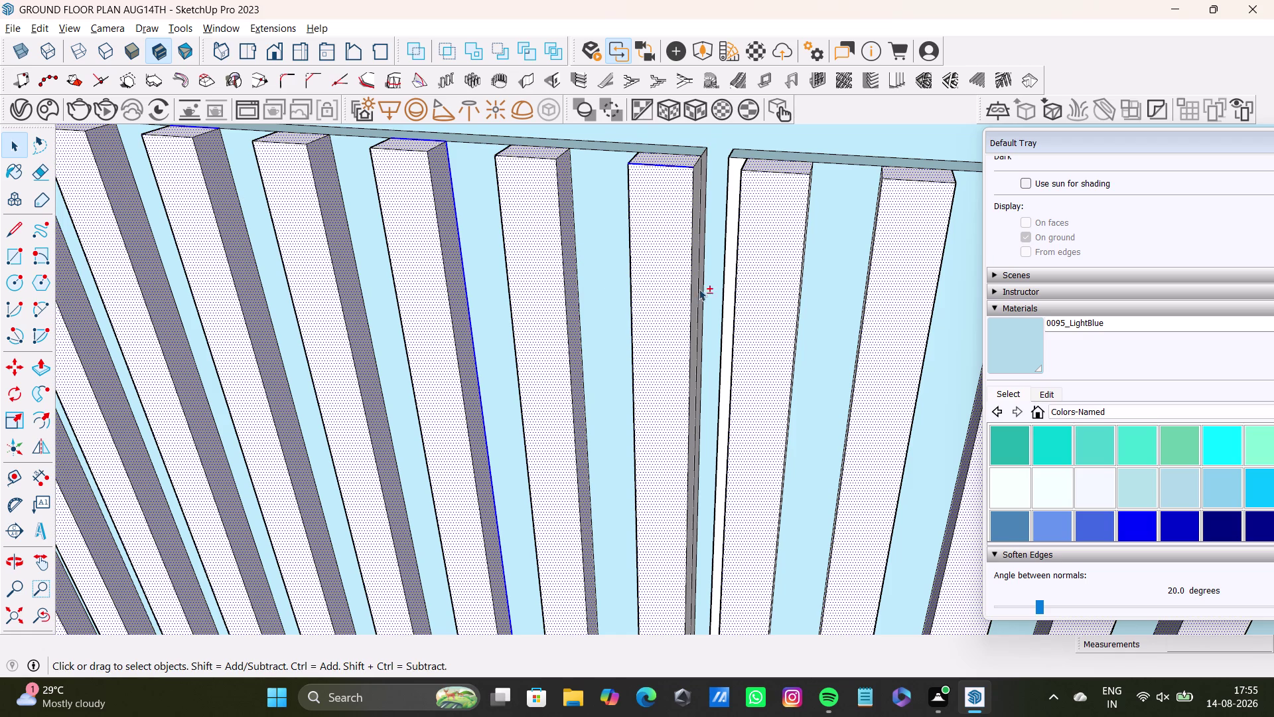
middle_drag(728, 327, 583, 295)
click(700, 245)
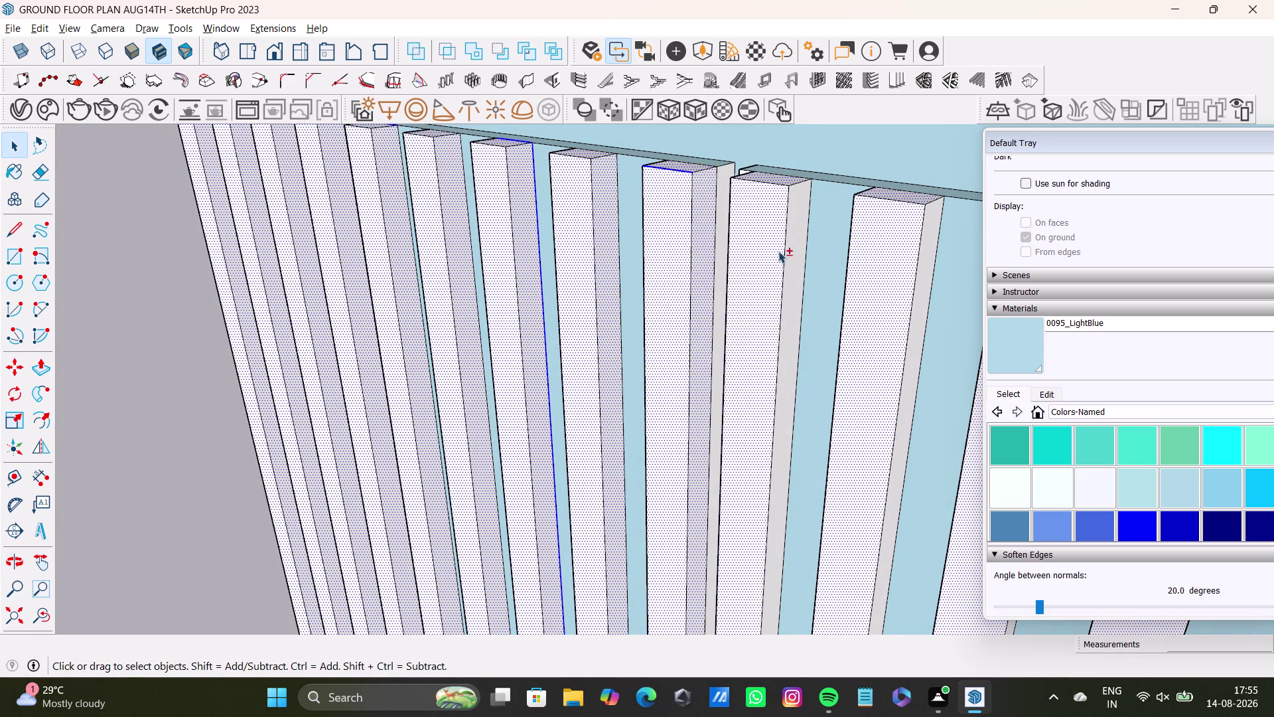
click(787, 250)
click(800, 255)
scroll(down, 3)
middle_drag(758, 265, 525, 216)
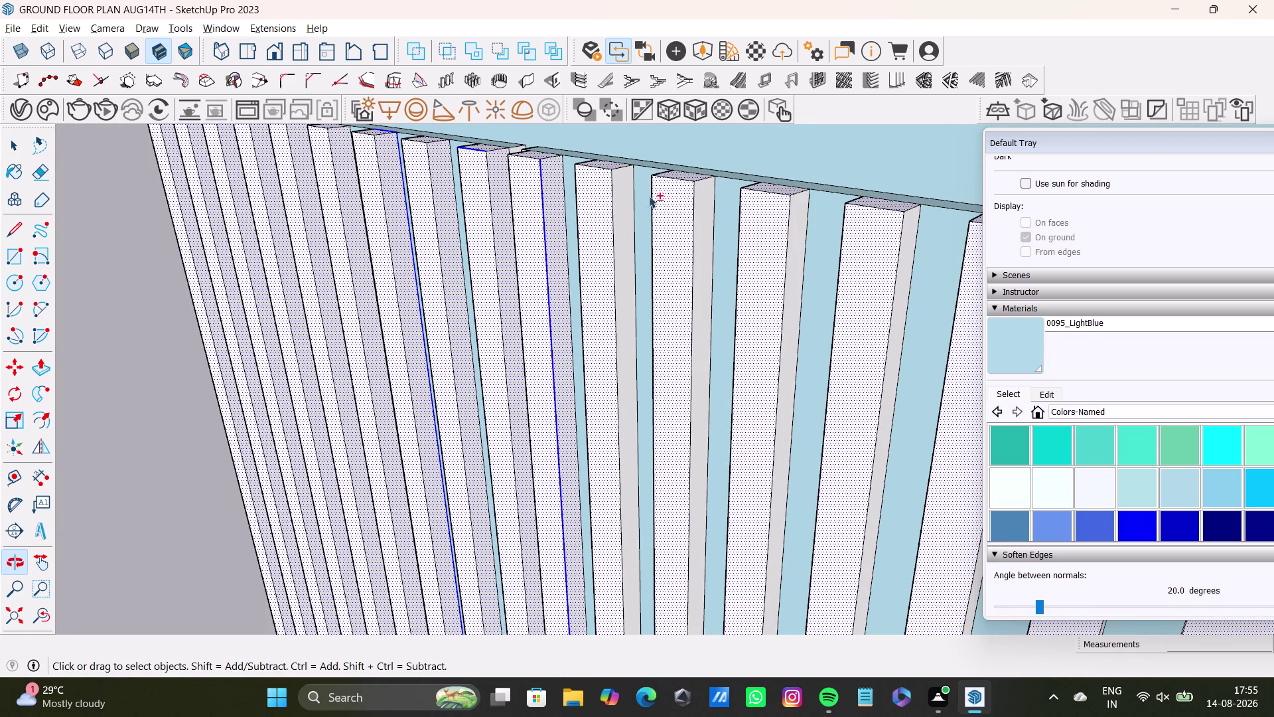
click(628, 199)
click(704, 221)
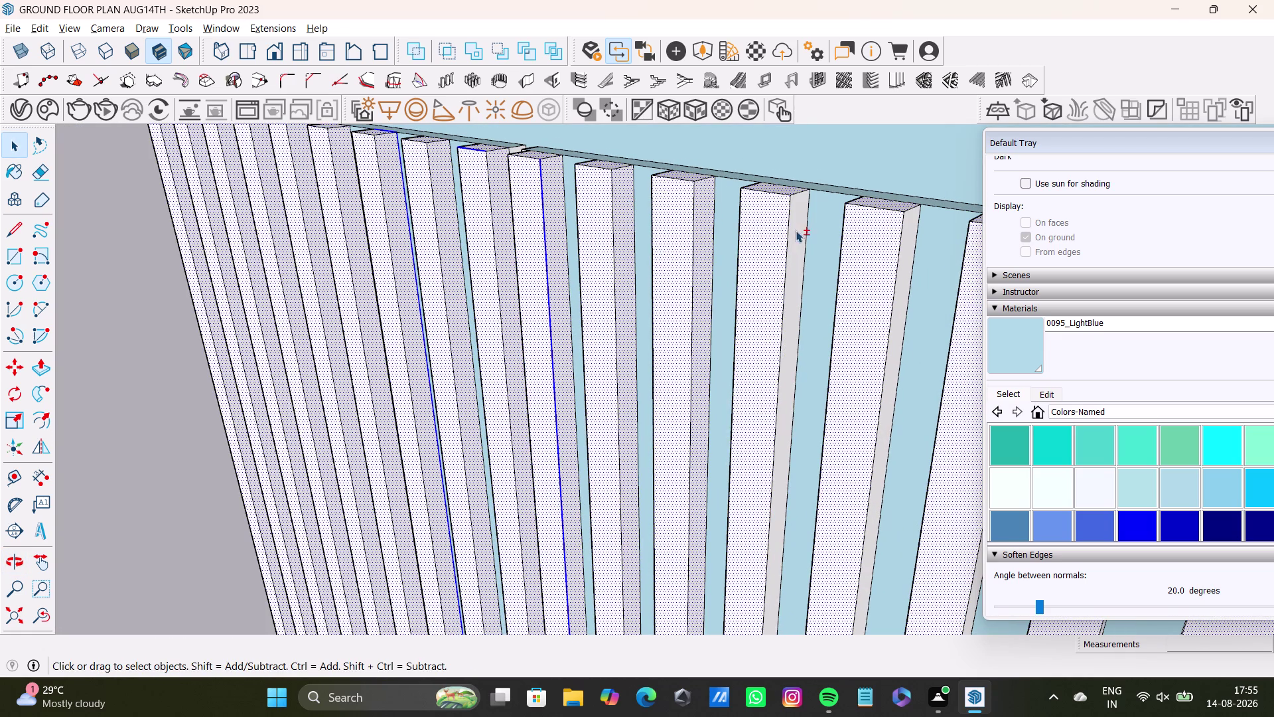
click(795, 230)
click(899, 277)
middle_drag(879, 260, 733, 190)
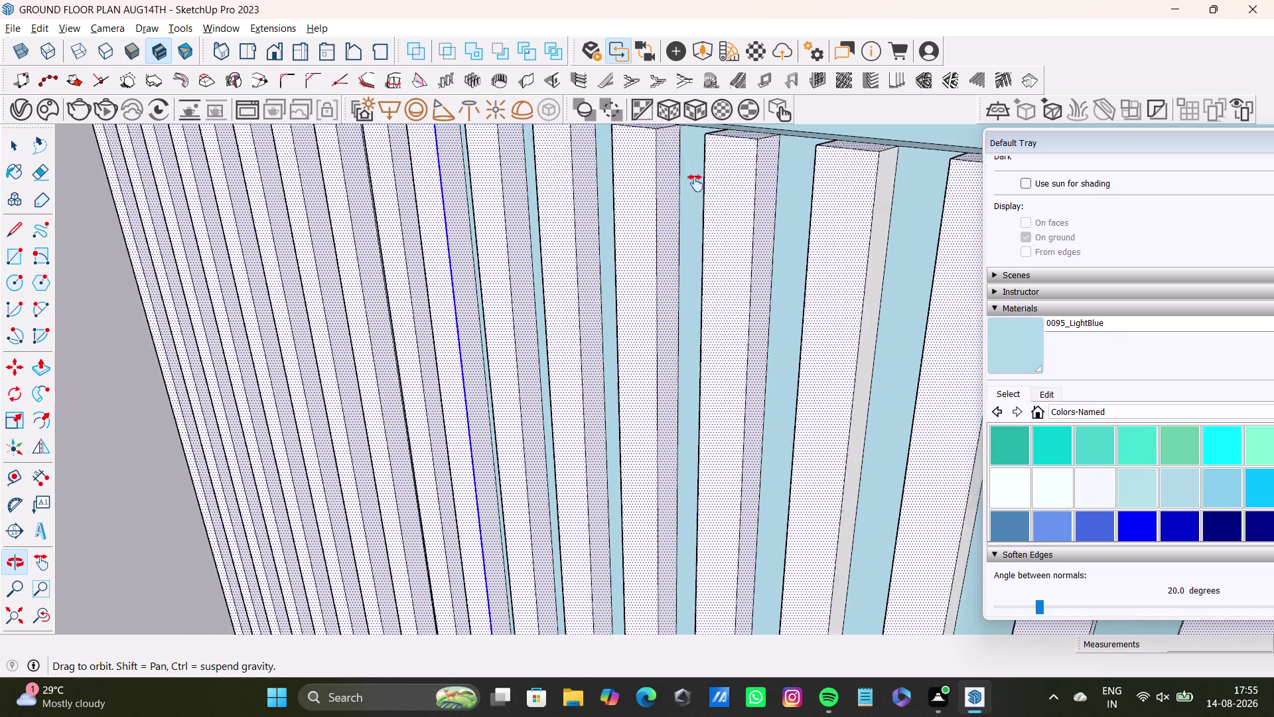
middle_drag(734, 190, 530, 228)
click(652, 213)
click(768, 249)
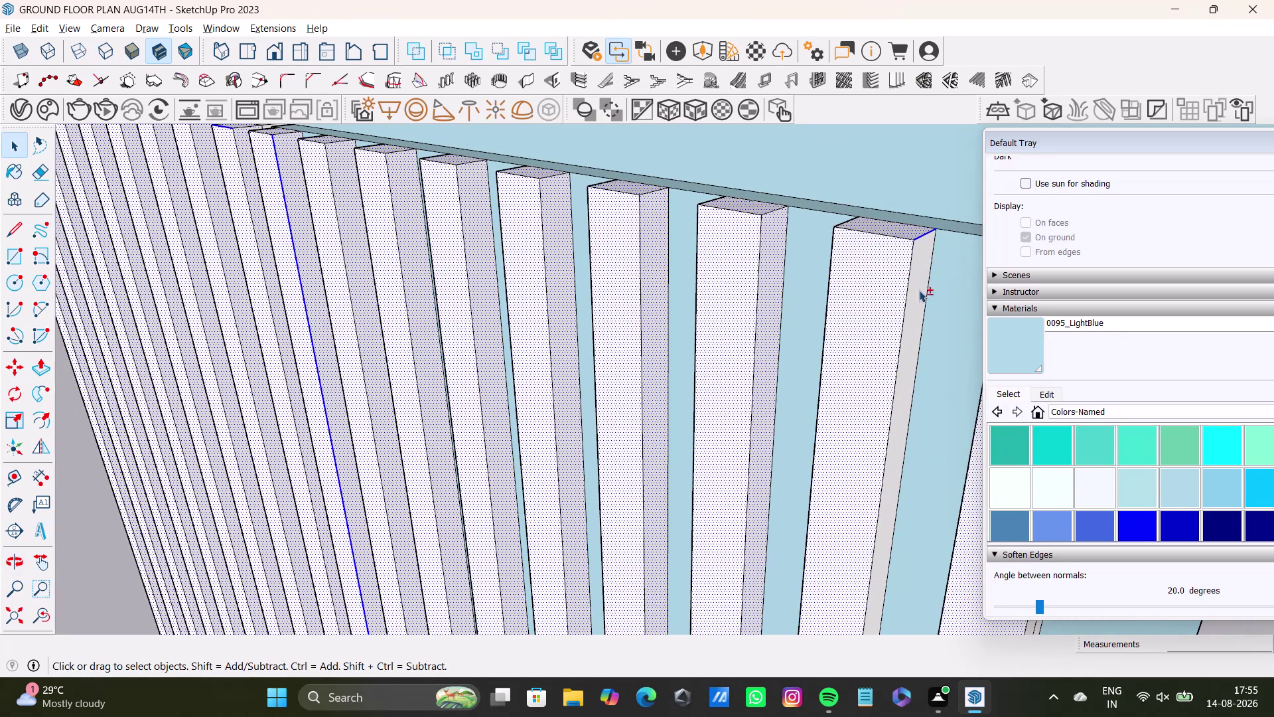
click(908, 297)
click(913, 319)
scroll(down, 3)
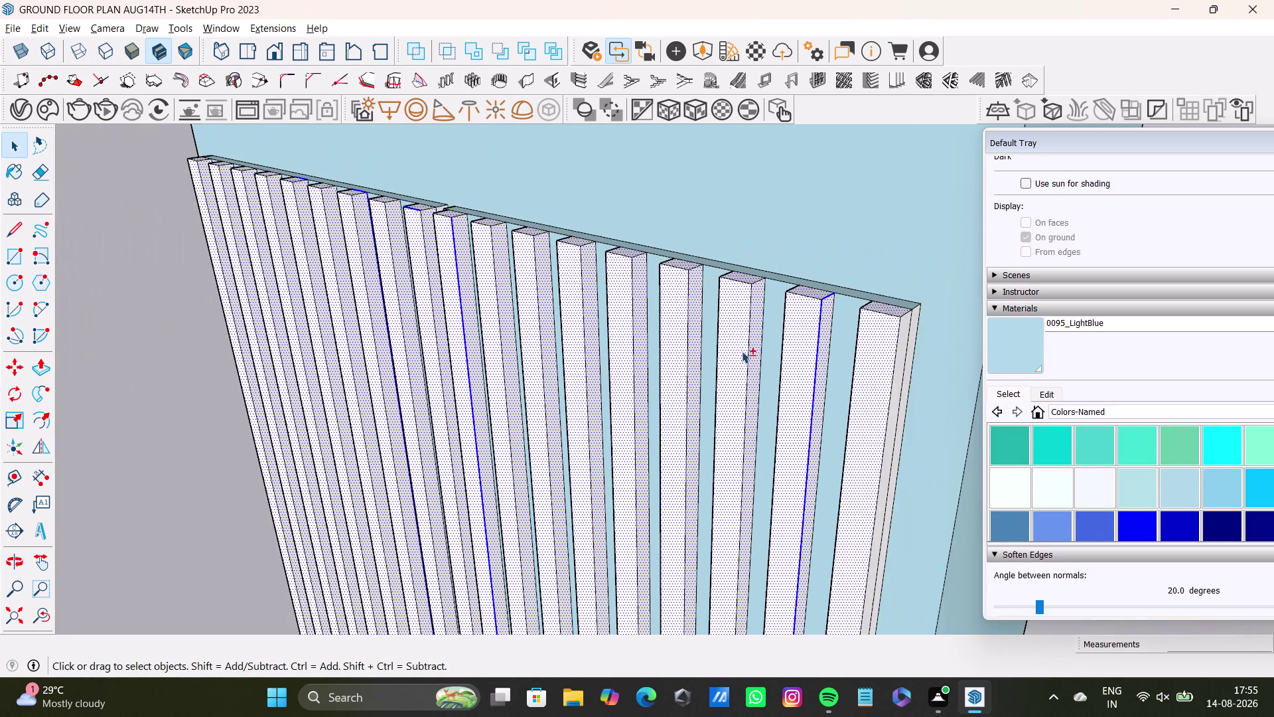
scroll(down, 3)
middle_drag(745, 350, 634, 311)
click(40, 616)
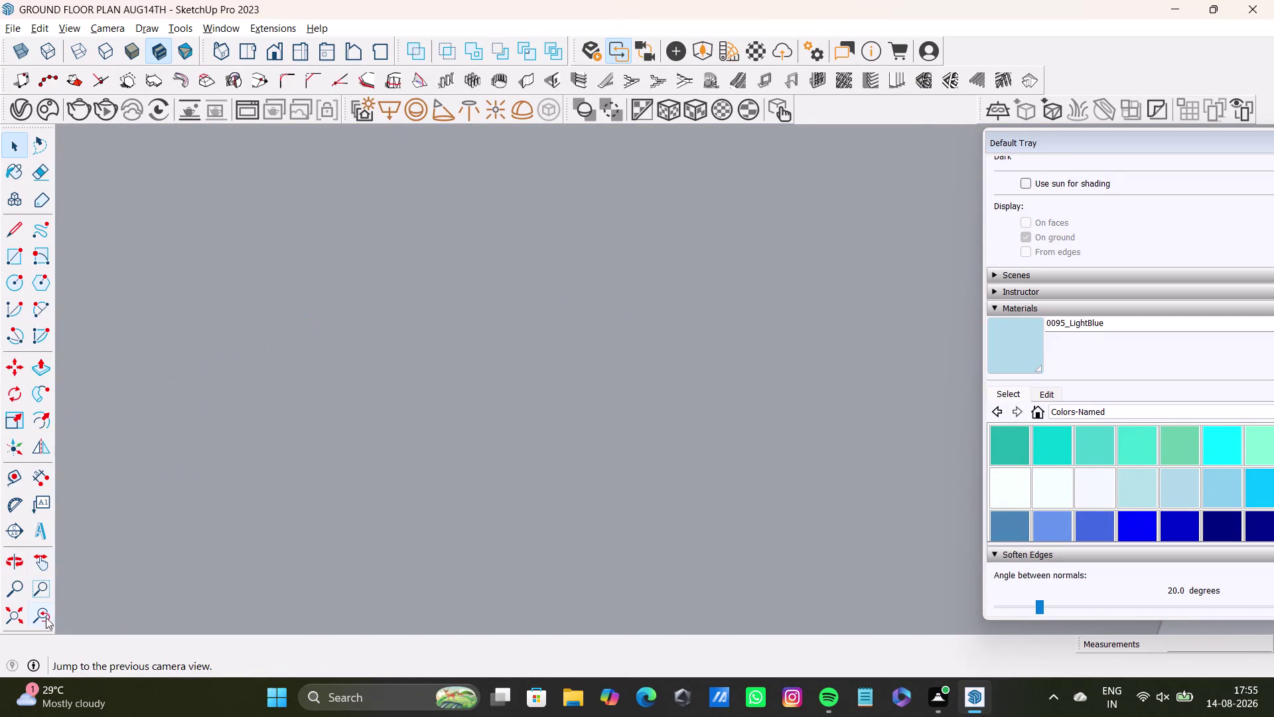
scroll(up, 3)
middle_drag(663, 414, 554, 341)
click(771, 269)
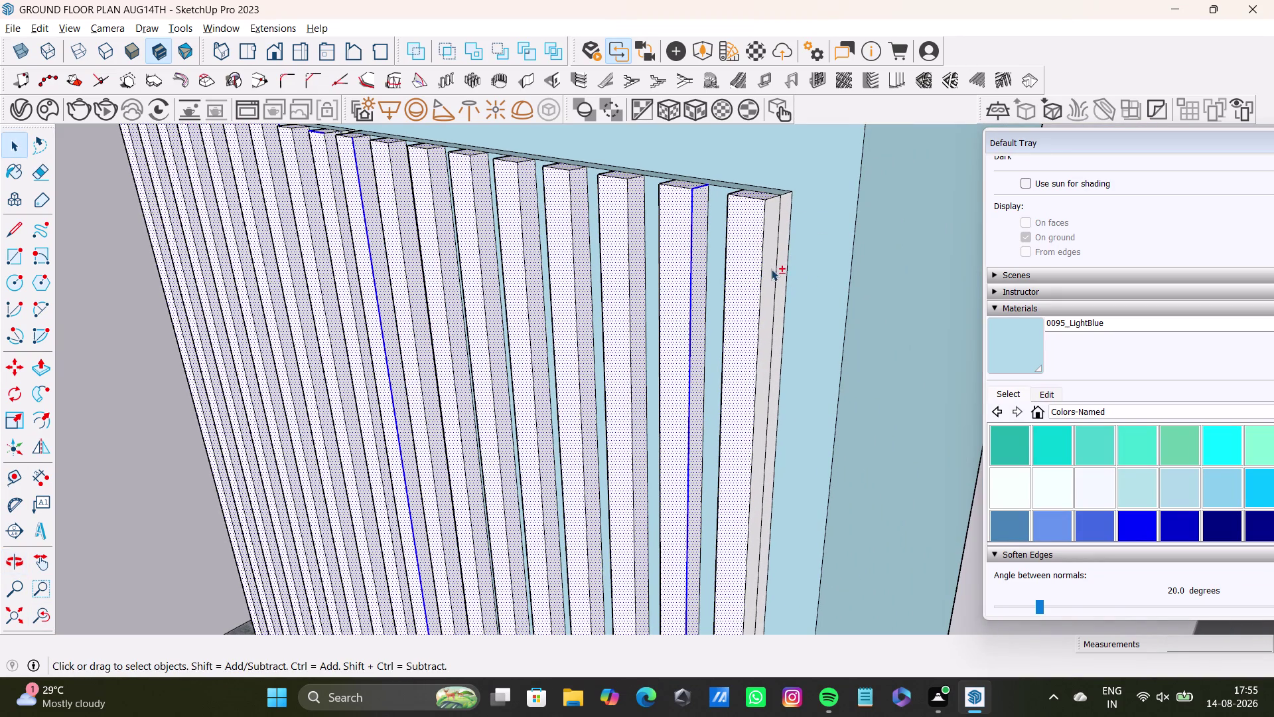
middle_drag(739, 269, 742, 344)
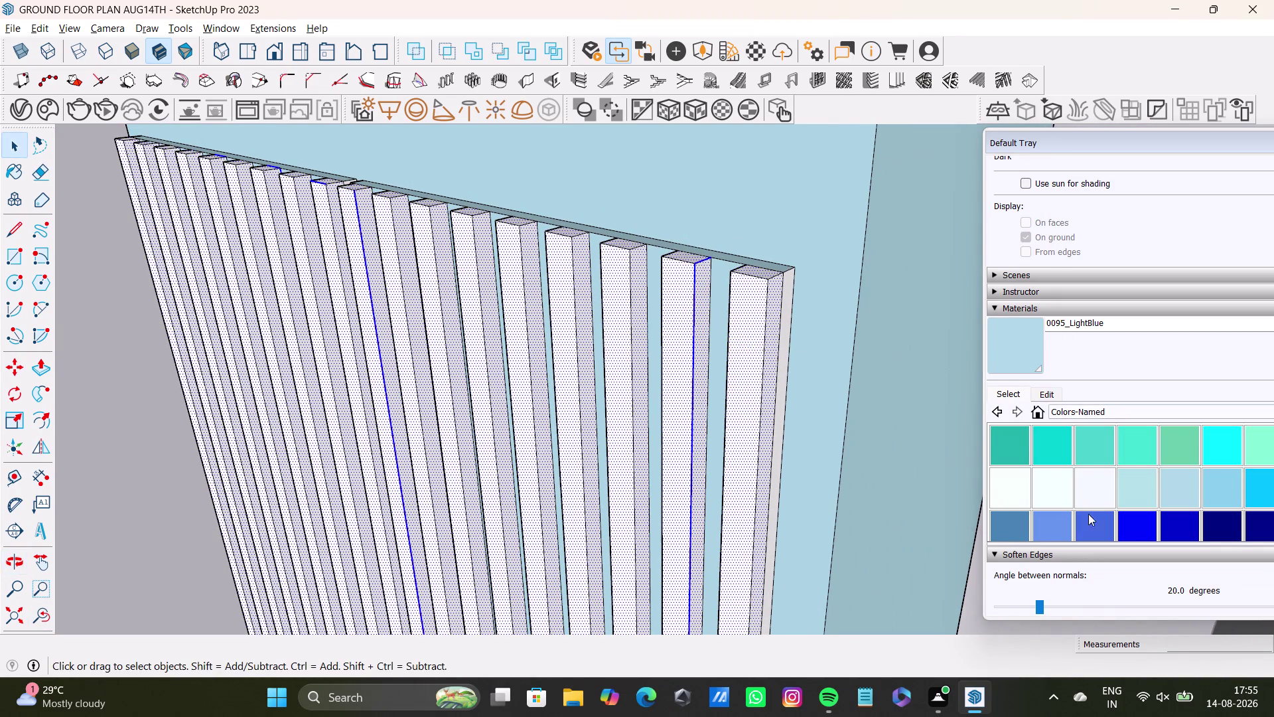
click(1082, 412)
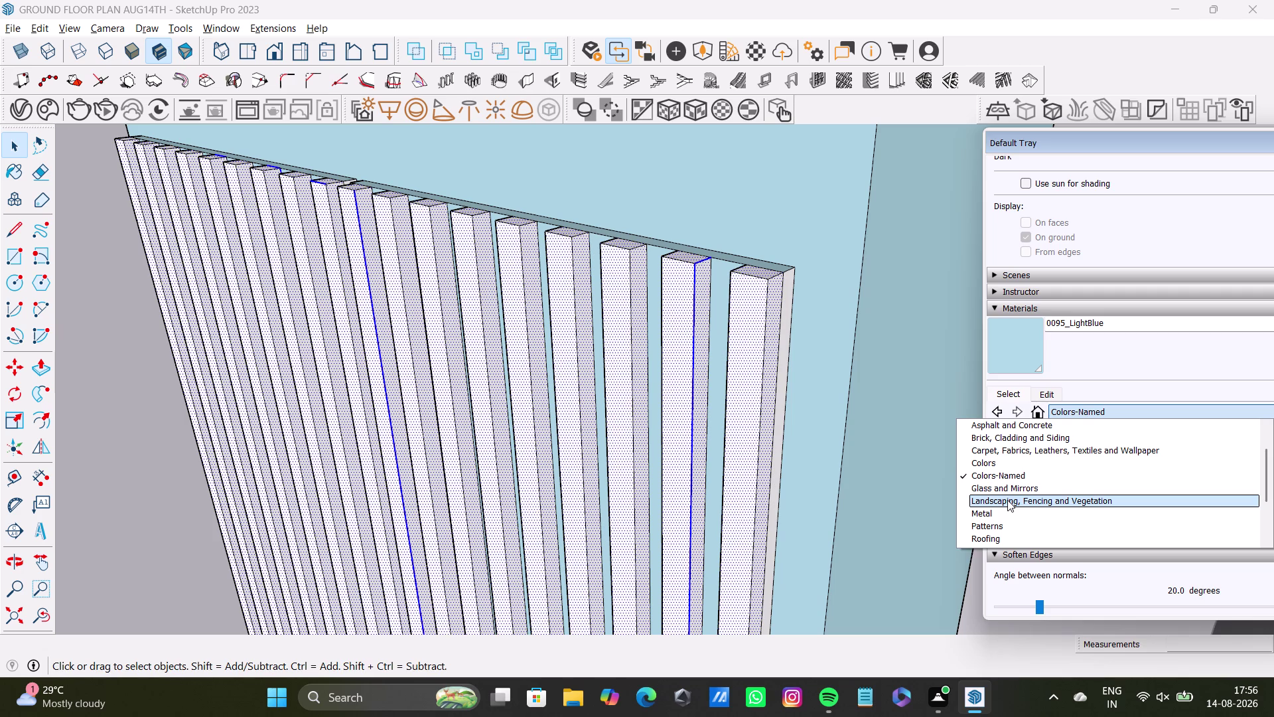
Choose Wood Veneer 02 from the Wood collection and paint the battens.
scroll(down, 3)
click(995, 537)
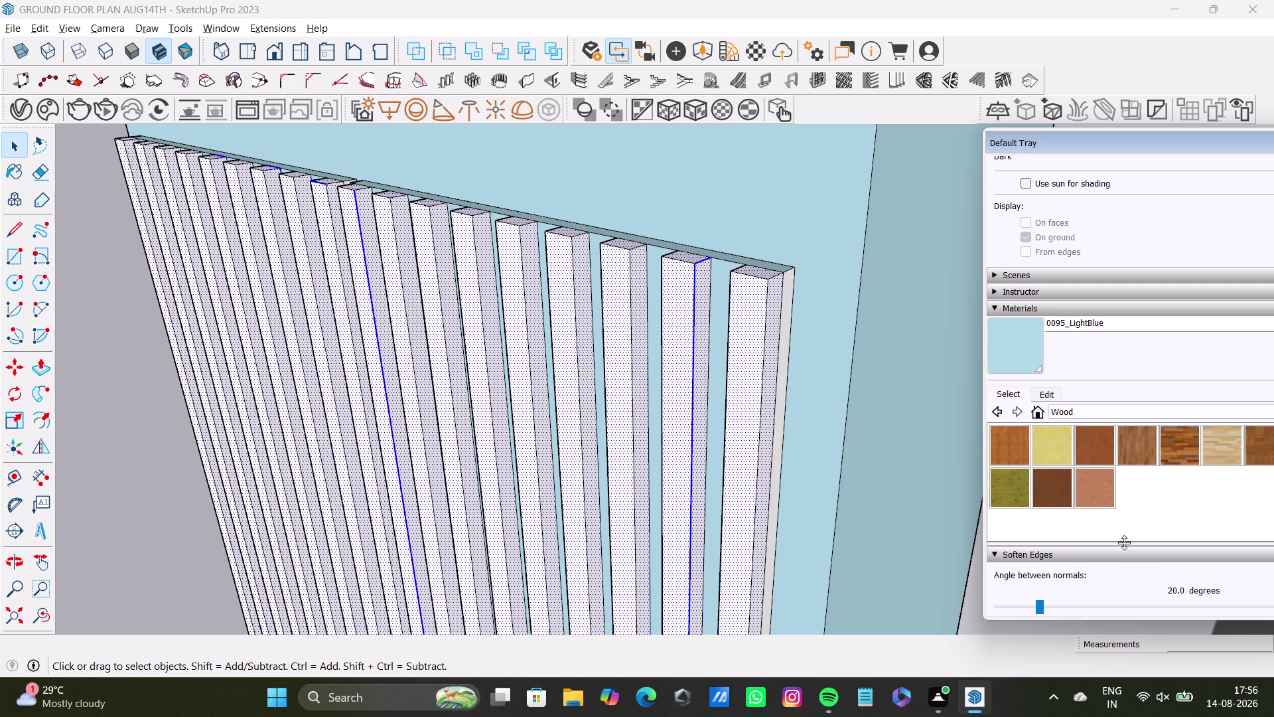
click(1100, 487)
click(763, 287)
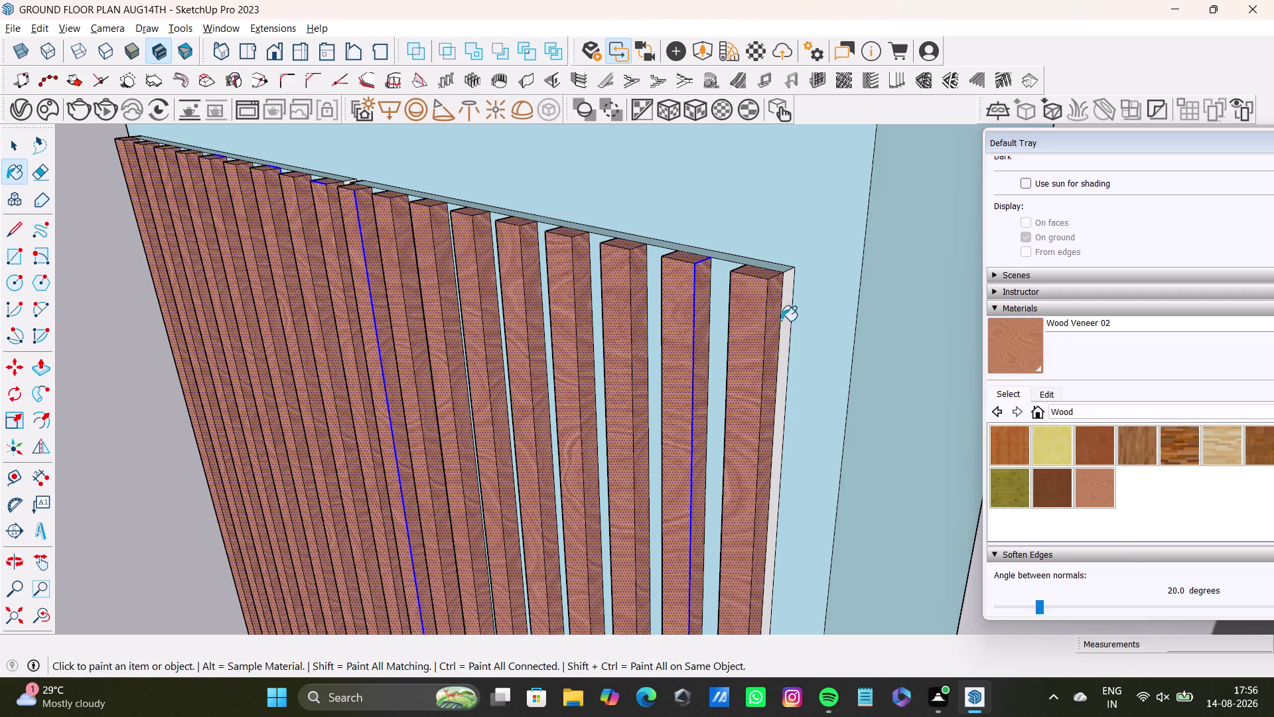
key(space)
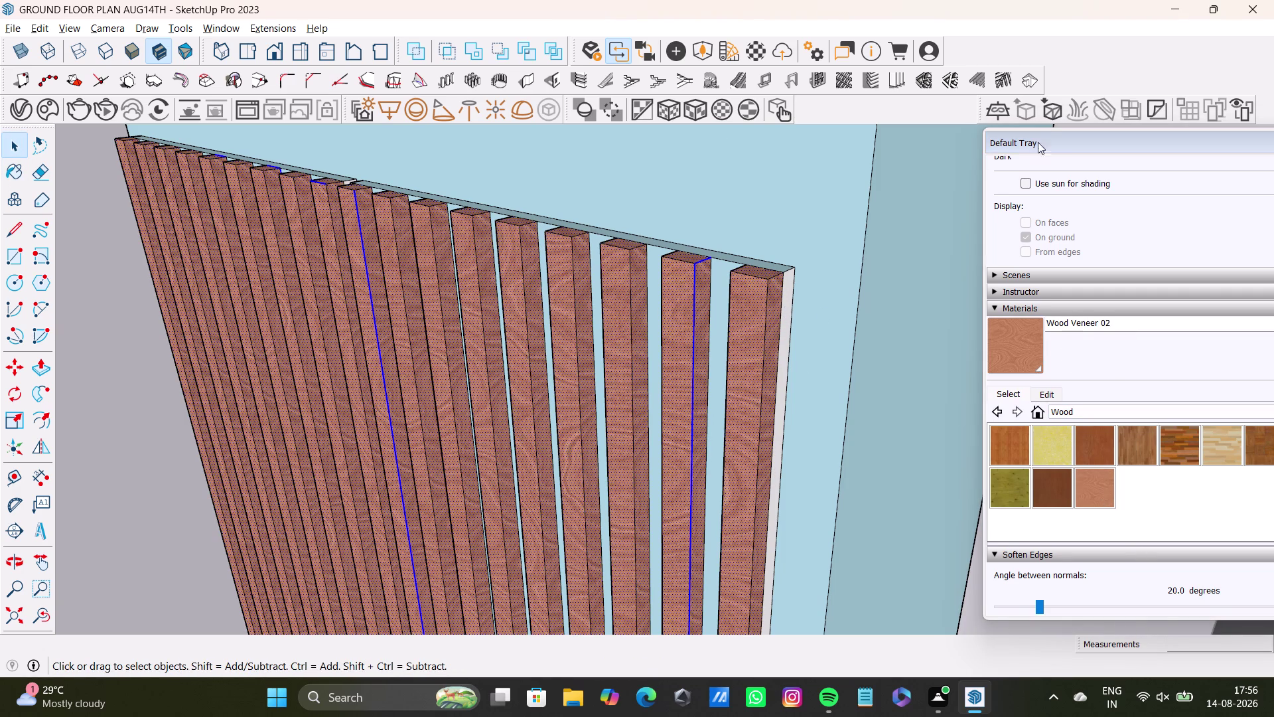
Float the material library over the model, then dock it back at the side.
drag(1053, 136, 956, 106)
drag(1104, 106, 990, 96)
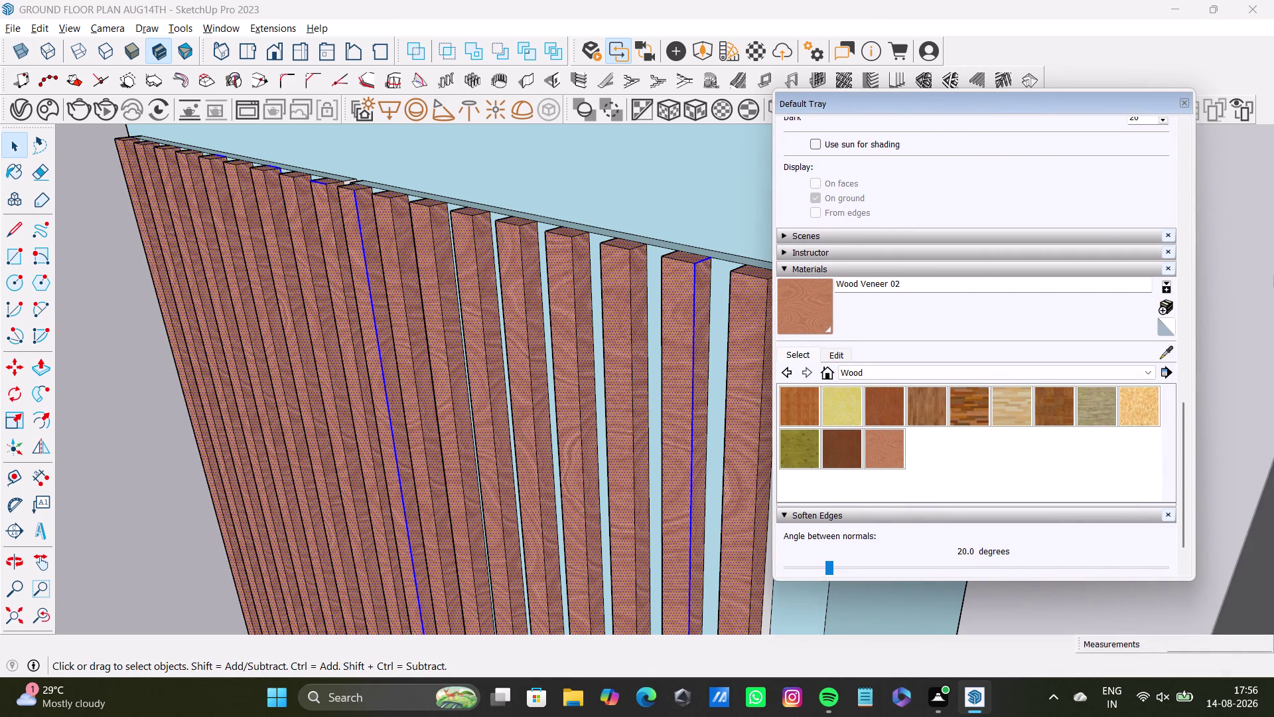
click(1169, 354)
drag(969, 106, 1181, 137)
click(786, 283)
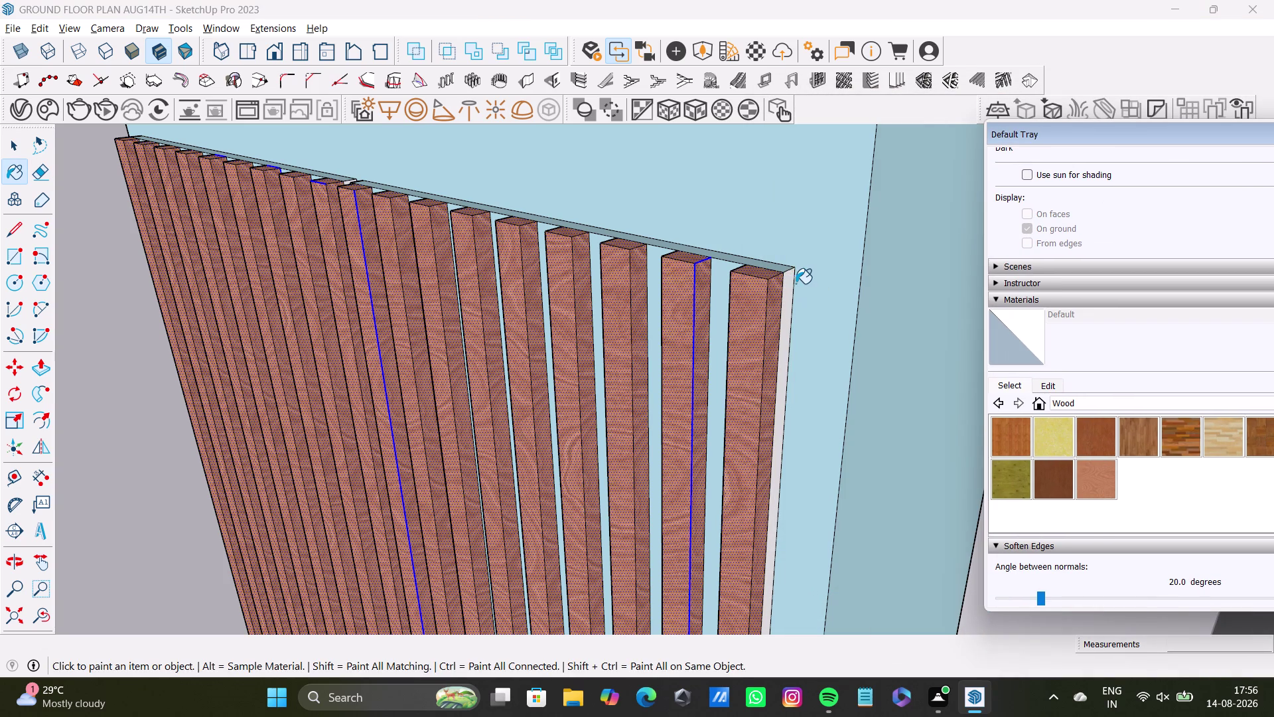
click(789, 283)
Zoom in on the wall end and paint further battens with Wood Veneer 02.
drag(784, 283, 793, 287)
scroll(up, 3)
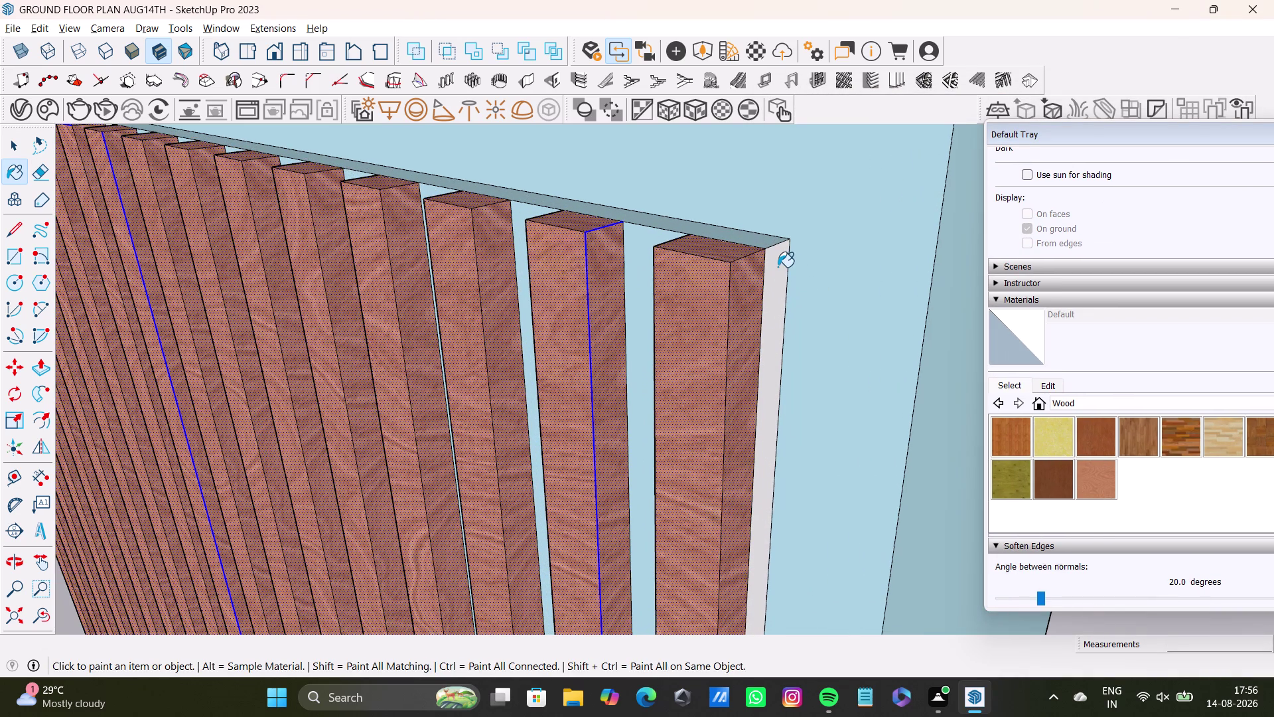
click(777, 266)
key(space)
click(1016, 349)
double_click(778, 265)
key(space)
scroll(up, 3)
drag(781, 298, 774, 297)
click(764, 299)
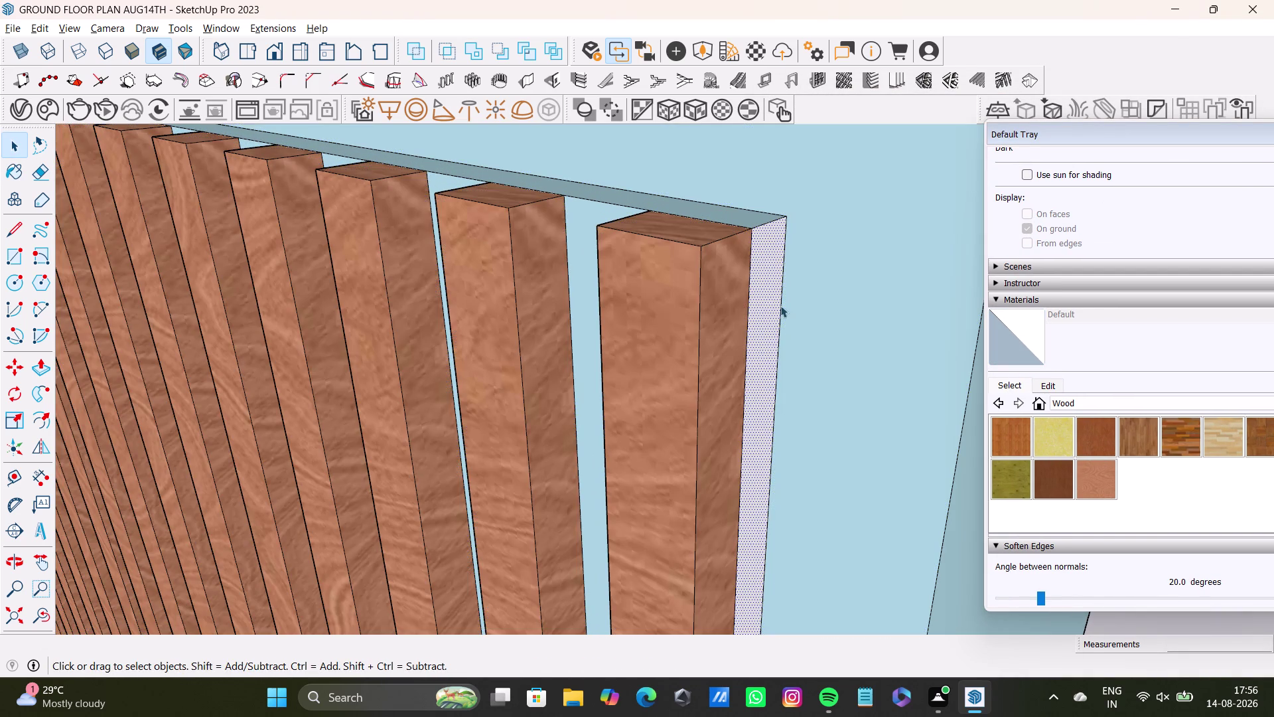
drag(1096, 126, 883, 92)
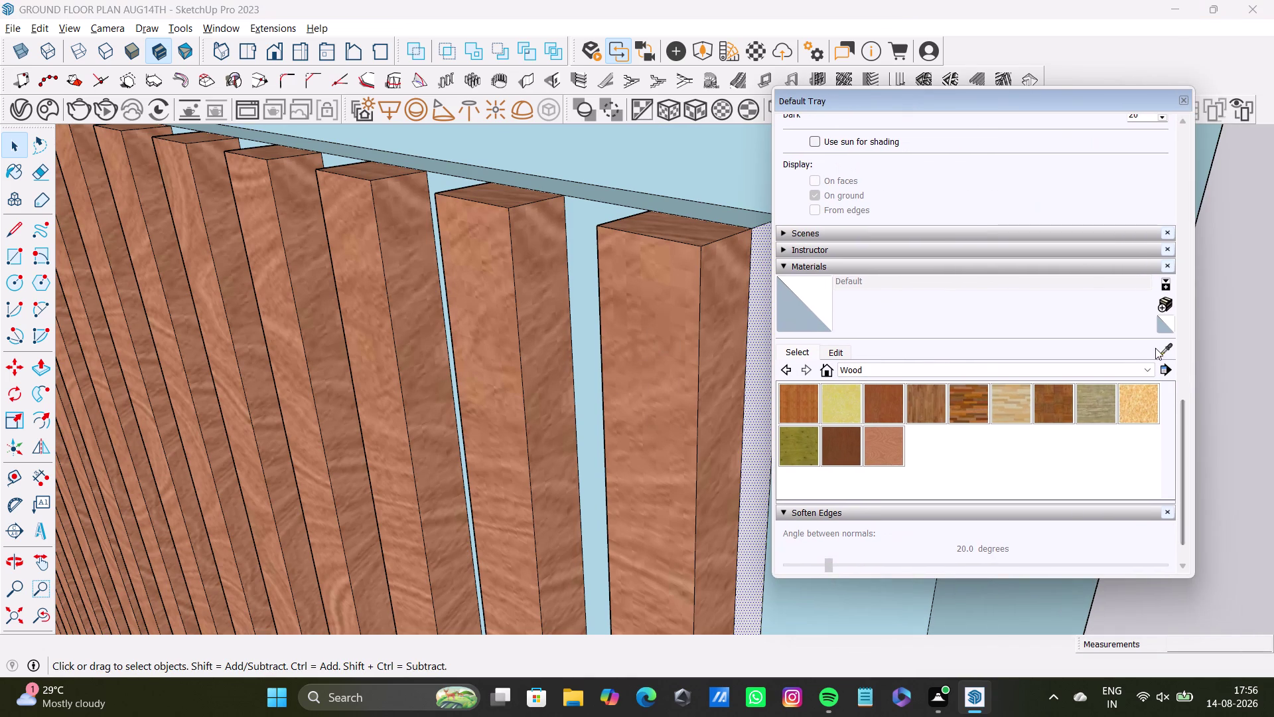
click(1163, 348)
click(718, 169)
click(818, 304)
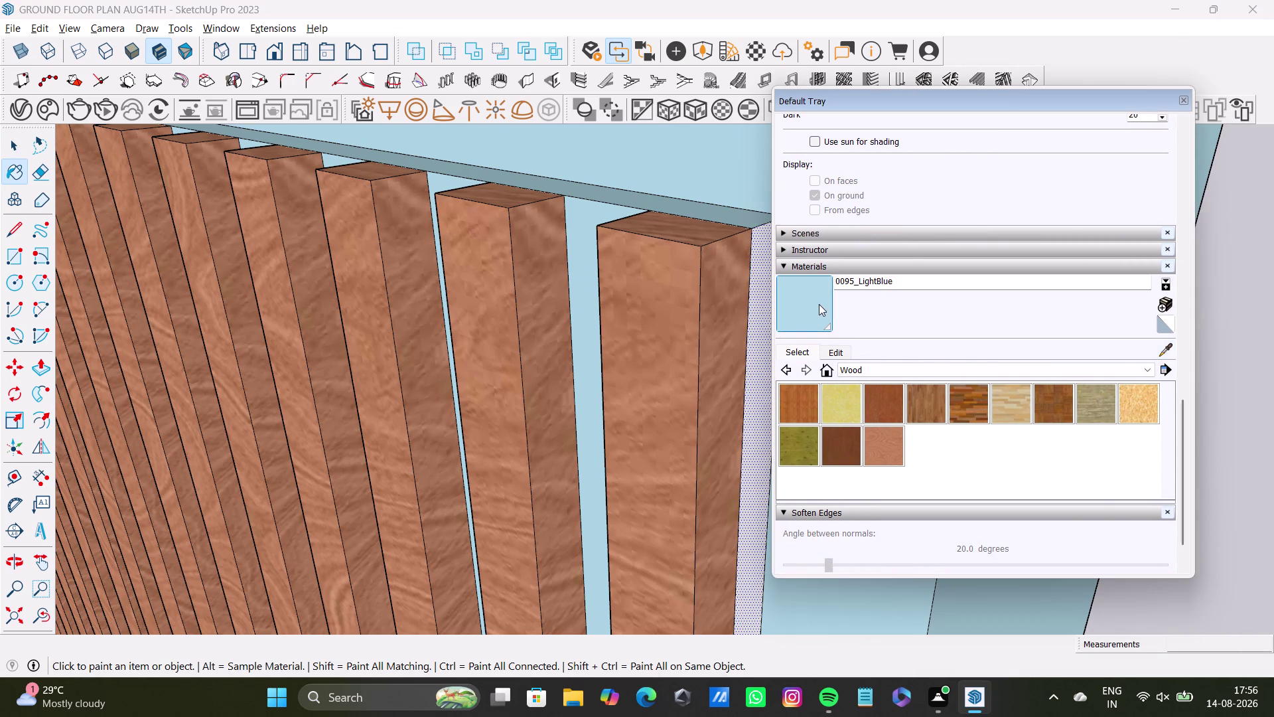
click(761, 251)
scroll(down, 3)
middle_drag(425, 354, 1002, 398)
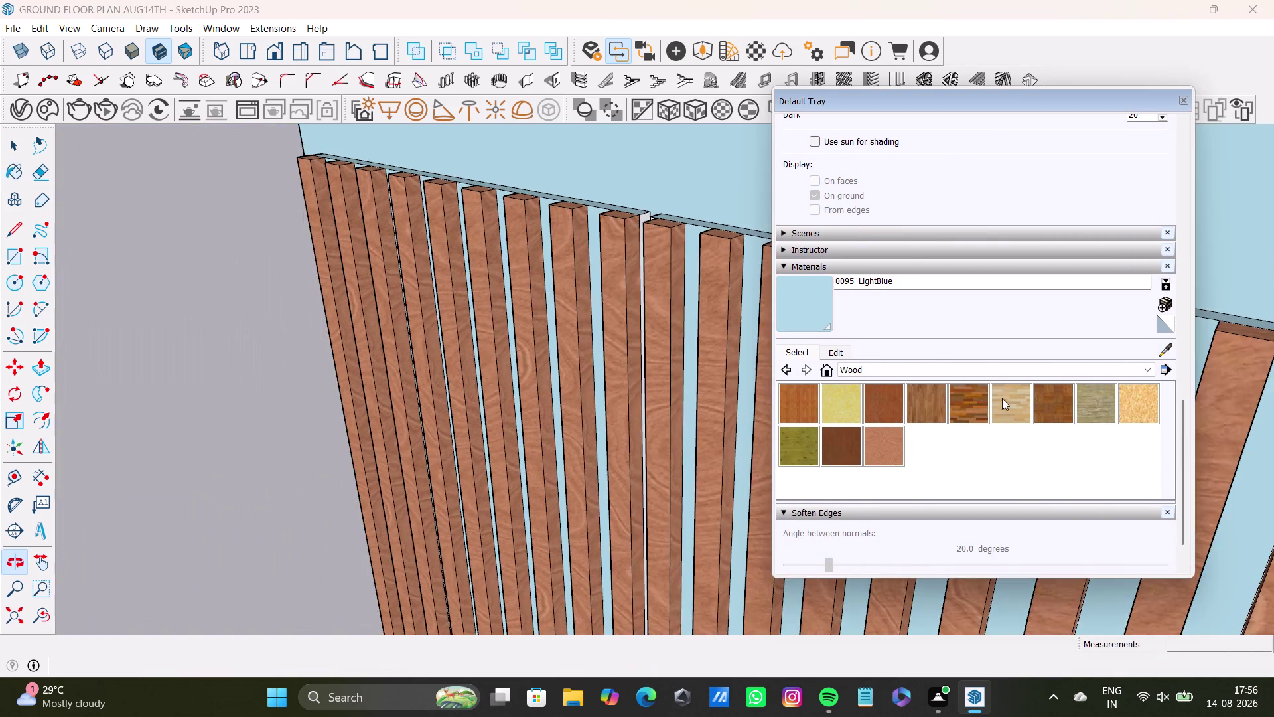
scroll(up, 3)
middle_drag(636, 219, 641, 337)
scroll(up, 3)
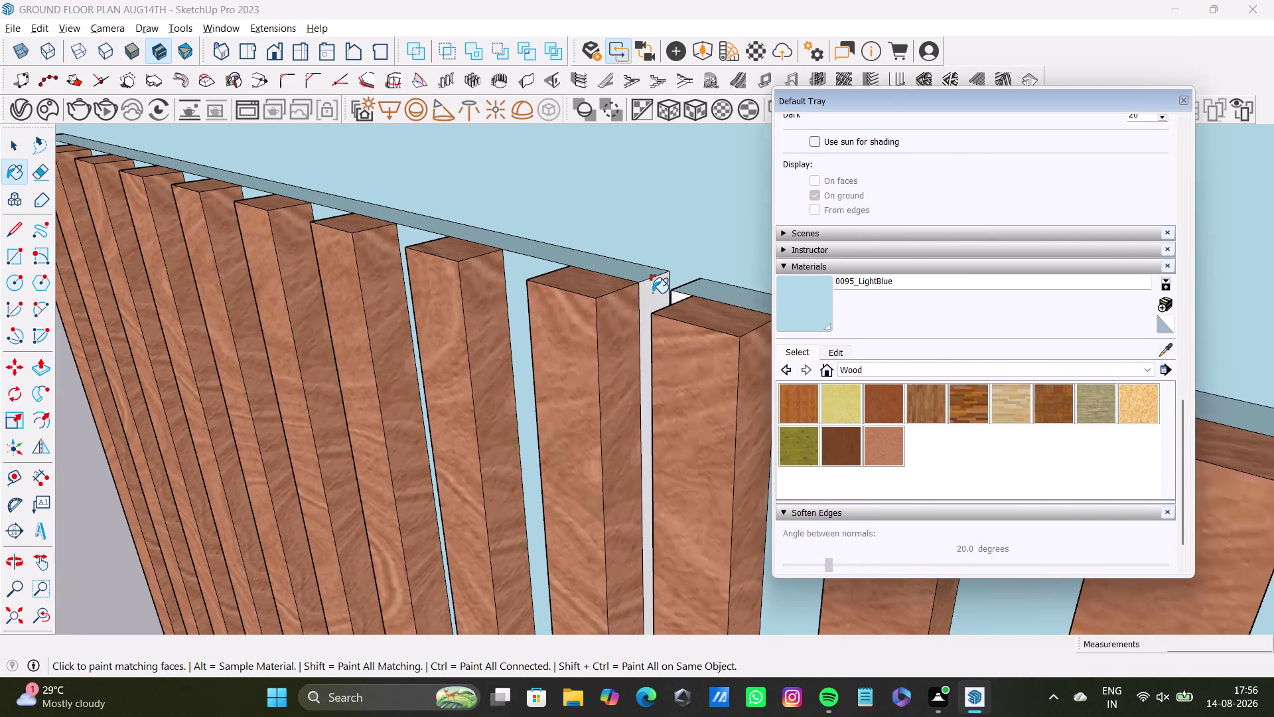
click(652, 292)
middle_drag(645, 343, 906, 554)
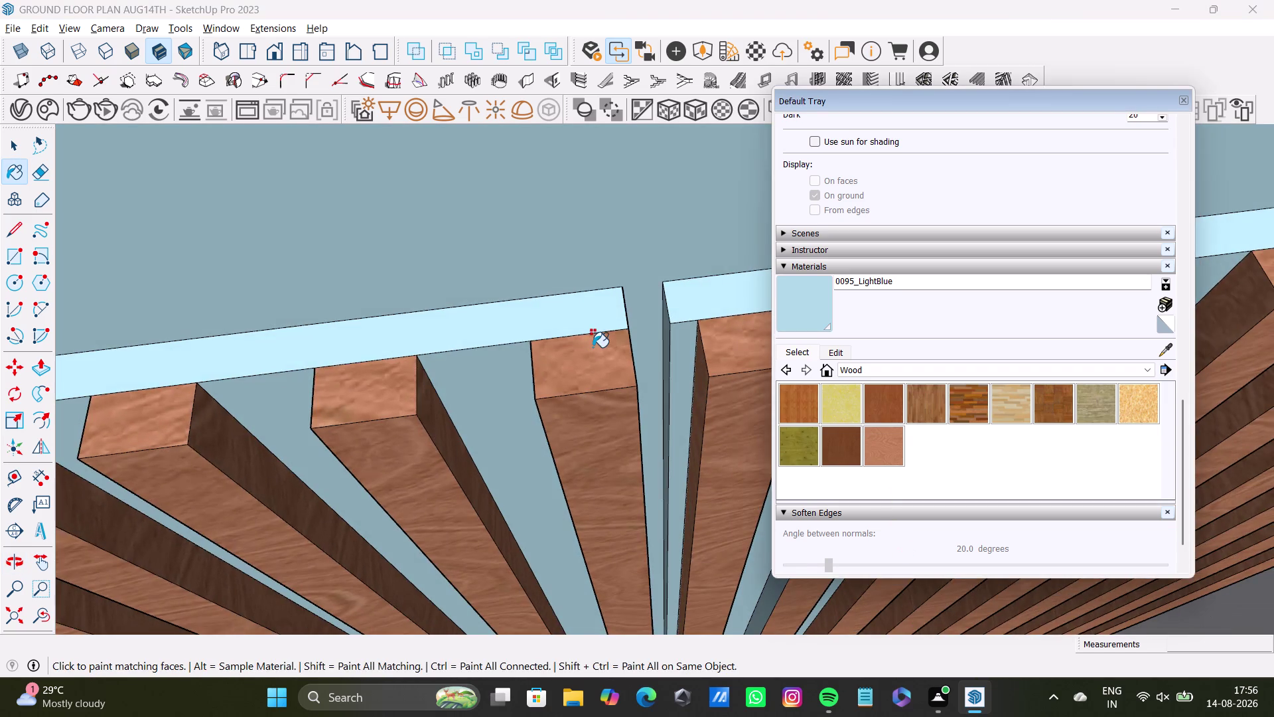
scroll(down, 3)
scroll(down, 3)
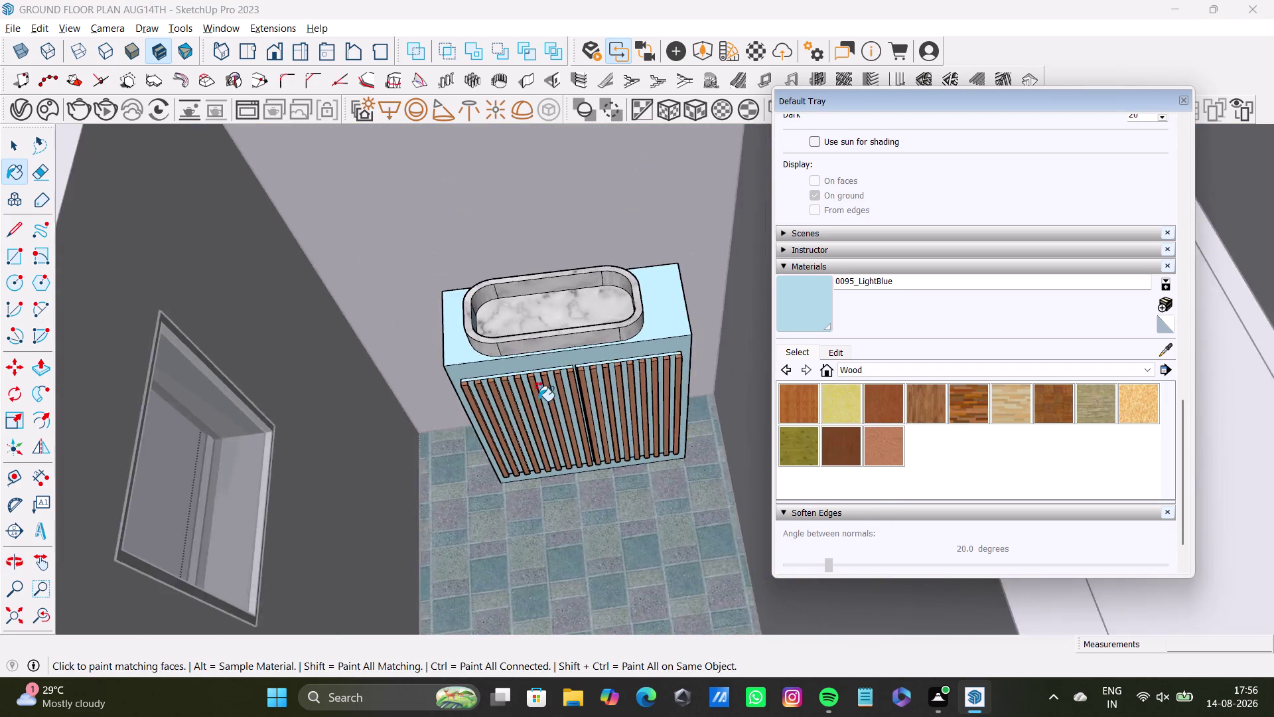
scroll(down, 3)
key(space)
click(345, 360)
key(space)
middle_drag(373, 369, 567, 498)
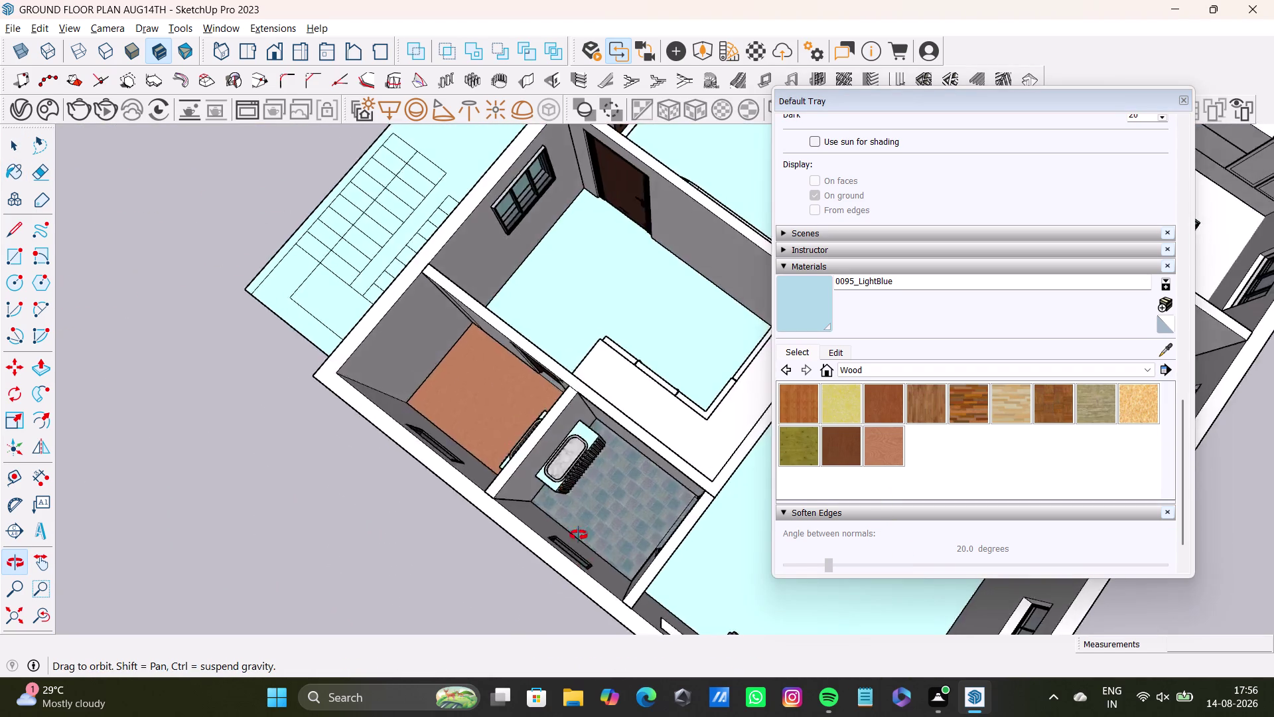
middle_drag(568, 499, 741, 422)
middle_drag(521, 460, 792, 436)
middle_drag(730, 455, 693, 587)
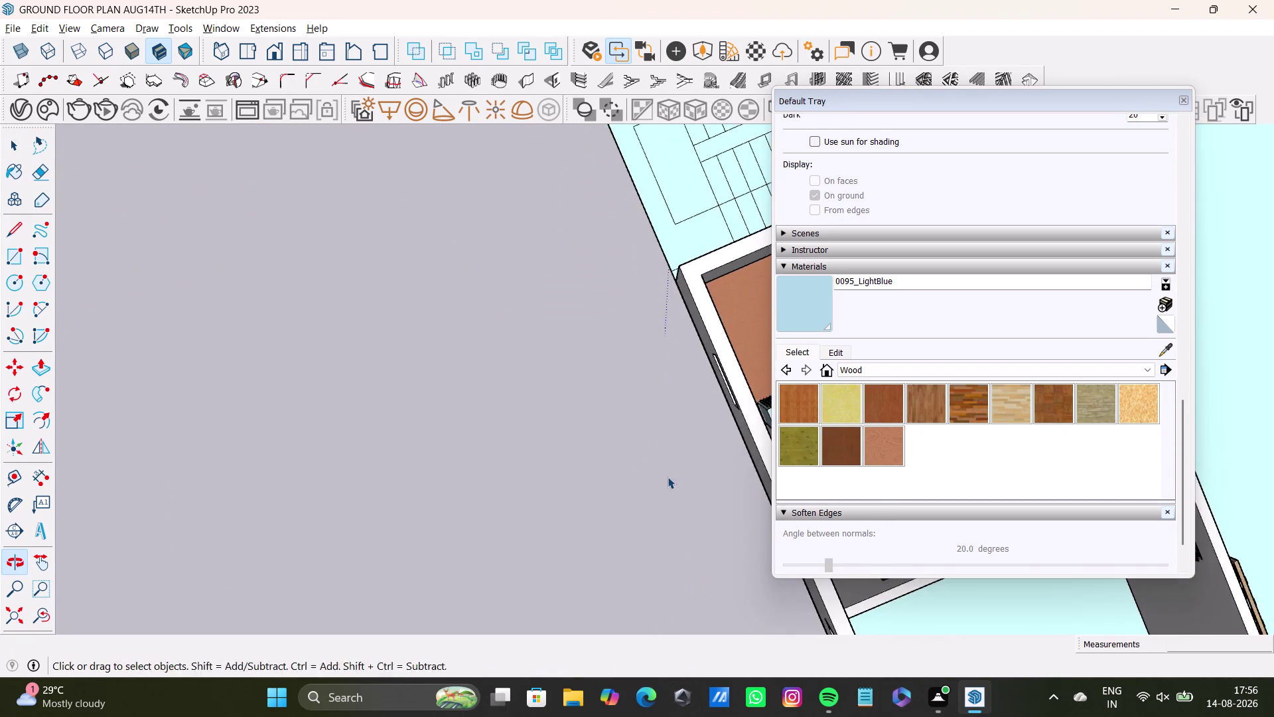
middle_drag(637, 439, 367, 435)
middle_drag(367, 455, 753, 470)
middle_drag(522, 406, 455, 220)
middle_drag(485, 337, 570, 283)
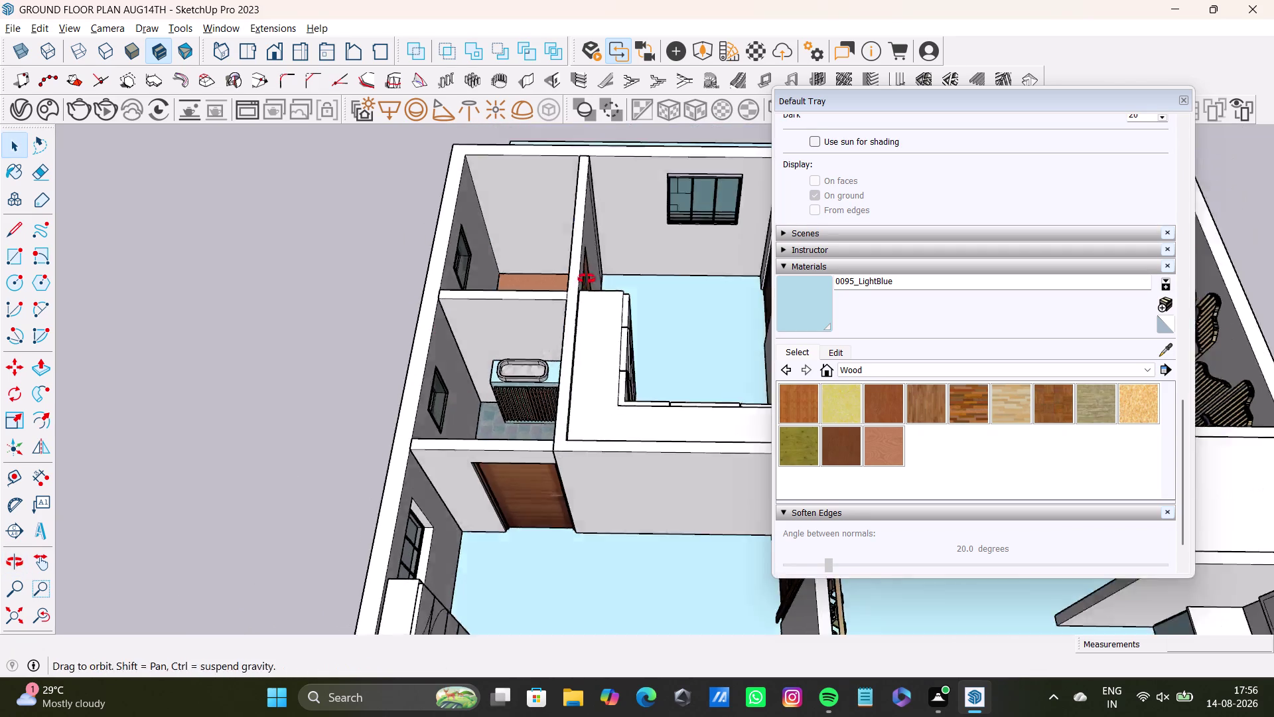
middle_drag(570, 283, 633, 268)
middle_drag(359, 490, 846, 459)
middle_drag(602, 552, 609, 448)
middle_drag(605, 465, 605, 676)
click(1162, 353)
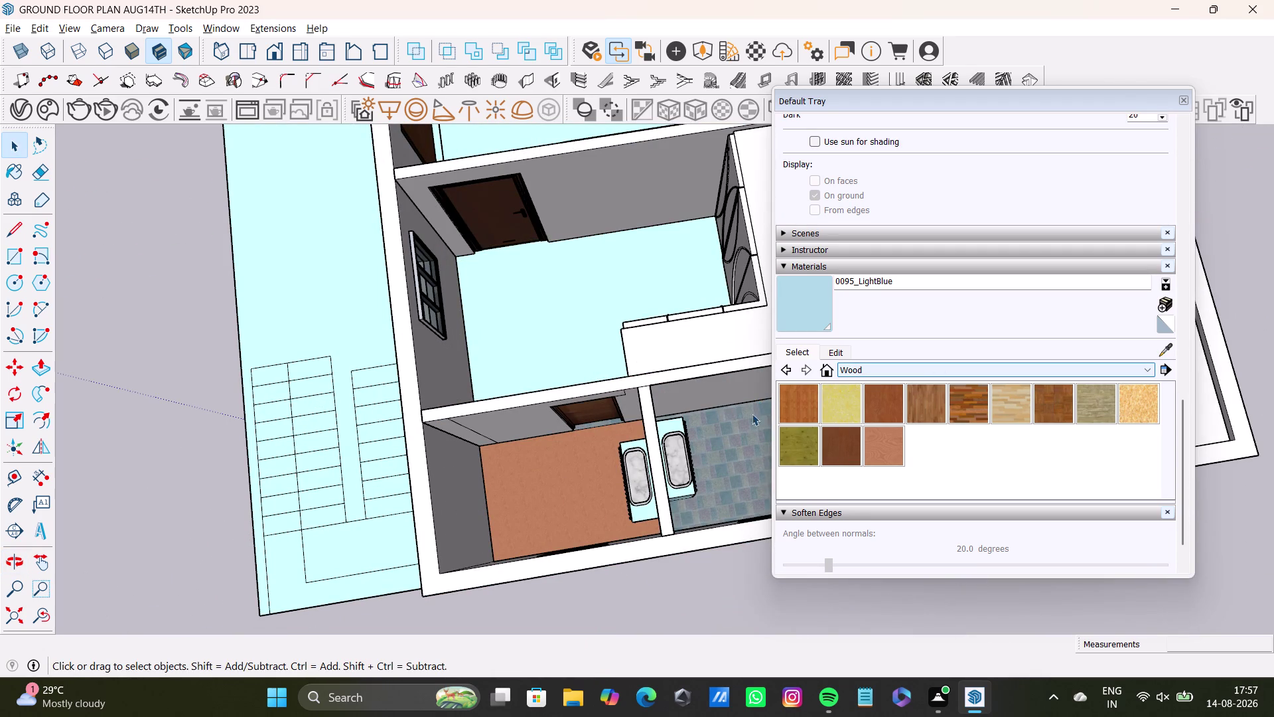
Sample Concrete Pavers Block Multi from the bathroom floor with the Paint Bucket.
click(717, 425)
click(549, 468)
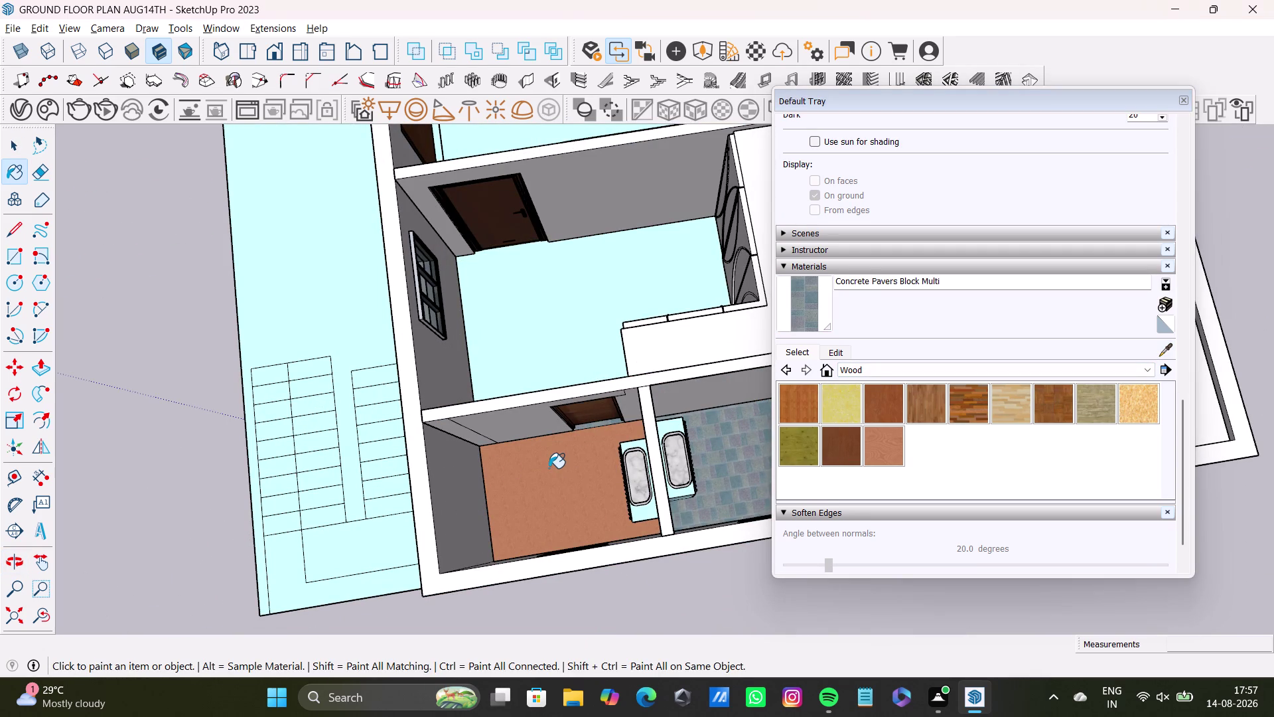
click(794, 305)
click(548, 473)
click(798, 308)
click(571, 496)
key(space)
click(573, 496)
Select the vanity room's brown floor and tile it with Concrete Pavers Block Multi.
triple_click(583, 475)
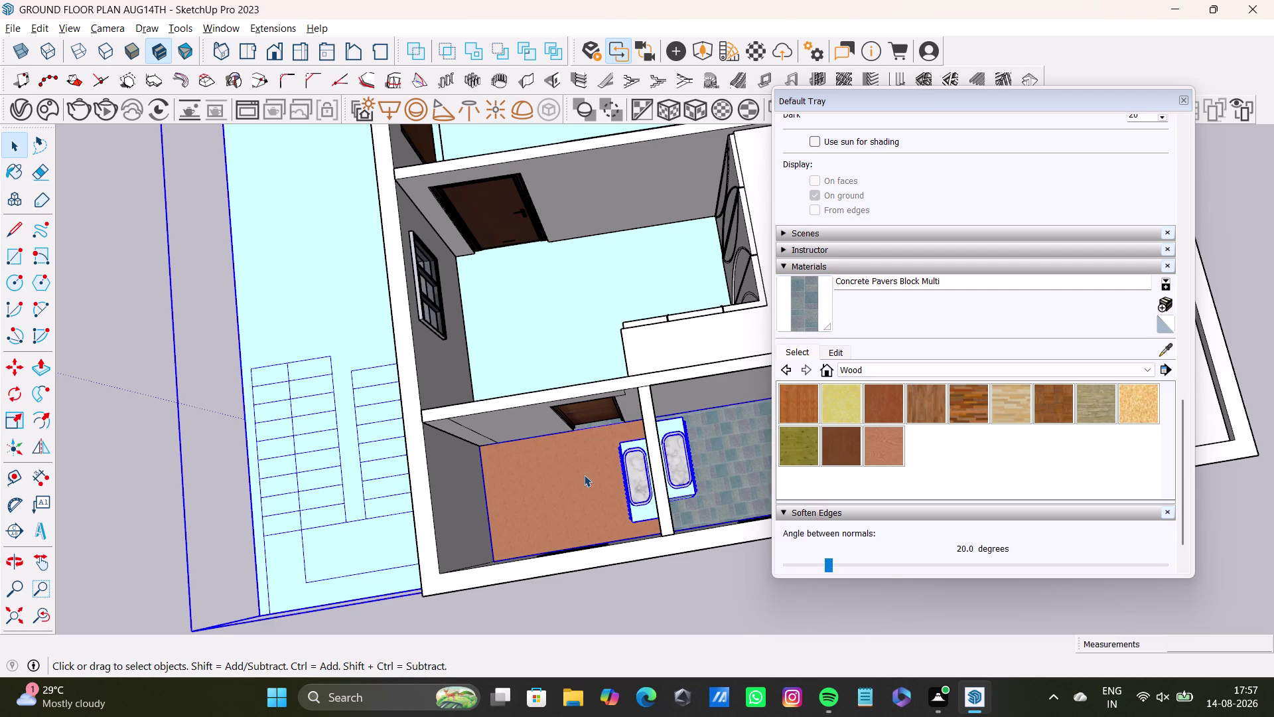
click(584, 474)
click(584, 488)
click(576, 474)
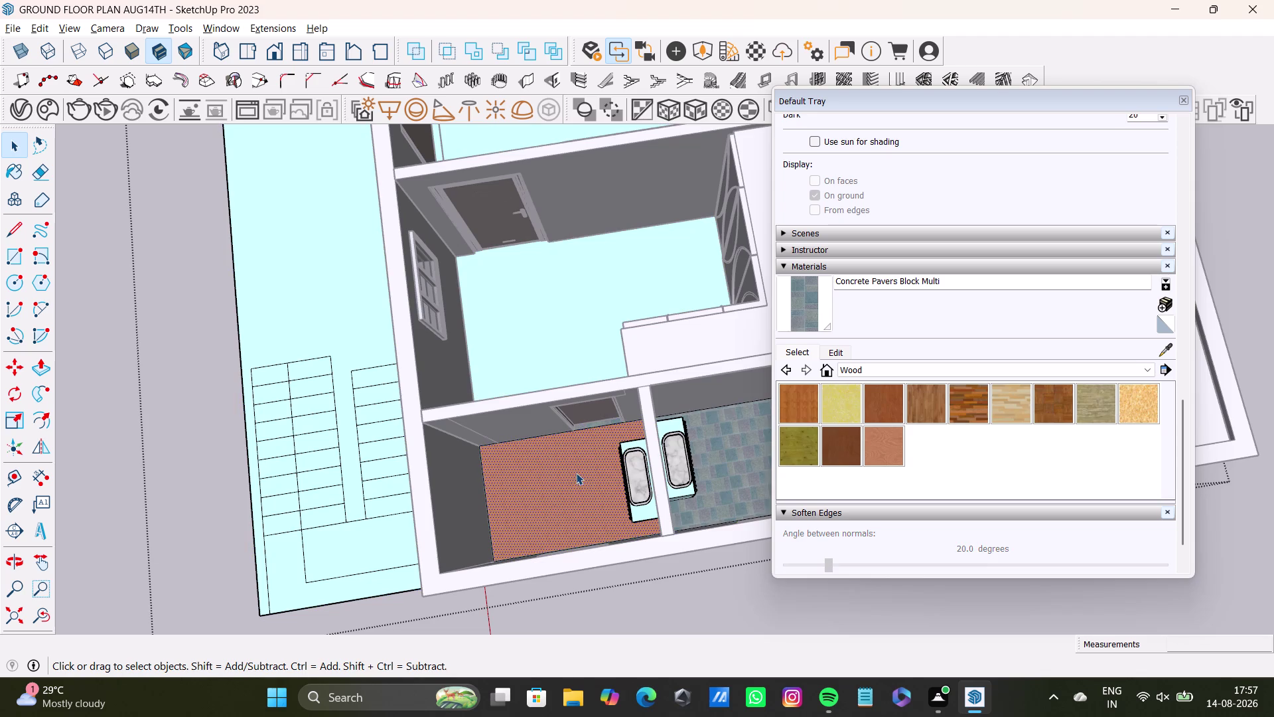
click(798, 307)
click(586, 451)
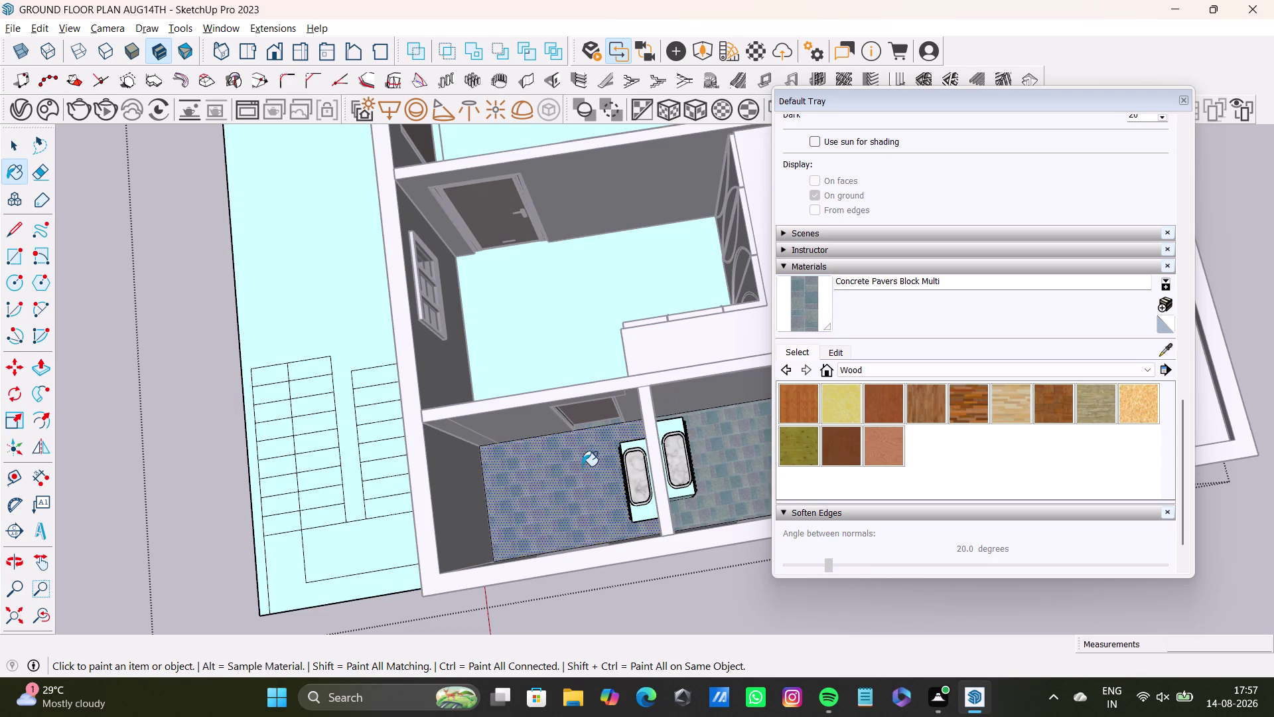
Orbit toward the bathroom doorway and select the whole ground floor model.
key(space)
click(709, 621)
scroll(down, 3)
middle_drag(690, 587, 627, 436)
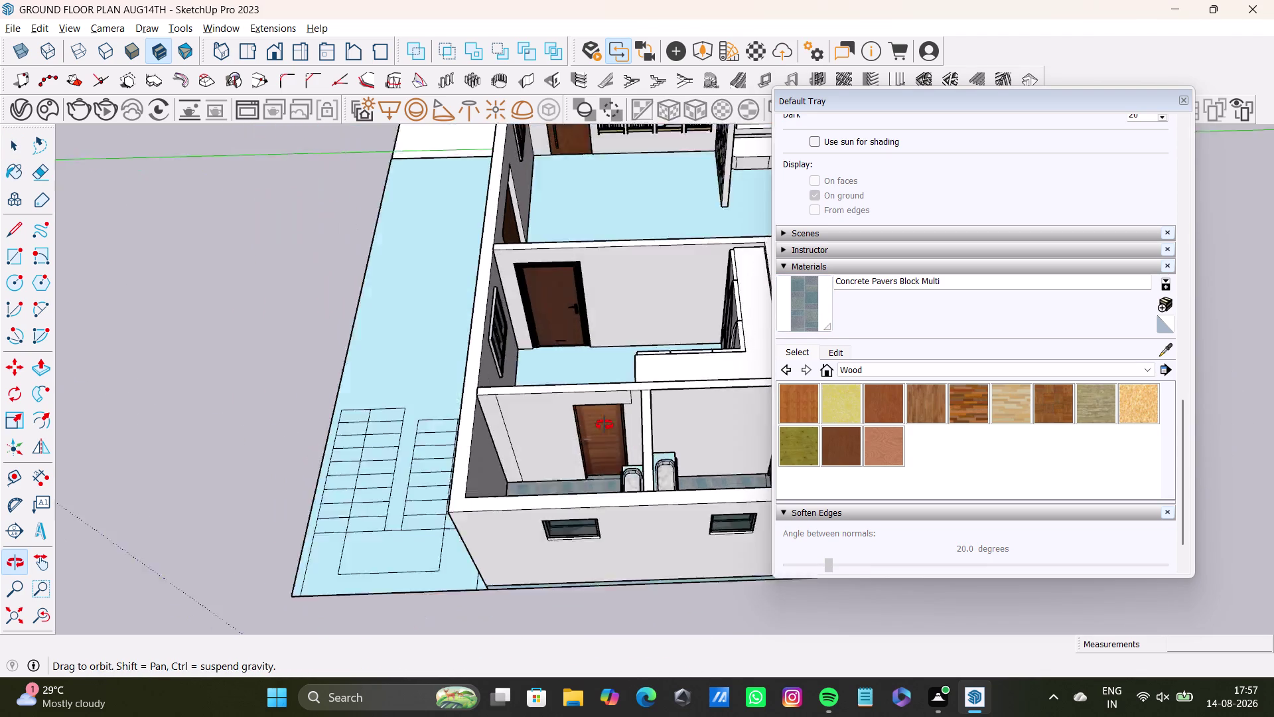
middle_drag(627, 436, 740, 505)
scroll(down, 3)
middle_drag(619, 490, 498, 516)
click(617, 442)
triple_click(620, 436)
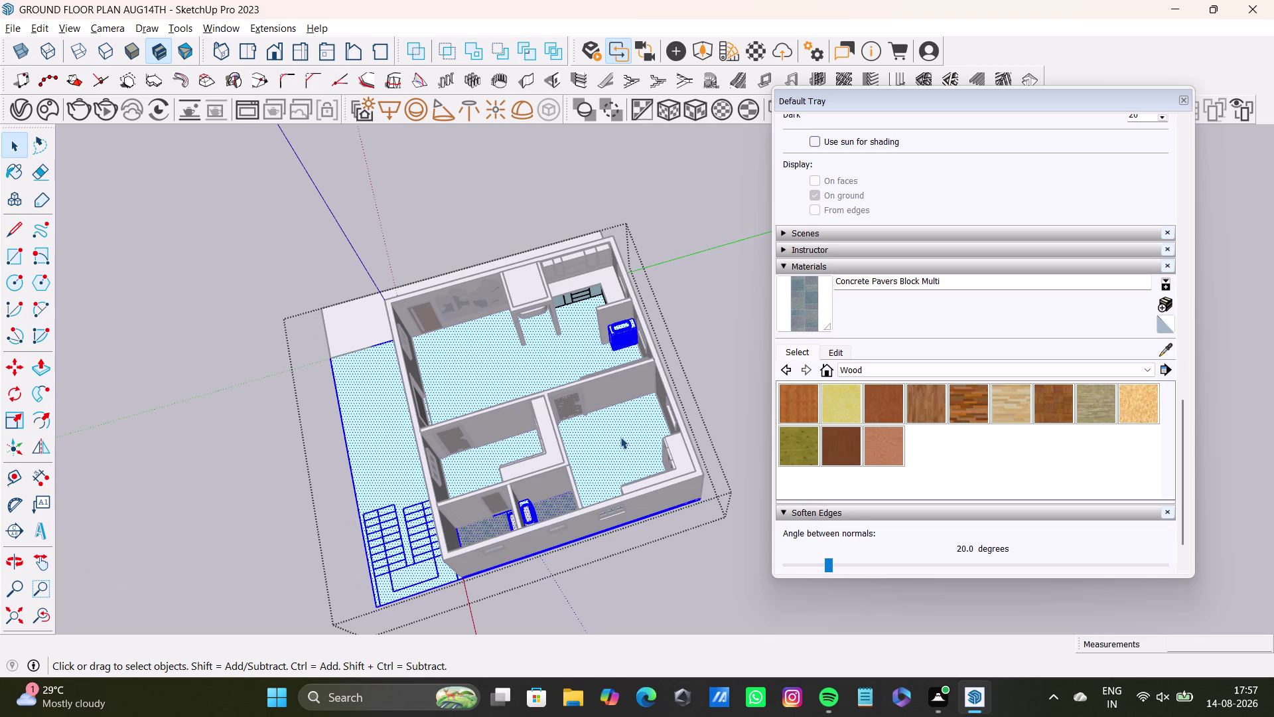
Orbit back out to see the whole ground floor plan.
click(621, 436)
click(620, 436)
scroll(up, 3)
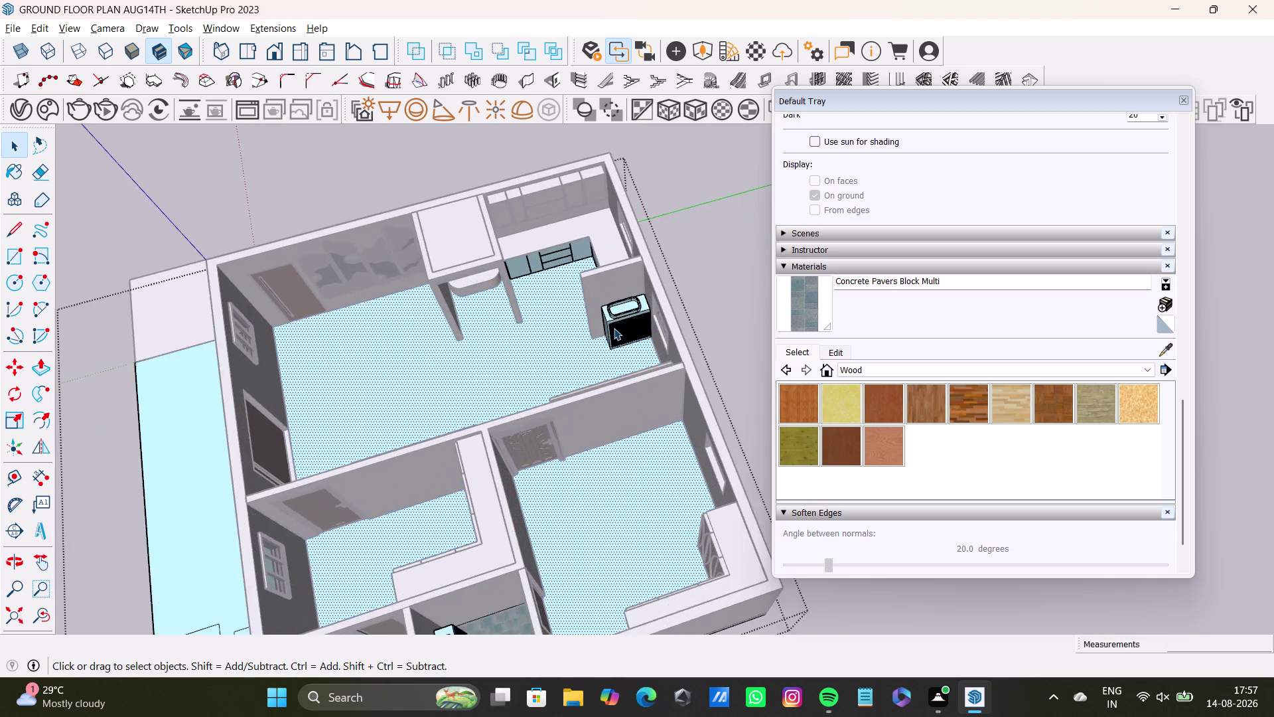
scroll(up, 3)
scroll(down, 3)
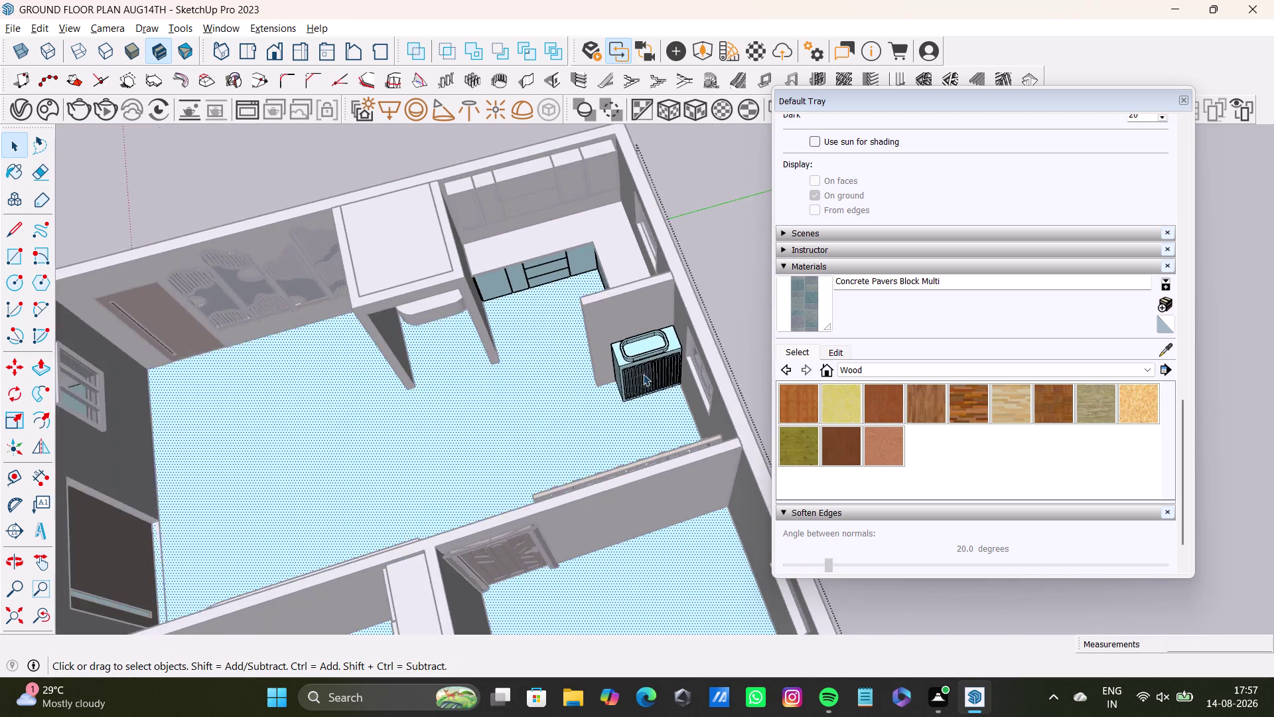
scroll(down, 3)
middle_drag(648, 529, 557, 526)
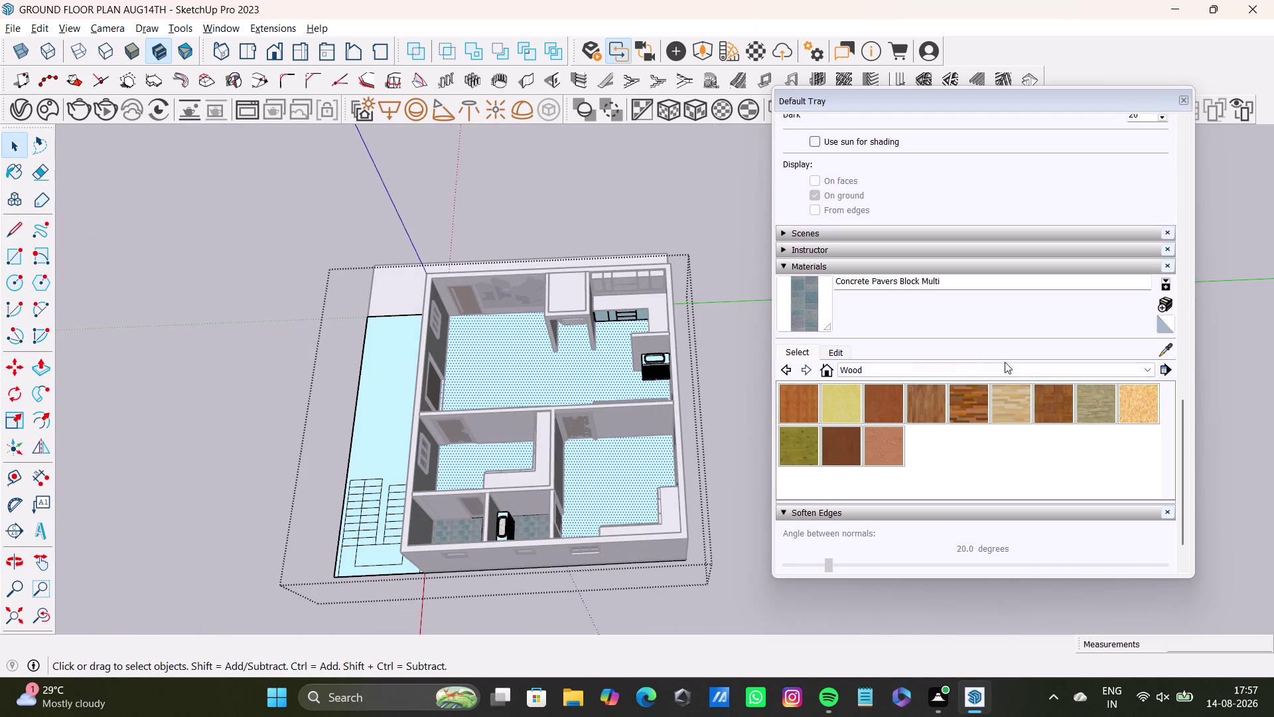
Load Snow white (0010_Snow) from the Colors-Named material collection.
click(984, 377)
click(901, 368)
scroll(up, 3)
scroll(up, 3)
click(877, 471)
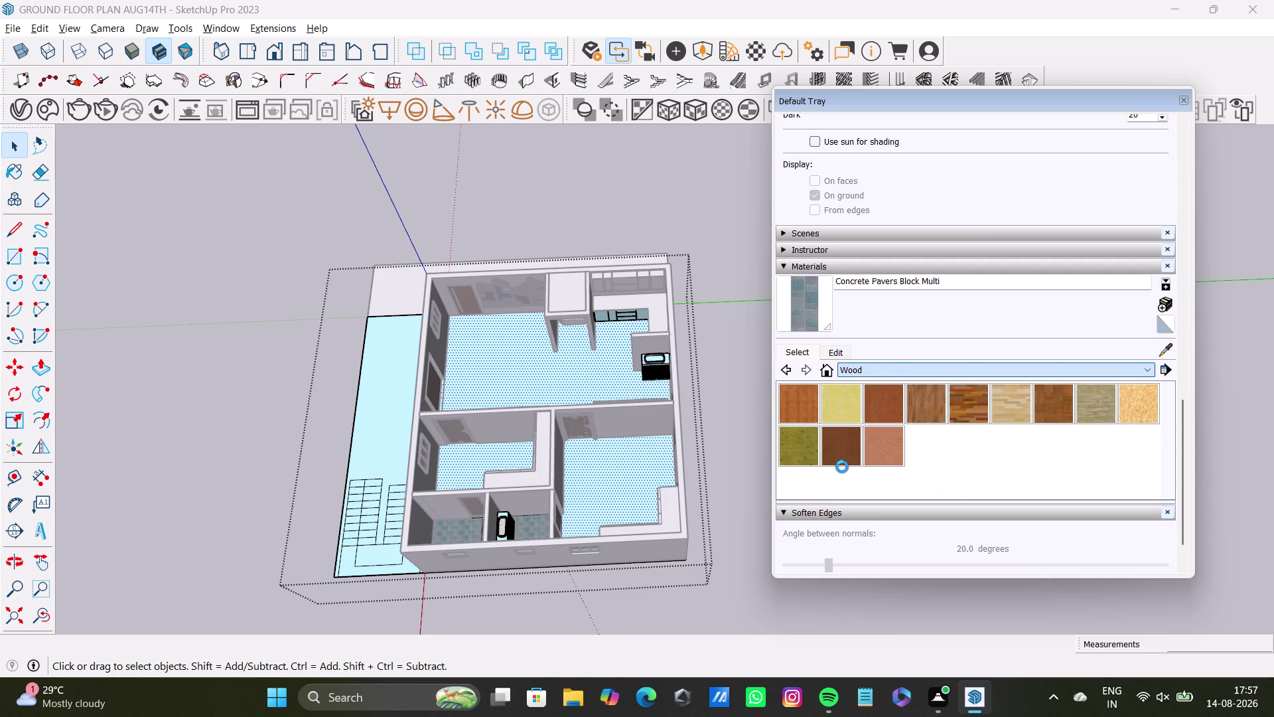
click(798, 445)
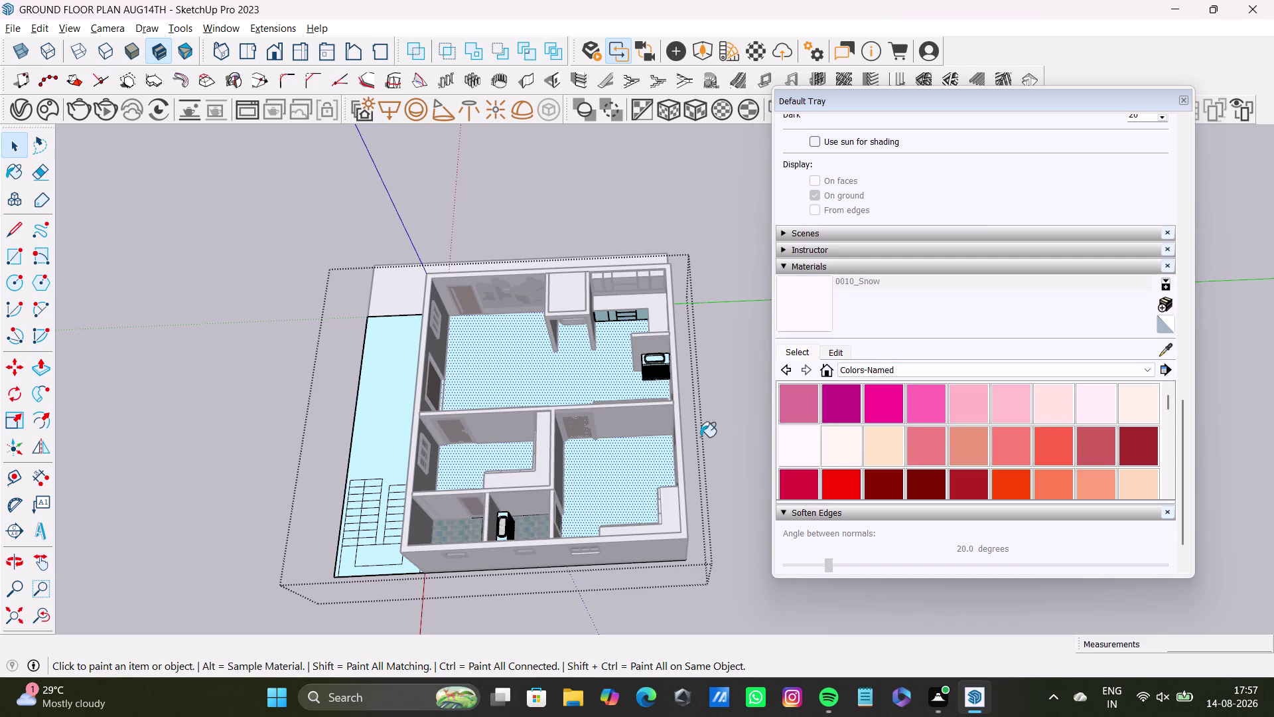
click(630, 465)
Paint the basin interior and rim Snow white.
scroll(up, 3)
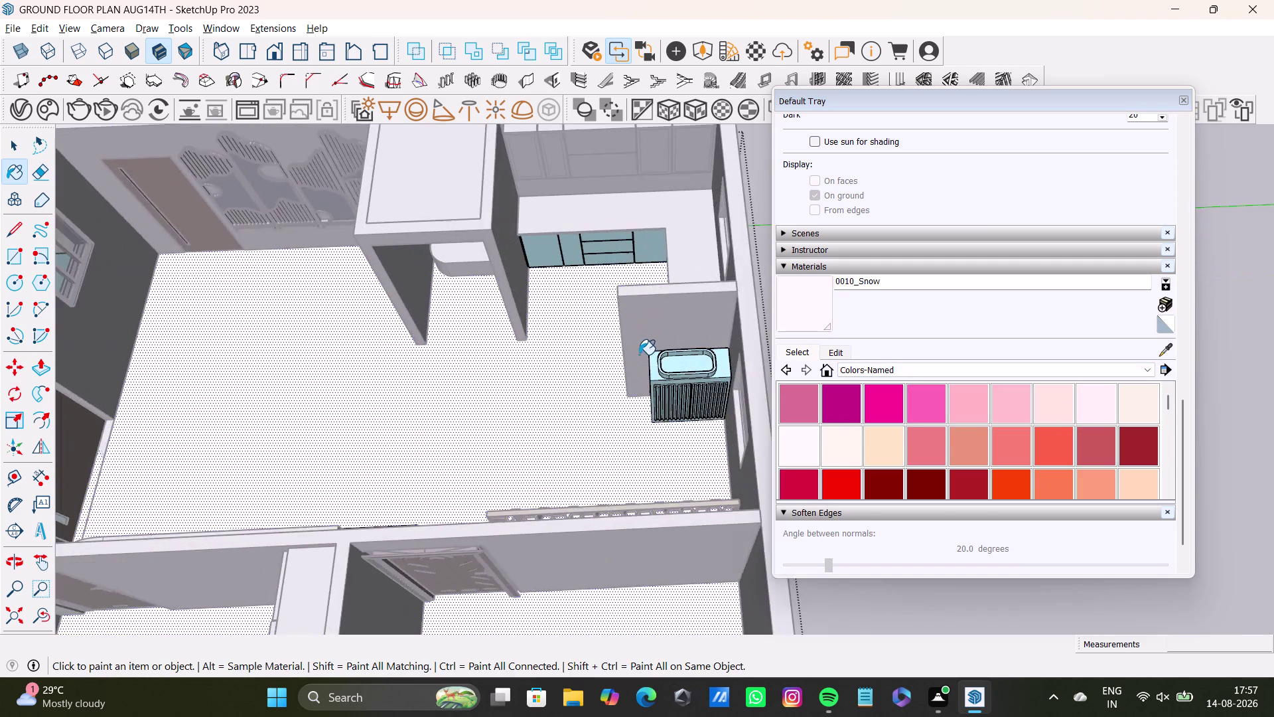
scroll(up, 3)
scroll(up, 3)
click(663, 337)
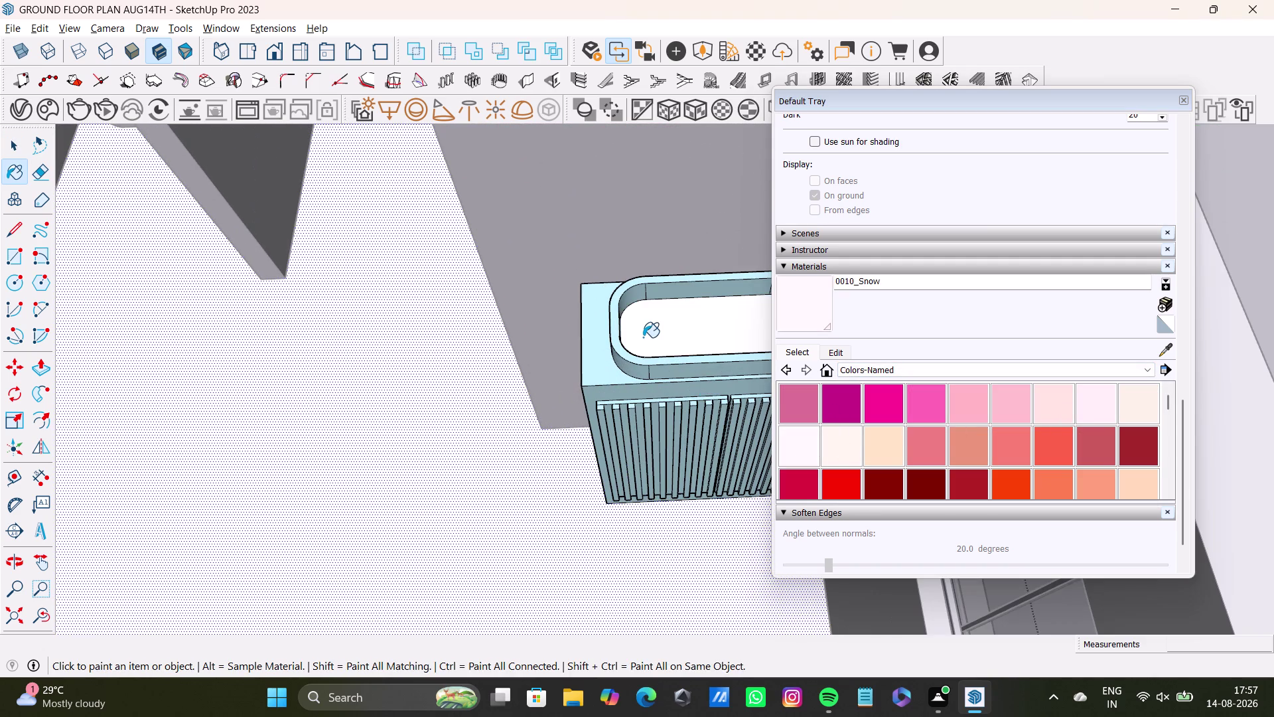
click(623, 352)
click(634, 367)
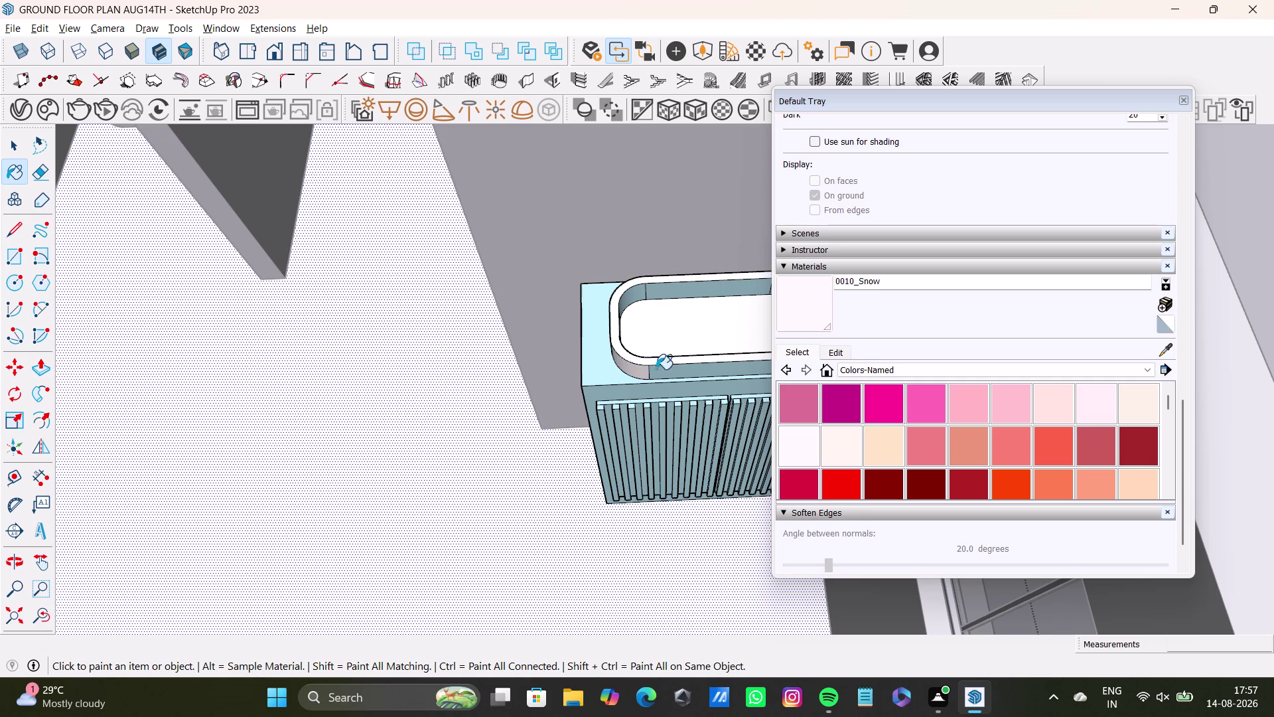
click(667, 373)
Orbit around the vanity and paint the remaining basin faces Snow white.
middle_drag(687, 367, 483, 375)
click(606, 366)
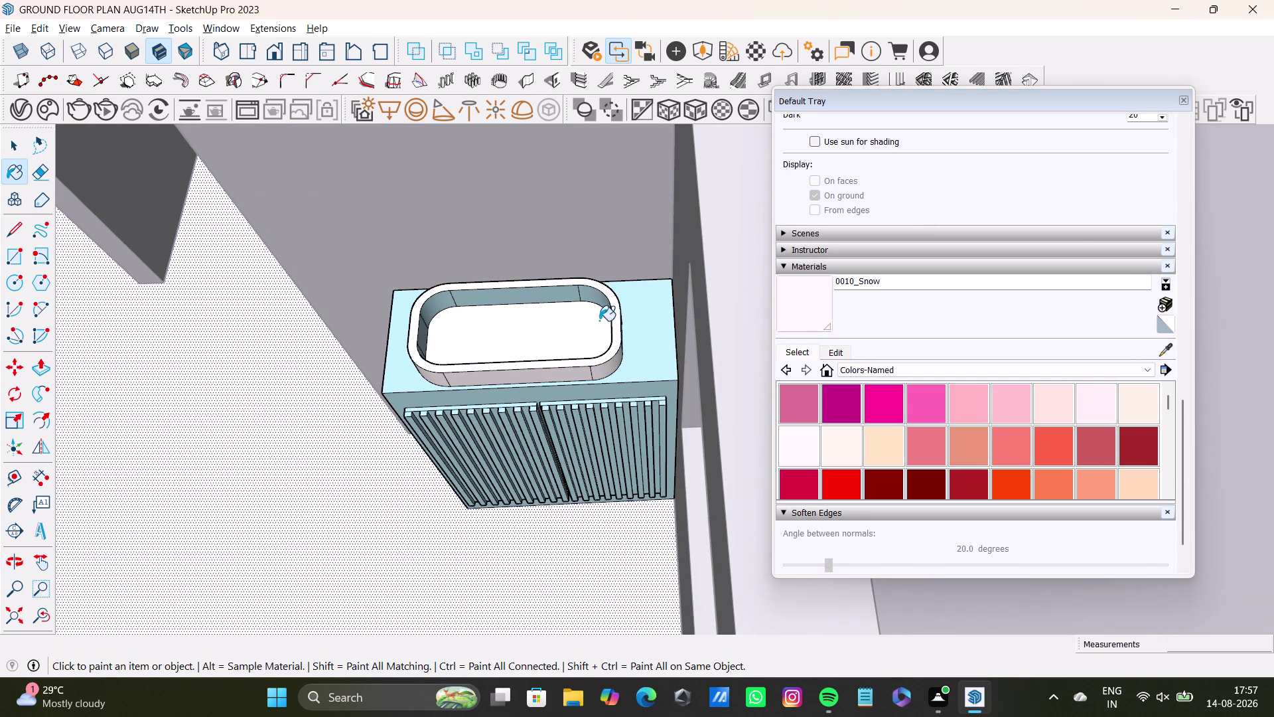
click(591, 299)
click(545, 291)
click(442, 303)
click(419, 334)
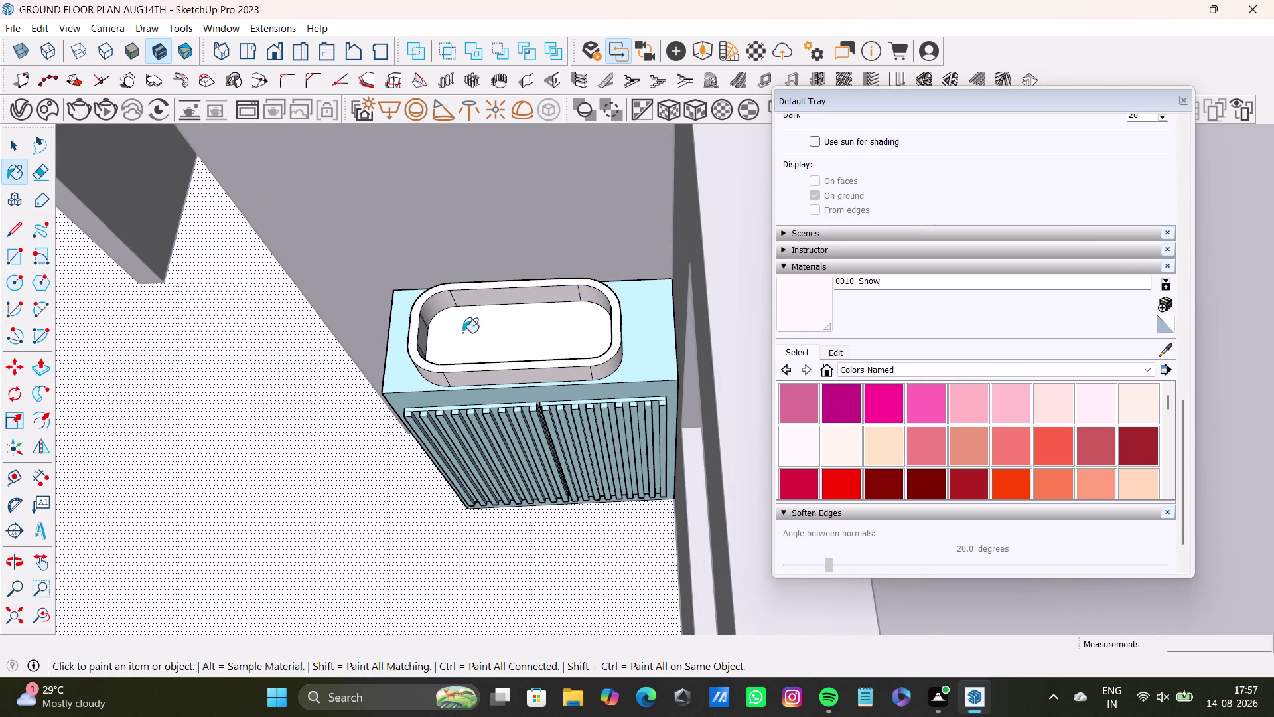
Repaint all matching light-blue floor and vanity faces Snow white.
middle_drag(489, 363, 695, 422)
middle_drag(684, 423, 652, 511)
scroll(up, 3)
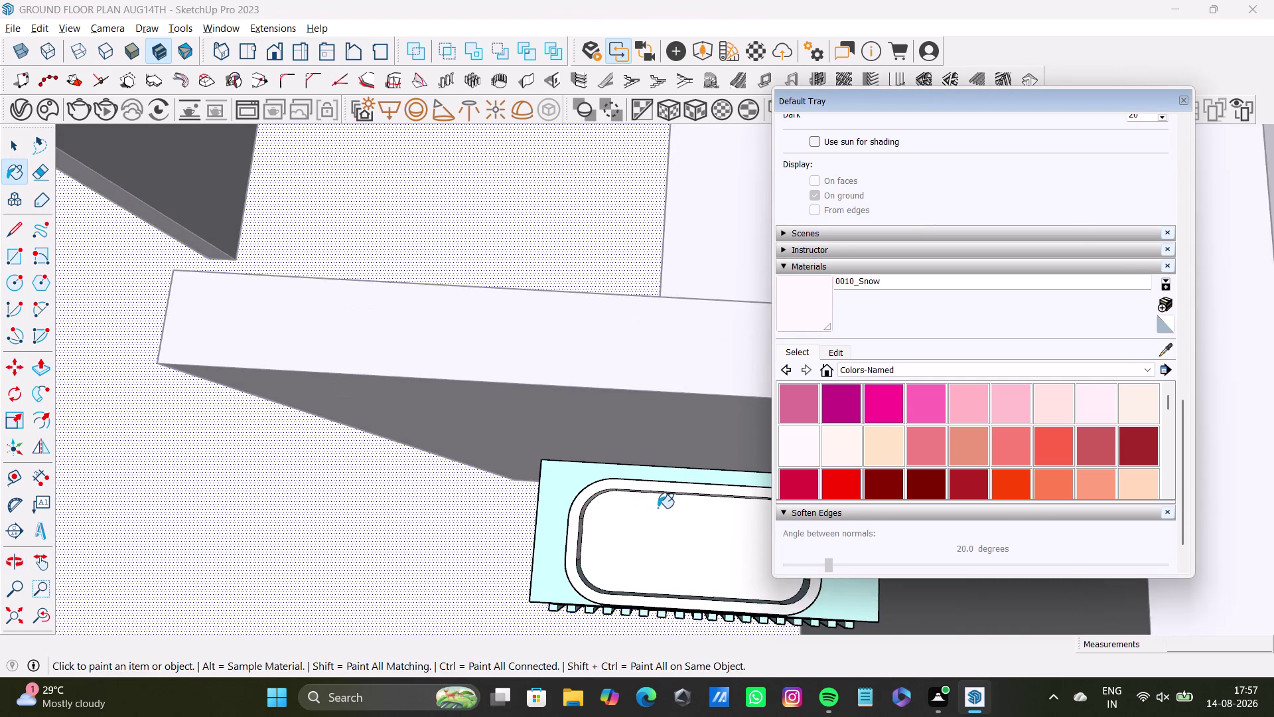
middle_drag(657, 507, 665, 310)
scroll(up, 3)
middle_drag(612, 397, 628, 301)
click(488, 339)
scroll(down, 3)
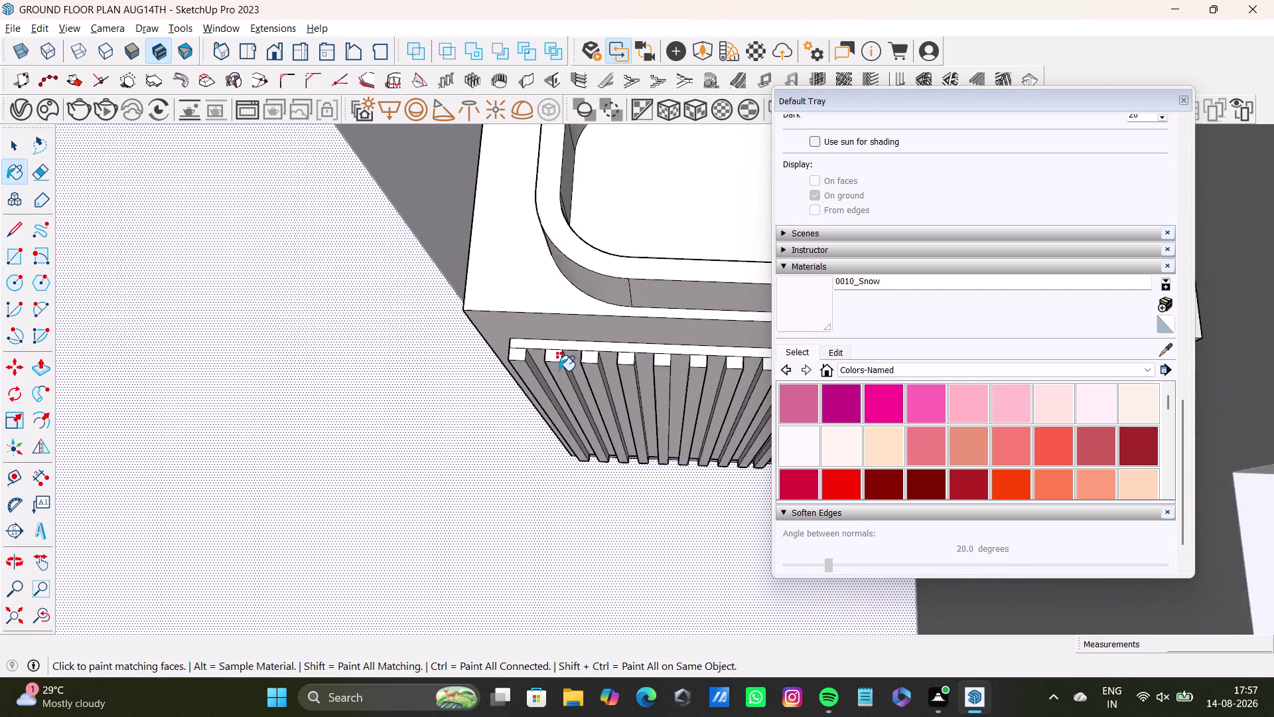
scroll(down, 3)
scroll(down, 3)
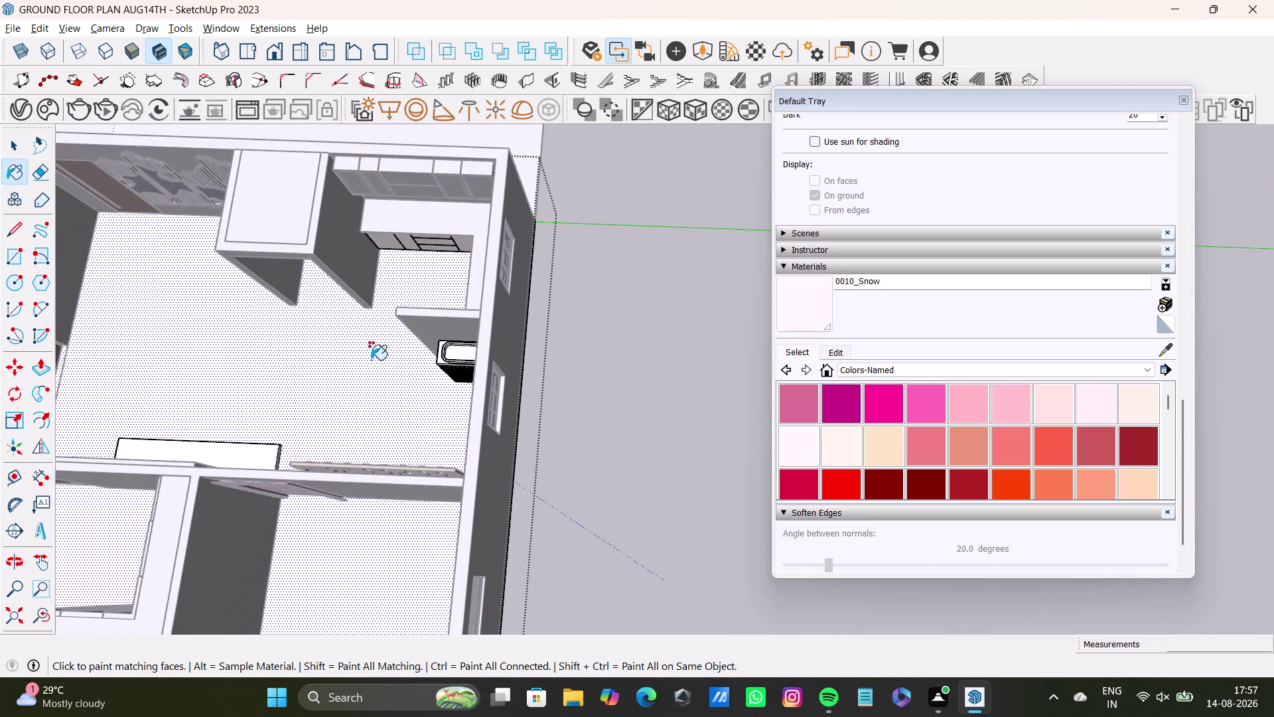
scroll(down, 3)
Orbit the view down toward the bedroom doorways.
middle_click(492, 330)
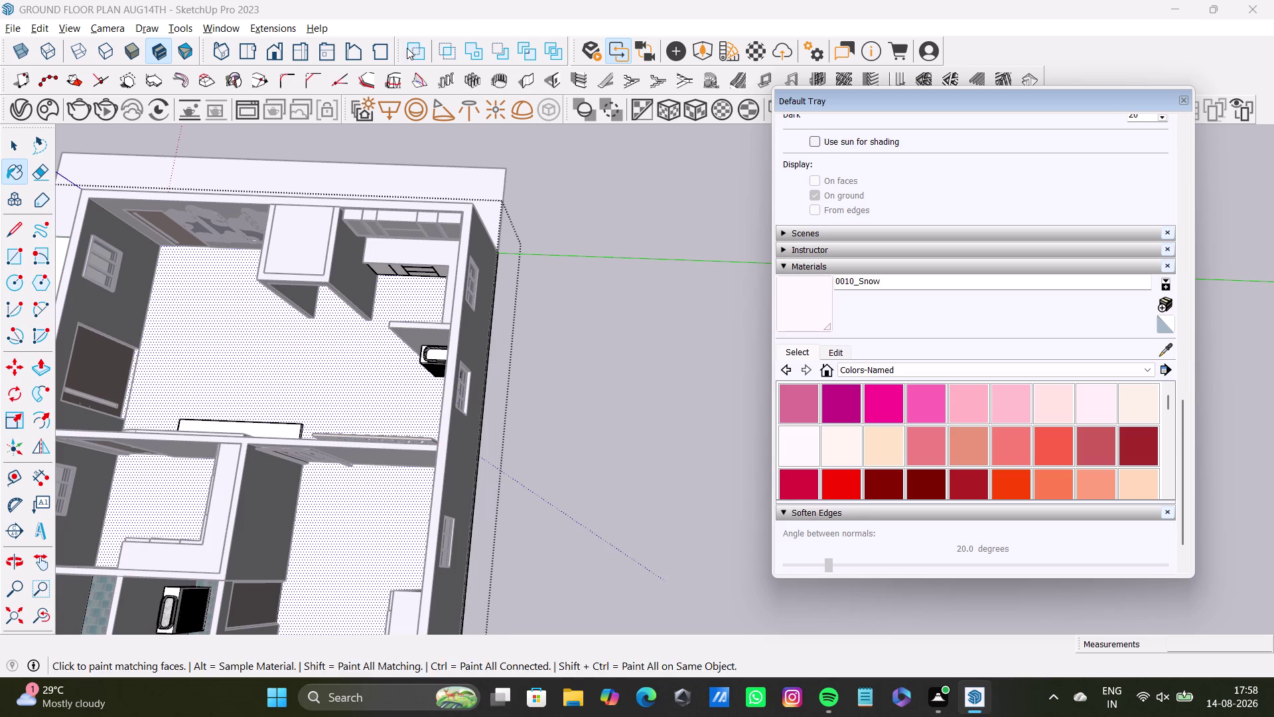
scroll(down, 3)
key(space)
key(space)
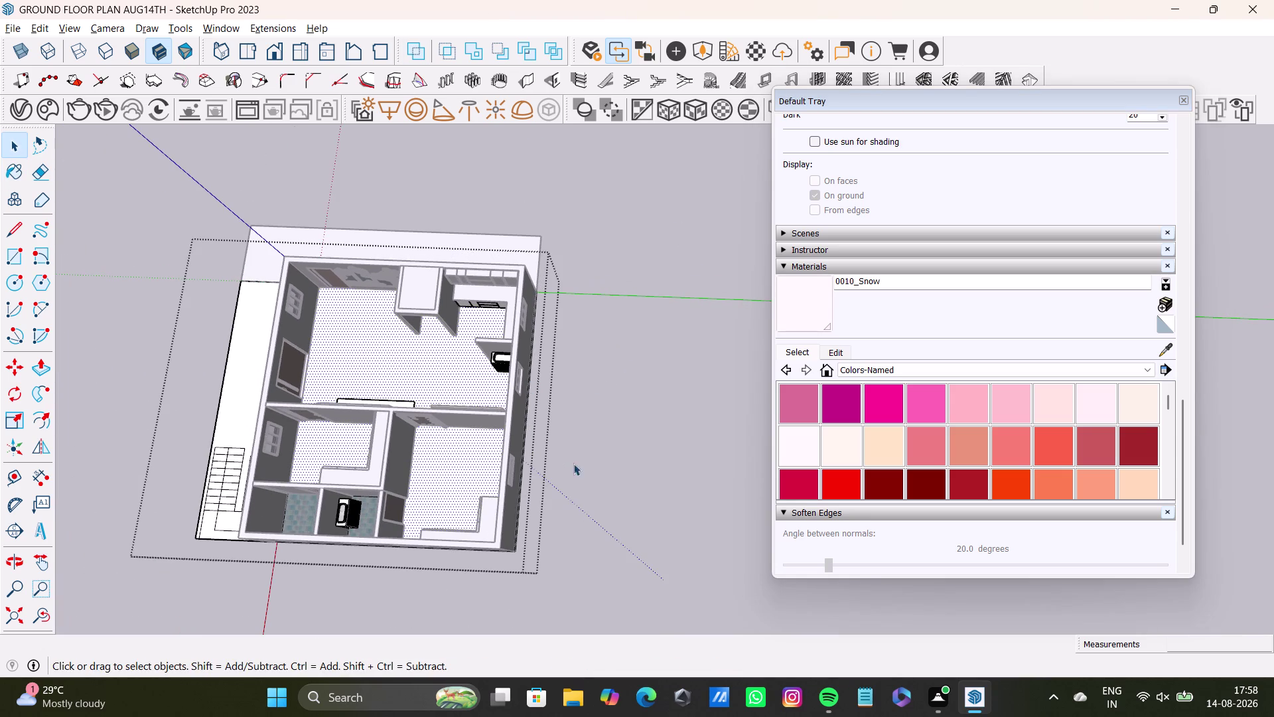
click(603, 428)
scroll(up, 3)
middle_drag(425, 413, 535, 247)
scroll(down, 3)
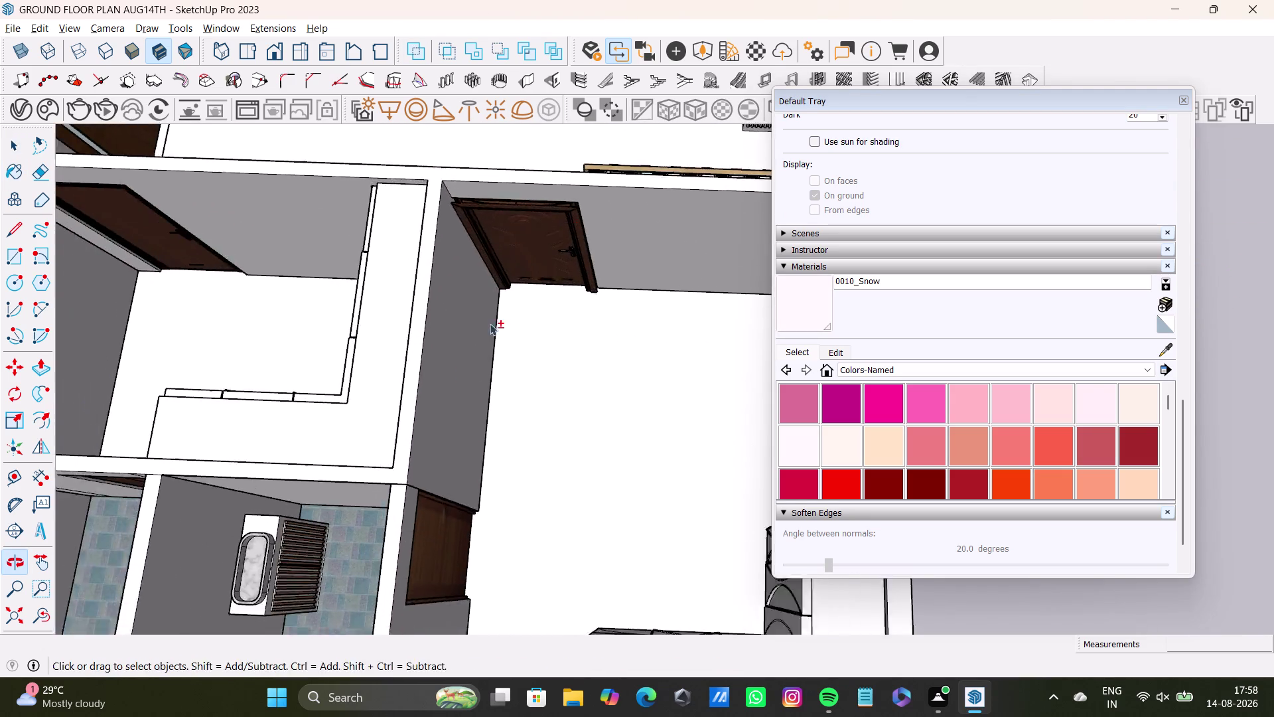
middle_drag(441, 388, 533, 193)
middle_drag(333, 351, 646, 156)
middle_drag(402, 461, 581, 377)
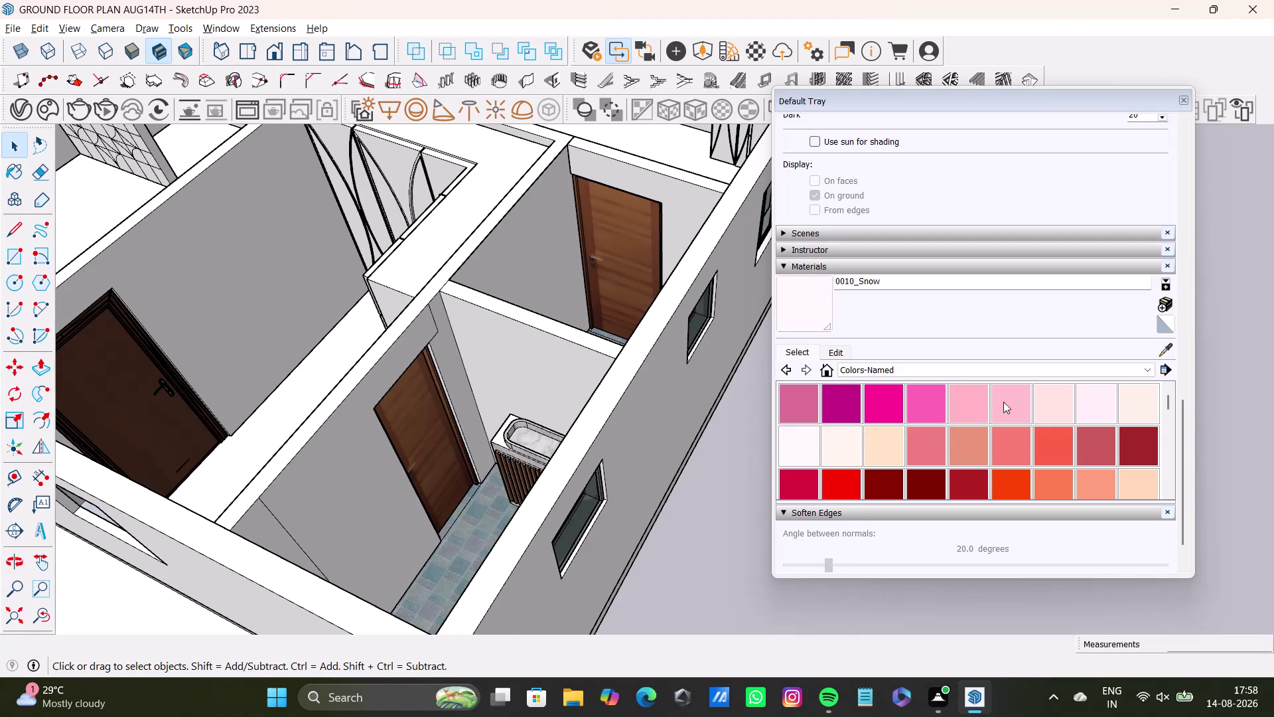
scroll(down, 3)
scroll(down, 3)
Paint the interior walls PeachPuff (0027_PeachPuff) and look over them.
click(1141, 401)
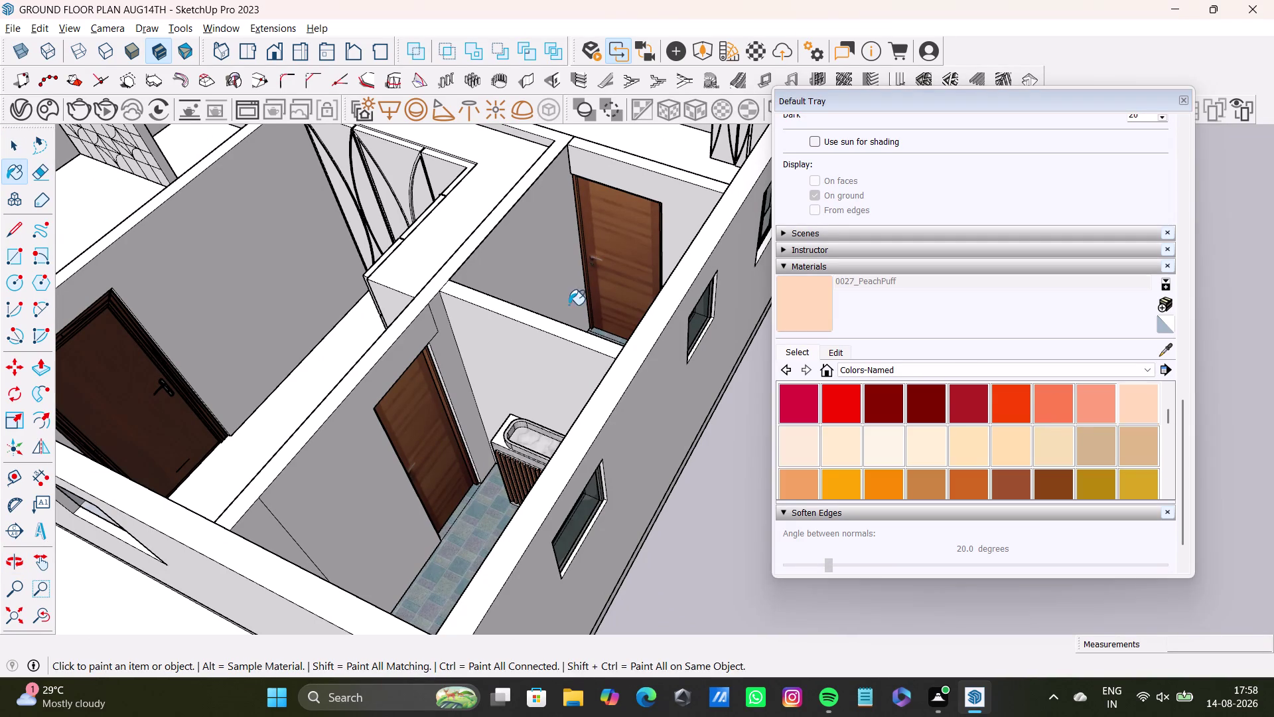
click(559, 355)
click(605, 387)
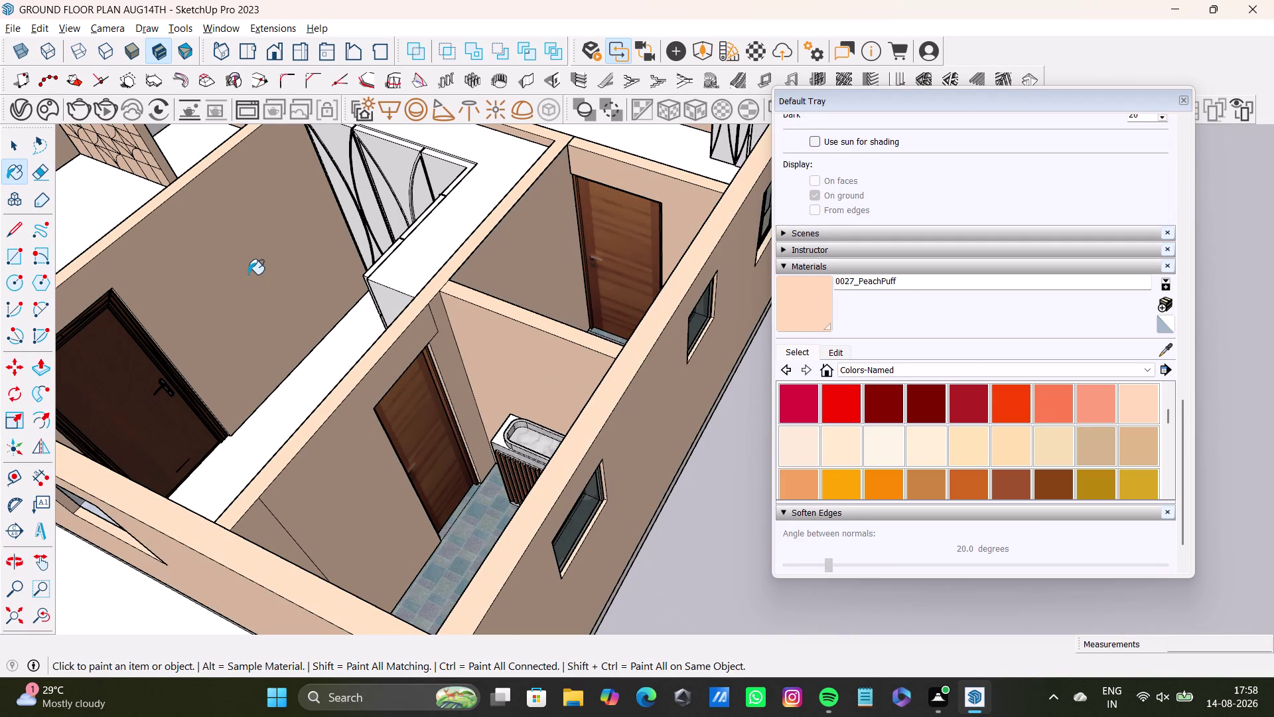
scroll(down, 3)
middle_drag(255, 267, 481, 563)
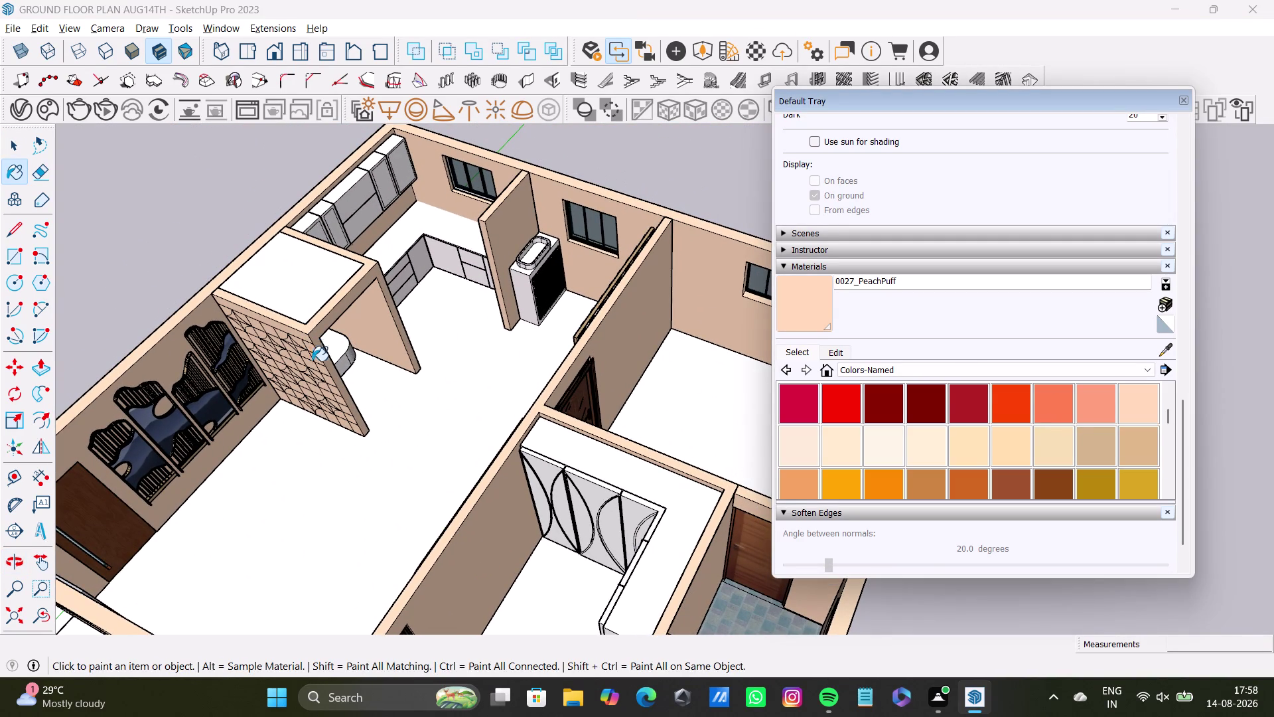
Orbit and zoom in to face the tiled partition wall with the curved pattern.
middle_drag(282, 400, 151, 342)
scroll(up, 3)
middle_drag(335, 288, 261, 396)
middle_drag(333, 404, 232, 298)
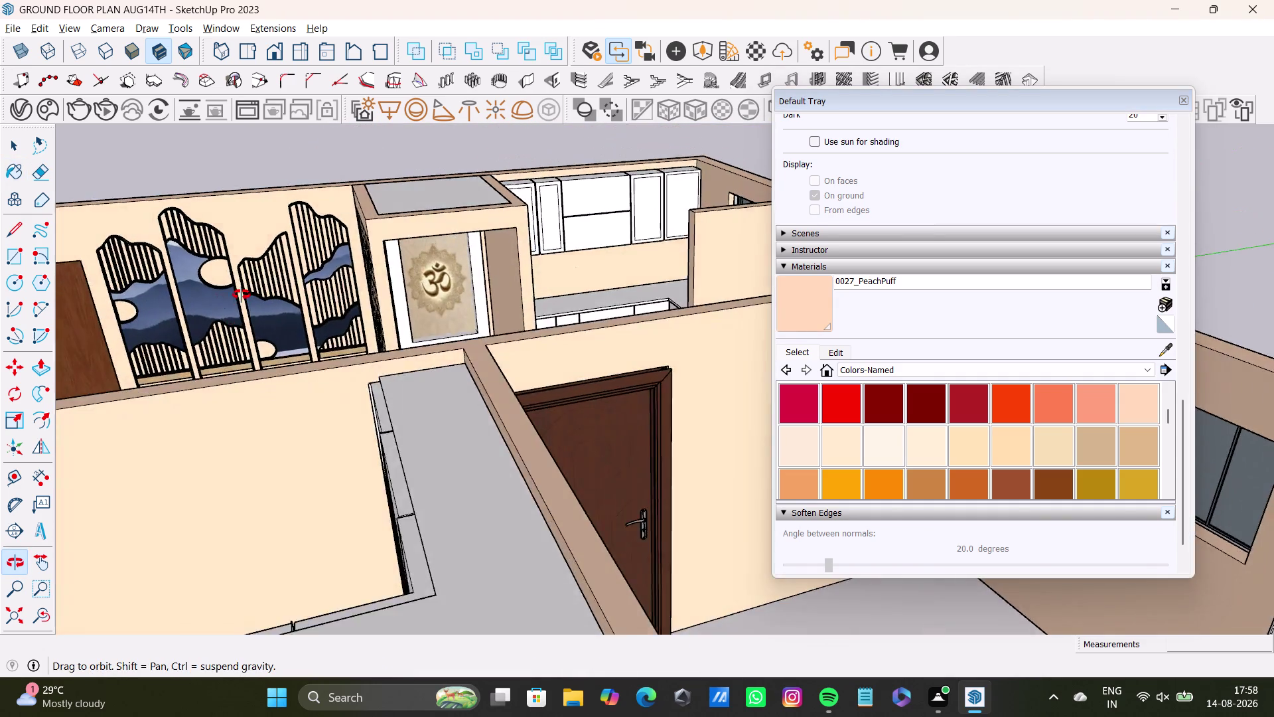
middle_drag(231, 299, 392, 286)
scroll(up, 3)
scroll(up, 3)
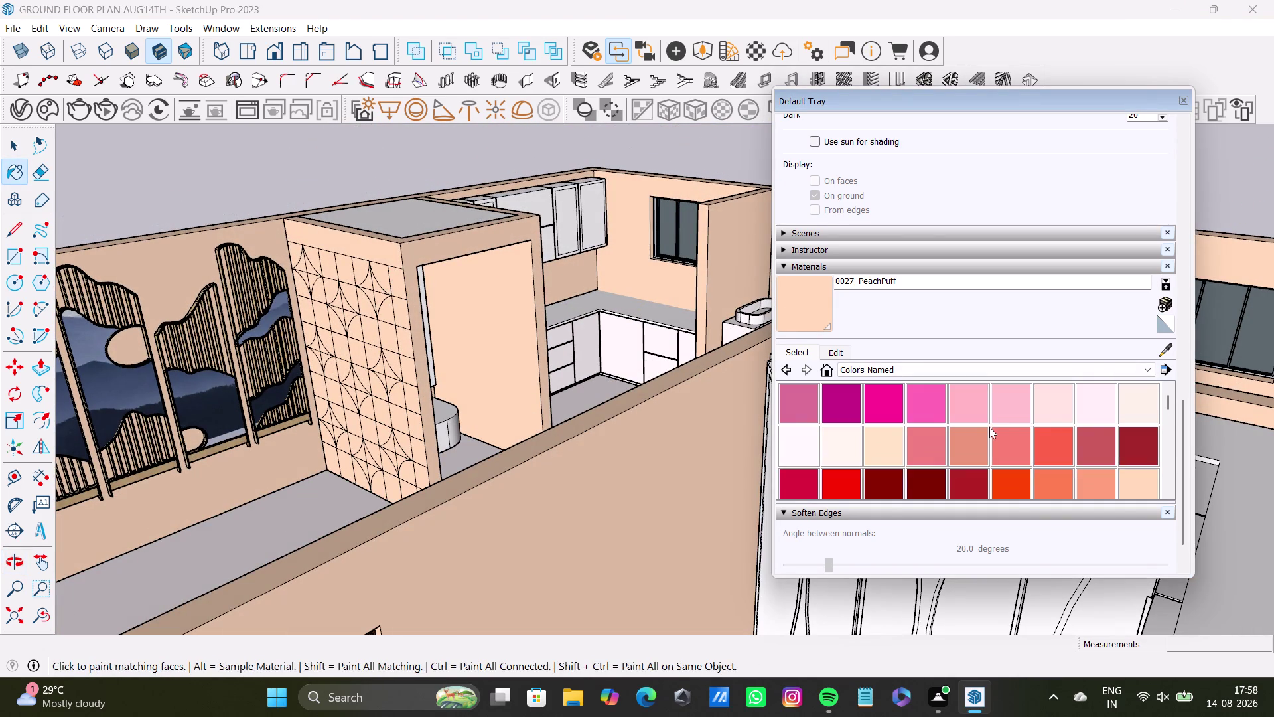
Pick 0081_CadetBlue from the Colors-Named materials list.
click(843, 402)
scroll(up, 3)
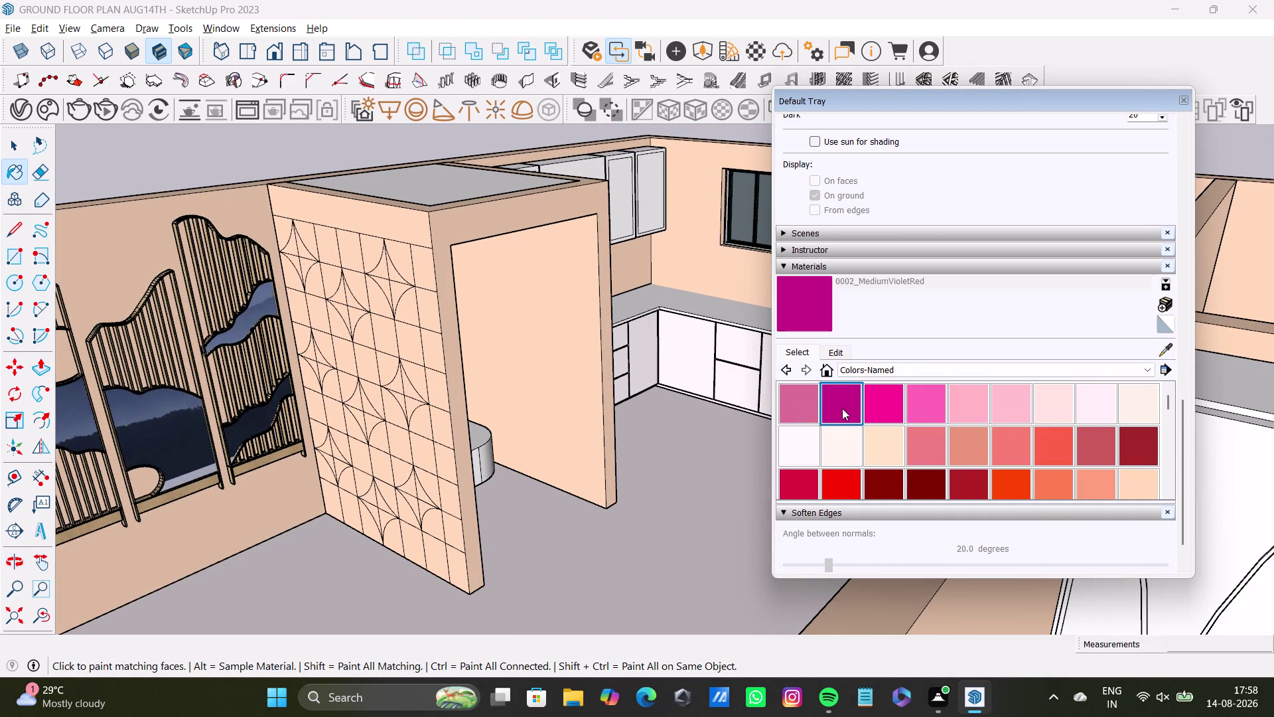
scroll(down, 3)
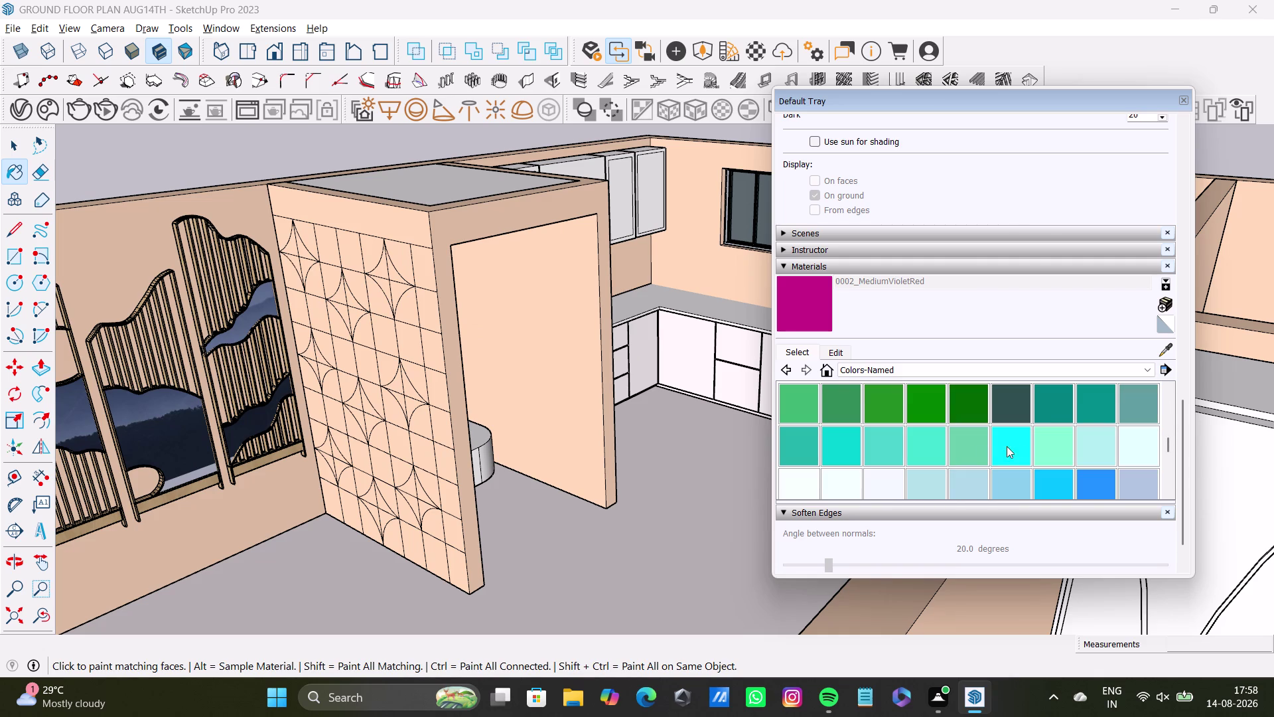
click(1084, 407)
click(1124, 397)
scroll(up, 3)
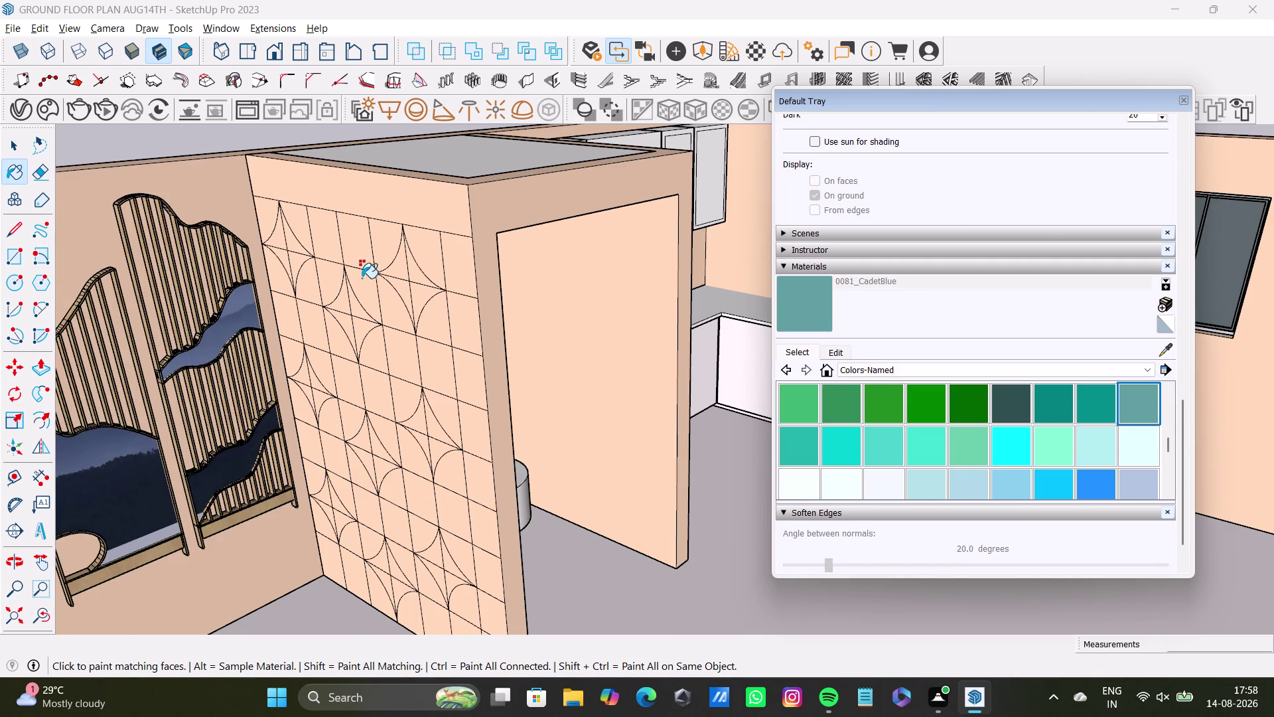
scroll(up, 3)
Switch to Select and pick the upper star faces on the partition wall.
key(space)
click(413, 273)
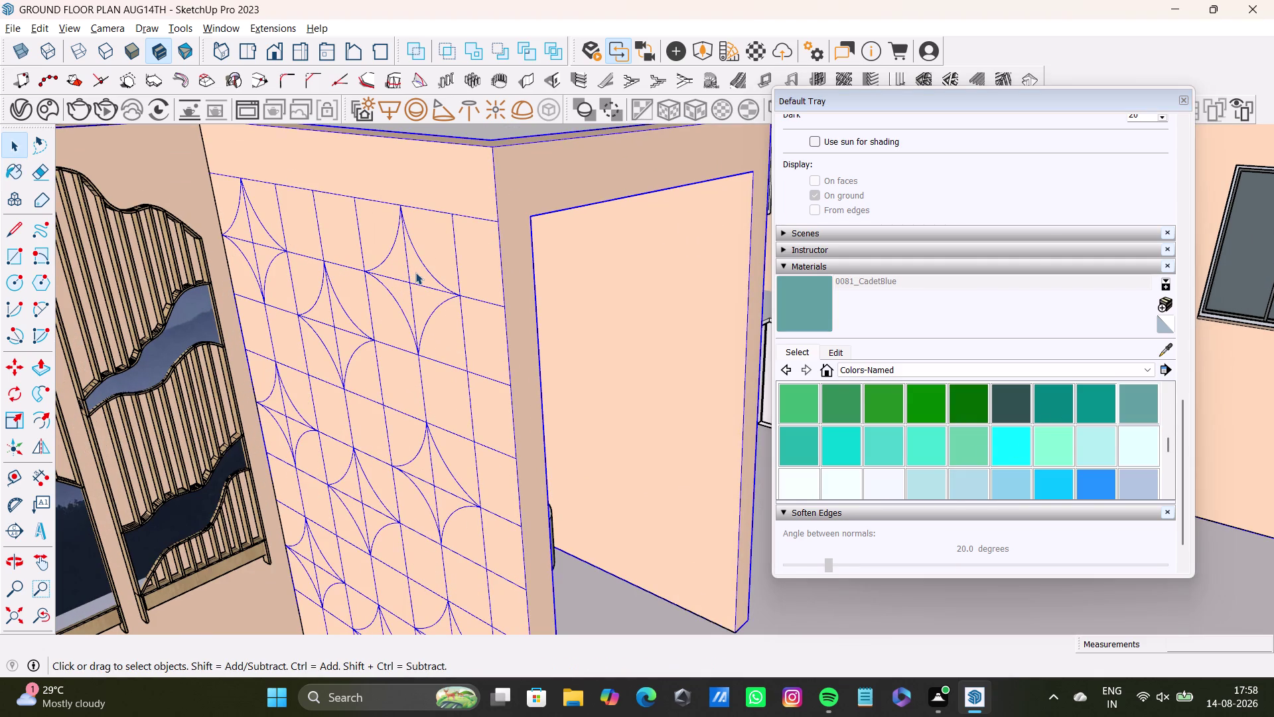
triple_click(416, 272)
click(418, 273)
click(418, 272)
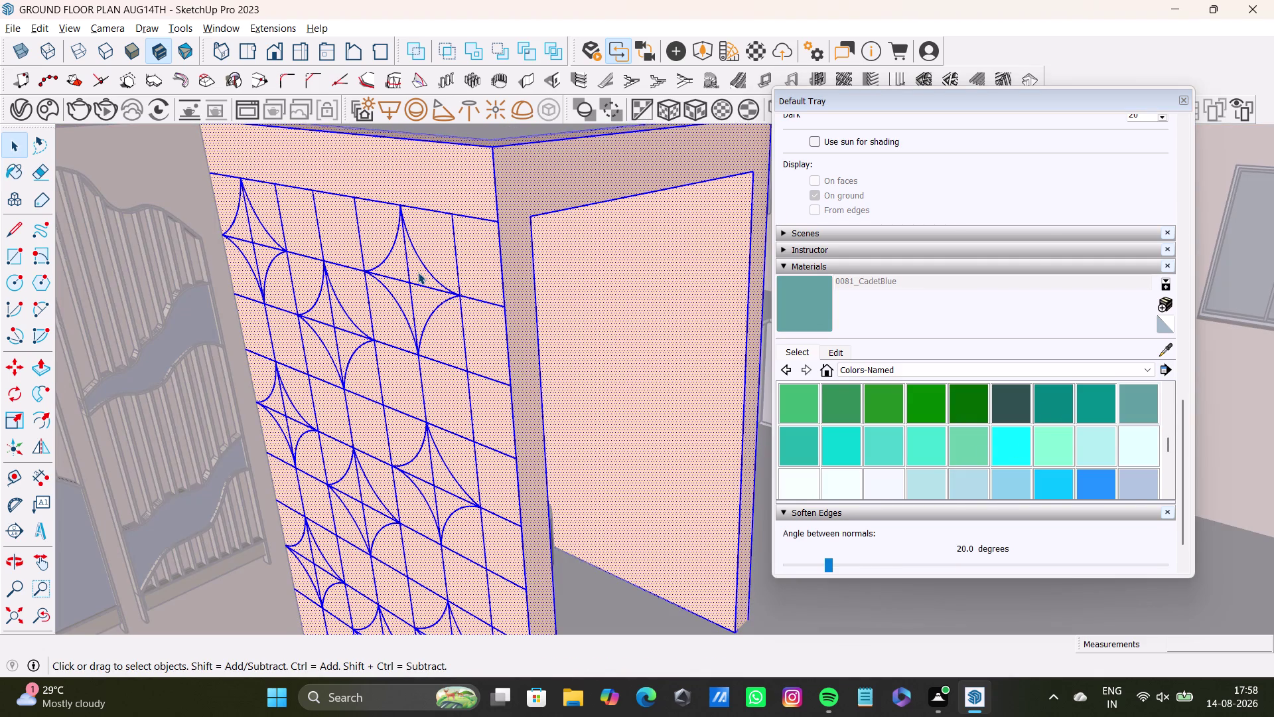
click(391, 268)
click(403, 298)
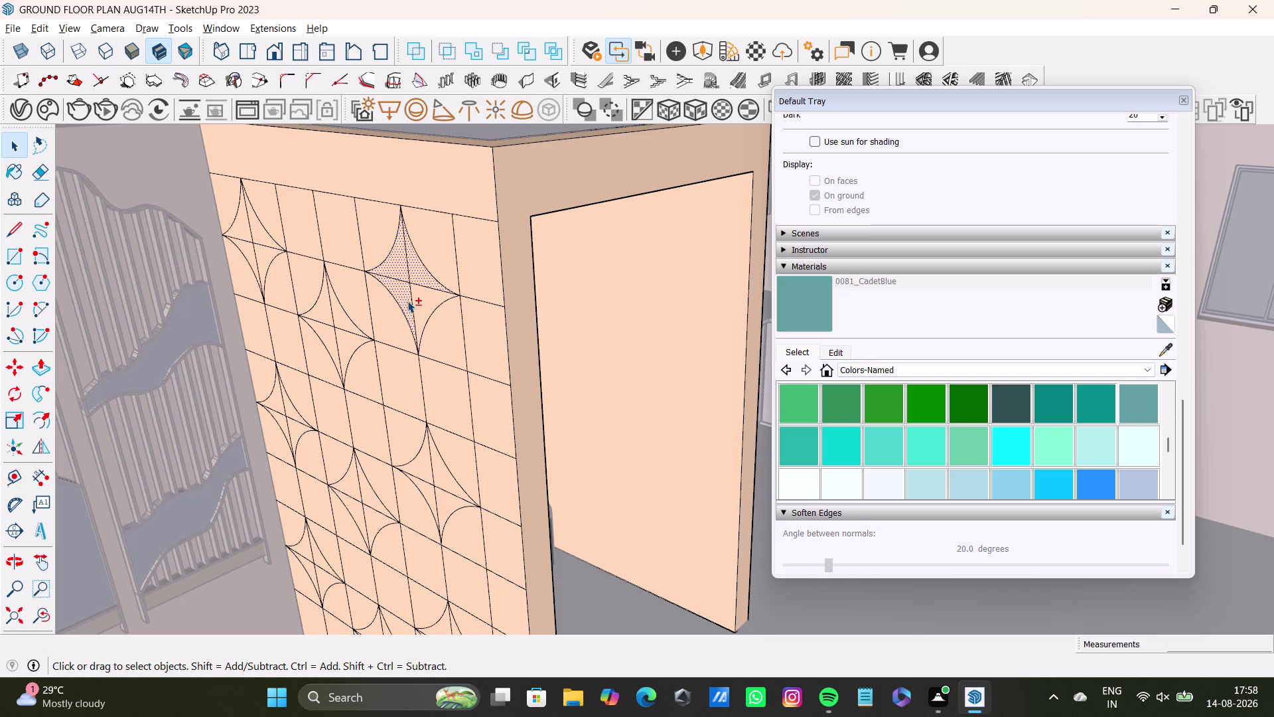
click(421, 302)
click(346, 325)
click(325, 311)
click(333, 335)
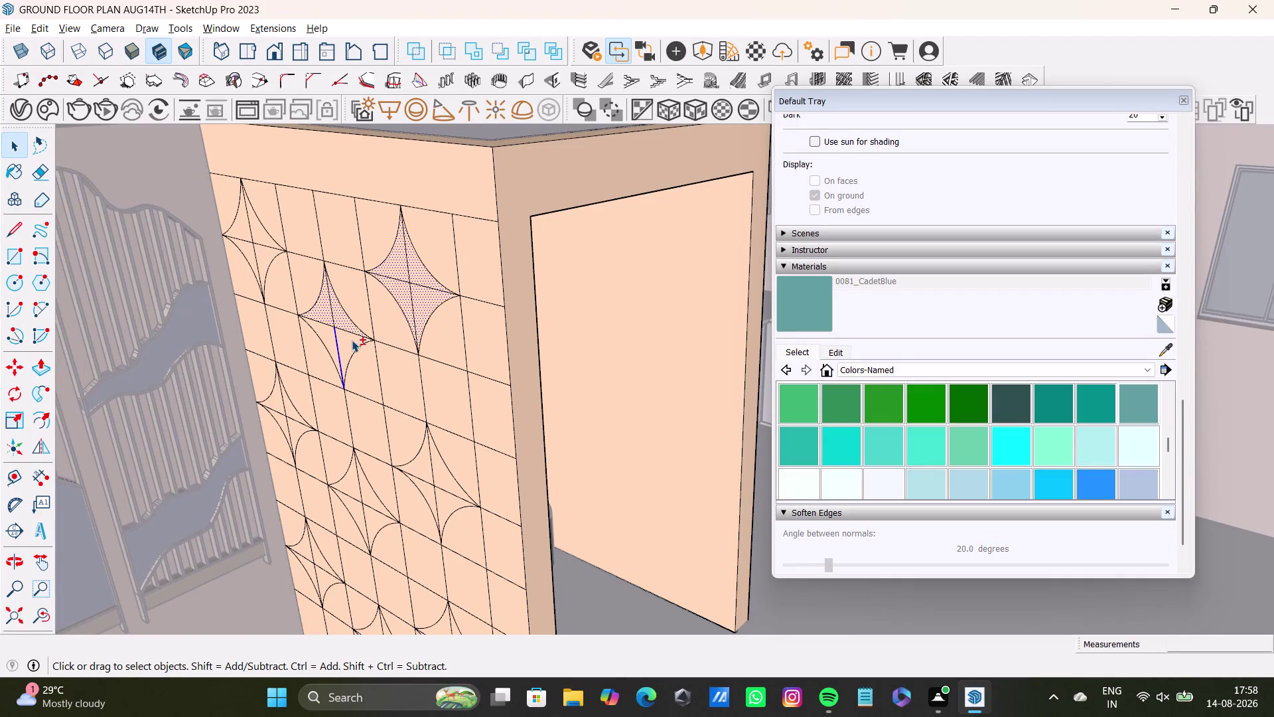
Add the top-left and left-edge star faces to the selection.
click(351, 340)
click(328, 341)
click(260, 237)
click(241, 232)
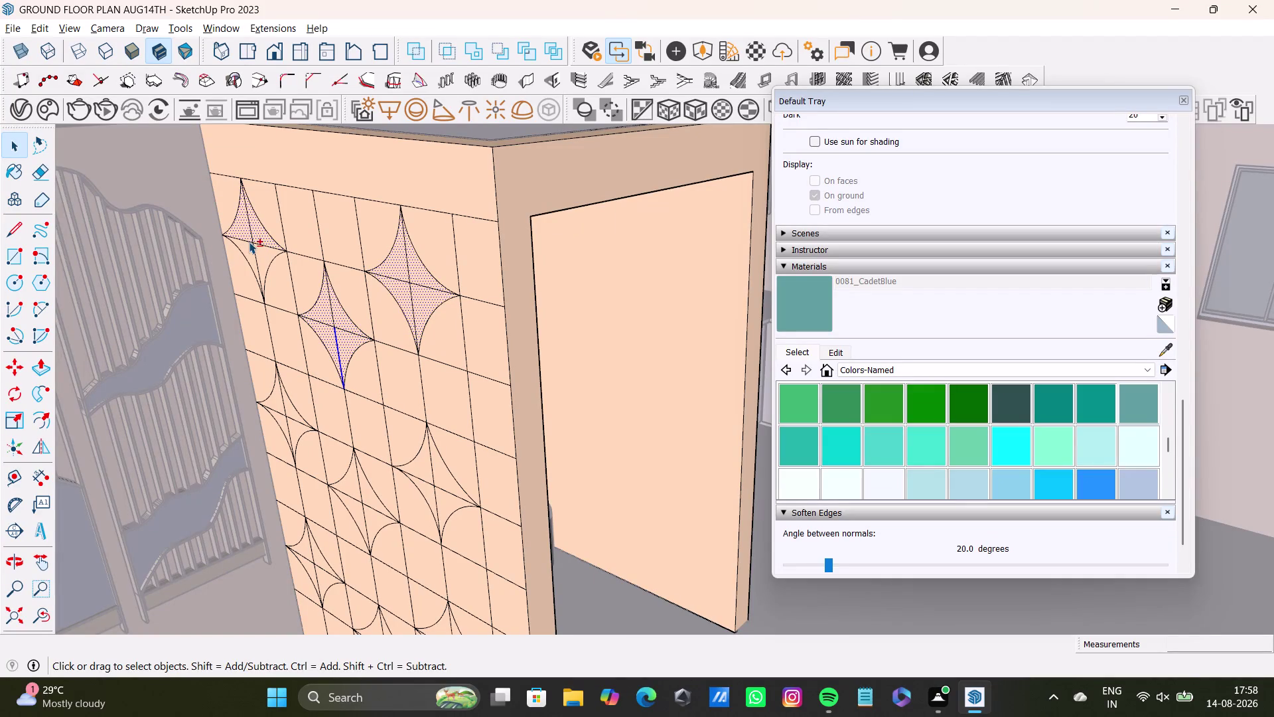
click(251, 253)
click(263, 254)
click(292, 407)
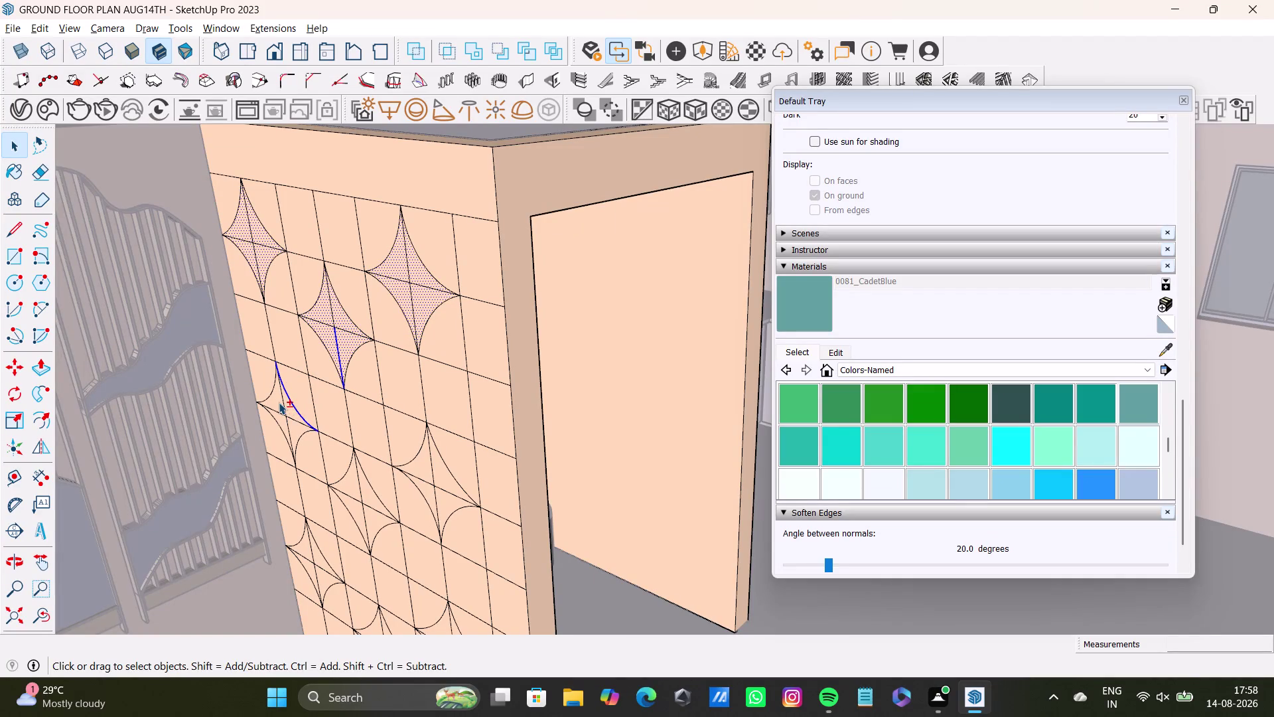
click(279, 402)
click(289, 408)
click(279, 421)
click(287, 426)
click(297, 429)
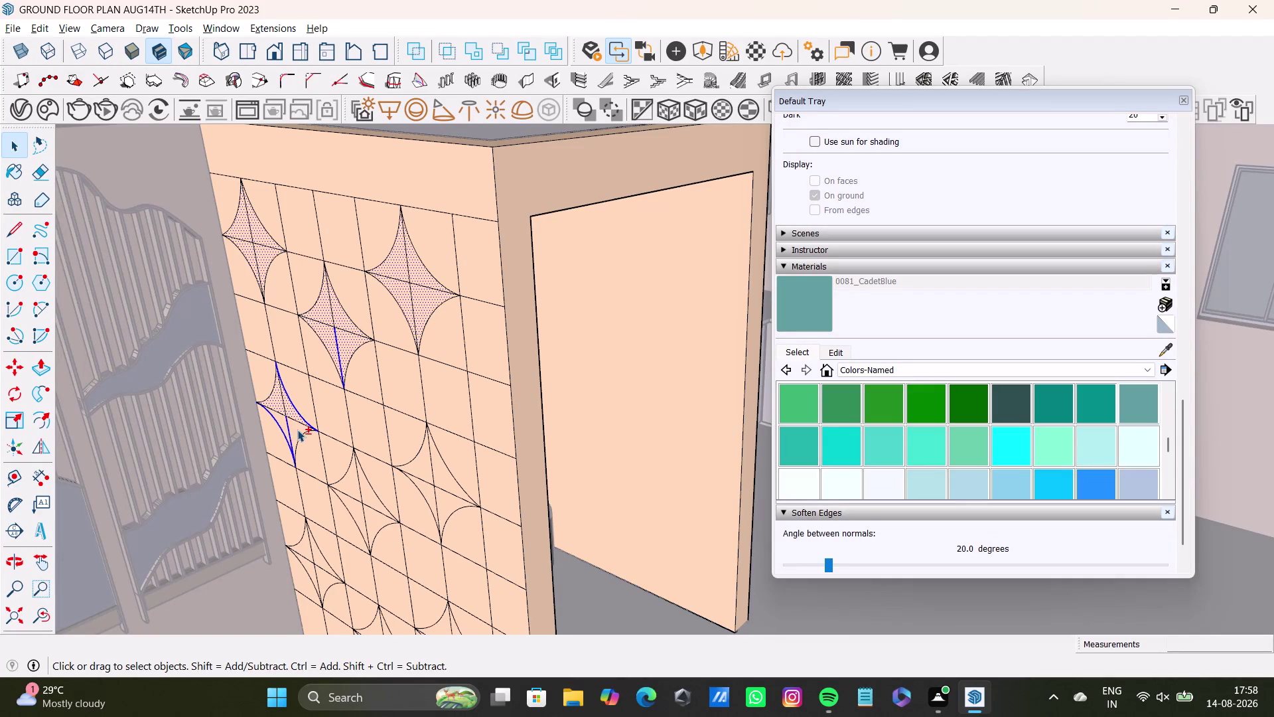
click(284, 424)
Add the middle star faces to the selection.
middle_drag(357, 447, 346, 313)
click(341, 357)
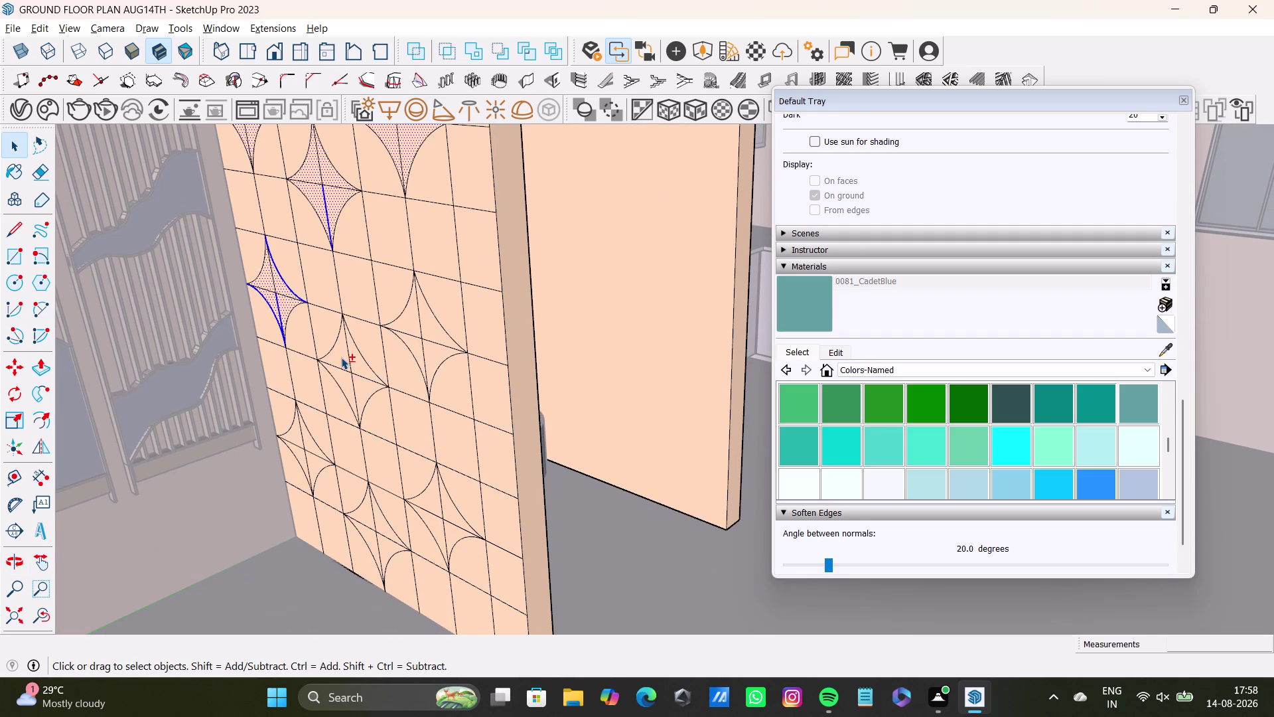
click(355, 365)
click(341, 380)
click(366, 387)
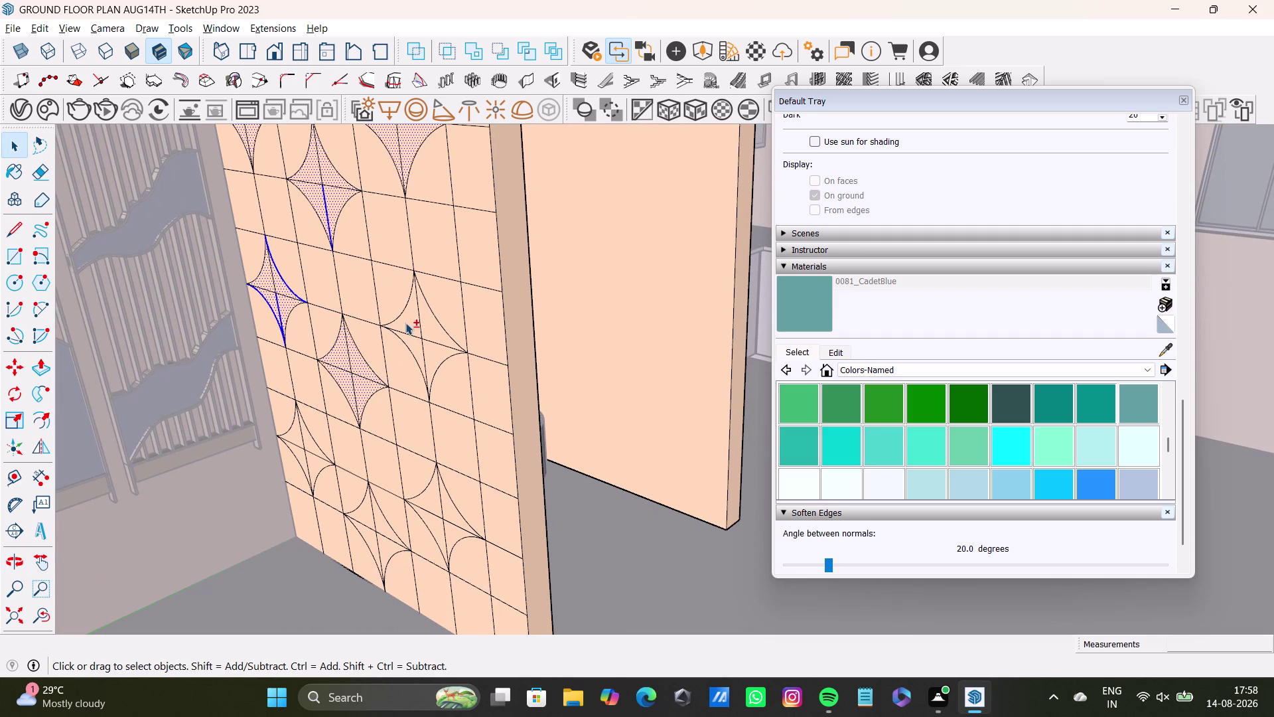
click(410, 319)
click(427, 328)
click(416, 351)
click(429, 351)
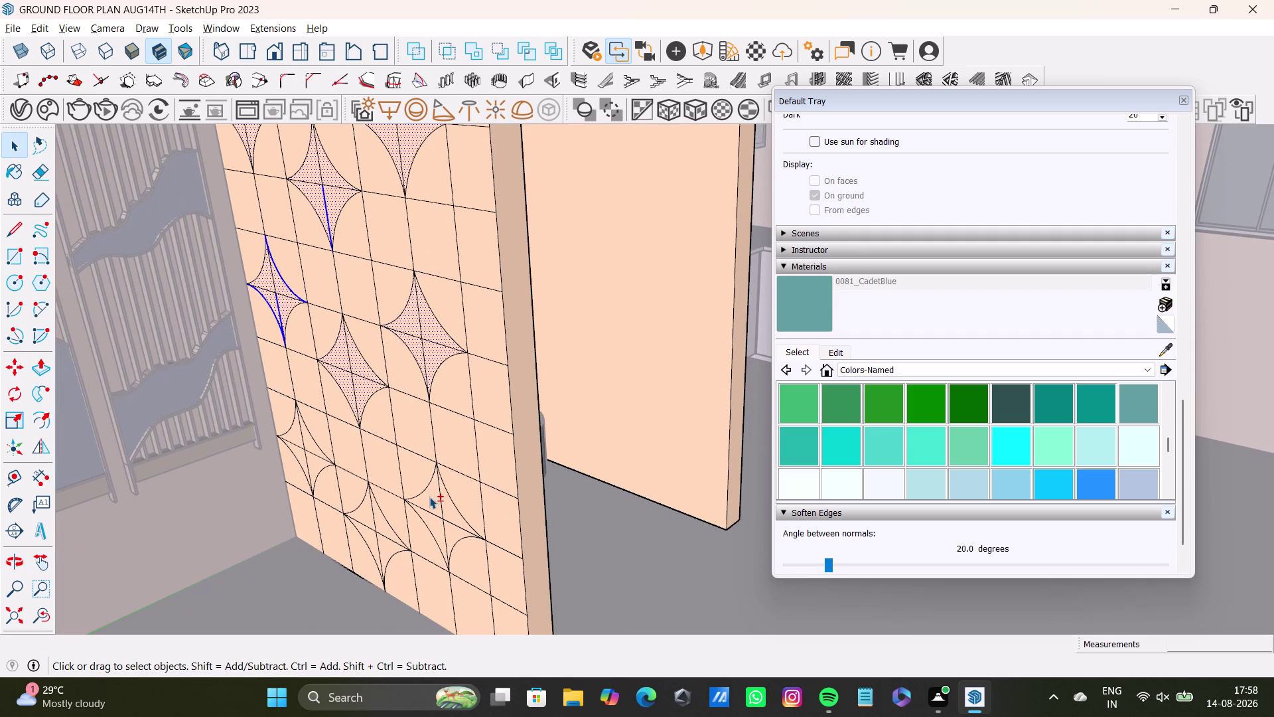
Add the lower, bottom and lower-left star faces to the selection.
click(429, 497)
click(446, 509)
click(437, 522)
click(452, 533)
click(365, 516)
click(383, 520)
click(361, 534)
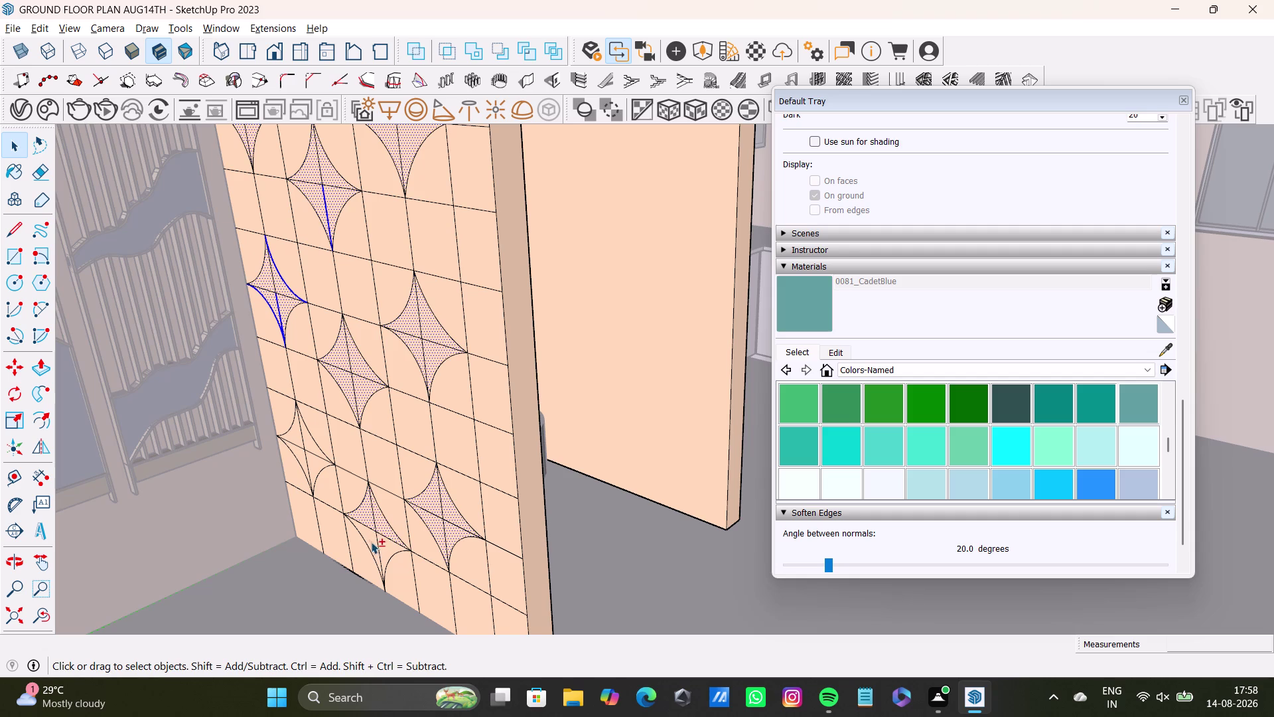
click(368, 537)
click(385, 549)
click(368, 538)
click(315, 447)
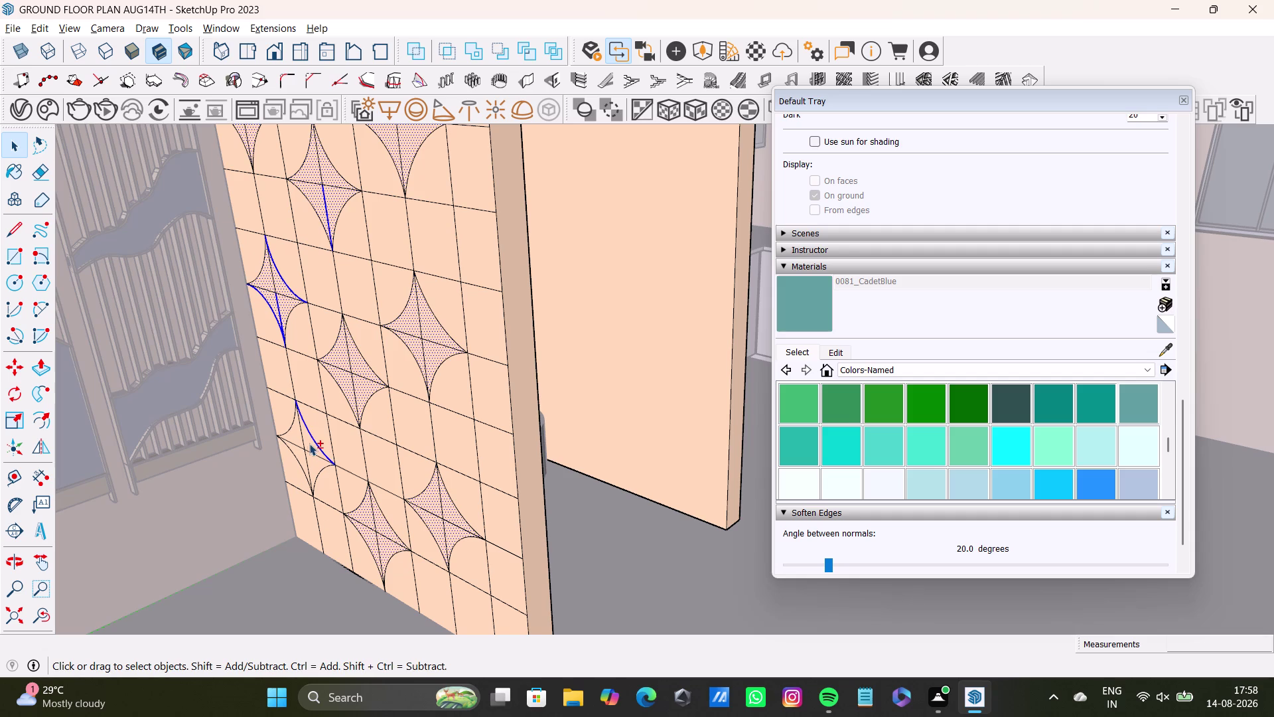
click(298, 436)
click(311, 443)
click(299, 453)
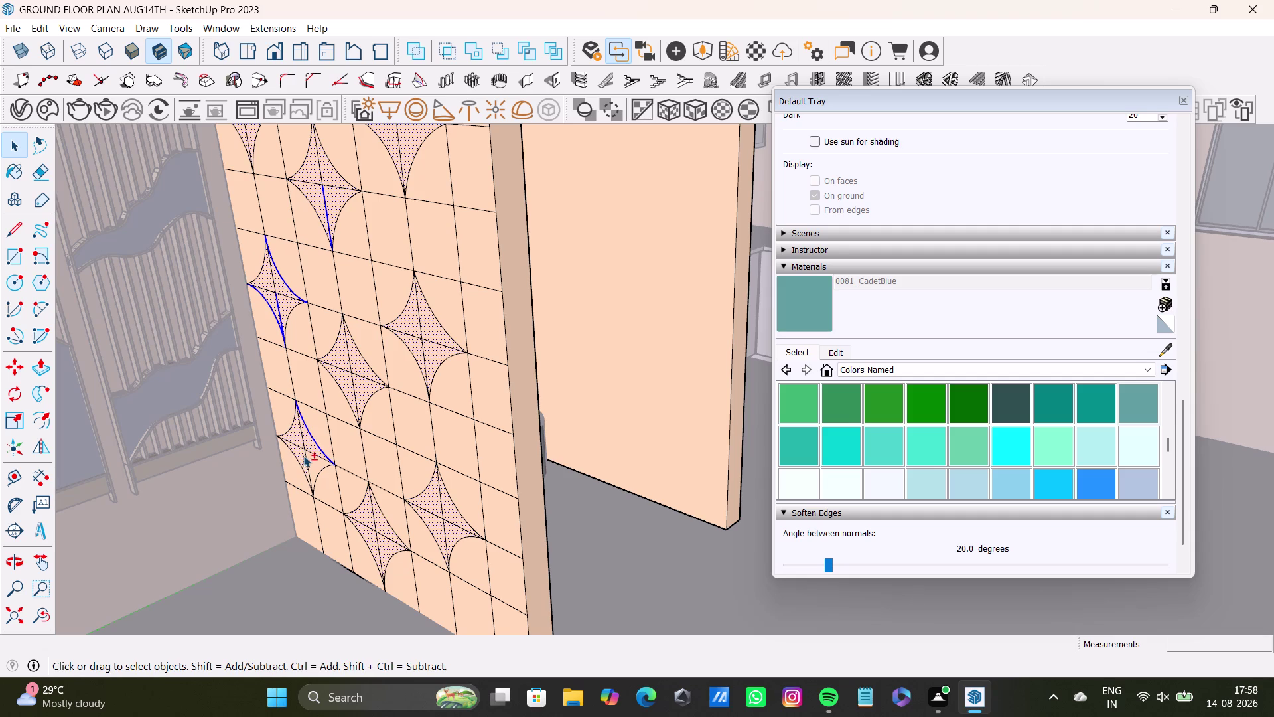
click(312, 461)
click(826, 315)
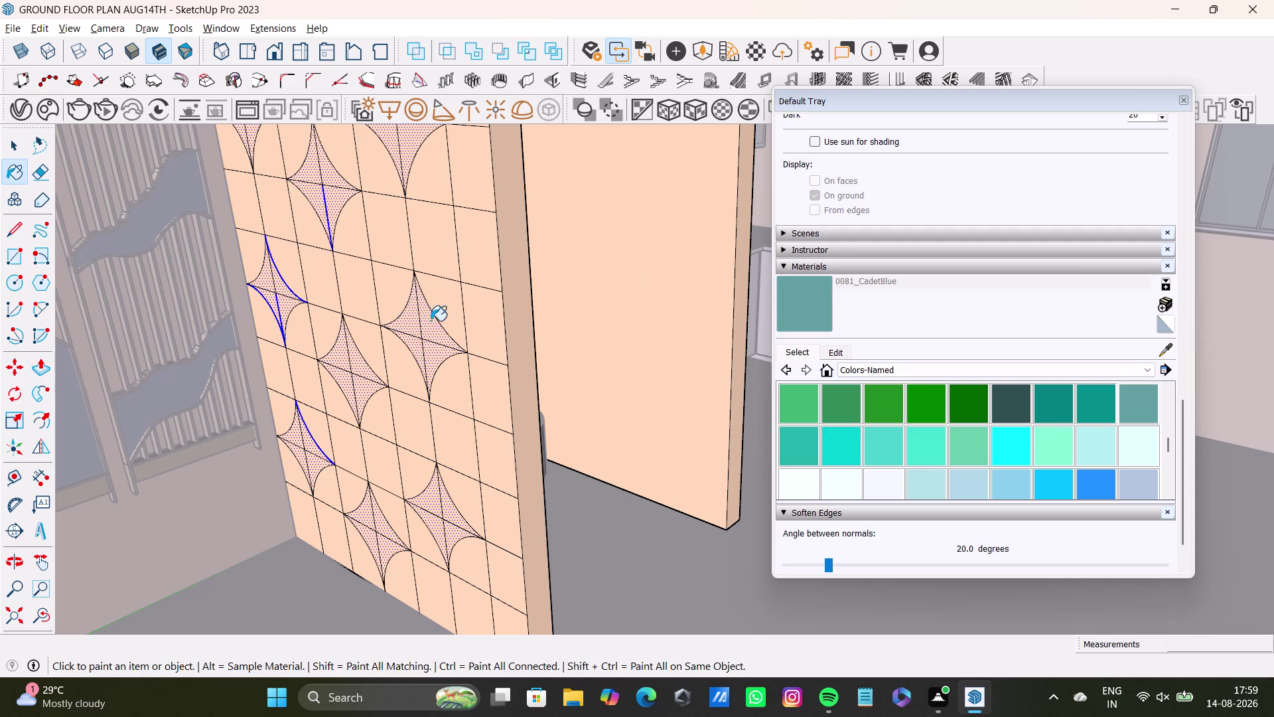
Paint the selected stars CadetBlue and view the whole partition.
click(430, 327)
scroll(down, 3)
middle_drag(424, 332, 446, 401)
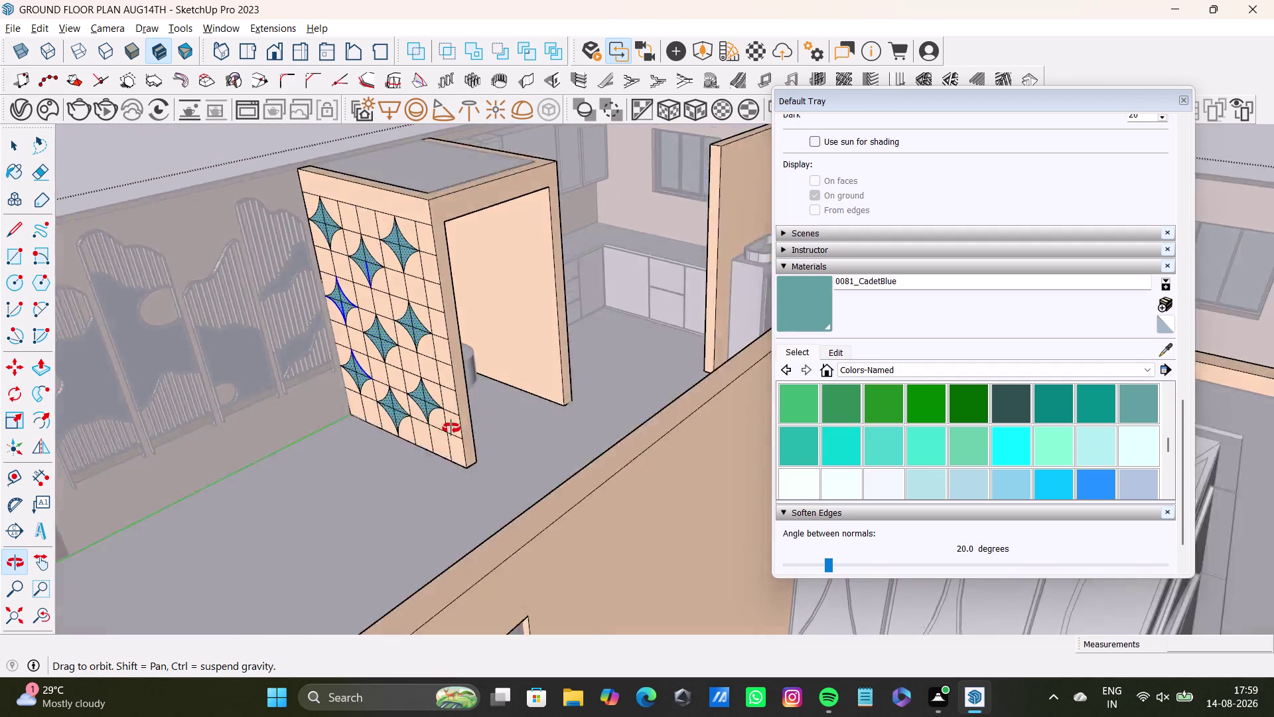
Select the plain background tiles in the partition panel's top row.
middle_drag(446, 402, 564, 373)
key(space)
scroll(up, 3)
middle_drag(345, 287, 464, 292)
click(365, 235)
click(325, 241)
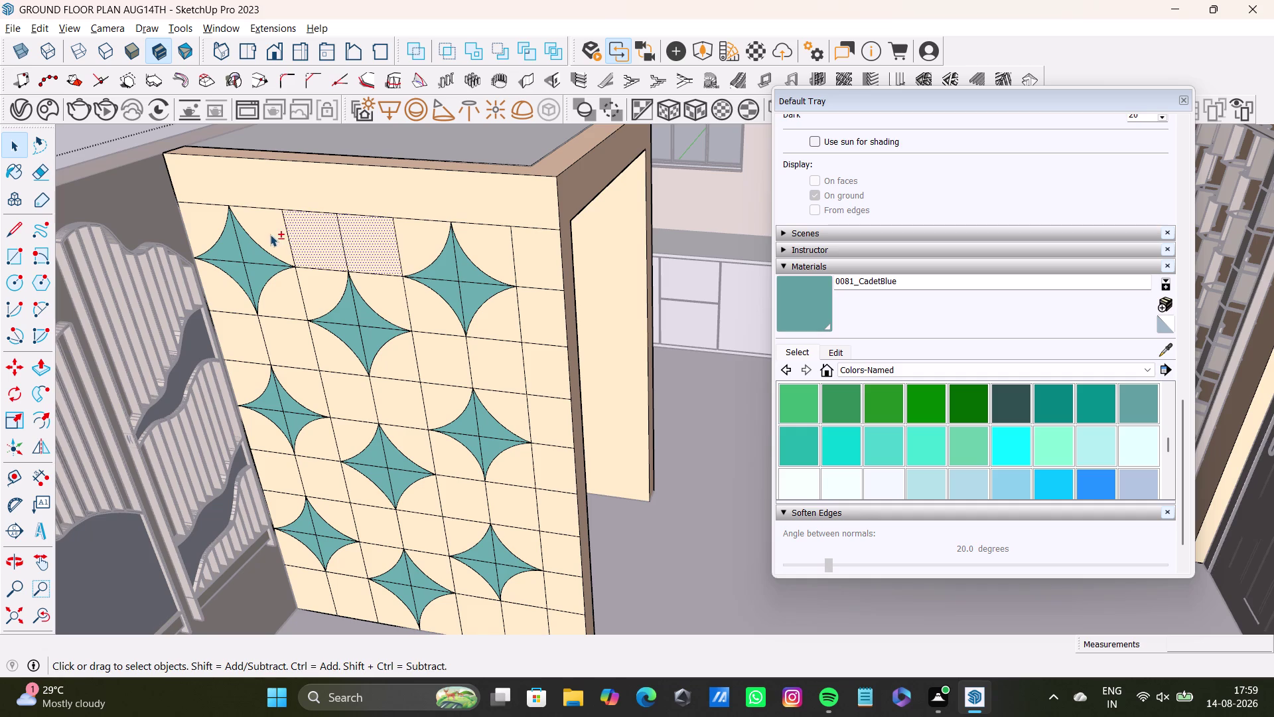
click(267, 232)
click(211, 219)
drag(217, 297, 227, 296)
click(282, 293)
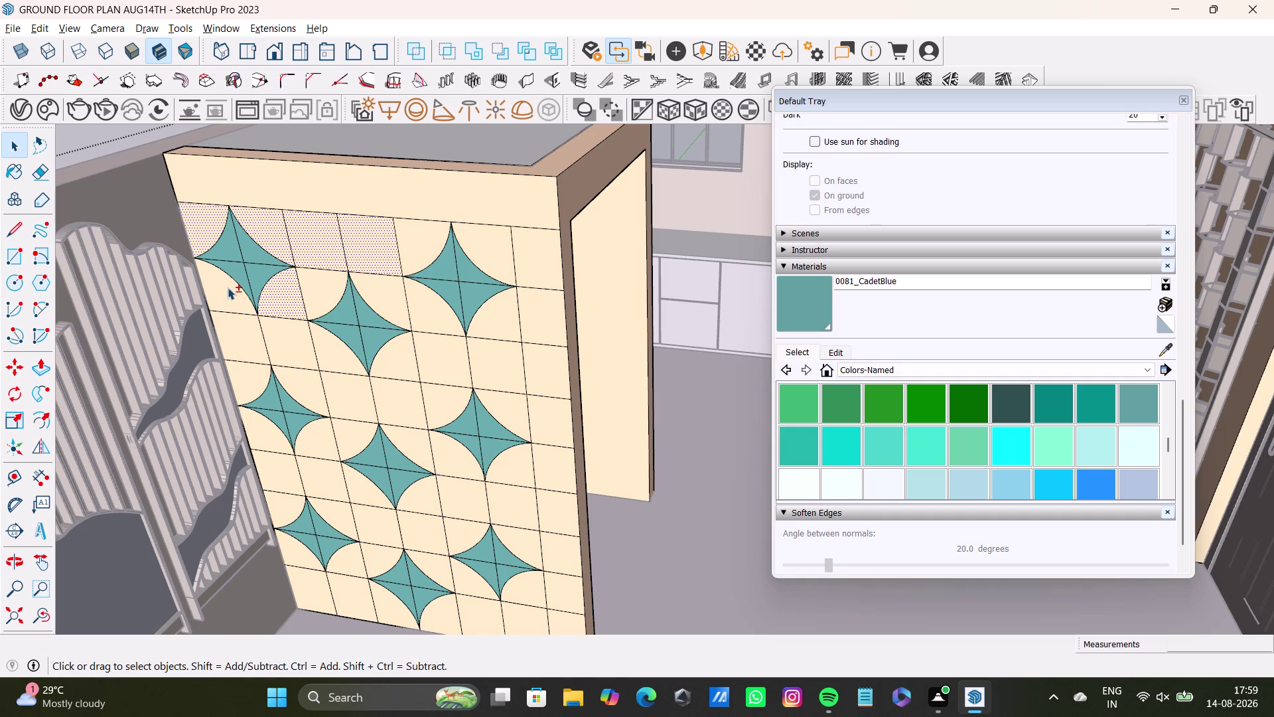
click(228, 287)
click(417, 247)
click(504, 246)
click(534, 247)
click(550, 310)
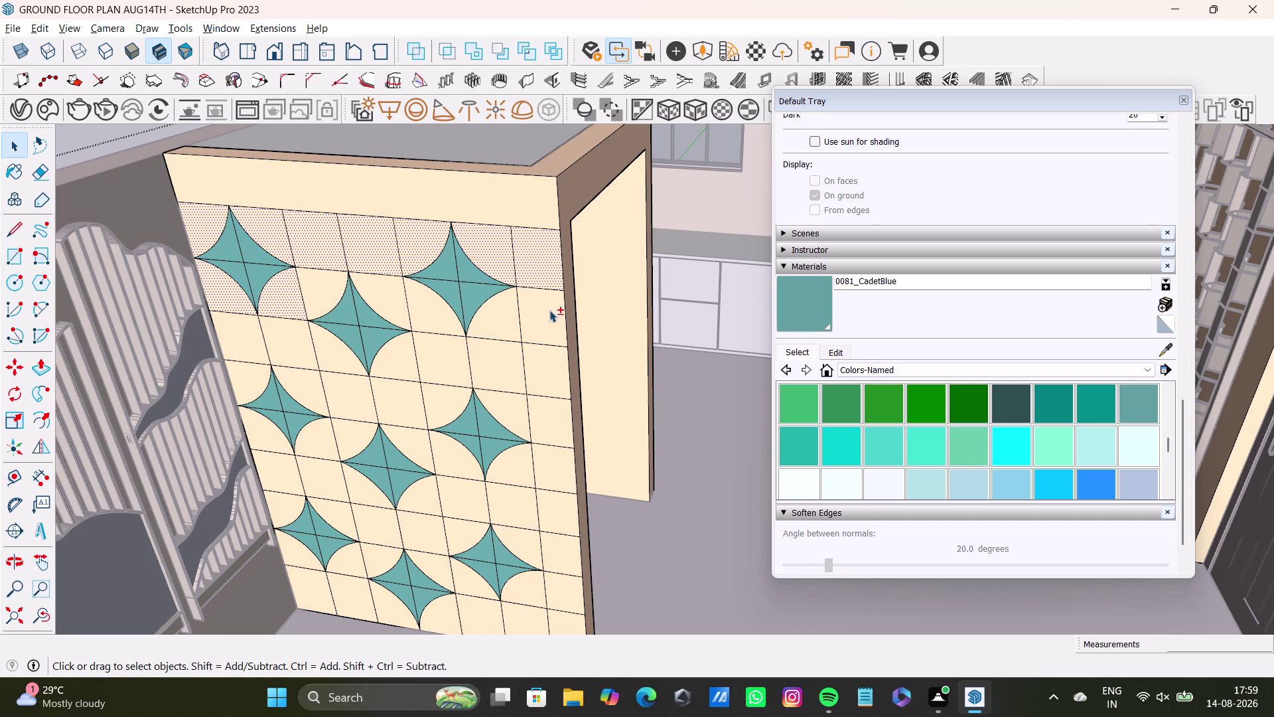
click(514, 320)
click(418, 297)
click(371, 293)
click(315, 283)
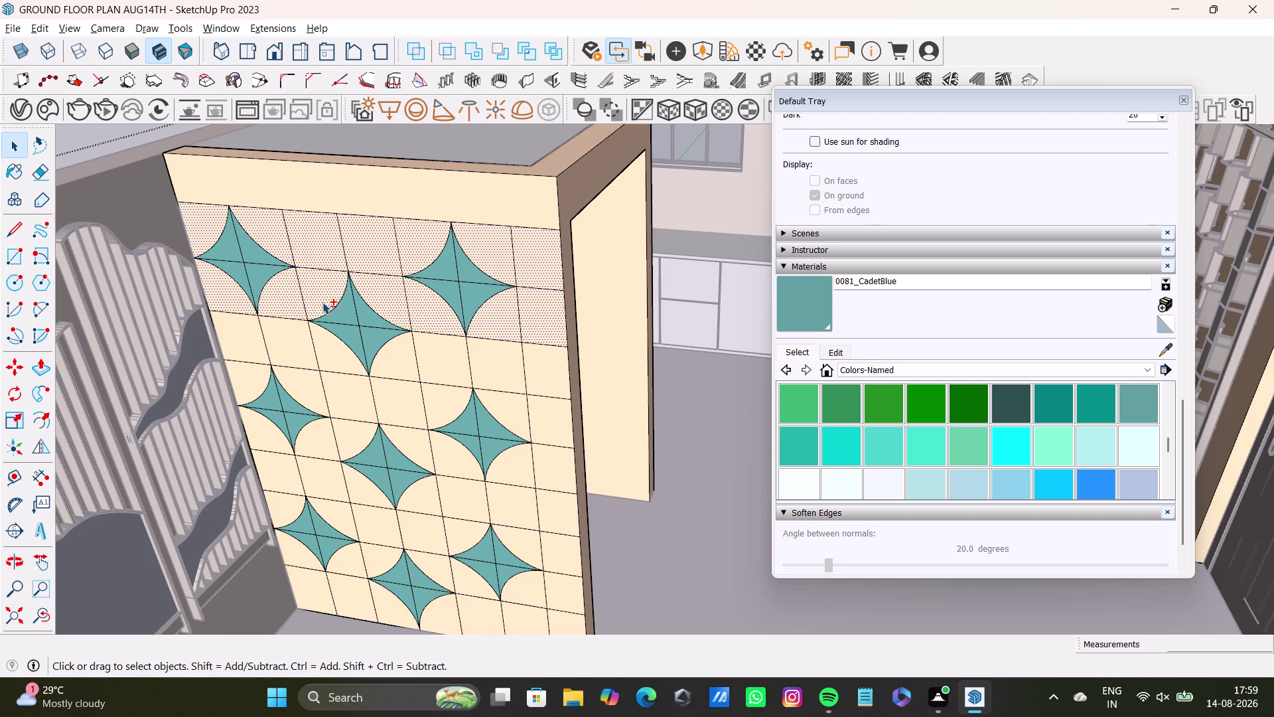
Add the second-row and middle plain tiles to the selection, then save the model.
click(300, 334)
click(263, 335)
click(243, 349)
click(249, 372)
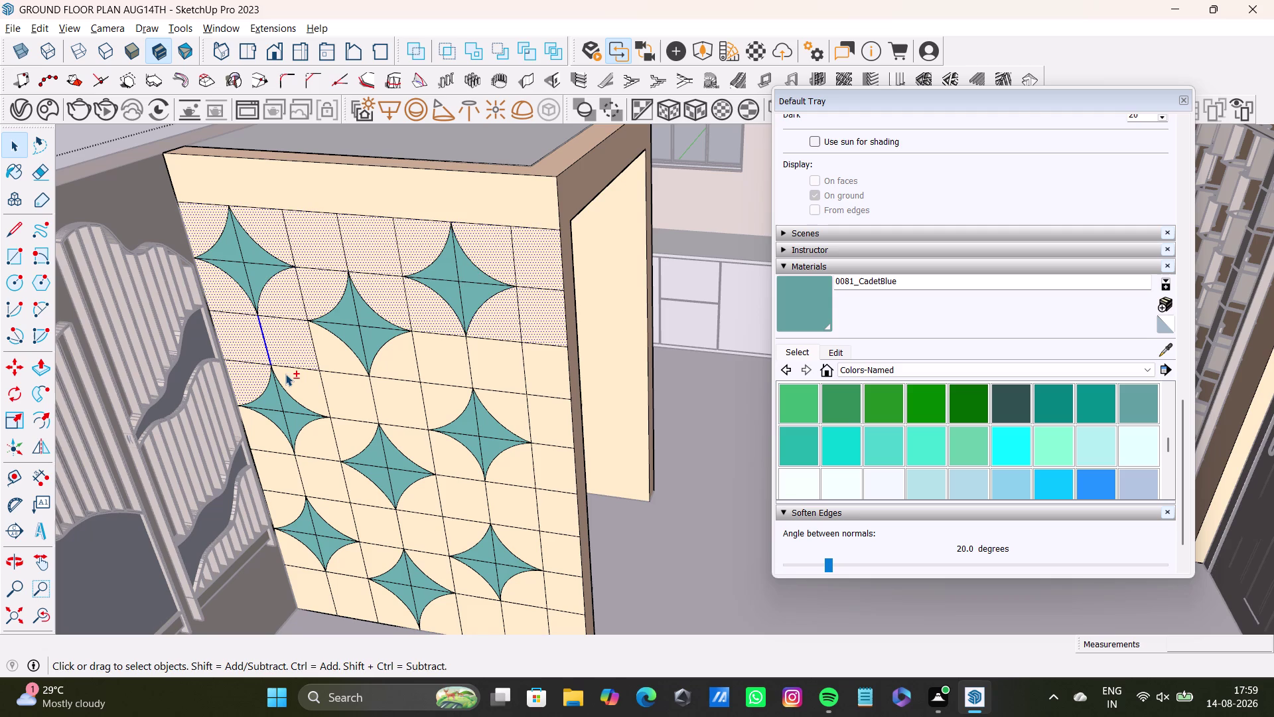
drag(286, 374, 294, 376)
click(342, 359)
click(345, 384)
click(314, 384)
drag(298, 384, 311, 383)
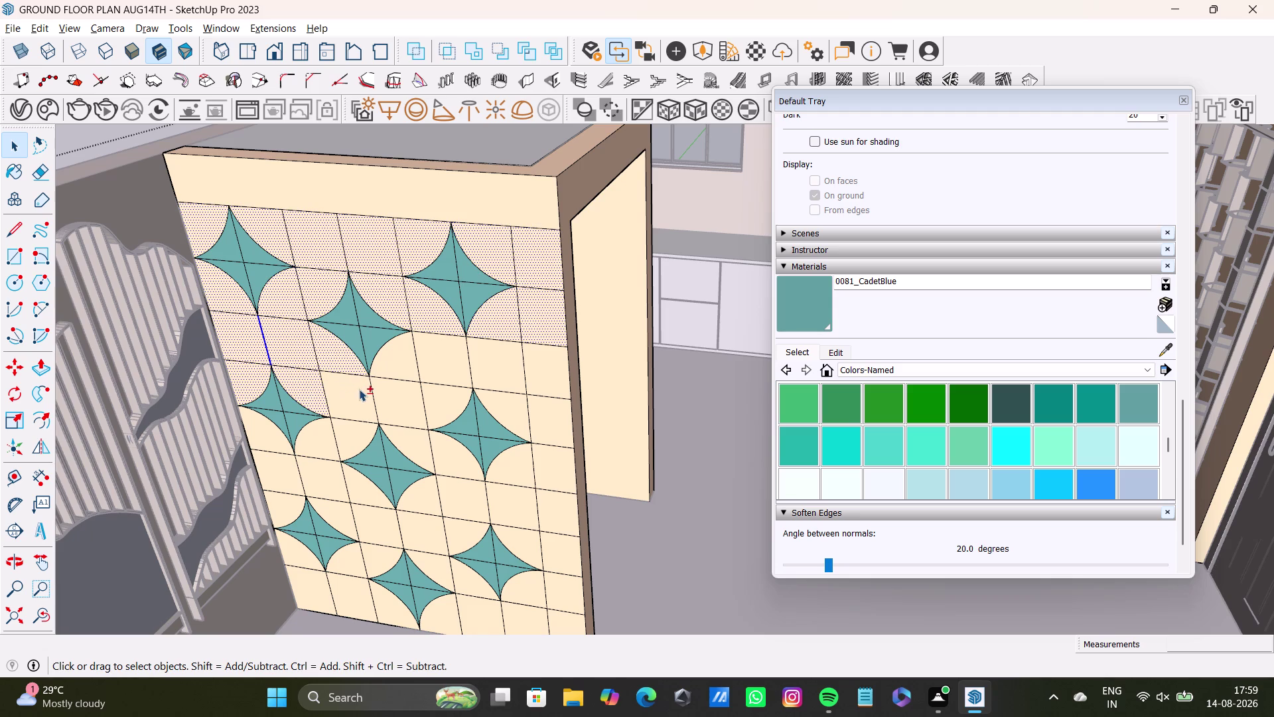
click(359, 389)
click(400, 373)
click(405, 400)
drag(439, 368, 451, 368)
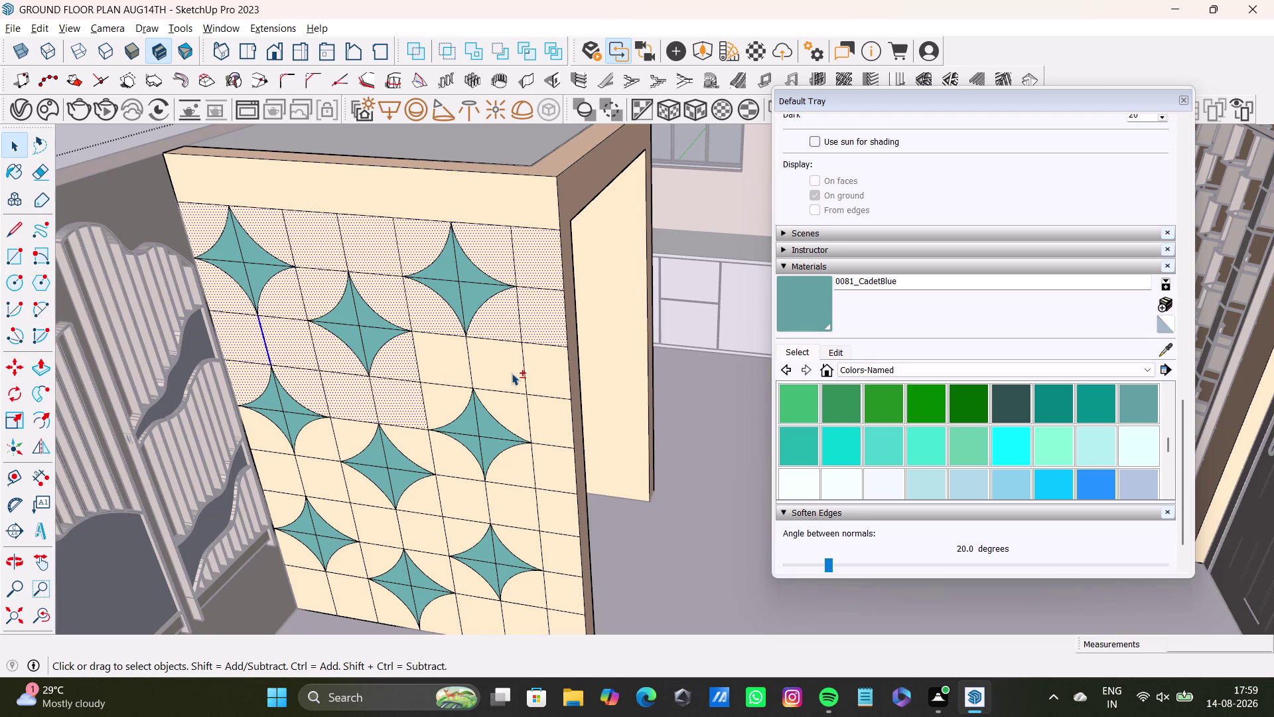
click(511, 373)
drag(437, 359, 486, 362)
click(540, 369)
click(558, 420)
click(458, 364)
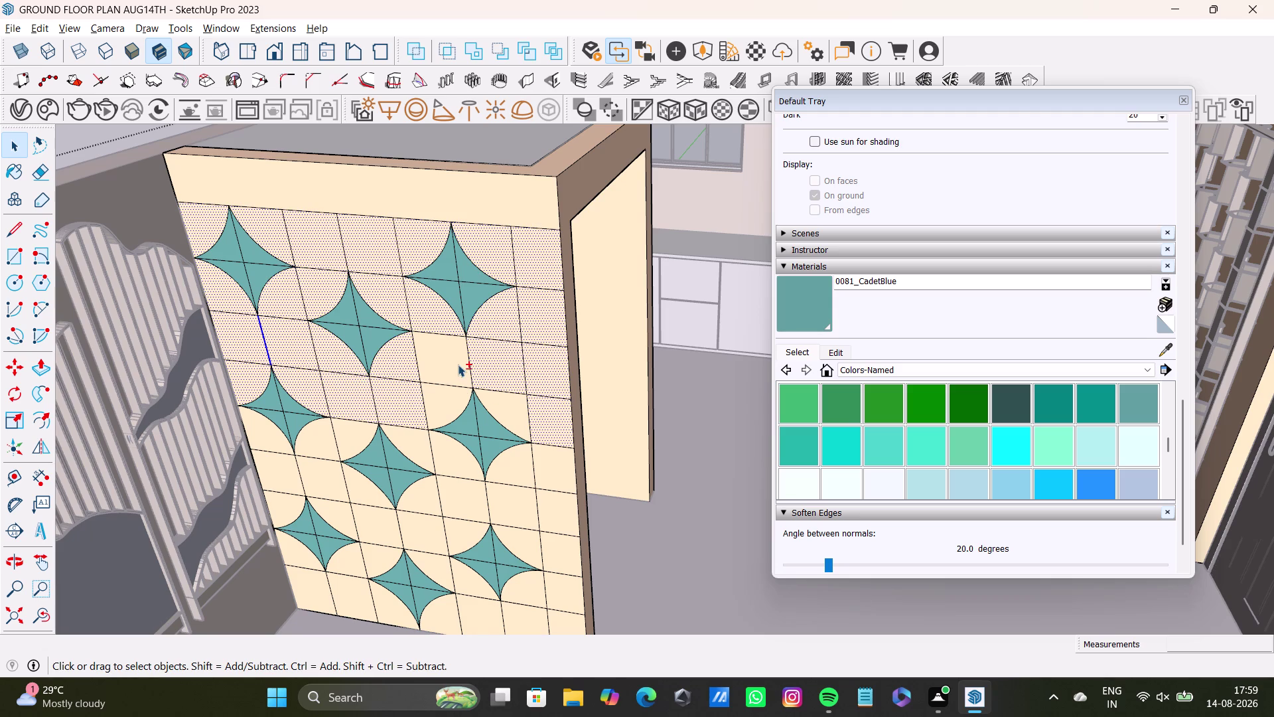
drag(452, 398, 474, 402)
click(517, 409)
click(445, 404)
click(551, 462)
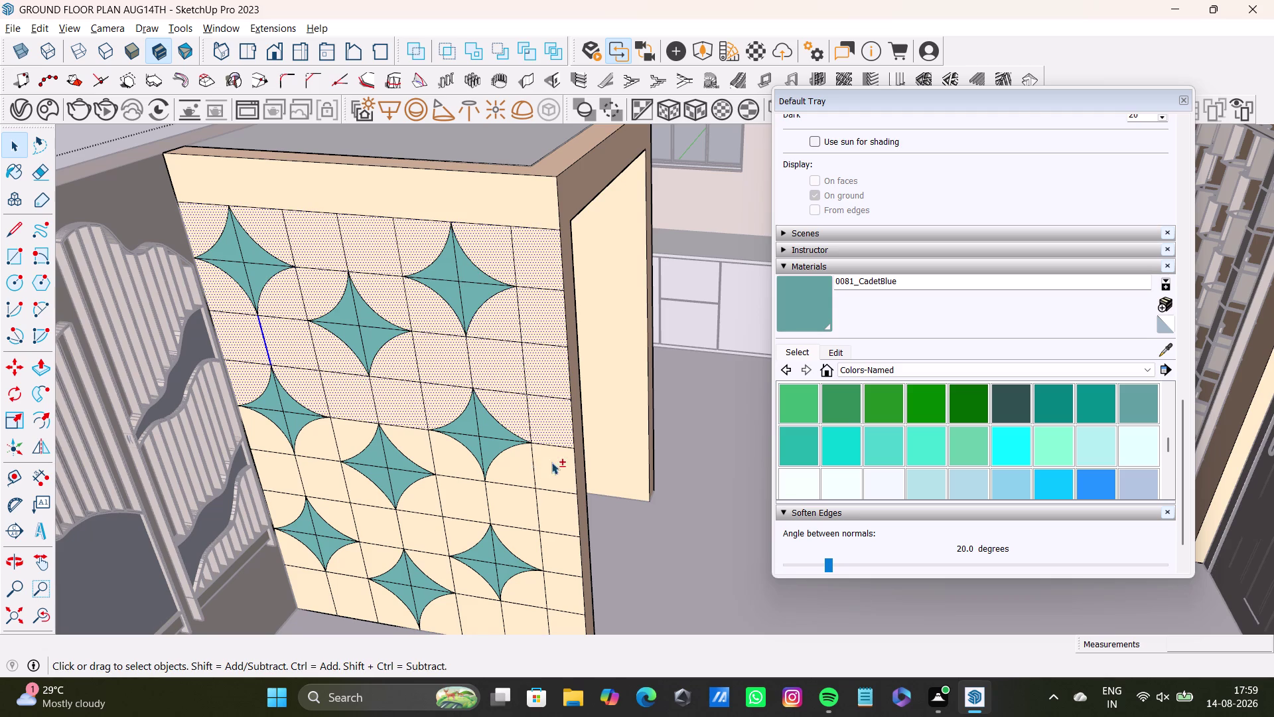
click(520, 461)
drag(442, 453, 448, 454)
click(452, 455)
click(394, 443)
click(405, 443)
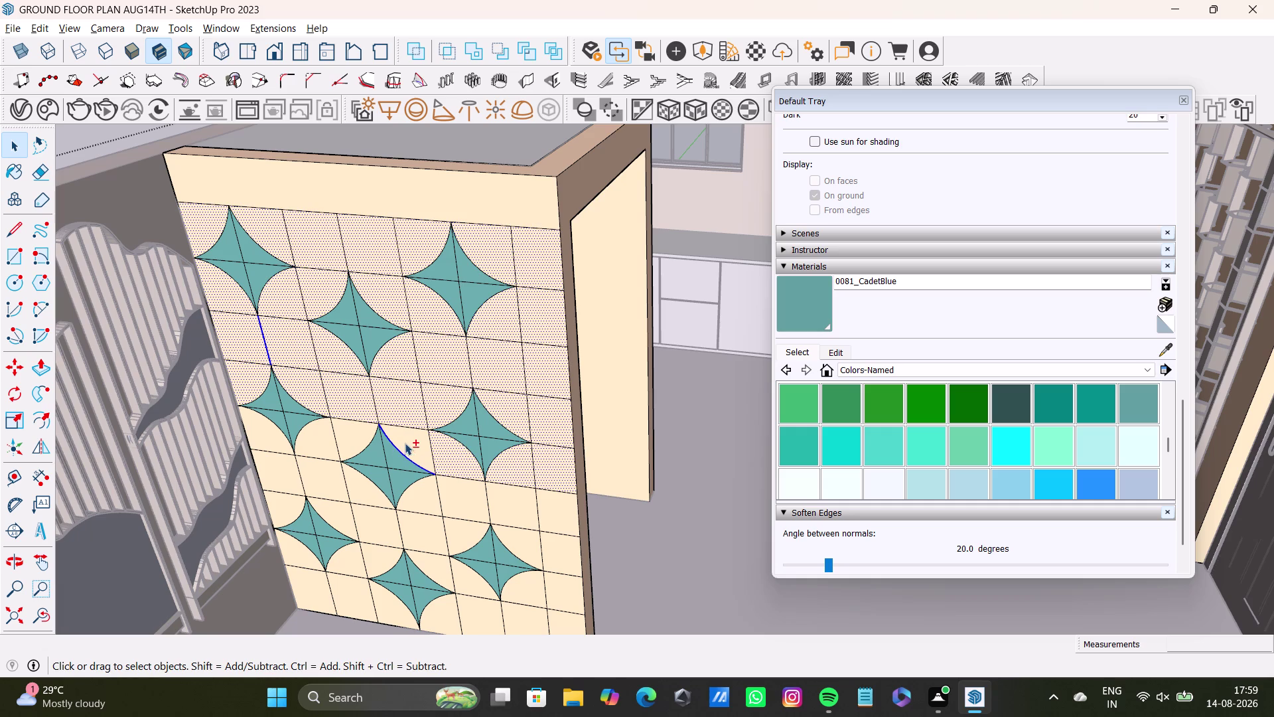
click(343, 438)
click(315, 444)
click(278, 435)
key(ctrl+s)
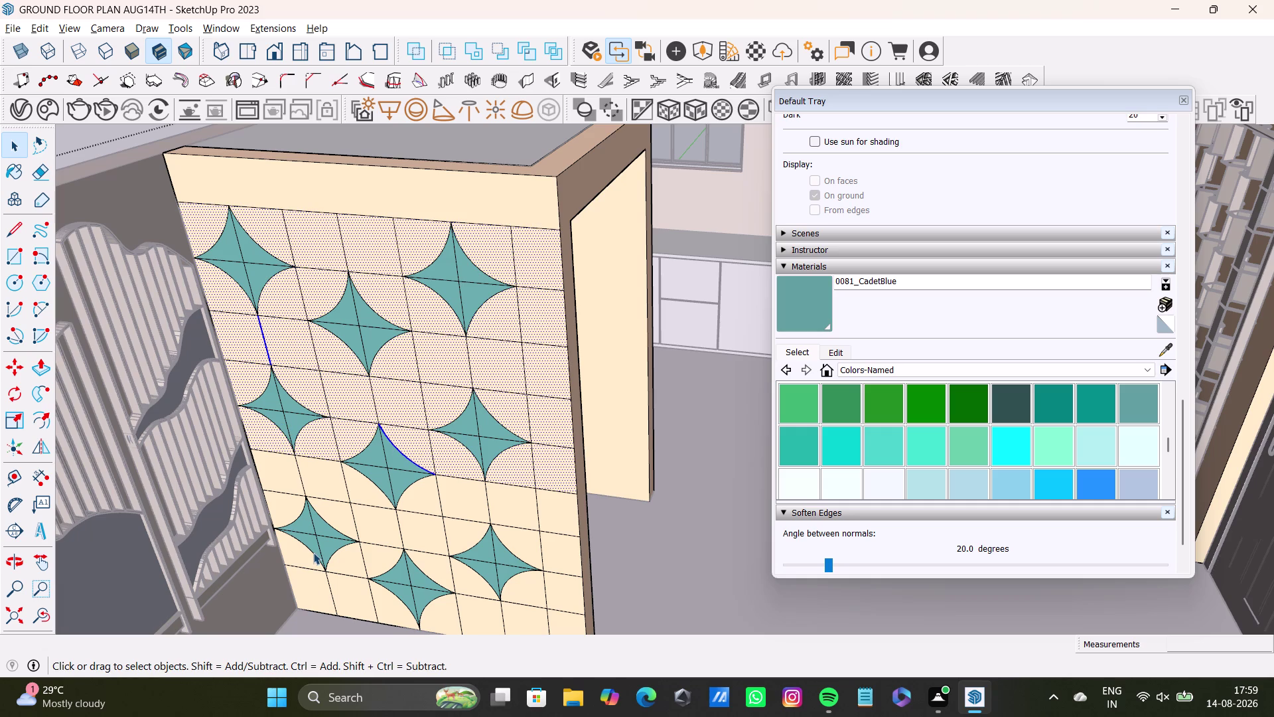
Add the remaining lower and bottom-row background squares around the stars to the selection.
middle_drag(452, 529, 451, 453)
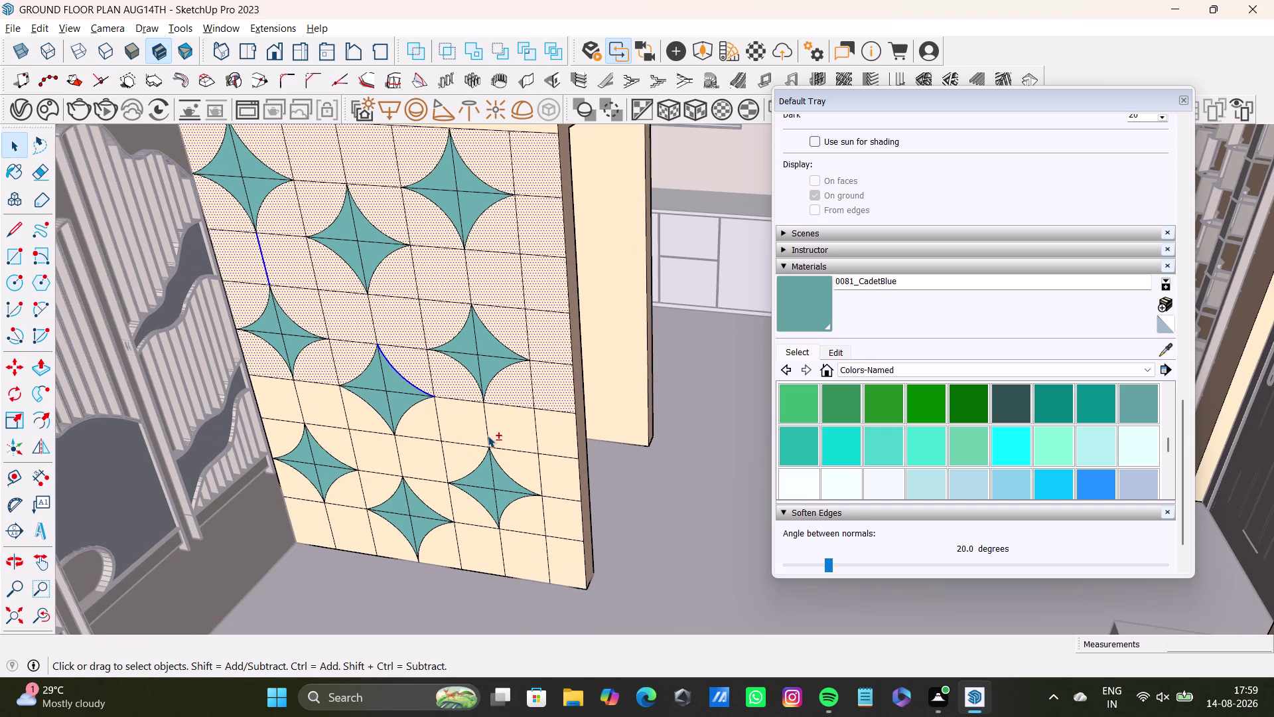
click(491, 431)
click(546, 425)
click(466, 428)
click(424, 423)
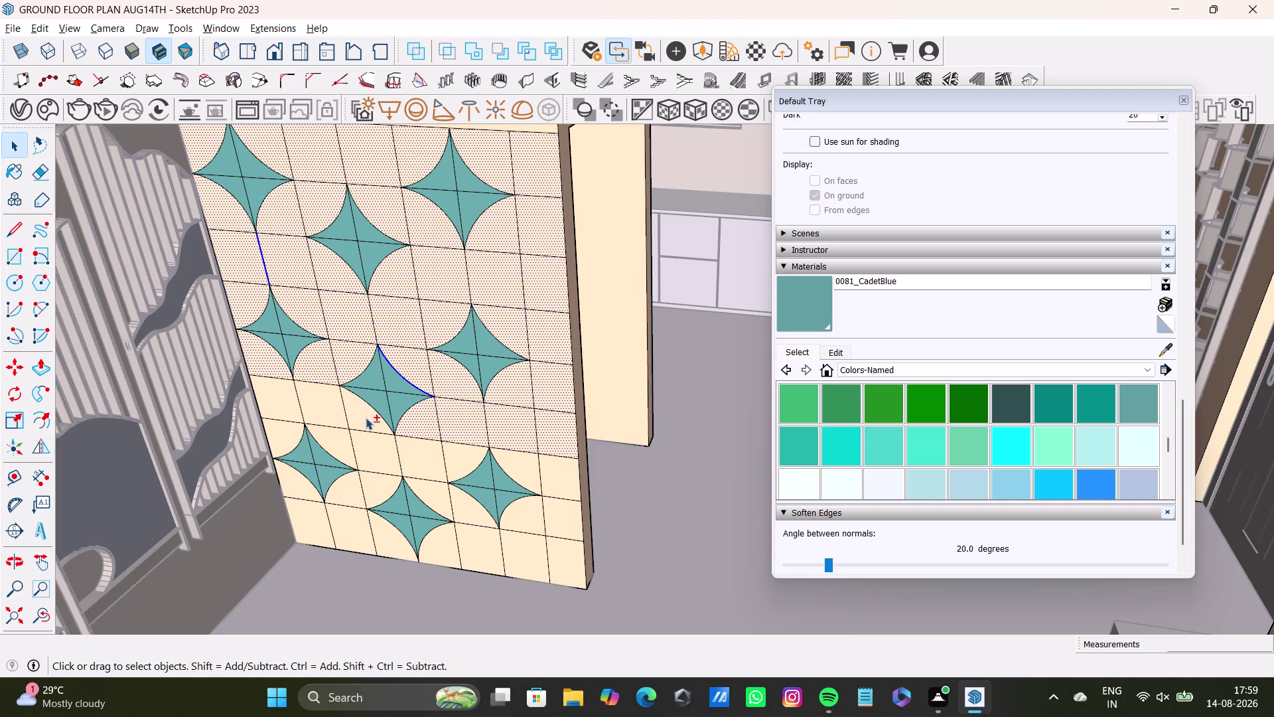
click(362, 414)
click(313, 407)
click(276, 399)
click(282, 423)
click(336, 443)
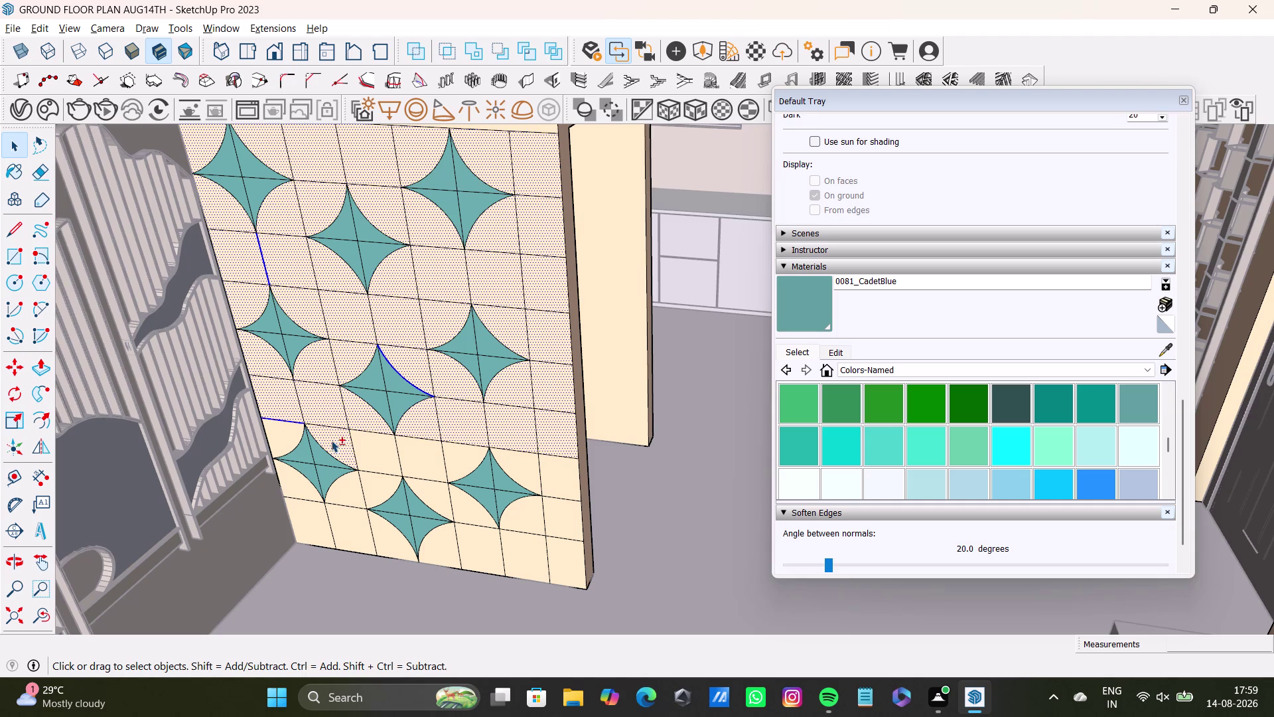
click(278, 428)
click(383, 449)
click(409, 449)
click(451, 455)
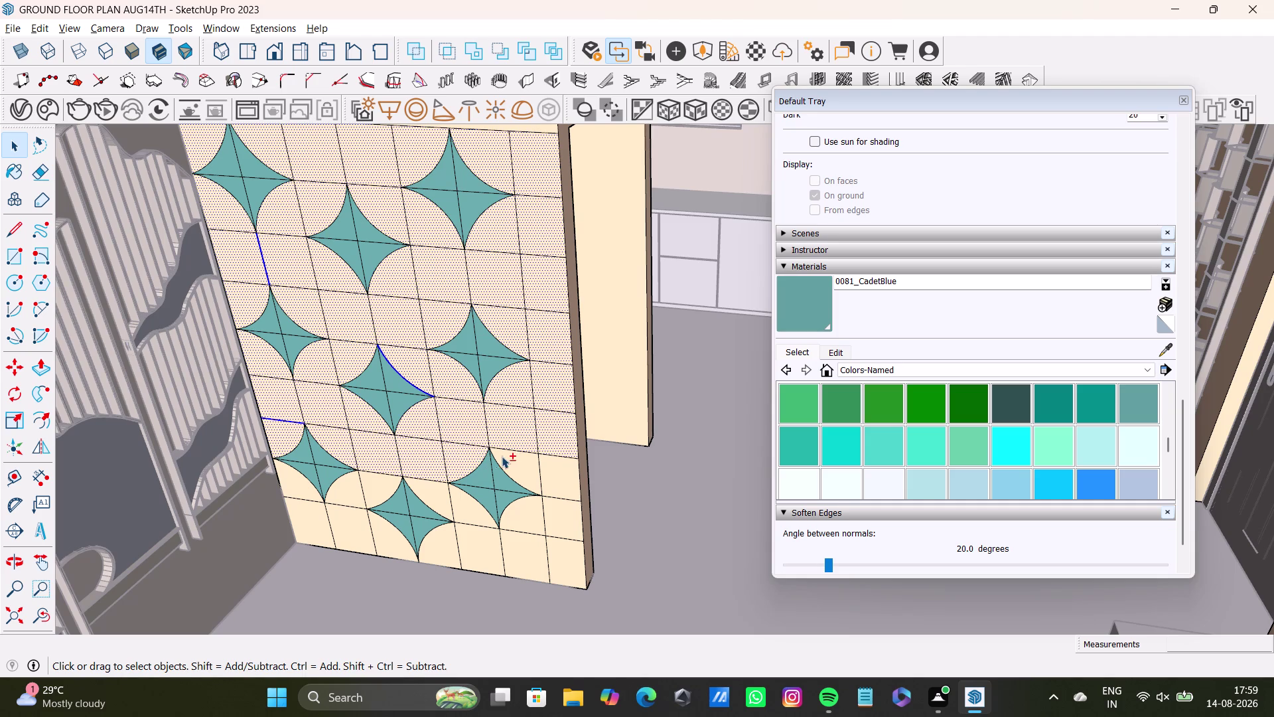
click(511, 457)
click(548, 469)
click(560, 514)
click(538, 510)
click(566, 556)
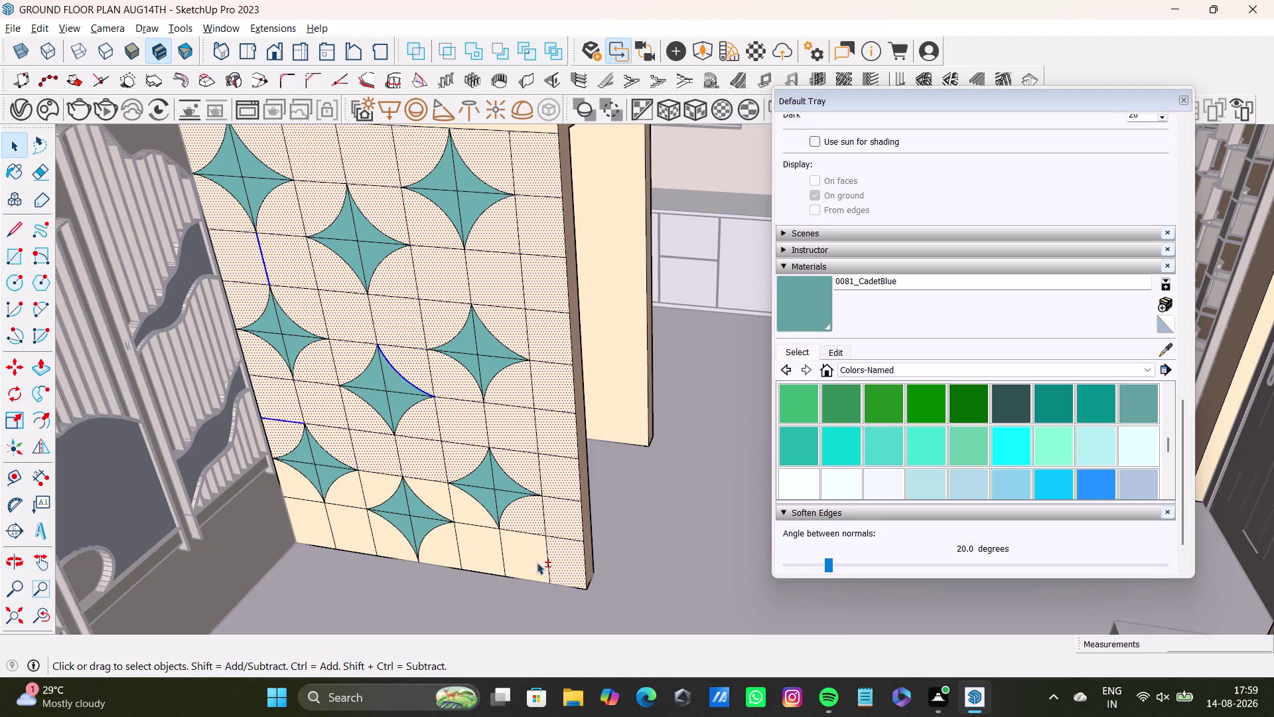
click(532, 558)
click(478, 545)
click(468, 504)
click(435, 495)
click(447, 538)
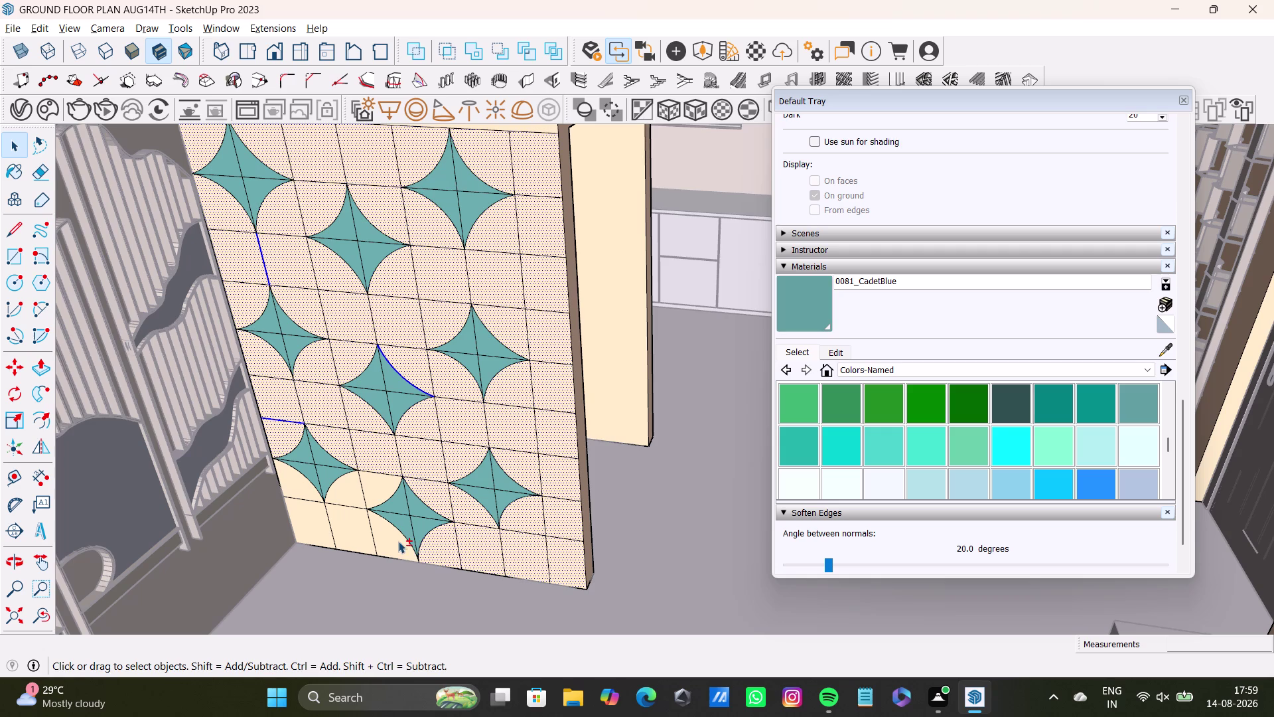
click(398, 540)
click(380, 482)
click(363, 525)
click(350, 498)
click(324, 523)
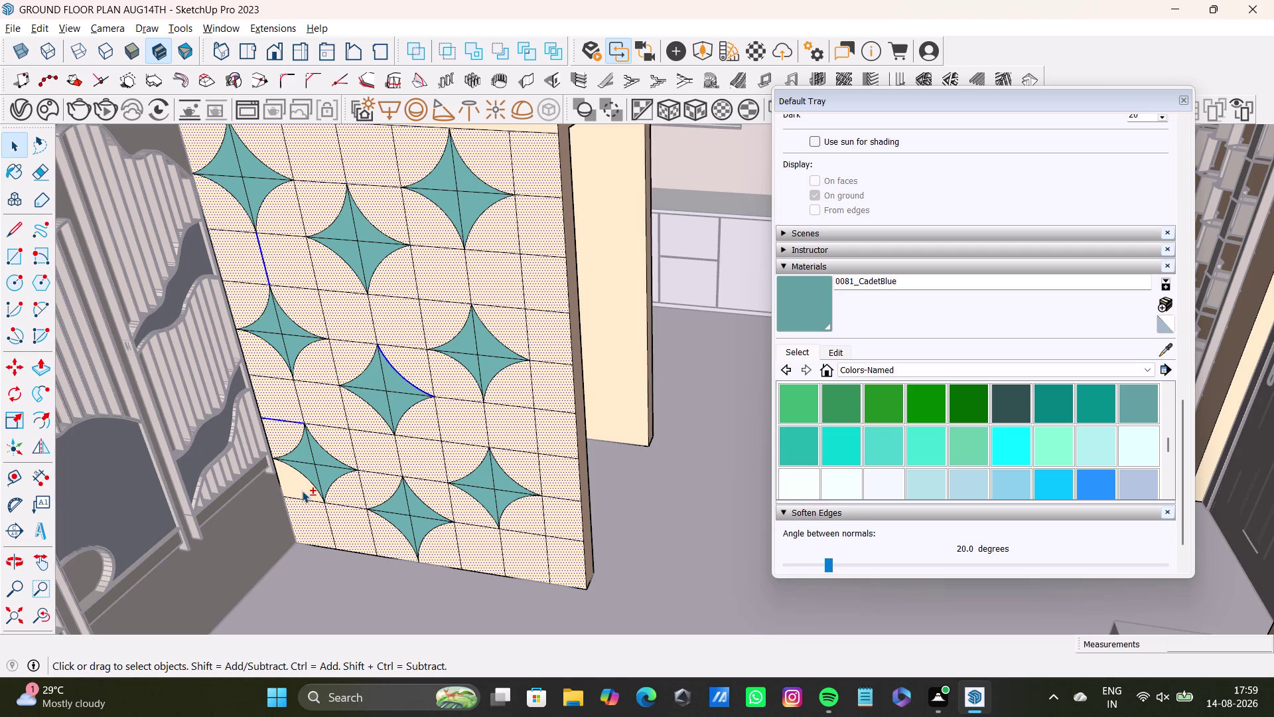
click(302, 490)
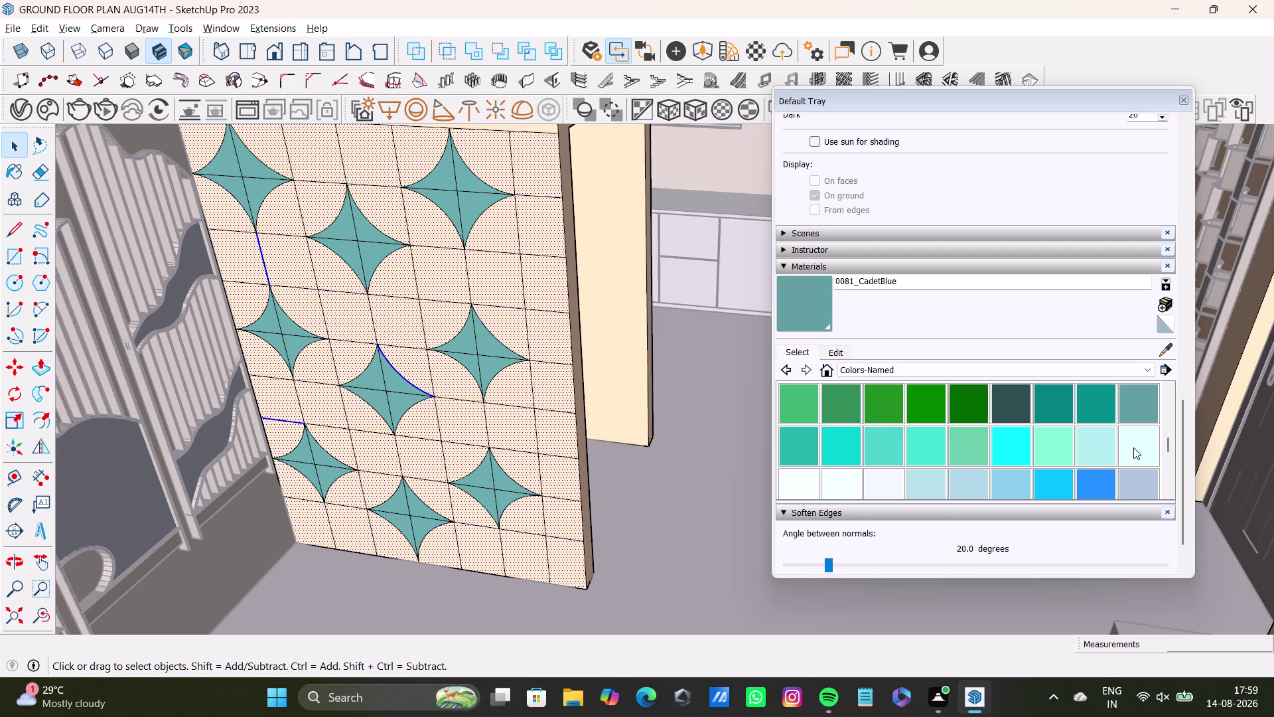
Paint the selected background squares with 0090_LightCyan.
click(1134, 448)
click(550, 334)
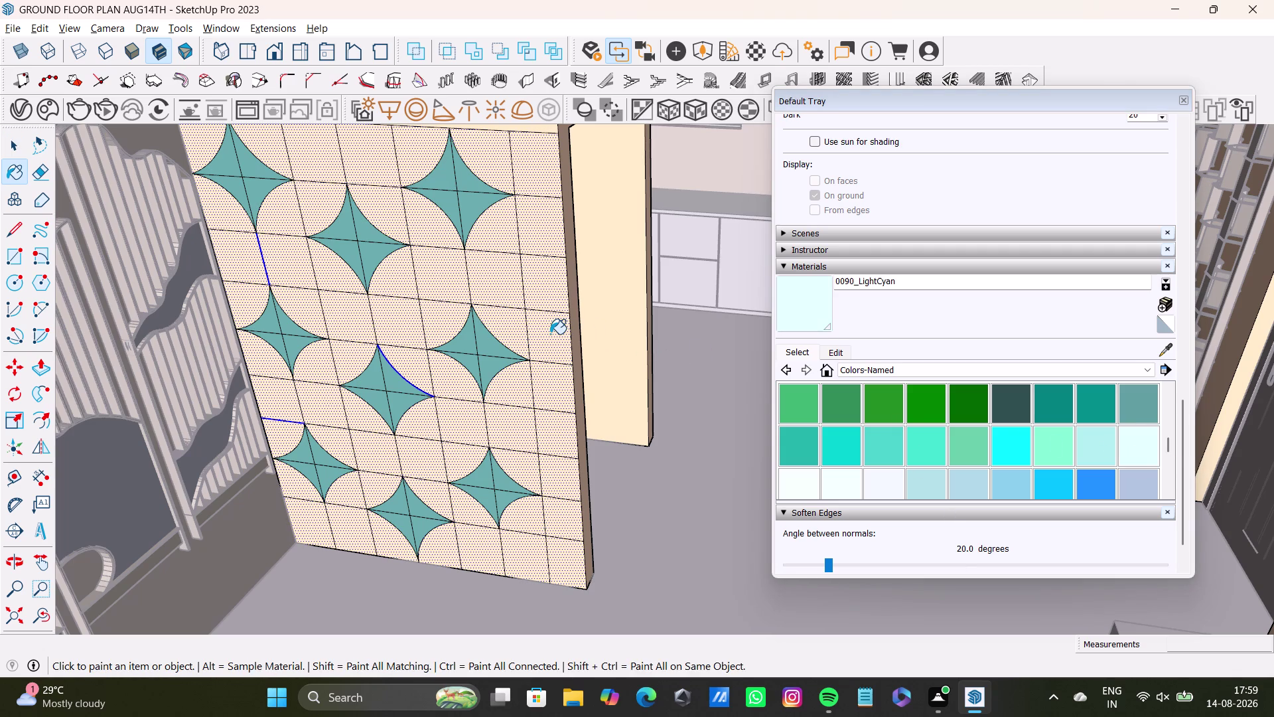
scroll(down, 3)
middle_drag(524, 381, 434, 409)
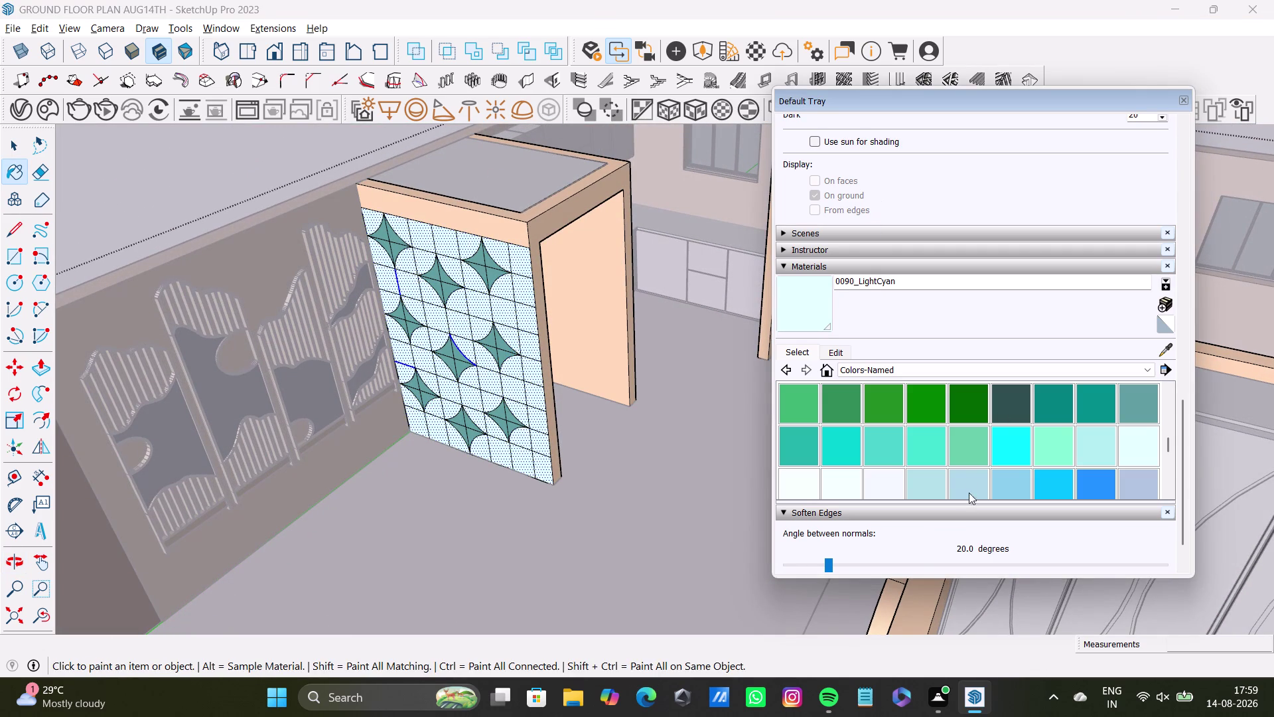
Try AliceBlue on the unit's inner side face, then undo it and clear the selection.
click(880, 481)
click(512, 233)
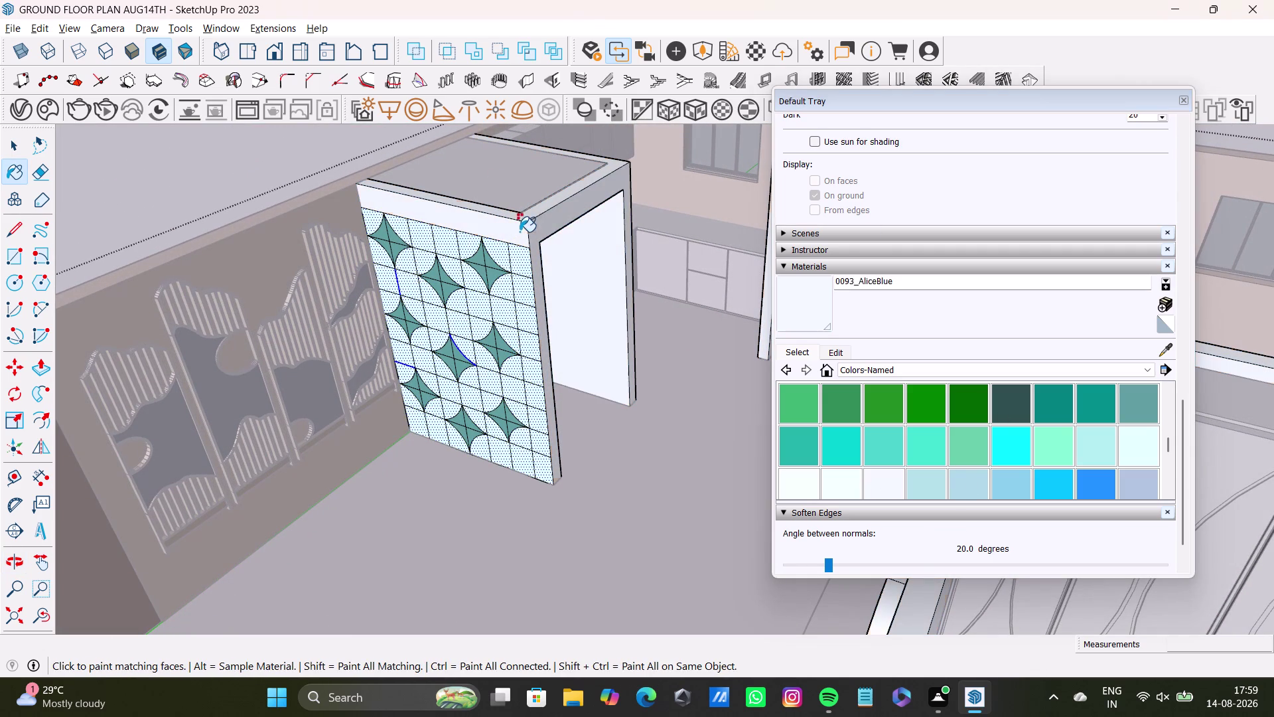
middle_drag(617, 290, 425, 274)
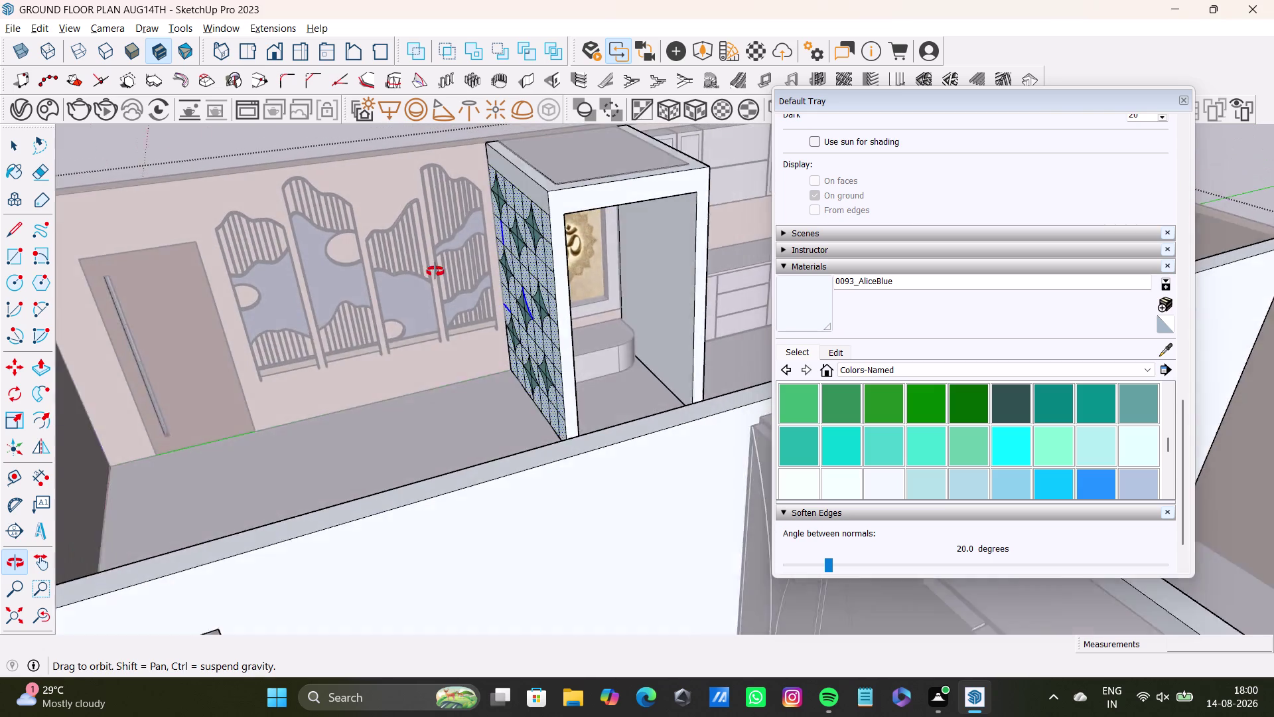
middle_drag(424, 274, 473, 266)
key(ctrl+z)
key(space)
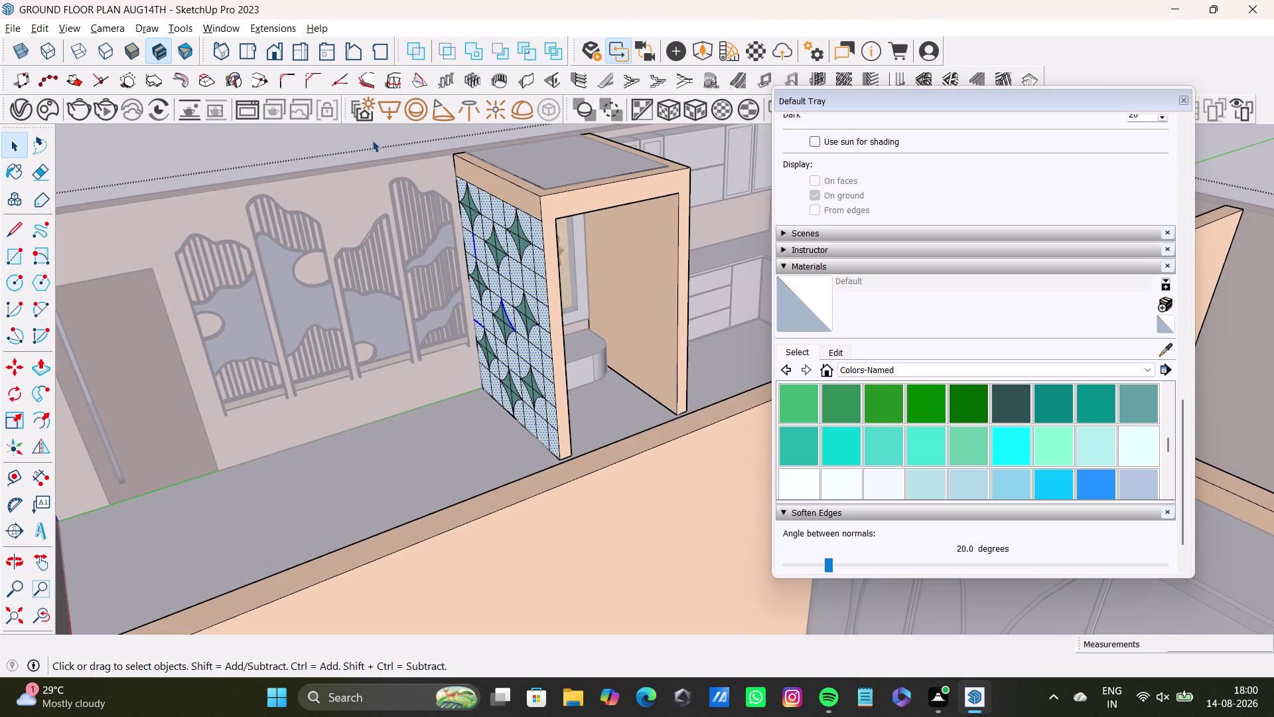
click(372, 136)
Select the unit's frame faces and its inner side wall.
scroll(down, 3)
middle_drag(456, 232, 457, 380)
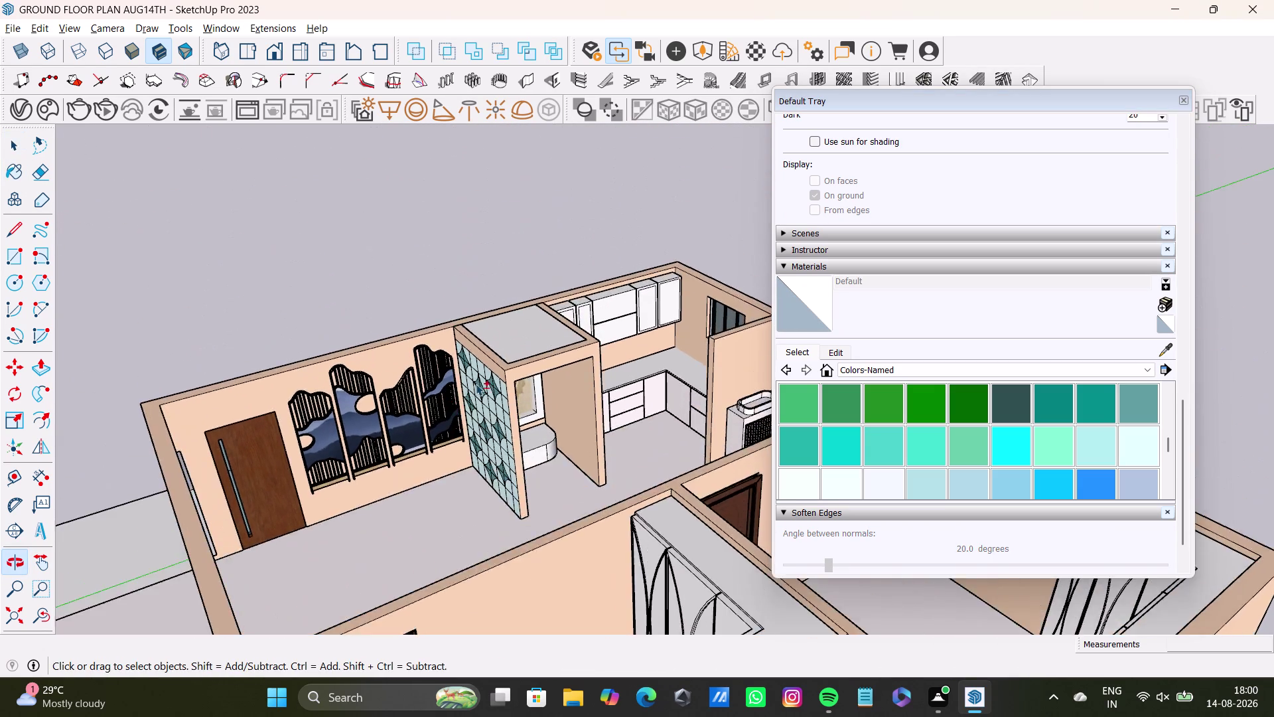
scroll(up, 3)
key(space)
click(526, 358)
double_click(527, 359)
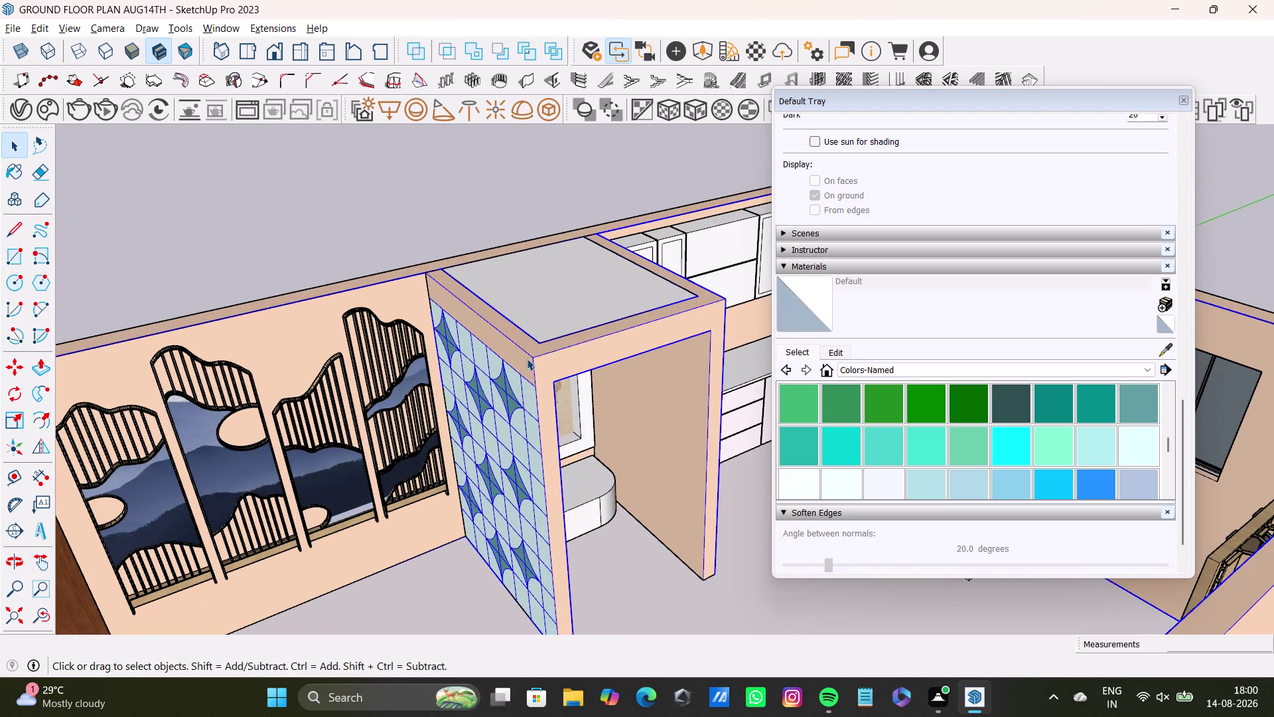
click(526, 358)
click(533, 363)
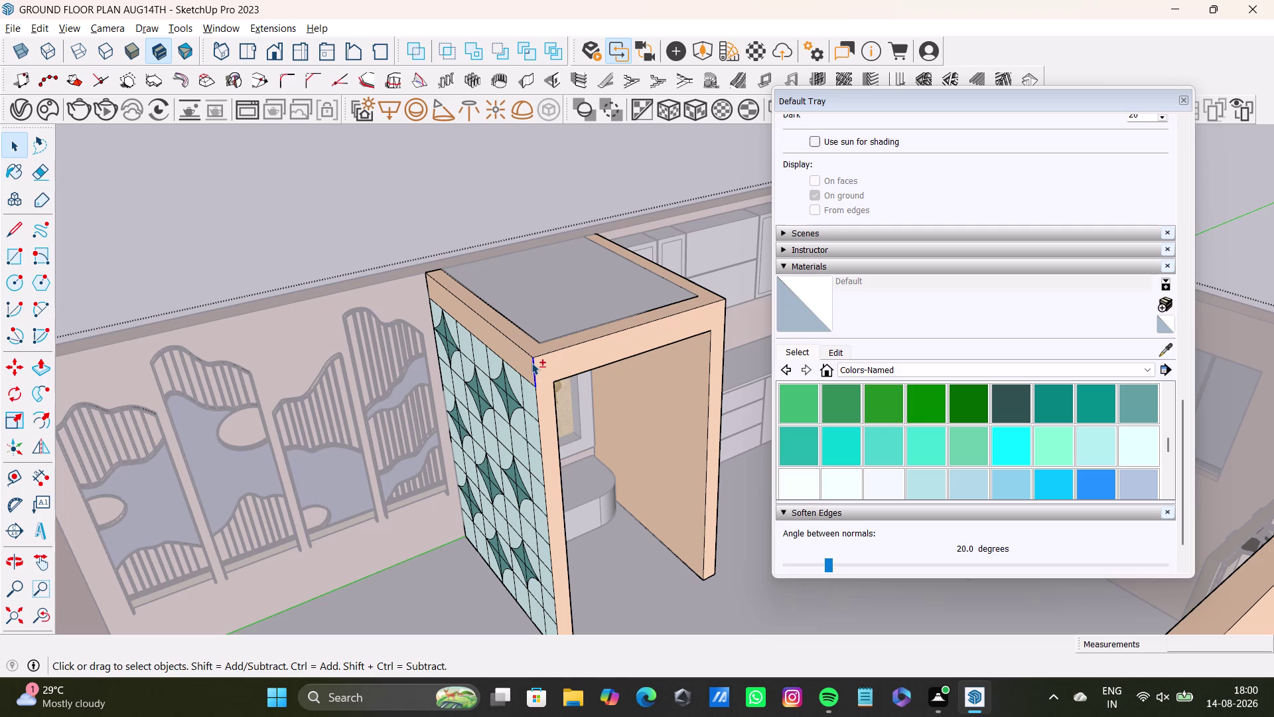
click(524, 364)
click(557, 374)
click(551, 349)
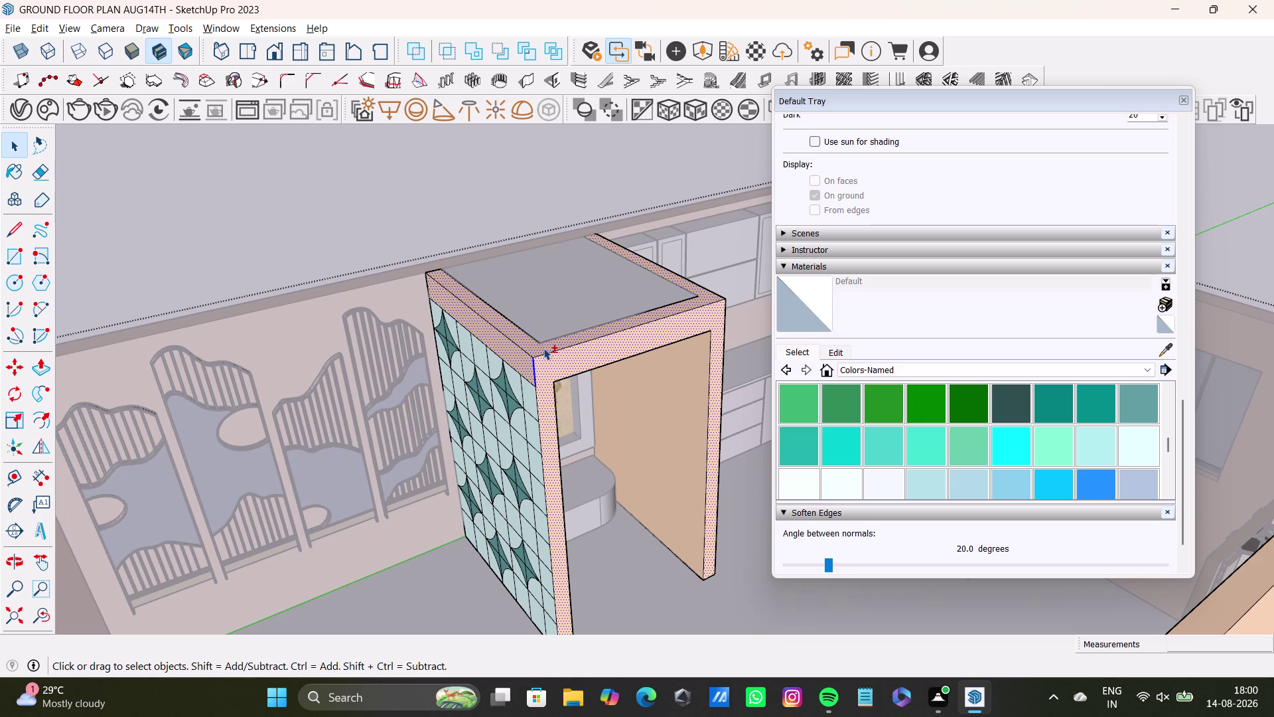
click(692, 395)
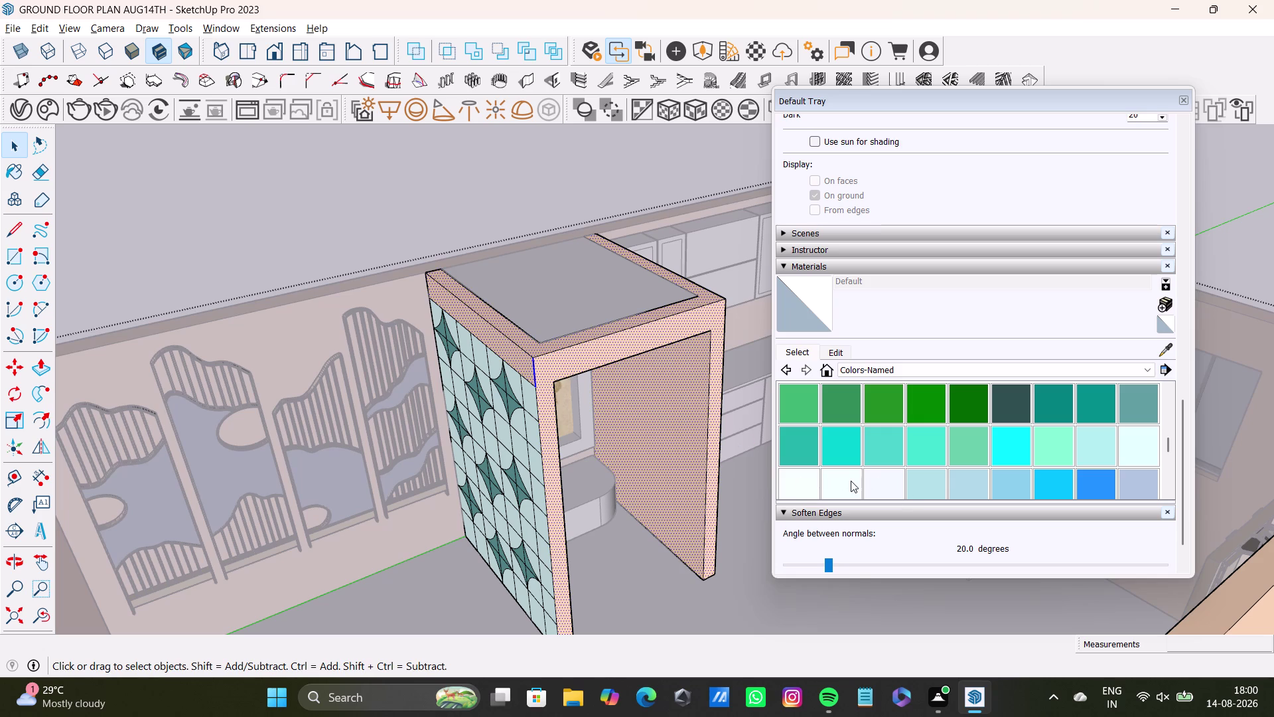
Paint the selected frame faces Azure, switch to AliceBlue, then drag the Default Tray aside.
click(850, 480)
click(590, 363)
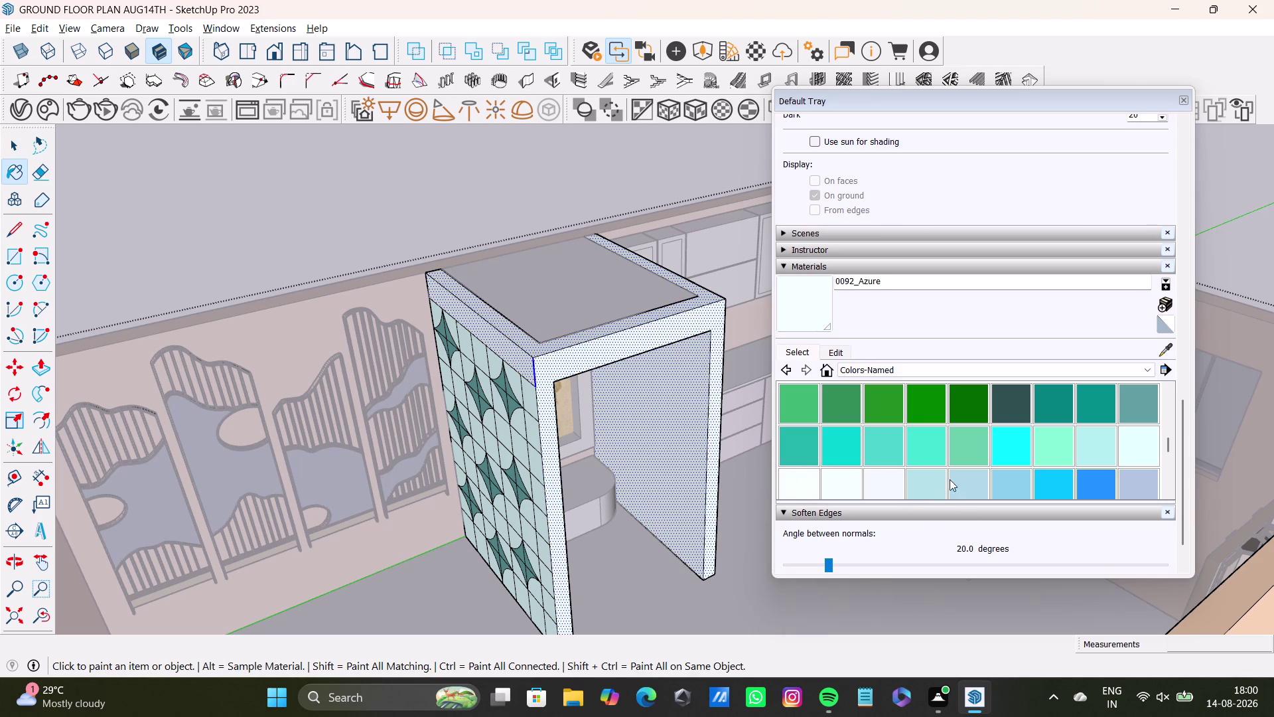
click(878, 483)
click(629, 347)
key(space)
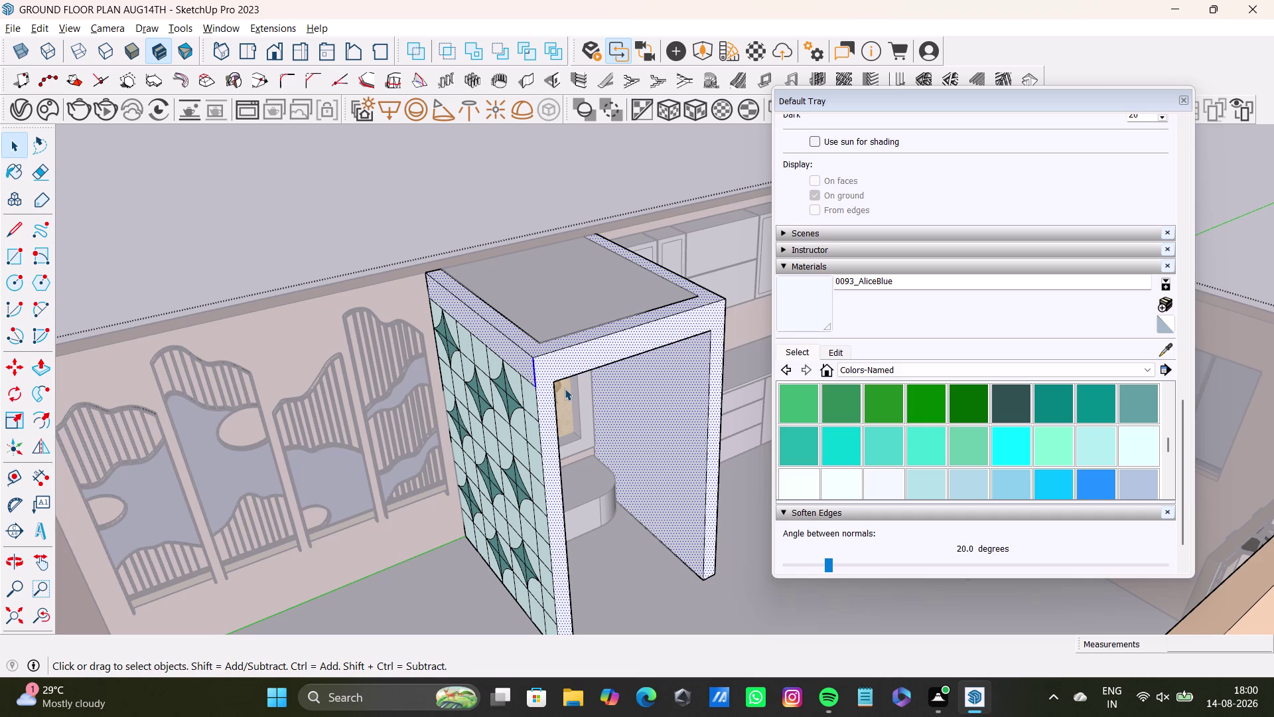
drag(845, 96, 940, 603)
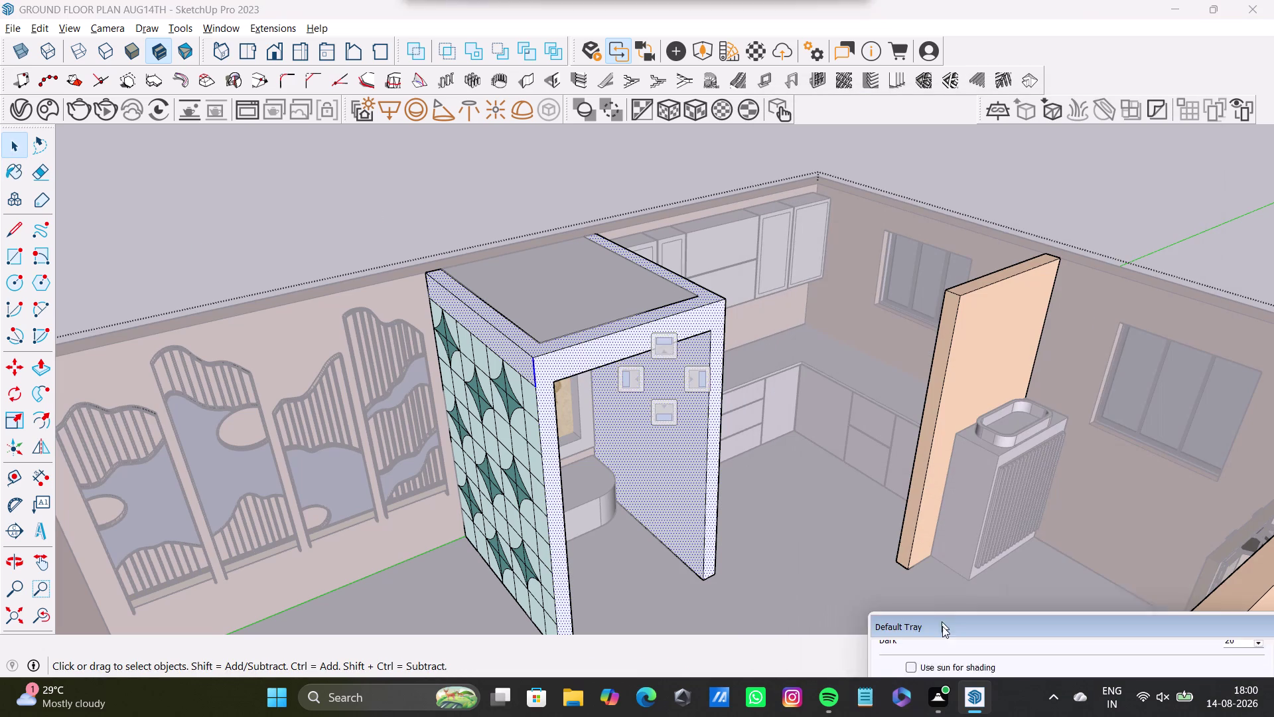
Move the Materials tray aside and orbit around the partition unit and room.
drag(940, 603, 940, 632)
click(382, 225)
key(space)
middle_drag(668, 416, 465, 628)
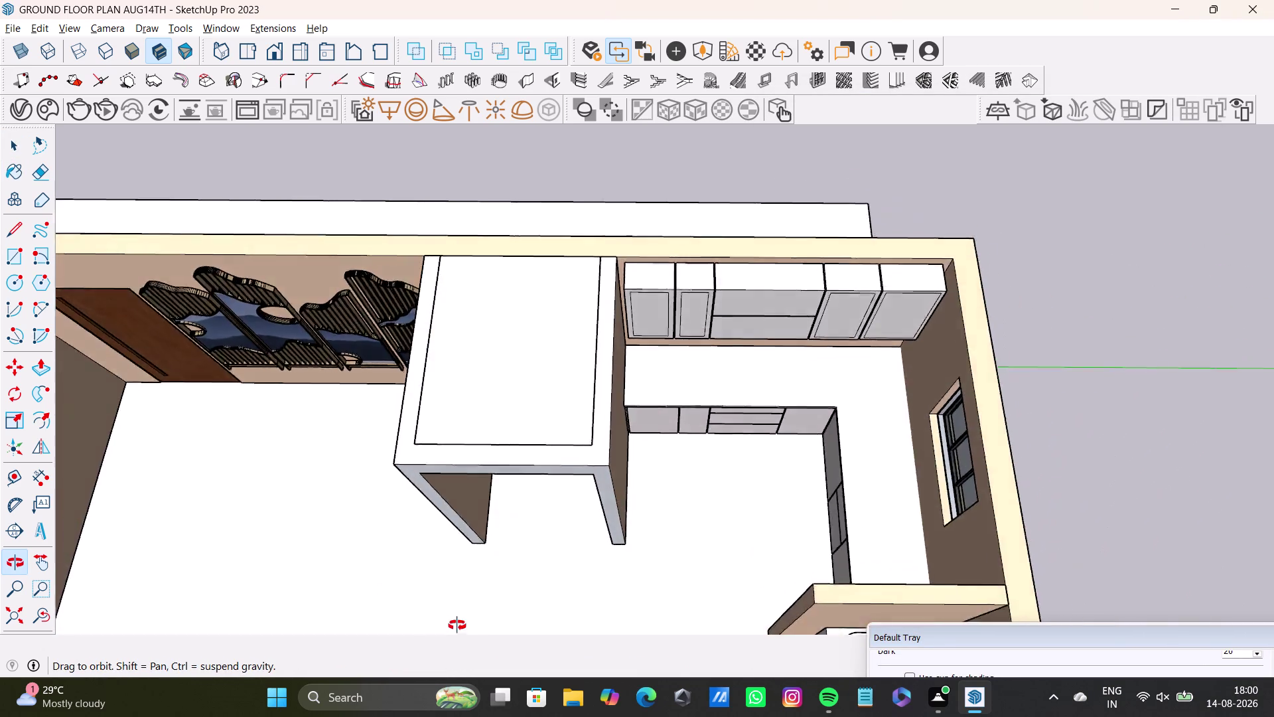
middle_drag(465, 628, 559, 396)
scroll(up, 3)
middle_drag(562, 432, 613, 403)
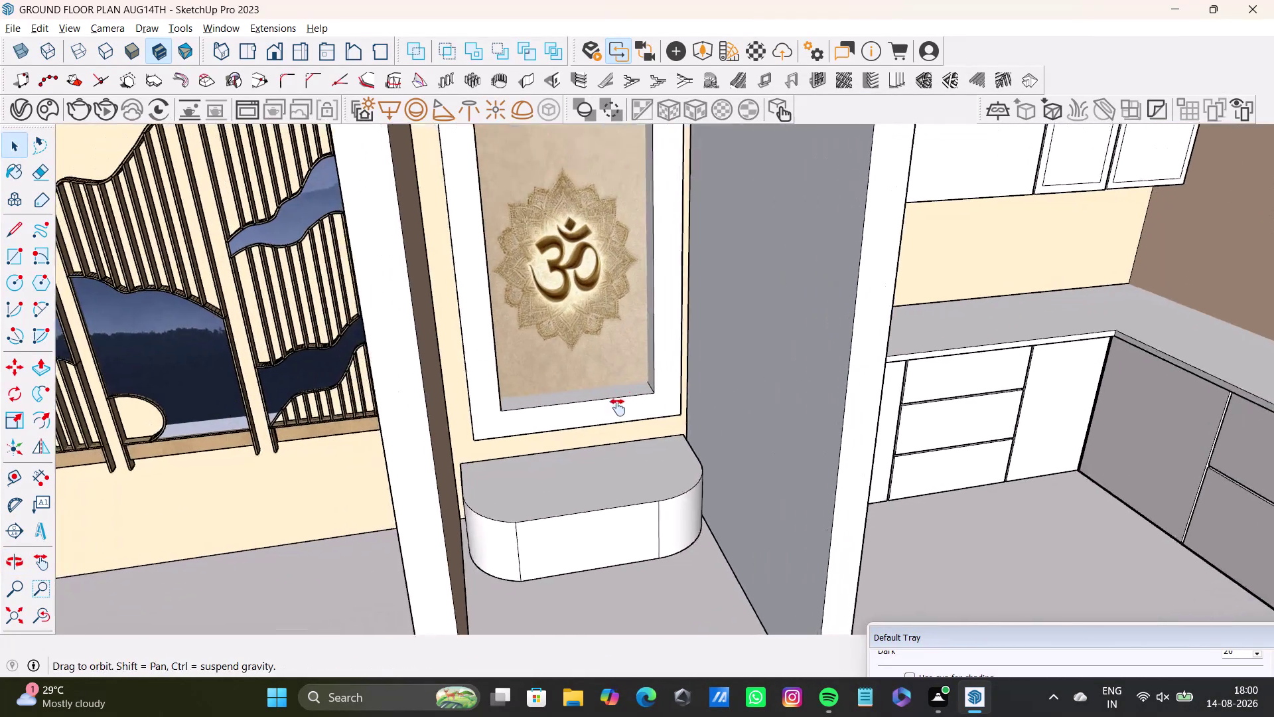
middle_drag(613, 403, 622, 451)
middle_drag(619, 456, 613, 493)
scroll(down, 3)
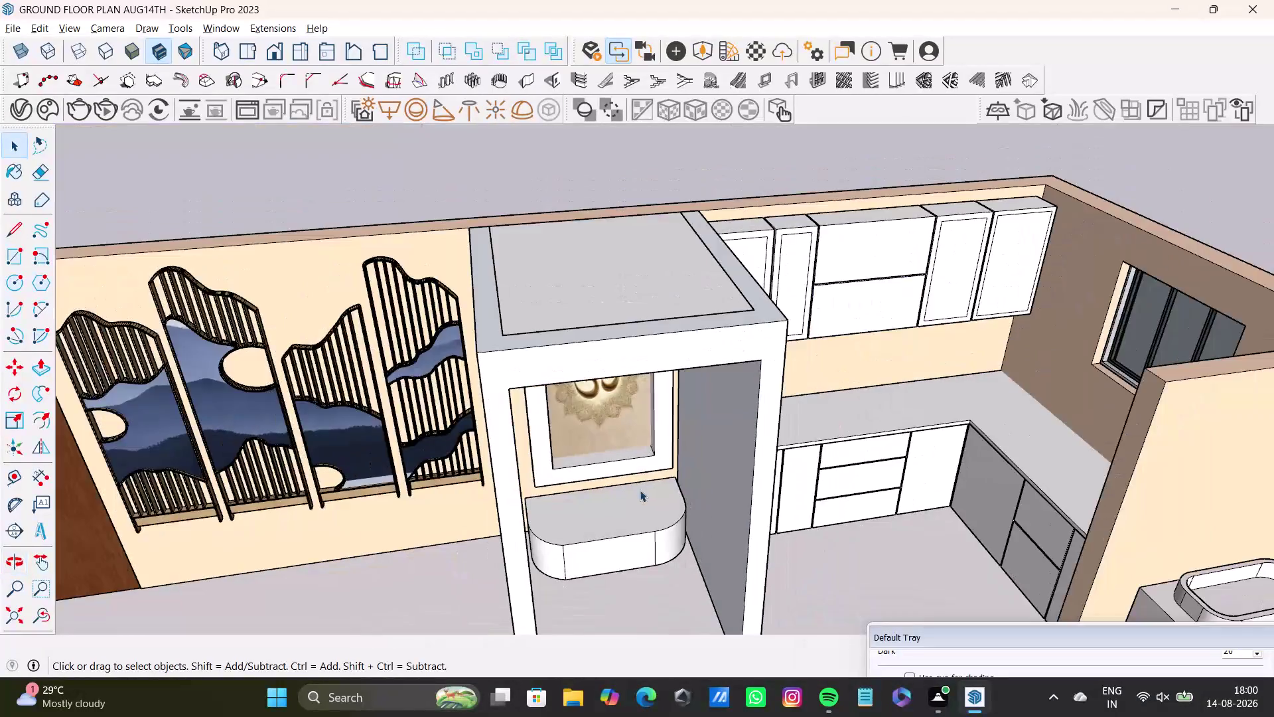
scroll(down, 3)
middle_drag(639, 489, 976, 390)
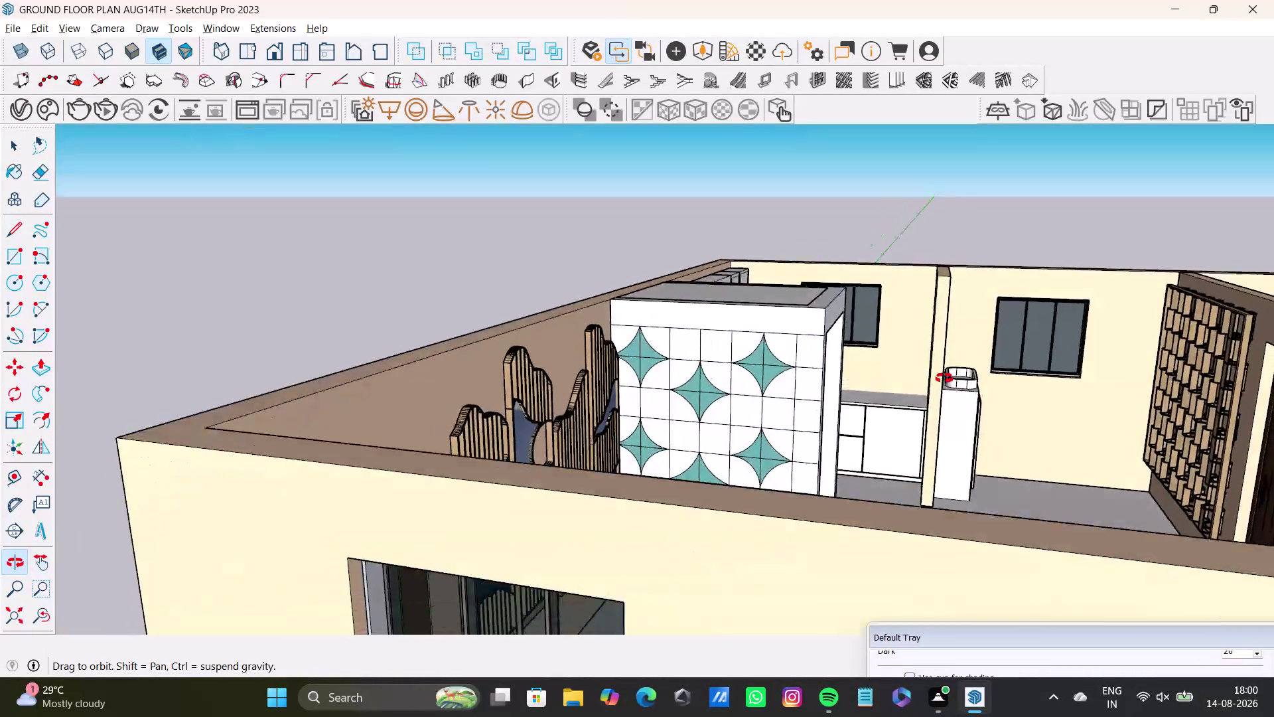
middle_drag(976, 390, 541, 501)
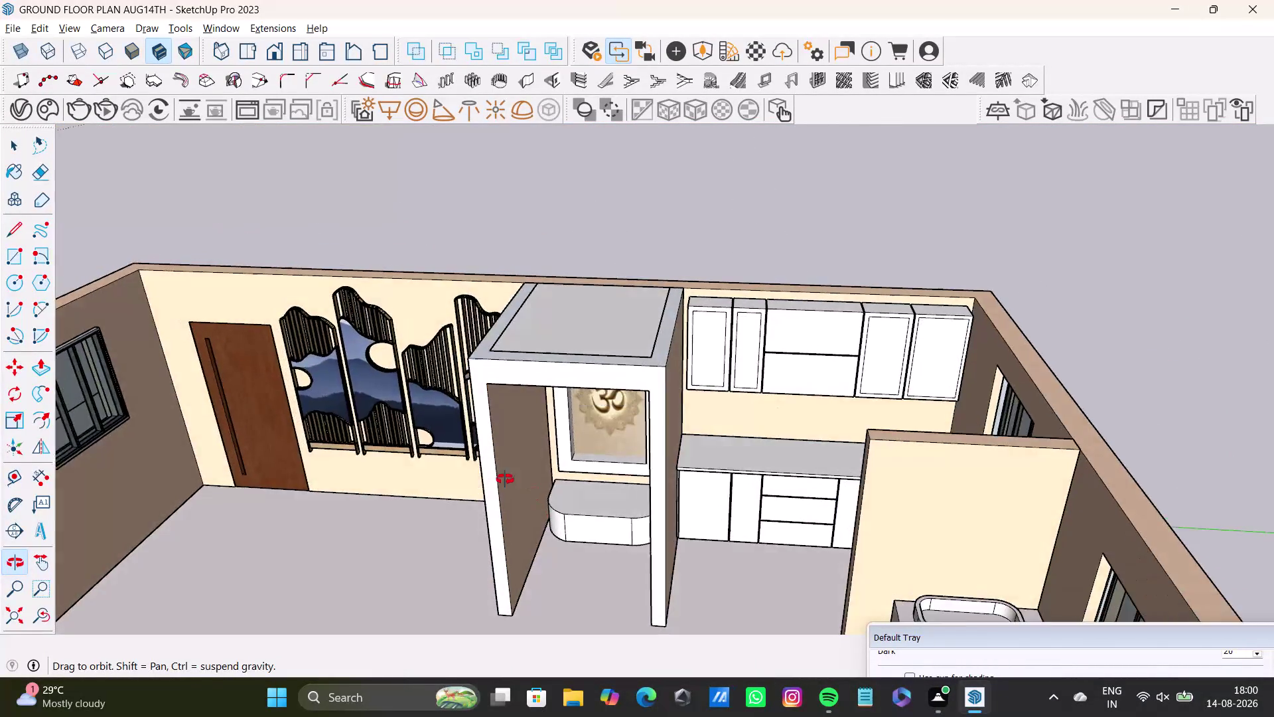
middle_drag(541, 500, 467, 469)
Select both inner side walls of the unit and bring the Materials tray back.
click(482, 444)
double_click(505, 451)
double_click(511, 458)
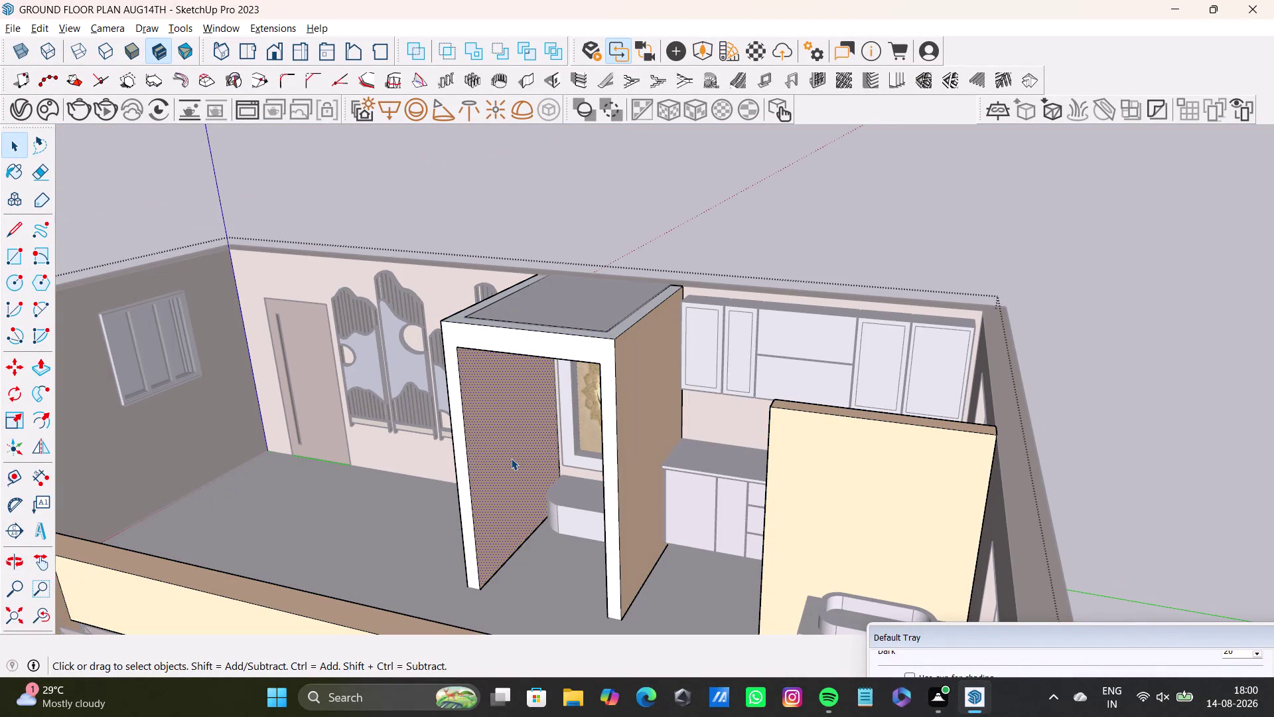
click(649, 389)
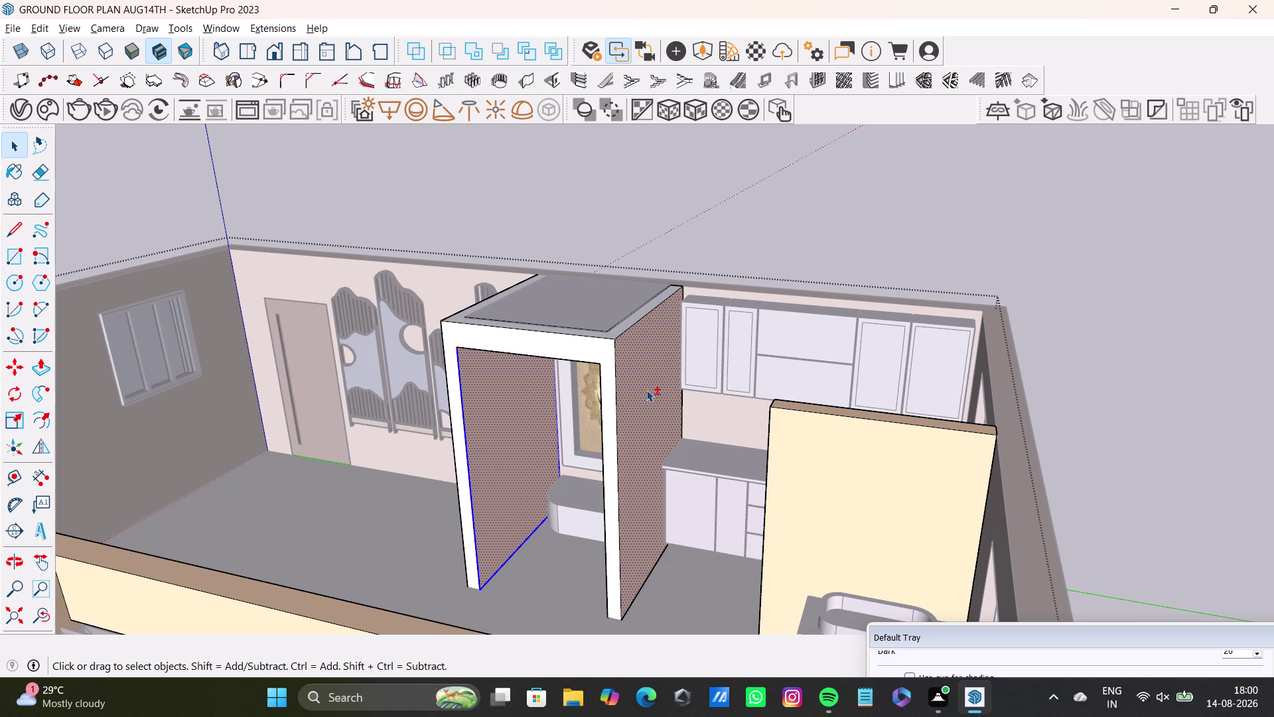
scroll(down, 3)
middle_drag(486, 493, 490, 390)
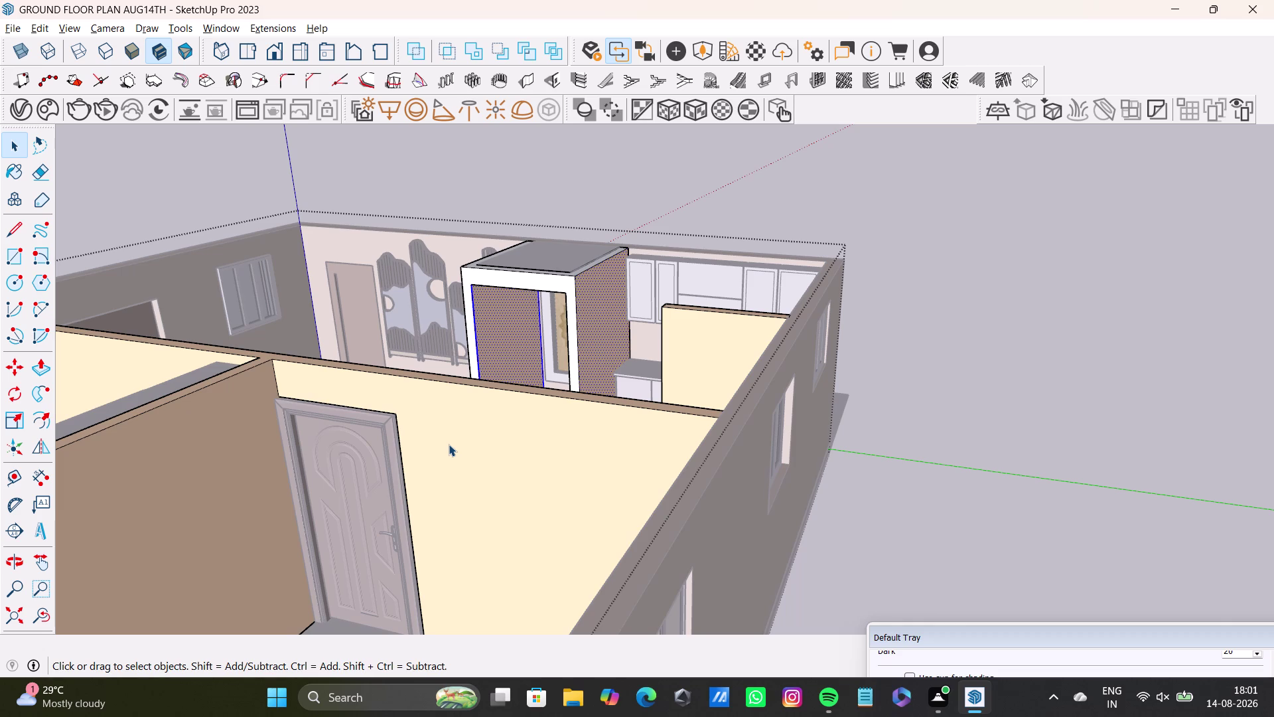
drag(992, 639, 984, 621)
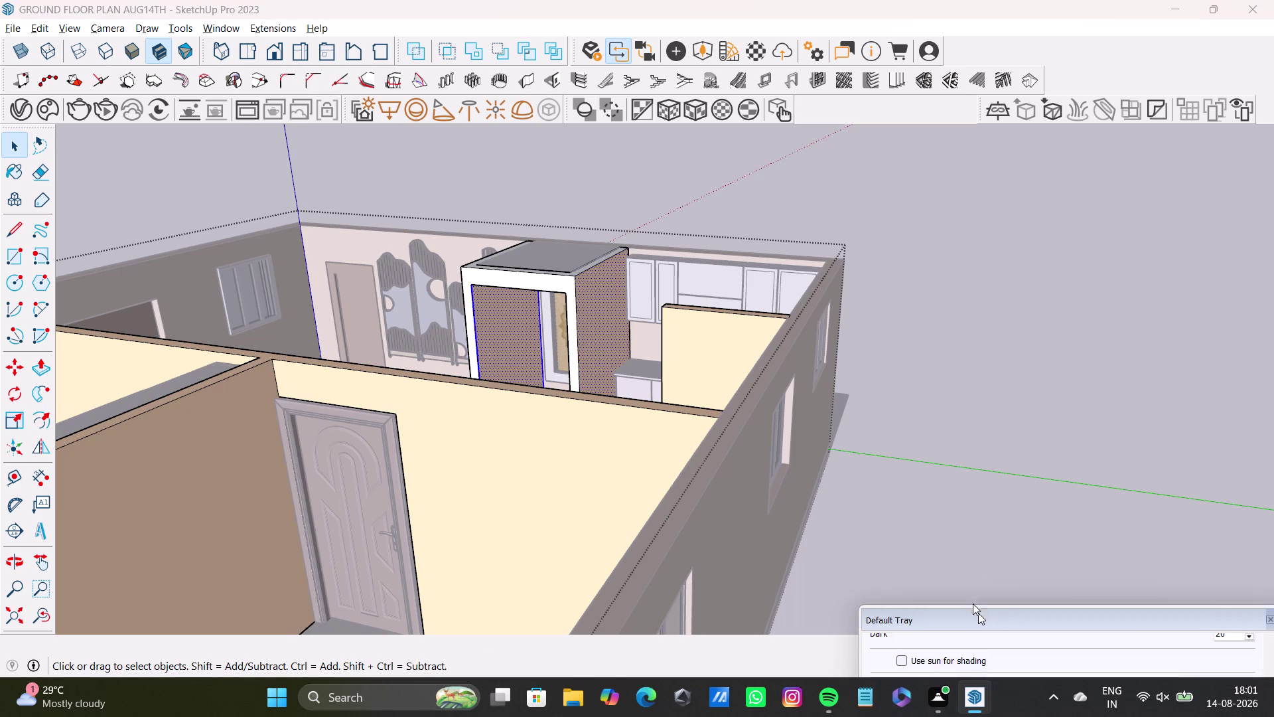
drag(984, 621, 900, 155)
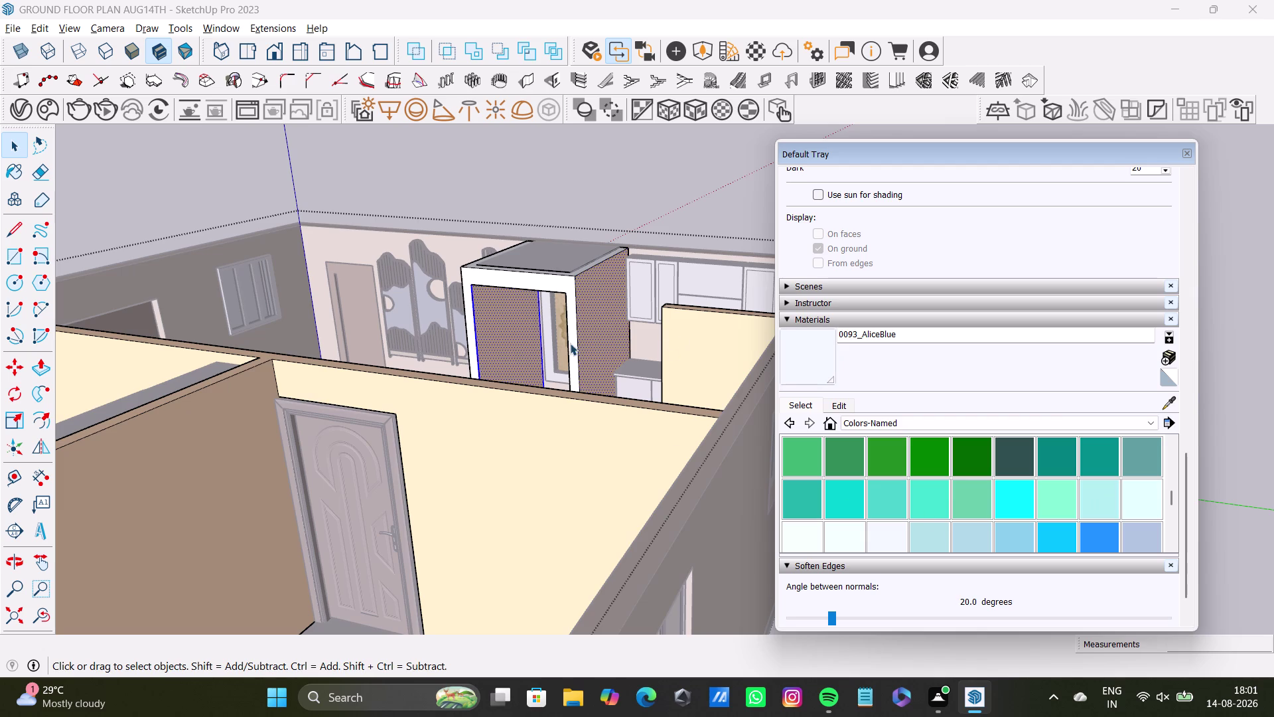
Orbit toward the niche unit and sample Alice Blue from a face.
middle_drag(570, 343, 616, 342)
middle_drag(582, 339, 558, 440)
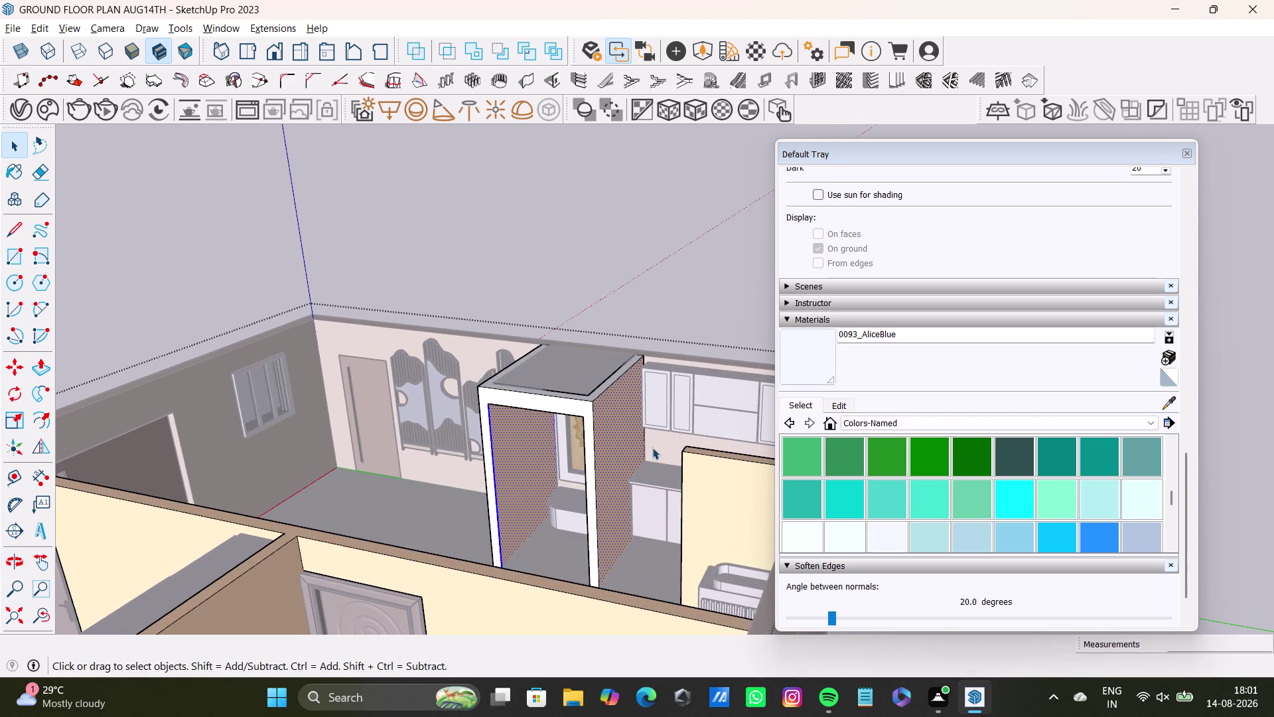
click(1178, 402)
click(622, 415)
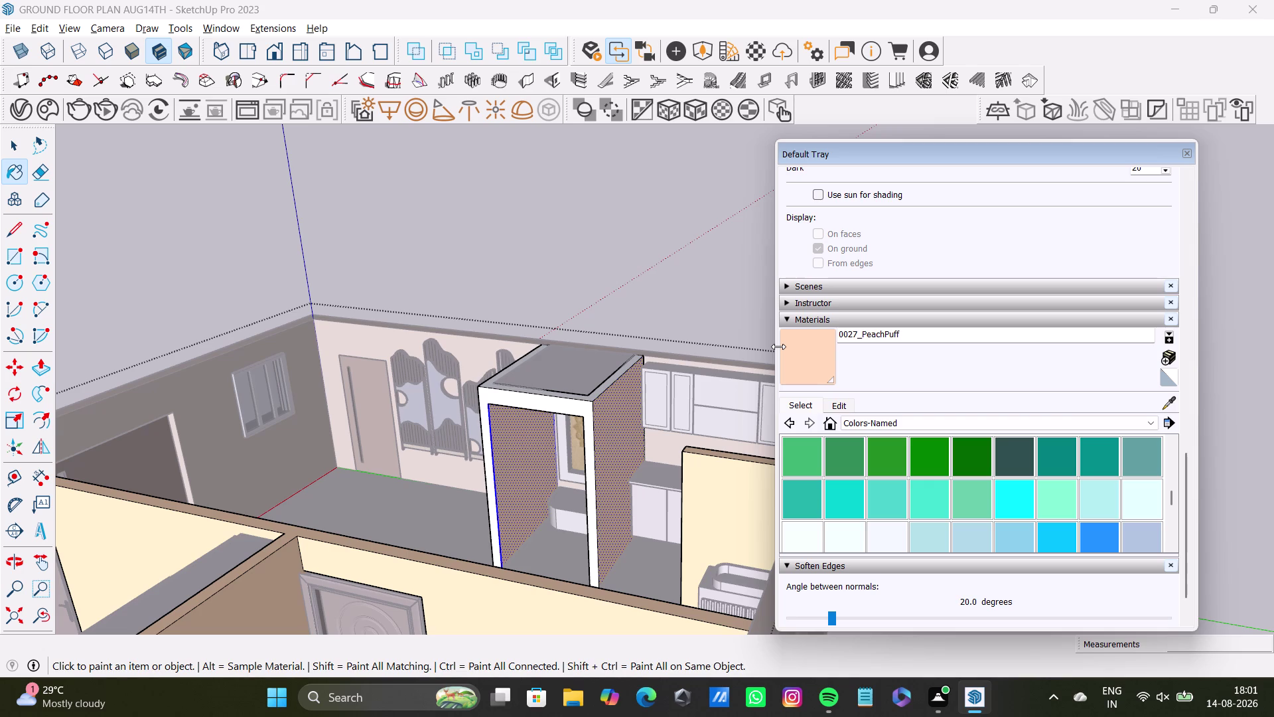
key(space)
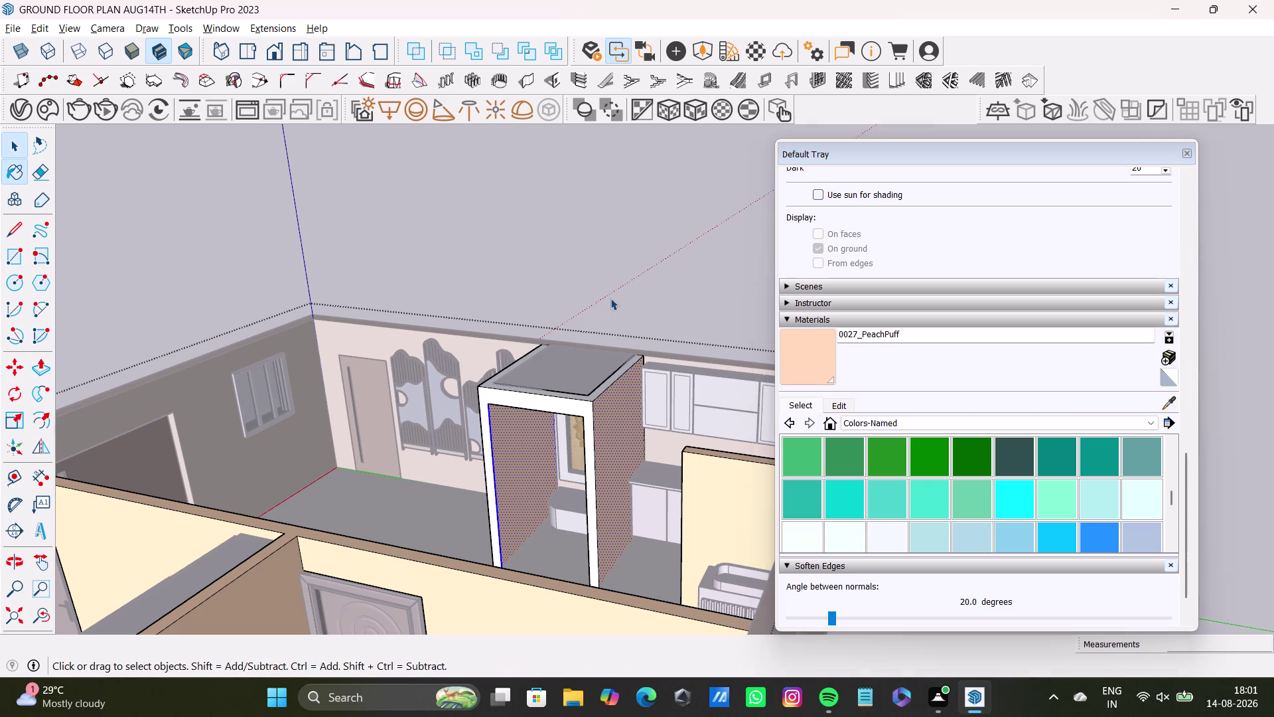
click(612, 295)
middle_drag(611, 437, 902, 463)
scroll(up, 3)
middle_drag(590, 458, 390, 404)
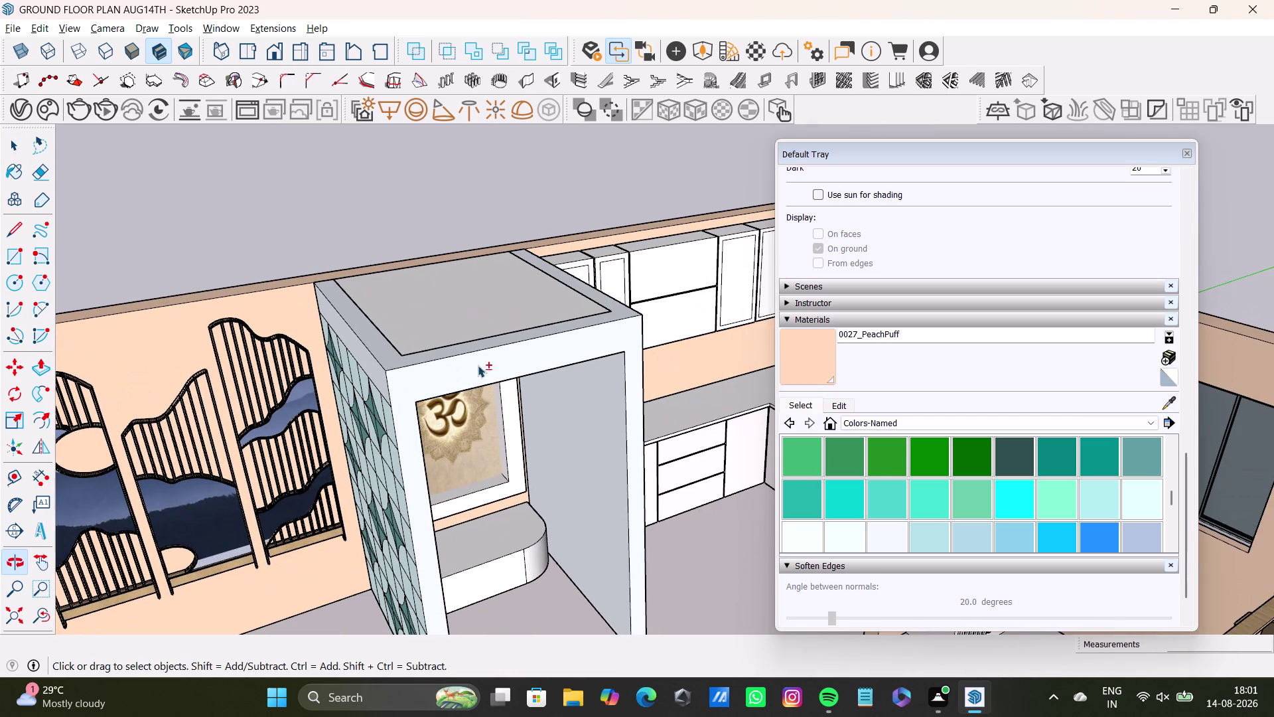
click(1174, 402)
click(633, 387)
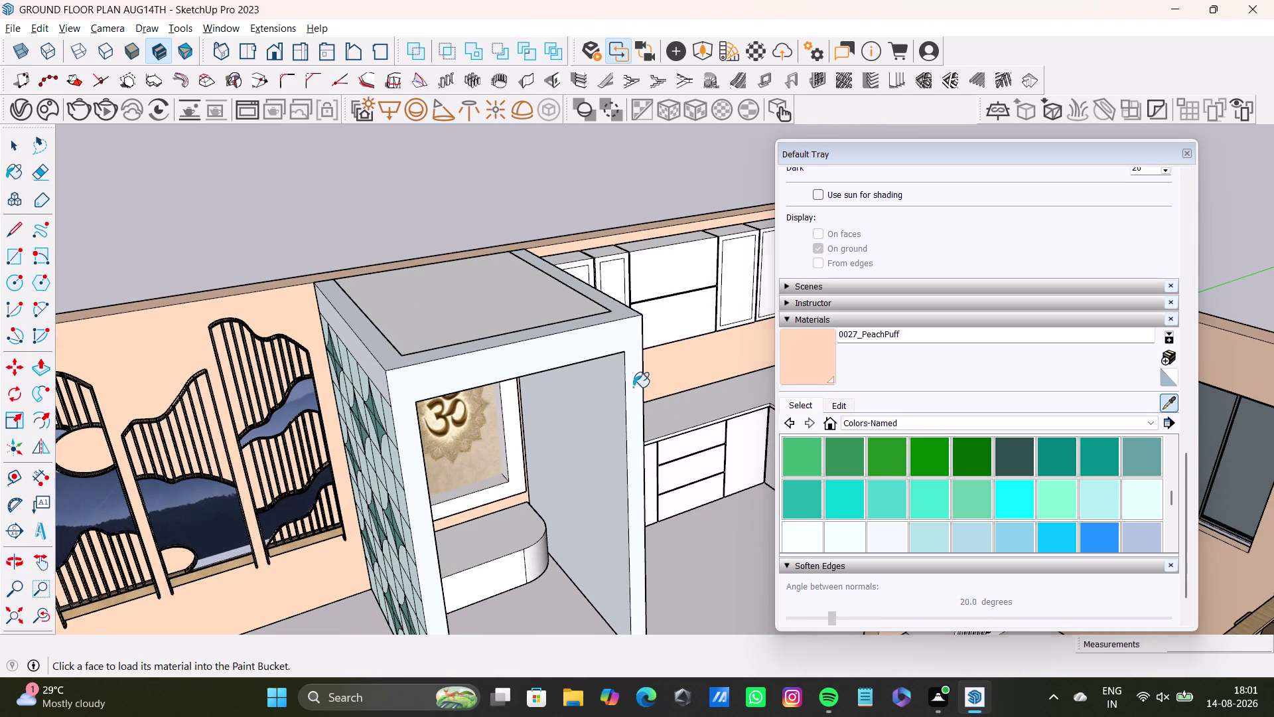
Orbit around the niche unit to face its opening.
middle_drag(839, 483, 661, 503)
middle_drag(678, 499, 440, 515)
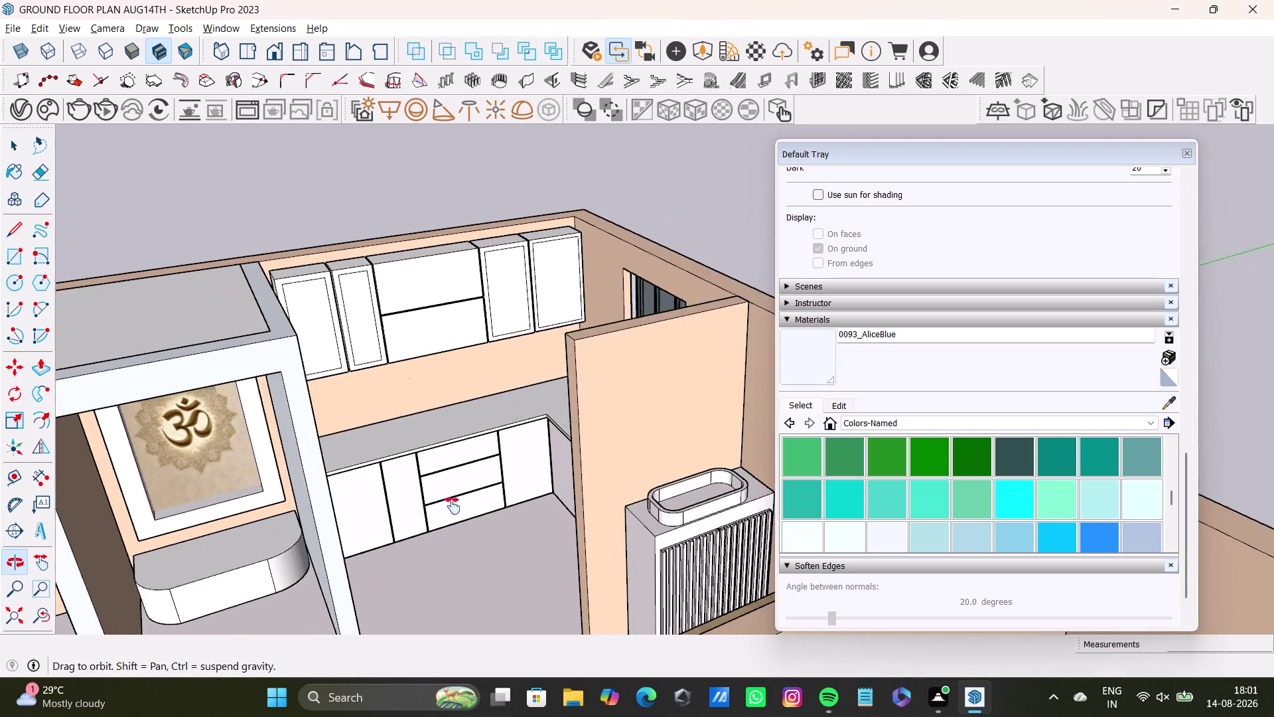
middle_drag(440, 514, 744, 480)
middle_drag(712, 523, 511, 522)
middle_drag(573, 446, 636, 523)
middle_drag(635, 523, 568, 435)
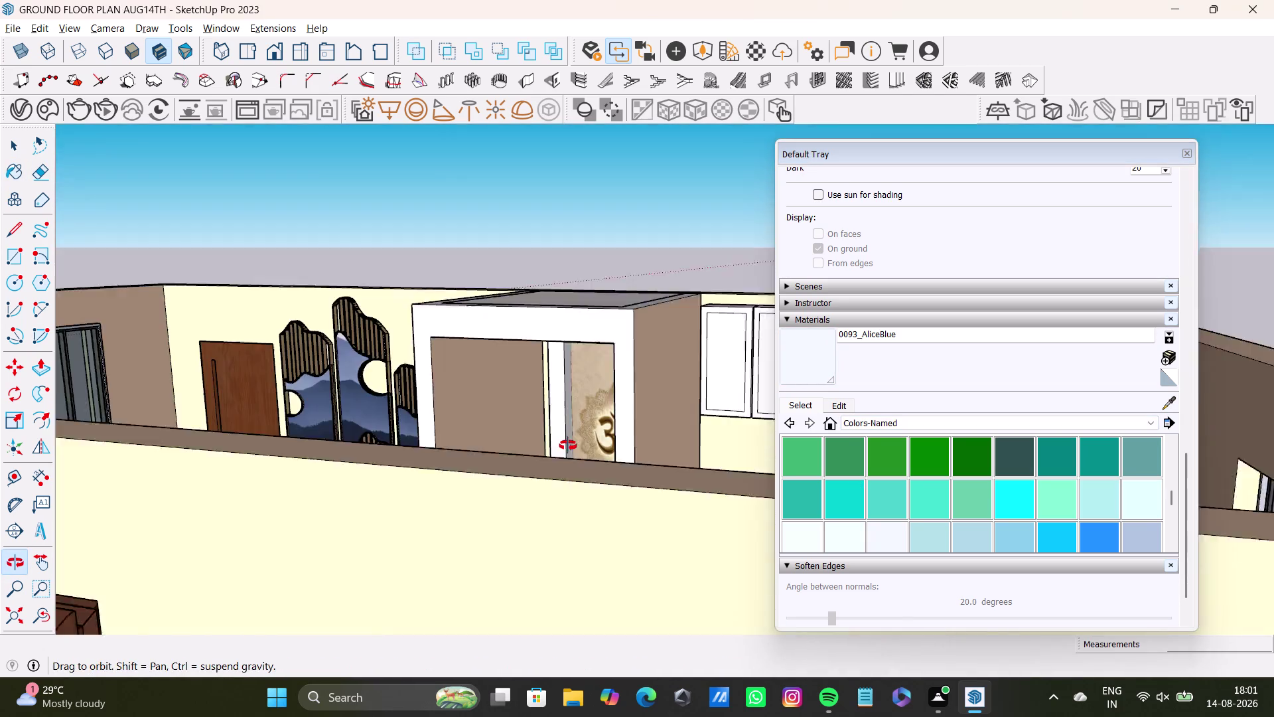
middle_drag(568, 435, 568, 474)
scroll(up, 3)
middle_drag(505, 467, 497, 392)
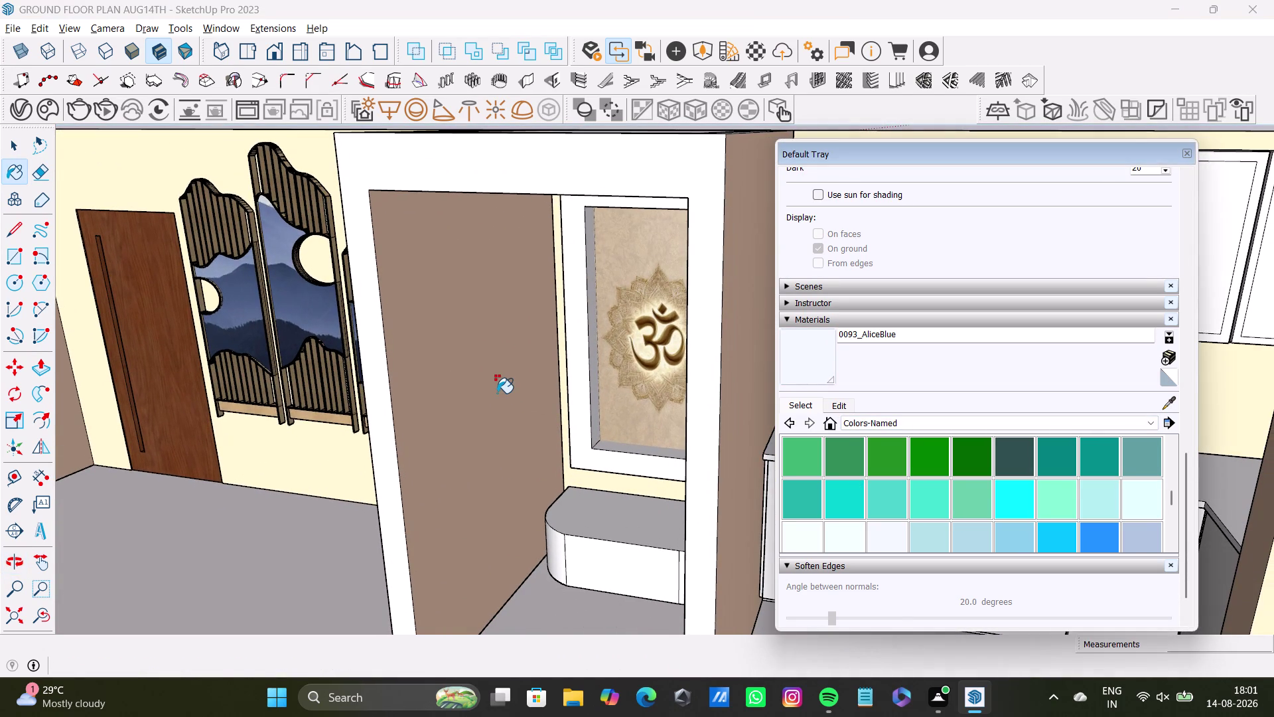
click(487, 382)
scroll(down, 3)
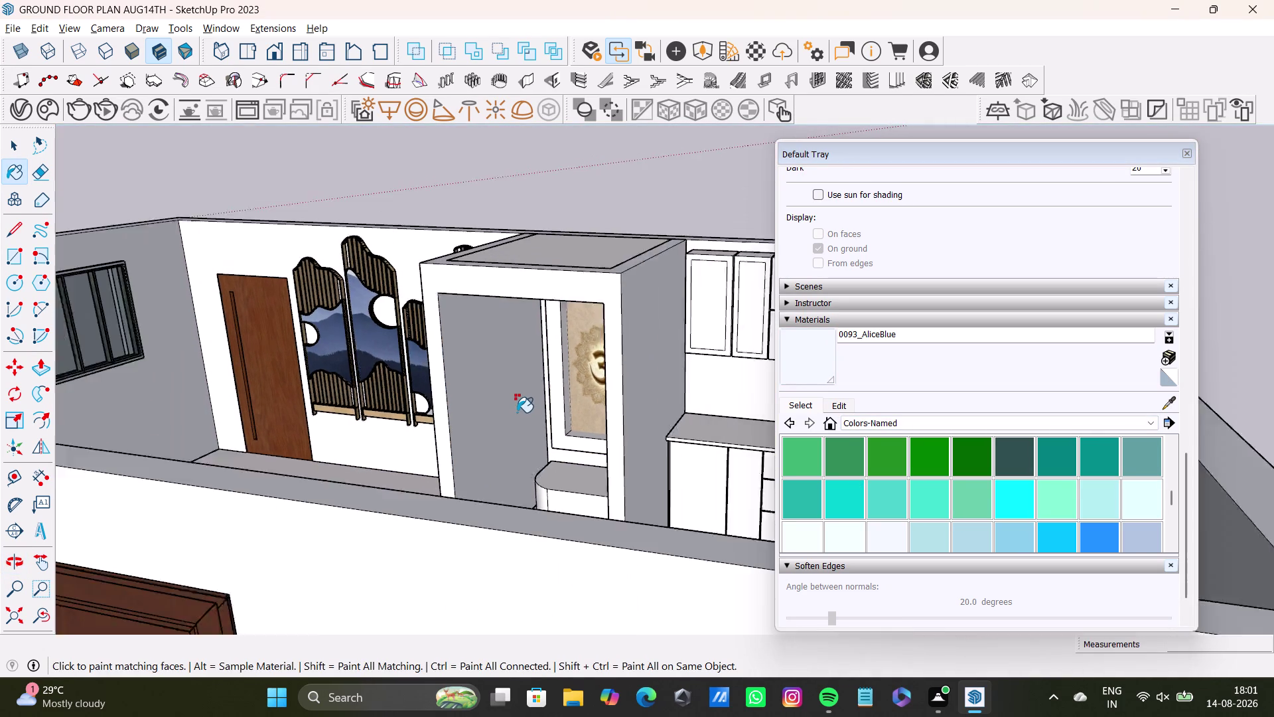
scroll(down, 3)
middle_drag(516, 412, 723, 489)
scroll(down, 3)
Enter the room group and select the niche's two tall side panels.
key(ctrl+z)
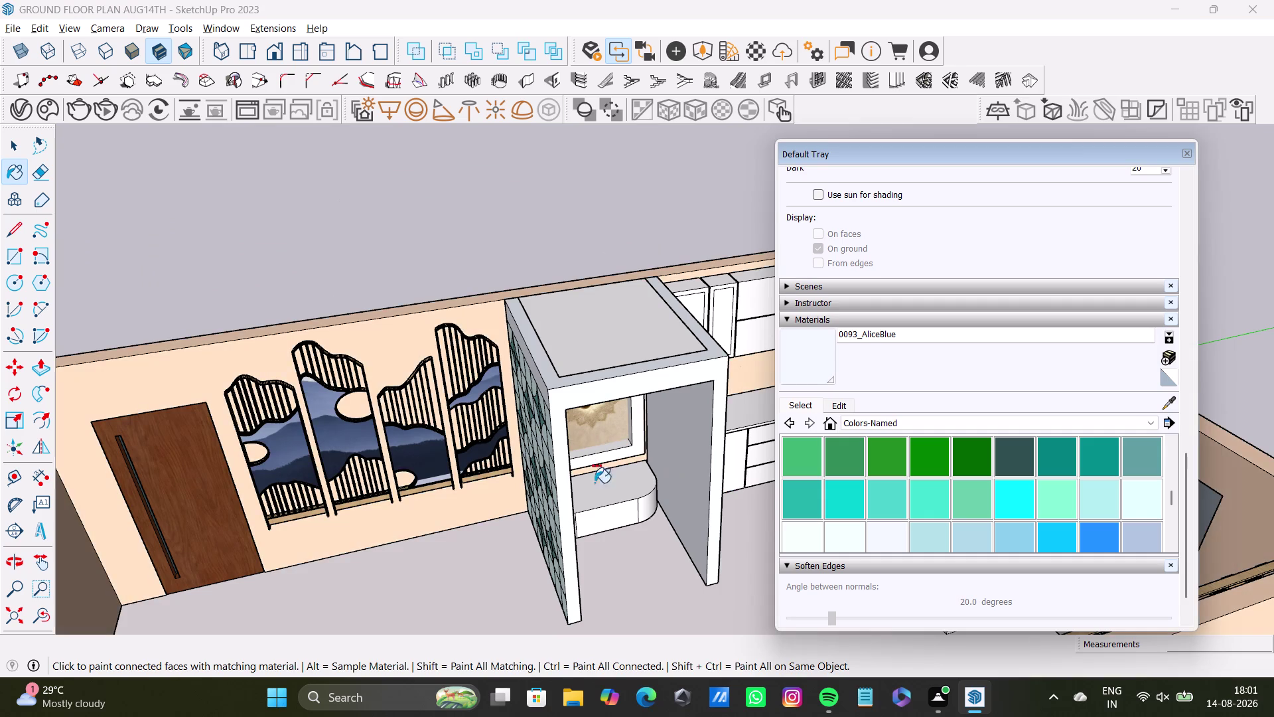
middle_drag(594, 483, 395, 455)
key(space)
click(497, 409)
double_click(511, 410)
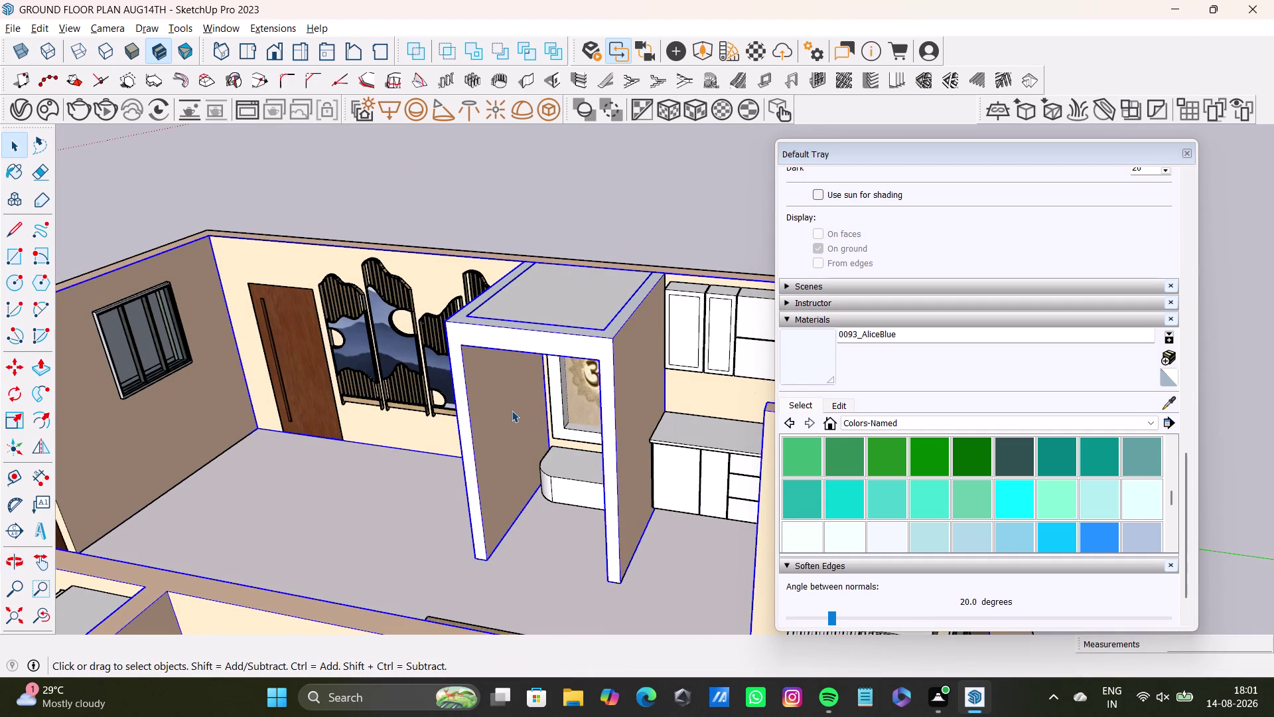
click(512, 410)
click(512, 410)
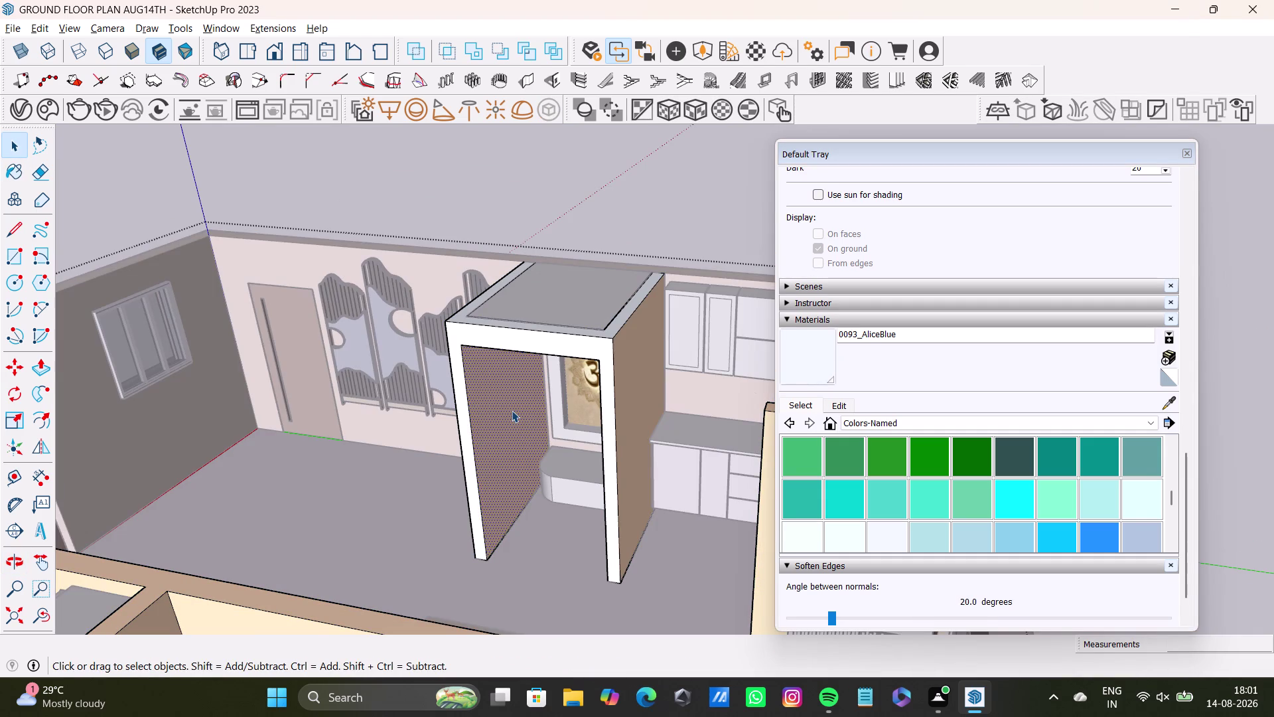
click(633, 376)
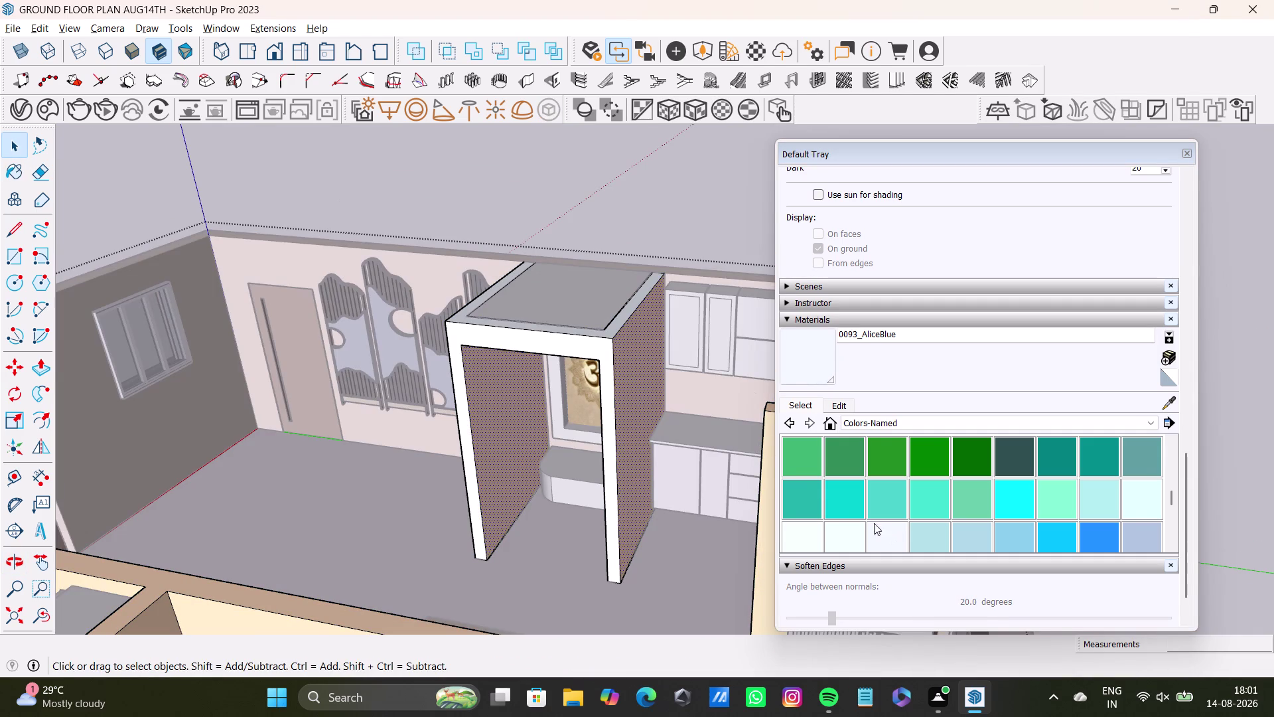
drag(816, 360, 799, 366)
click(505, 400)
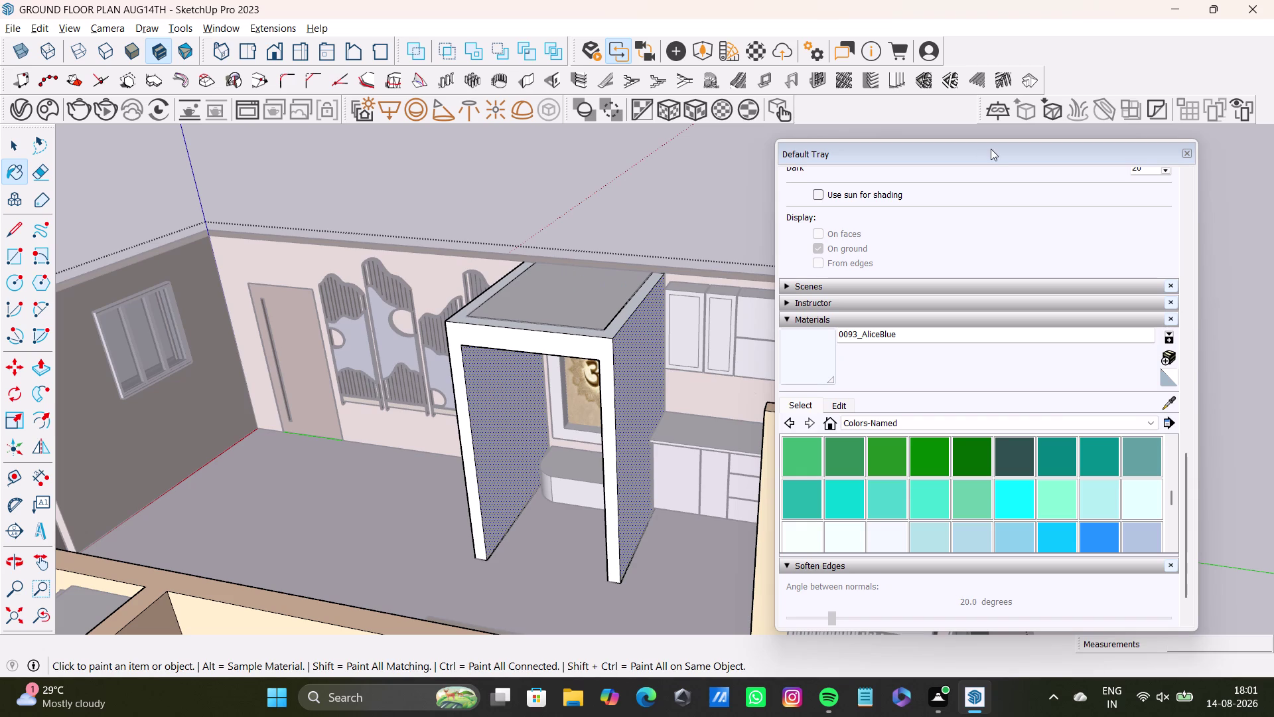
Move the materials tray down and zoom in on the framed Om picture.
drag(990, 149, 1212, 504)
key(space)
click(1119, 345)
scroll(down, 3)
middle_drag(495, 536, 727, 497)
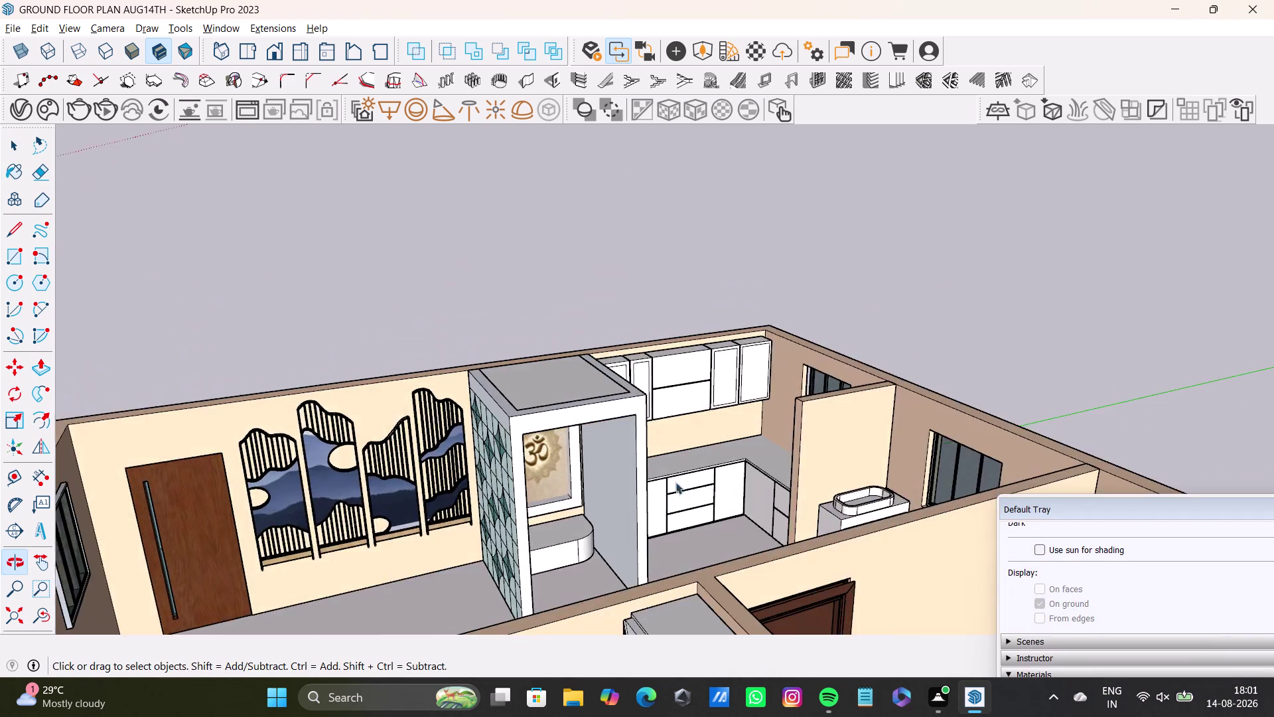
scroll(up, 3)
middle_drag(594, 546, 525, 536)
scroll(up, 3)
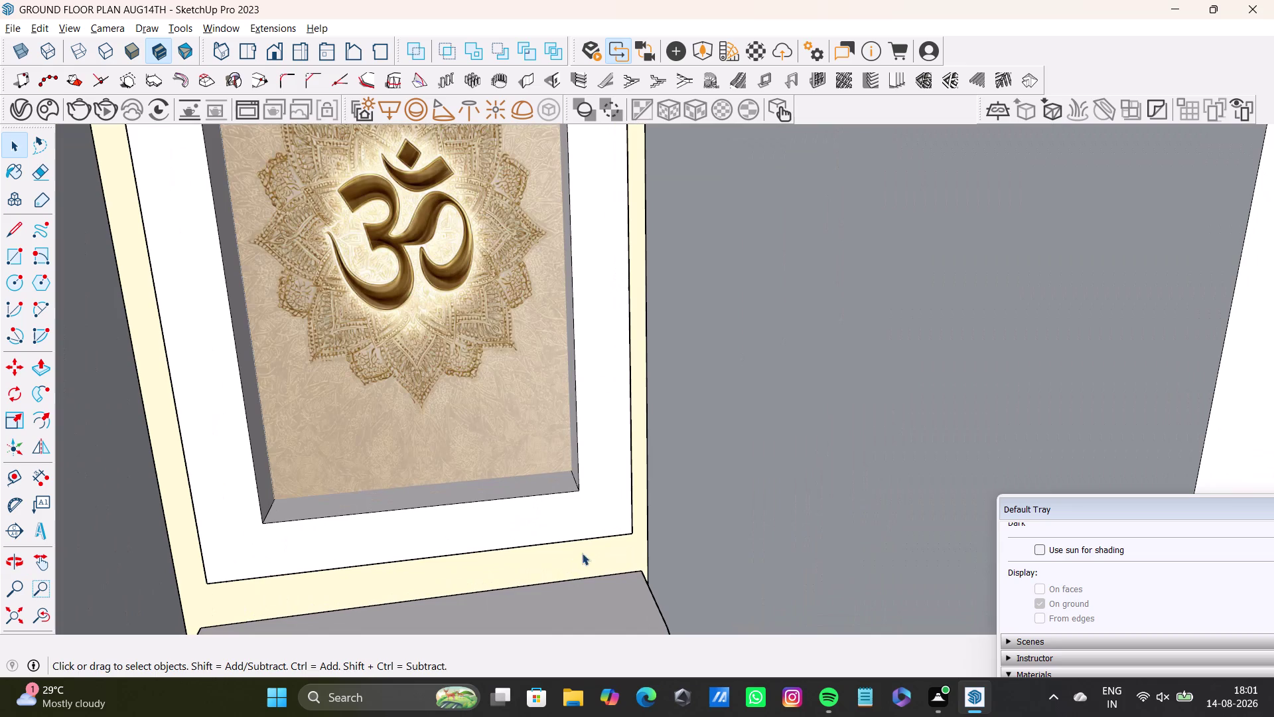
Bring the tray back partway and select the Om picture's cream frame.
drag(1076, 514, 887, 282)
click(835, 481)
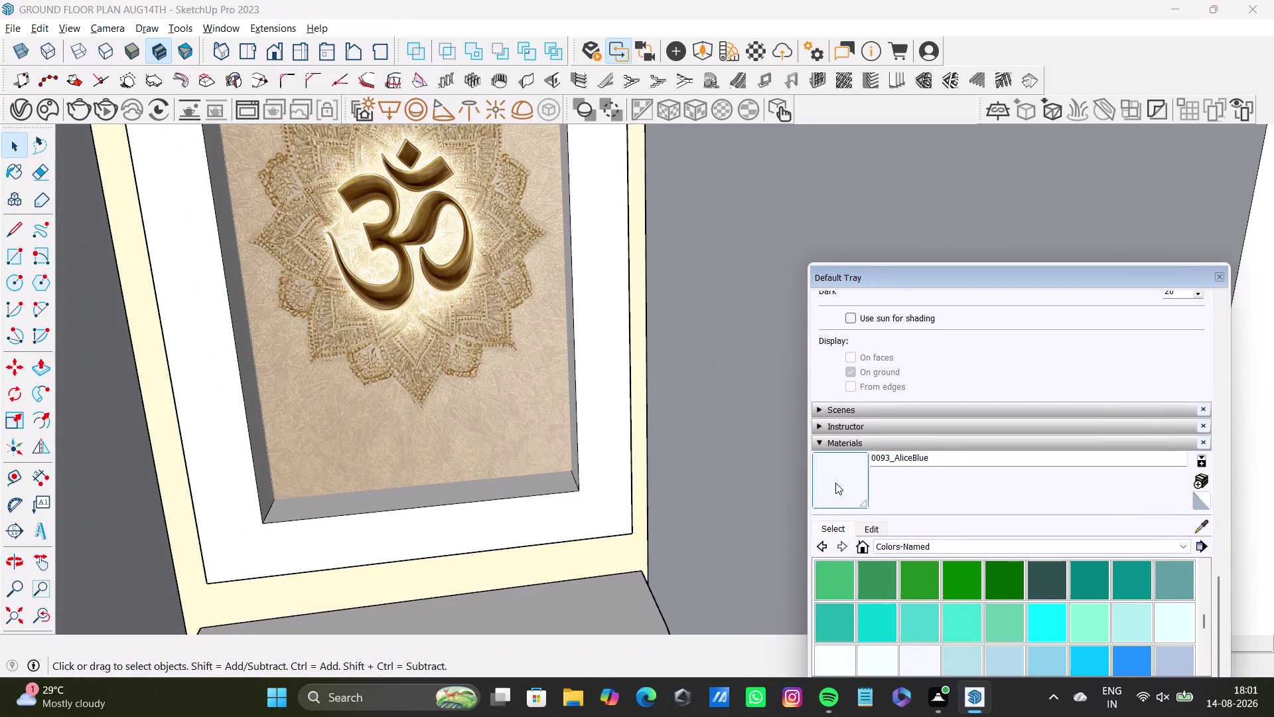
click(630, 549)
scroll(down, 3)
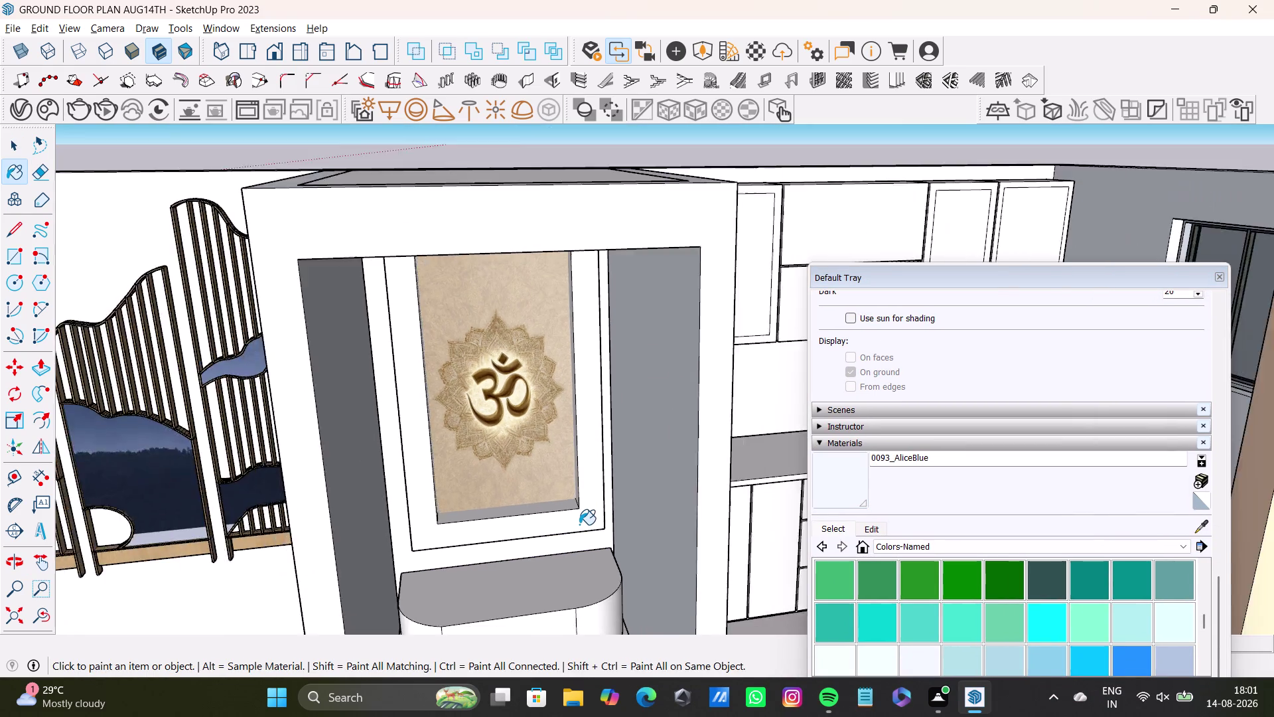
scroll(down, 3)
key(ctrl+z)
scroll(up, 3)
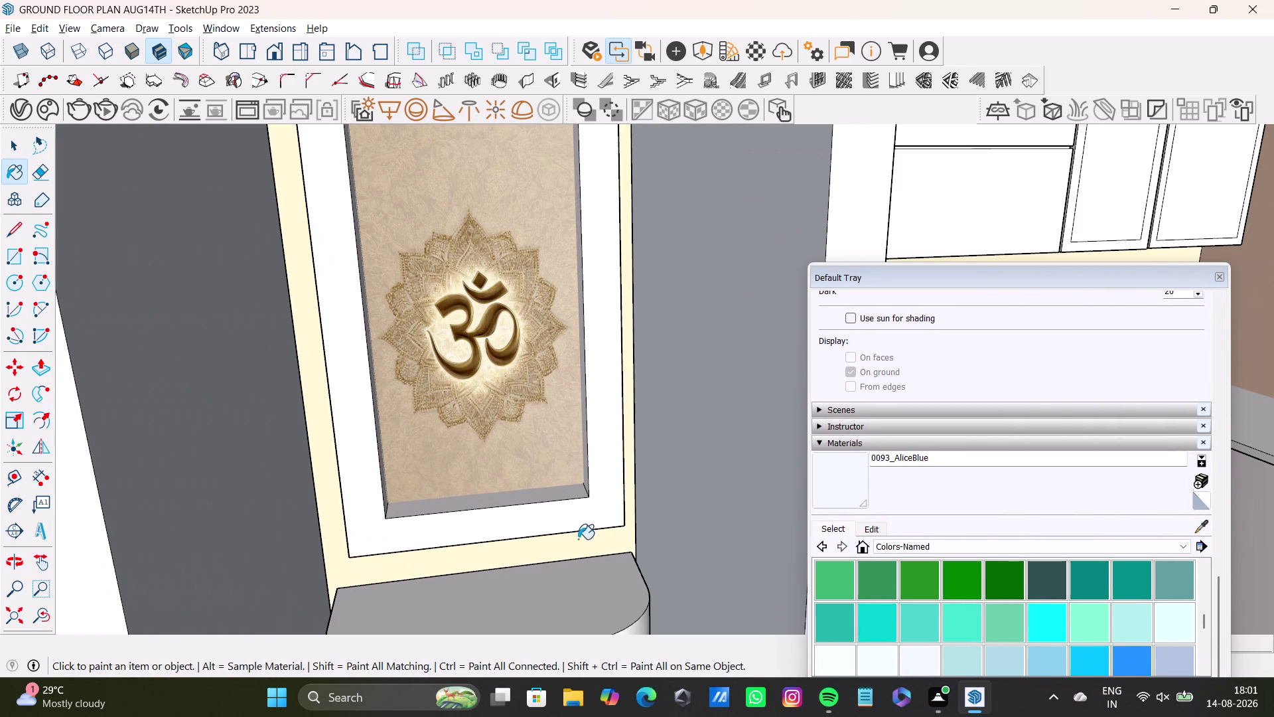
key(space)
click(599, 538)
triple_click(600, 538)
click(599, 539)
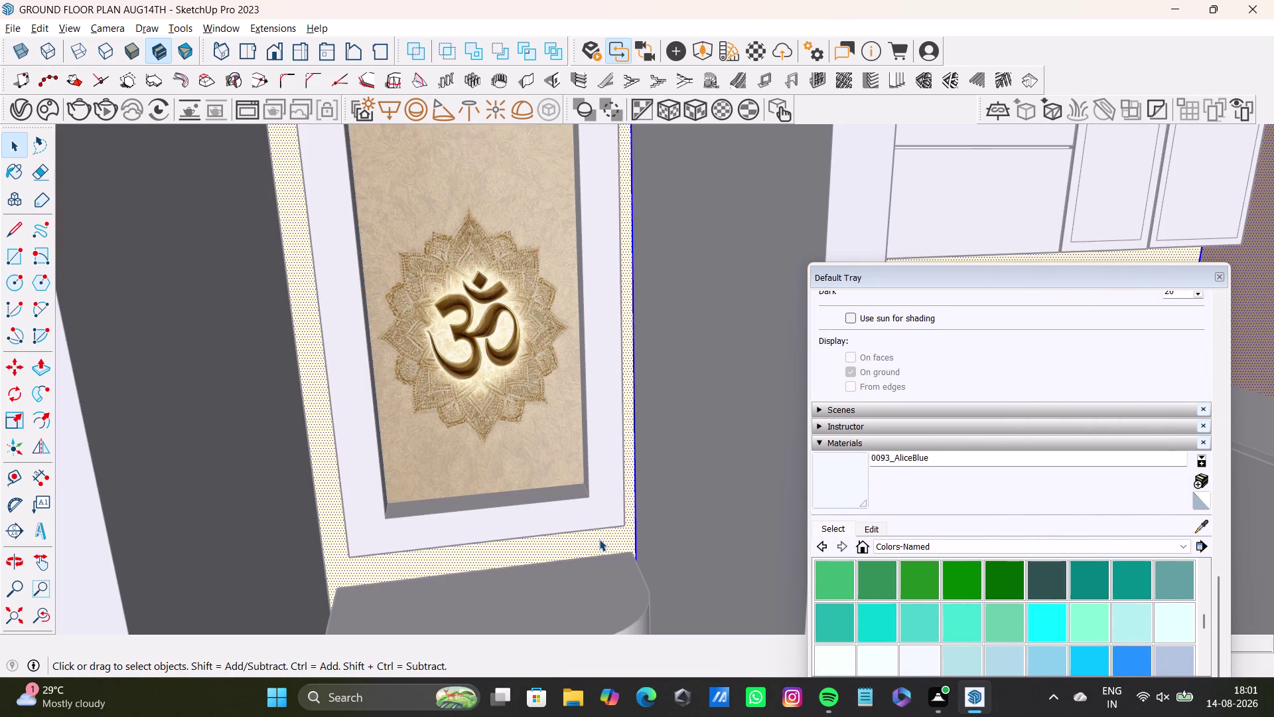
click(834, 482)
click(557, 552)
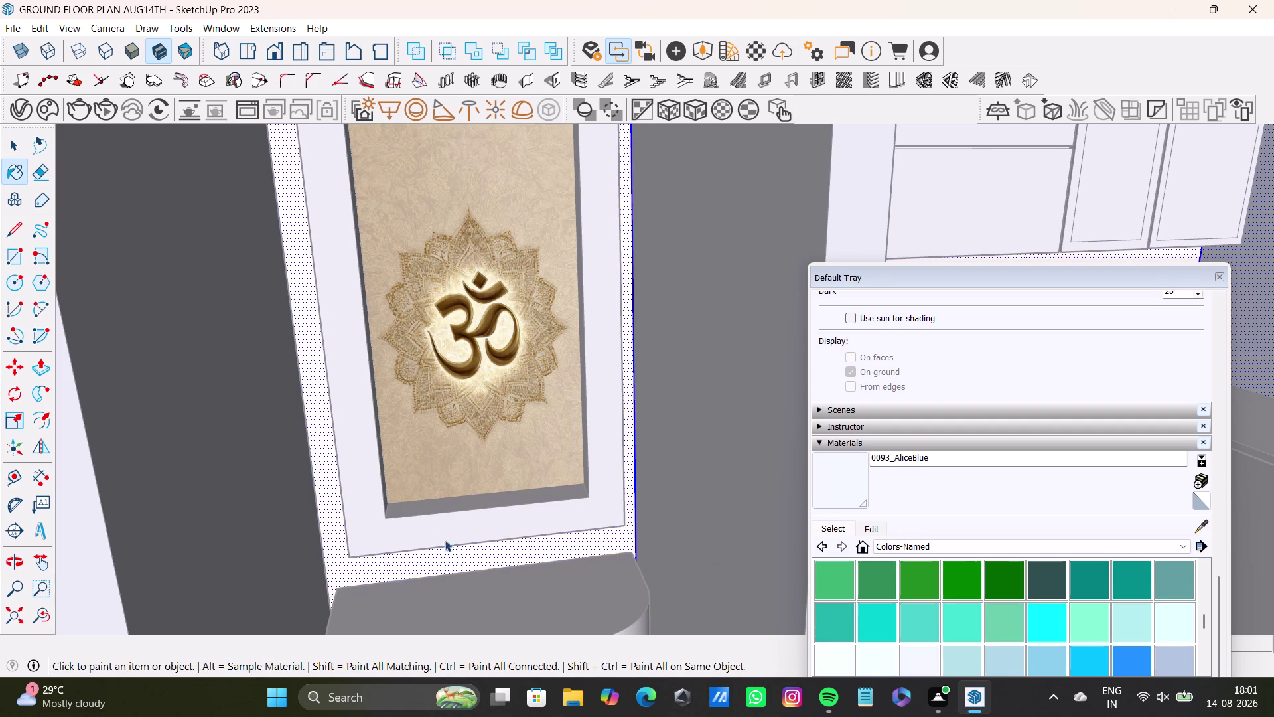
key(space)
scroll(down, 3)
middle_drag(439, 519, 568, 459)
key(space)
middle_drag(434, 516, 534, 486)
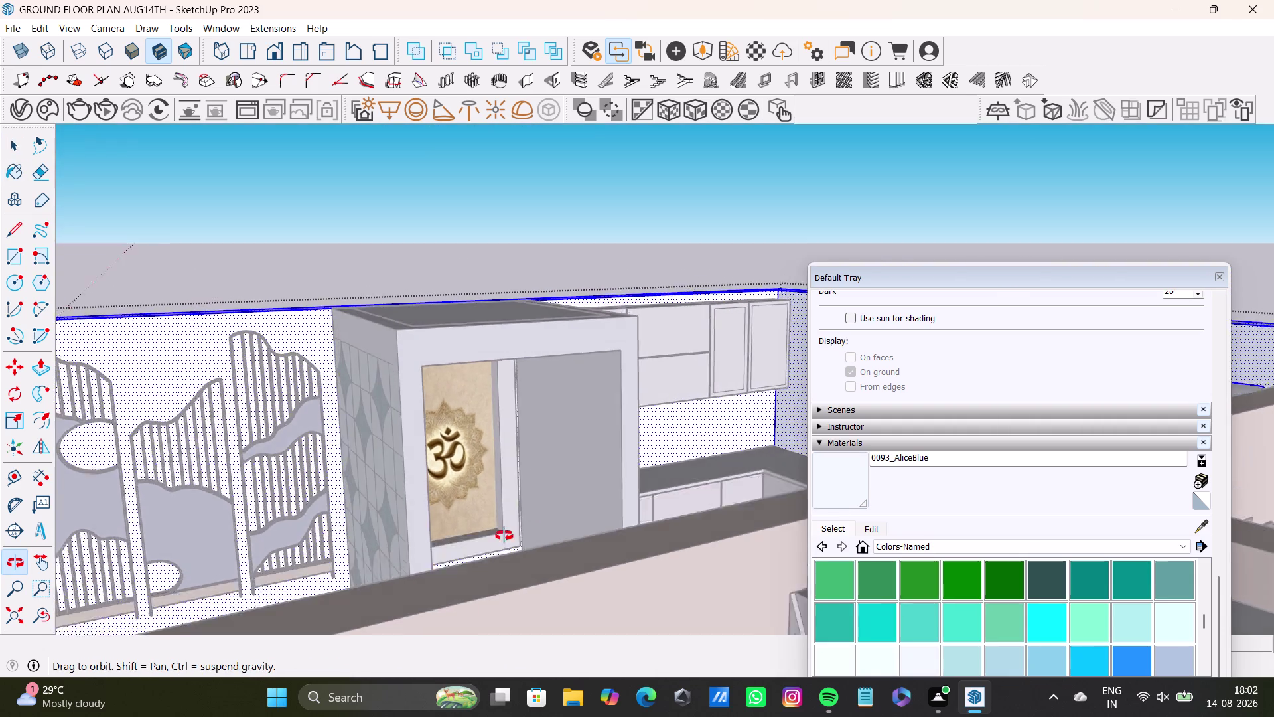
middle_drag(534, 486, 373, 603)
key(ctrl+z)
scroll(up, 3)
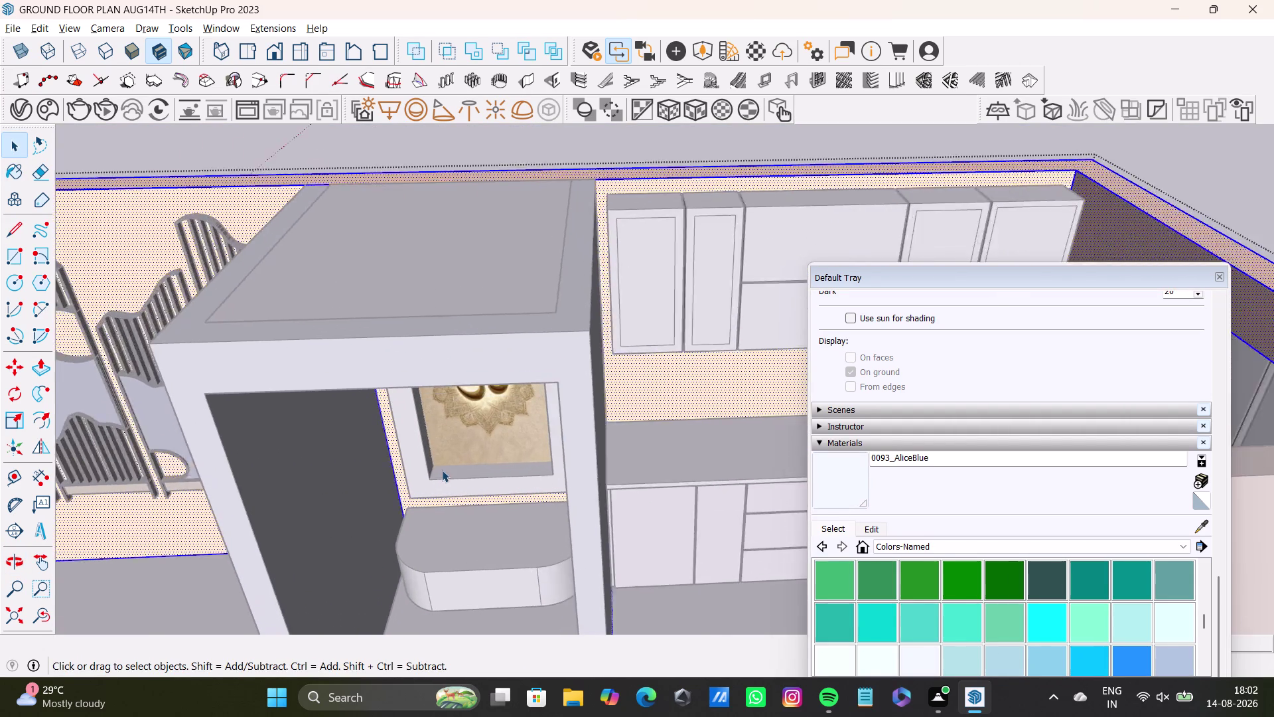
scroll(up, 3)
scroll(down, 3)
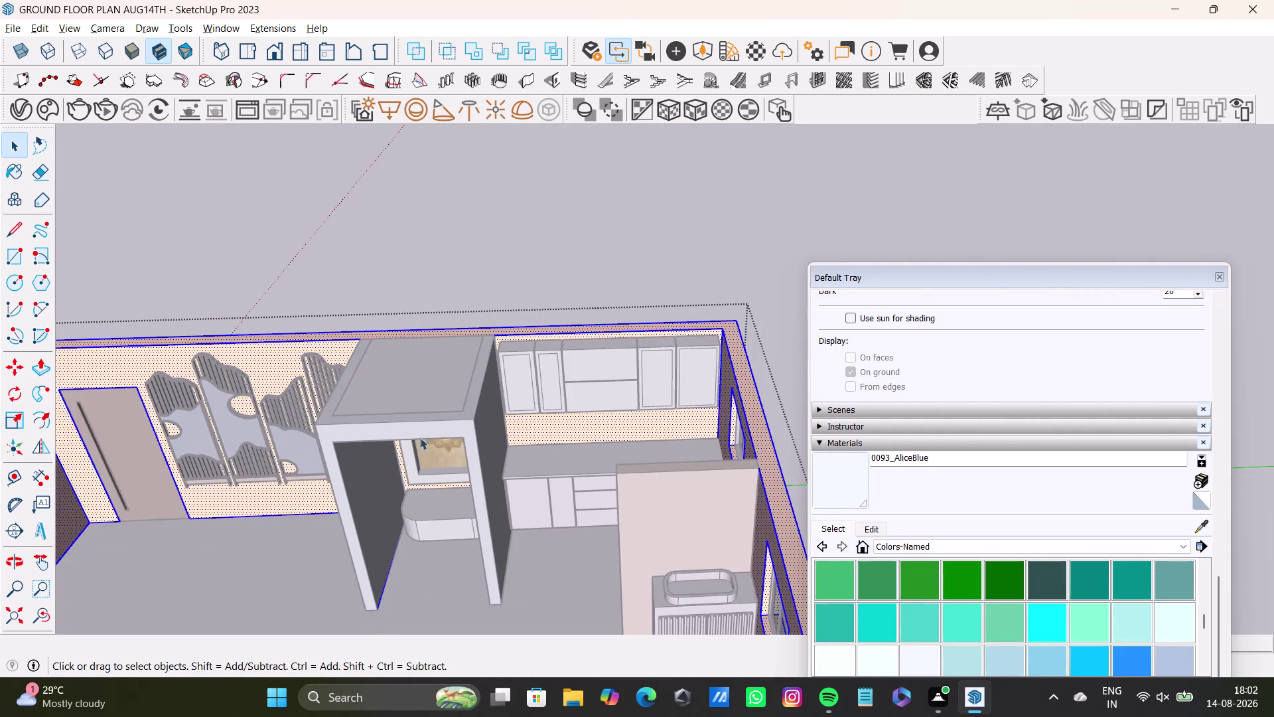
key(space)
click(445, 307)
middle_drag(444, 521, 718, 589)
middle_drag(696, 593, 465, 467)
middle_drag(434, 458, 611, 406)
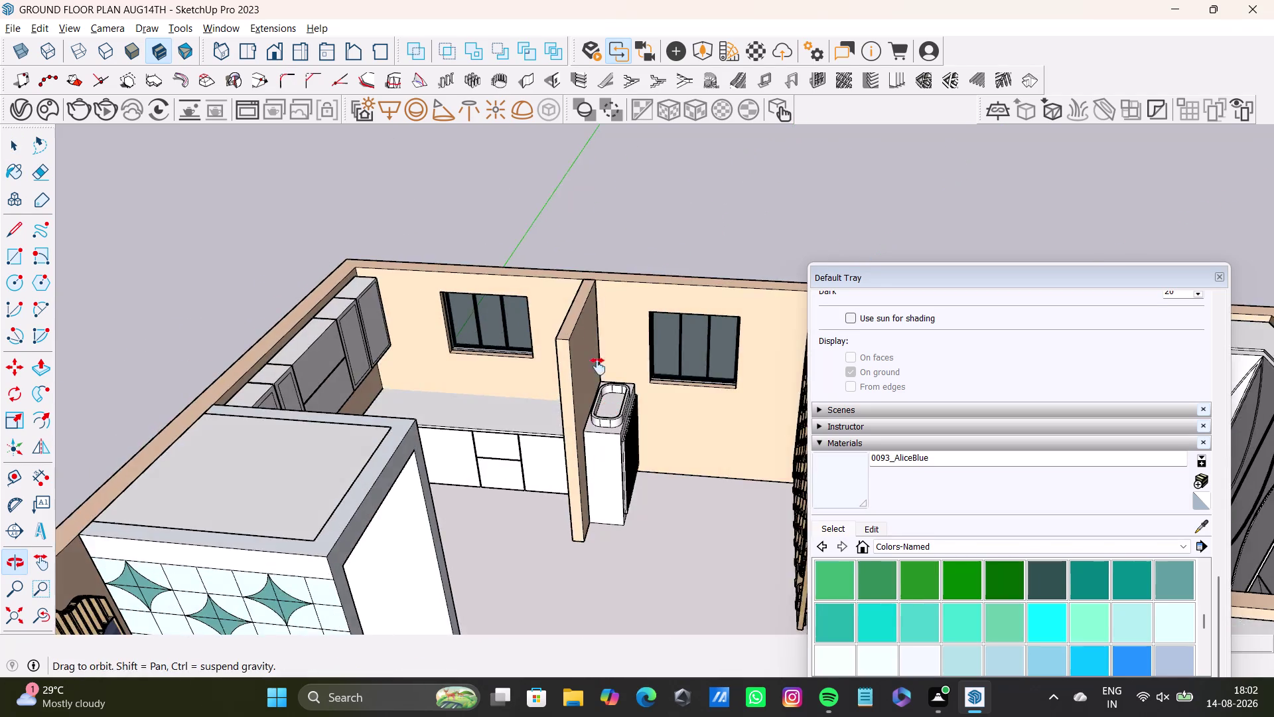
middle_drag(611, 406, 597, 314)
middle_drag(423, 463, 521, 454)
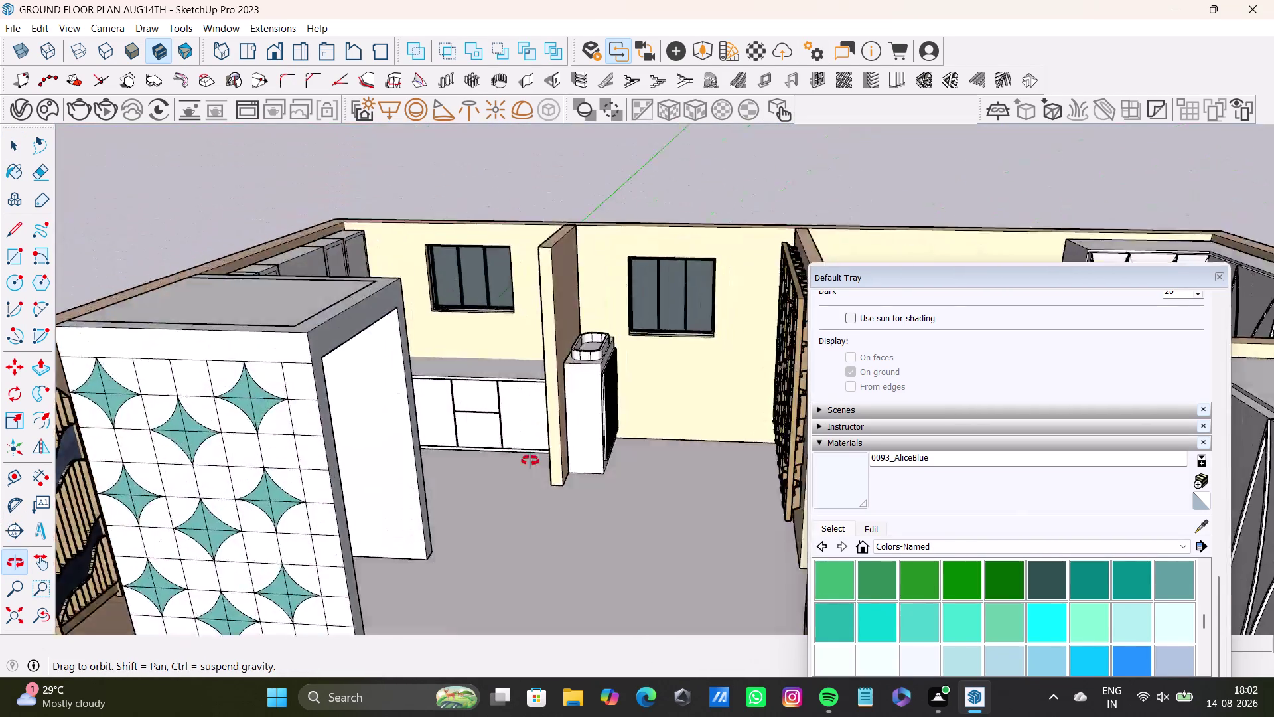
middle_drag(520, 453, 242, 595)
scroll(down, 3)
middle_drag(369, 566, 498, 414)
scroll(up, 3)
scroll(up, 3)
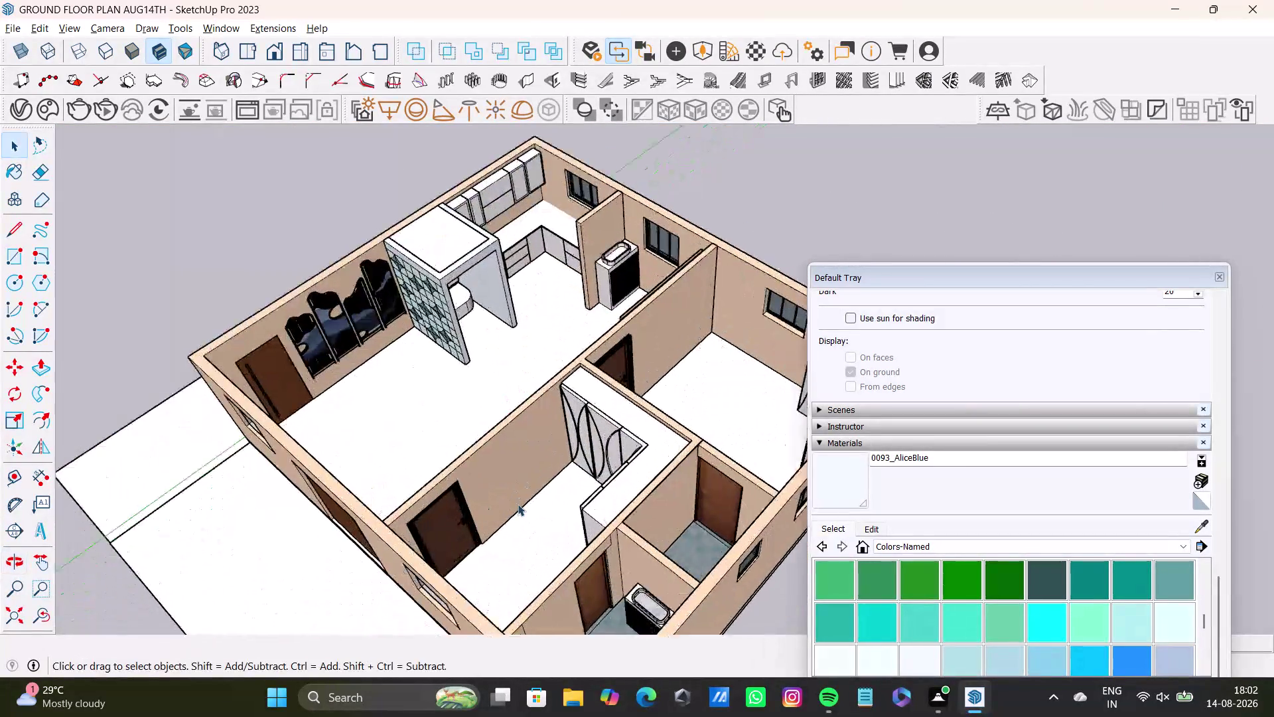
scroll(up, 3)
middle_drag(521, 503, 549, 421)
middle_drag(543, 414, 727, 509)
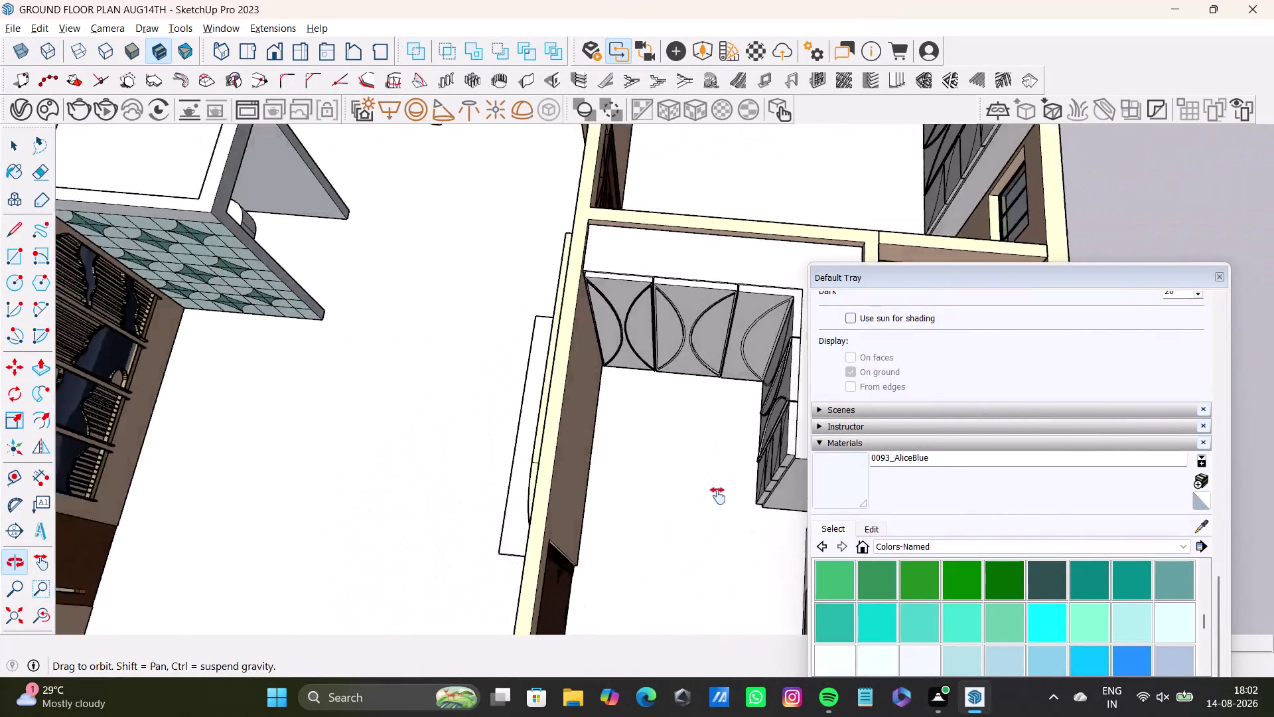
middle_drag(728, 509, 458, 474)
scroll(down, 3)
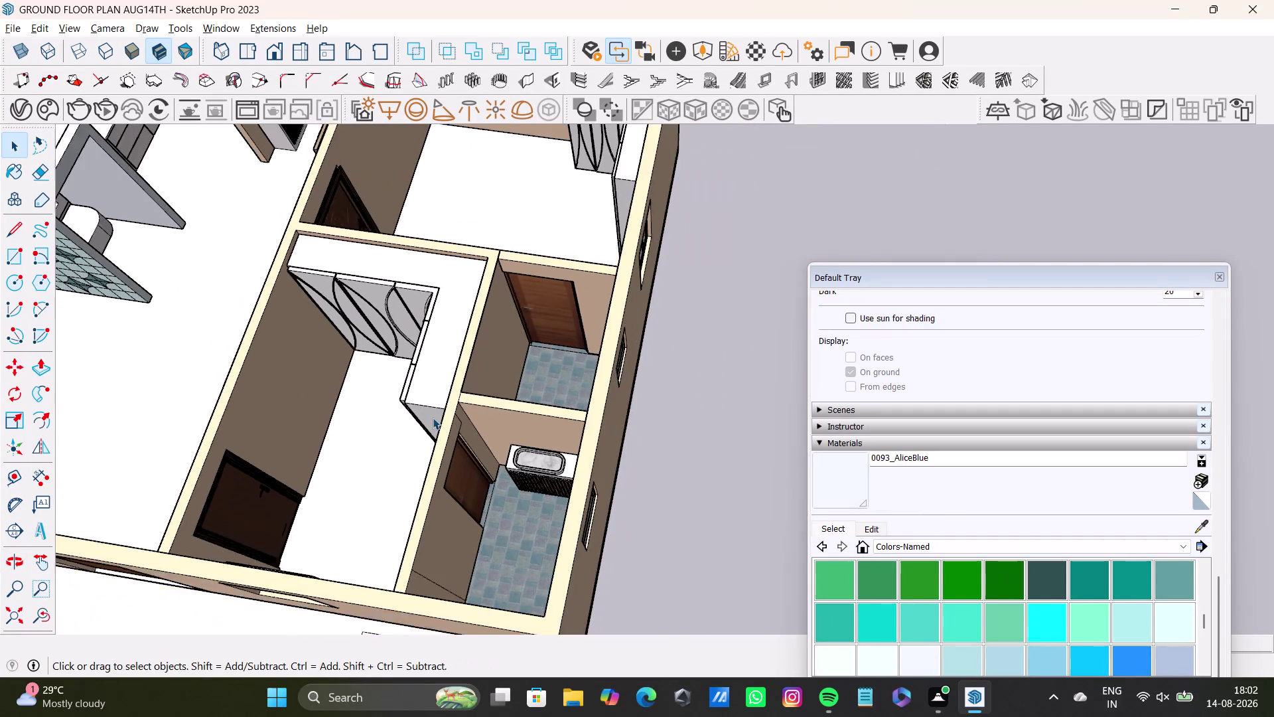
scroll(down, 3)
middle_drag(350, 450, 537, 374)
middle_drag(529, 414, 612, 521)
middle_drag(543, 417, 387, 531)
scroll(up, 3)
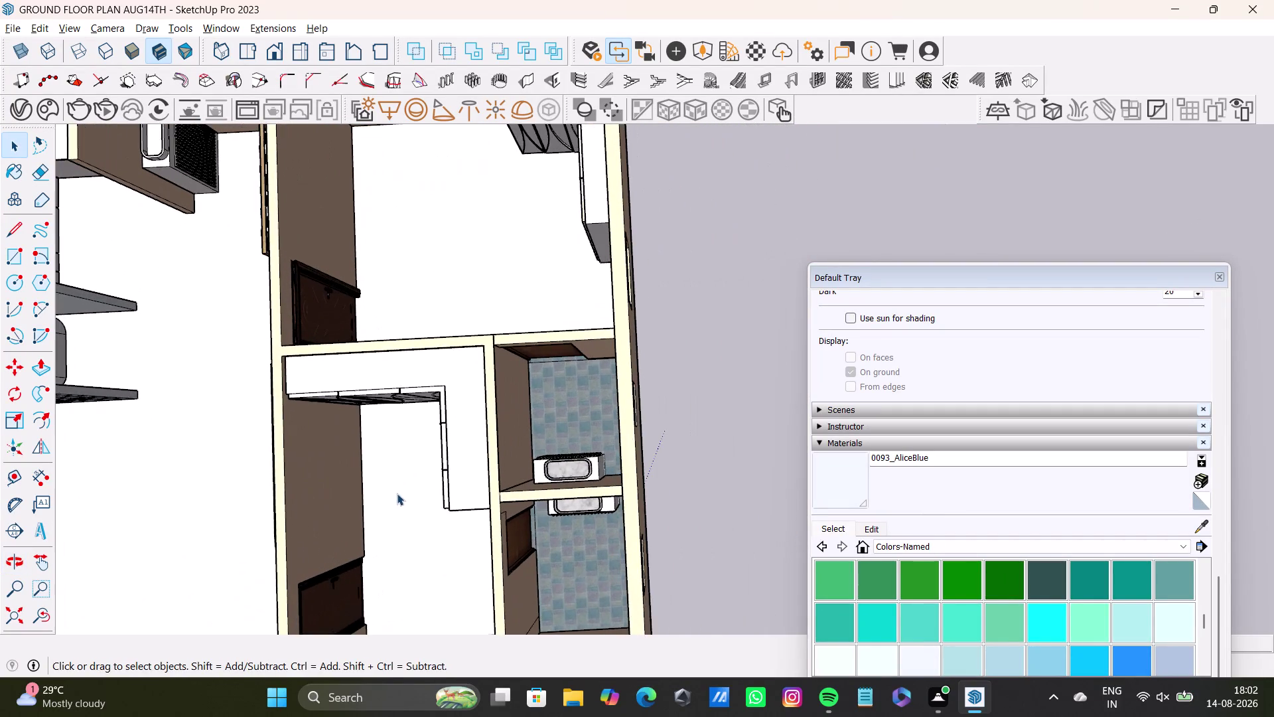
scroll(up, 3)
middle_drag(406, 485, 443, 399)
middle_drag(440, 443, 609, 344)
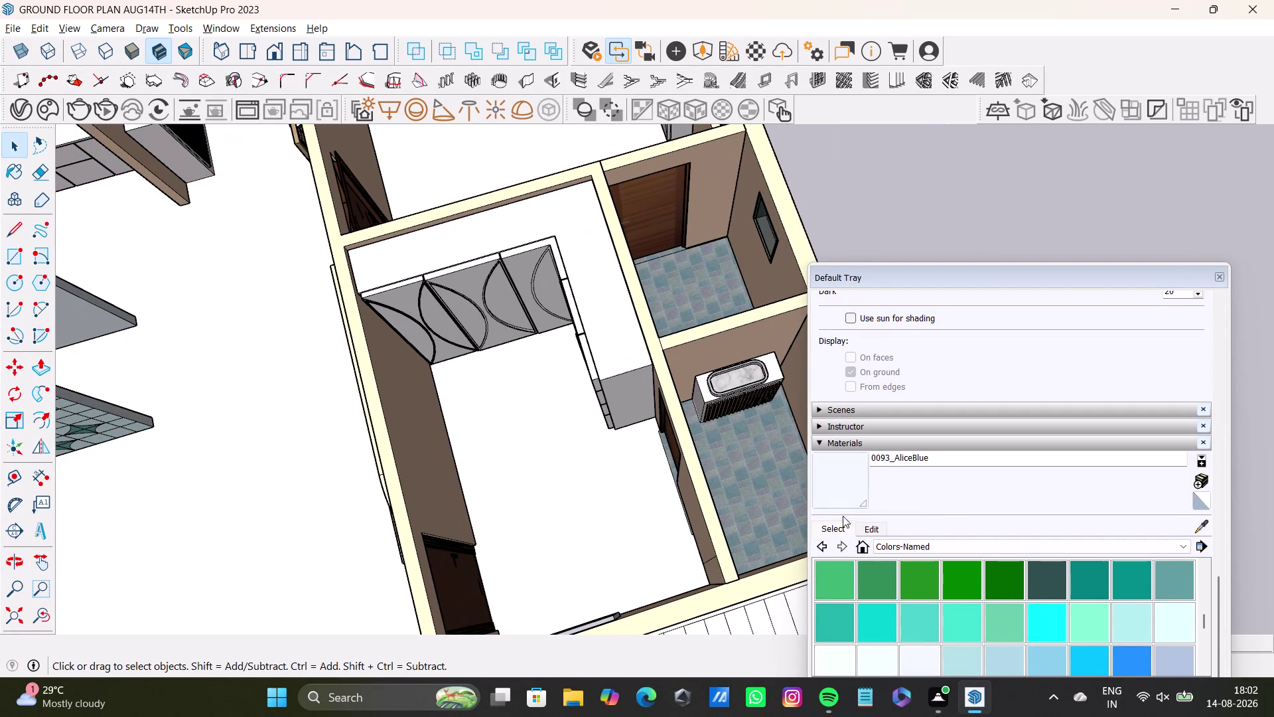
Start a rectangle at the cabinet's corner, then cancel it.
click(7, 248)
scroll(up, 3)
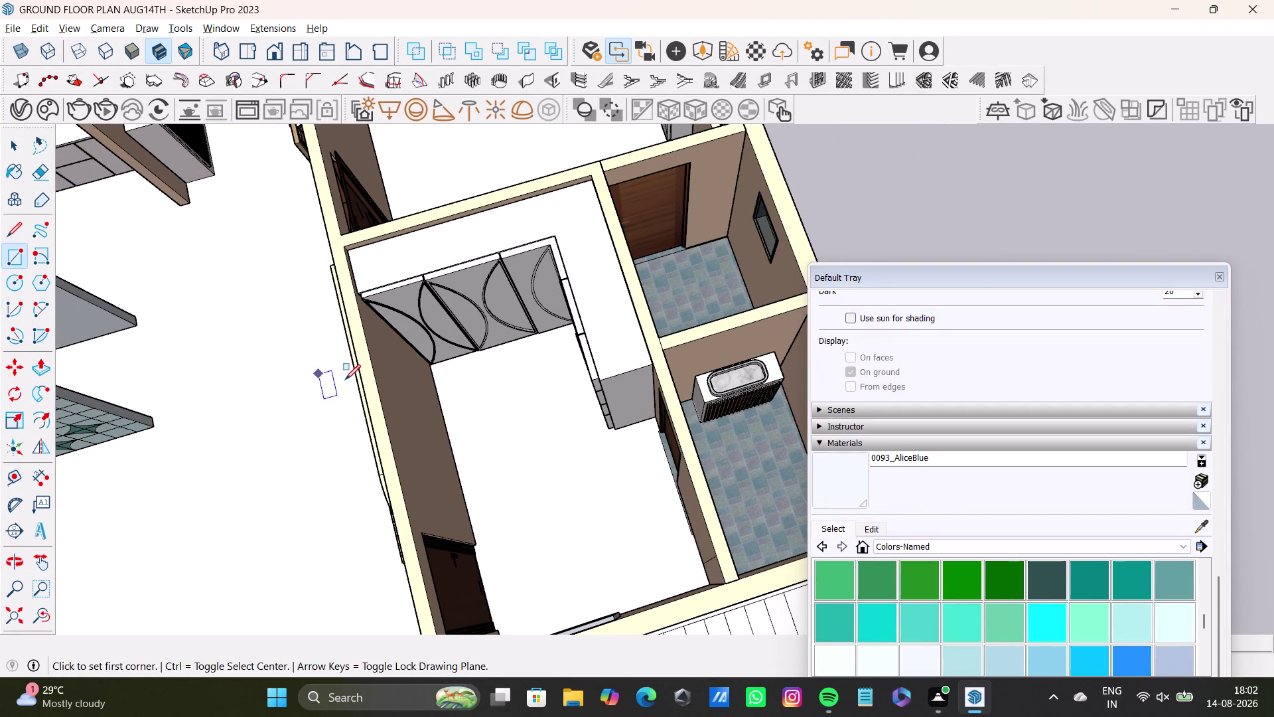
scroll(up, 3)
click(468, 356)
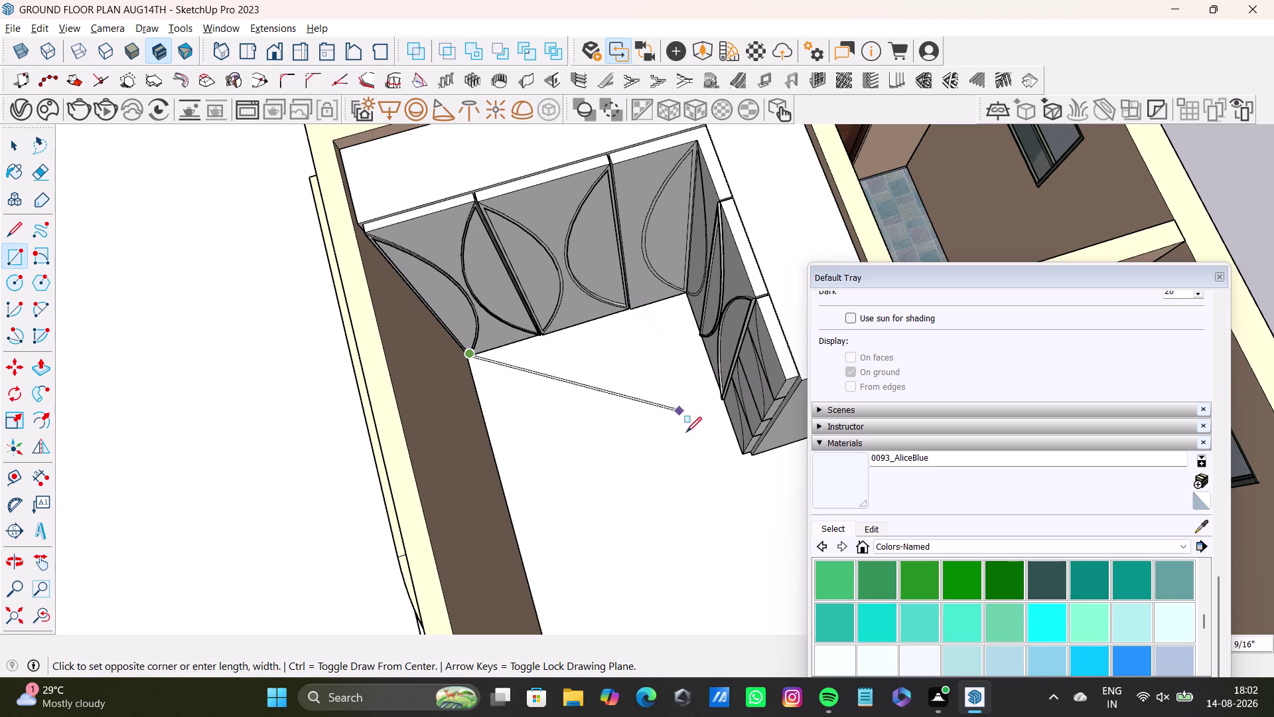
key(Right)
key(Left)
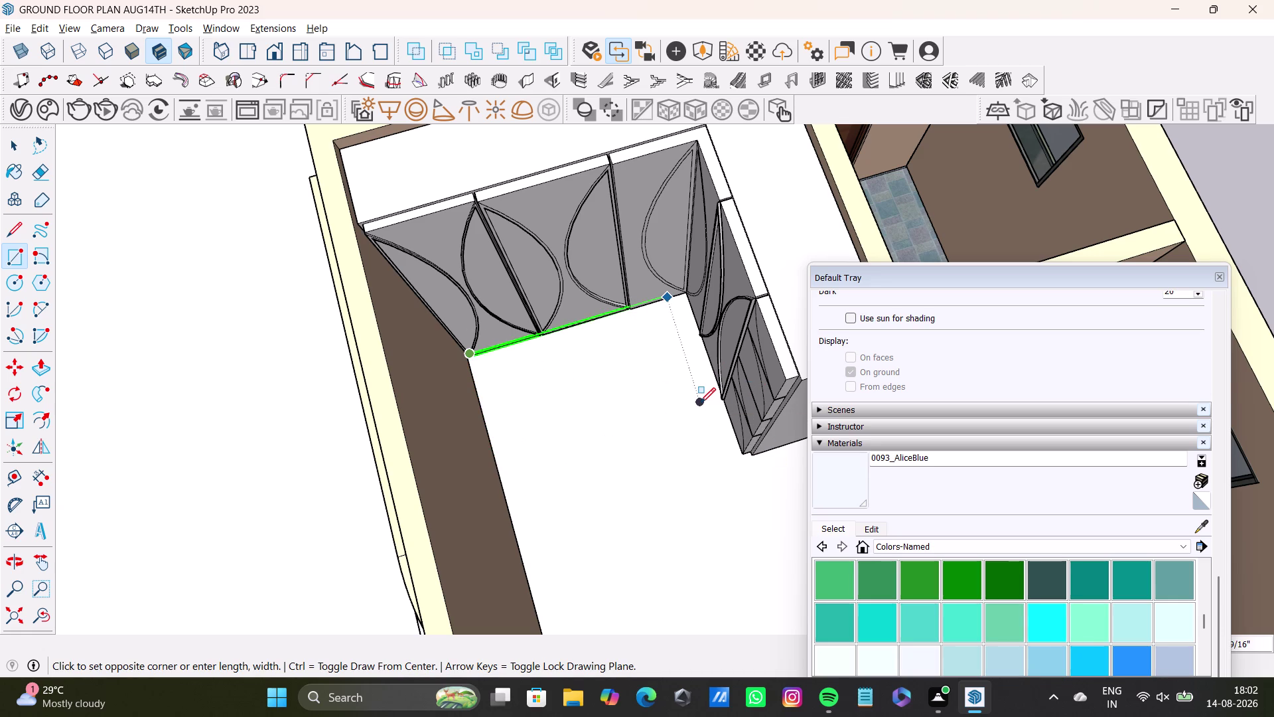
key(Up)
key(space)
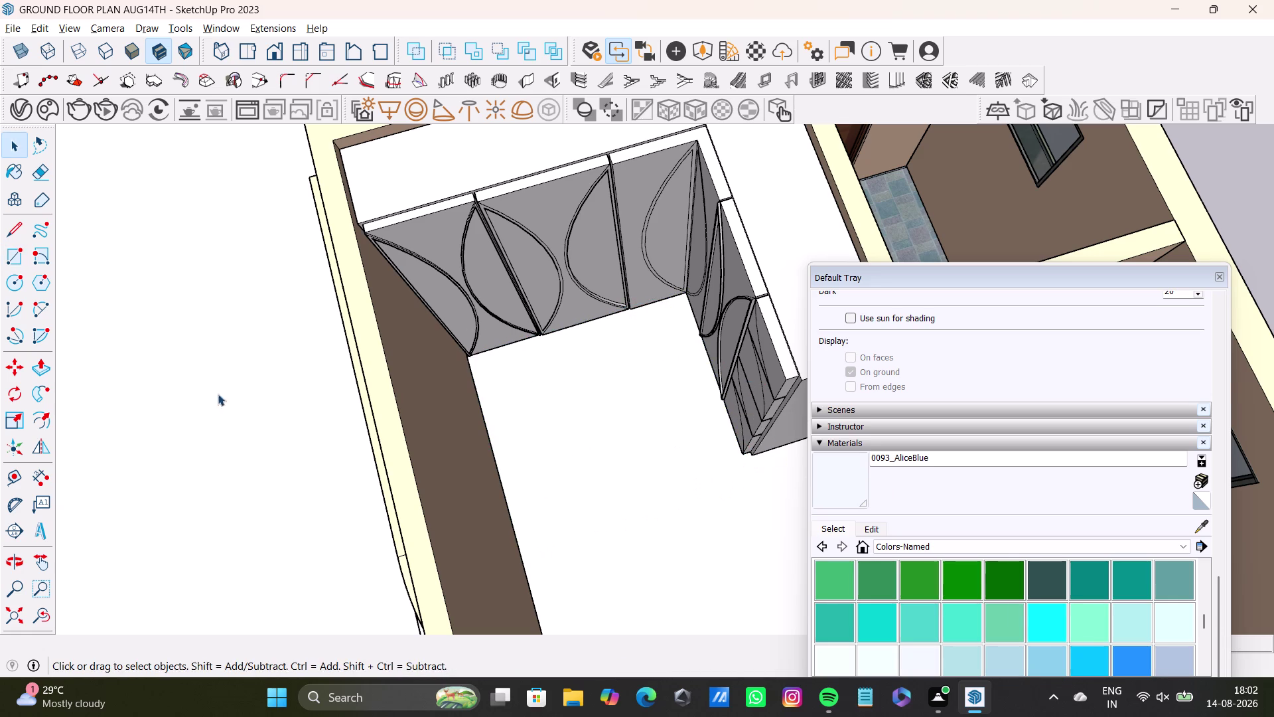
Draw the floor rectangle from the room's inner corner to the opposite corner.
click(11, 253)
scroll(up, 3)
middle_drag(604, 377, 489, 293)
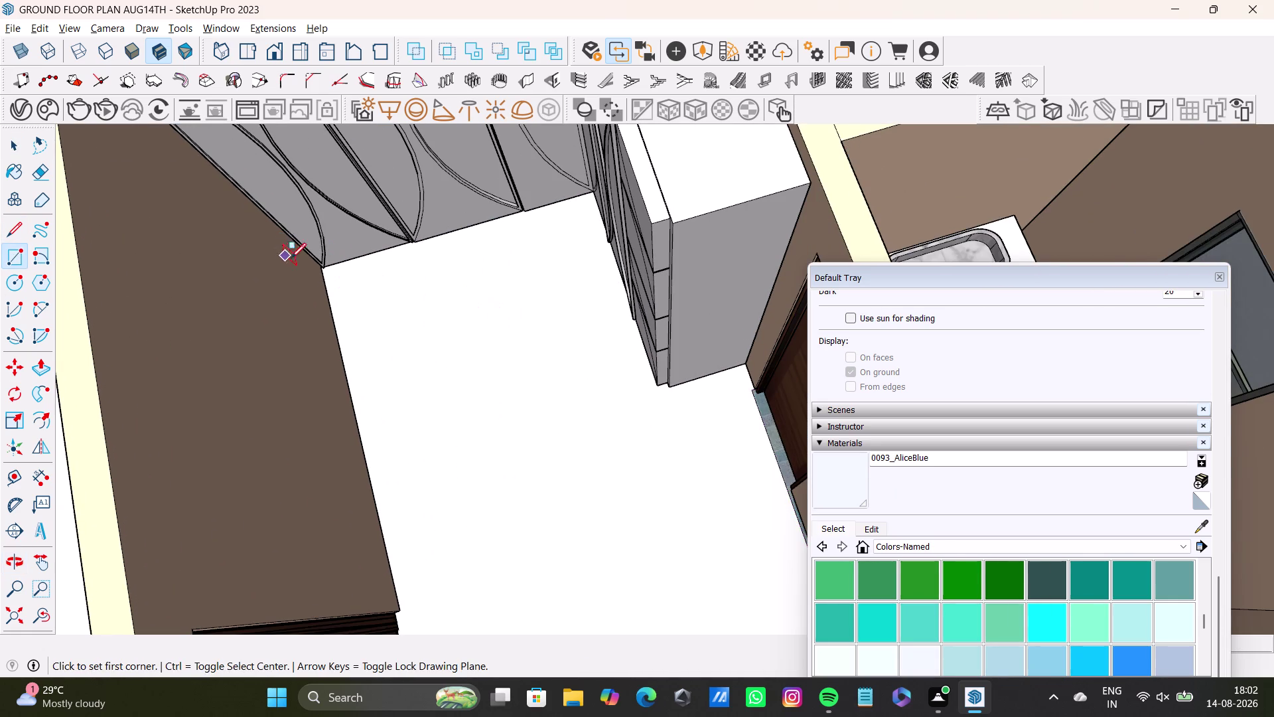
click(323, 272)
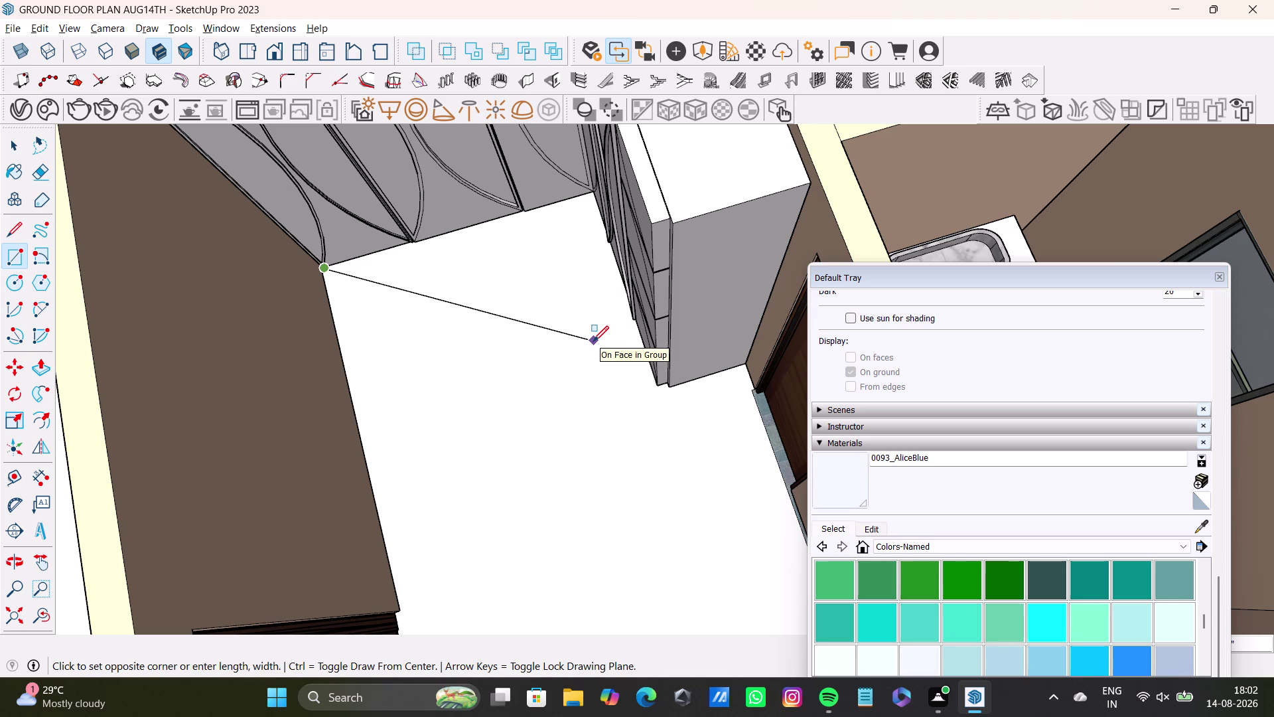
key(Right)
key(Left)
key(Up)
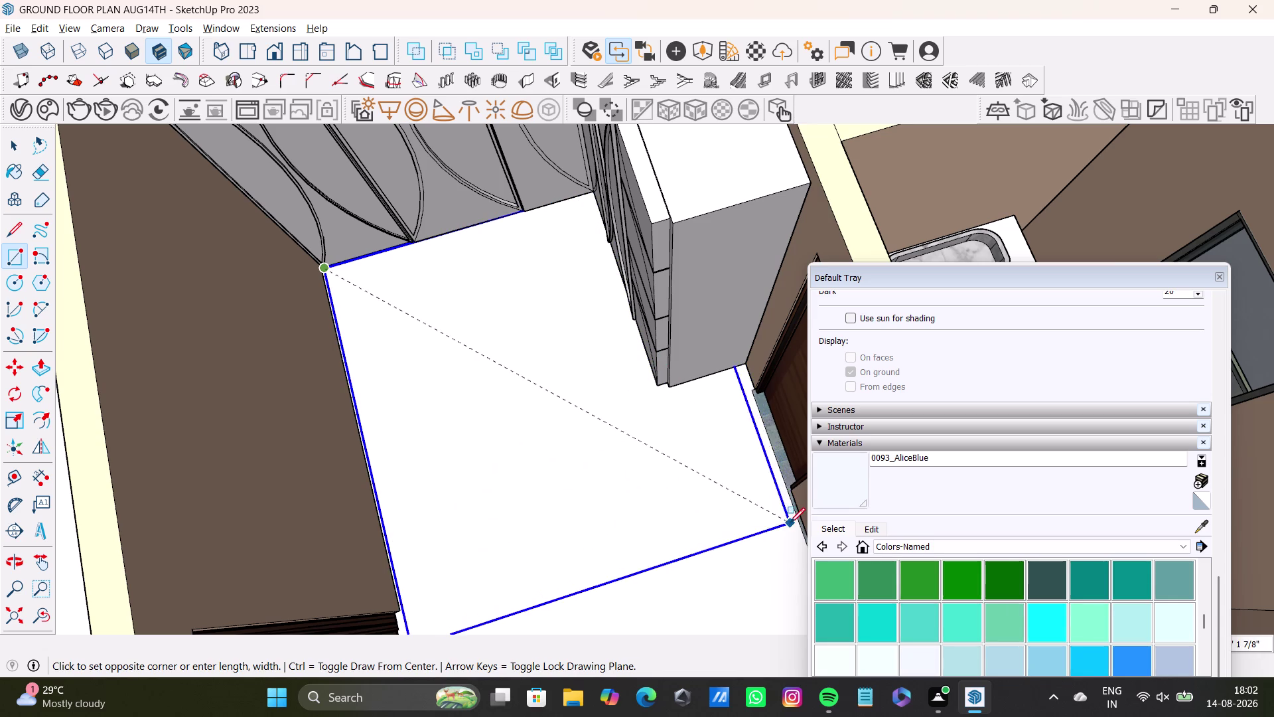
scroll(down, 3)
middle_drag(800, 534, 671, 311)
middle_drag(674, 353, 781, 463)
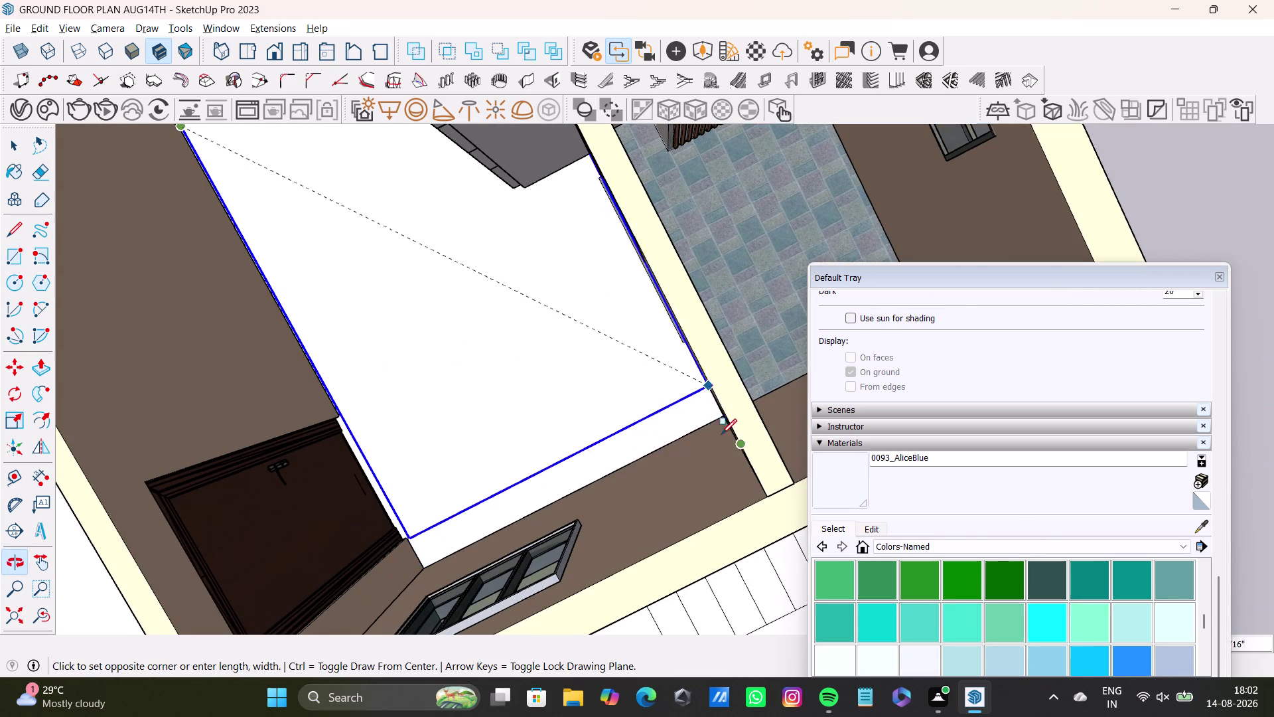
middle_drag(703, 433, 756, 409)
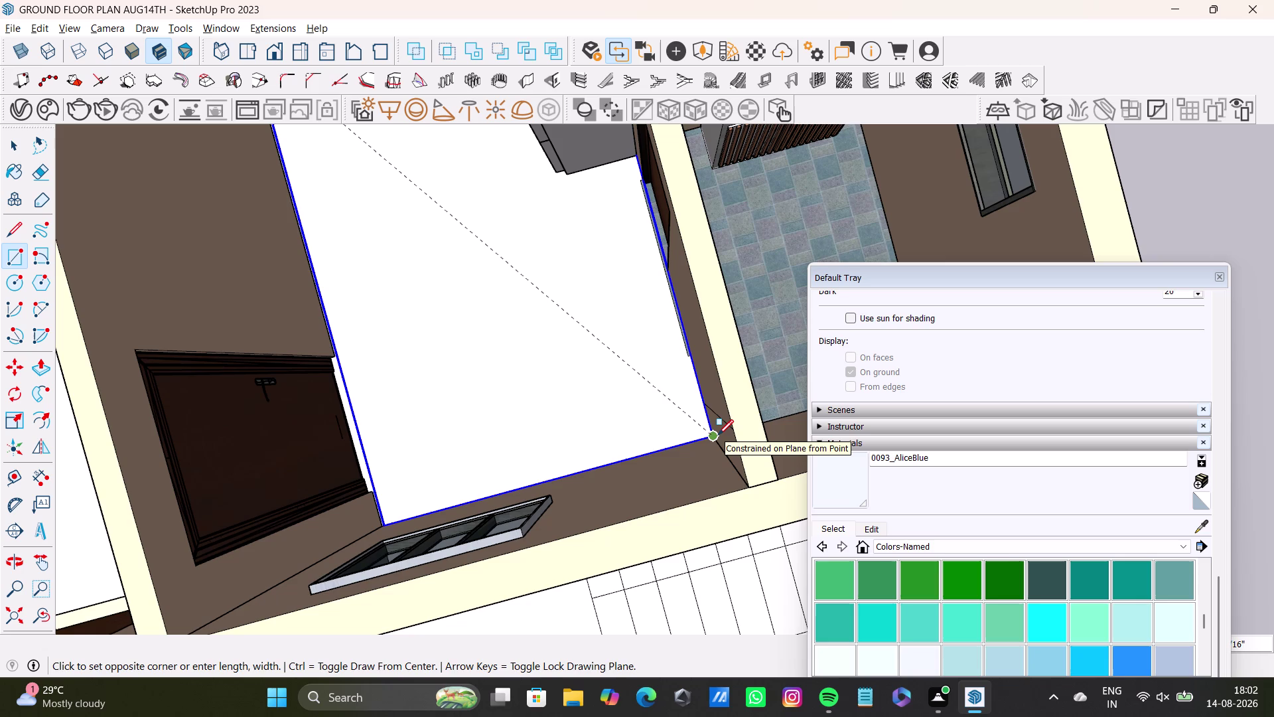
click(718, 435)
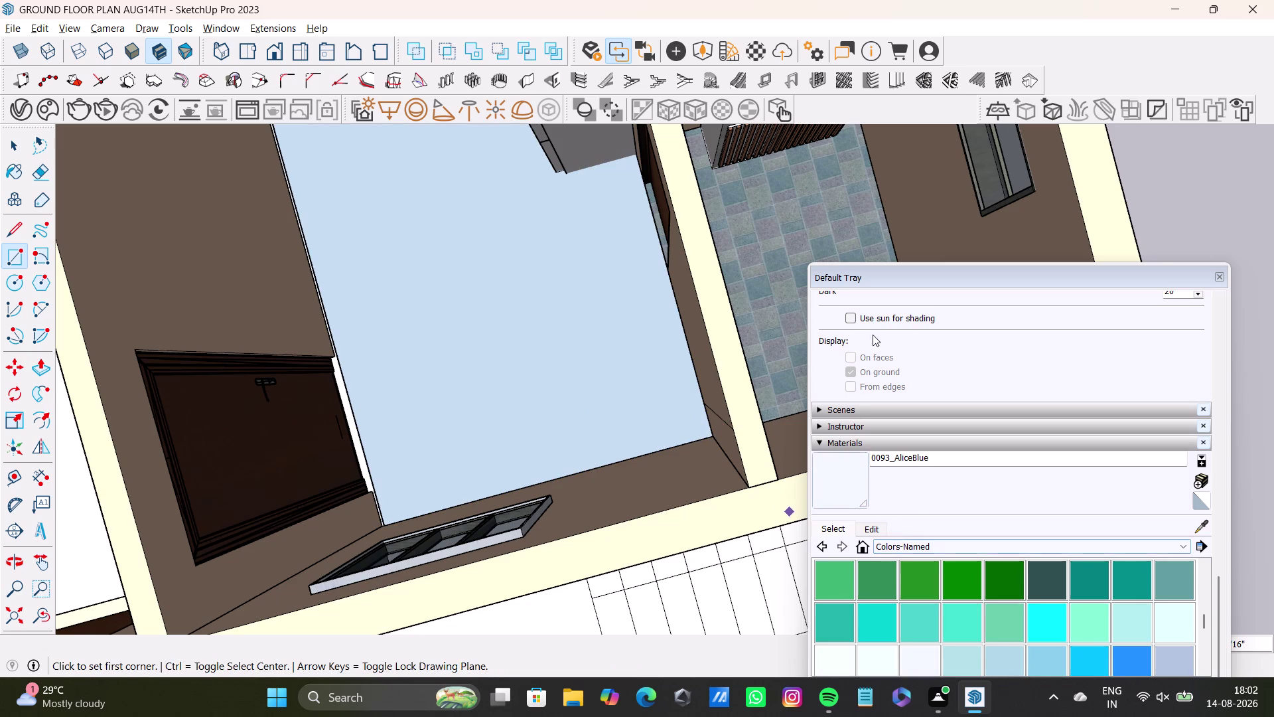
drag(1005, 279, 1059, 139)
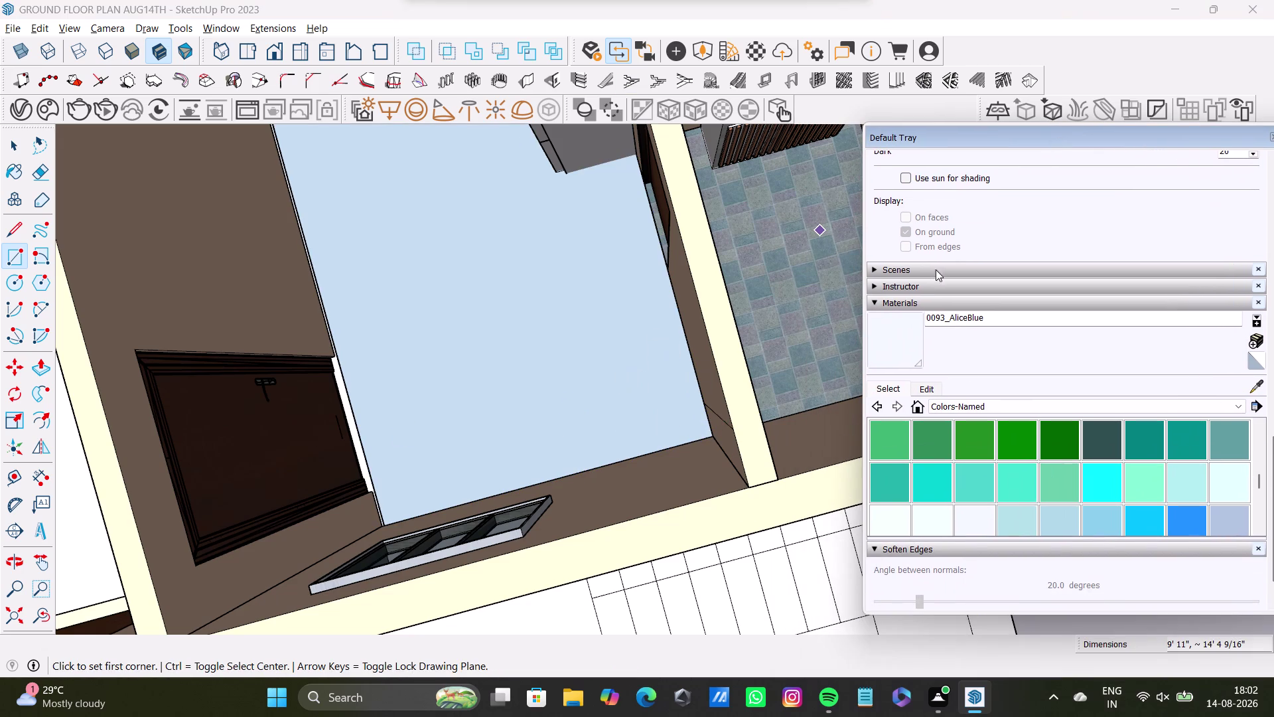
Paint the new floor rectangle with Field Square Tile from the Tile collection.
click(950, 410)
scroll(down, 3)
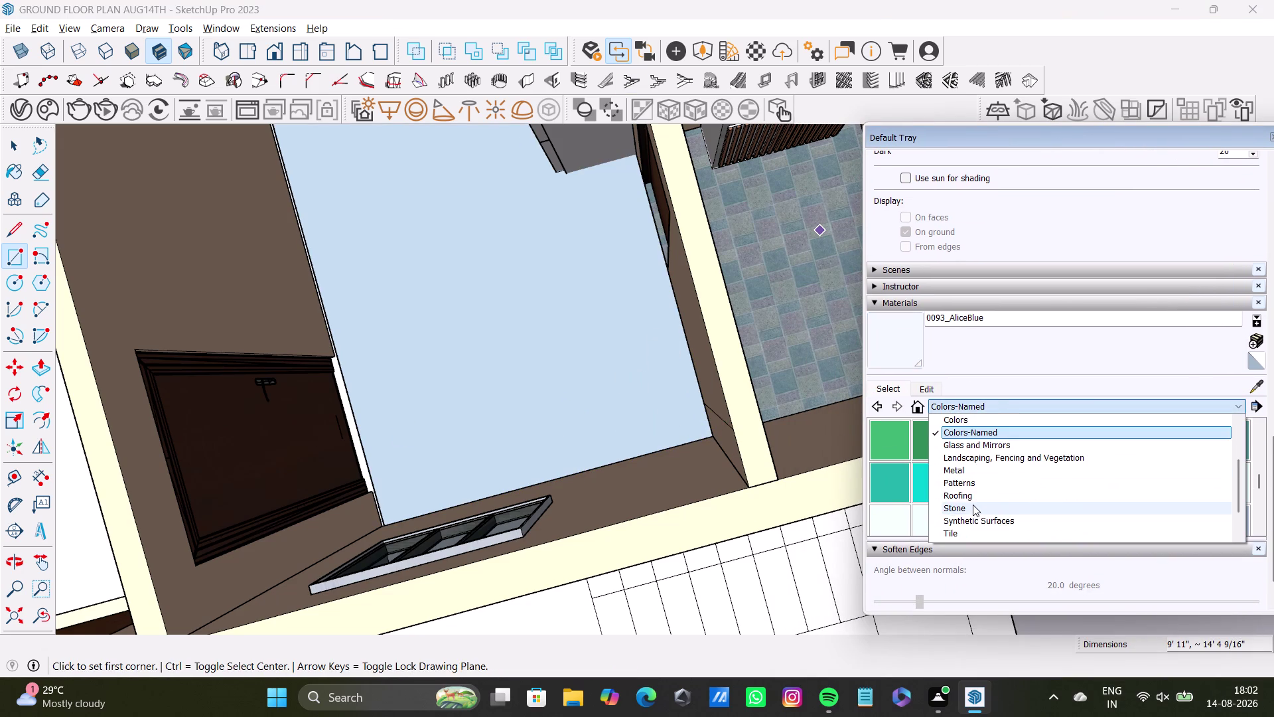
scroll(down, 3)
click(968, 492)
scroll(down, 3)
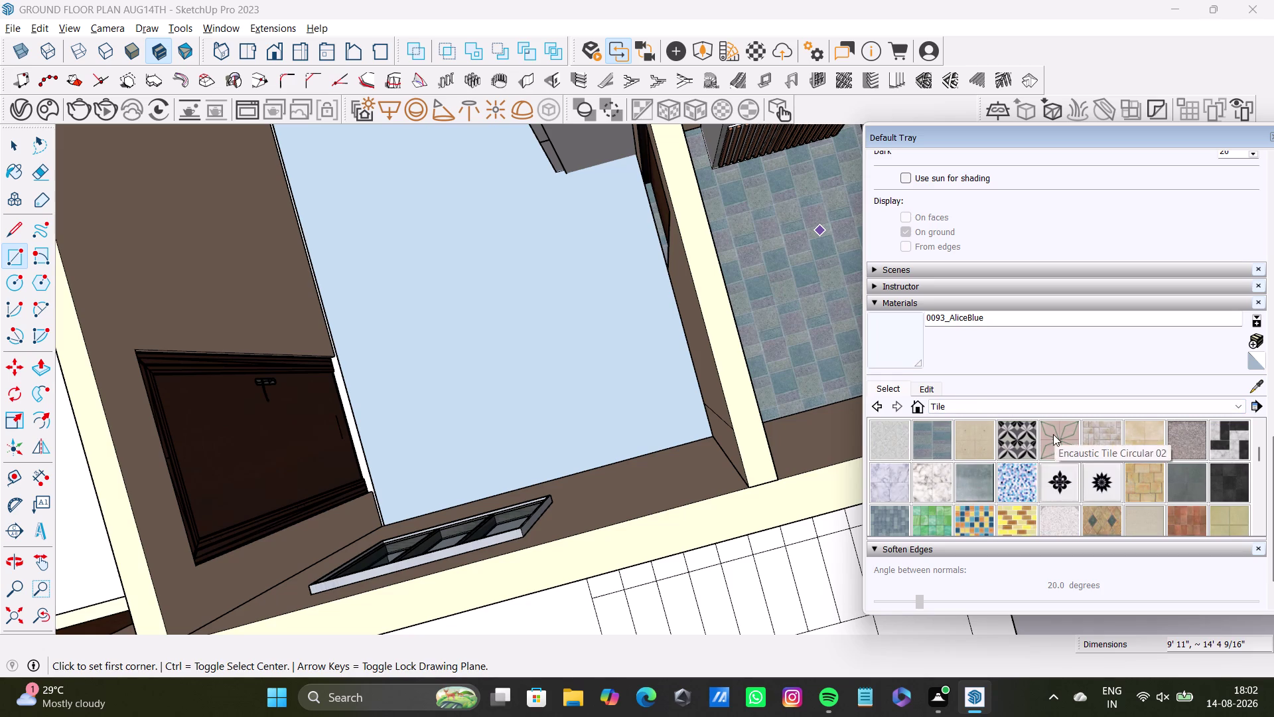
click(1137, 438)
click(617, 341)
scroll(down, 3)
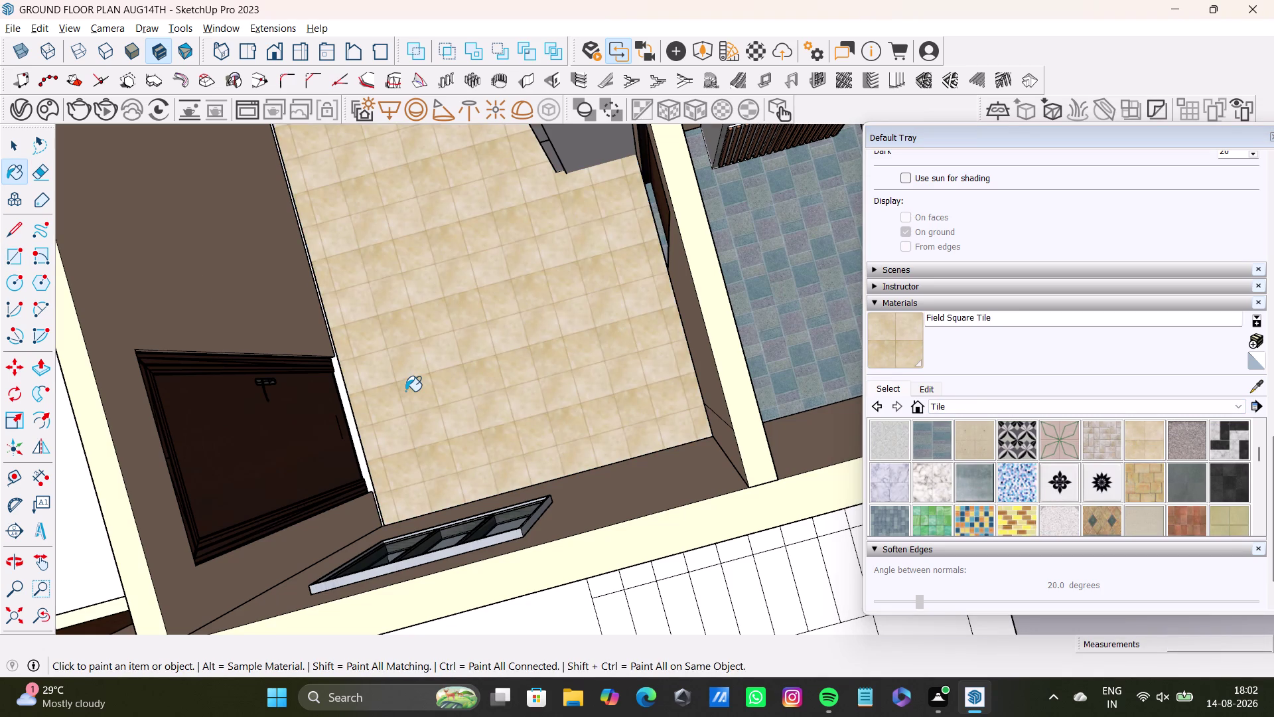
scroll(down, 3)
middle_drag(405, 391, 493, 446)
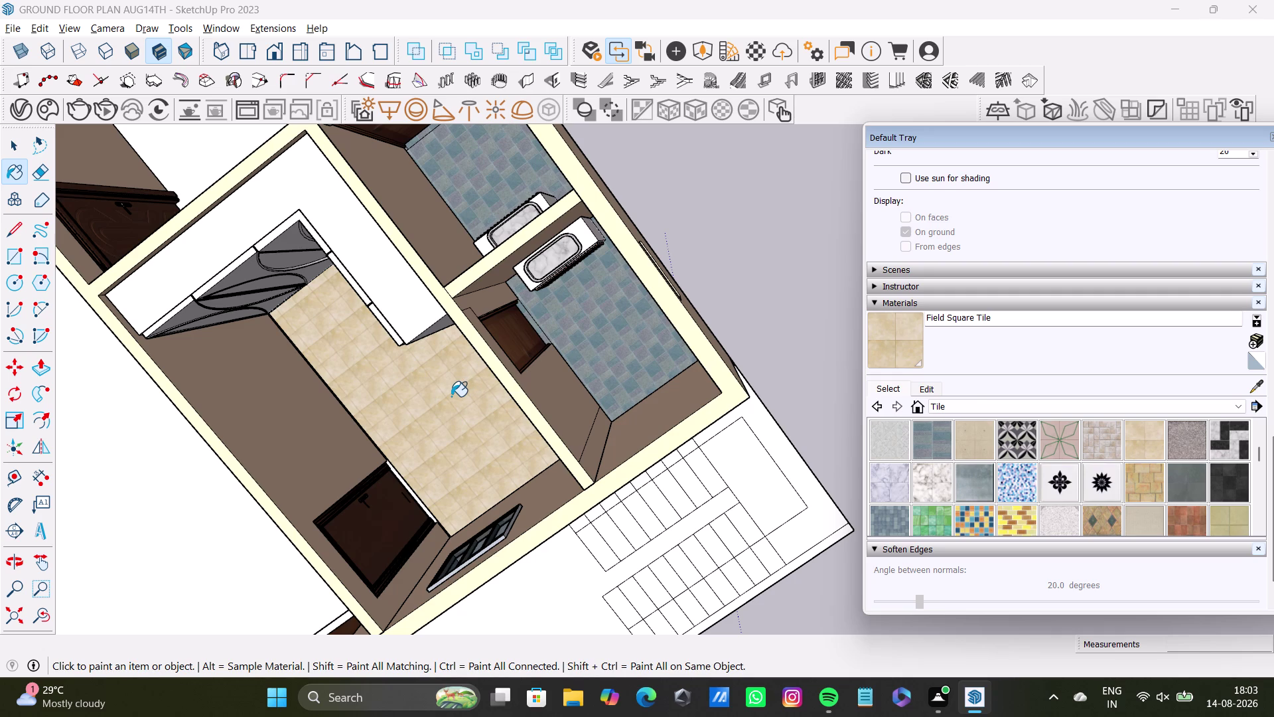
Inspect the tiled floor near the doorway and along the wall edge.
scroll(up, 3)
middle_drag(427, 448, 525, 306)
scroll(up, 3)
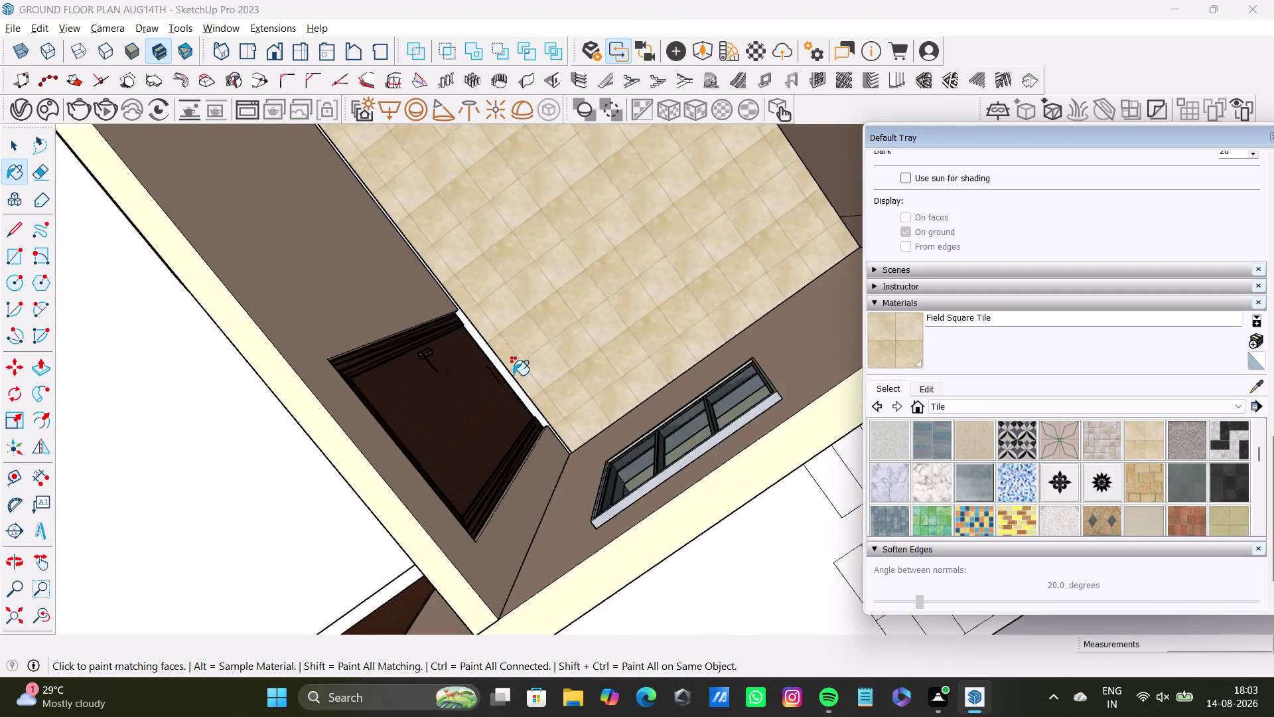
scroll(up, 3)
middle_drag(492, 354, 487, 302)
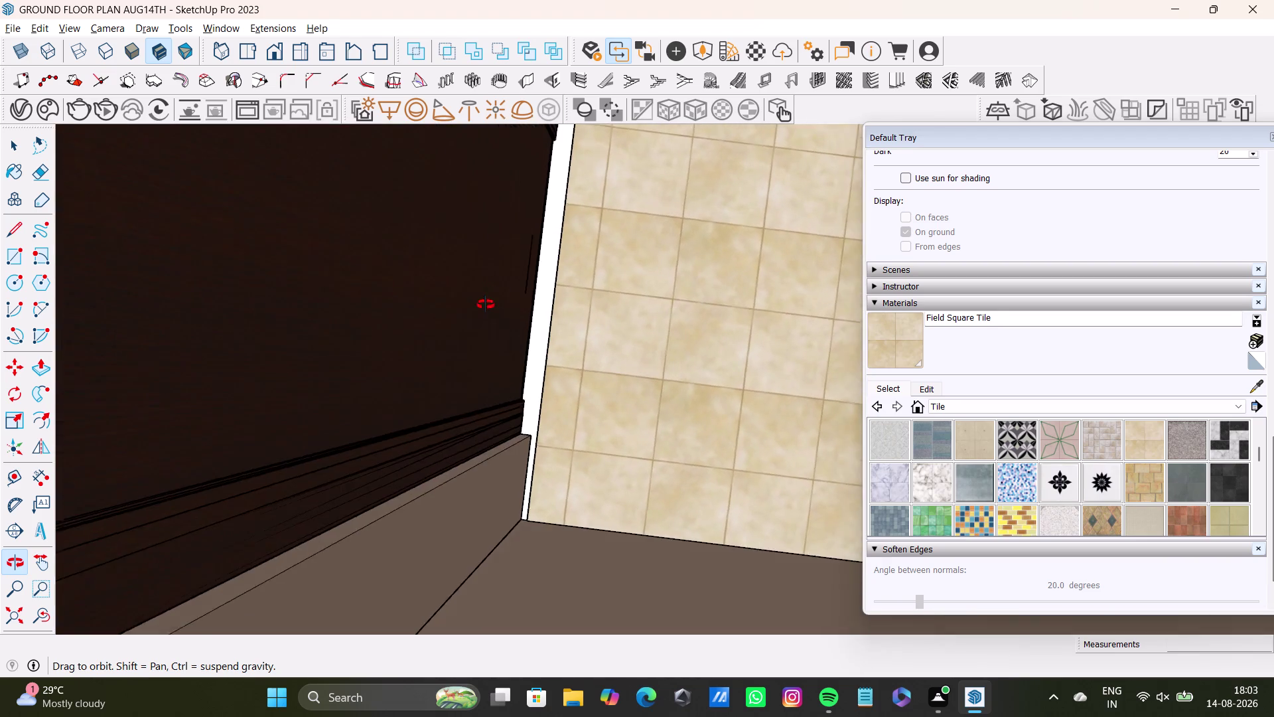
middle_drag(487, 302, 486, 305)
middle_drag(540, 316, 382, 464)
scroll(up, 3)
middle_drag(456, 319, 515, 480)
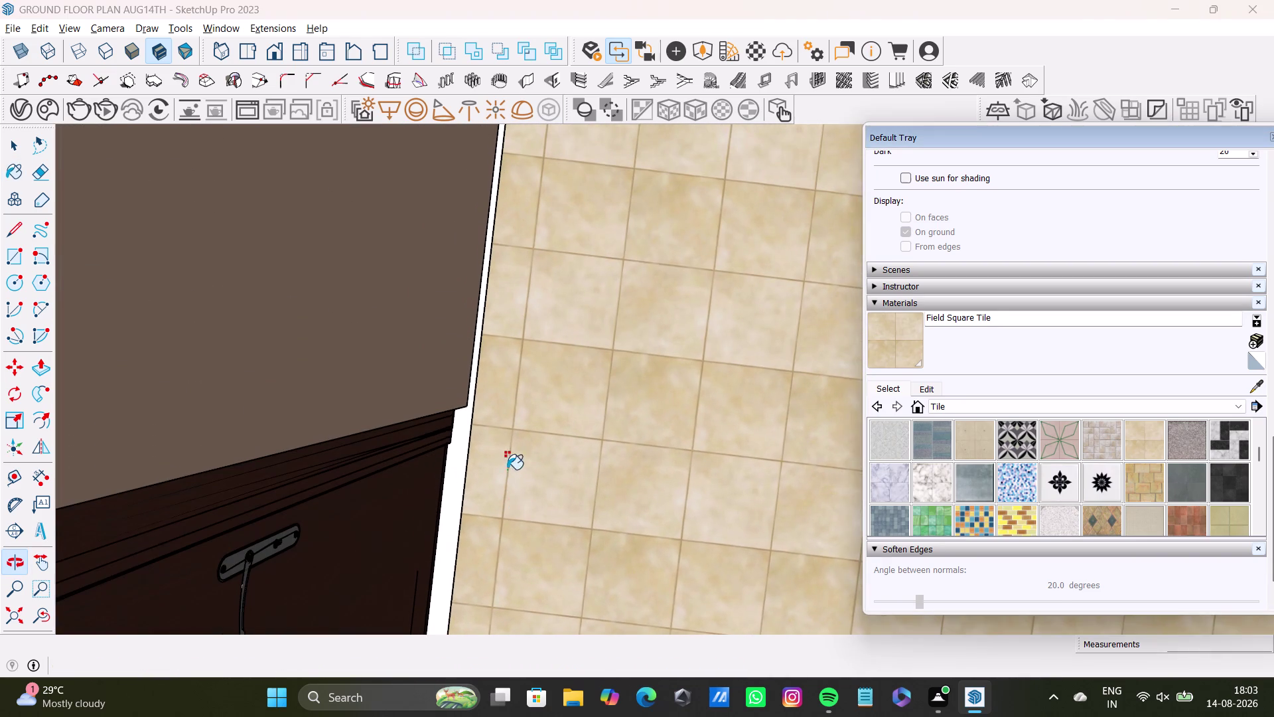
Move the tiled floor rectangle slightly into place.
key(space)
click(488, 440)
key(m)
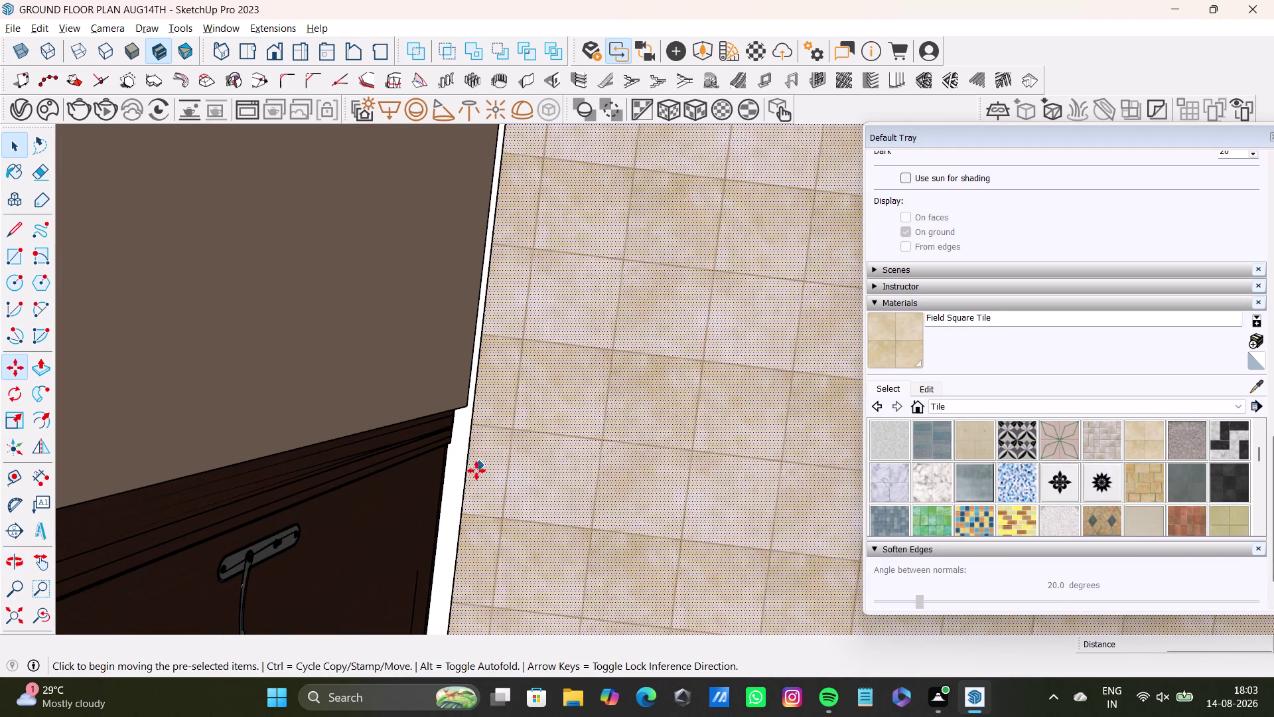
drag(466, 480, 443, 486)
key(space)
scroll(down, 3)
middle_drag(525, 490, 666, 448)
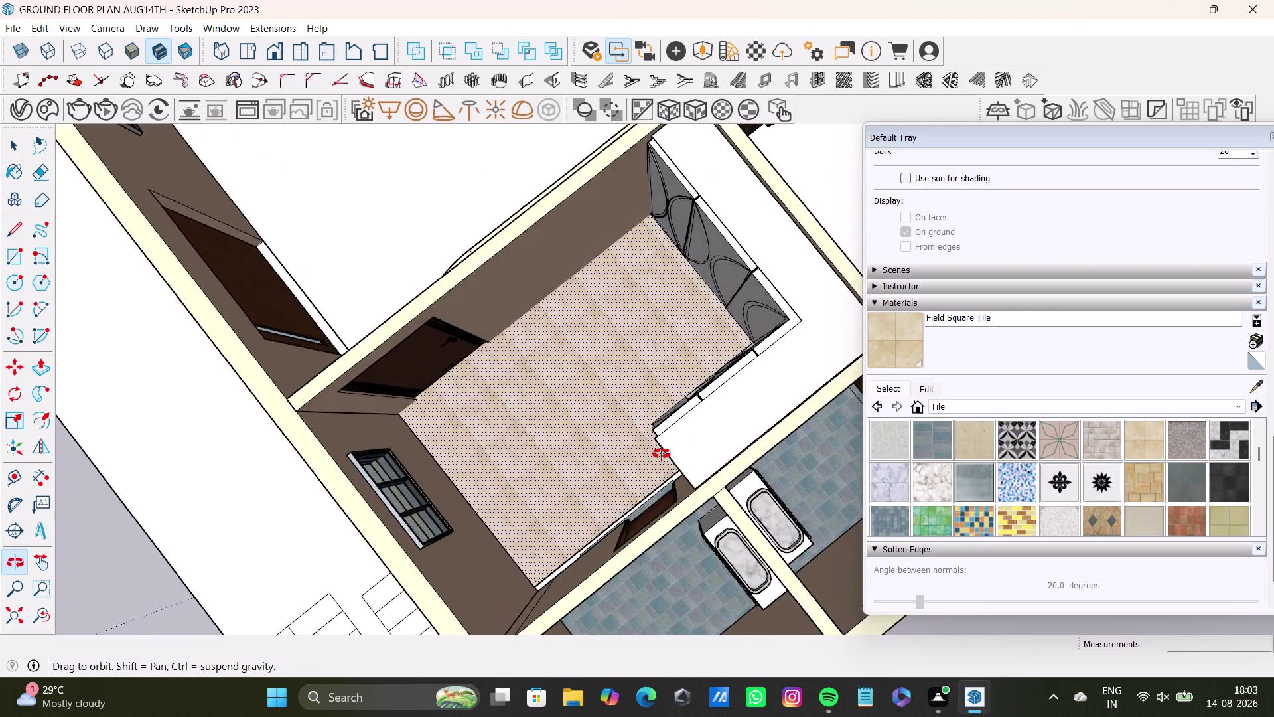
middle_drag(667, 448, 807, 506)
scroll(up, 3)
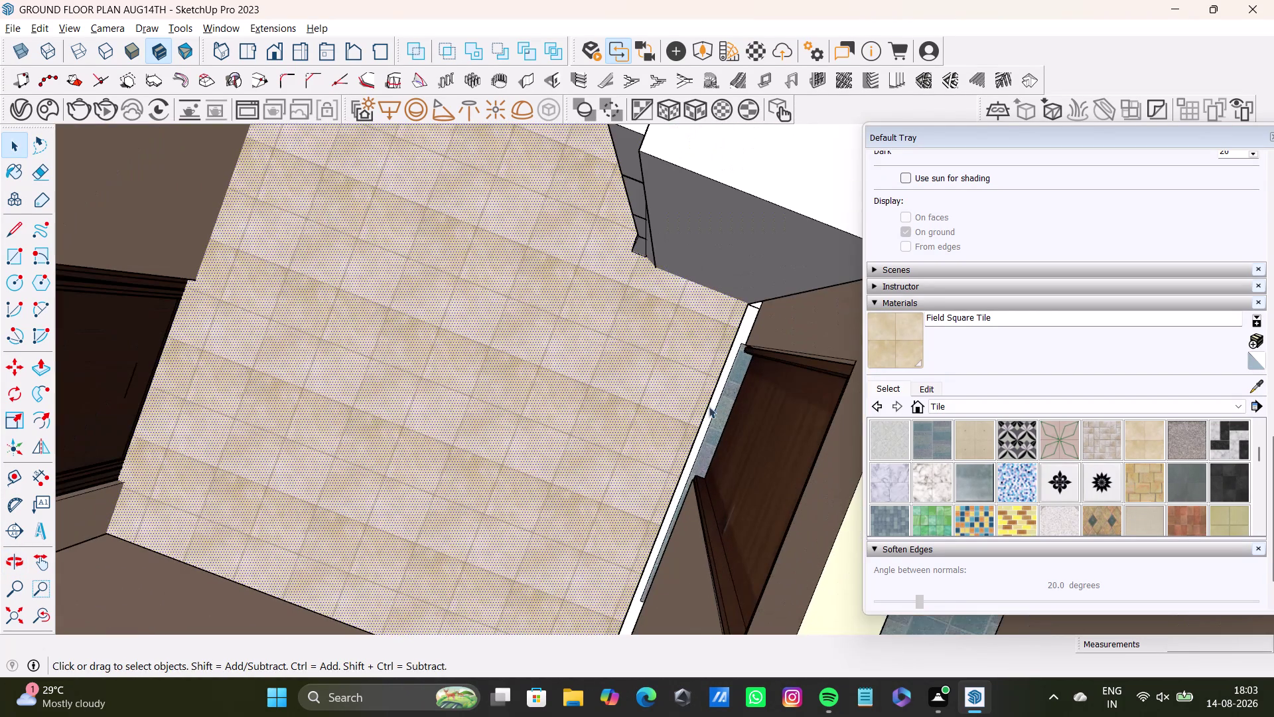
Nudge the tiled rectangle again and zoom out to view the room.
click(710, 403)
key(m)
drag(709, 403, 719, 411)
key(space)
scroll(down, 3)
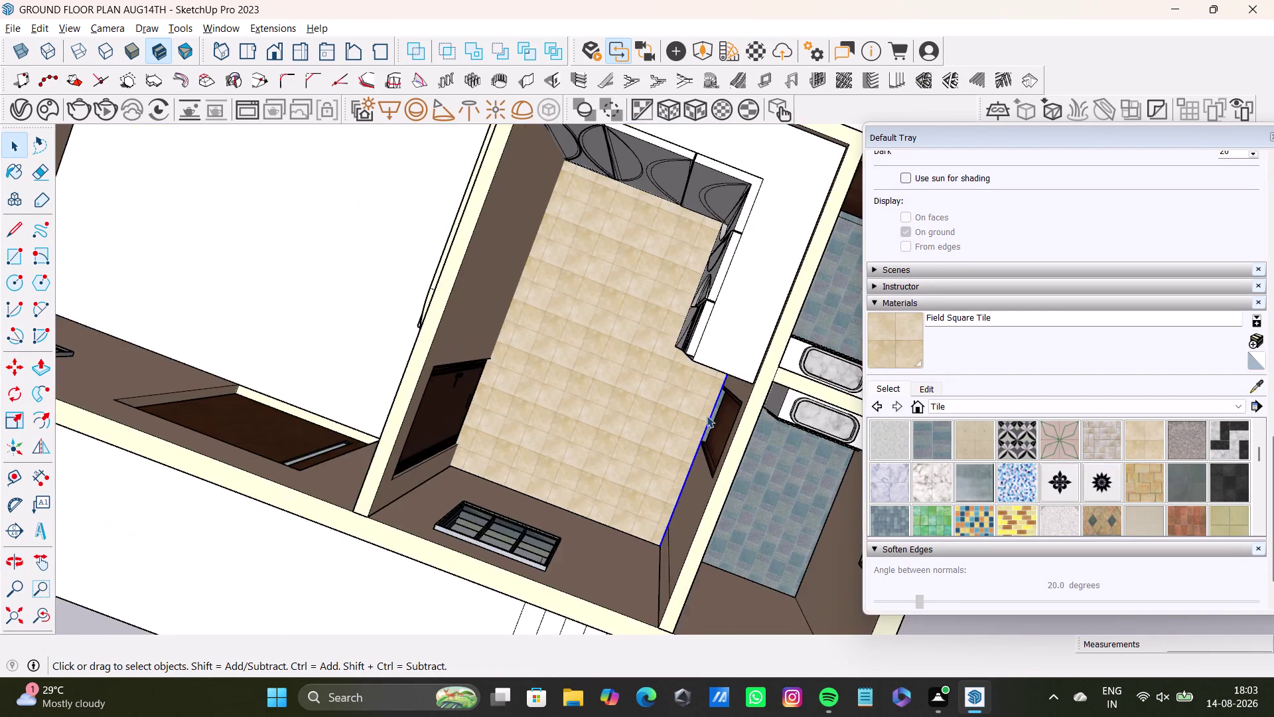
scroll(down, 3)
middle_drag(669, 475, 835, 372)
middle_drag(667, 404, 883, 290)
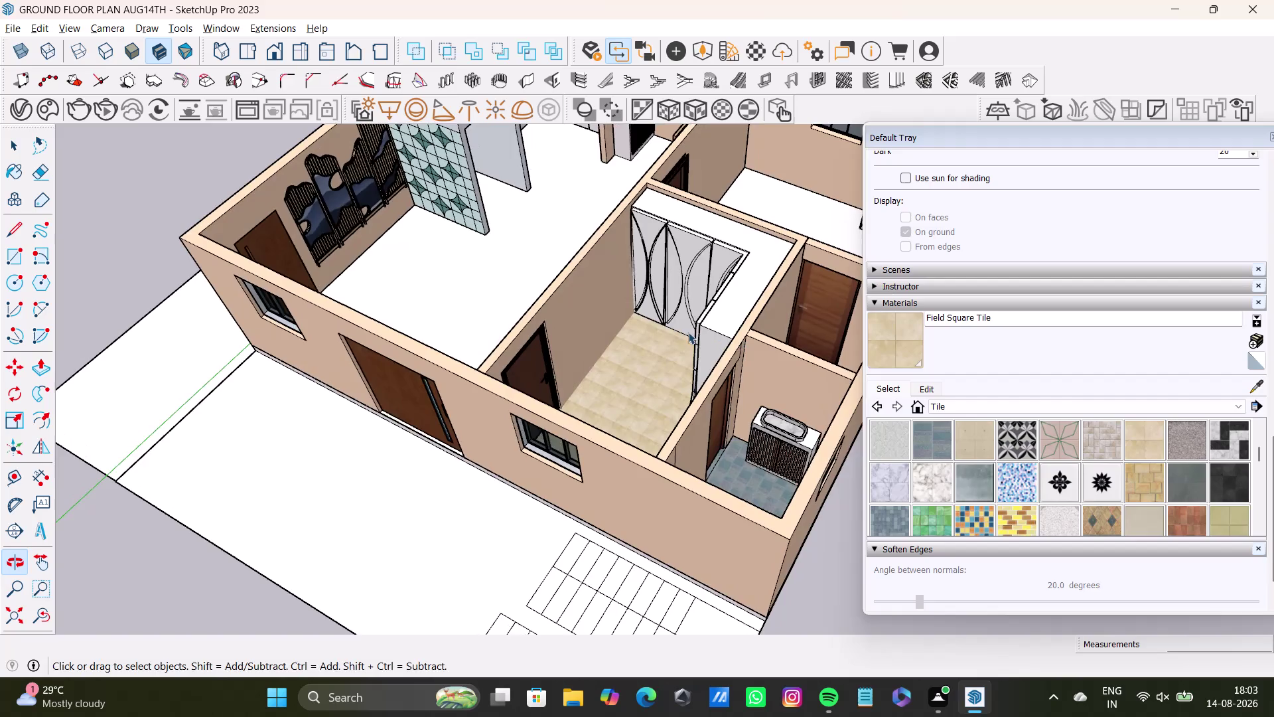
Orbit to a top view, try a rectangle from the large room's corner, then undo it.
middle_drag(662, 324, 551, 517)
middle_drag(541, 522, 699, 678)
middle_drag(641, 524, 541, 571)
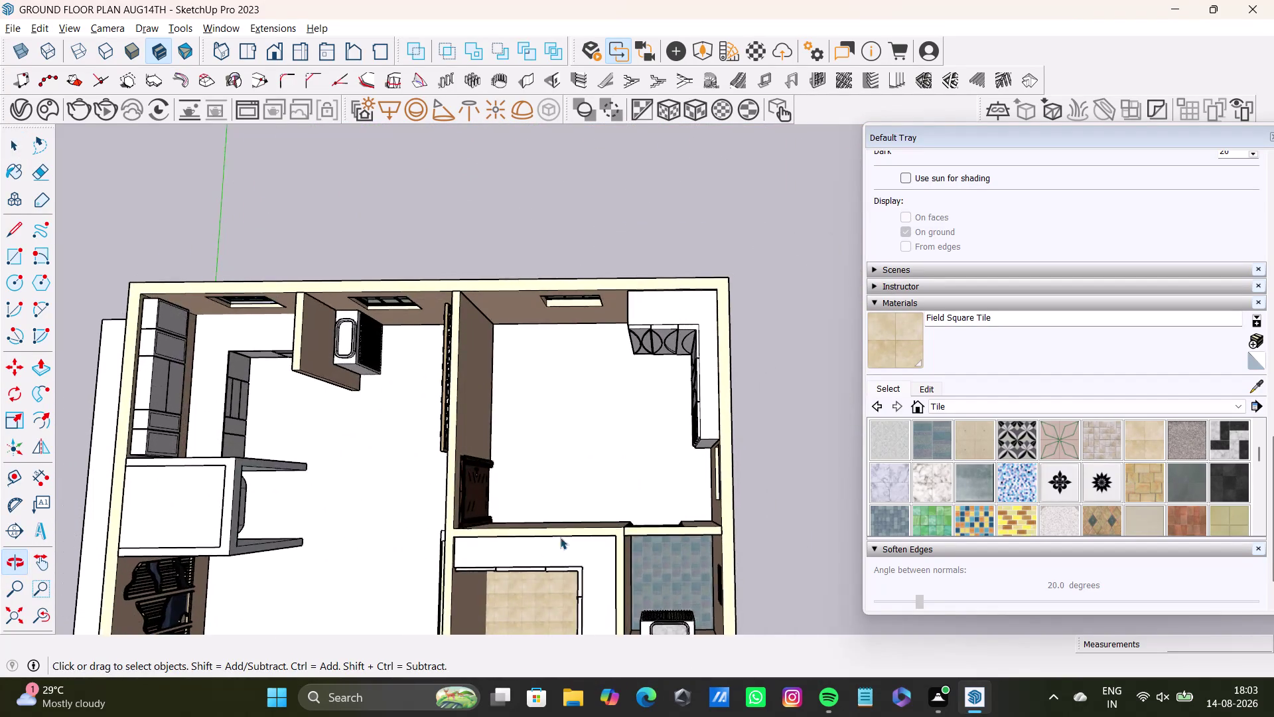
scroll(up, 3)
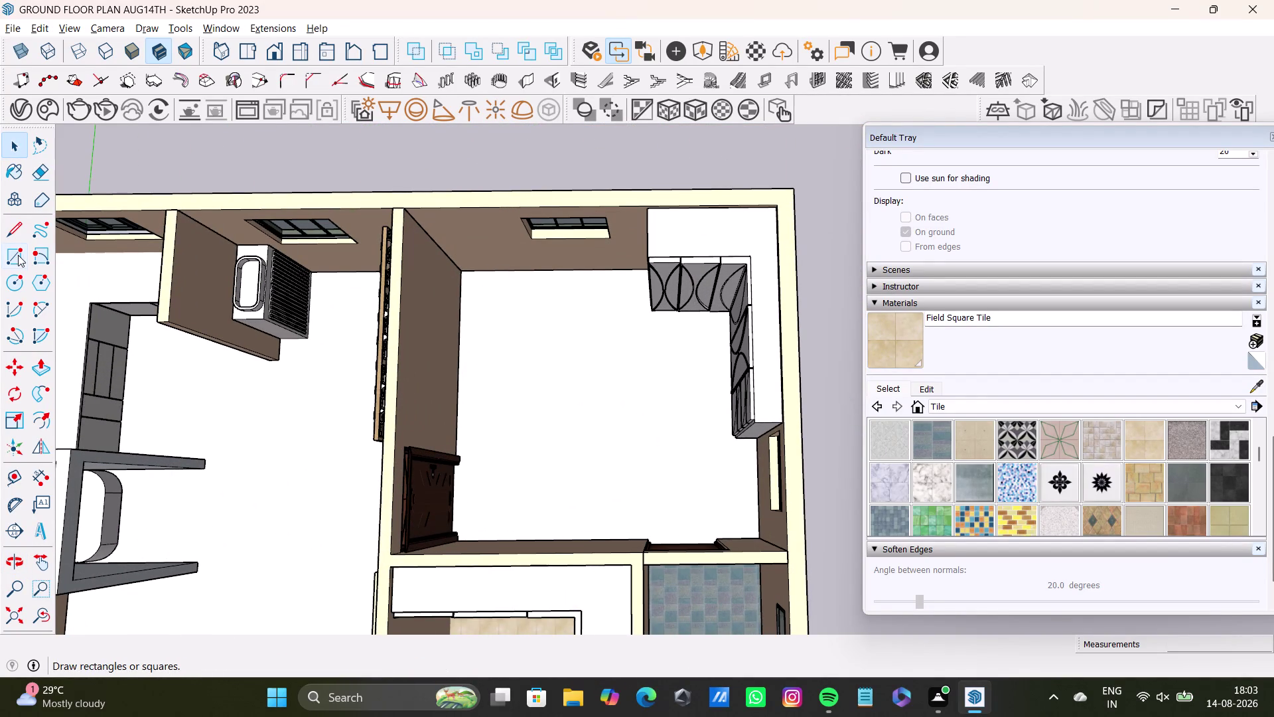
click(18, 255)
scroll(up, 3)
click(479, 247)
scroll(down, 3)
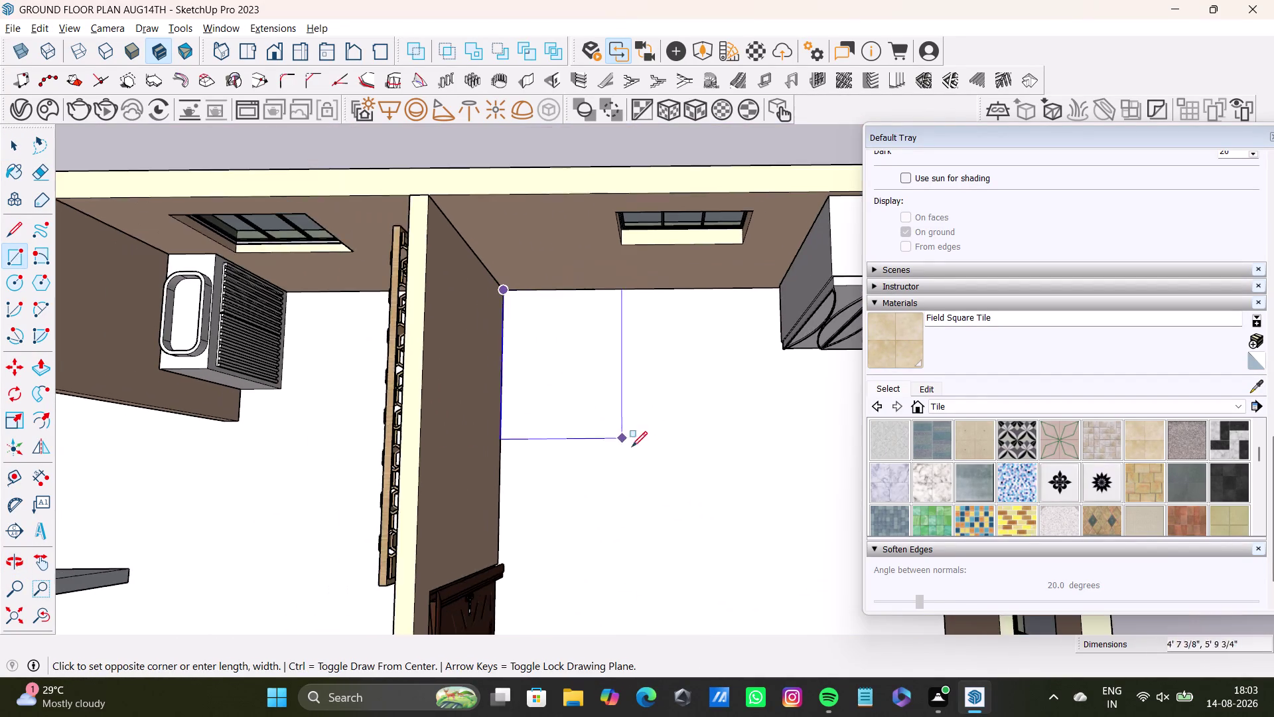
middle_drag(650, 450, 389, 321)
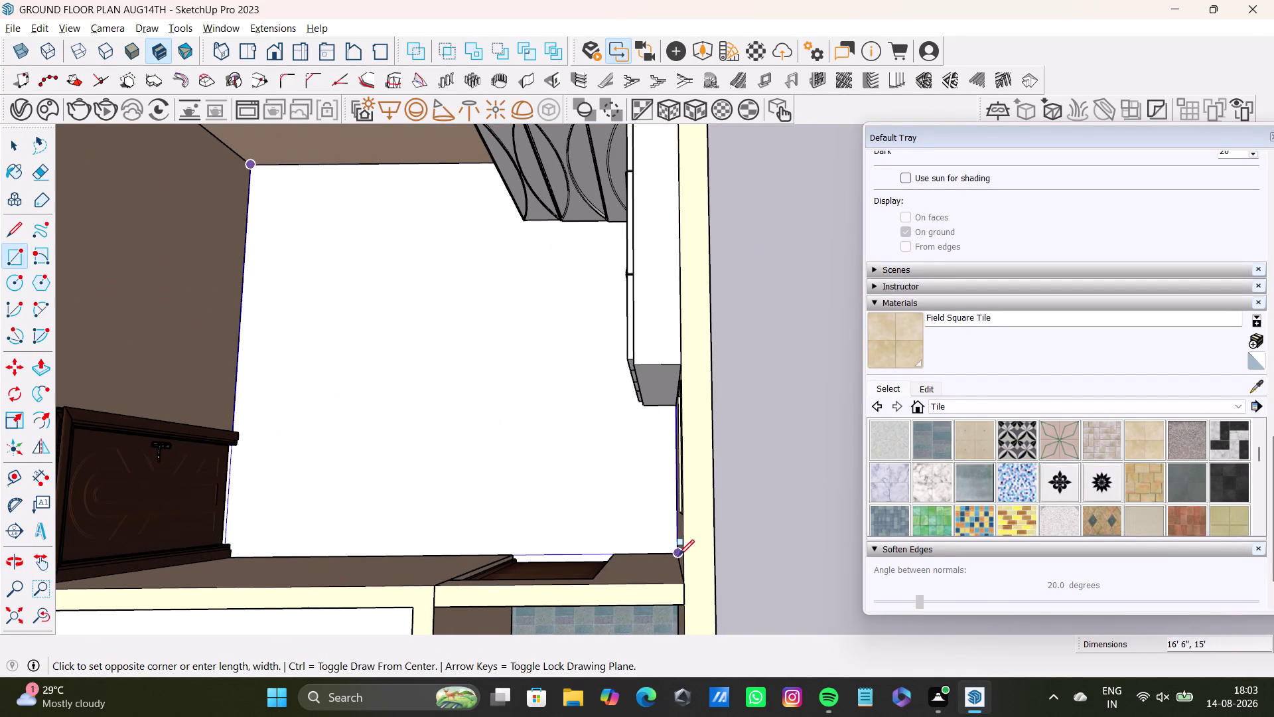
click(679, 554)
key(ctrl+z)
middle_drag(360, 367, 455, 398)
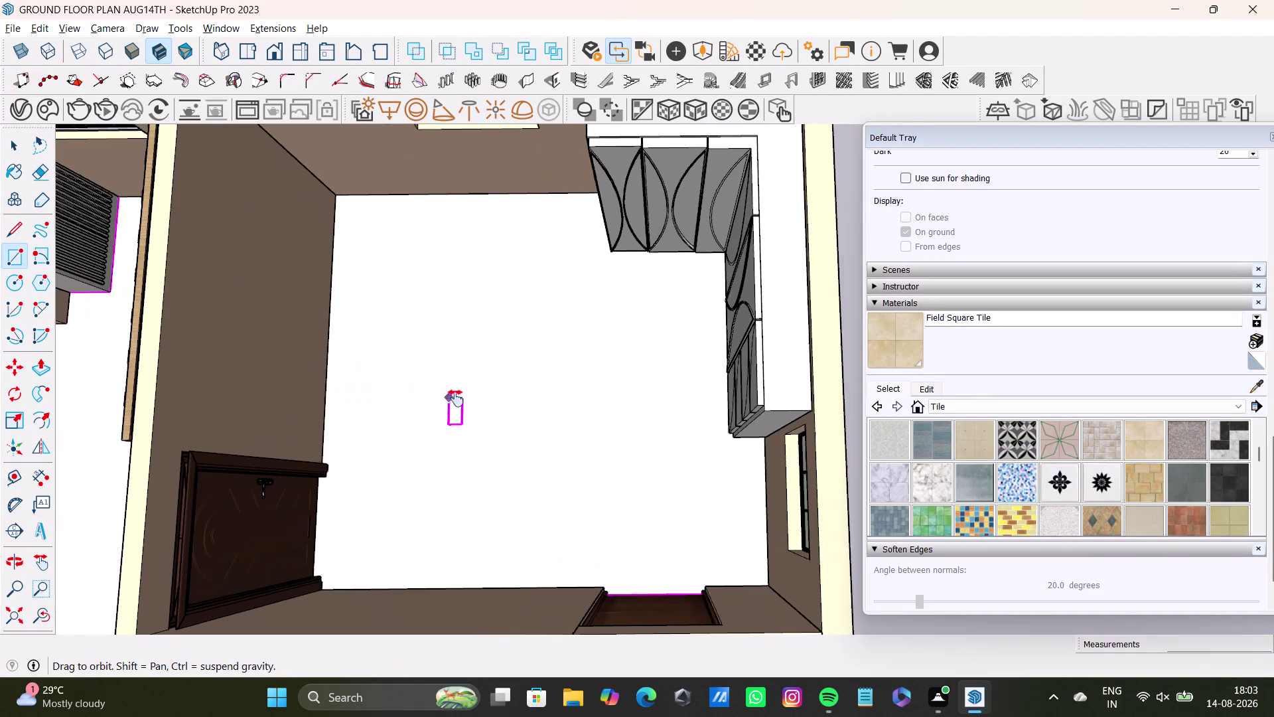
middle_drag(455, 398, 456, 398)
Try a floor rectangle from the room's inner corner, then zoom into the doorway threshold.
click(15, 269)
scroll(up, 3)
click(338, 191)
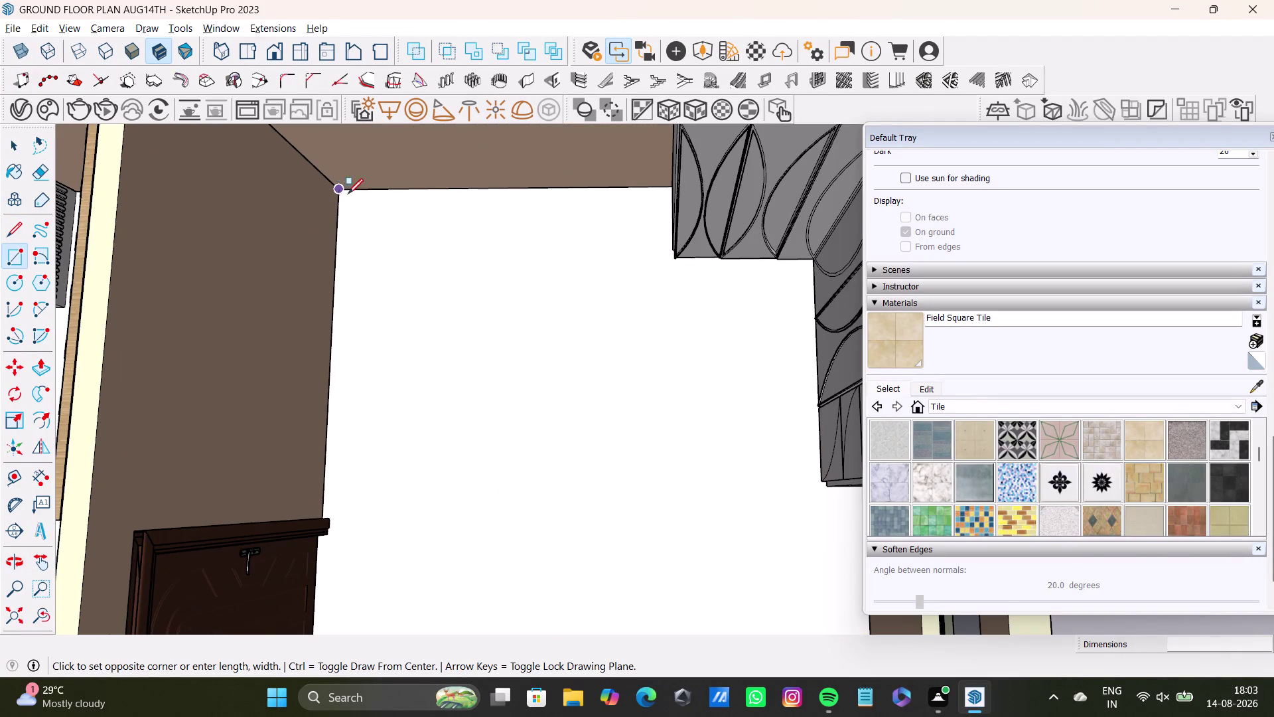
scroll(down, 3)
middle_drag(763, 493, 670, 381)
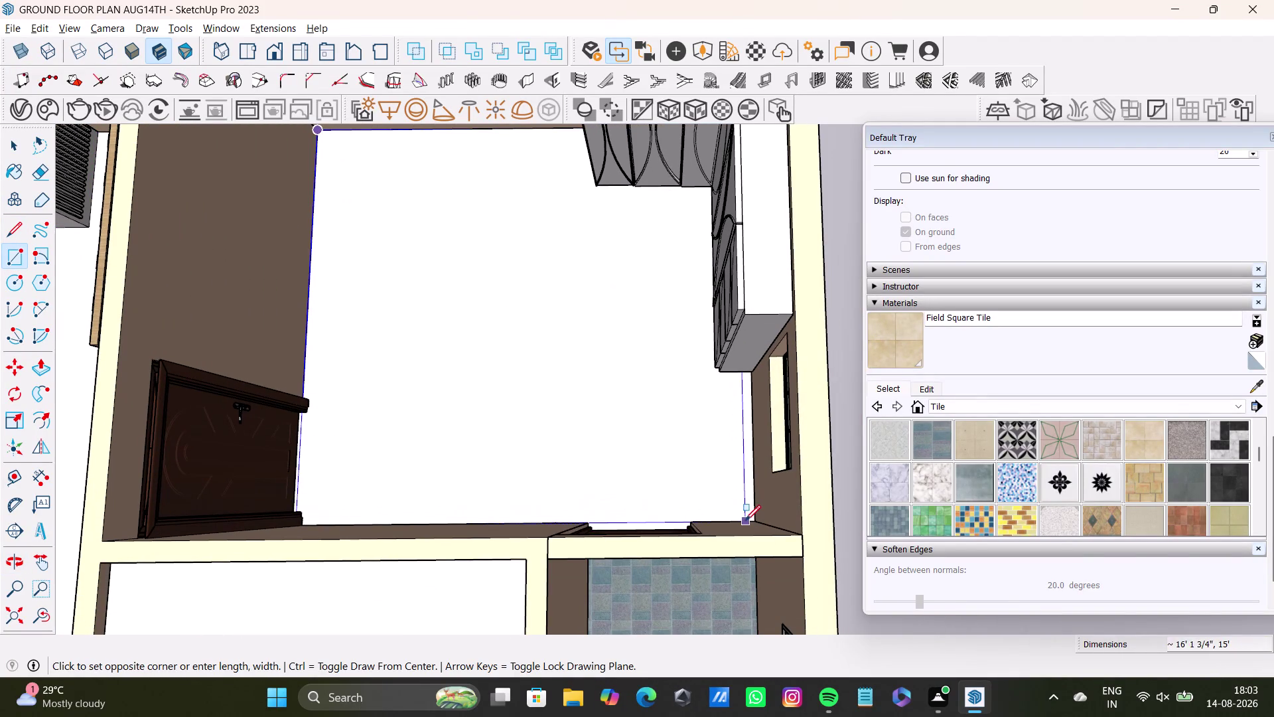
click(755, 520)
scroll(up, 3)
key(space)
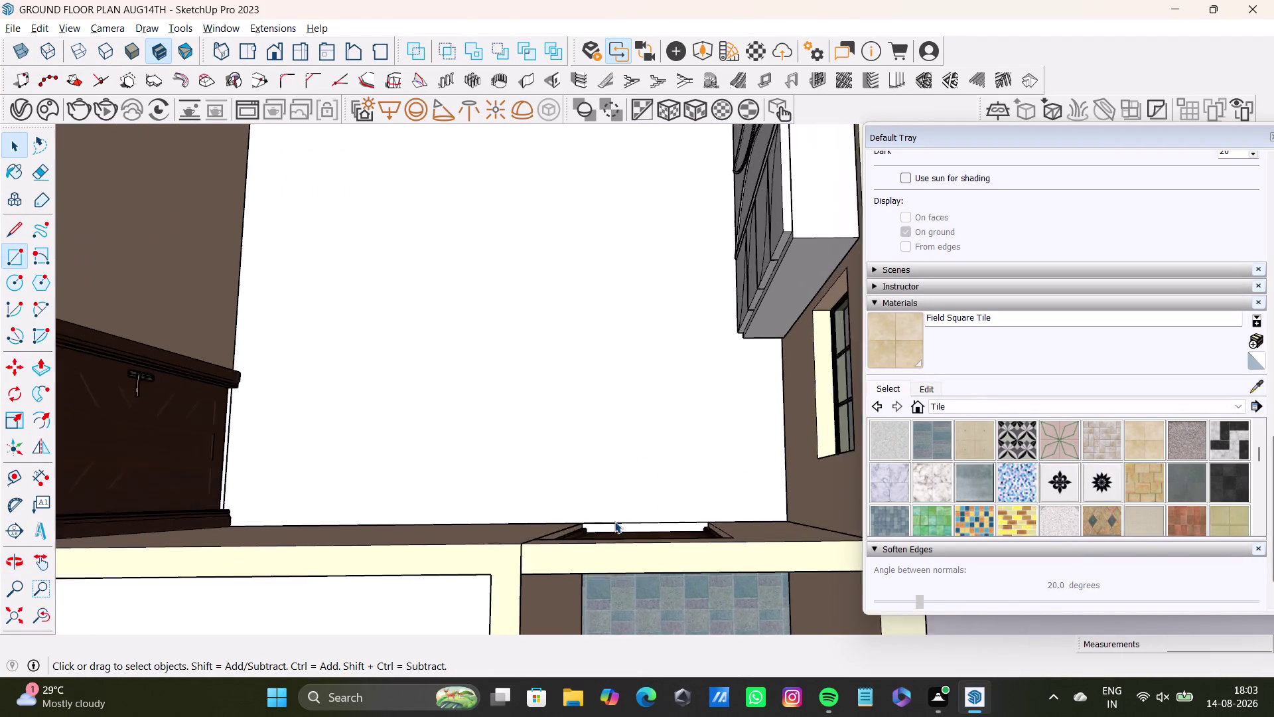
scroll(up, 3)
middle_drag(622, 518, 597, 492)
scroll(up, 3)
middle_drag(575, 488, 597, 588)
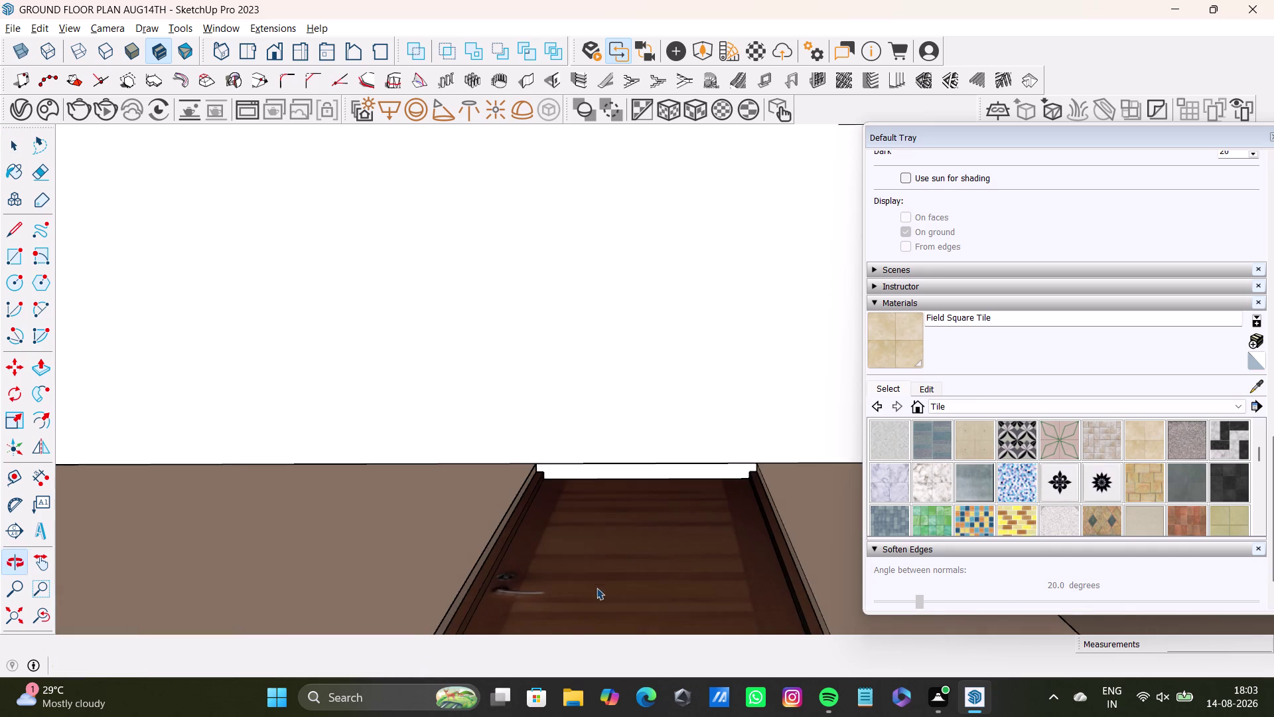
scroll(up, 3)
Start a rectangle at the door frame edge, view the threshold gap, then cancel.
click(16, 253)
scroll(up, 3)
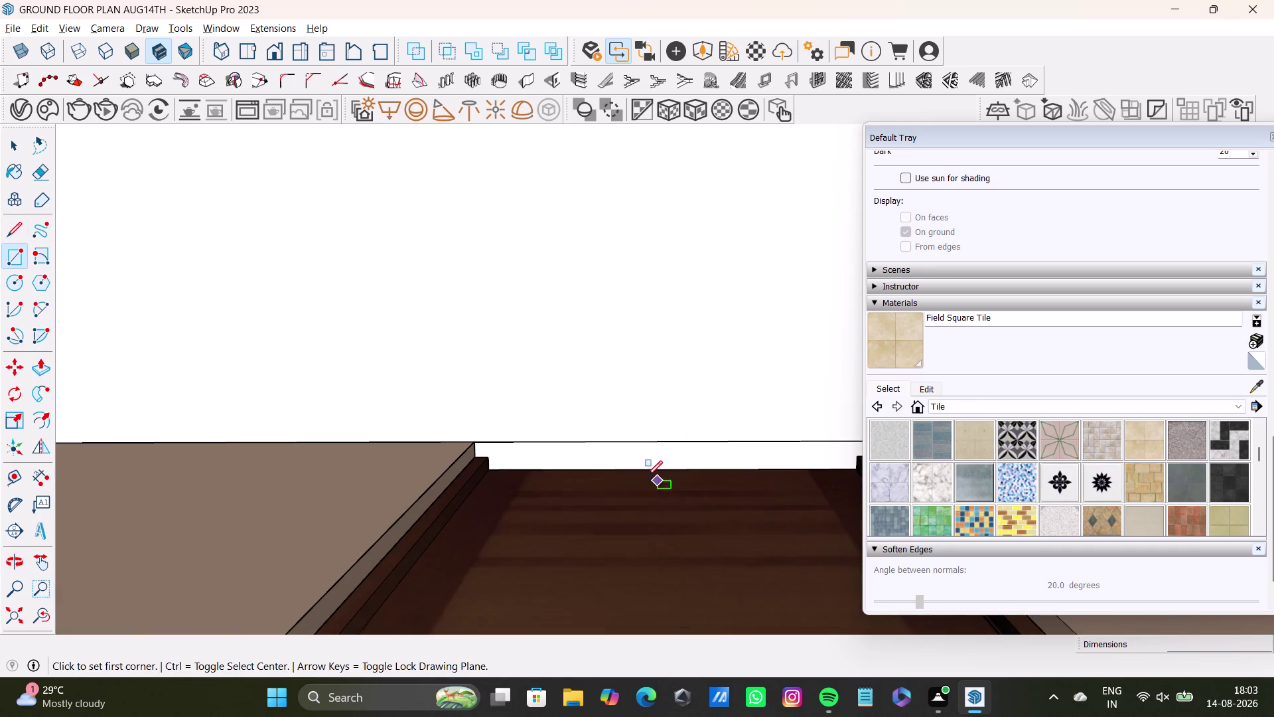
scroll(up, 3)
click(466, 436)
scroll(down, 3)
middle_drag(681, 465, 535, 421)
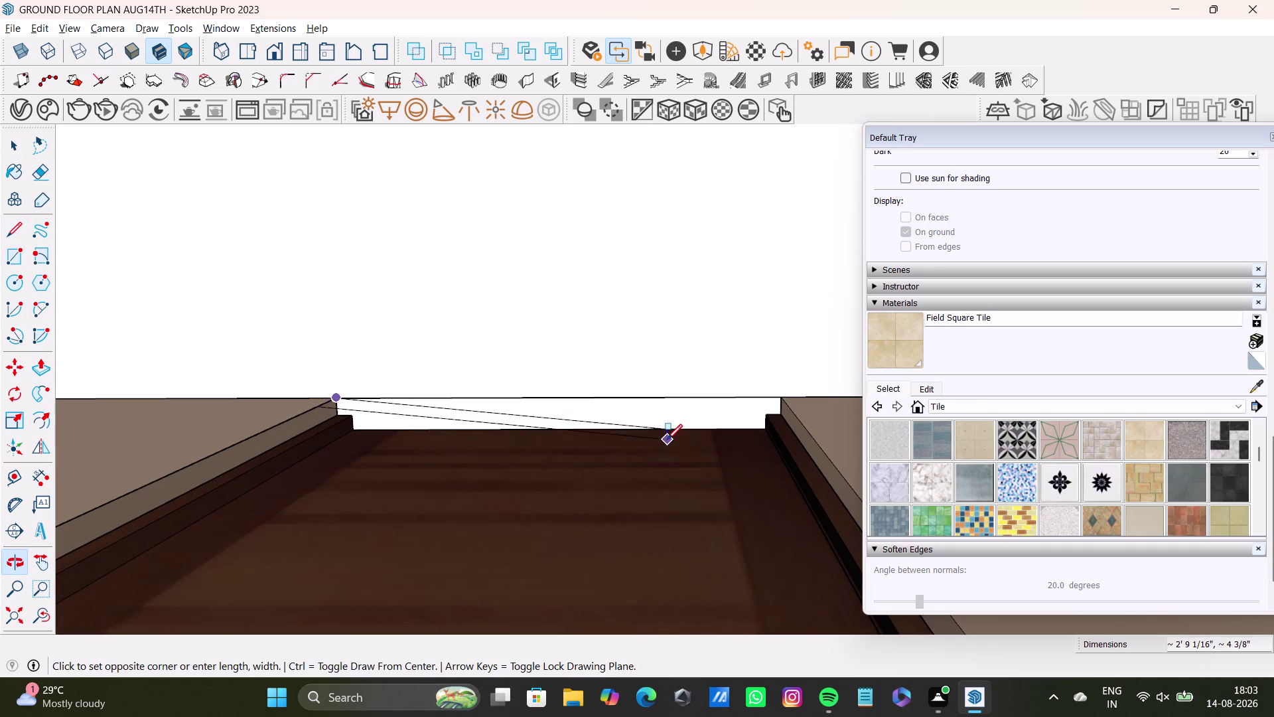
middle_drag(755, 426, 673, 486)
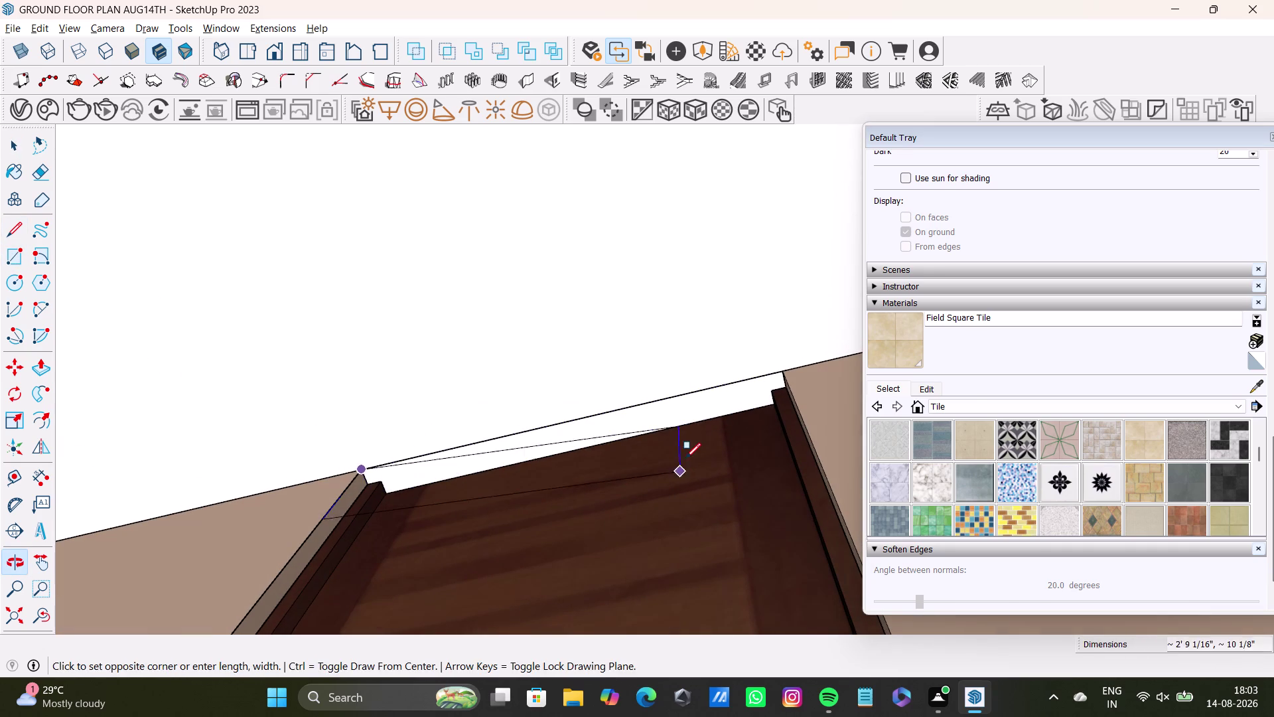
key(space)
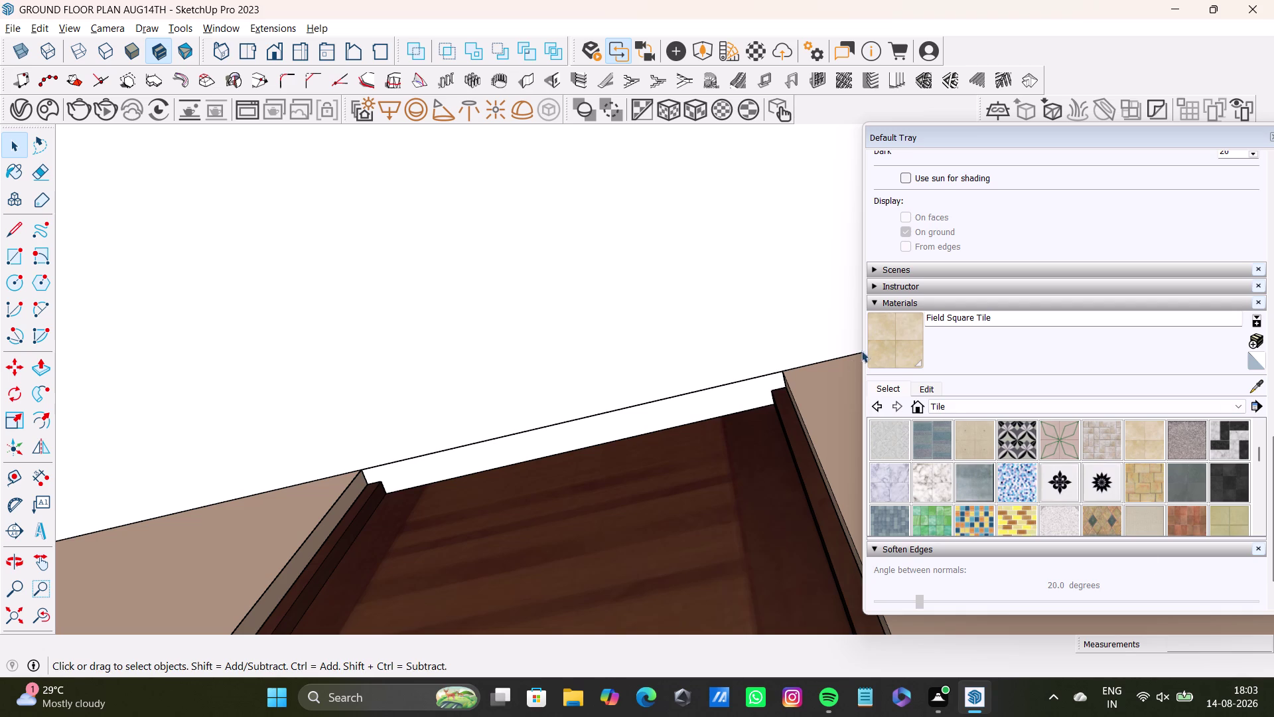
Select a threshold edge and move it across the door gap.
click(885, 346)
click(765, 305)
key(space)
click(692, 393)
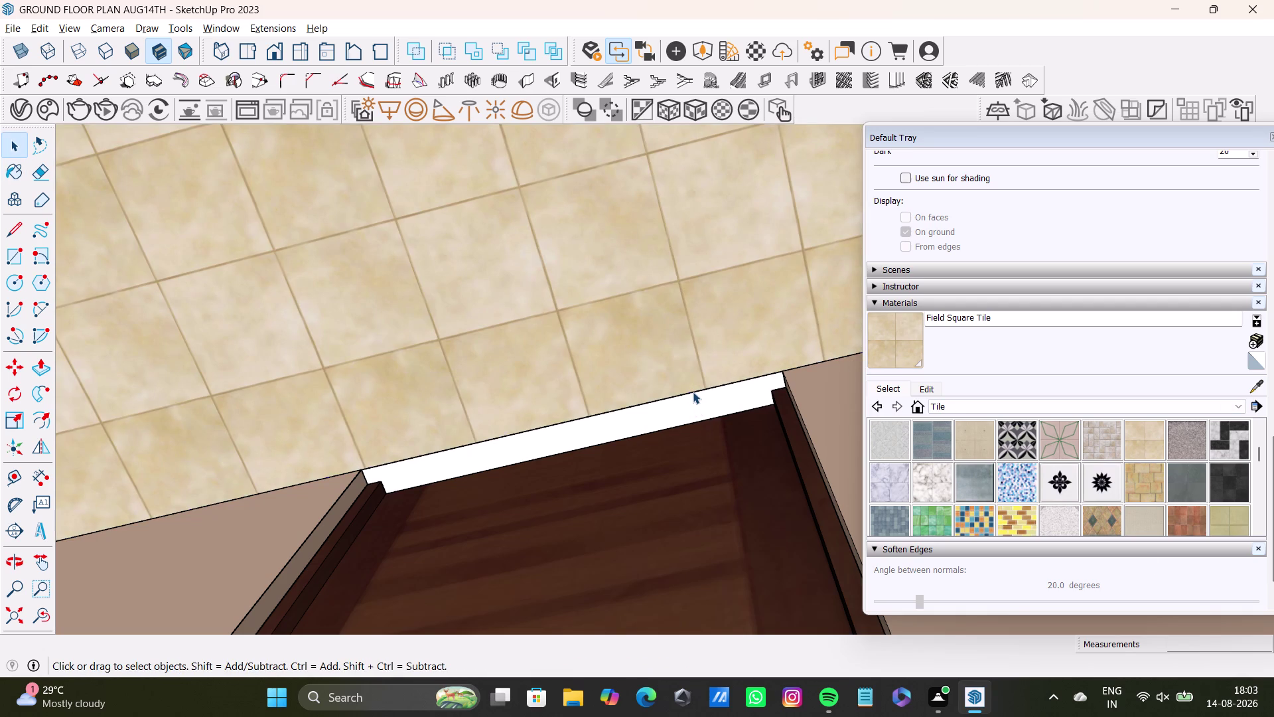
key(comma)
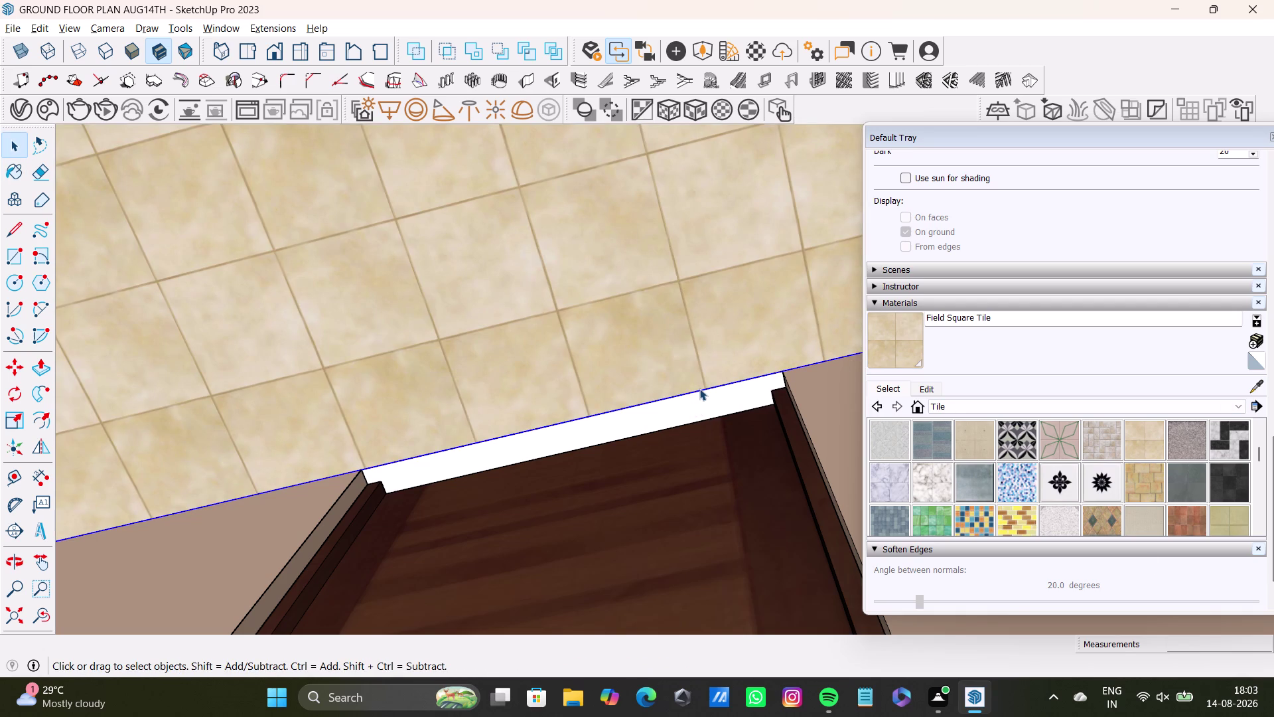
key(m)
drag(700, 389, 704, 398)
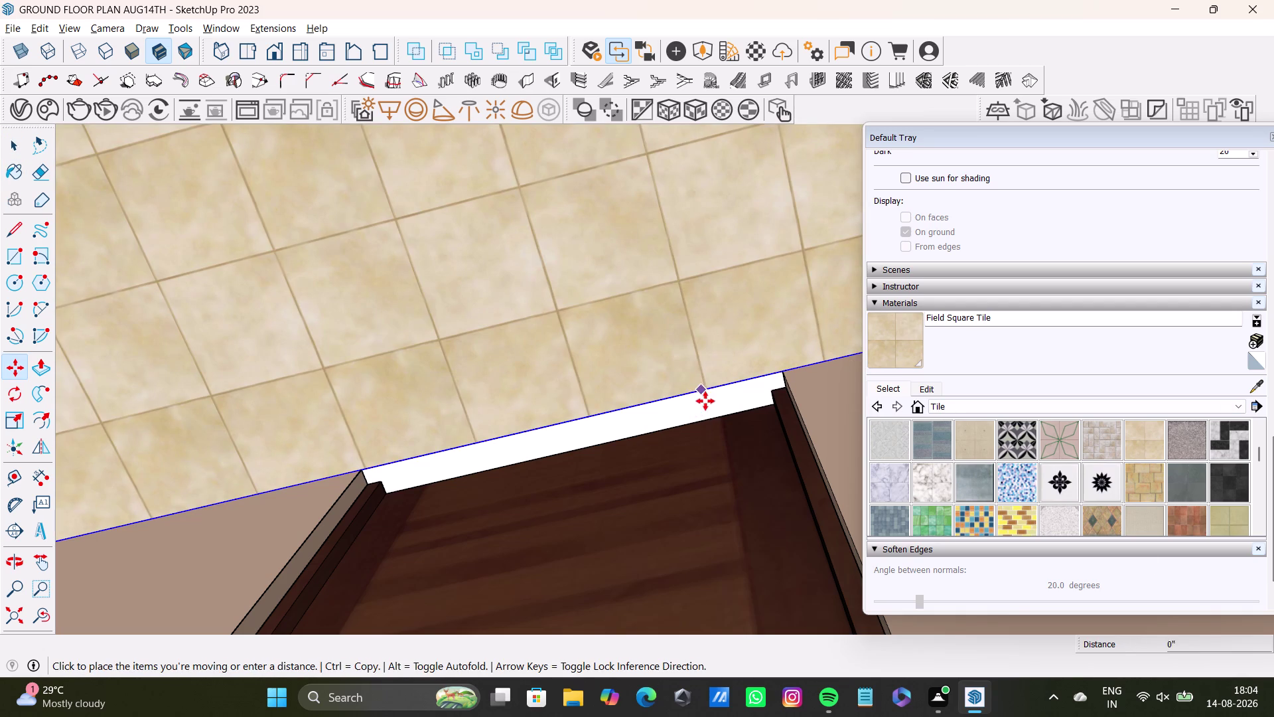
drag(704, 397, 714, 419)
key(space)
Undo the edge moves and pull back to view the room layout.
scroll(down, 3)
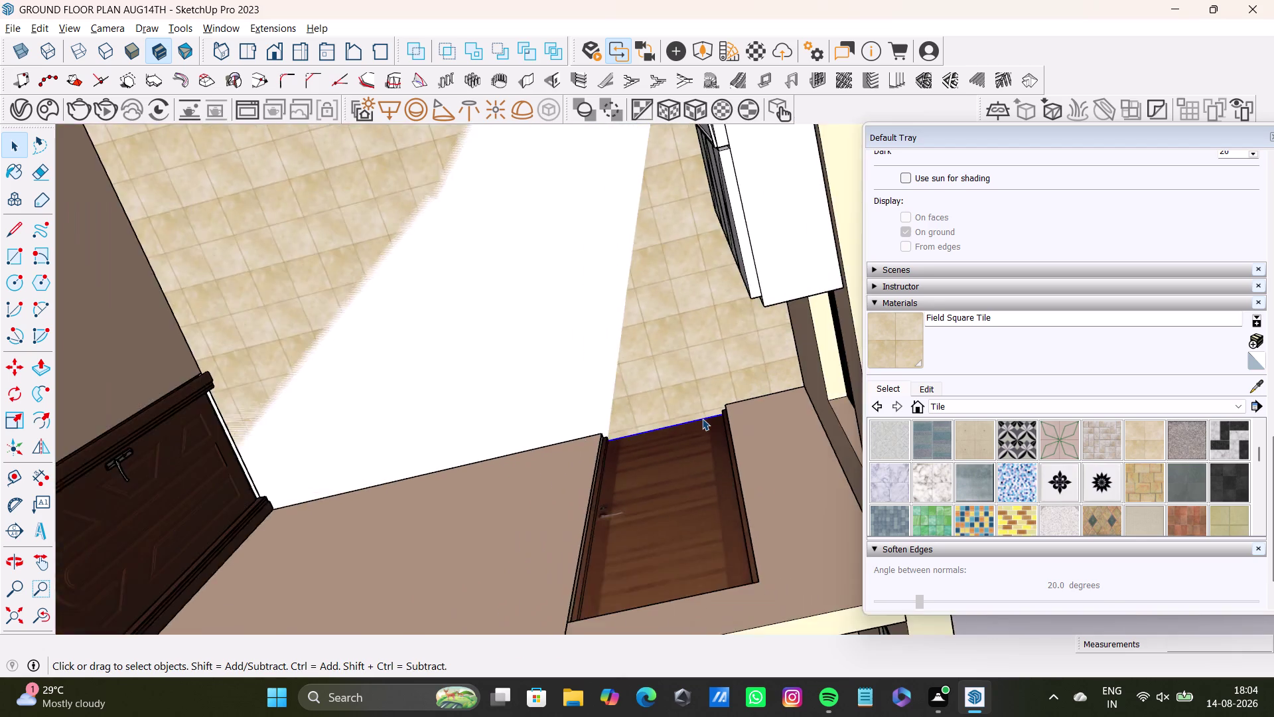
scroll(down, 3)
key(space)
click(786, 287)
middle_drag(781, 400, 661, 381)
key(ctrl+z)
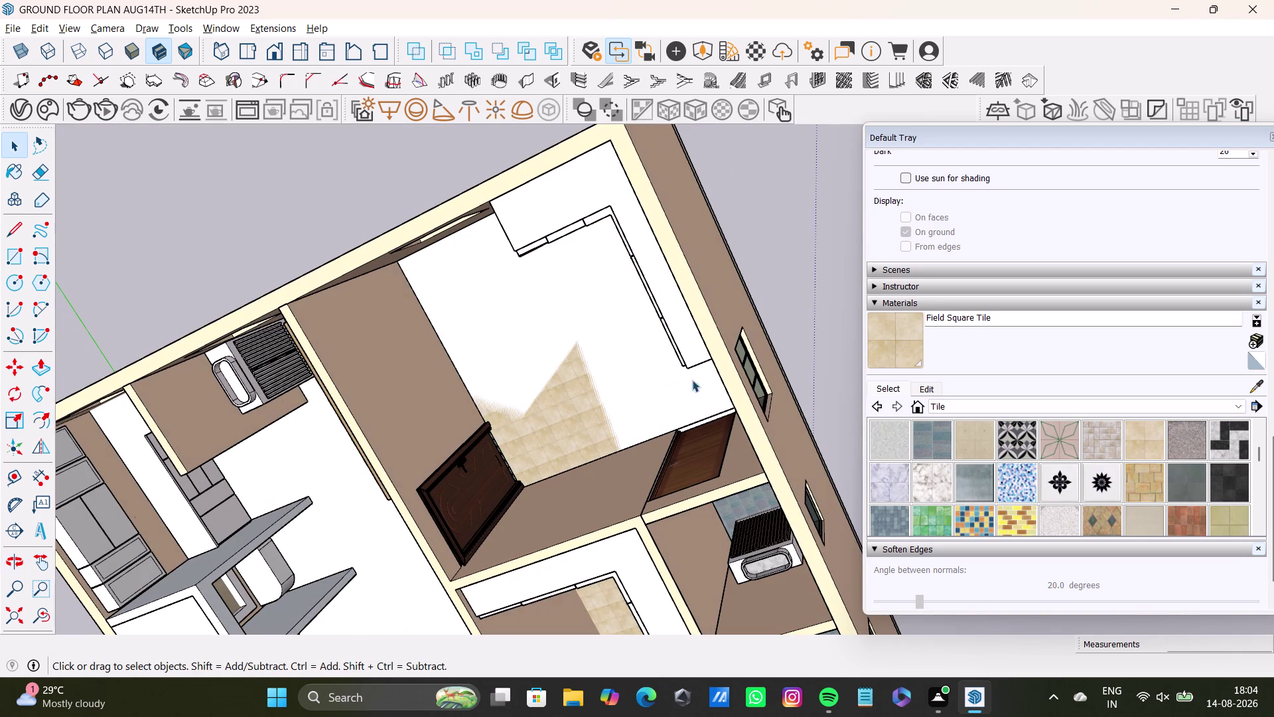
key(ctrl+z)
Select the edge at the room's other doorway threshold and move it.
middle_drag(662, 414, 666, 351)
scroll(up, 3)
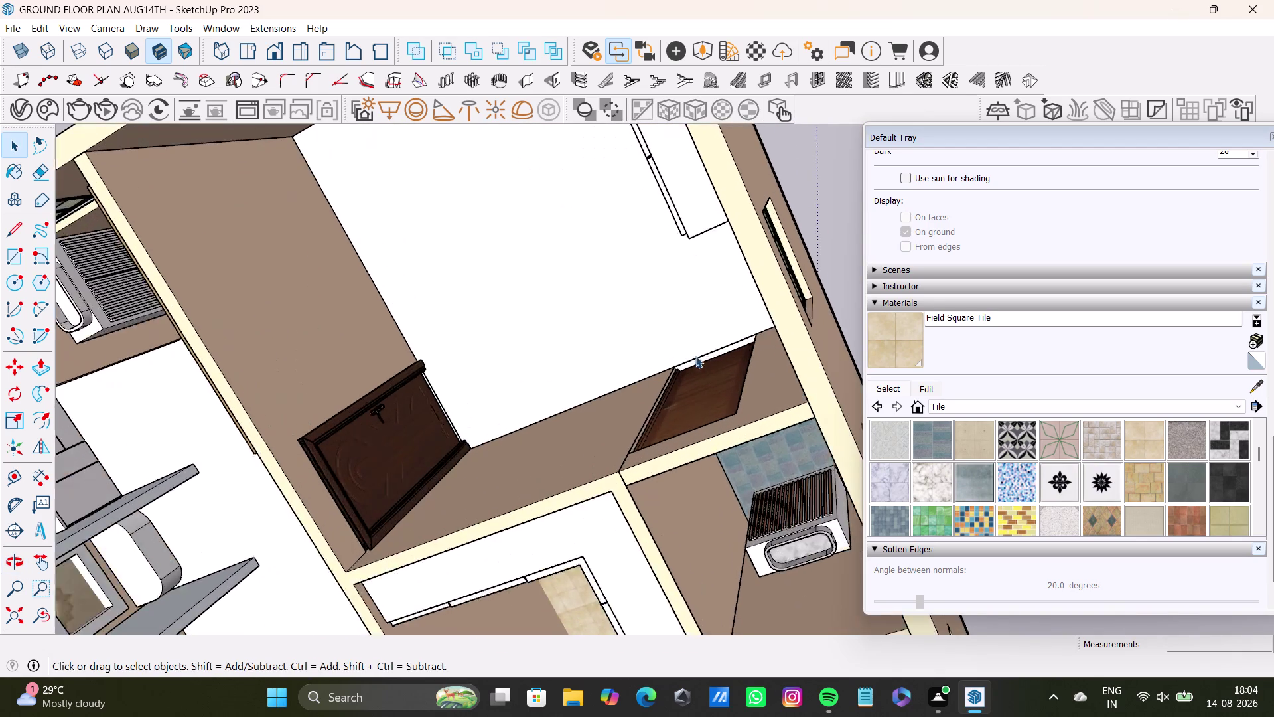
scroll(up, 3)
click(704, 355)
key(m)
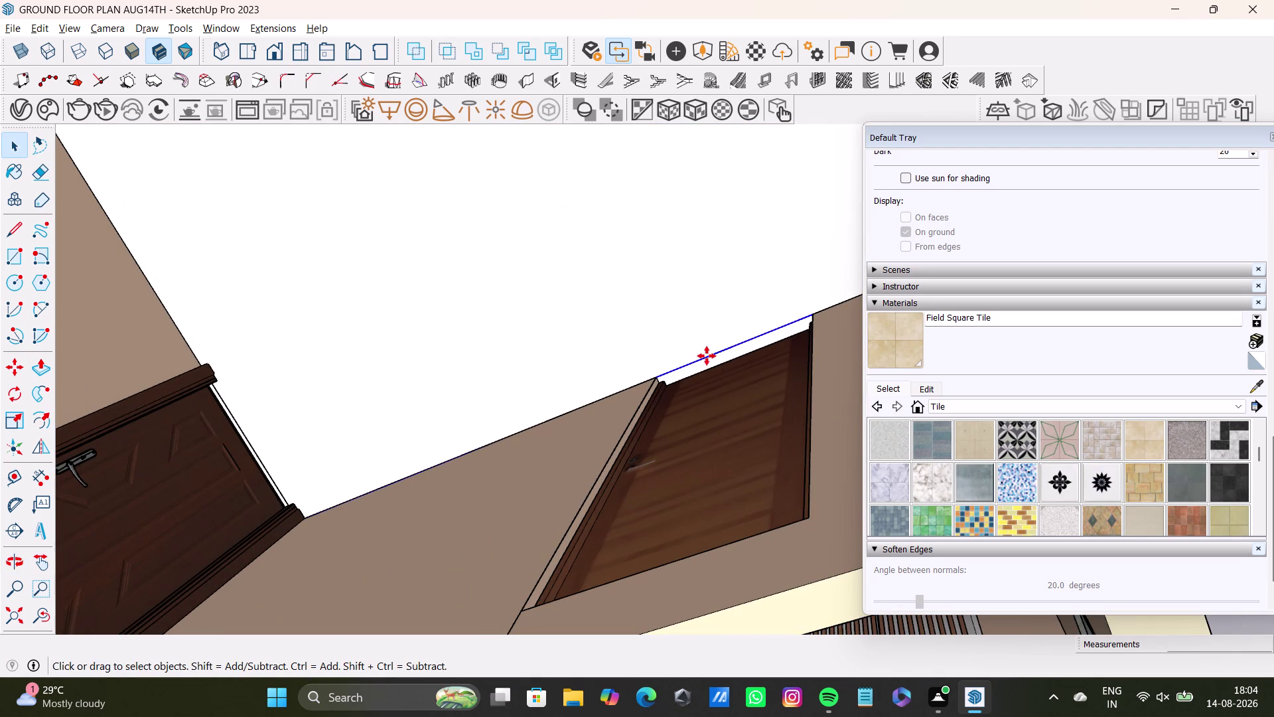
drag(707, 356, 712, 371)
key(space)
Select the room's floor face and paint it with Concrete Tile.
scroll(down, 3)
scroll(up, 3)
scroll(down, 3)
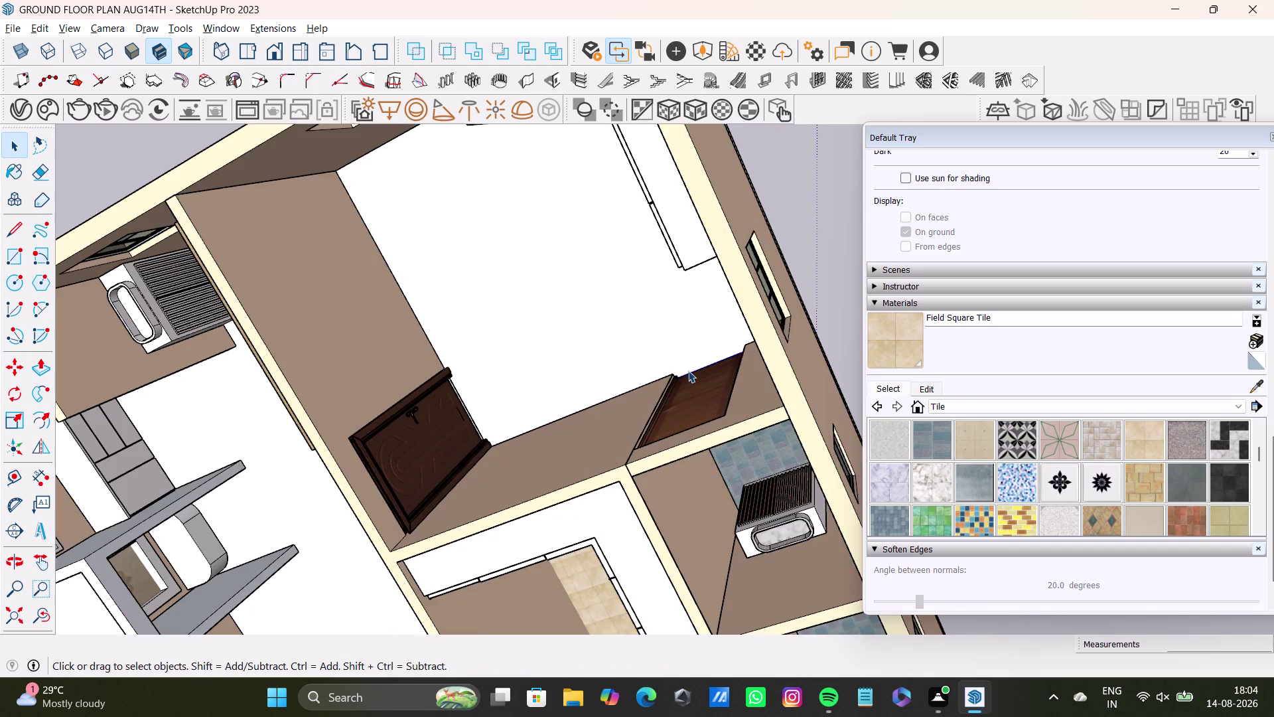
middle_drag(698, 364, 757, 378)
click(682, 298)
click(966, 441)
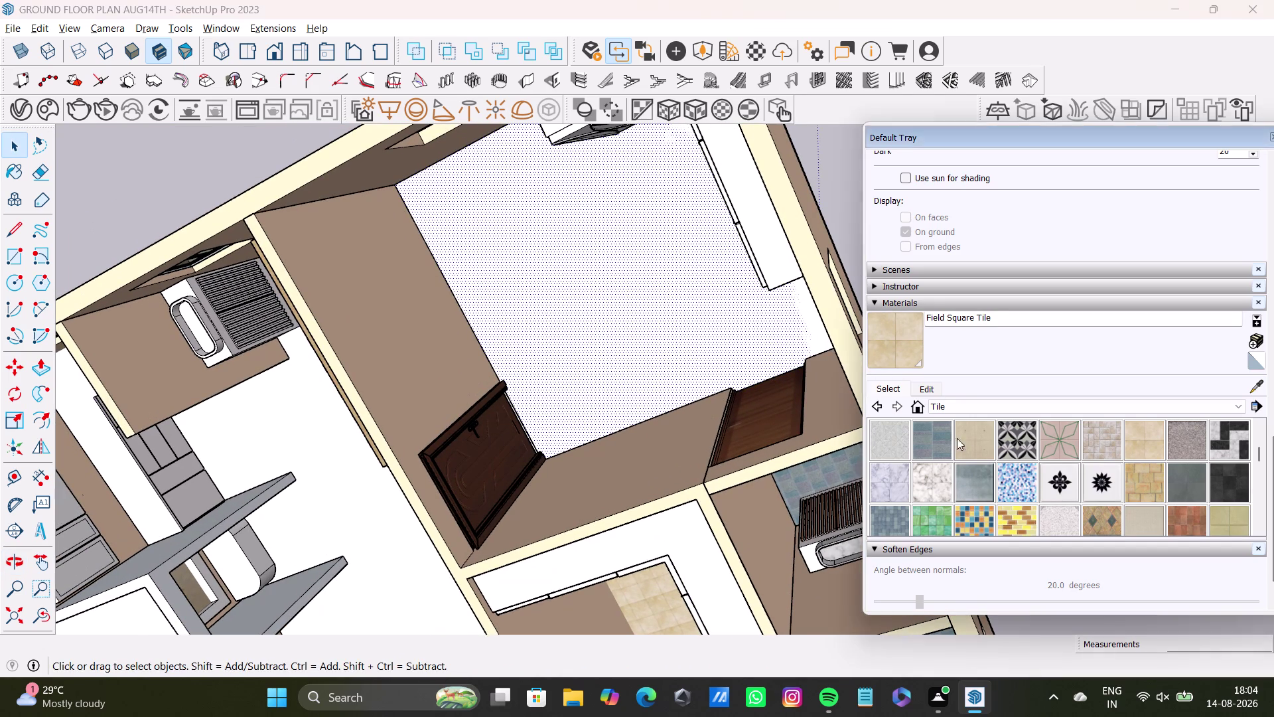
click(675, 339)
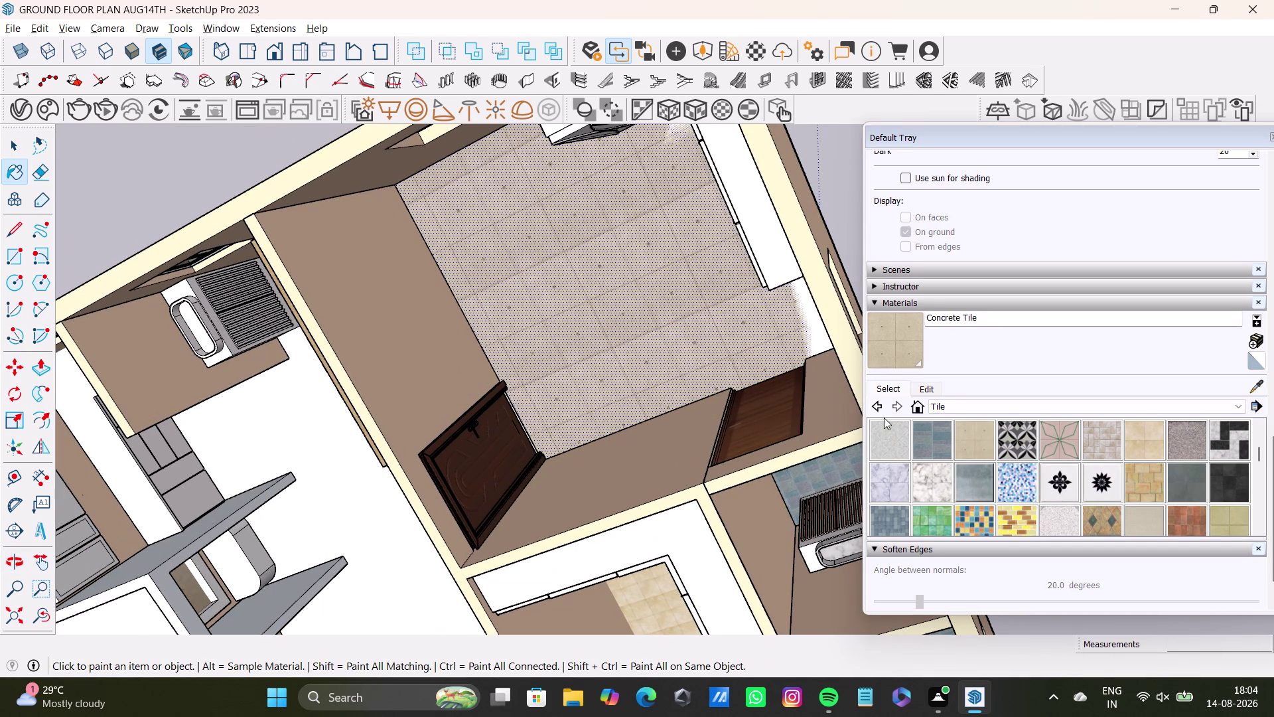
Inspect the tiled floor, undo the Concrete Tile, and reselect the floor from top view.
middle_drag(737, 412, 656, 125)
middle_drag(662, 259, 440, 309)
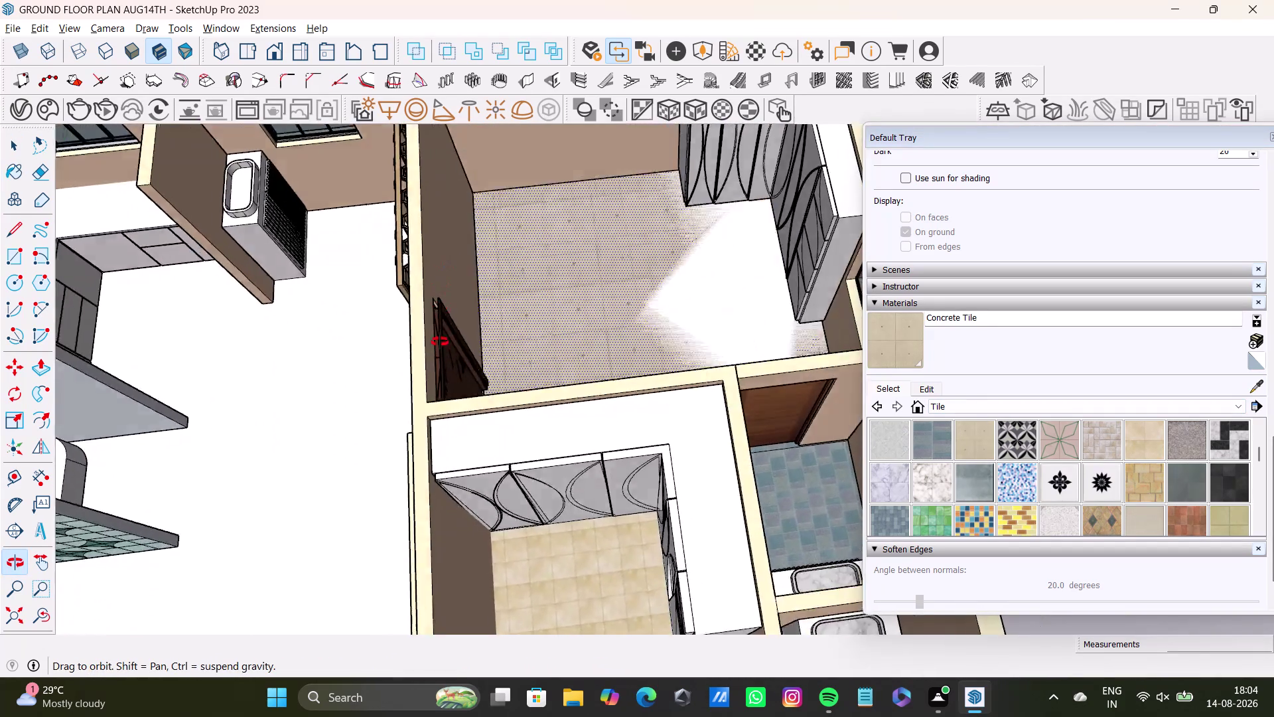
middle_drag(440, 309, 663, 310)
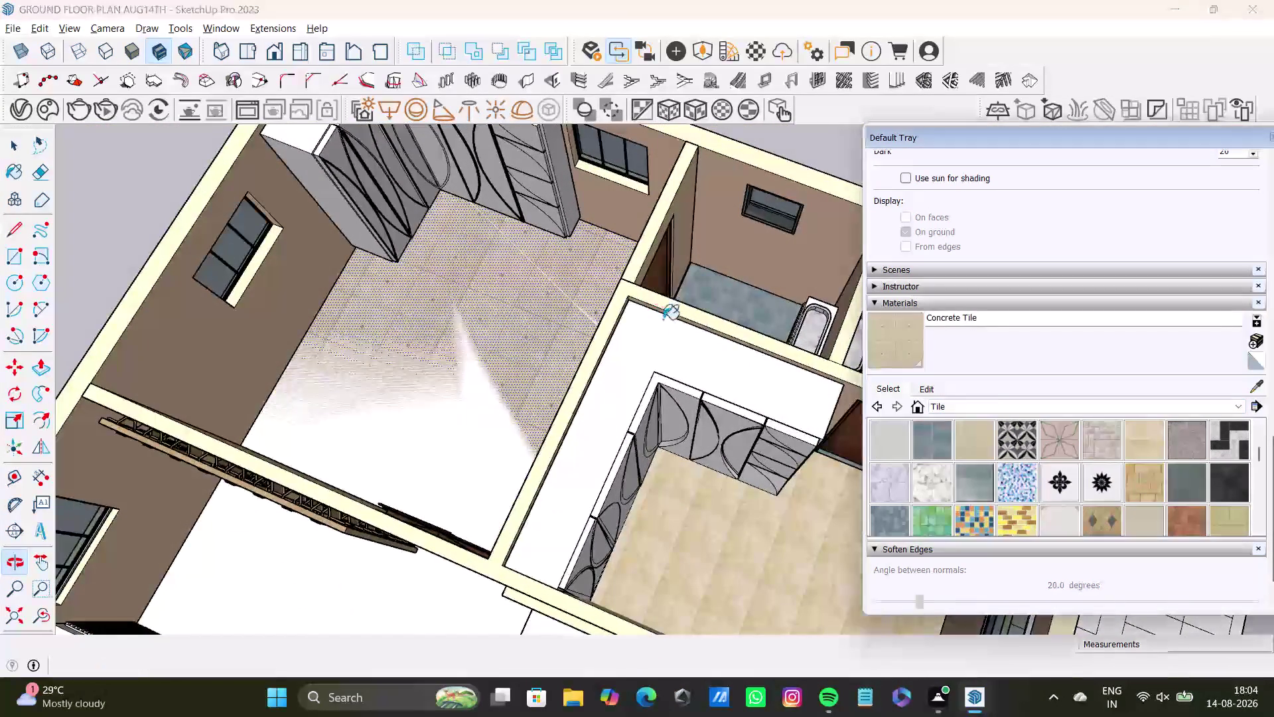
key(space)
click(826, 143)
middle_drag(481, 361, 615, 411)
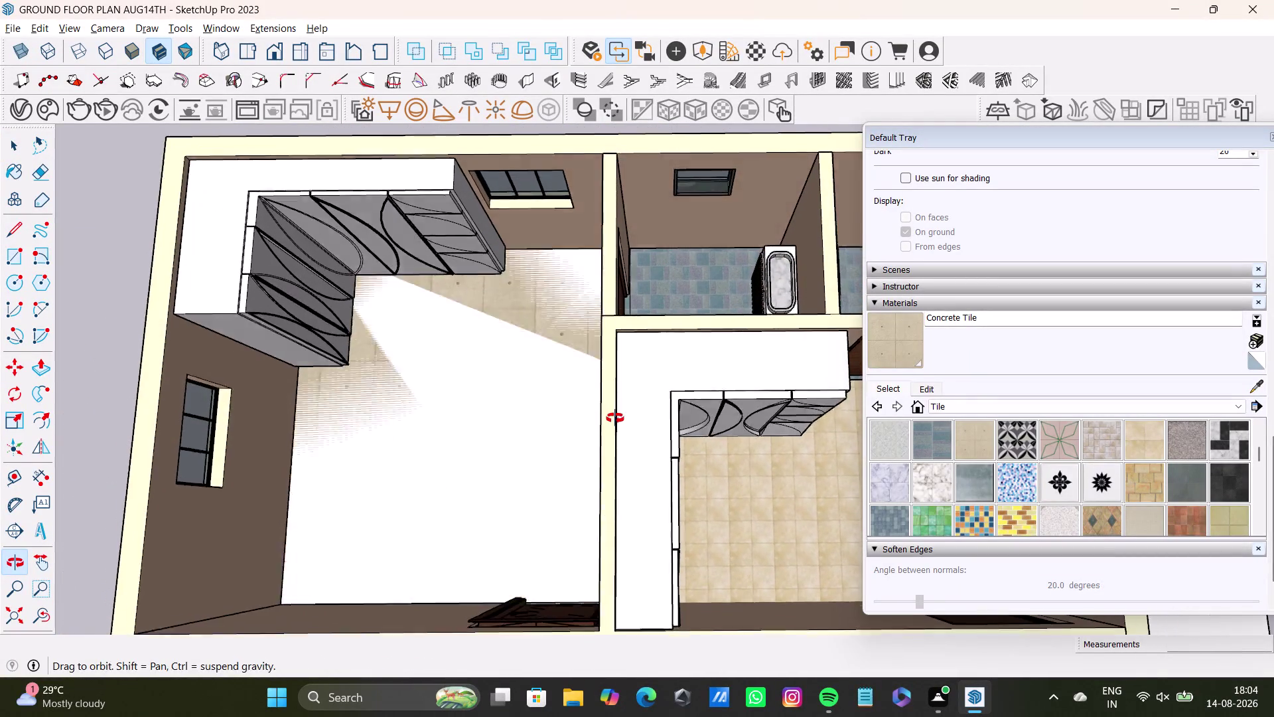
middle_drag(615, 411, 615, 422)
key(ctrl+z)
key(space)
click(533, 413)
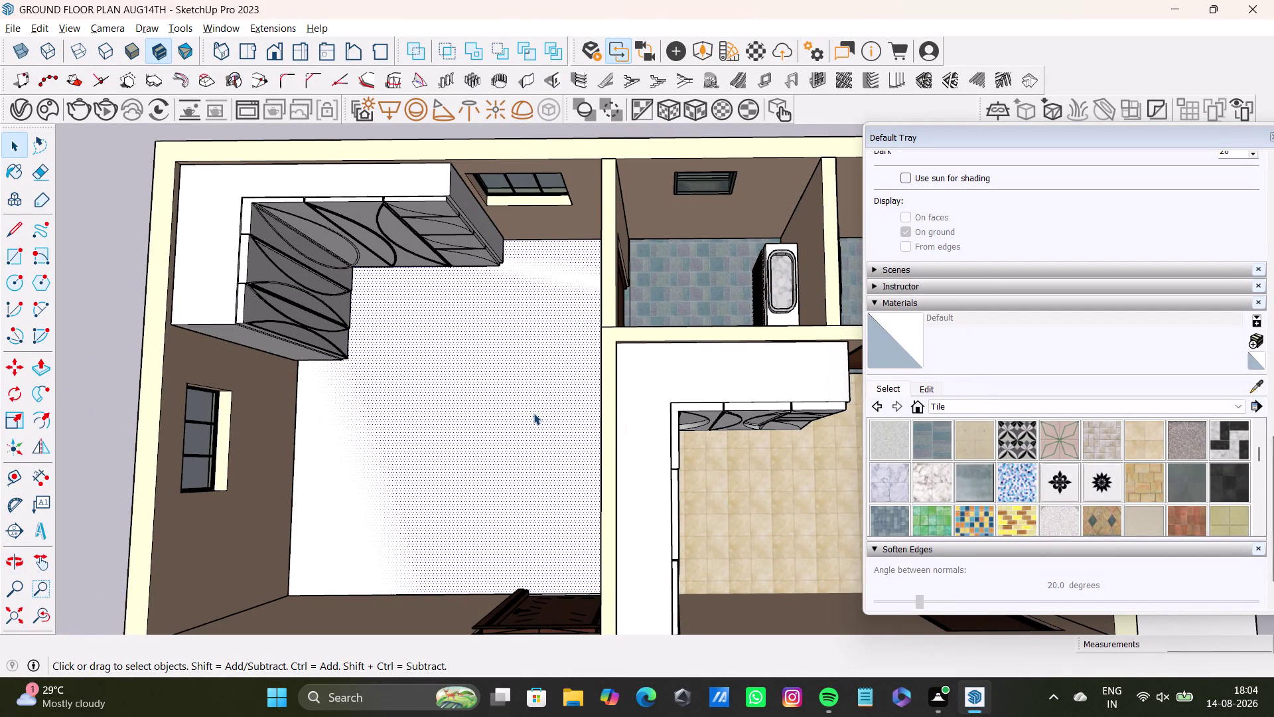
Undo recent changes and abandon a rectangle started at the wardrobe's inner corner.
key(ctrl+z)
click(501, 418)
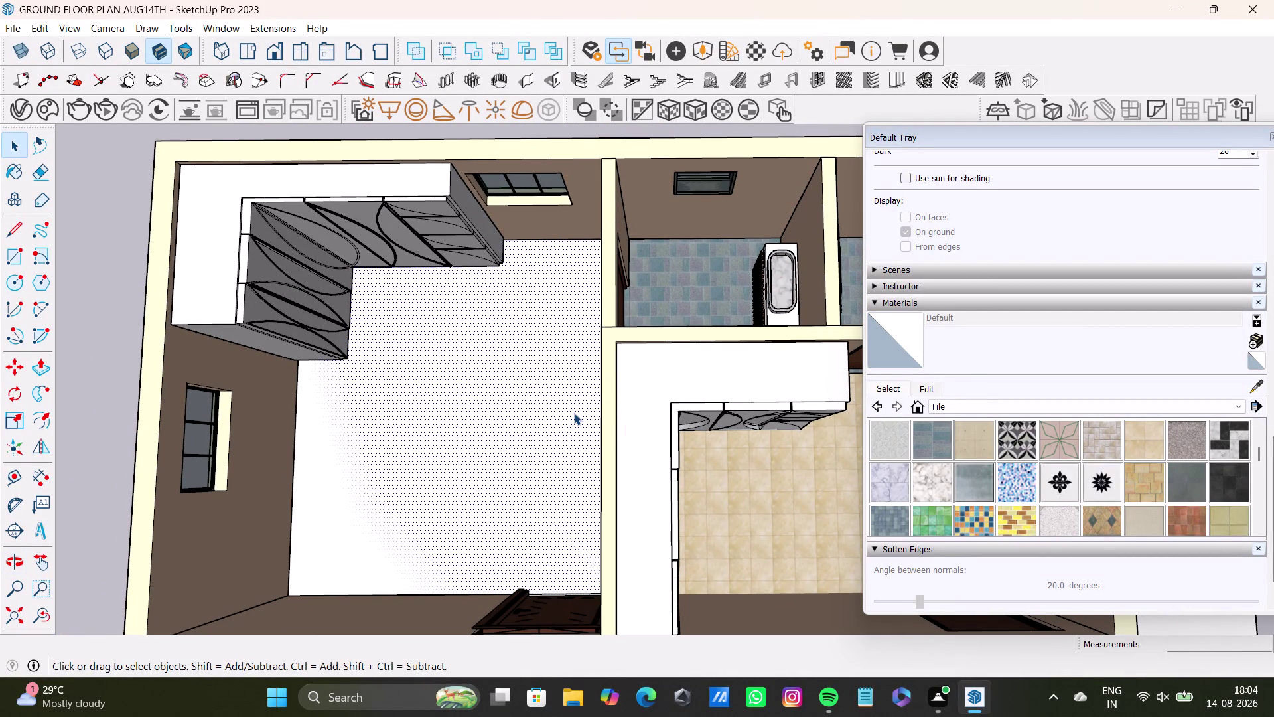
key(ctrl+z)
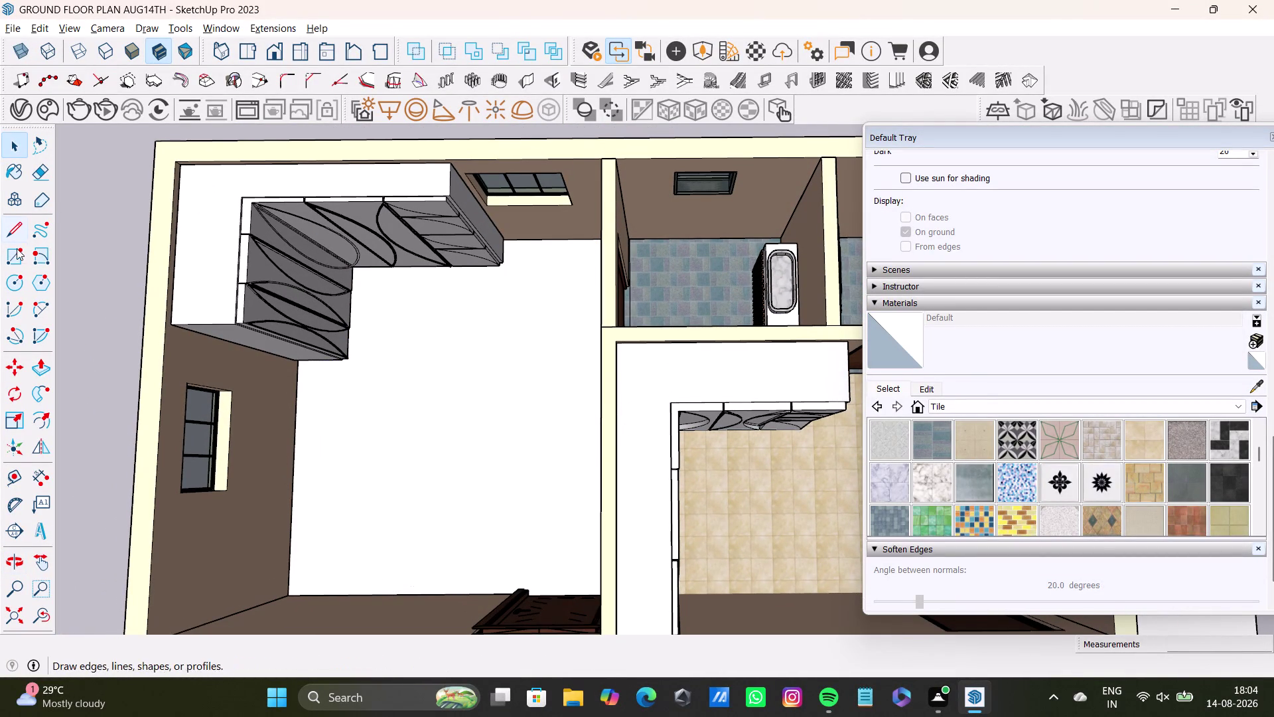
click(17, 254)
scroll(up, 3)
click(343, 256)
scroll(down, 3)
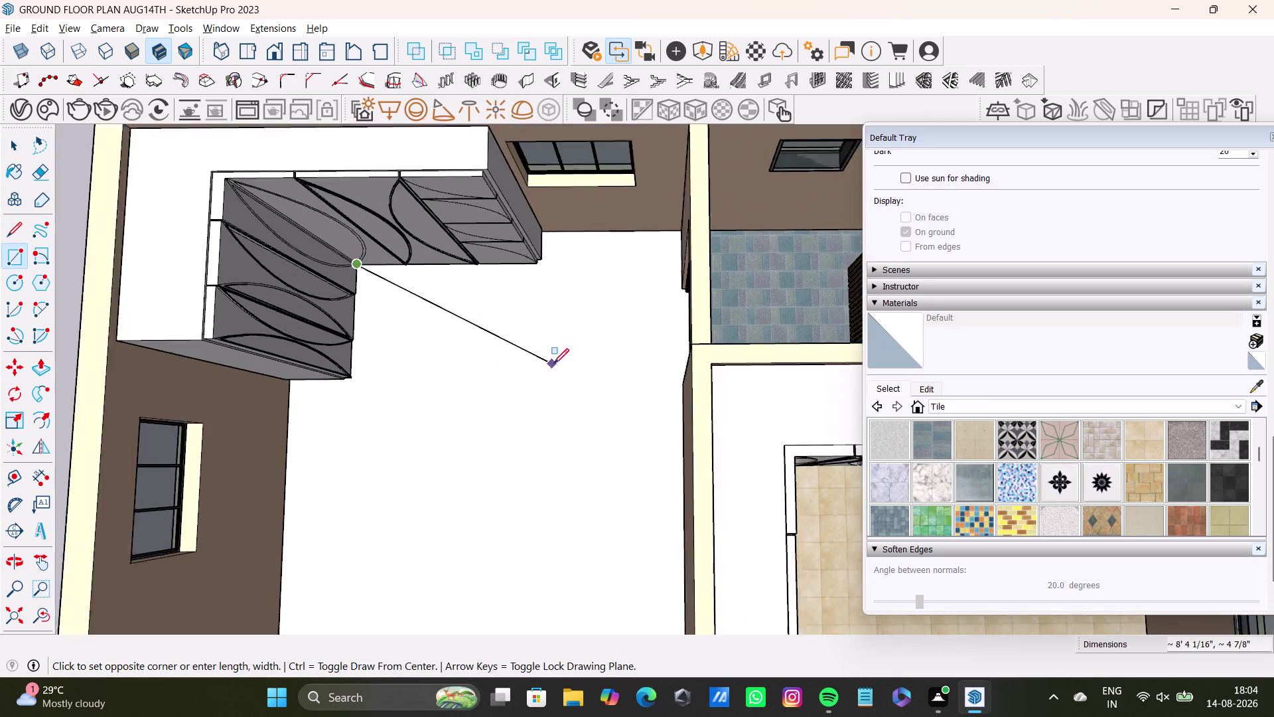
scroll(down, 3)
middle_drag(561, 402, 567, 302)
key(space)
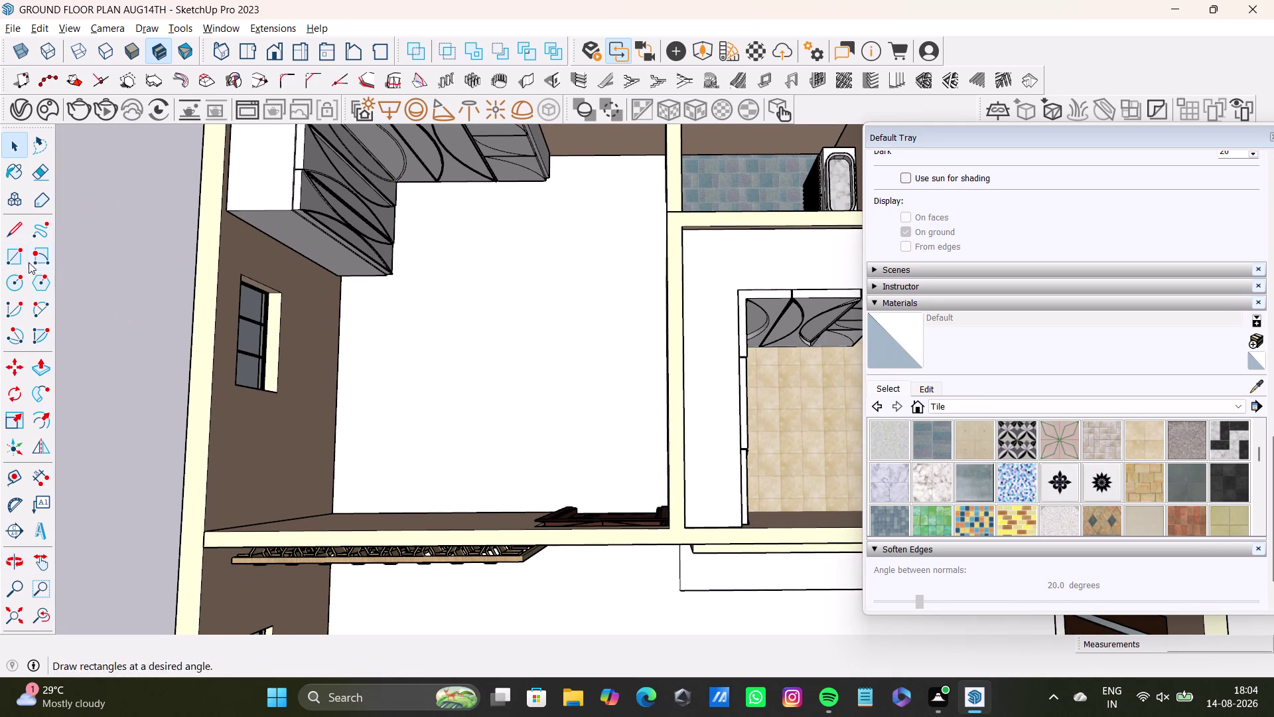
Draw a floor rectangle from the wall corner to the room's far corner.
click(21, 260)
scroll(up, 3)
drag(337, 516, 353, 483)
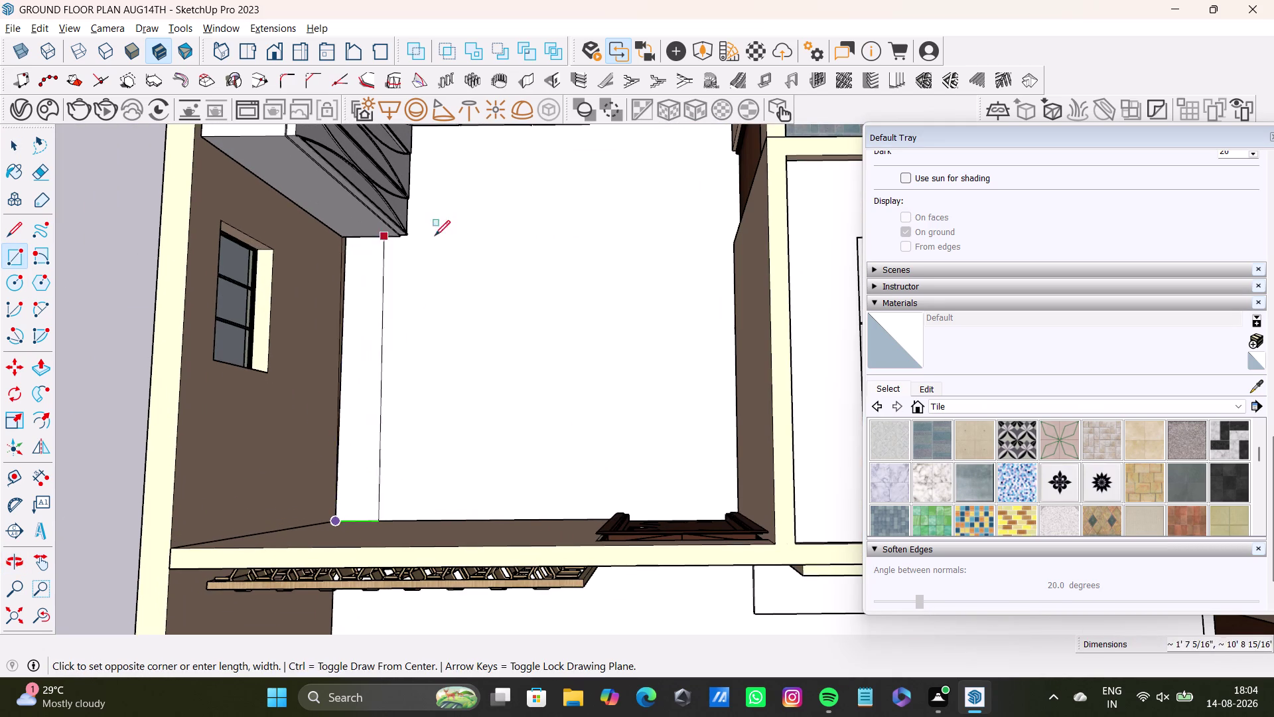
middle_drag(725, 169, 691, 335)
click(697, 264)
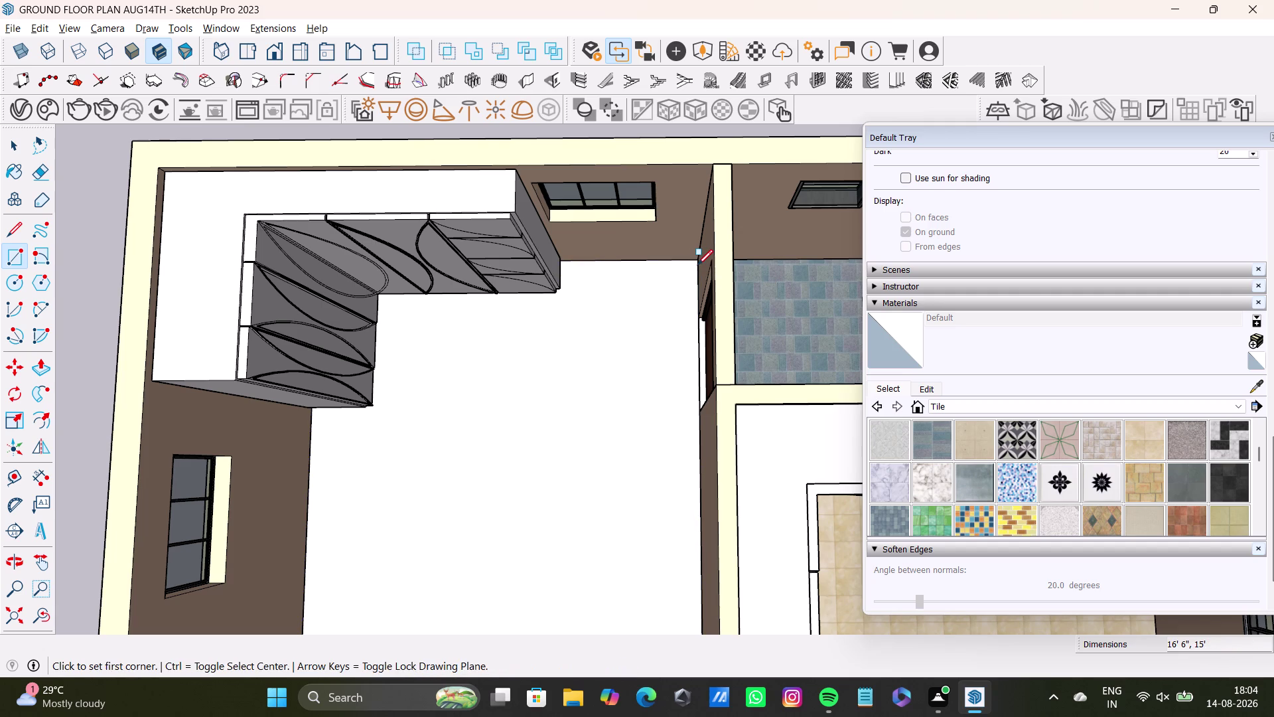
key(space)
Zoom into the door threshold and draw a thin strip along it.
scroll(up, 3)
scroll(up, 3)
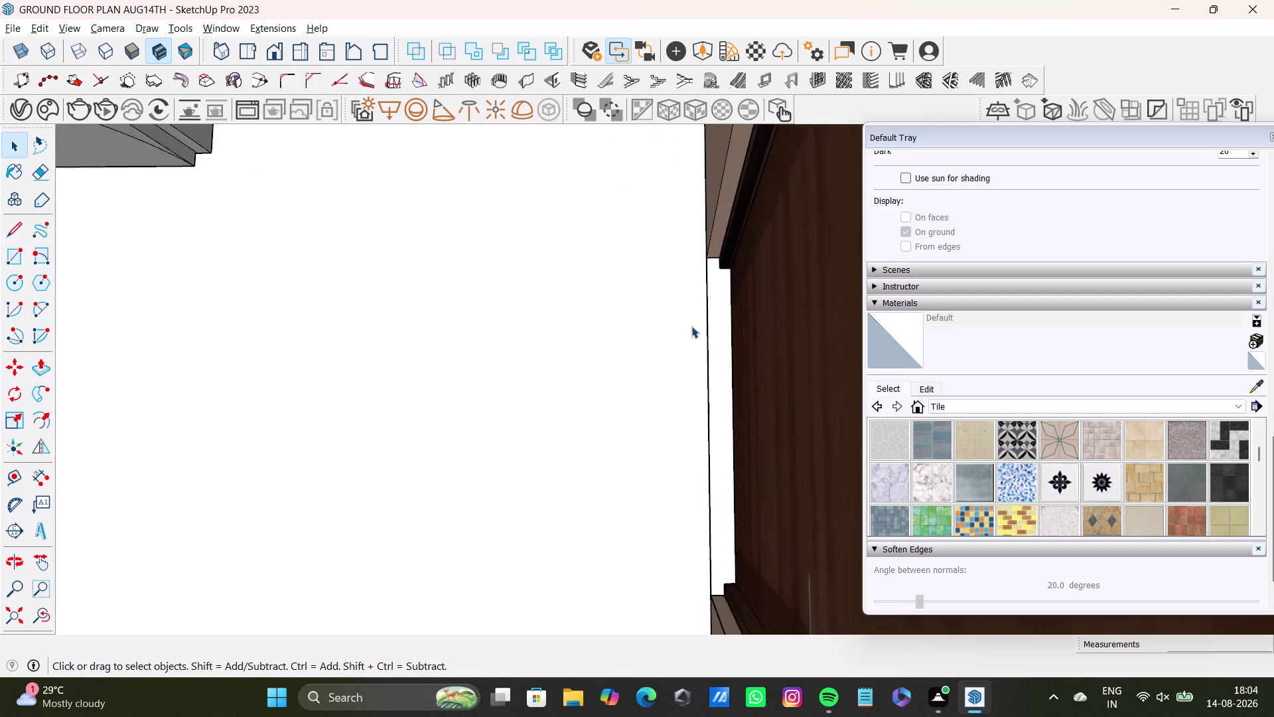
scroll(up, 3)
middle_drag(693, 326, 601, 250)
middle_drag(569, 324, 801, 262)
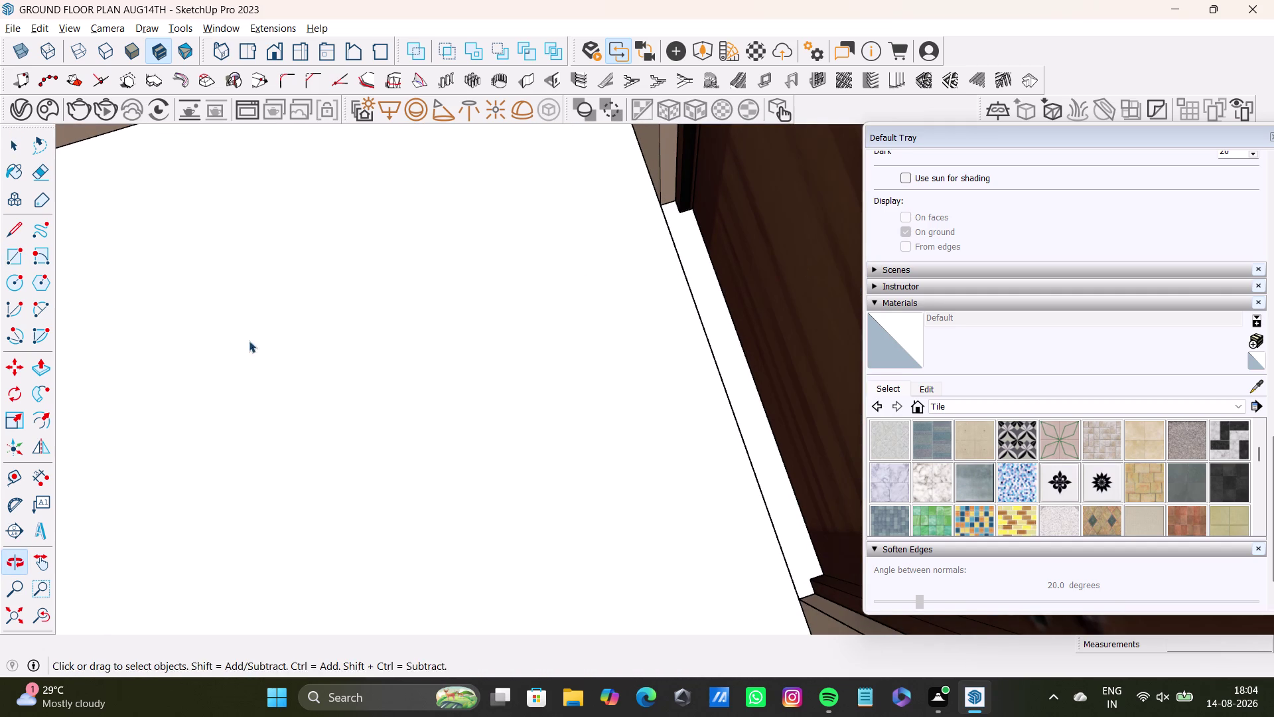
click(14, 257)
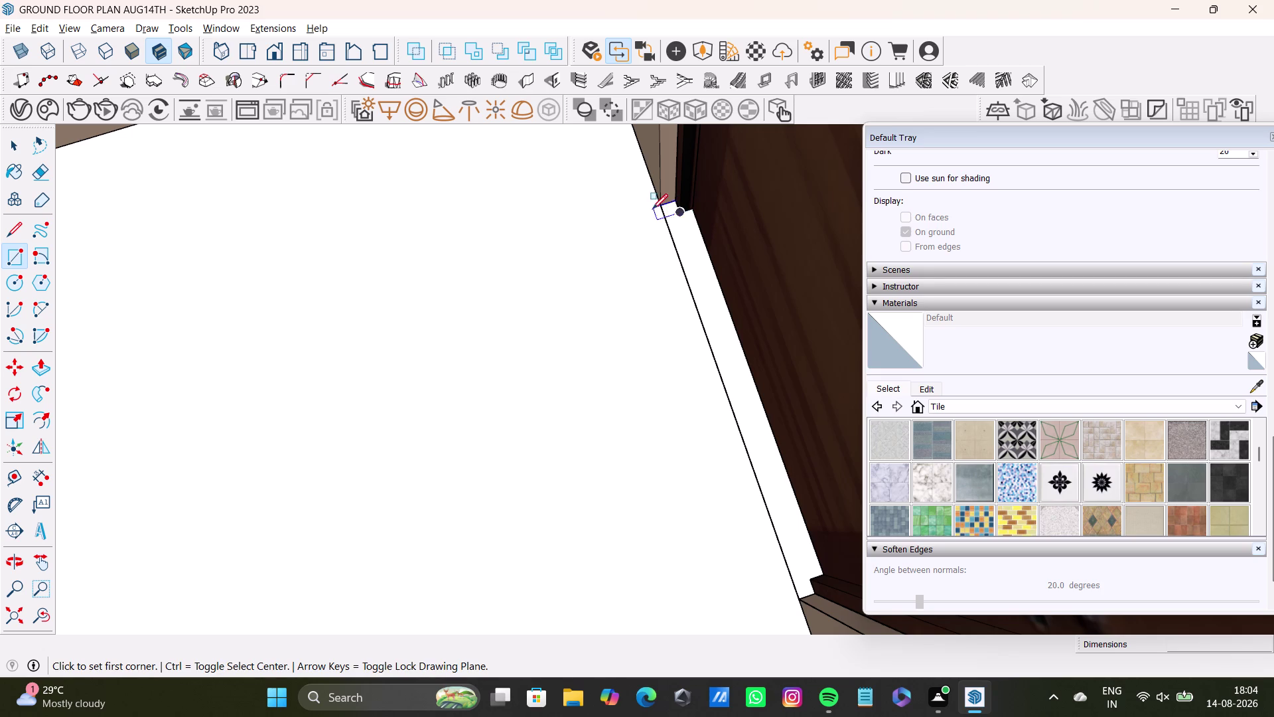
drag(662, 204, 668, 209)
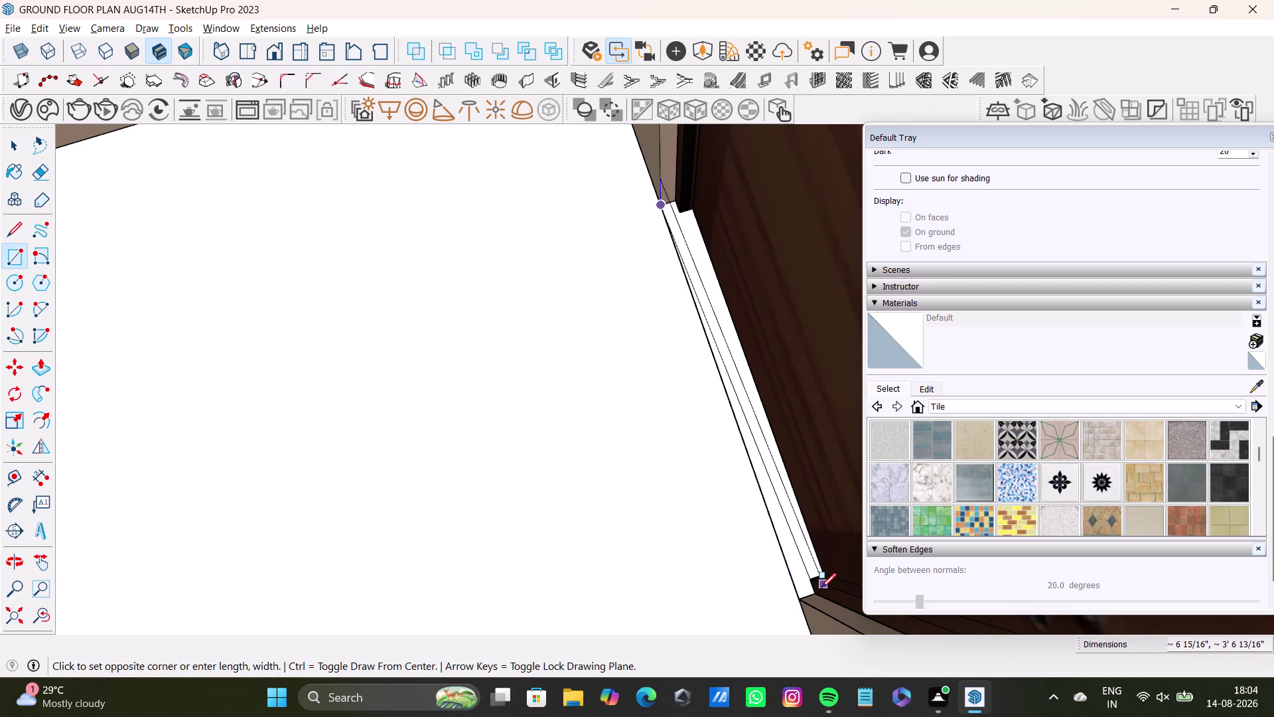
click(810, 590)
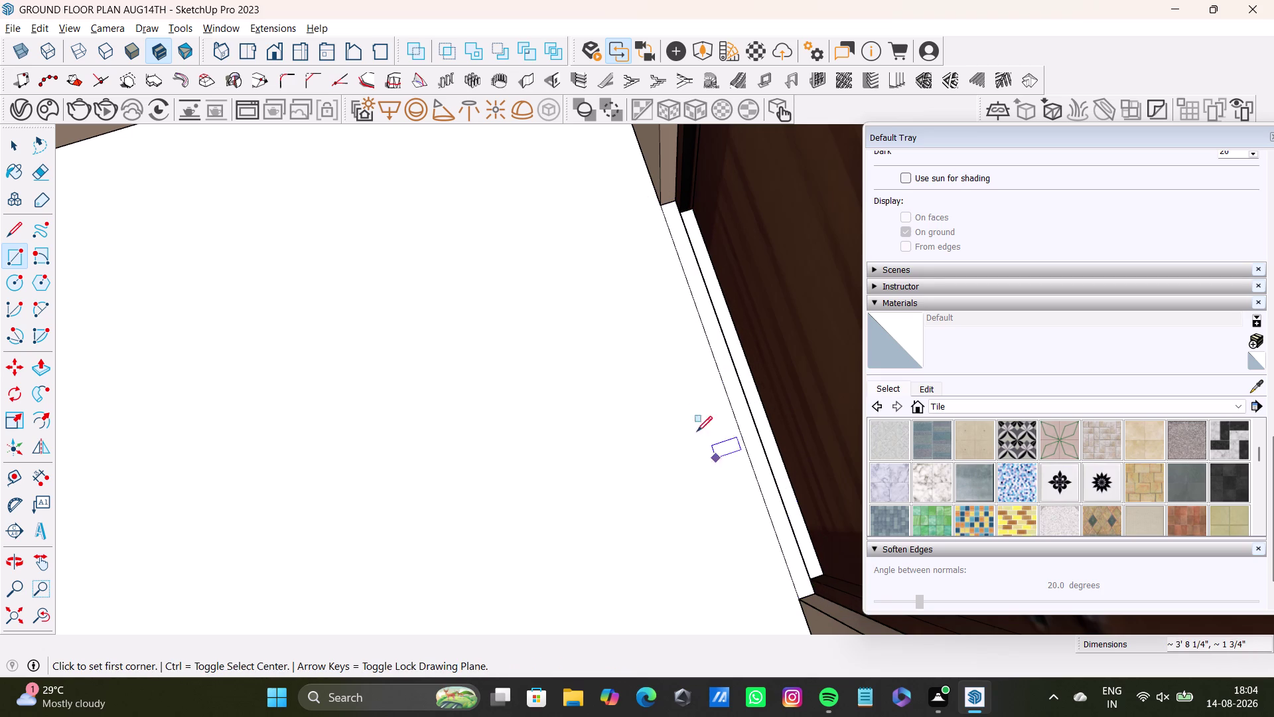
Draw a narrow rectangle along the threshold wall to its far end.
middle_drag(724, 324, 627, 319)
scroll(up, 3)
middle_drag(639, 348, 673, 329)
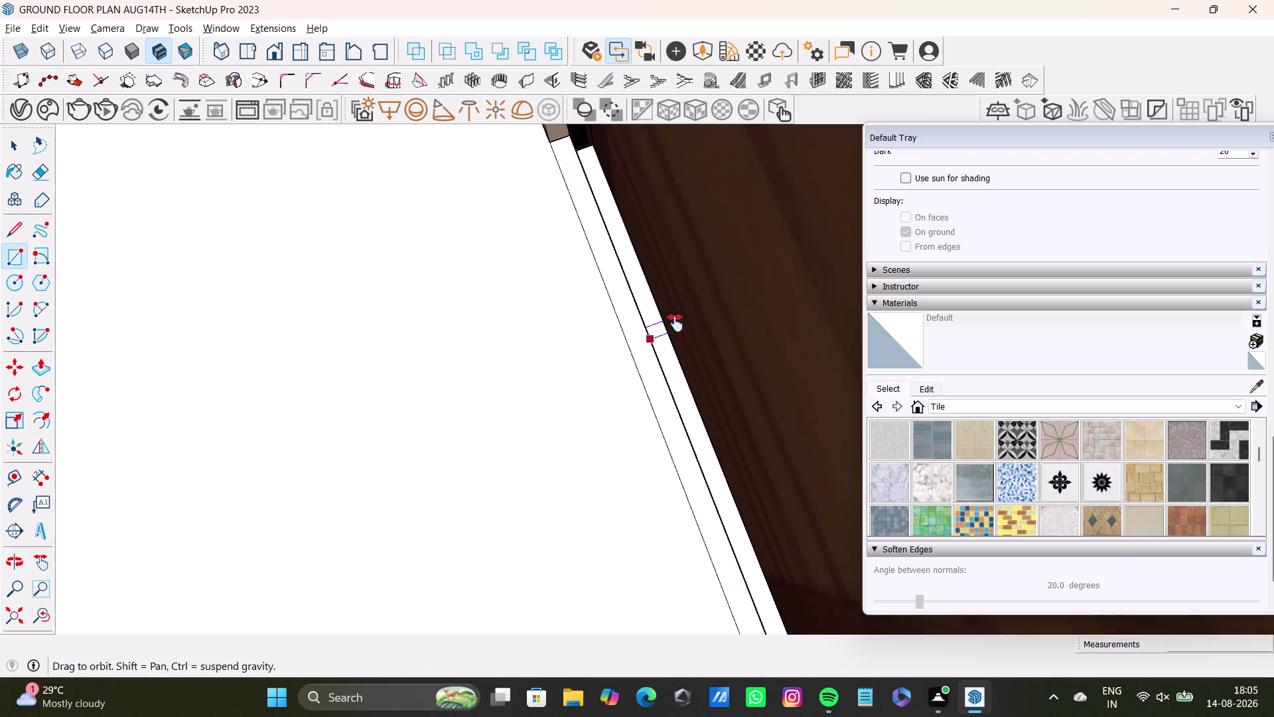
middle_drag(674, 329, 675, 323)
drag(577, 150, 586, 150)
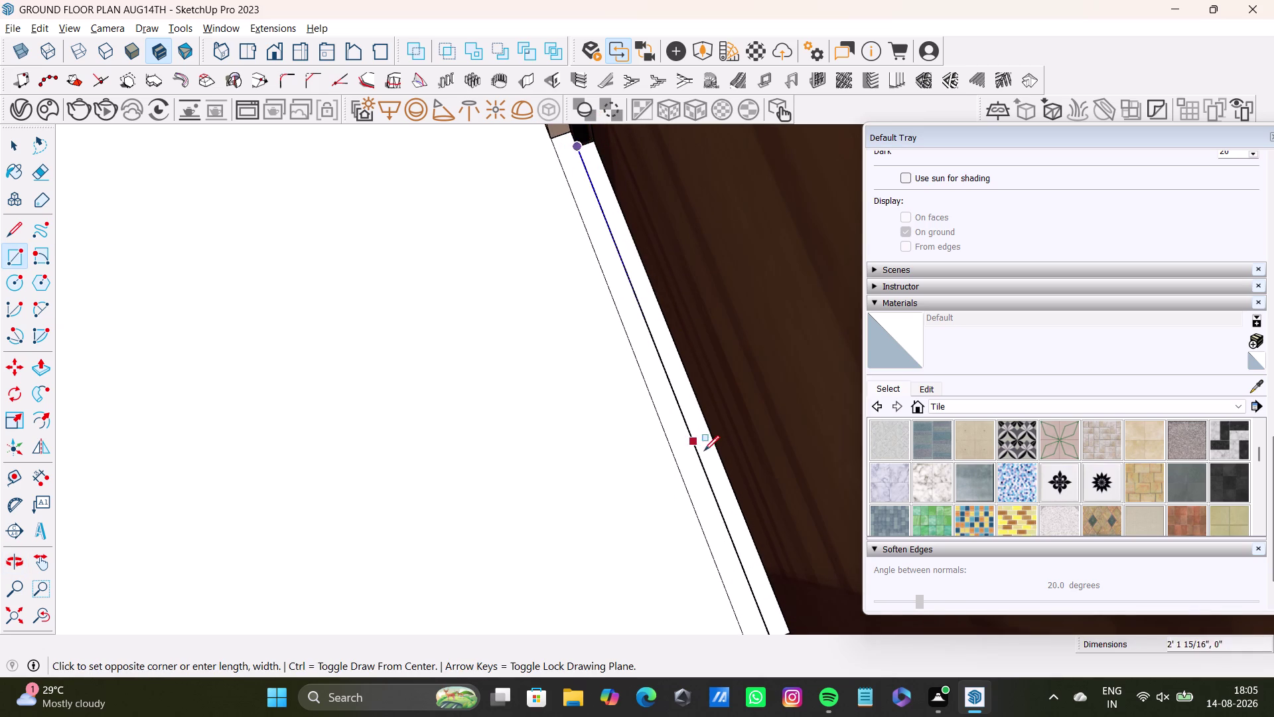
scroll(down, 3)
middle_drag(726, 479, 712, 426)
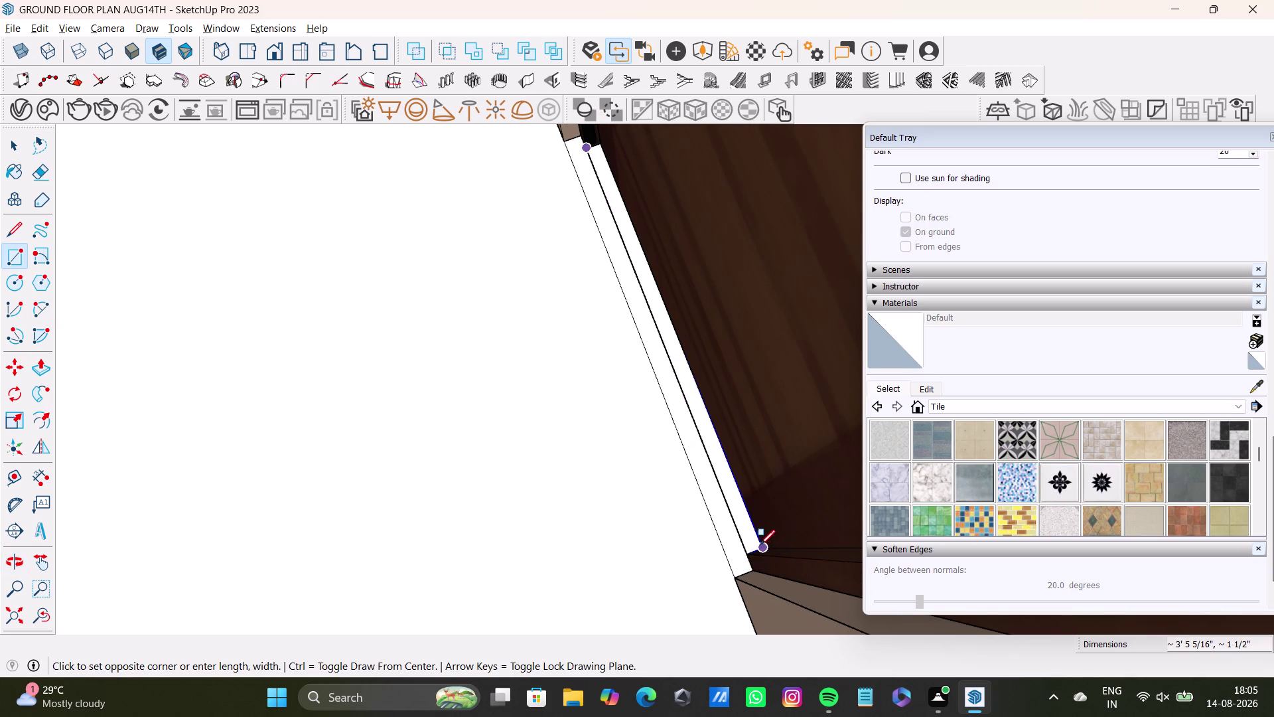
click(759, 544)
Paint the threshold strip and room floor faces with Concrete Tile.
key(space)
click(983, 441)
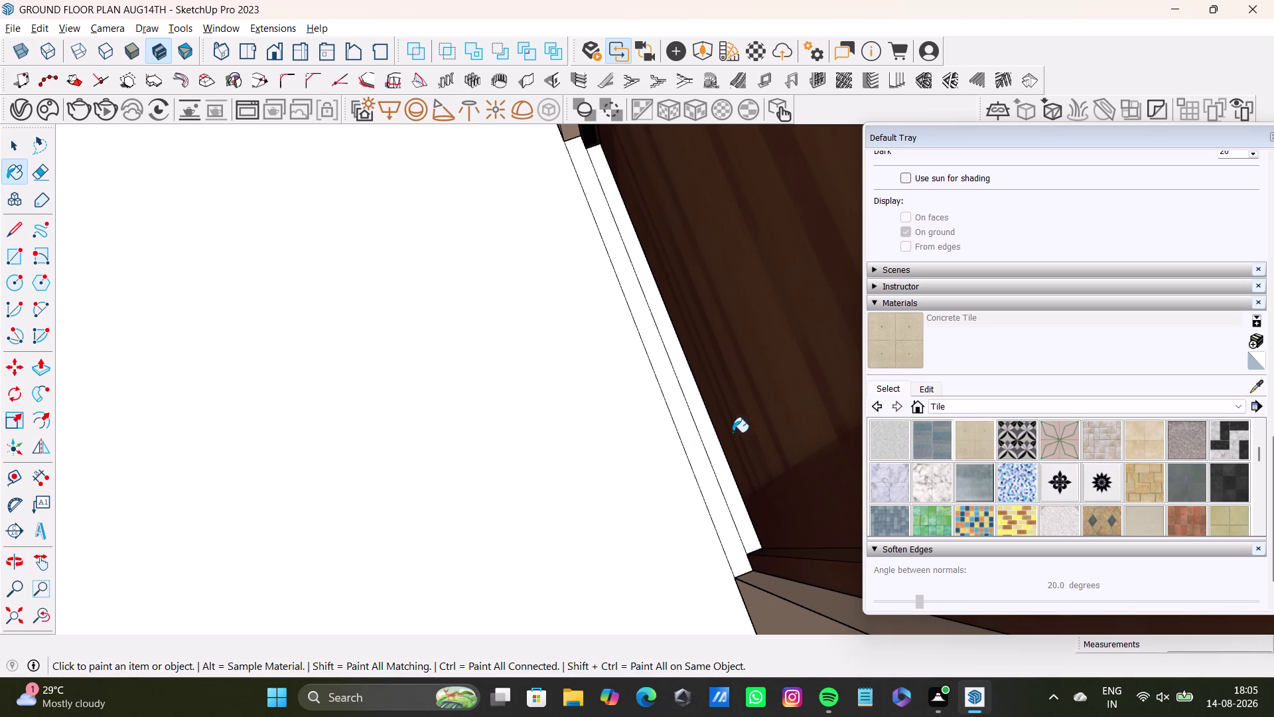
click(713, 437)
click(695, 441)
click(625, 444)
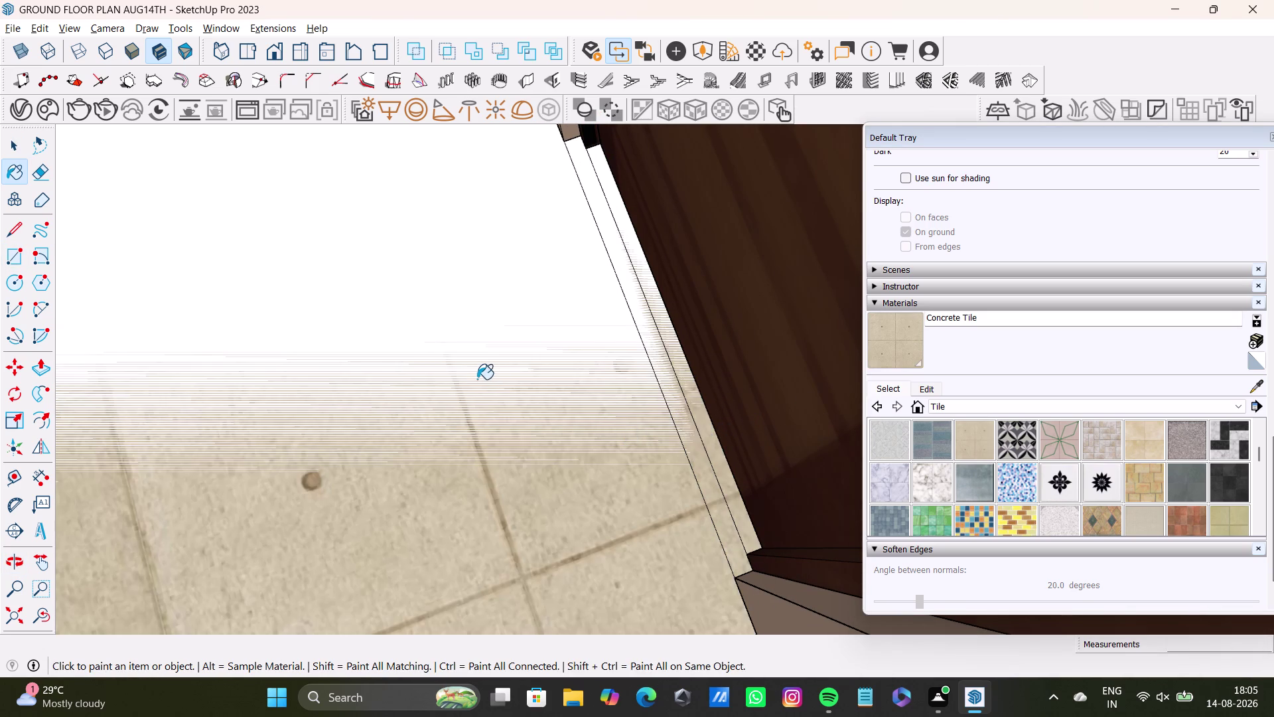
scroll(down, 3)
click(13, 617)
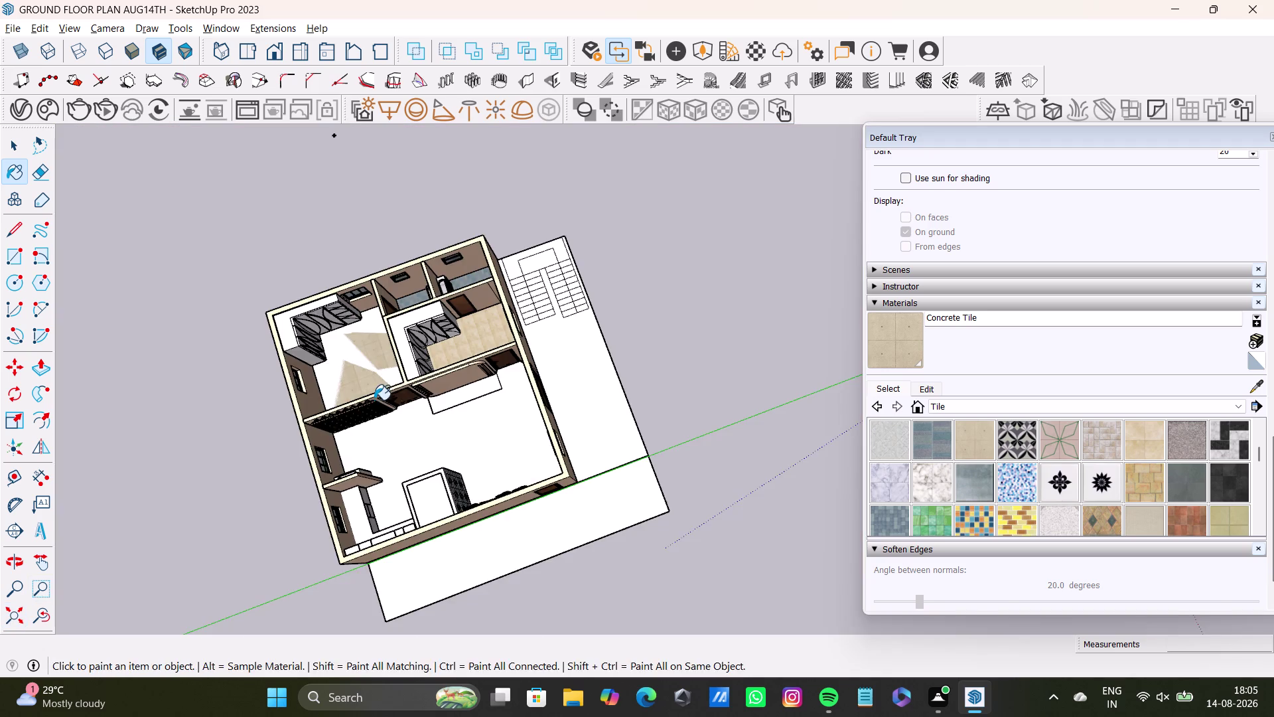
Orbit around the floor plan to inspect the tiled rooms.
middle_drag(397, 435, 461, 359)
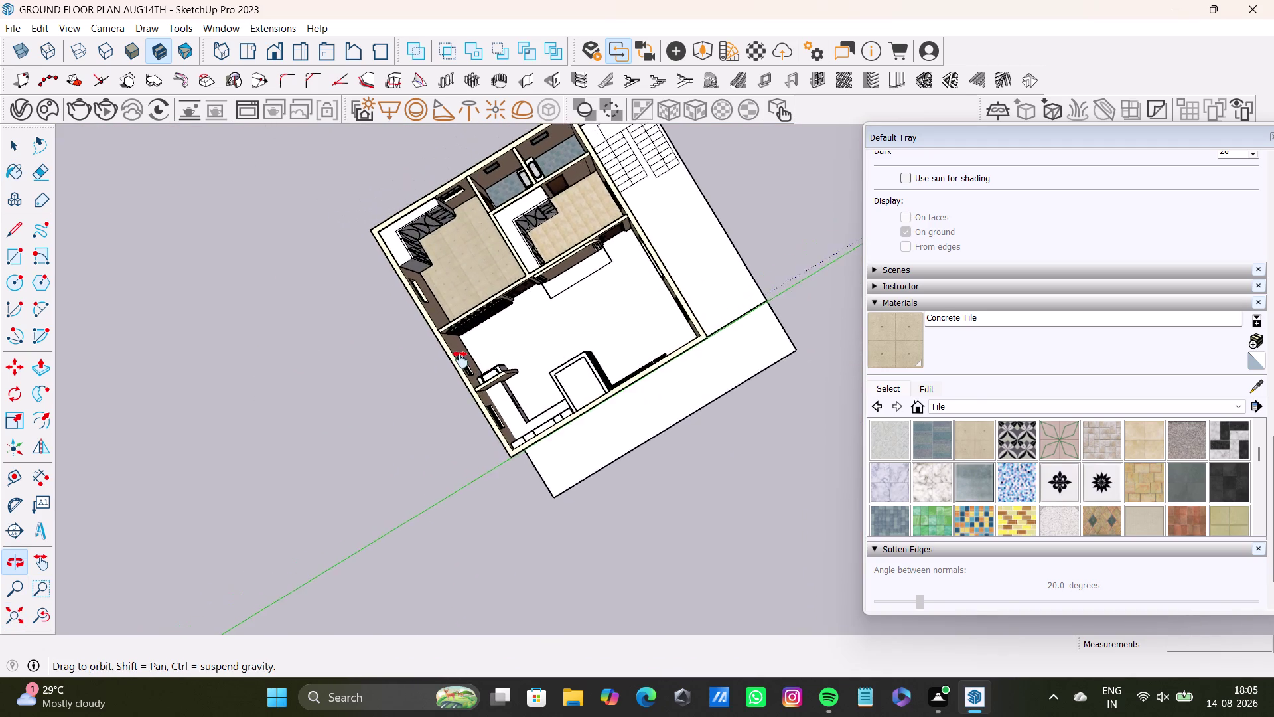
middle_drag(461, 360, 456, 415)
scroll(up, 3)
middle_drag(541, 365, 525, 421)
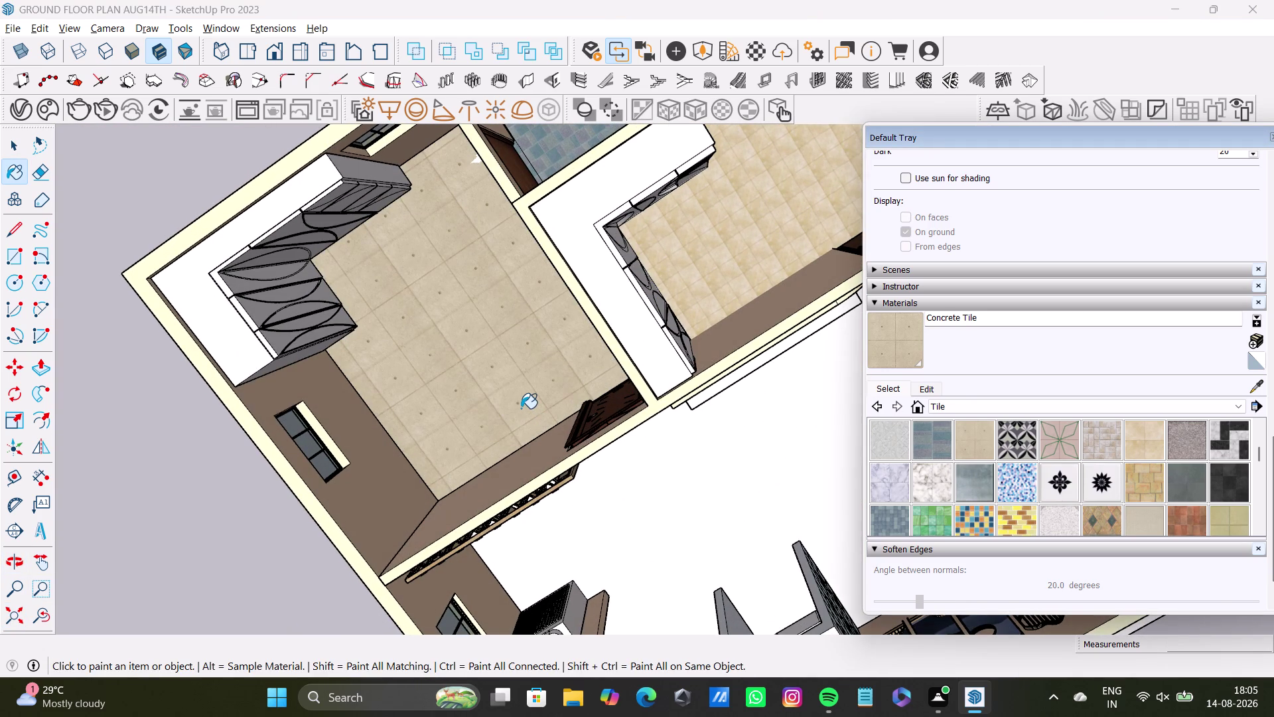
scroll(down, 3)
scroll(up, 3)
middle_drag(527, 405, 515, 198)
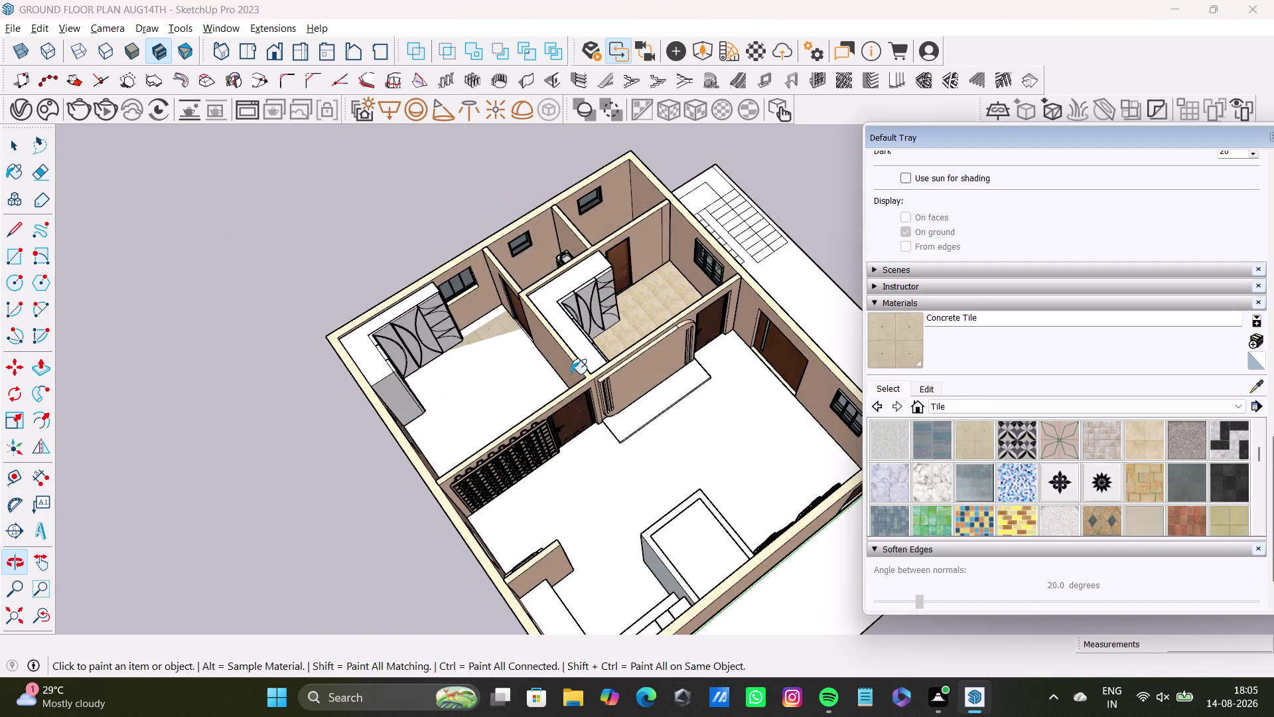
middle_drag(570, 375, 369, 244)
middle_drag(534, 315, 528, 440)
middle_drag(559, 470, 538, 581)
Undo recent edits and try selecting and painting the room floor beside the cabinets.
key(space)
click(526, 471)
key(ctrl+z)
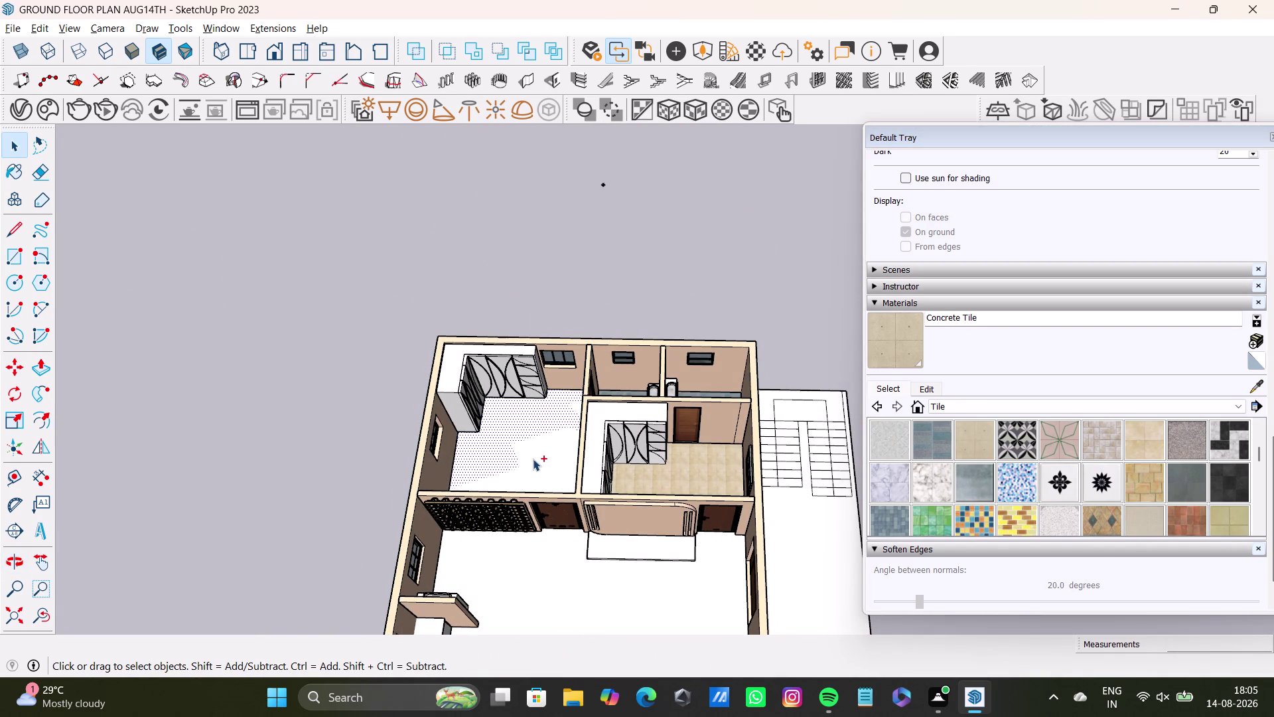
key(ctrl+z)
click(541, 457)
key(ctrl+z)
click(515, 437)
key(ctrl+z)
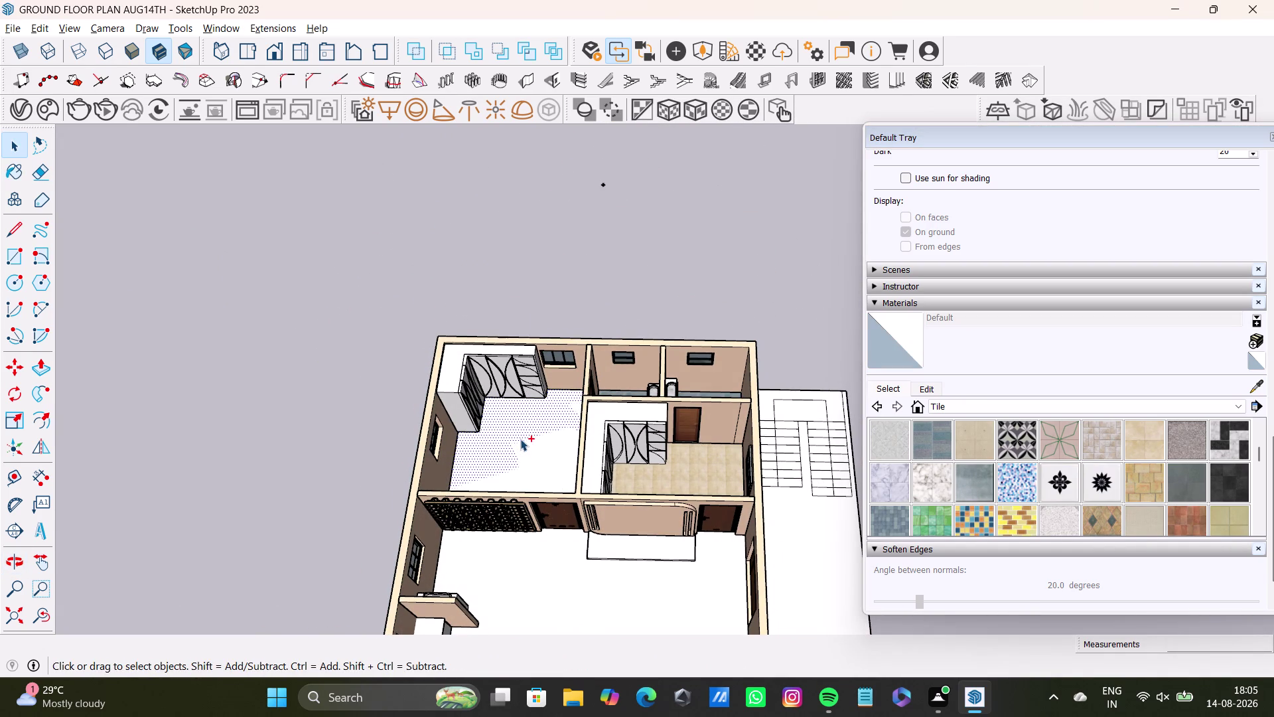
key(ctrl+z)
key(ctrl+z)
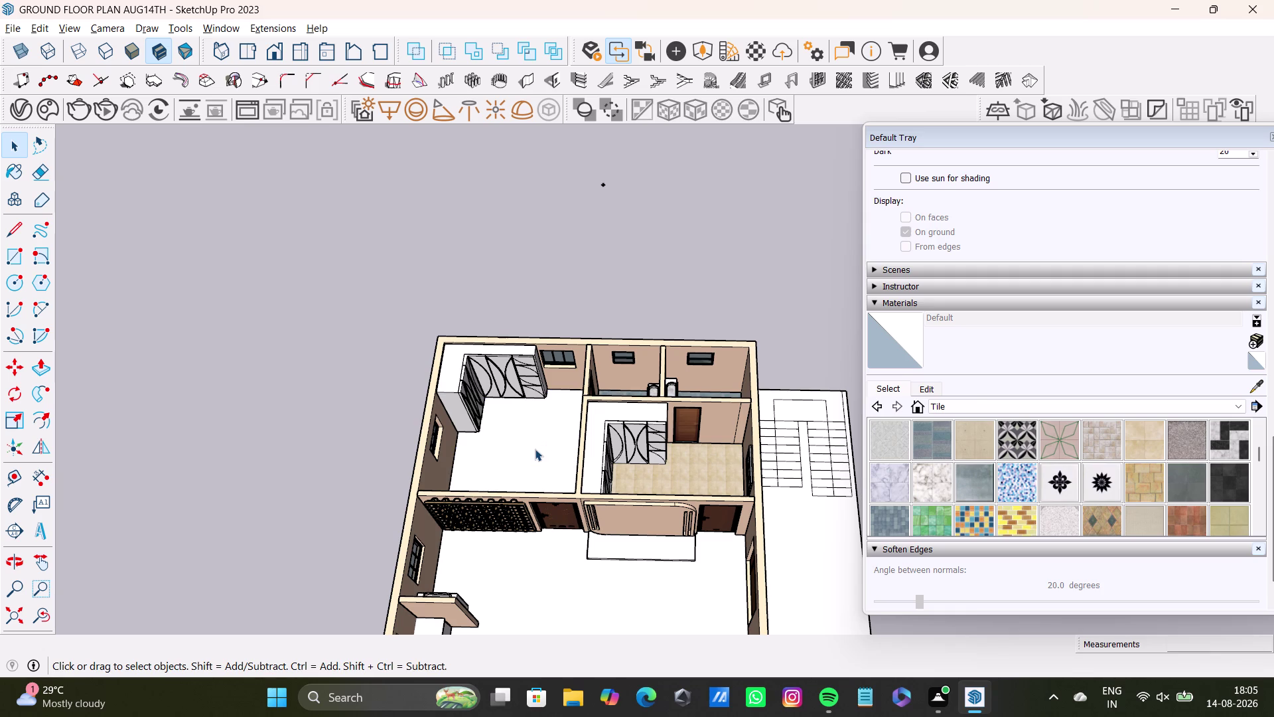
click(977, 446)
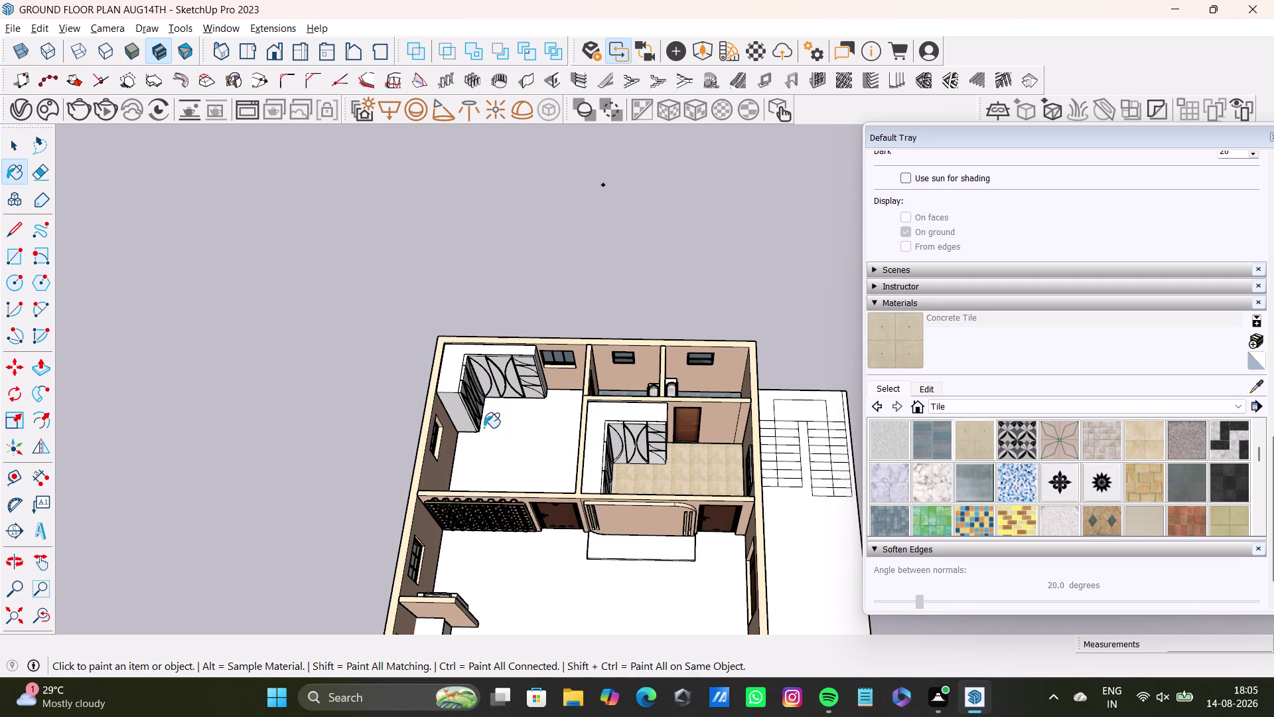
click(517, 436)
click(538, 446)
click(891, 361)
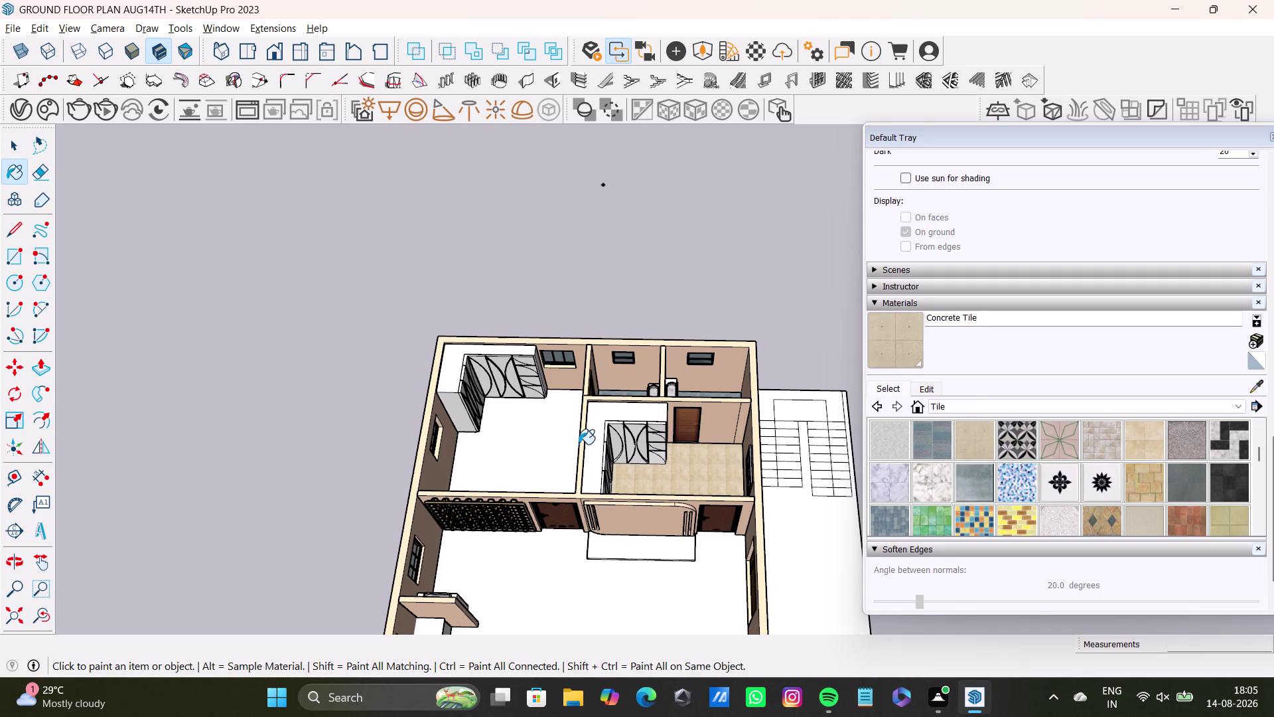
double_click(552, 445)
key(space)
click(552, 453)
triple_click(552, 453)
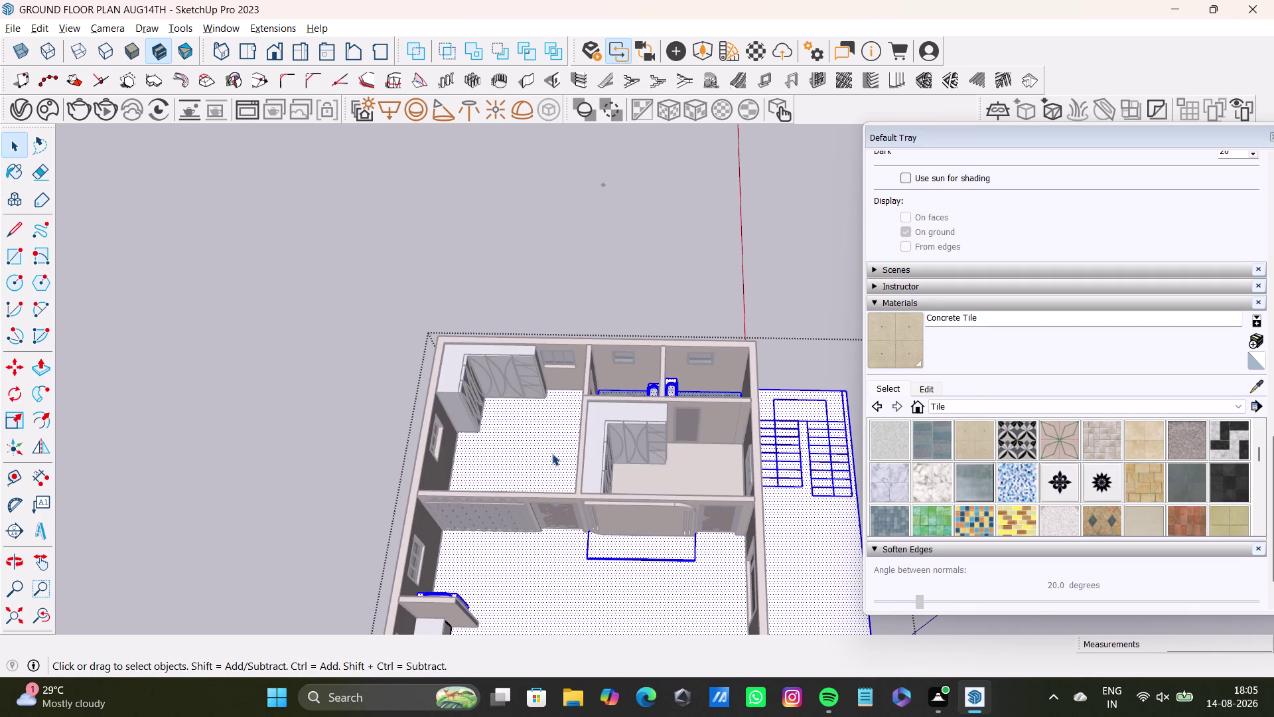
triple_click(552, 454)
click(551, 443)
View the room from above and attempt a floor rectangle, cancelling both tries.
scroll(up, 3)
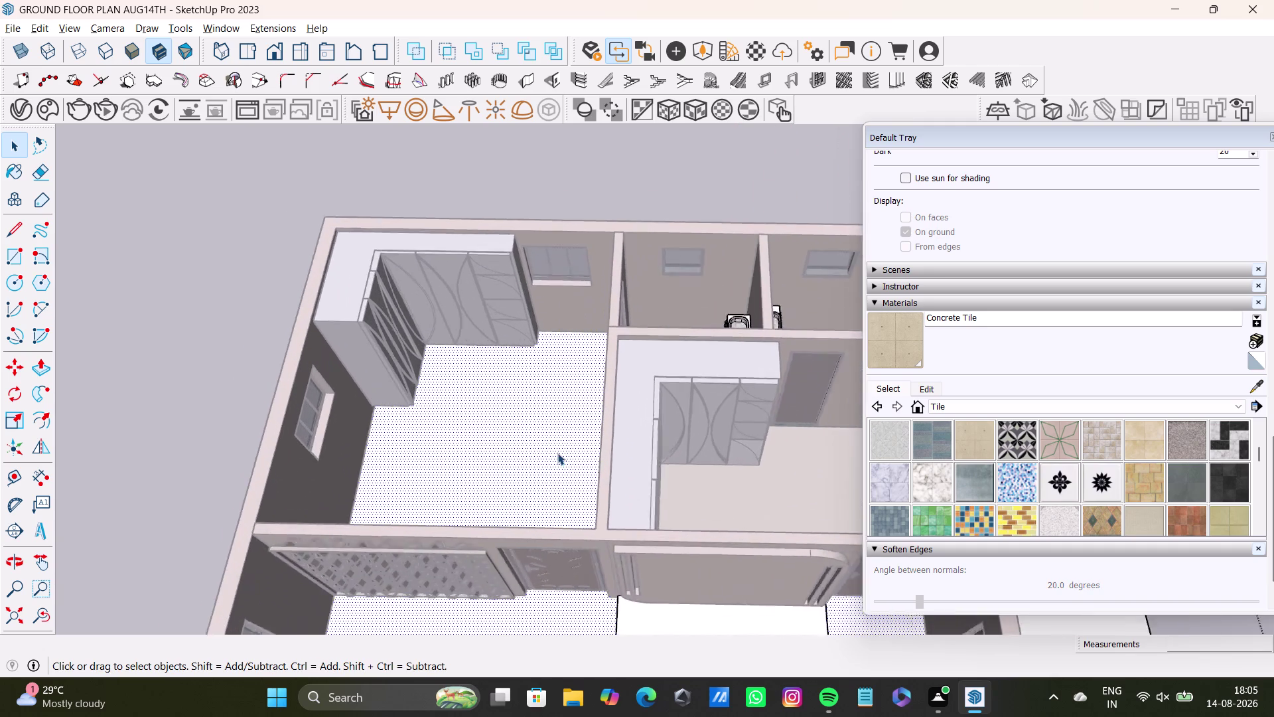
scroll(up, 3)
middle_drag(557, 450, 559, 401)
middle_drag(559, 400, 575, 415)
middle_drag(575, 416, 581, 396)
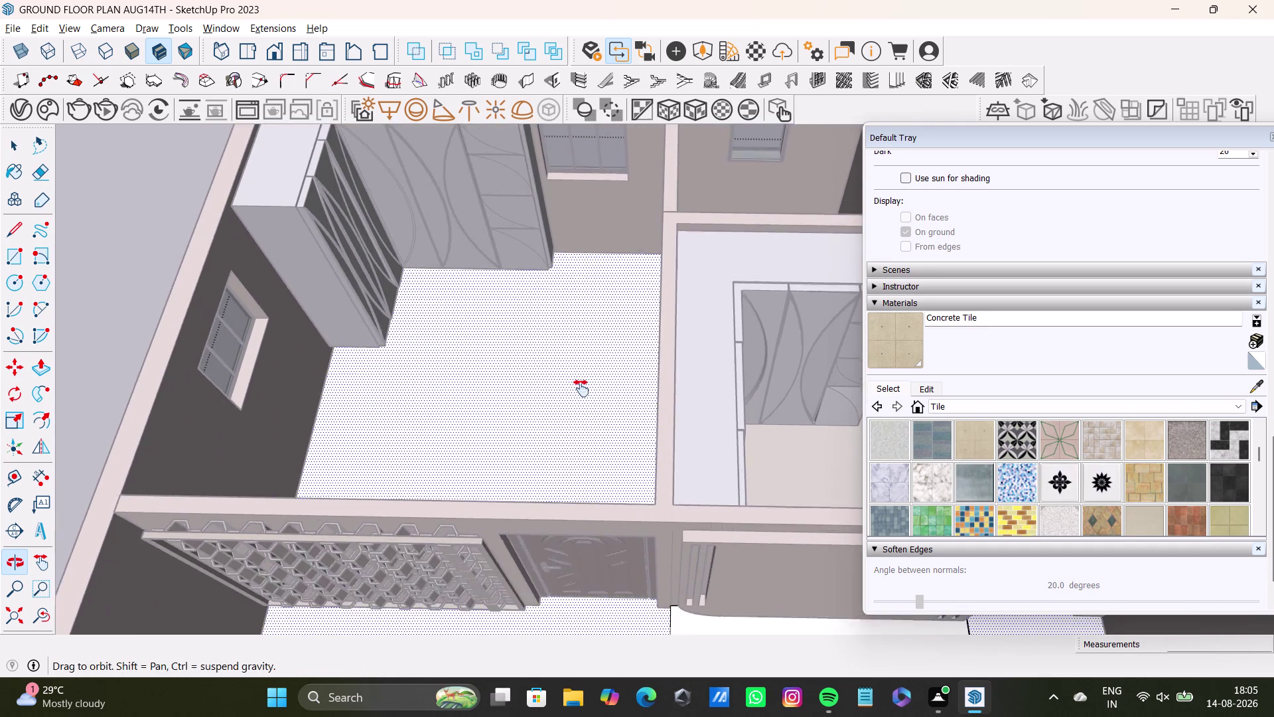
middle_drag(581, 396, 582, 388)
middle_drag(594, 417, 609, 573)
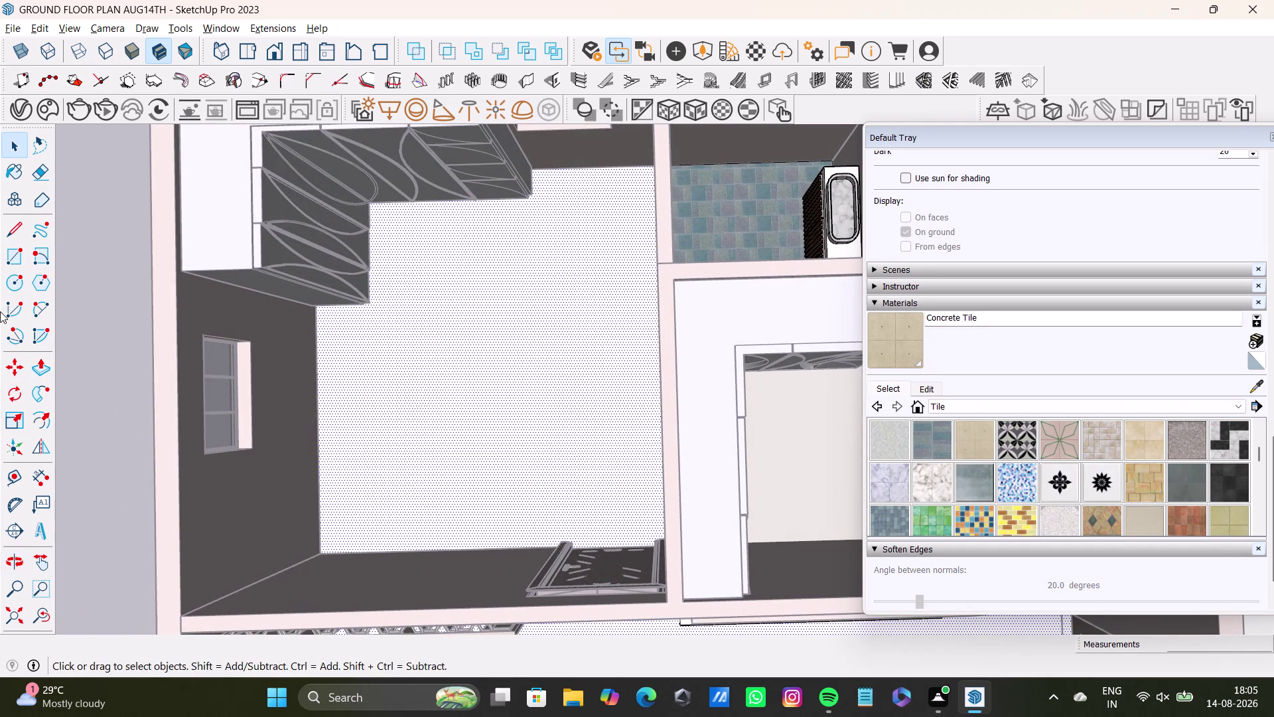
click(10, 266)
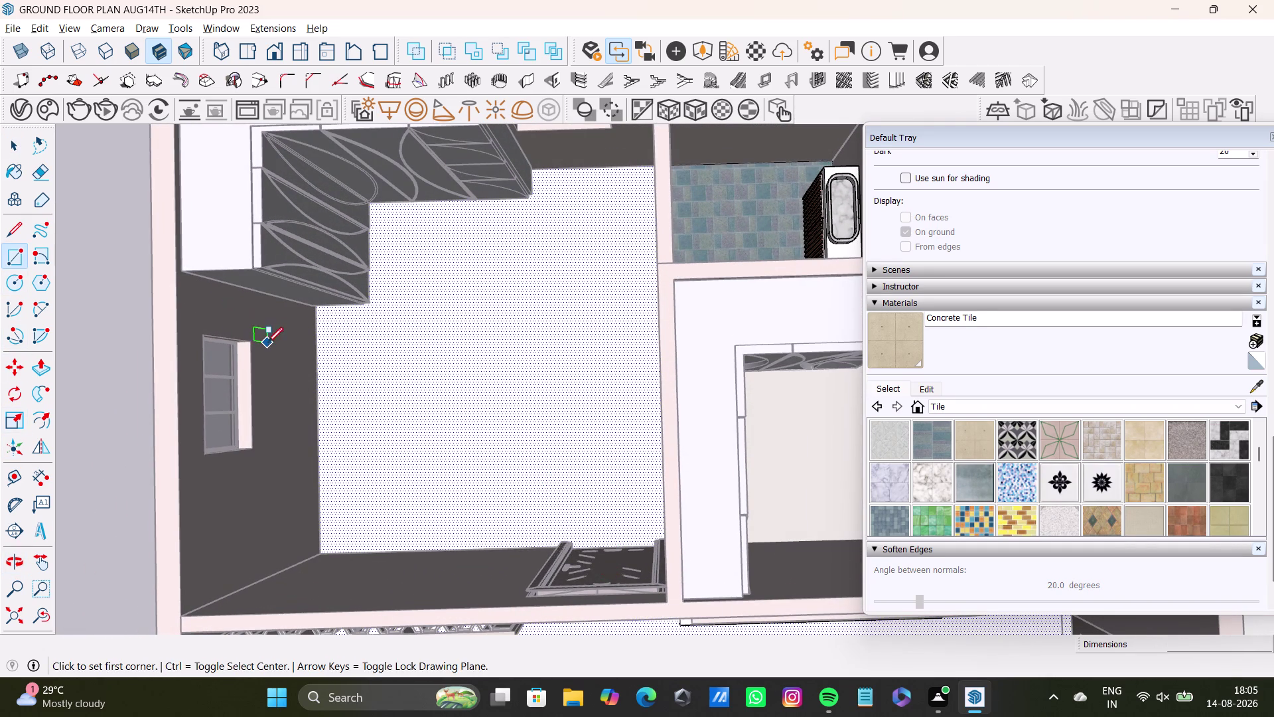
scroll(up, 3)
drag(324, 304, 335, 304)
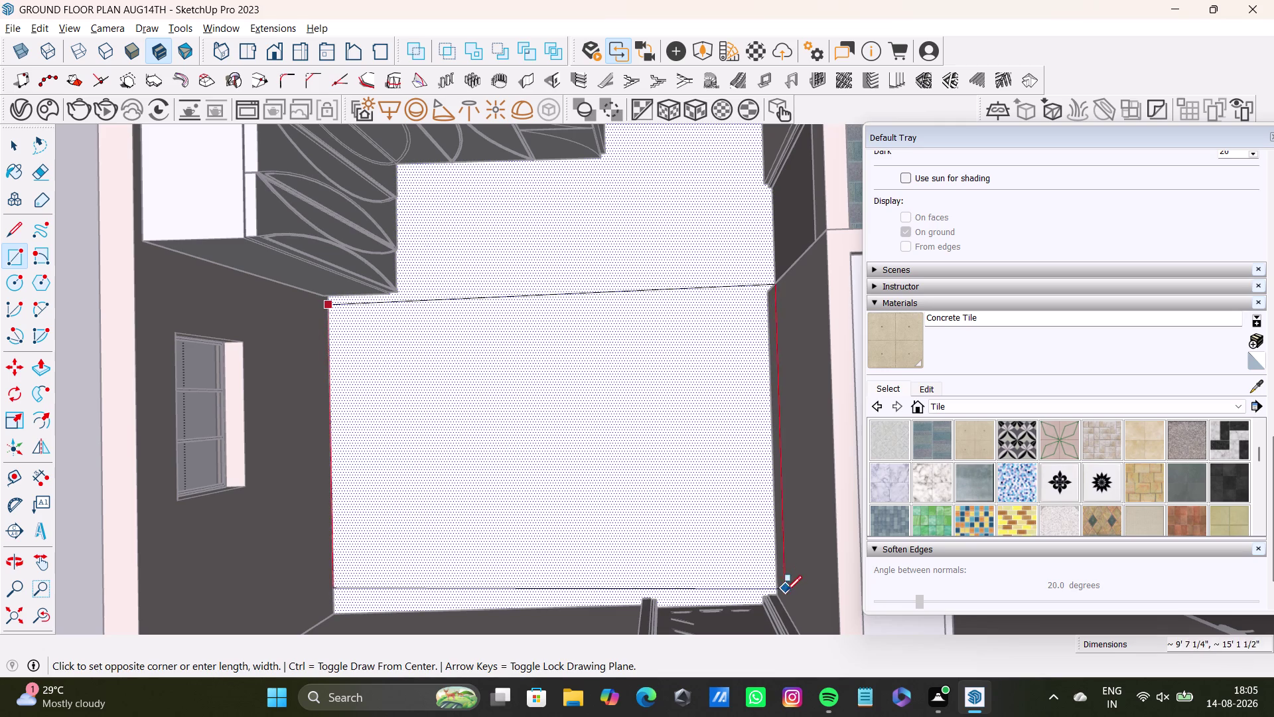
key(space)
click(6, 256)
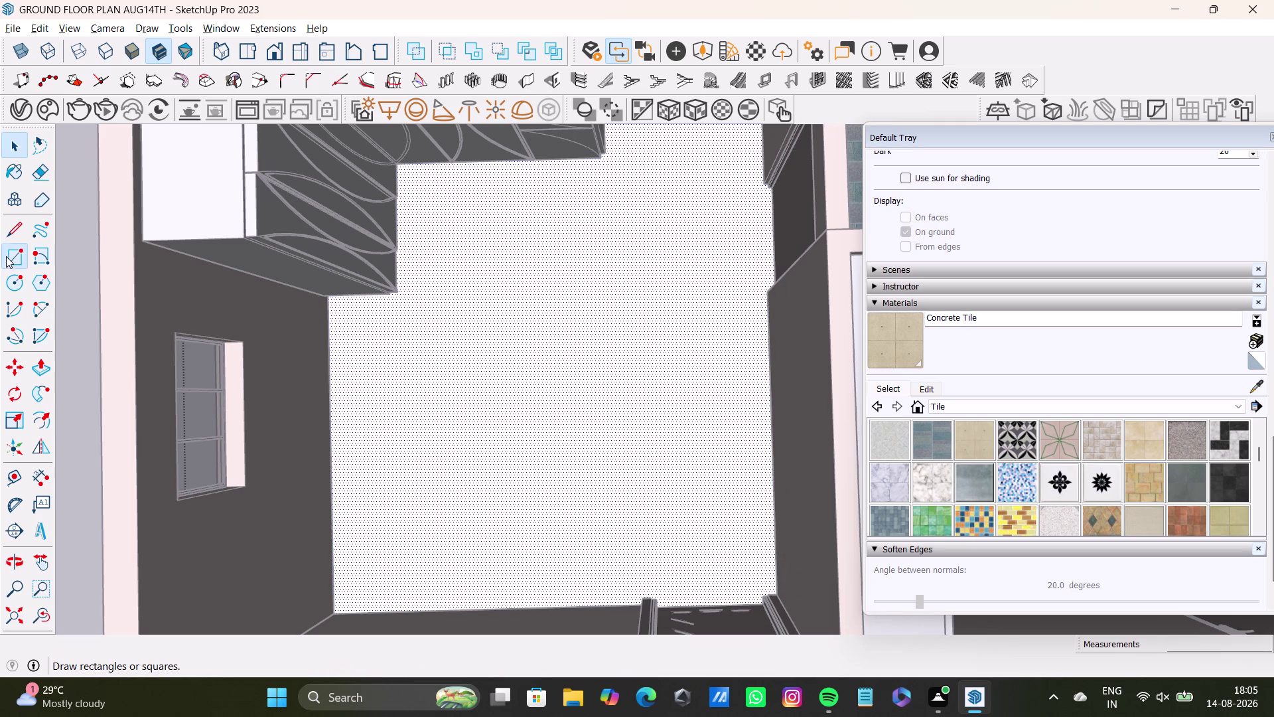
middle_drag(425, 340, 294, 466)
click(270, 296)
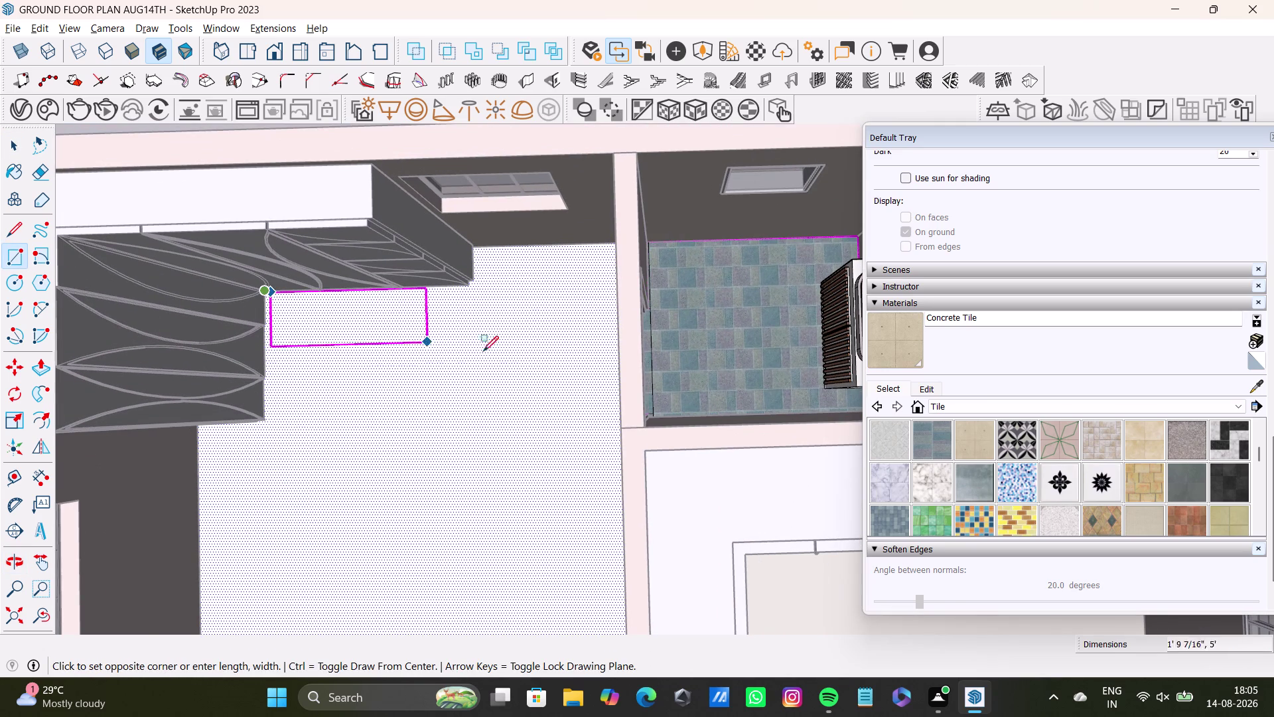
scroll(down, 3)
middle_drag(574, 459, 570, 367)
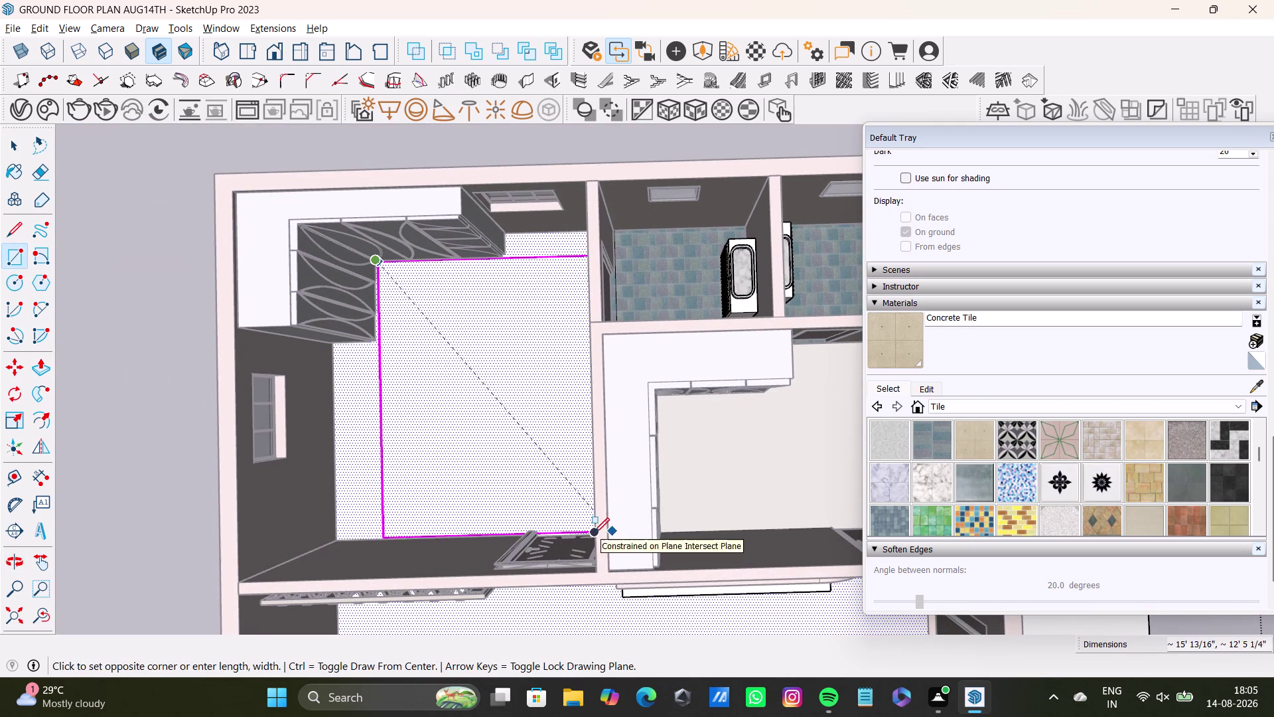
middle_drag(586, 536, 652, 520)
middle_drag(564, 535, 628, 508)
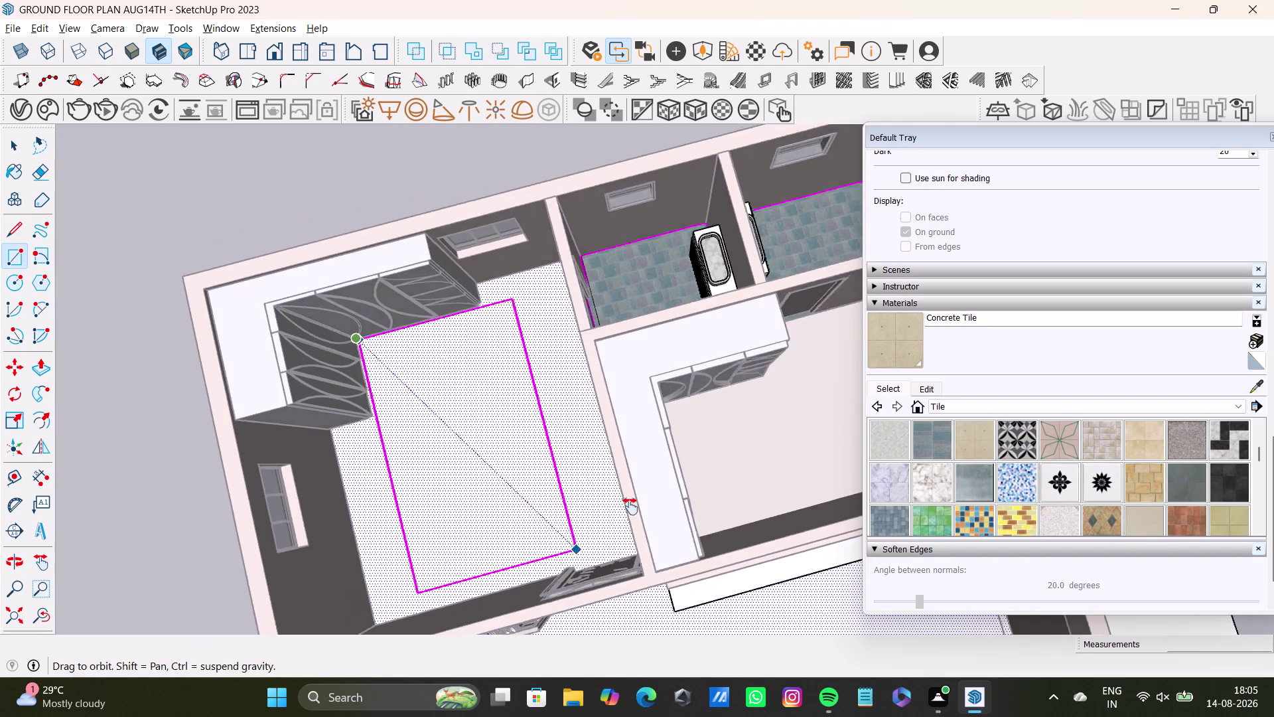
middle_drag(628, 508, 678, 436)
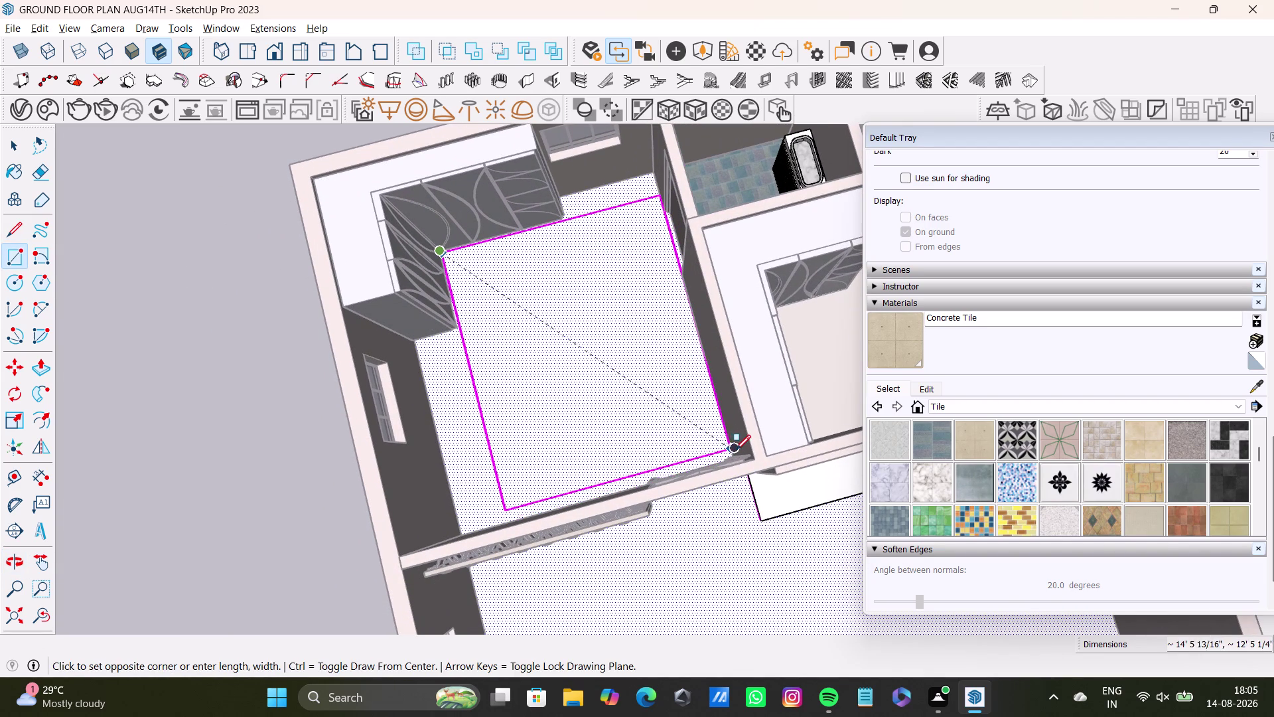
key(space)
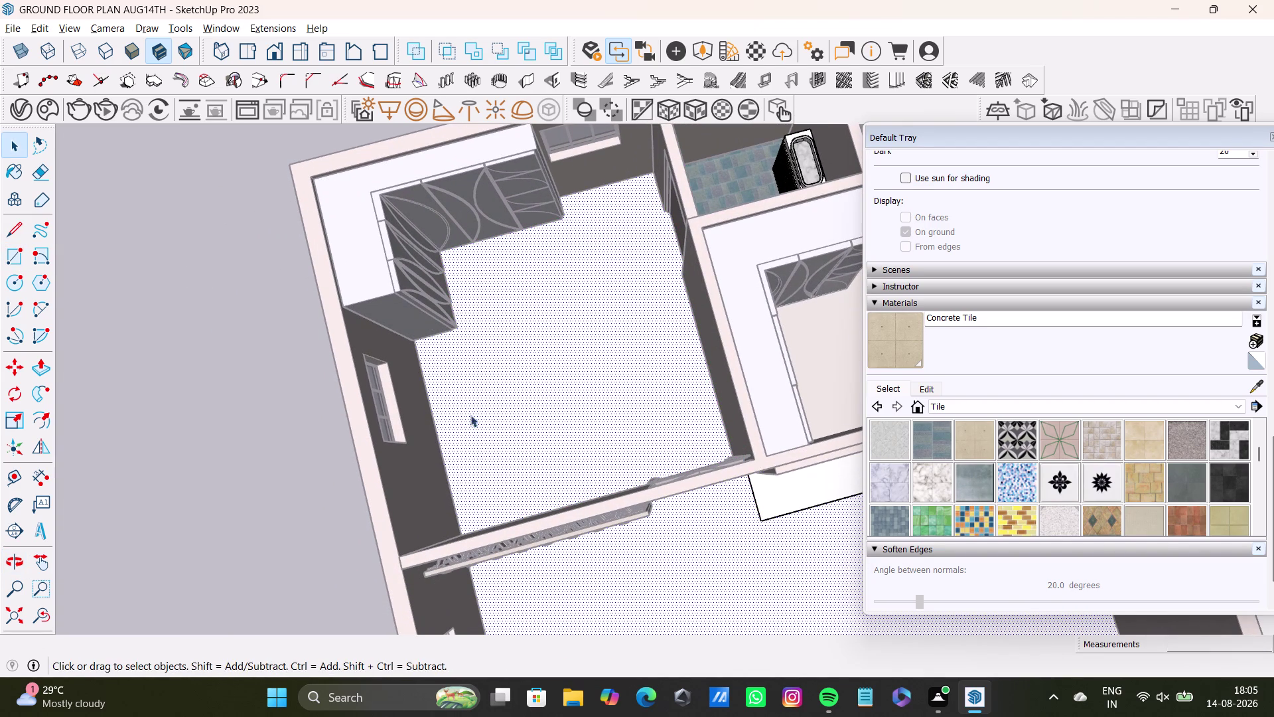
middle_drag(524, 442, 429, 389)
Draw a rectangle from the room's near floor corner to its far corner.
click(14, 255)
scroll(up, 3)
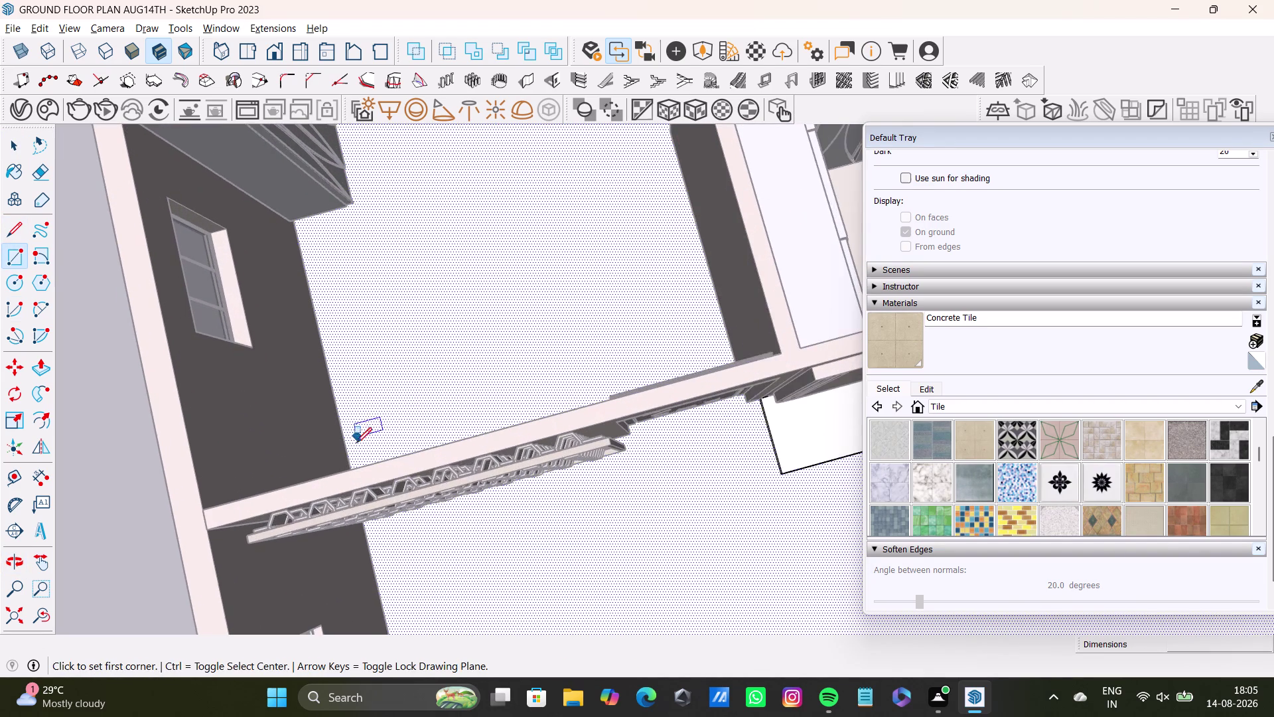
middle_drag(370, 461, 375, 514)
drag(361, 466, 357, 453)
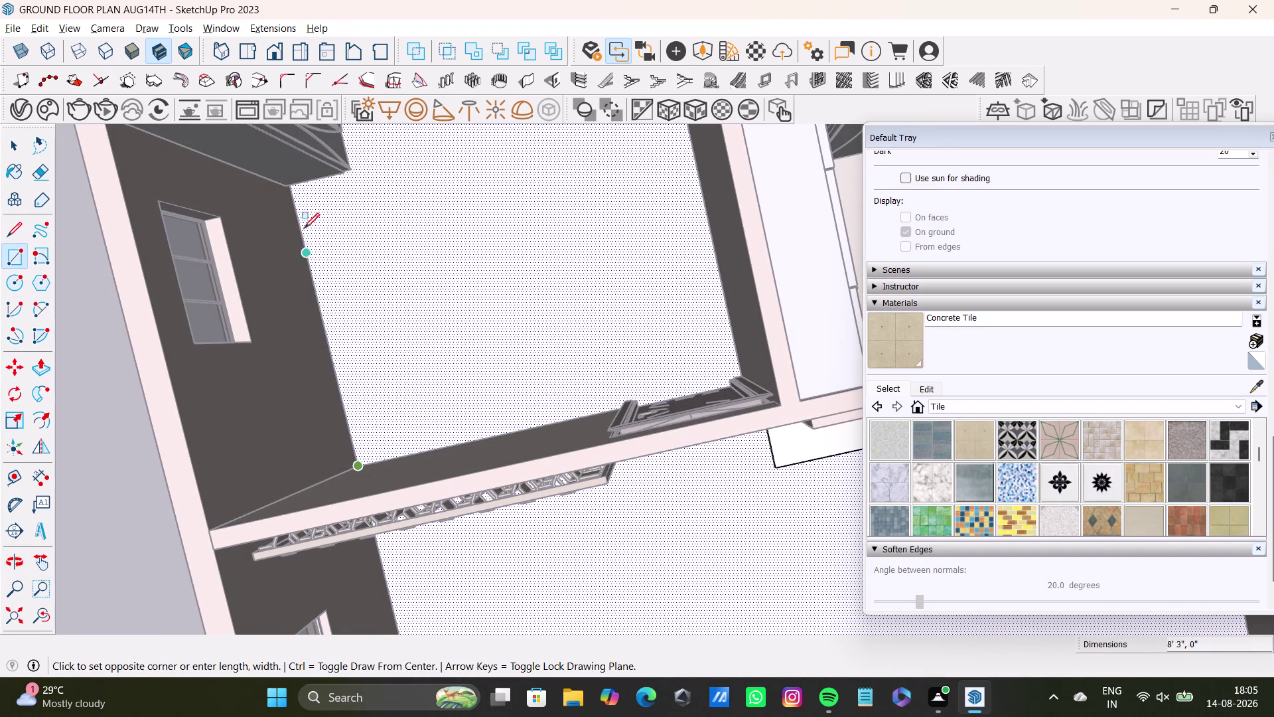
middle_drag(630, 151, 545, 390)
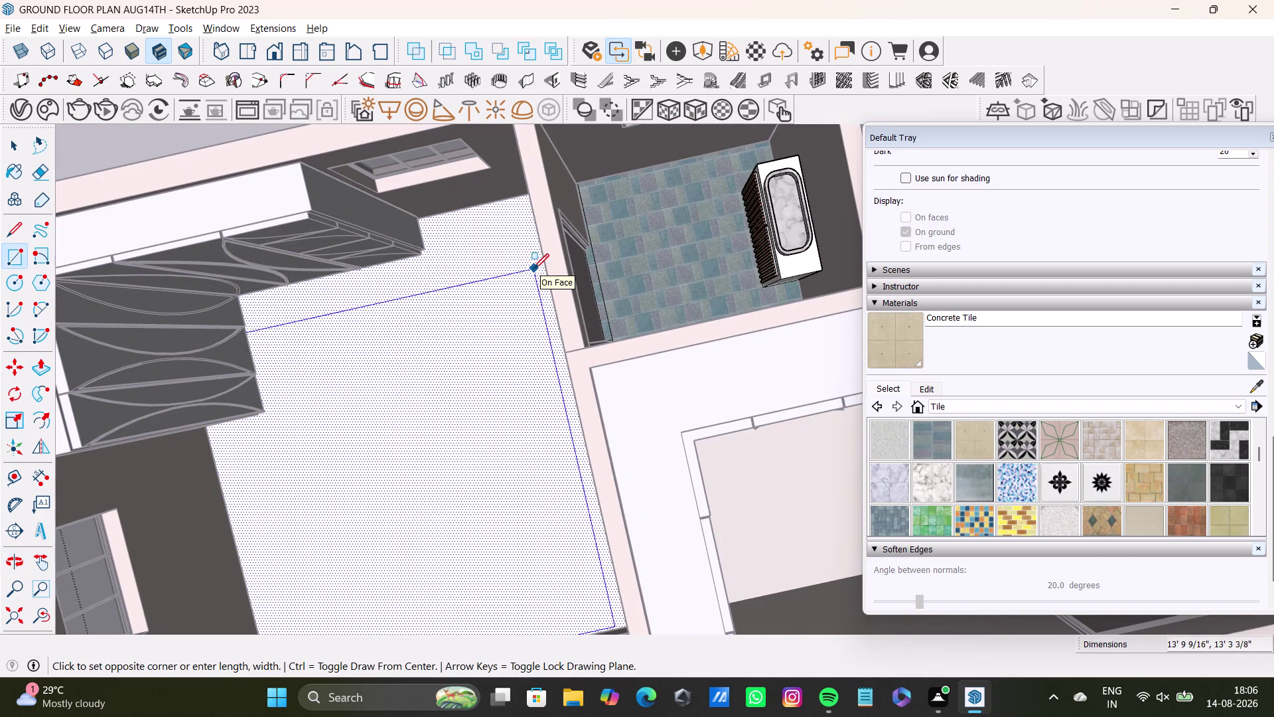
middle_drag(504, 247, 550, 214)
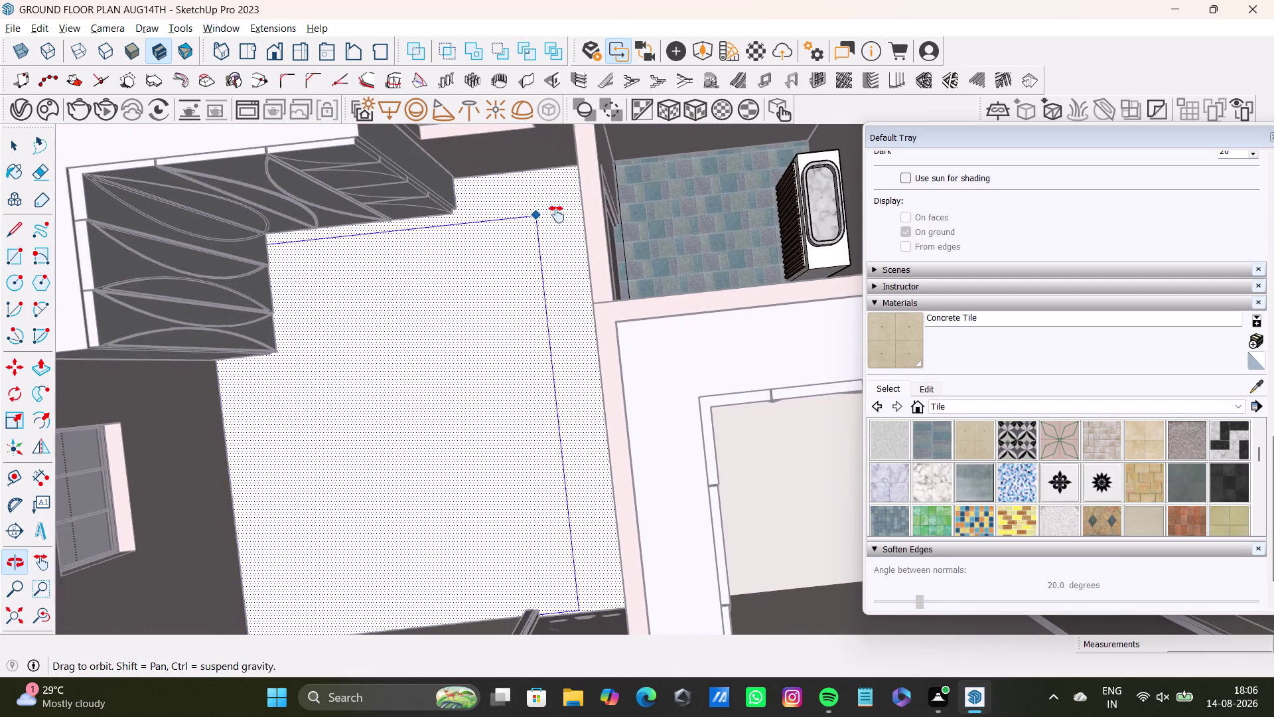
middle_drag(551, 214, 562, 216)
middle_drag(577, 172, 643, 162)
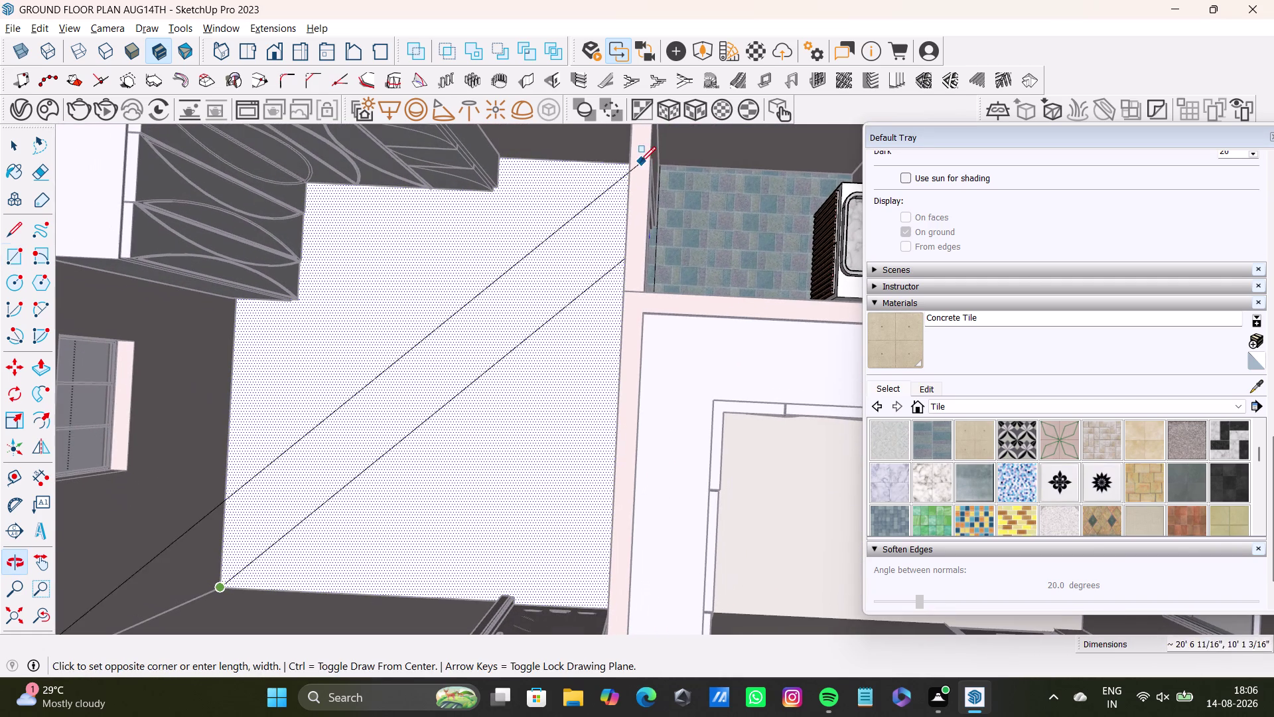
middle_drag(524, 292, 546, 337)
middle_drag(538, 333, 606, 363)
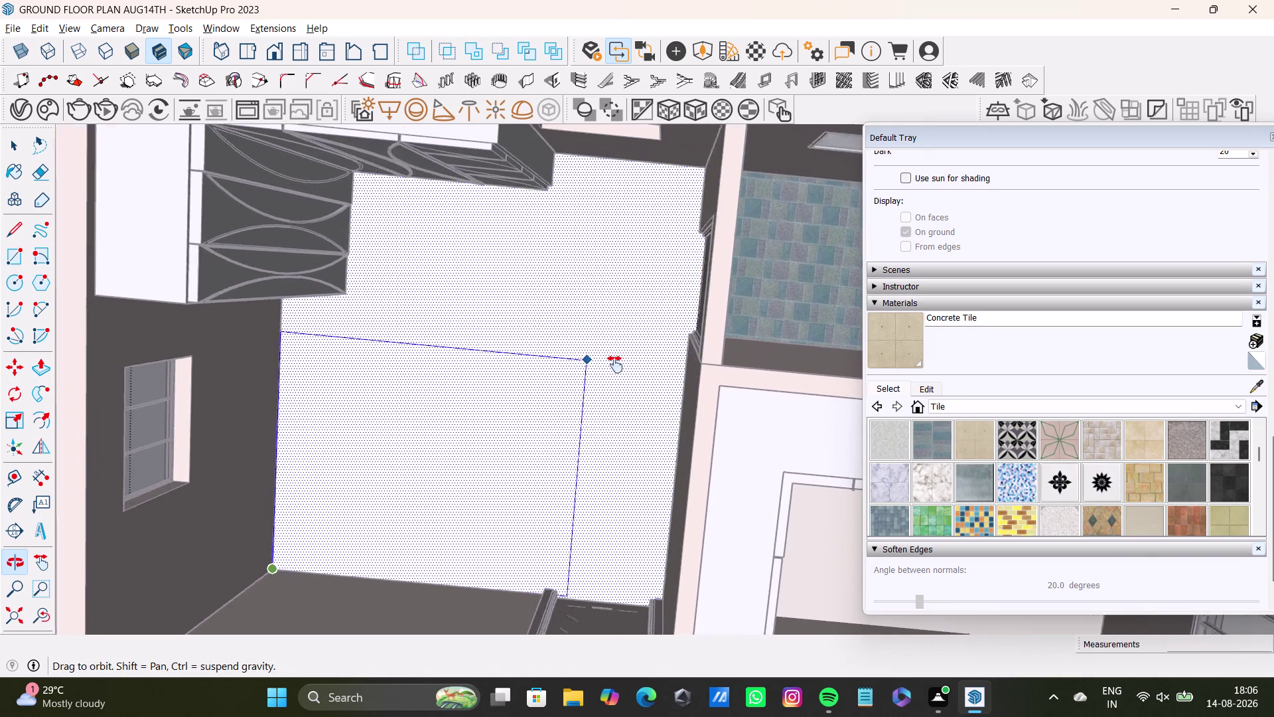
middle_drag(606, 363, 629, 364)
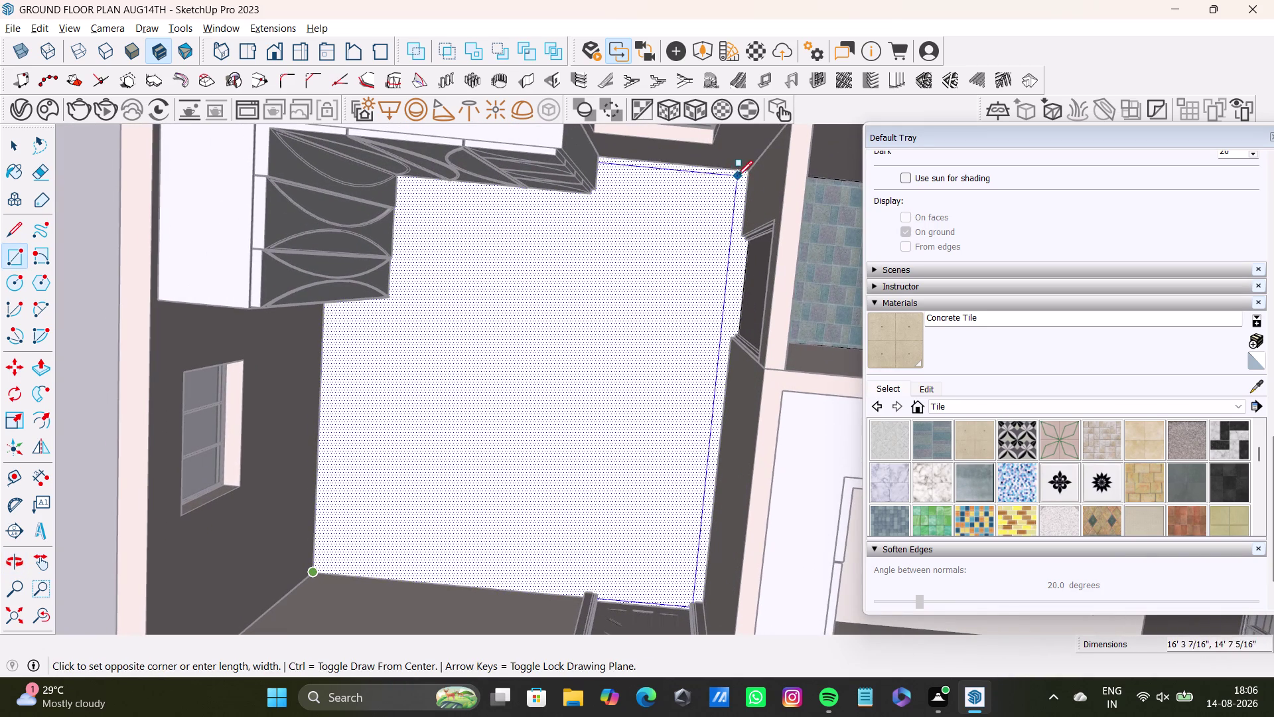
click(744, 173)
Orbit toward the door threshold strip and pick the Paint Bucket.
scroll(up, 3)
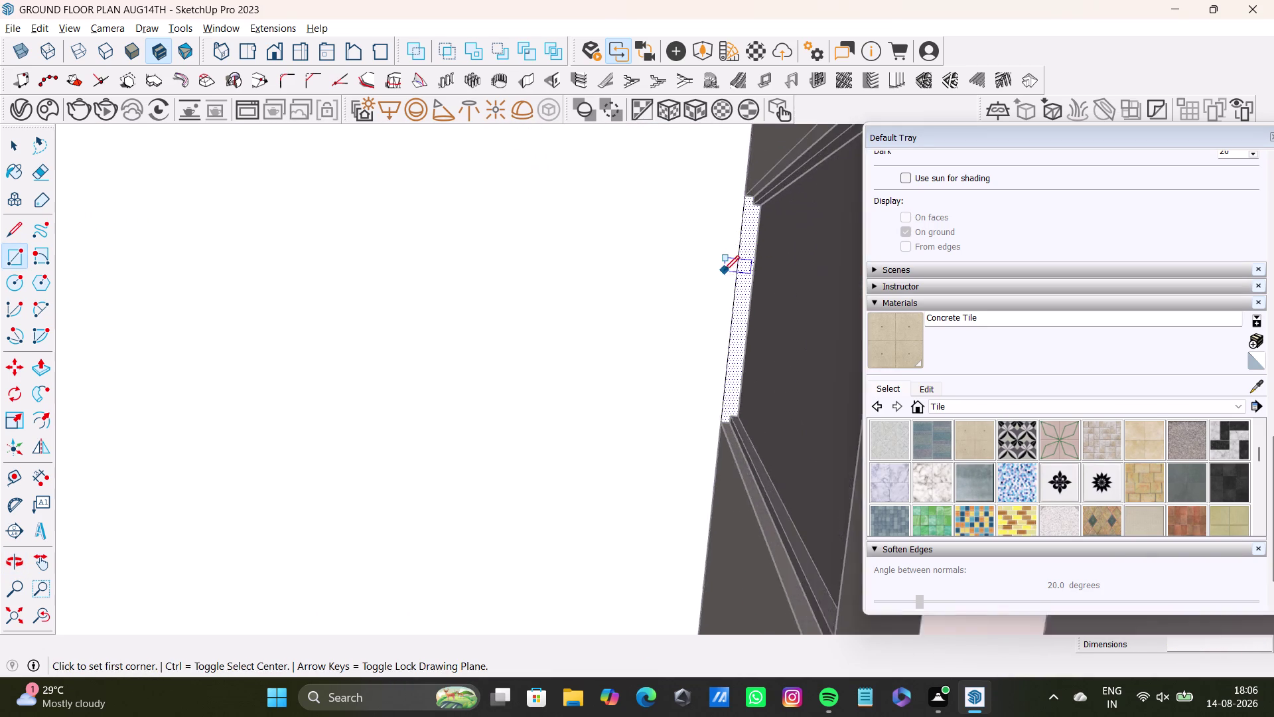
scroll(up, 3)
middle_drag(732, 270, 552, 287)
middle_drag(500, 306, 710, 292)
middle_drag(679, 299, 697, 281)
click(881, 330)
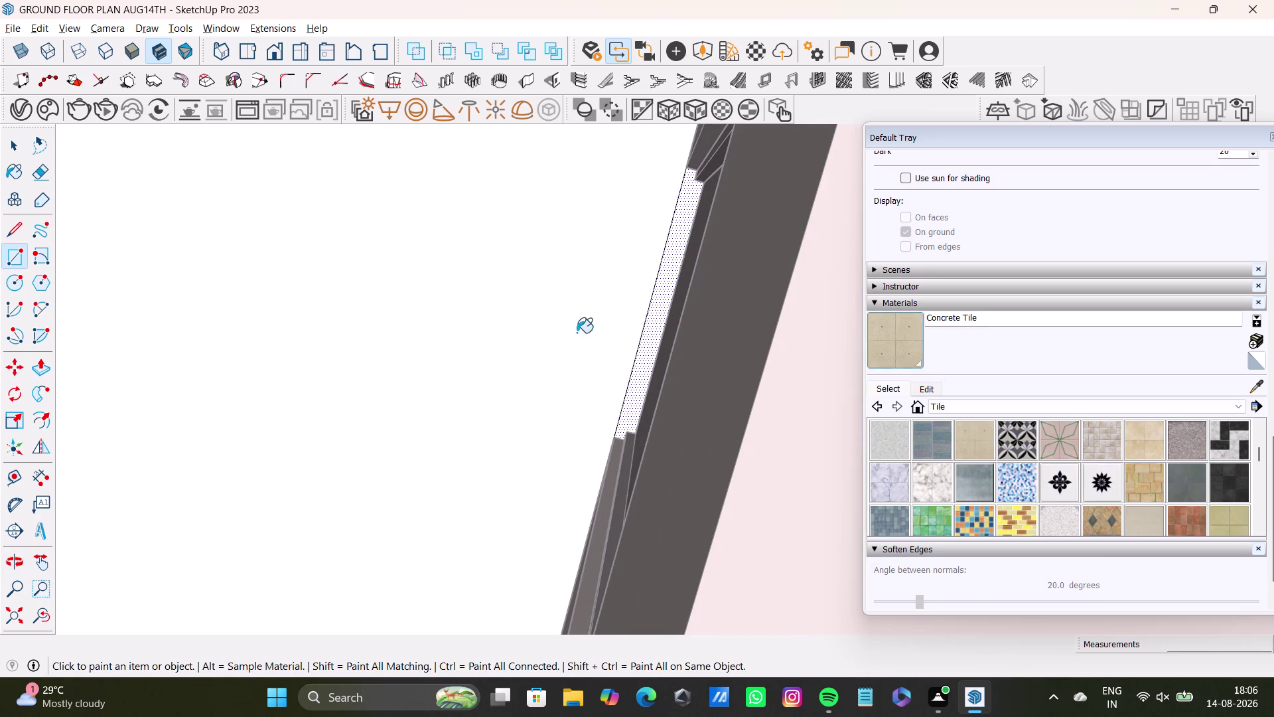
Fill the room floor with Concrete Tile.
click(558, 332)
scroll(down, 3)
middle_drag(435, 420, 515, 296)
middle_drag(487, 307, 628, 197)
middle_drag(614, 222, 668, 110)
middle_drag(557, 290, 591, 217)
middle_drag(495, 278, 487, 404)
middle_drag(471, 436, 758, 448)
scroll(up, 3)
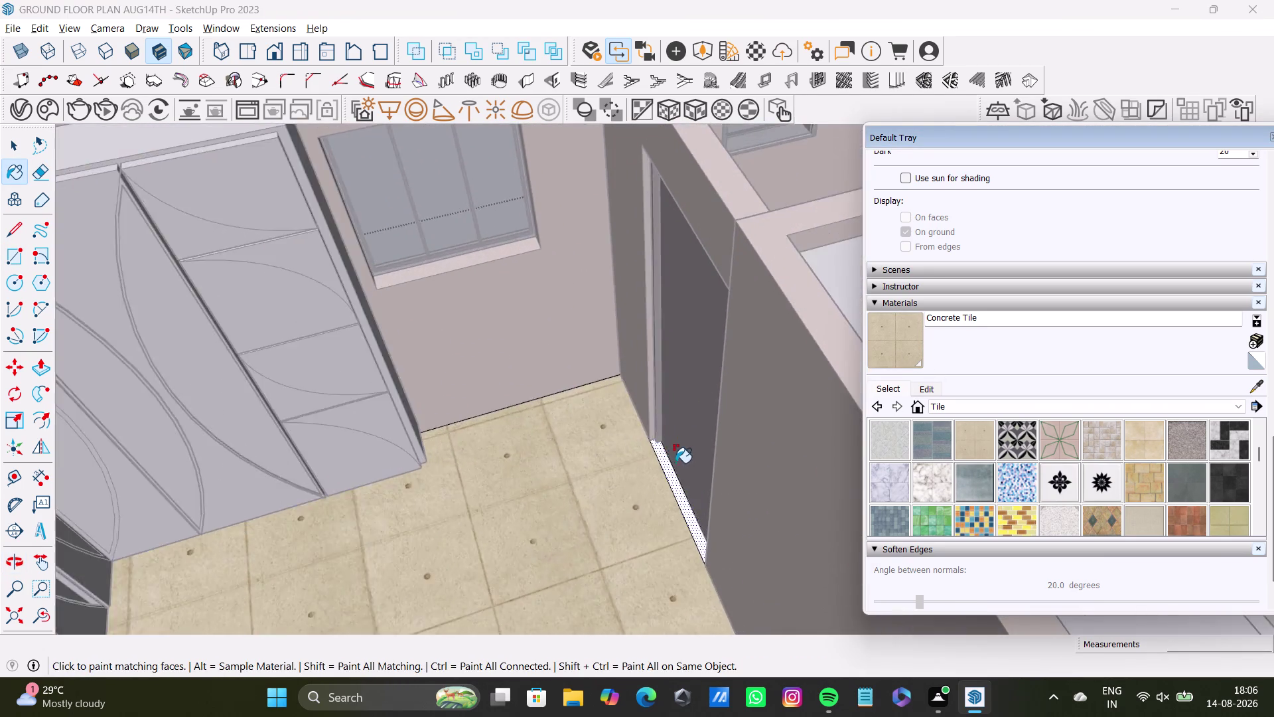
scroll(up, 3)
middle_drag(663, 458, 640, 386)
Draw a thin rectangle along the threshold strip from its inner corner to its end.
key(space)
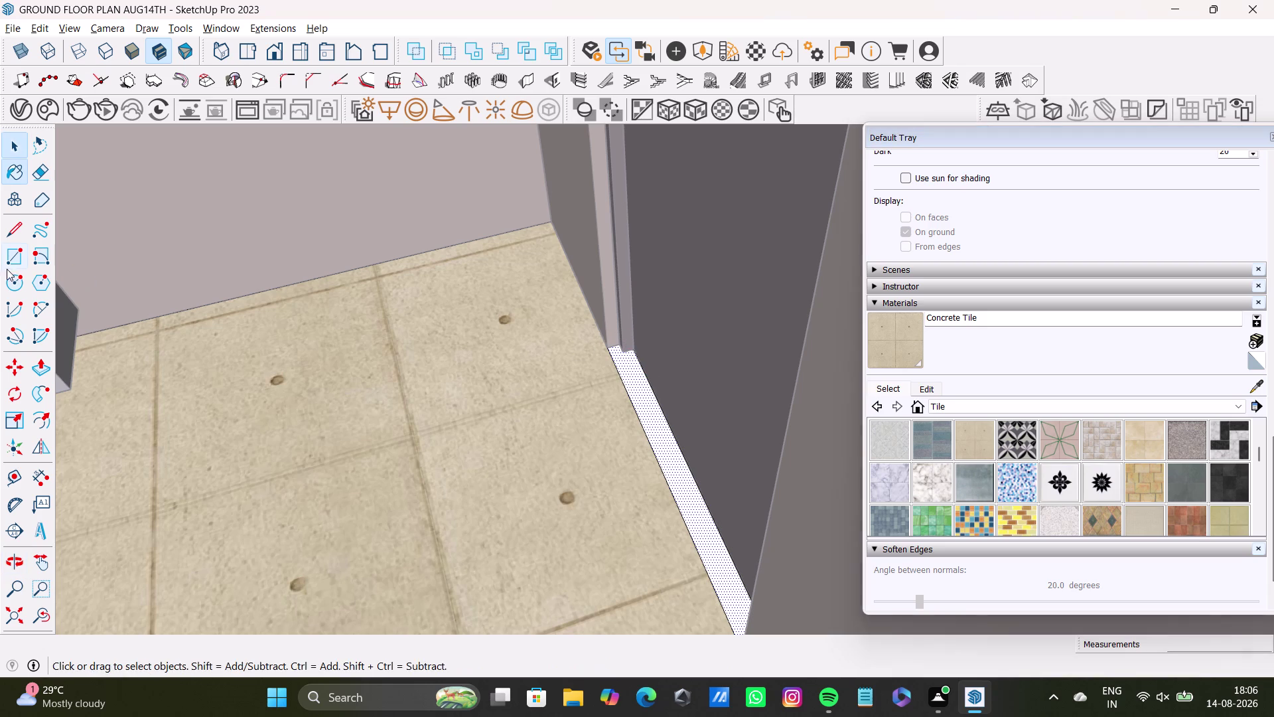
click(11, 259)
scroll(up, 3)
middle_drag(634, 377, 602, 274)
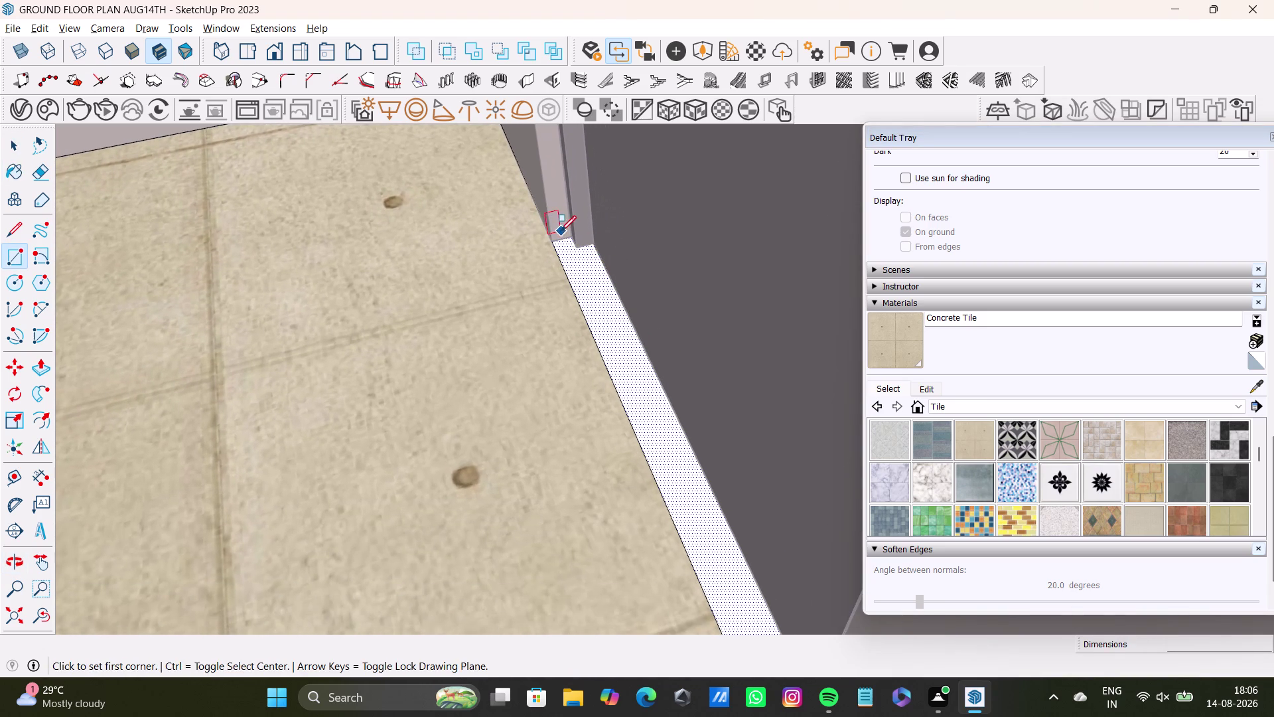
drag(555, 242, 576, 251)
scroll(down, 3)
middle_drag(660, 479, 644, 434)
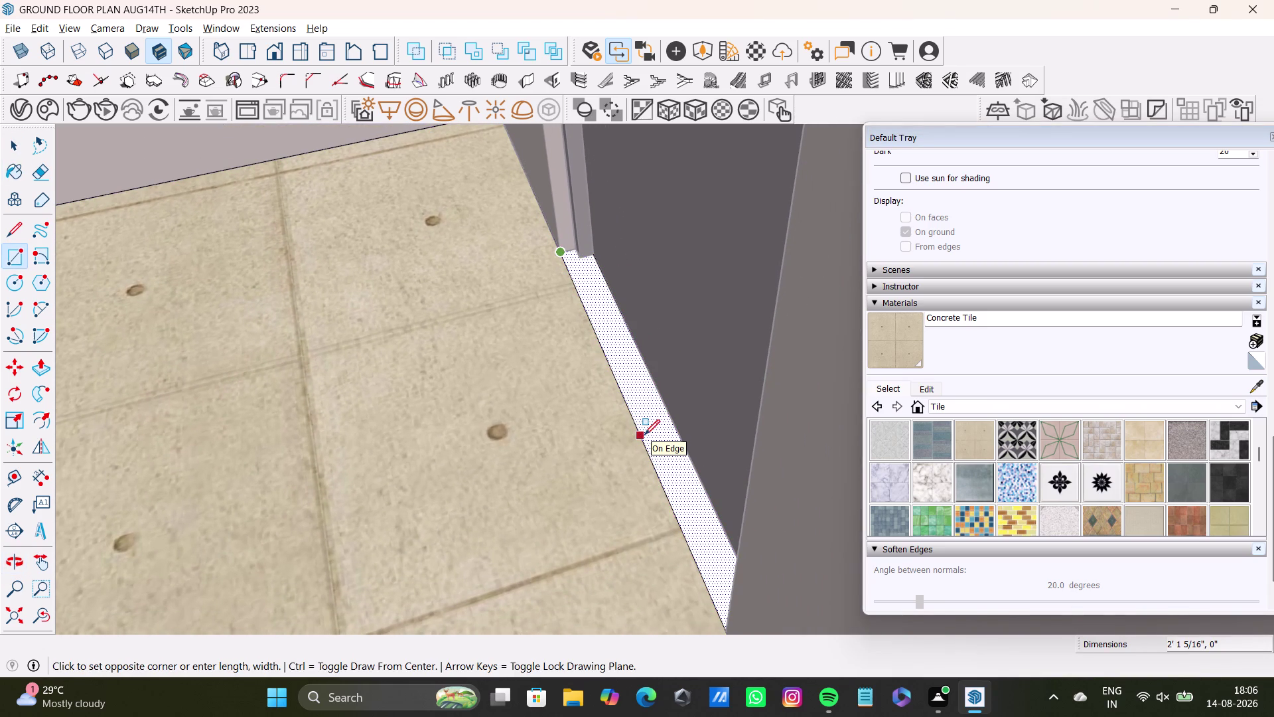
scroll(down, 3)
middle_drag(733, 561, 661, 505)
middle_drag(621, 560, 633, 567)
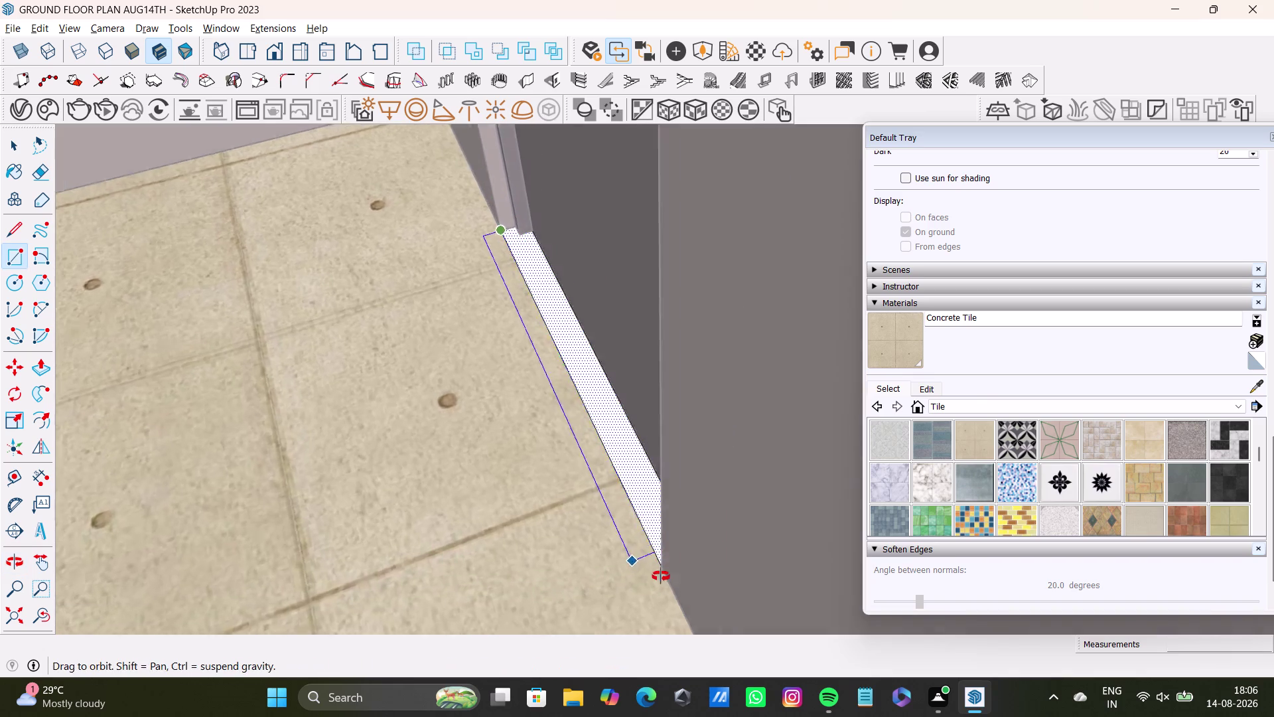
middle_drag(632, 567, 773, 594)
scroll(up, 3)
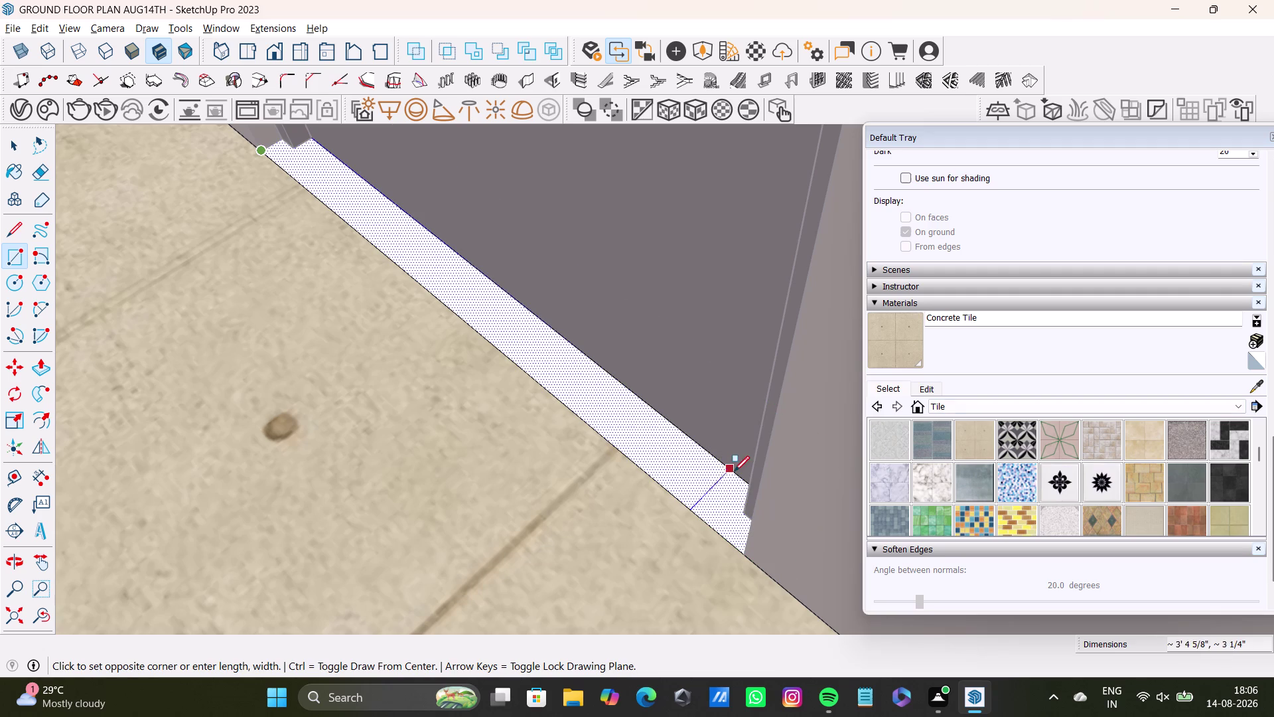
middle_drag(714, 538, 769, 498)
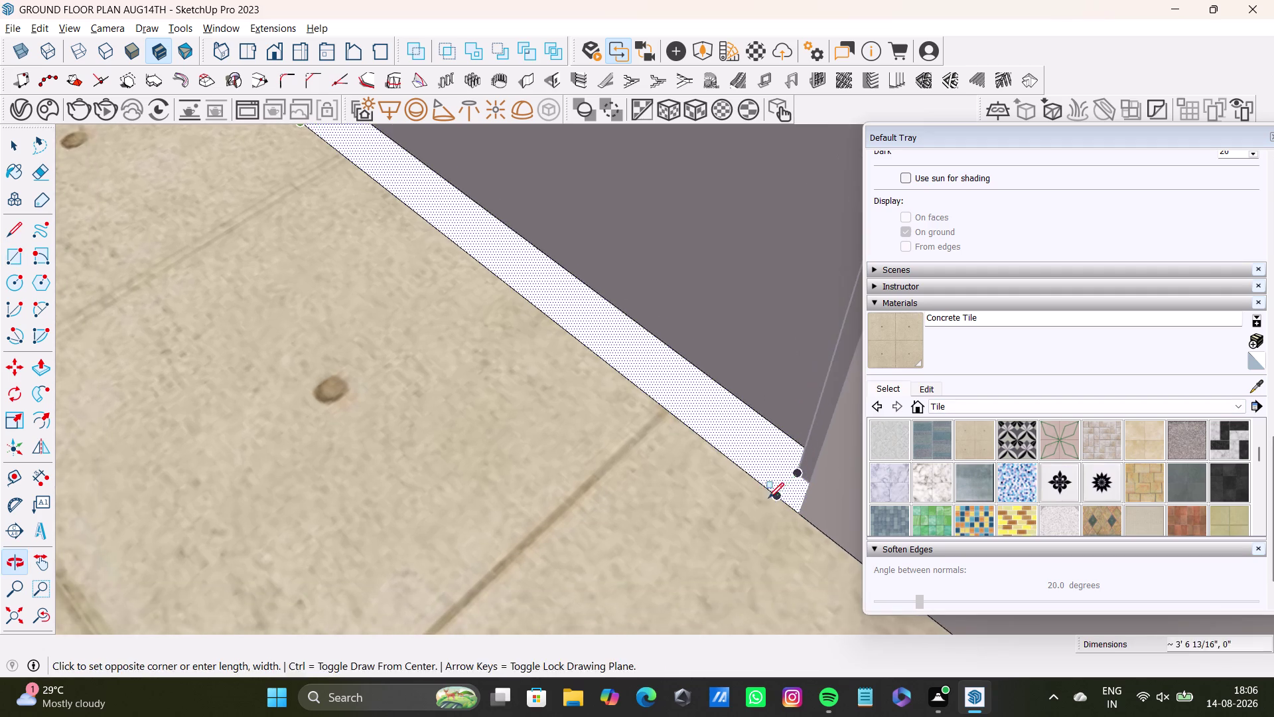
middle_drag(737, 494, 921, 522)
scroll(up, 3)
scroll(down, 3)
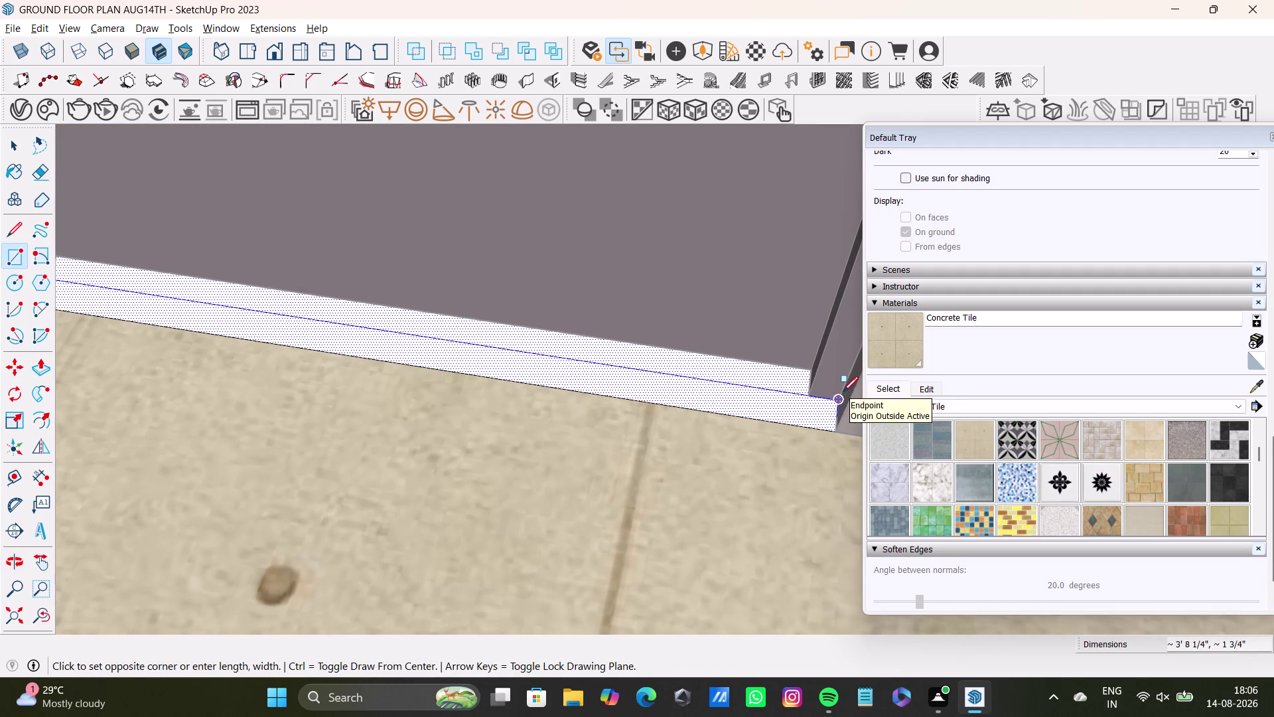
click(842, 392)
Paint the new strip rectangle with Concrete Tile.
key(space)
click(898, 341)
click(800, 408)
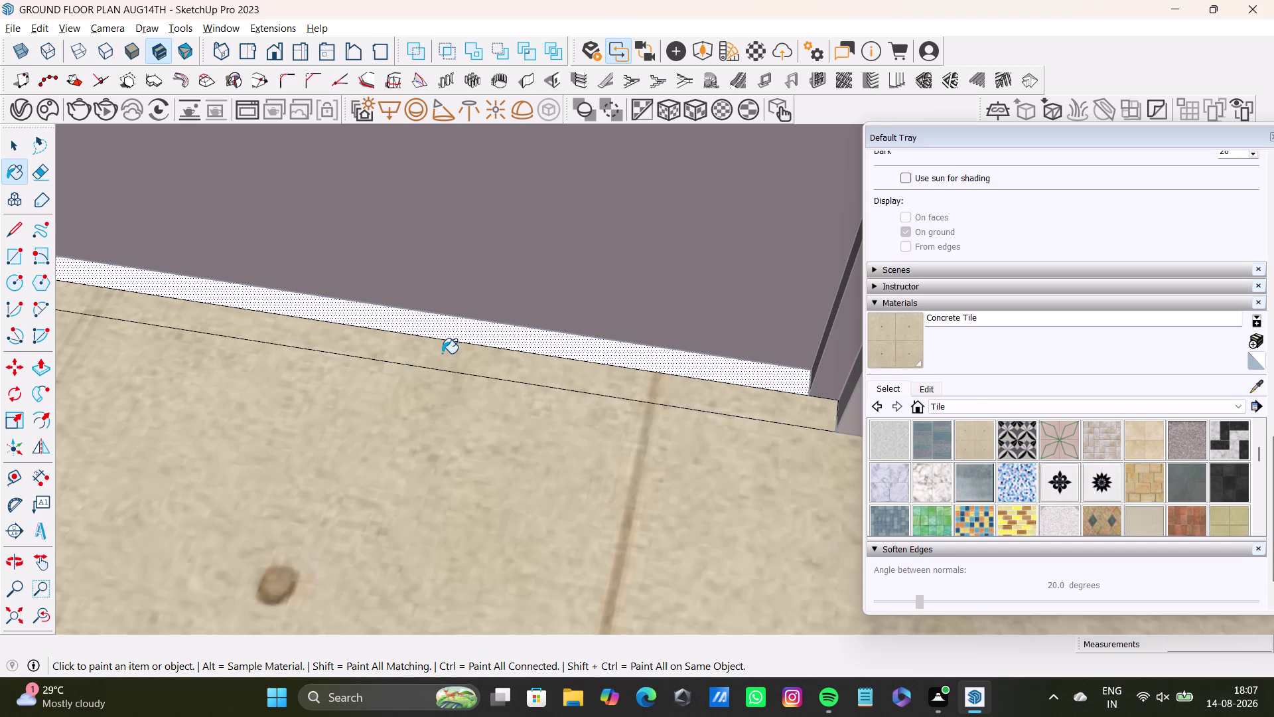
Draw a rectangle over the remaining strip, from its left end to its right end.
scroll(down, 3)
middle_drag(441, 353, 534, 382)
scroll(up, 3)
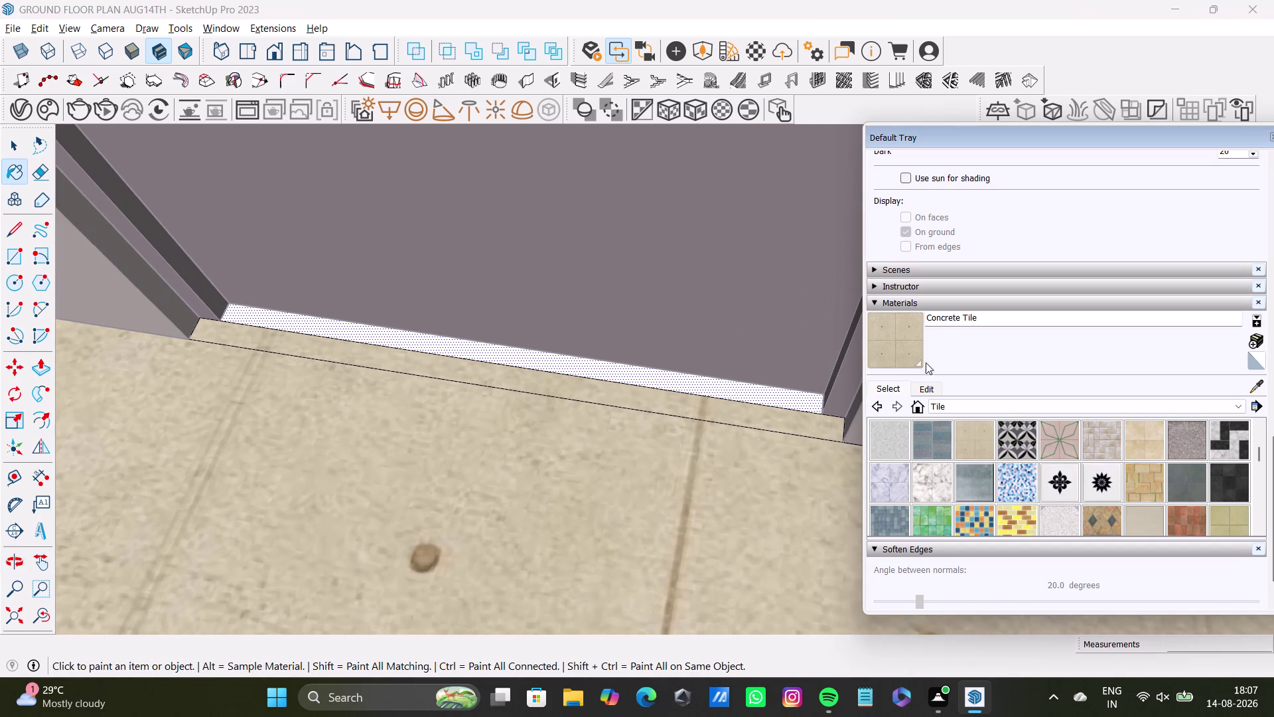
click(18, 261)
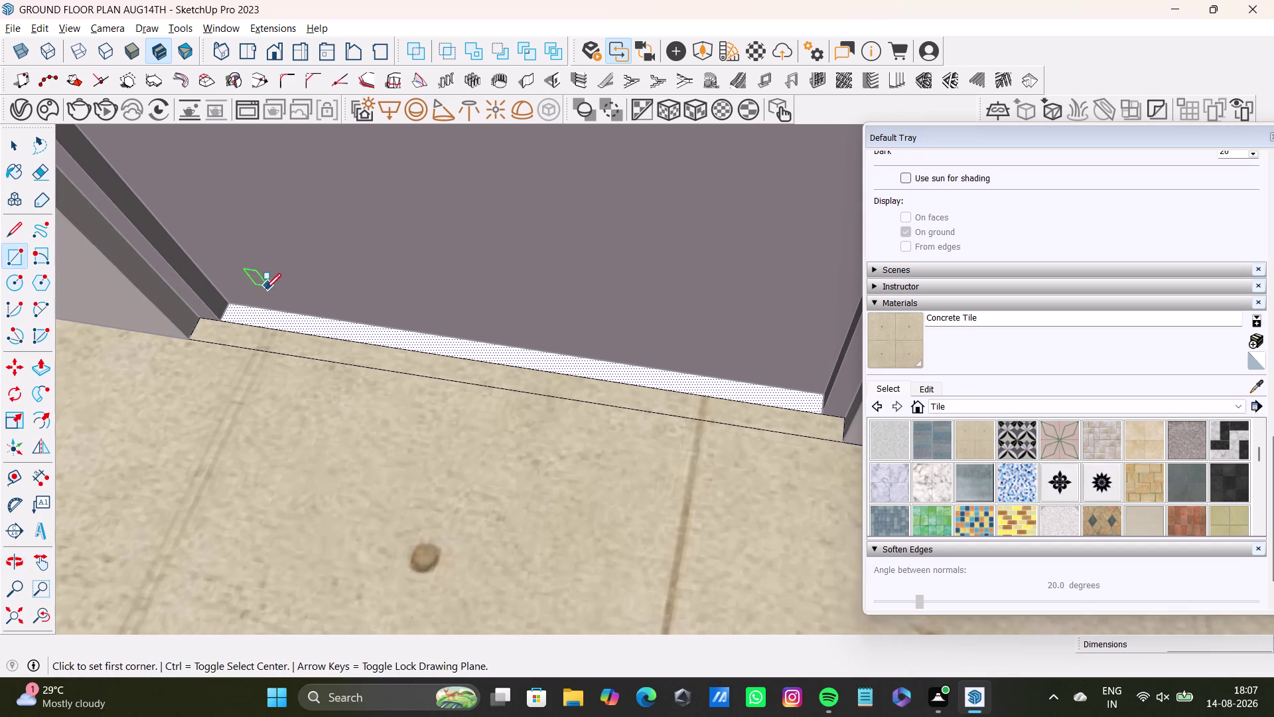
scroll(up, 3)
click(212, 320)
middle_drag(806, 387, 804, 385)
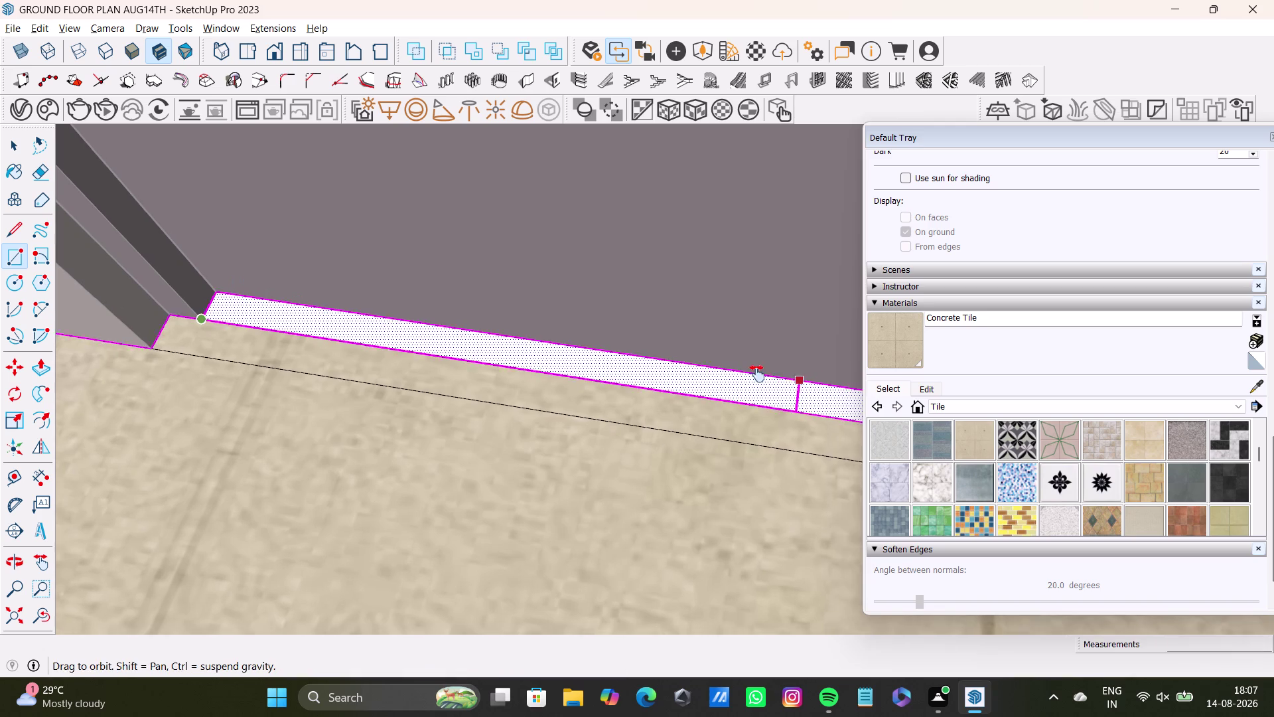
middle_drag(804, 384, 590, 365)
scroll(down, 3)
middle_drag(755, 399, 603, 414)
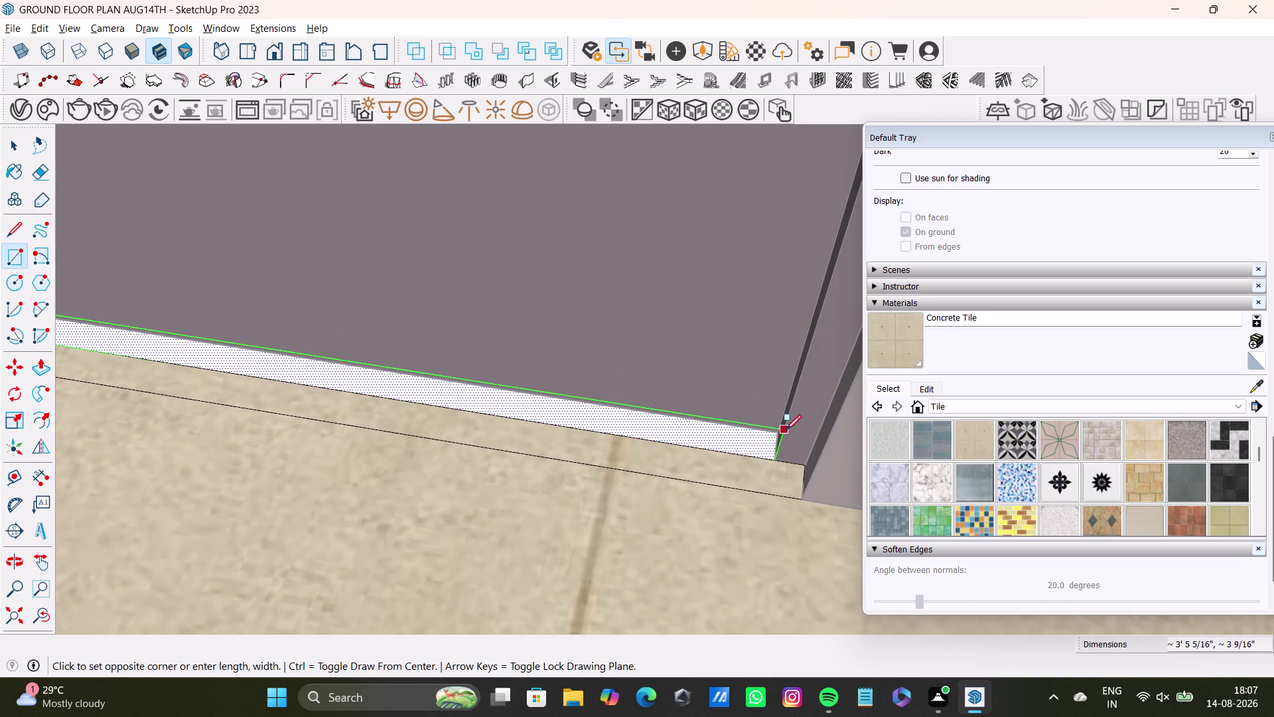
scroll(up, 3)
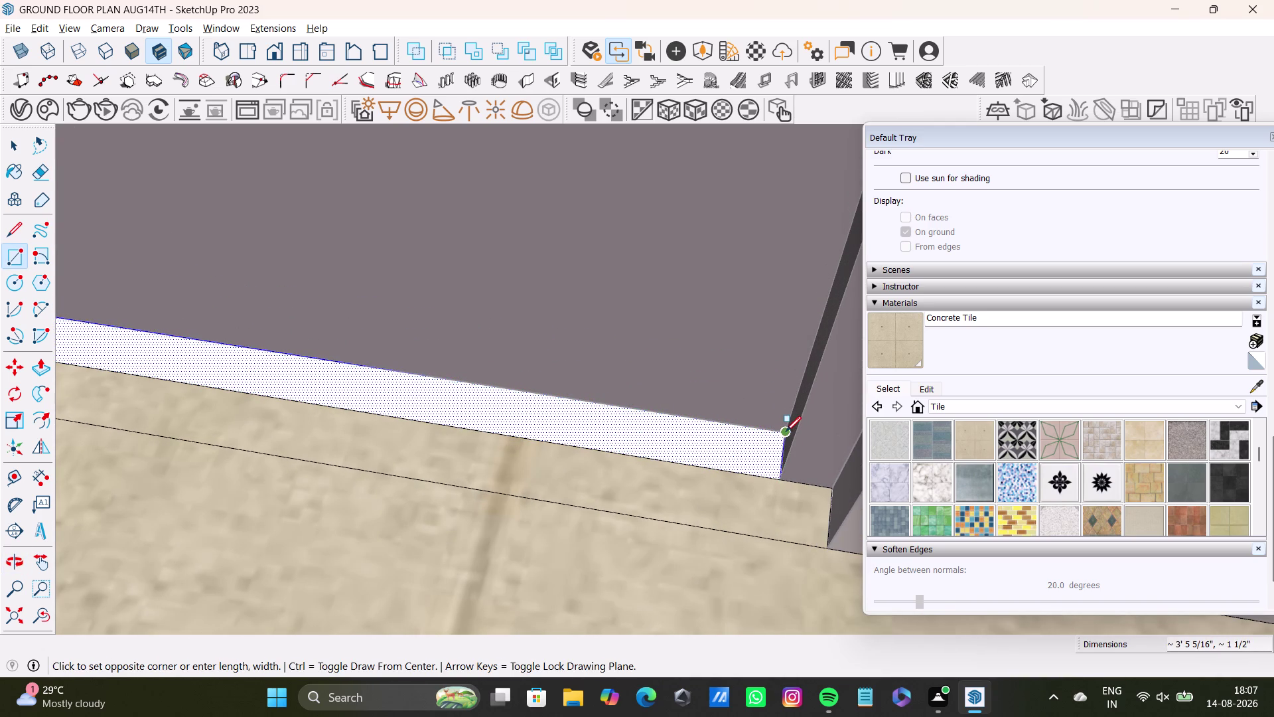
click(786, 431)
Paint the strip with Concrete Tile and zoom out to the ground floor.
key(space)
click(905, 342)
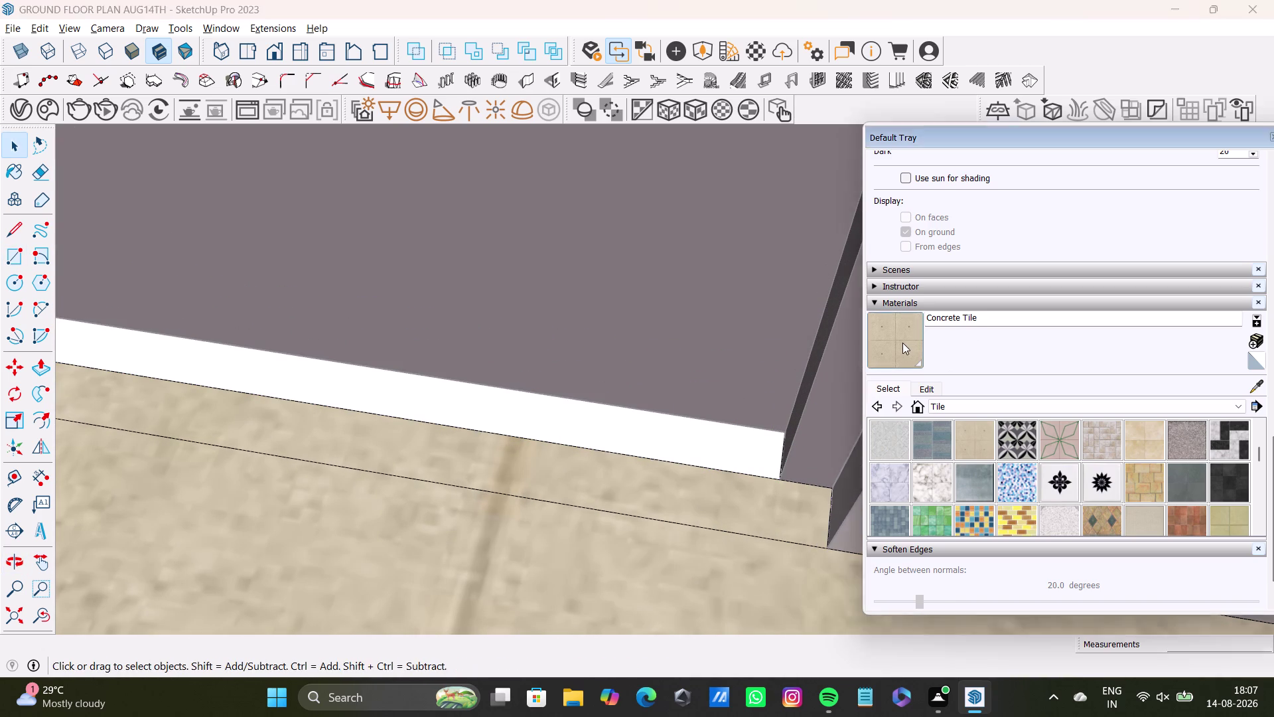
click(717, 458)
scroll(down, 3)
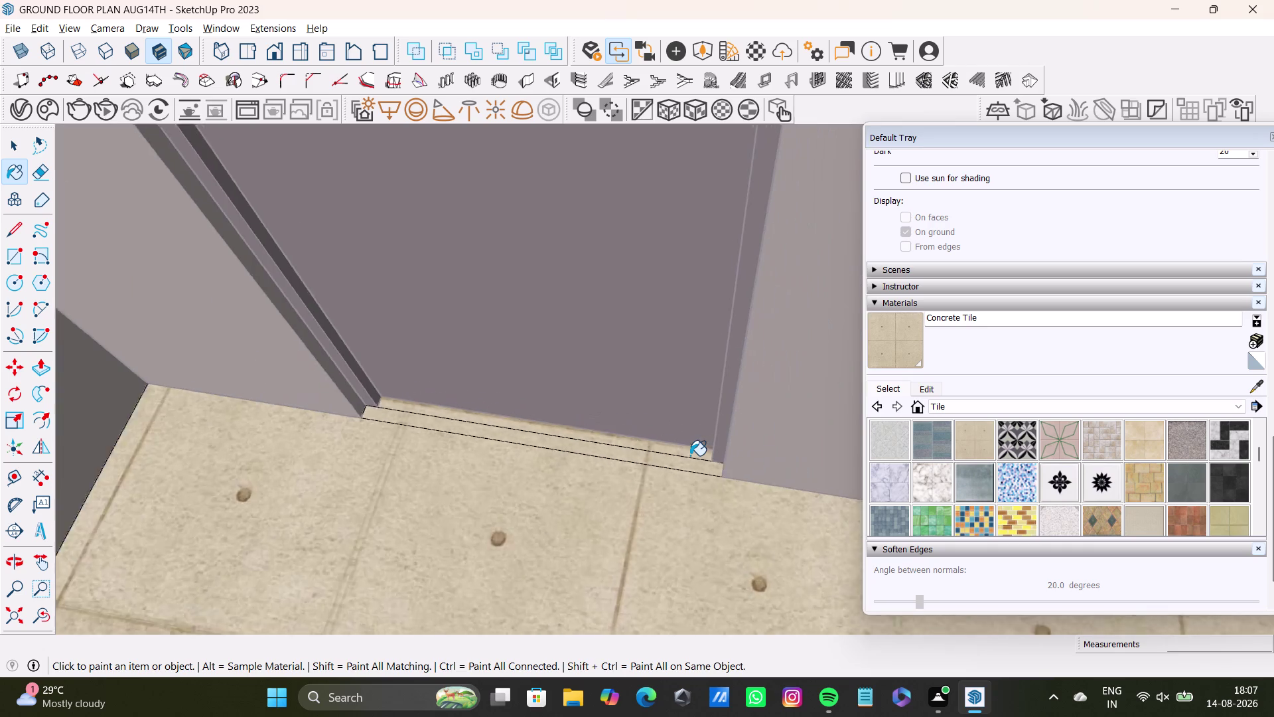
scroll(down, 3)
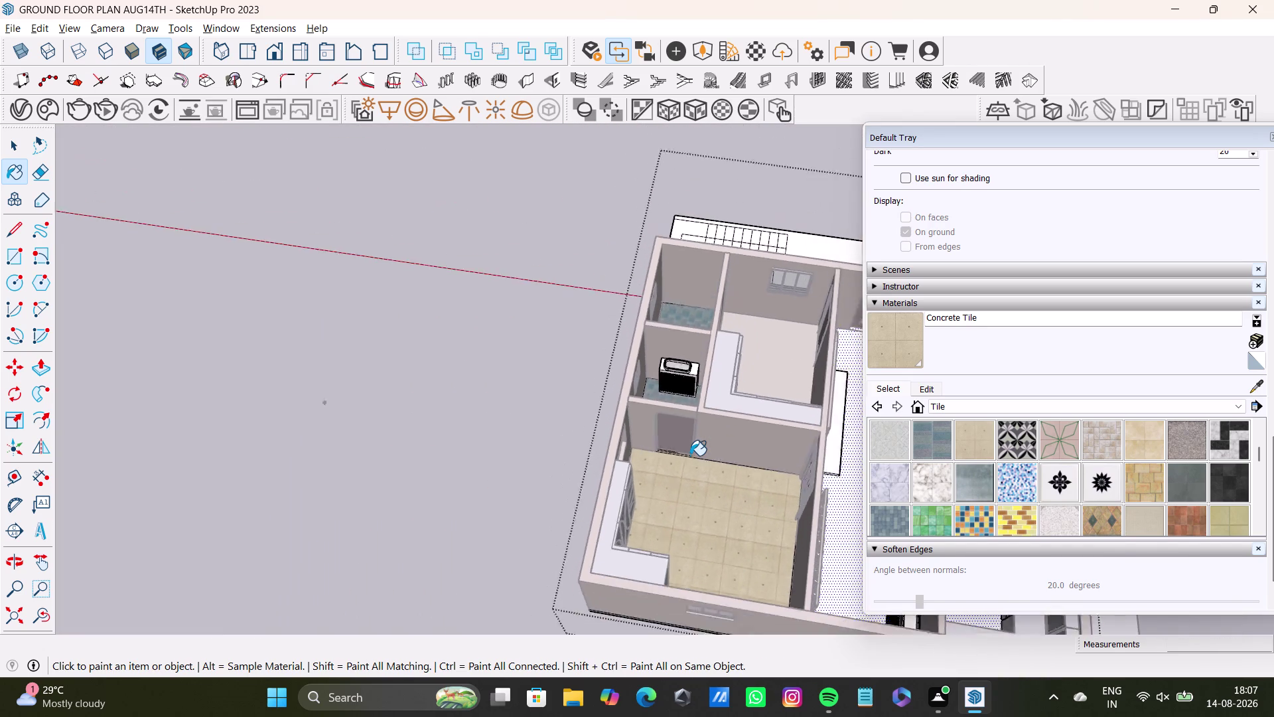
scroll(down, 3)
middle_drag(694, 458, 377, 463)
key(space)
Look down on the hall and place a floor rectangle's first corner at its wall corner.
click(753, 413)
scroll(up, 3)
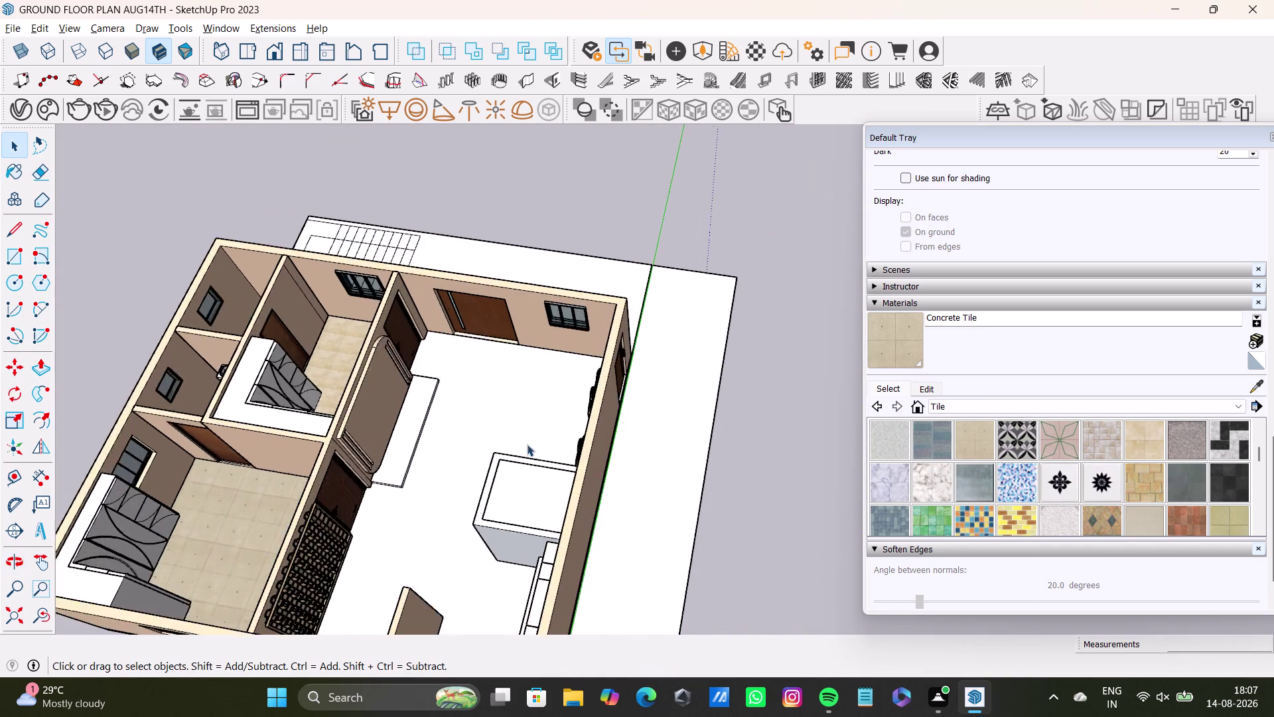
scroll(up, 3)
middle_drag(516, 443, 727, 412)
middle_drag(706, 437, 704, 440)
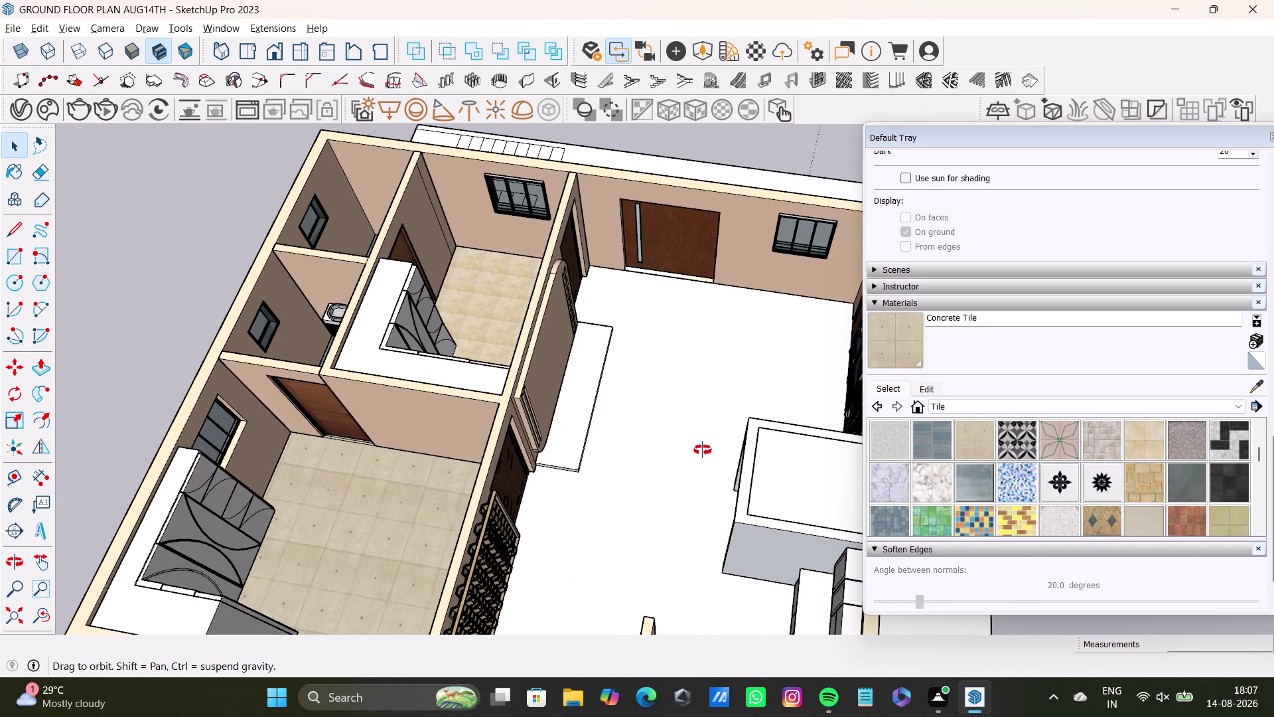
middle_drag(704, 440, 689, 528)
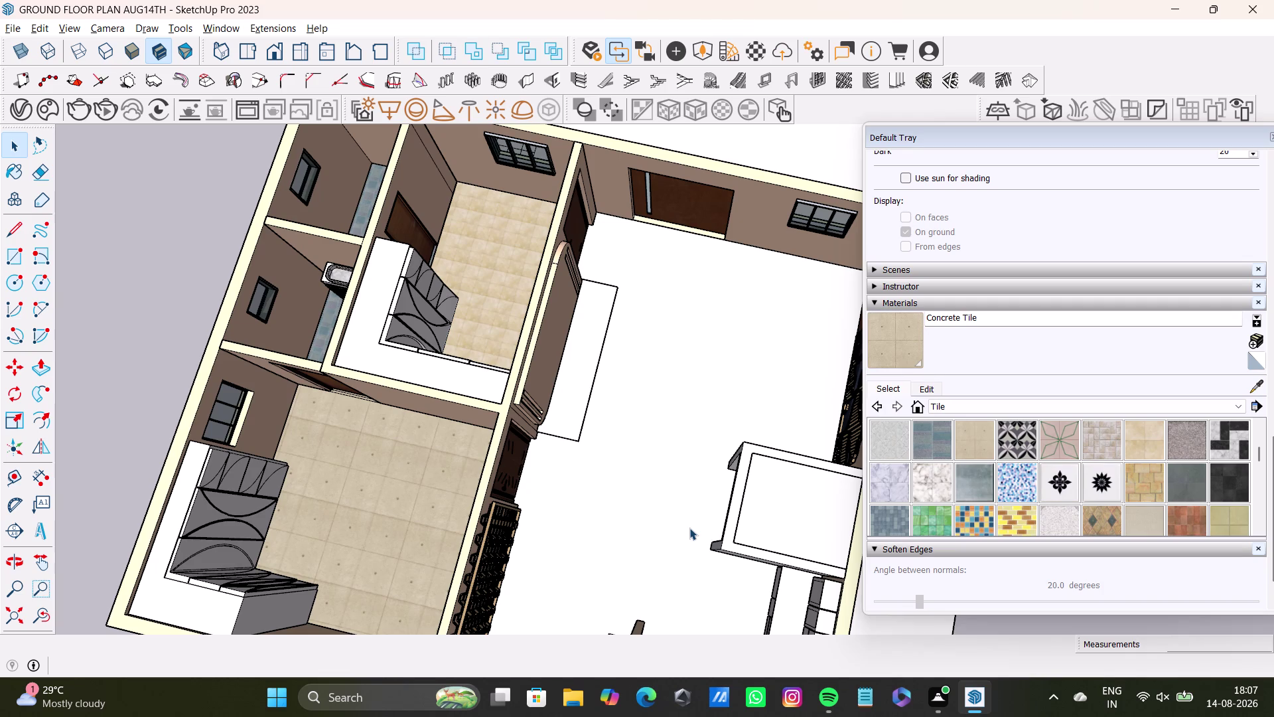
middle_drag(712, 546, 613, 469)
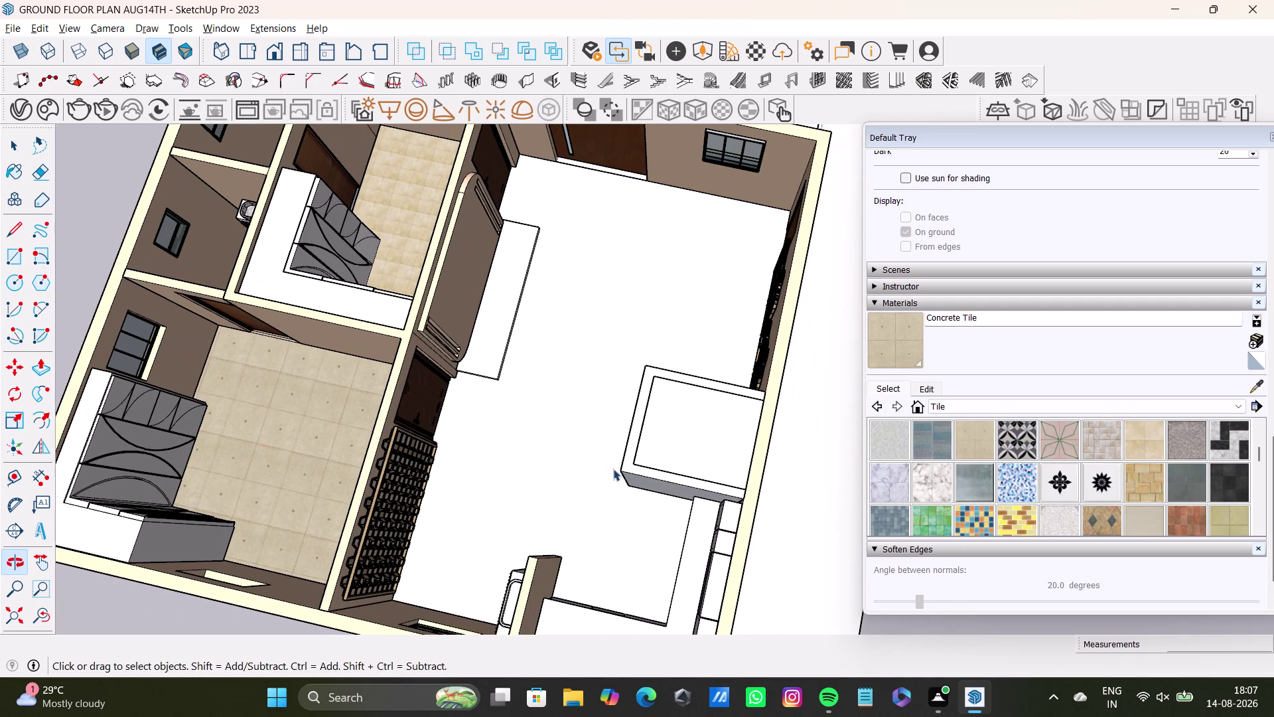
middle_drag(550, 262, 612, 297)
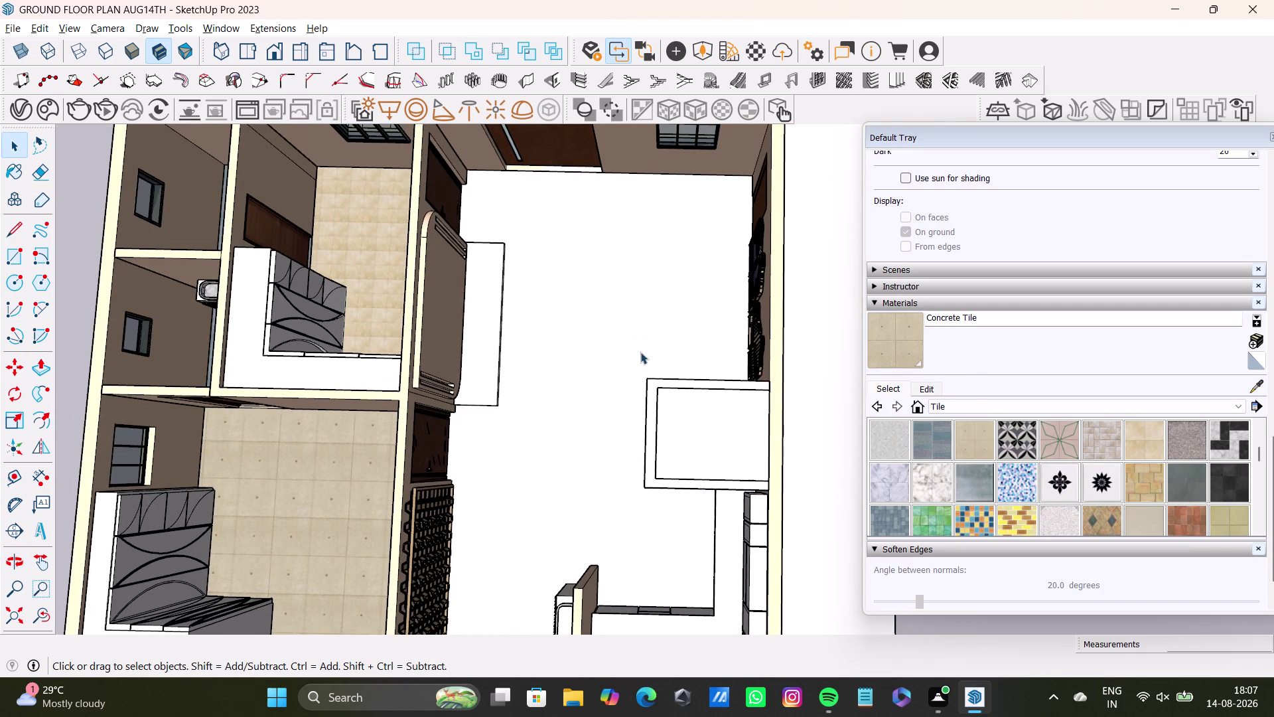
key(space)
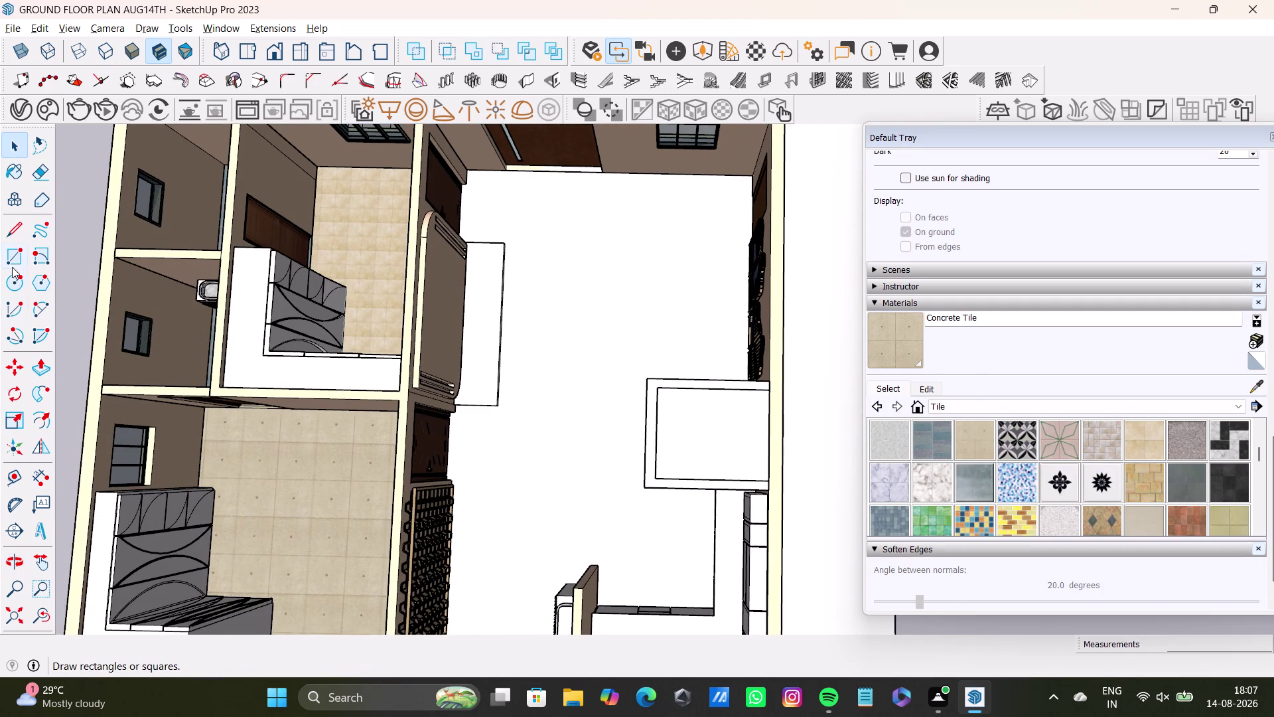
click(13, 257)
scroll(up, 3)
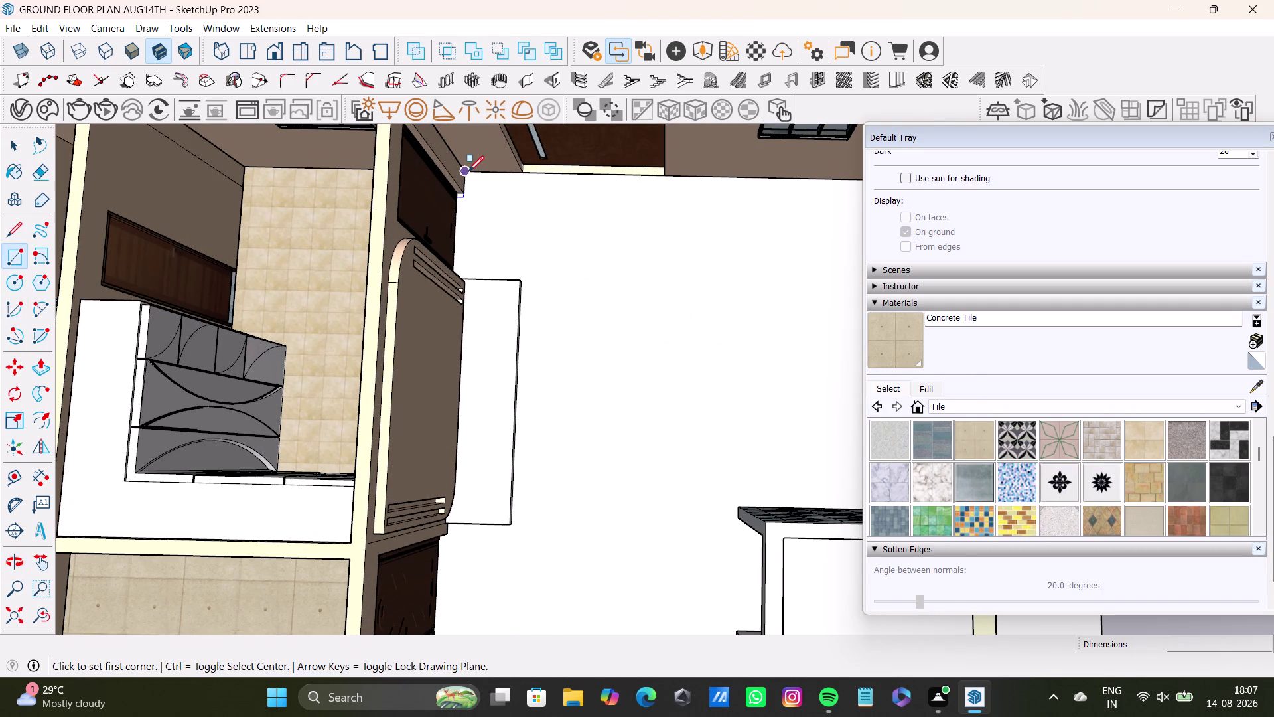
click(473, 171)
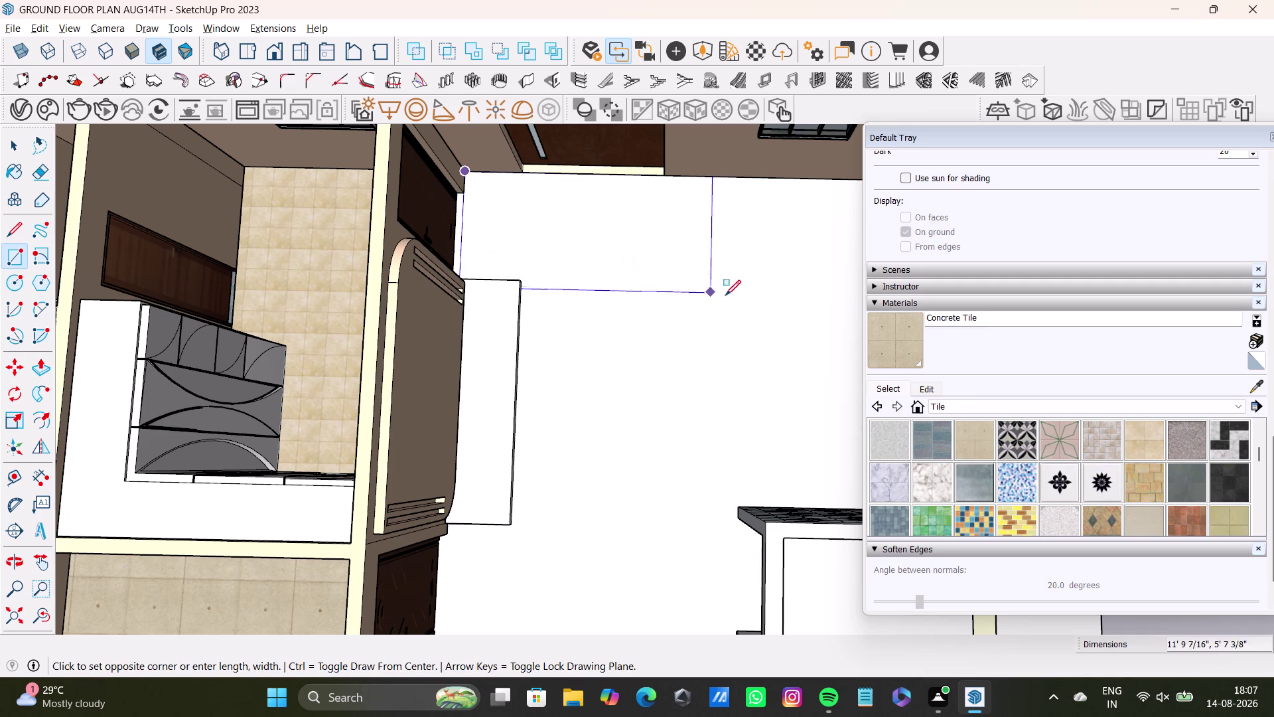
scroll(down, 3)
scroll(down, 3)
middle_drag(826, 306, 602, 329)
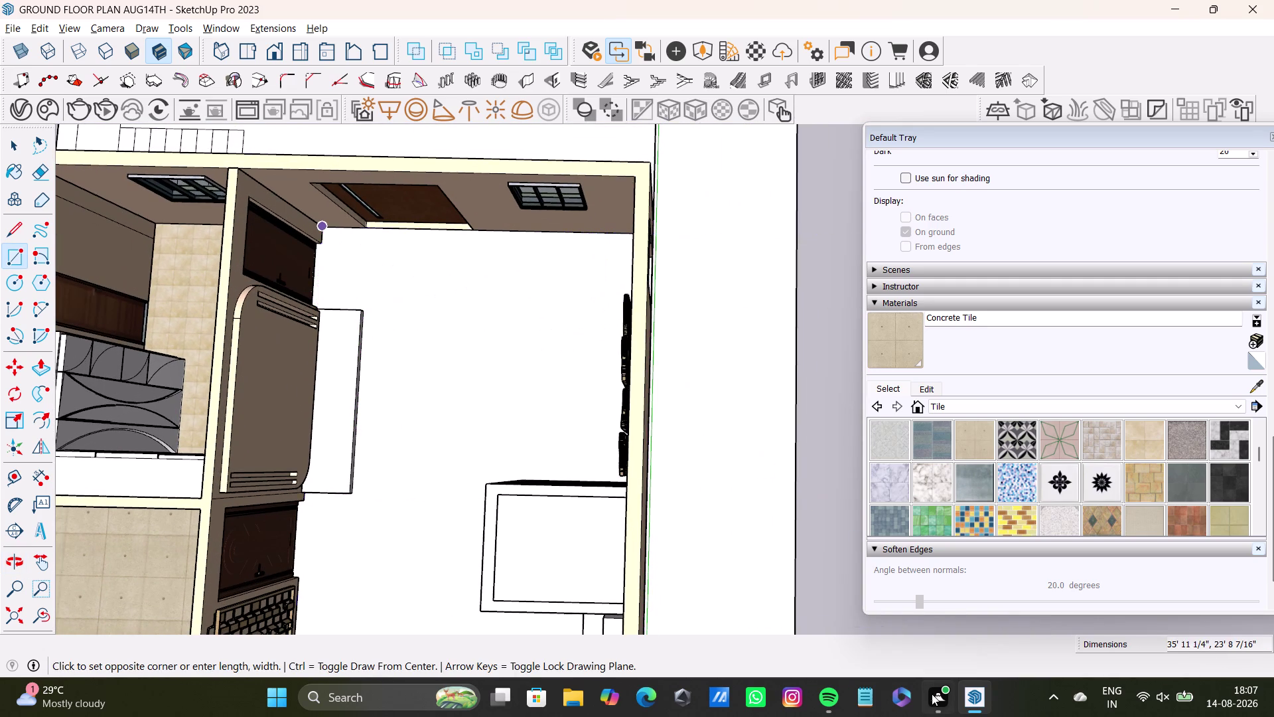